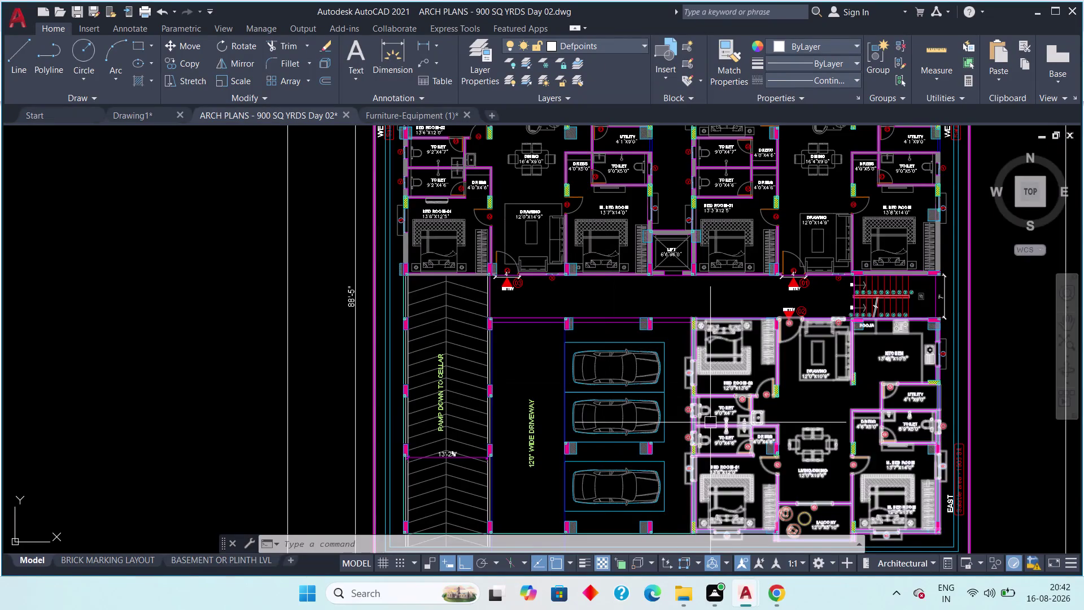
Bring the Furniture-Equipment (1) drawing to the front.
scroll(up, 3)
scroll(down, 3)
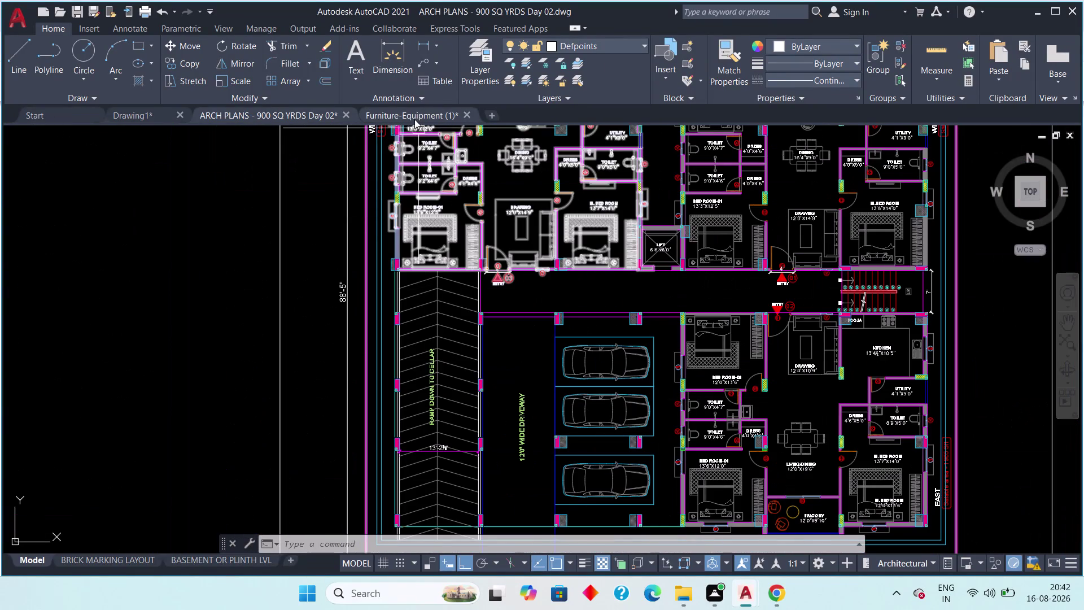
click(414, 119)
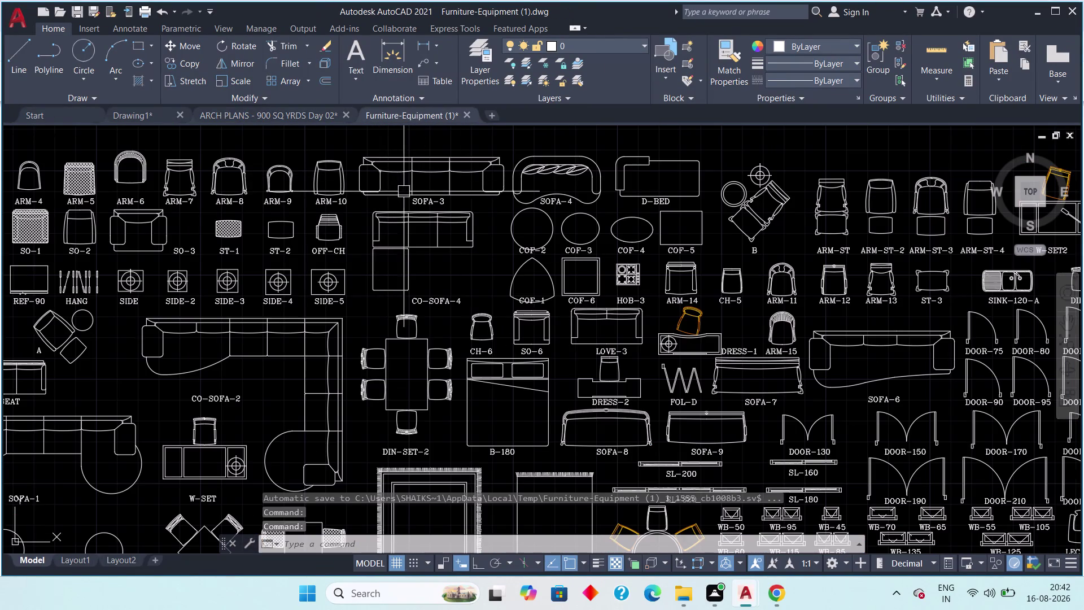
Return to the ARCH PLANS floor plan and move the view to the entry.
click(280, 115)
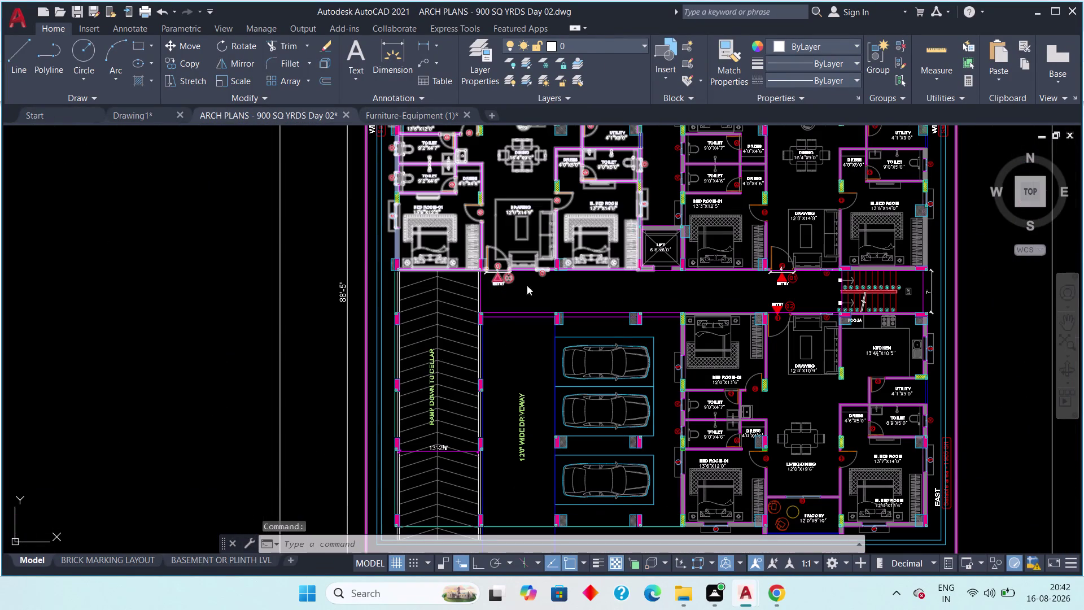
scroll(down, 3)
scroll(up, 3)
middle_drag(537, 264, 518, 292)
scroll(up, 3)
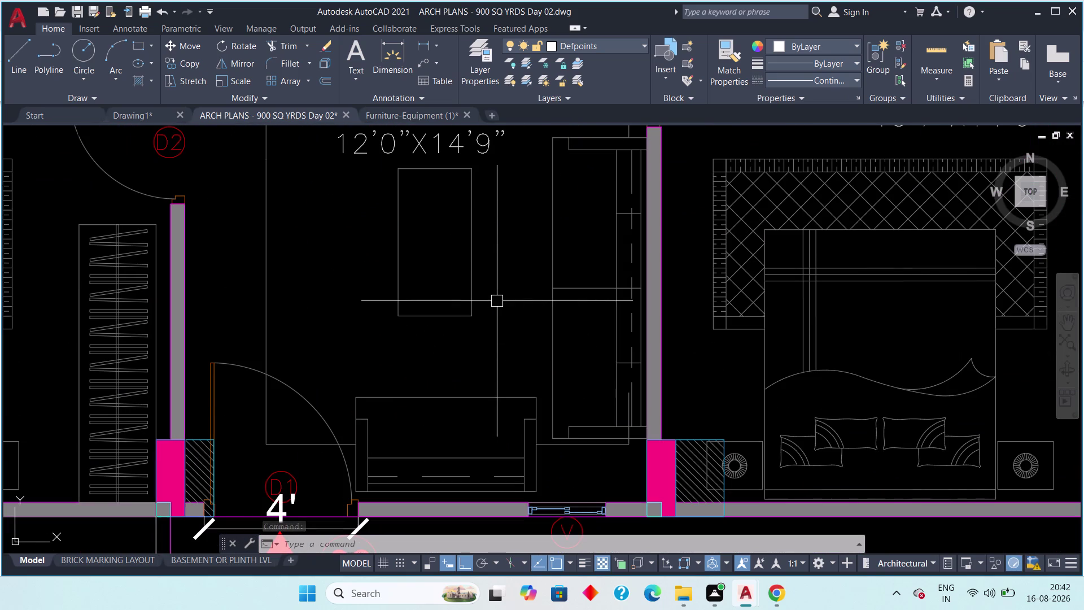
scroll(down, 3)
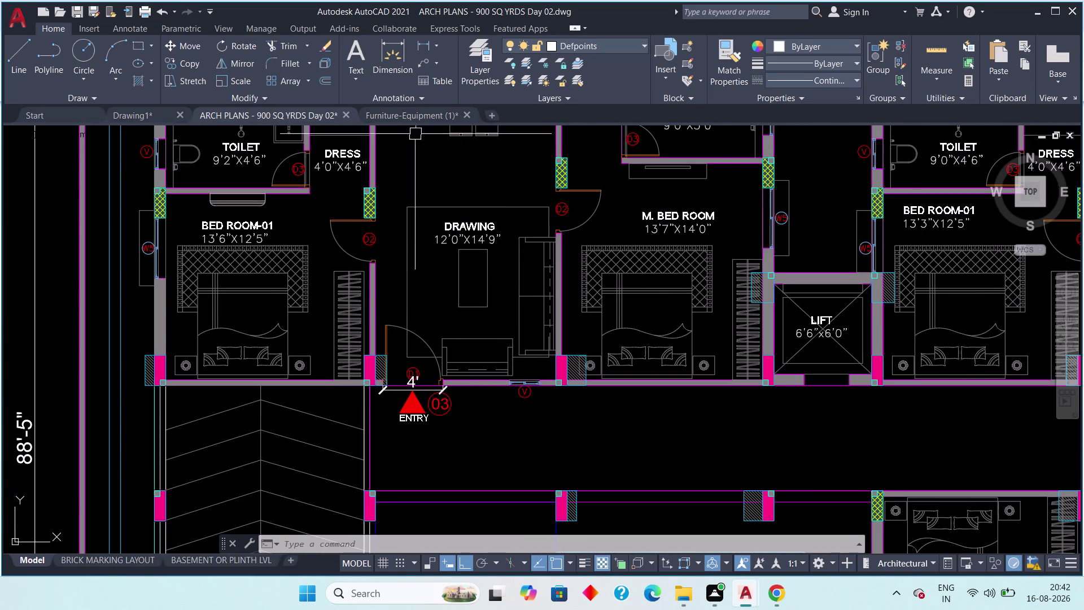
Switch back to the Furniture-Equipment drawing and pan across its blocks.
click(407, 117)
middle_drag(555, 302, 514, 210)
scroll(down, 3)
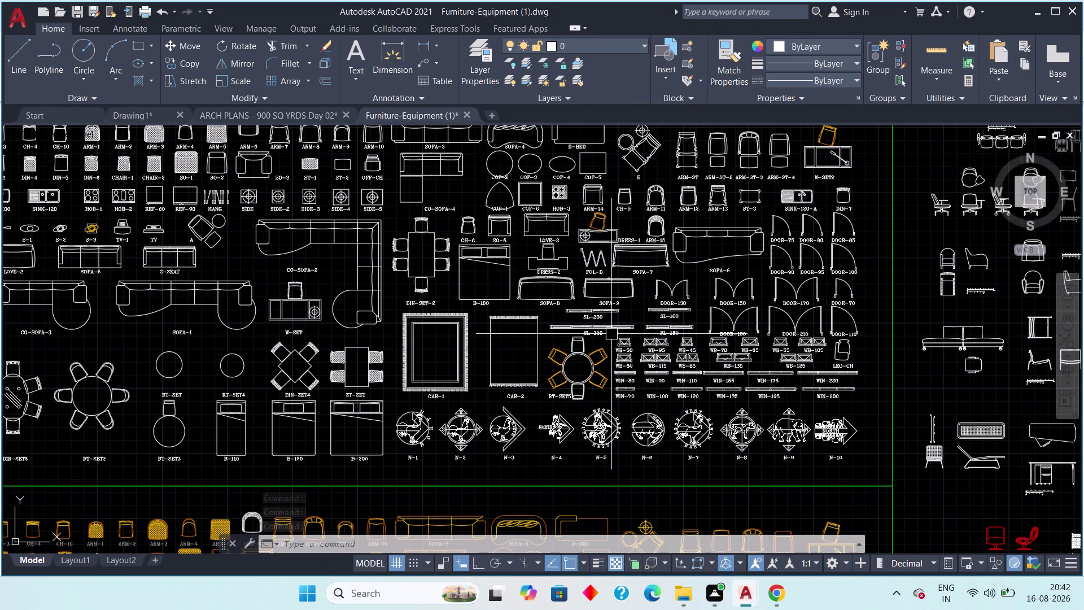
Zoom and pan to see the whole Furniture-Equipment block library.
scroll(up, 3)
scroll(down, 3)
middle_drag(700, 349, 599, 469)
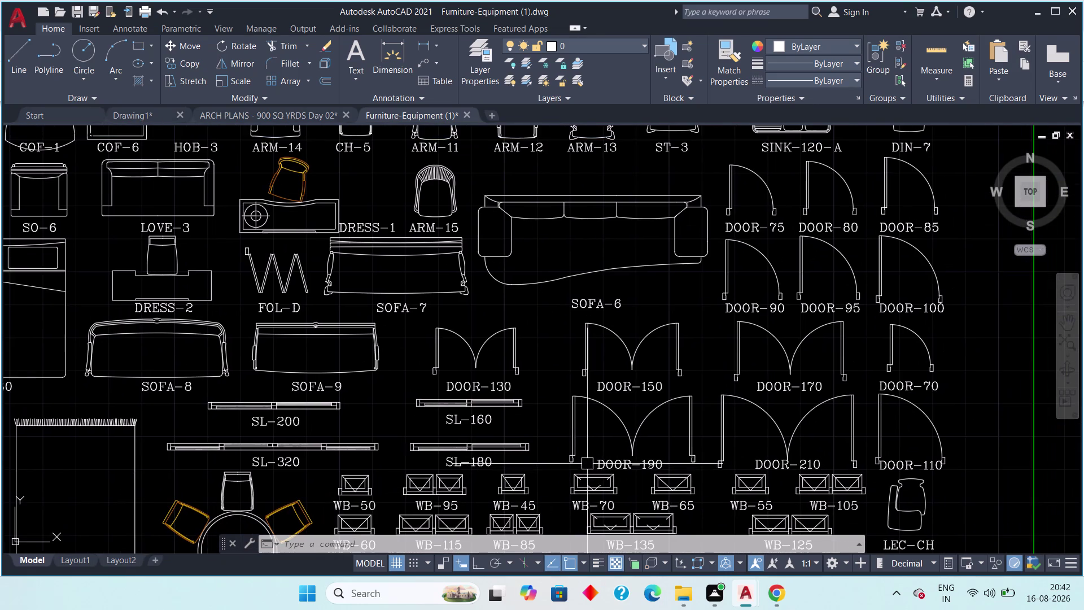
scroll(down, 3)
scroll(down, 3)
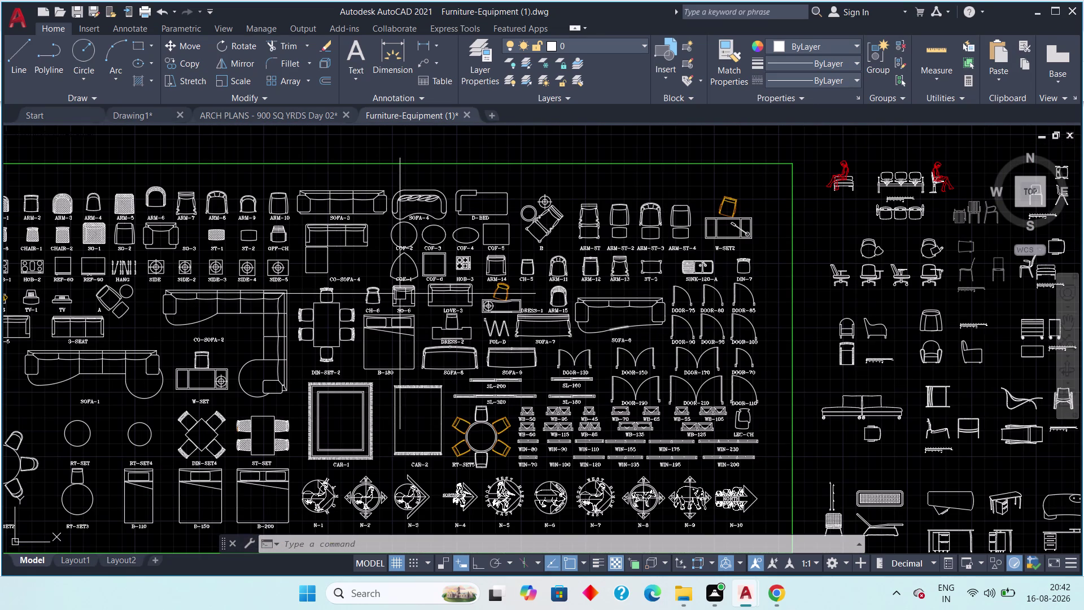
middle_drag(325, 289, 402, 239)
scroll(down, 3)
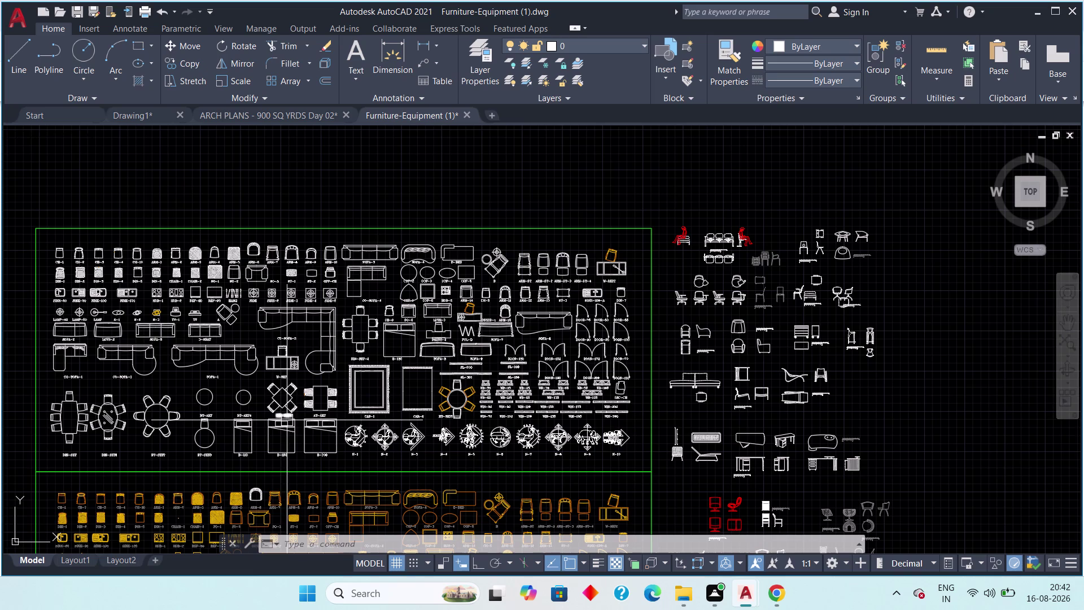
middle_drag(304, 390, 317, 375)
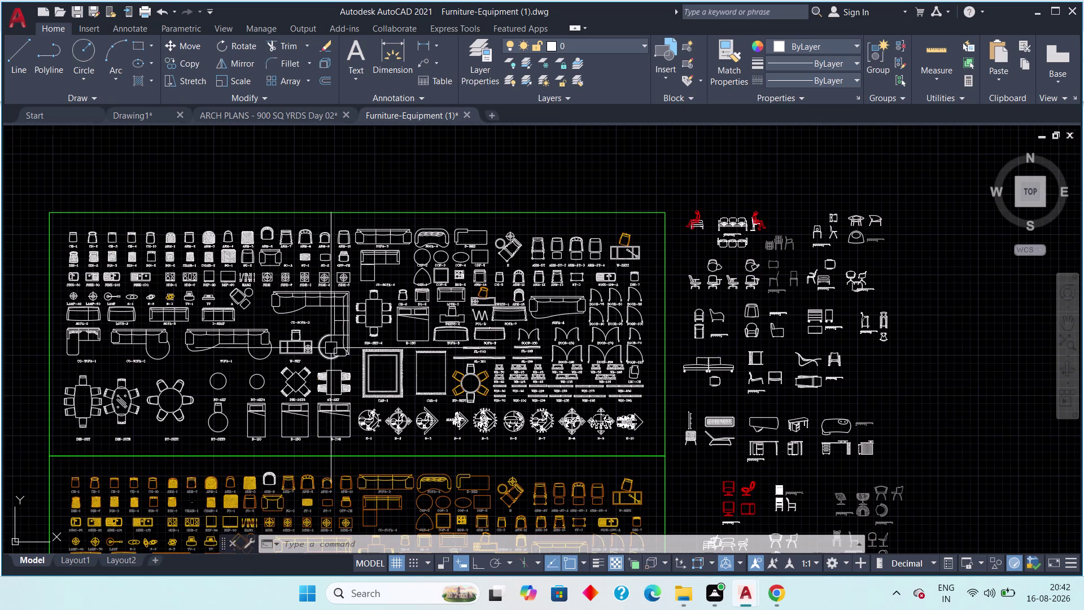
scroll(up, 3)
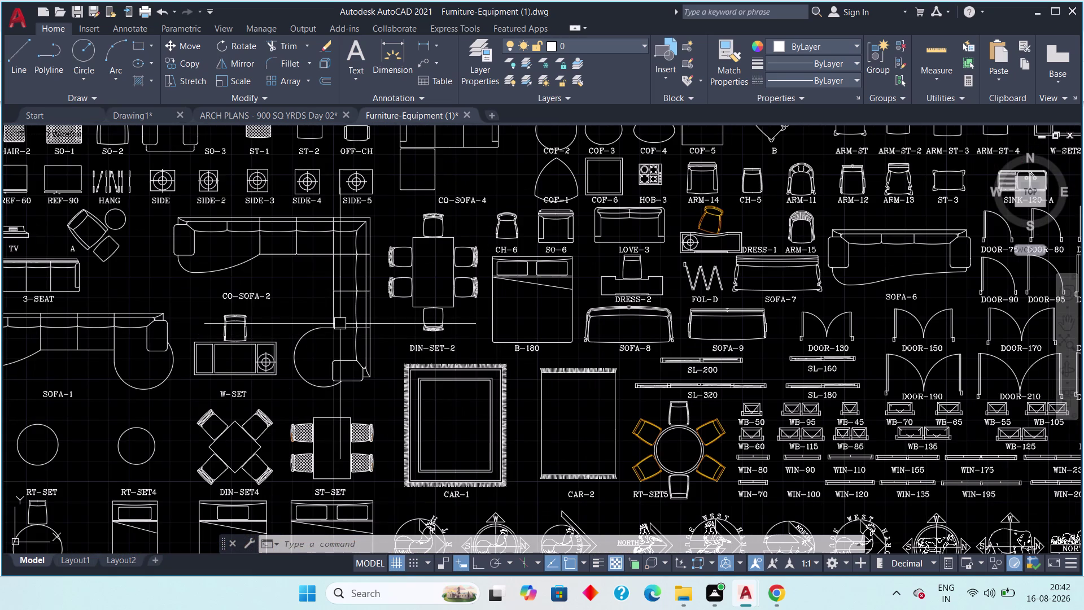
scroll(up, 3)
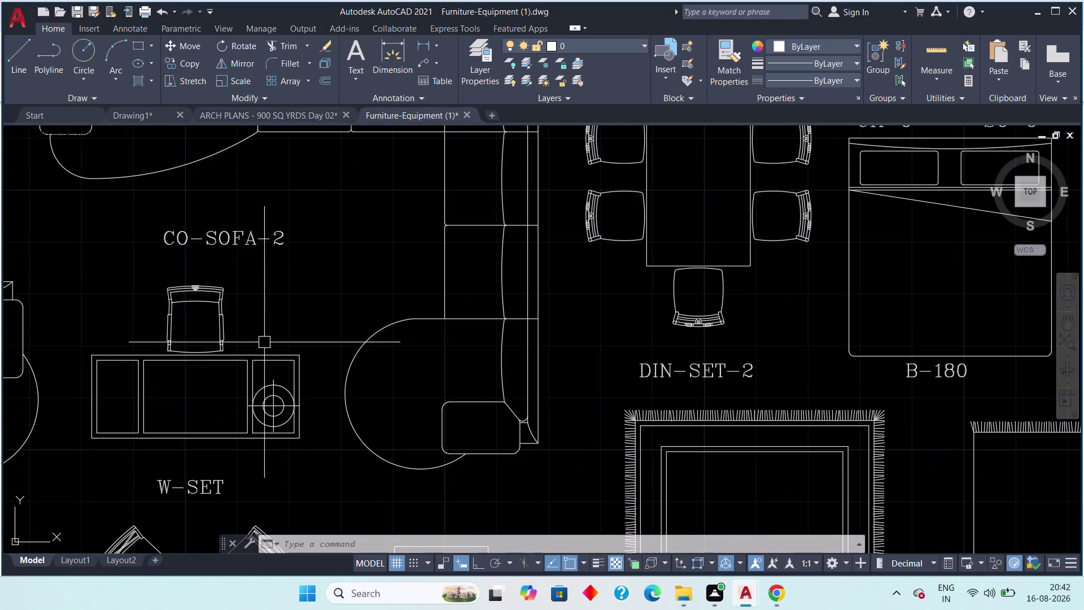
scroll(down, 3)
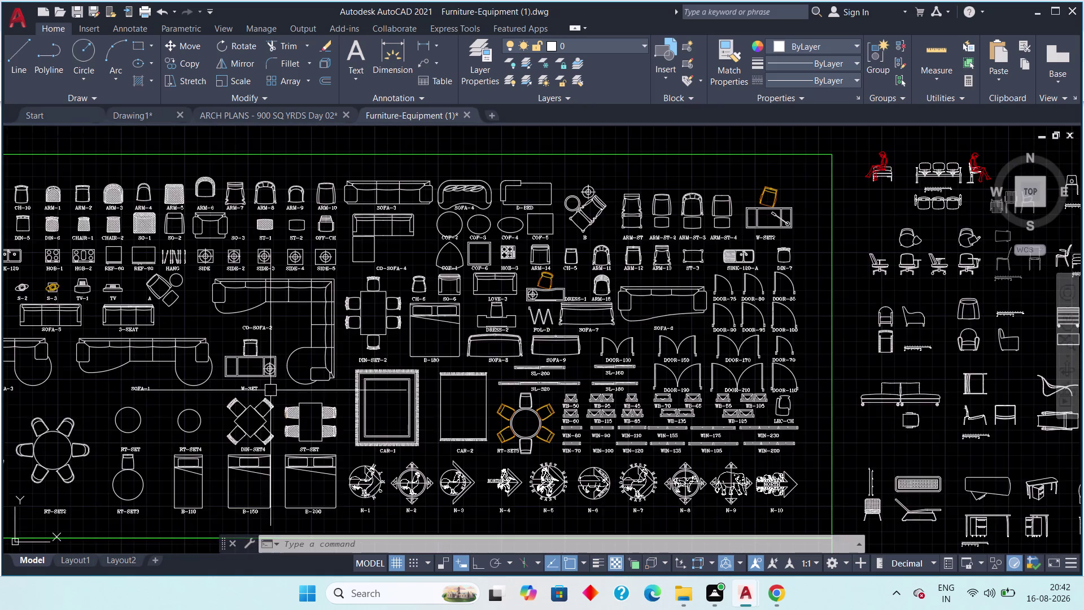
middle_drag(271, 390, 311, 237)
scroll(down, 3)
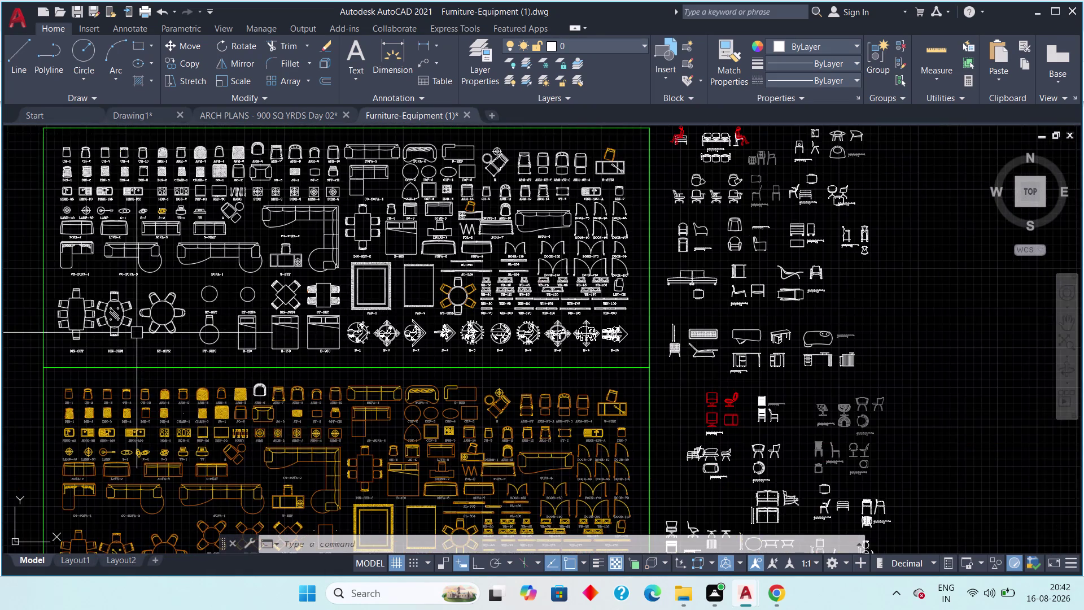
scroll(up, 3)
scroll(down, 3)
scroll(up, 3)
Pan along the row of north arrow symbols in the library.
middle_drag(497, 366, 409, 351)
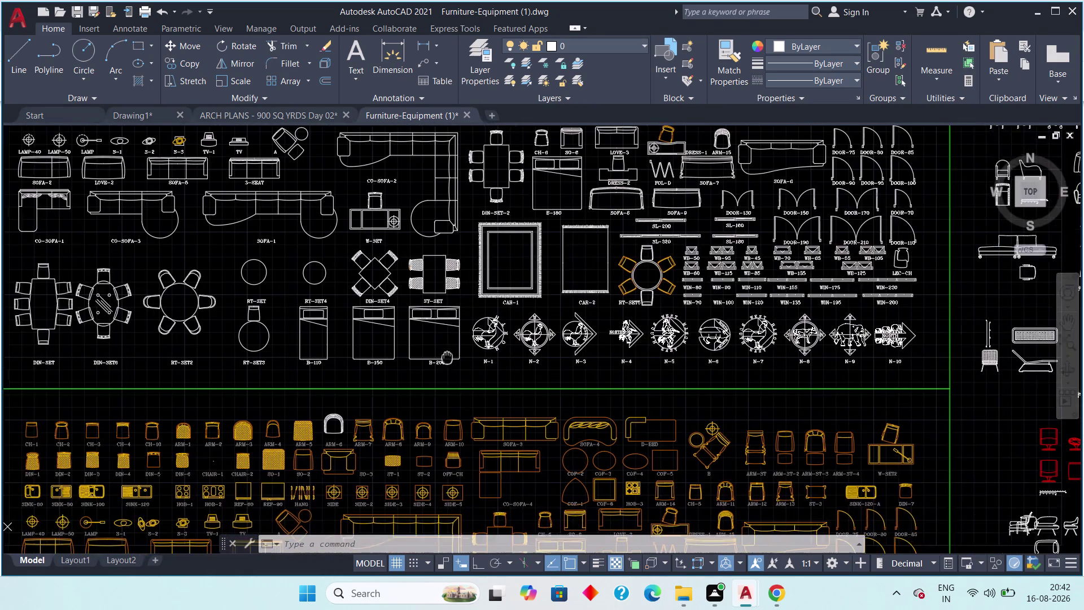
middle_drag(409, 351, 321, 349)
scroll(up, 3)
scroll(up, 3)
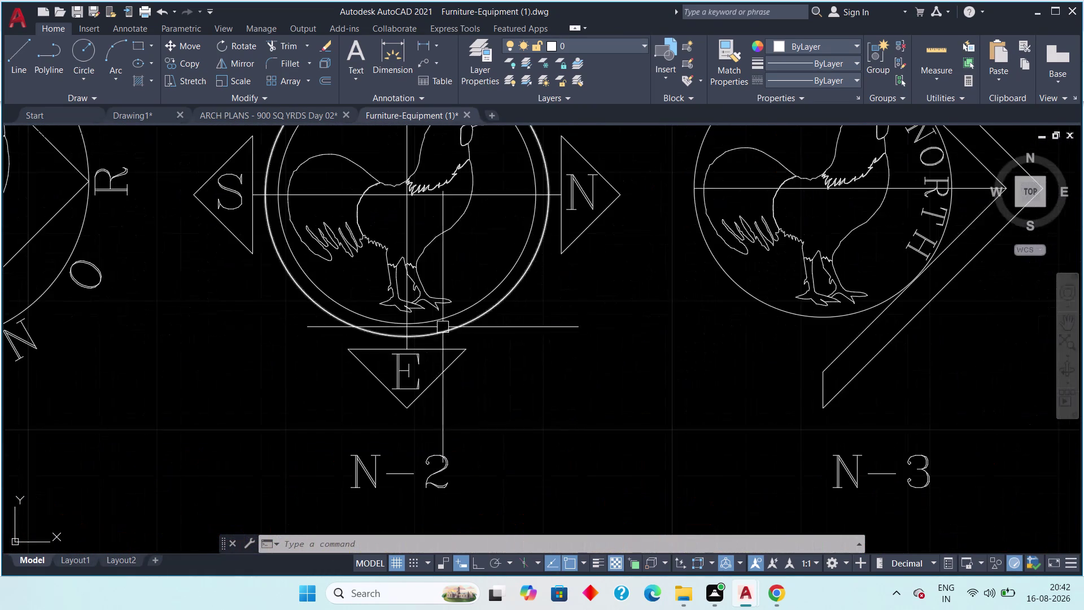
scroll(down, 3)
scroll(down, 3)
middle_drag(715, 325, 415, 332)
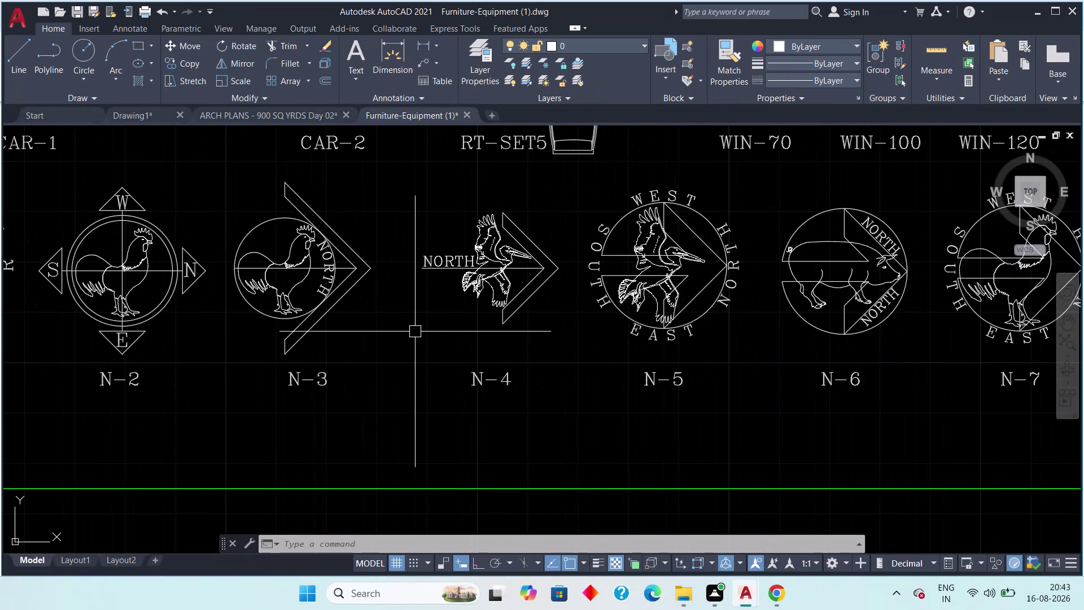
scroll(up, 3)
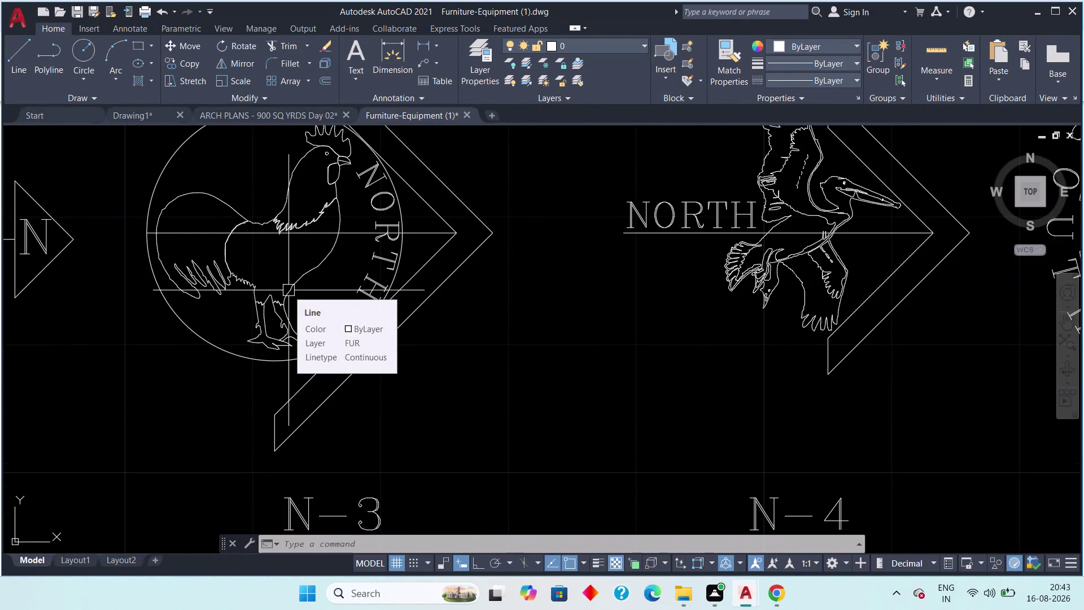
scroll(down, 3)
scroll(down, 3)
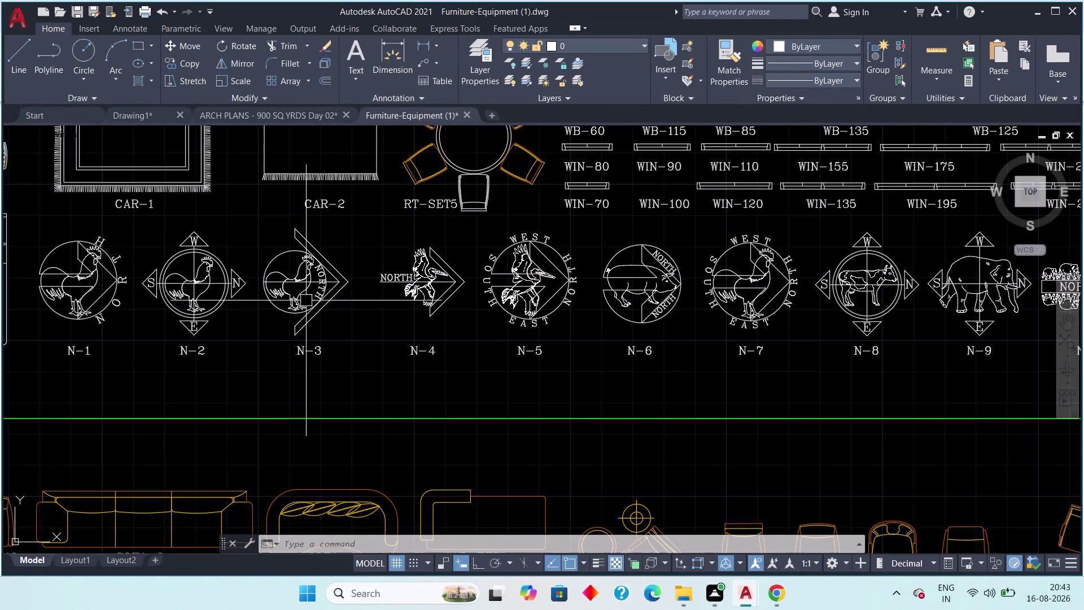
middle_drag(582, 336, 291, 307)
scroll(down, 3)
scroll(down, 3)
middle_drag(501, 303, 470, 403)
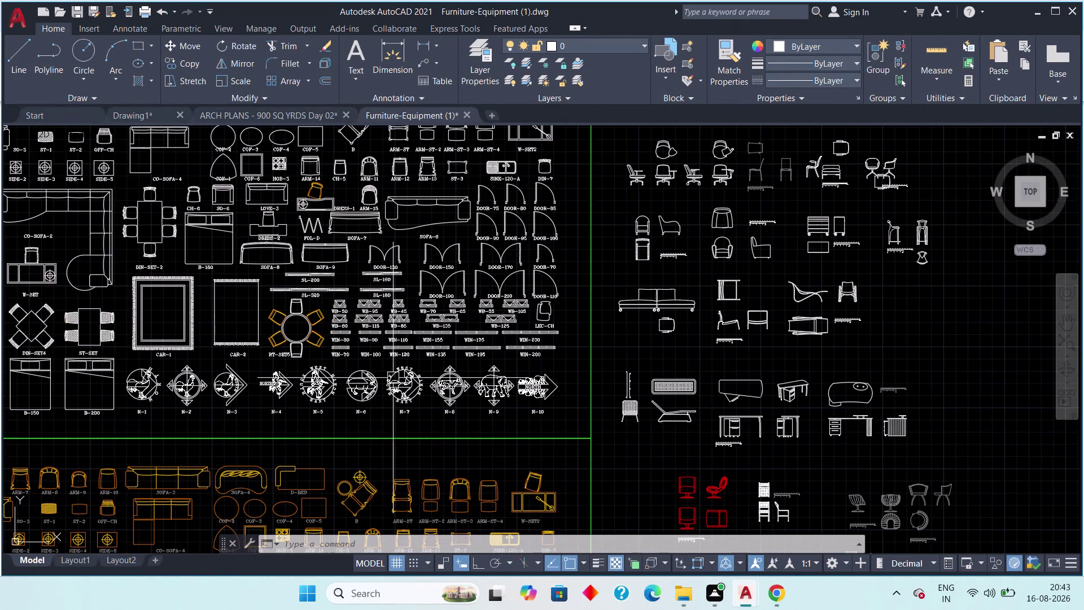
scroll(down, 3)
Bring the sofa and sink blocks into view.
middle_drag(260, 335, 336, 404)
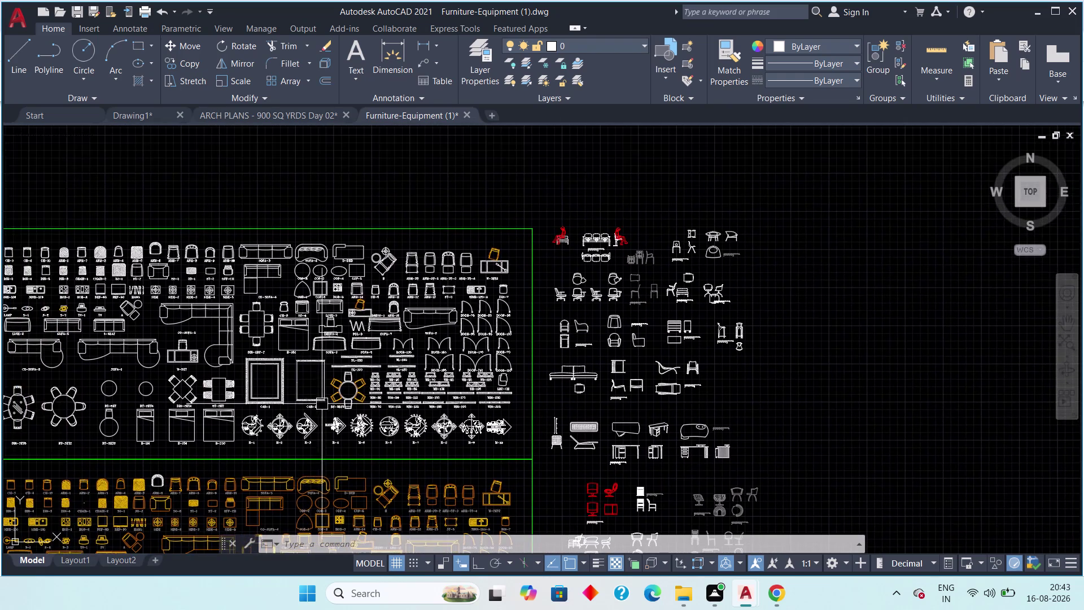
scroll(up, 3)
middle_drag(190, 350, 254, 438)
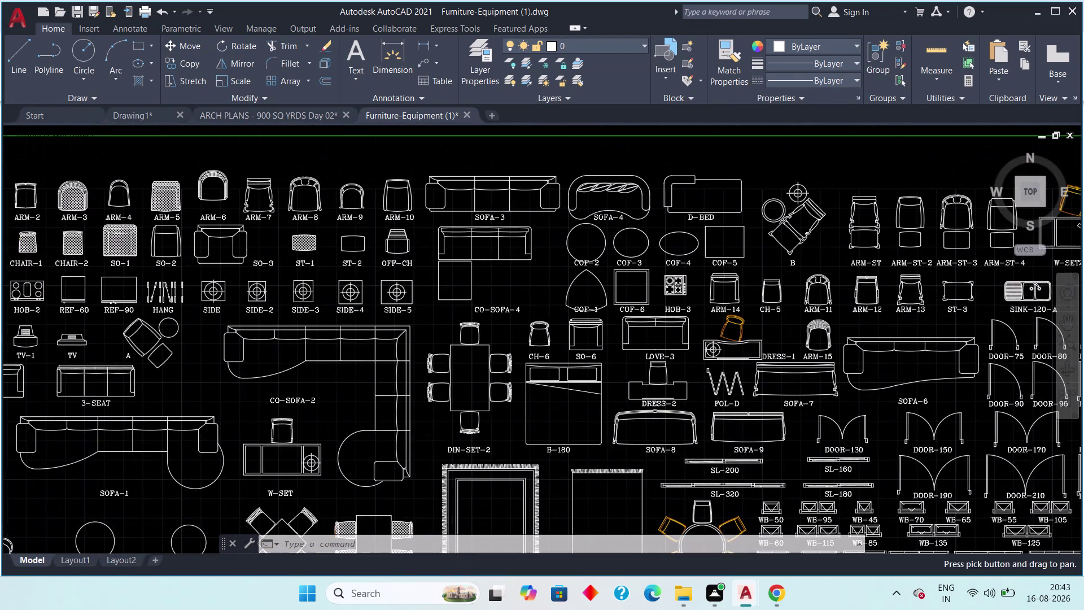
scroll(down, 3)
middle_drag(224, 390, 386, 392)
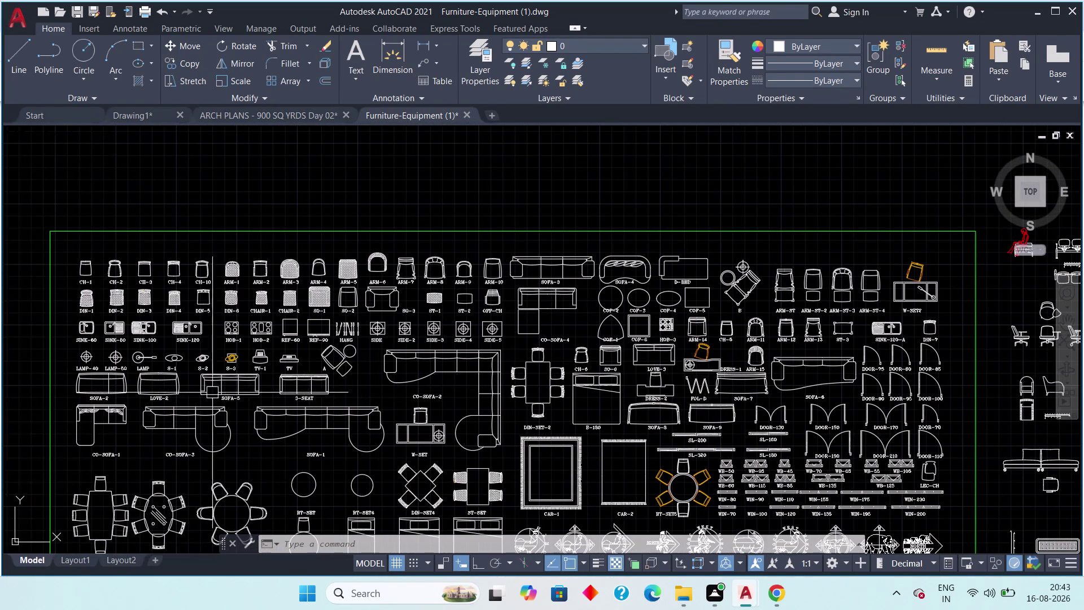
scroll(up, 3)
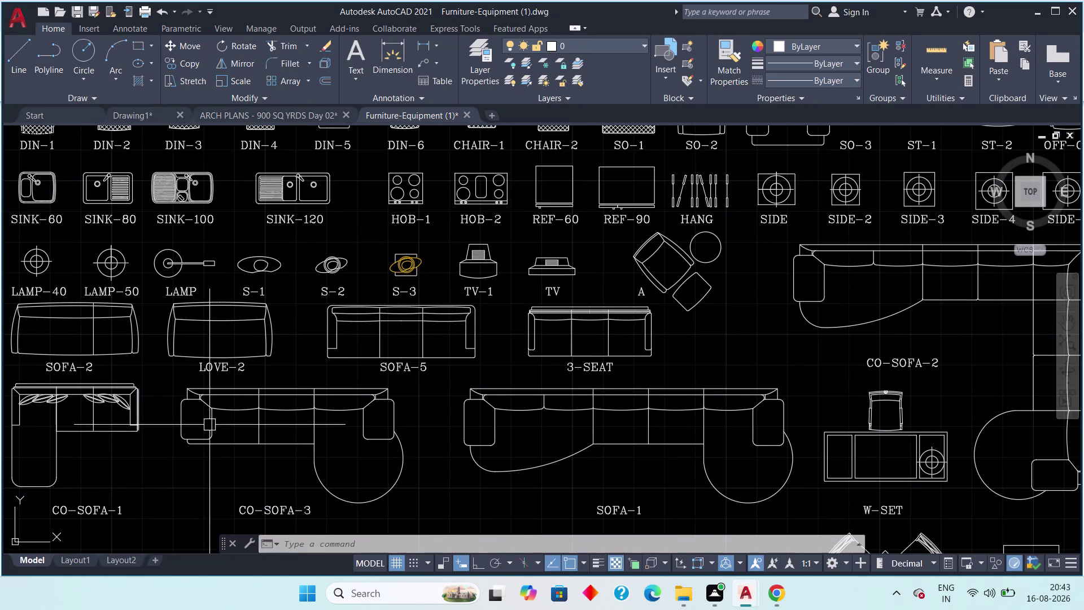
middle_drag(209, 425, 229, 384)
scroll(down, 3)
middle_drag(440, 406, 328, 427)
middle_drag(410, 430, 263, 412)
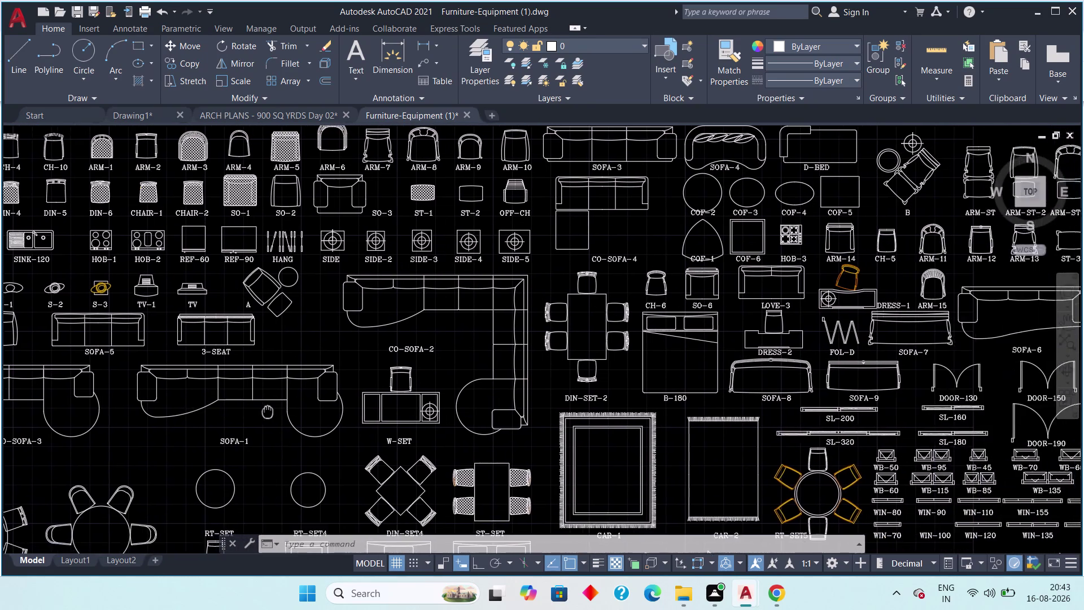
Pan and zoom to the DOOR, WB and WIN blocks.
middle_drag(263, 412, 207, 415)
middle_drag(597, 383, 402, 365)
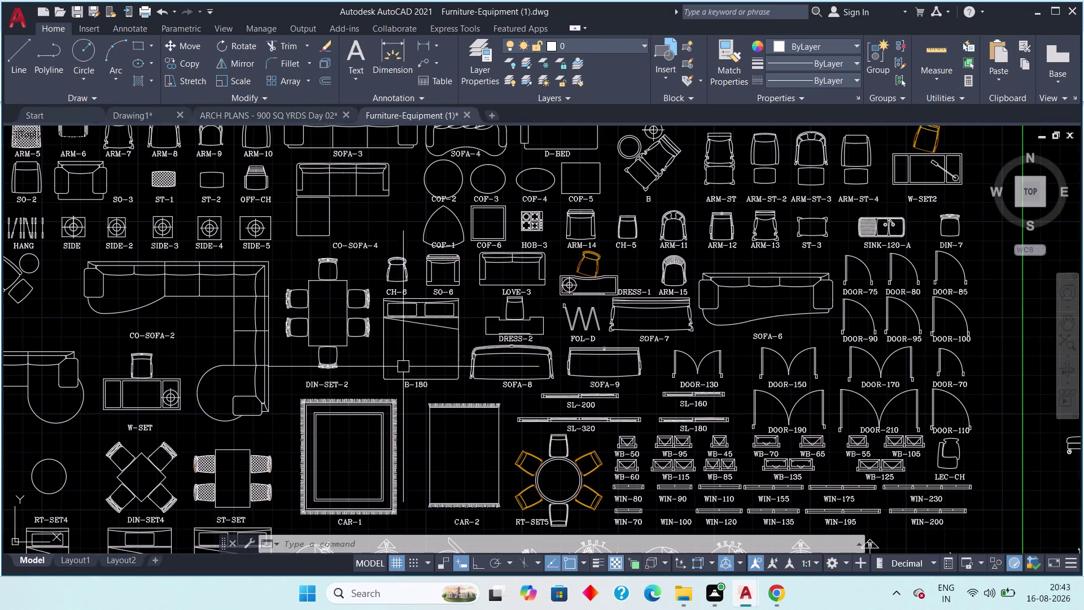
middle_drag(511, 357, 271, 353)
scroll(down, 3)
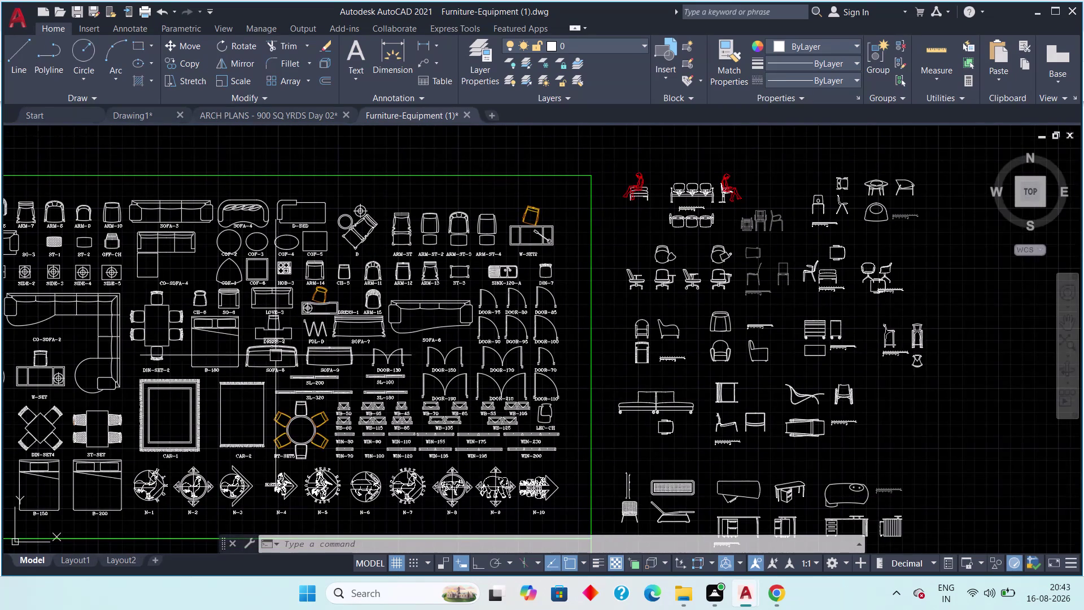
scroll(up, 3)
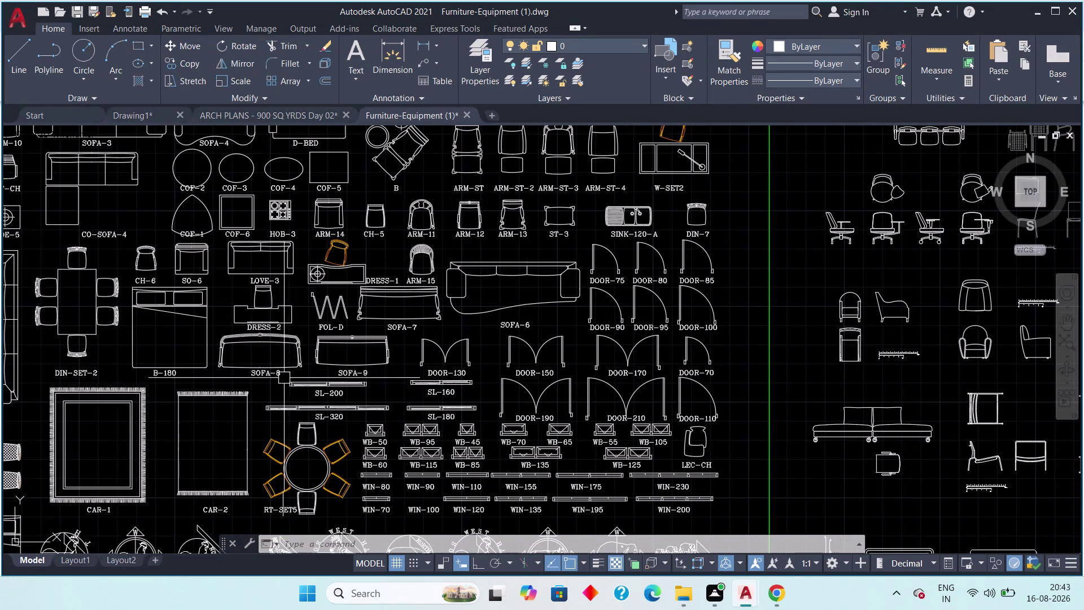
middle_drag(478, 361, 386, 398)
scroll(down, 3)
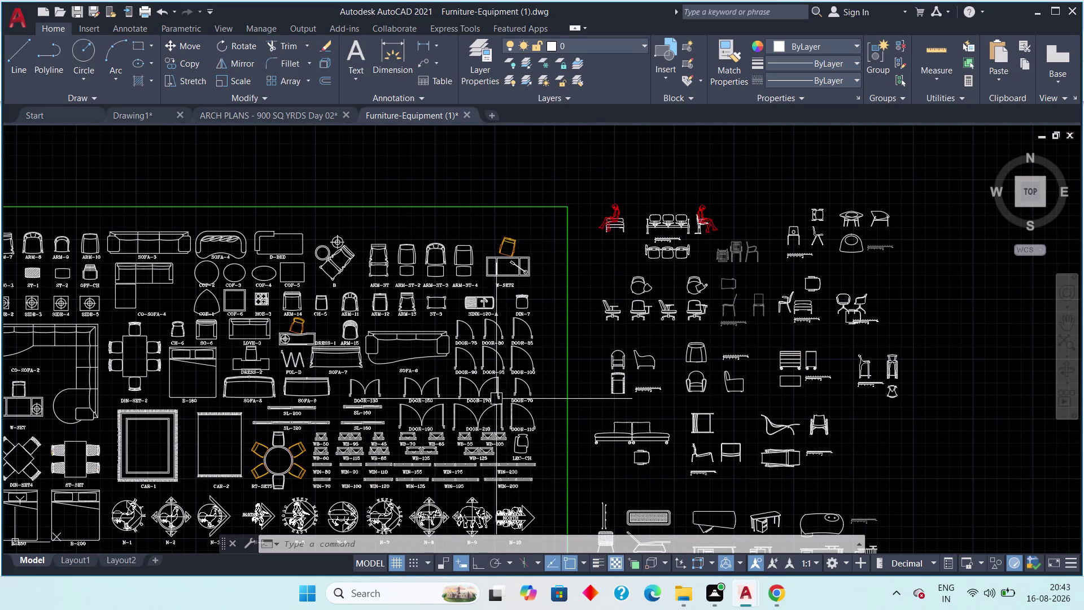
middle_drag(496, 398, 375, 344)
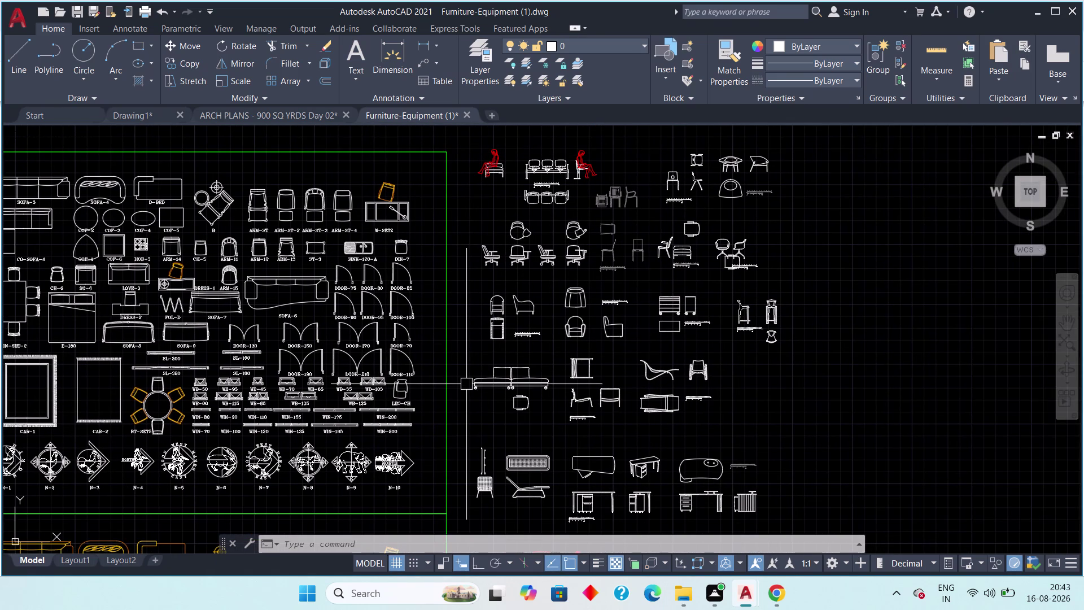
scroll(up, 3)
scroll(up, 3)
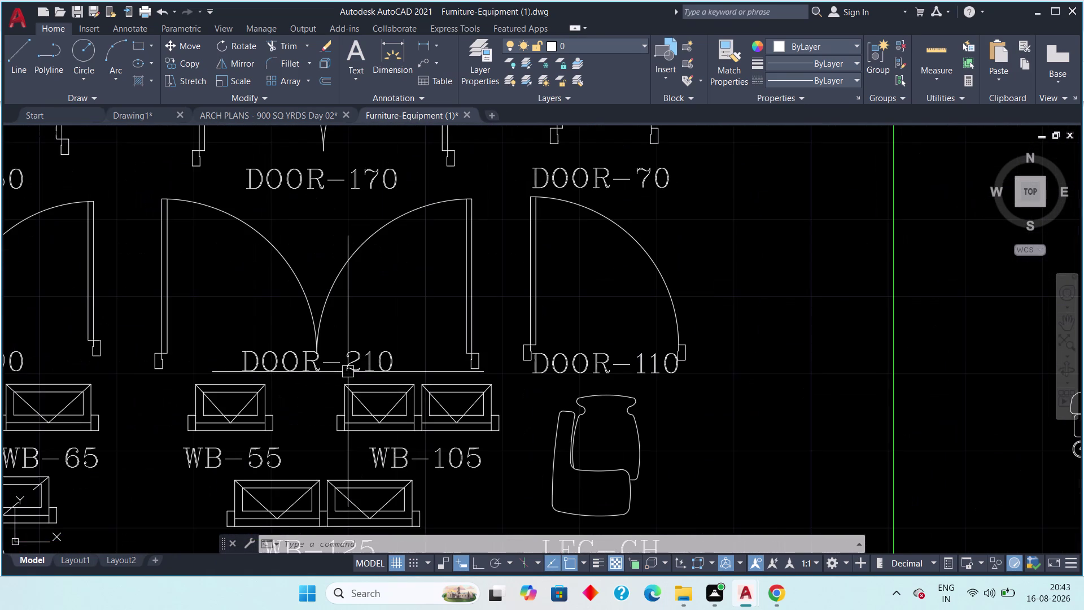
scroll(down, 3)
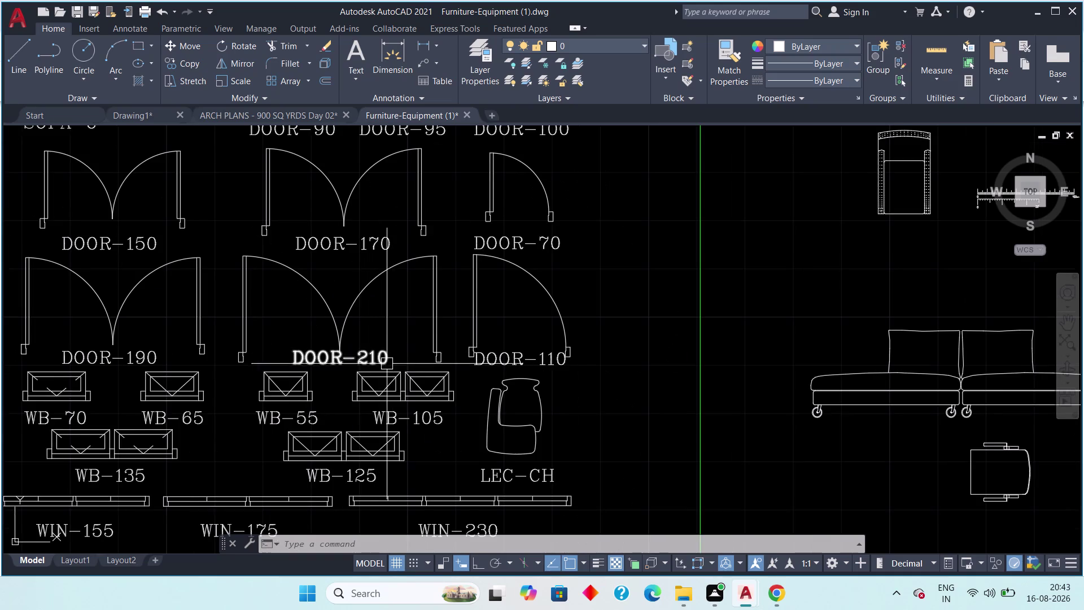
middle_drag(391, 354, 426, 335)
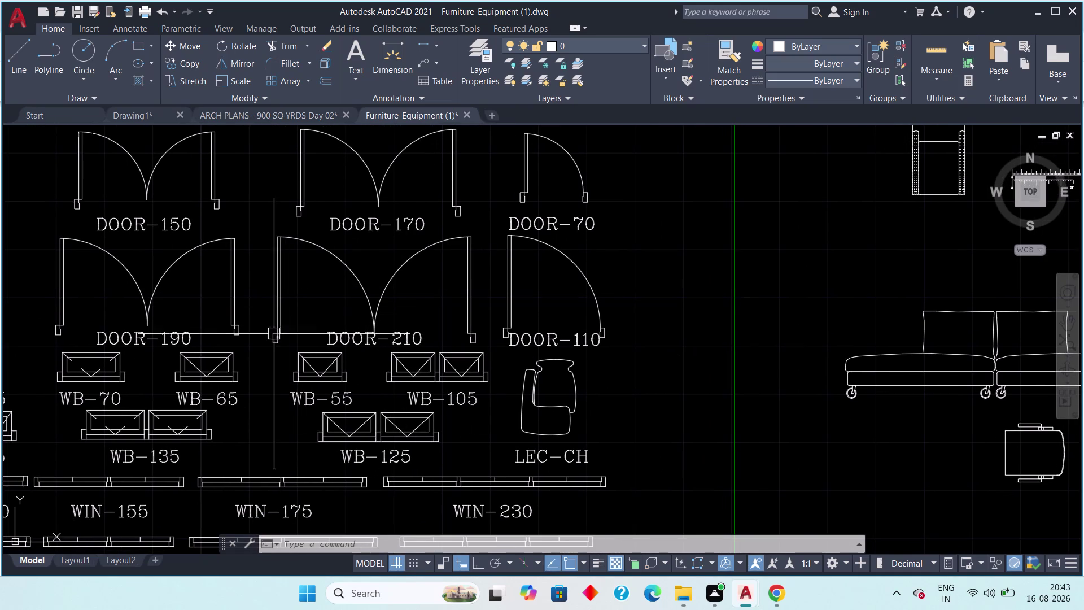
scroll(down, 3)
scroll(down, 3)
middle_drag(315, 381, 384, 268)
scroll(down, 3)
middle_drag(249, 375, 399, 151)
scroll(up, 3)
middle_drag(267, 343, 276, 344)
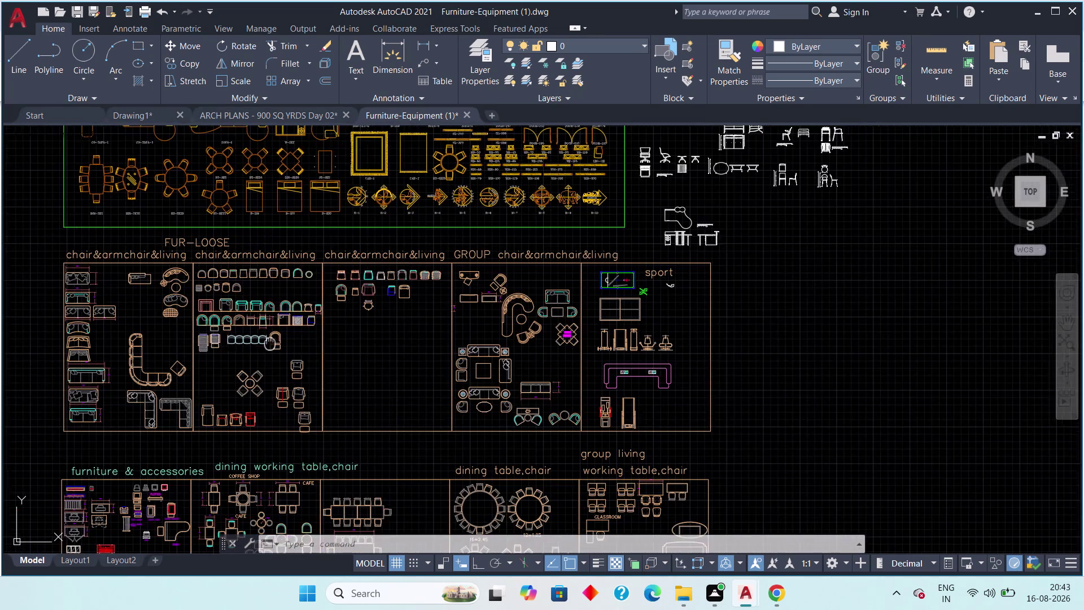
middle_drag(276, 344, 320, 305)
scroll(up, 3)
middle_drag(267, 379, 274, 374)
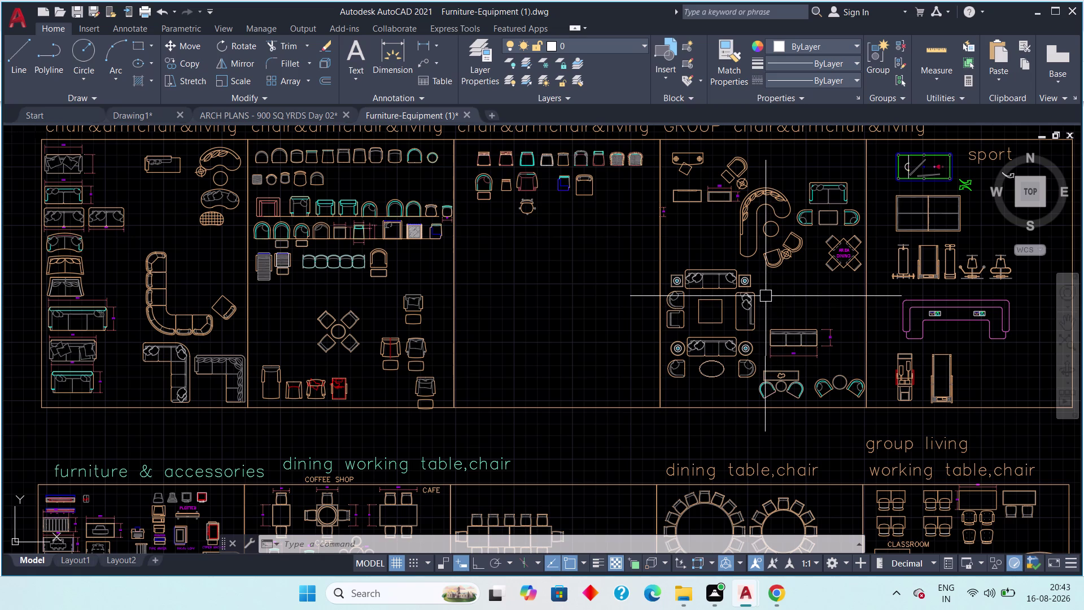
scroll(up, 3)
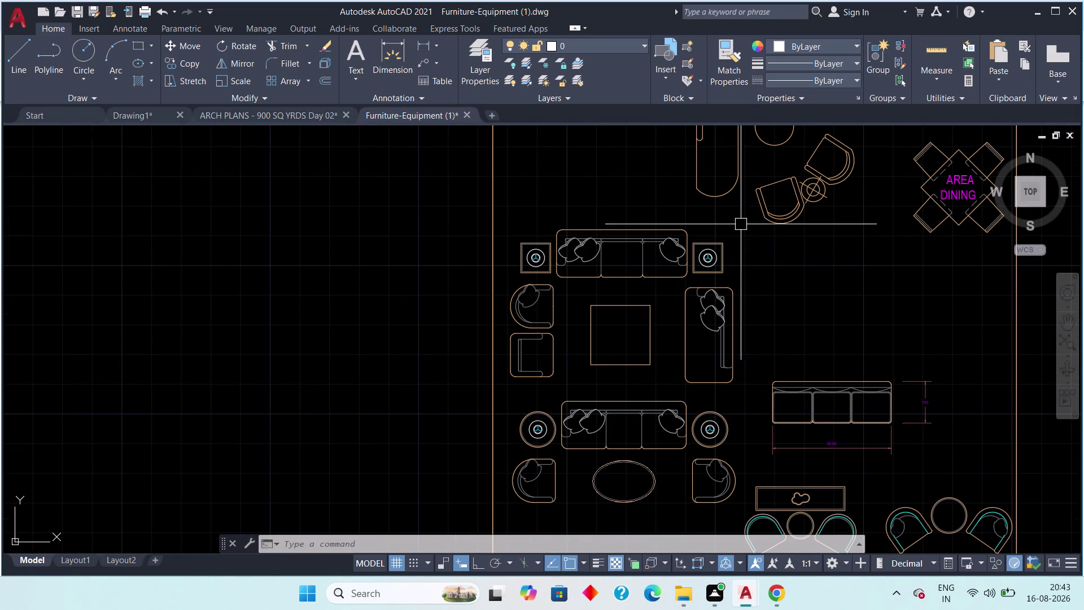
drag(736, 212, 737, 217)
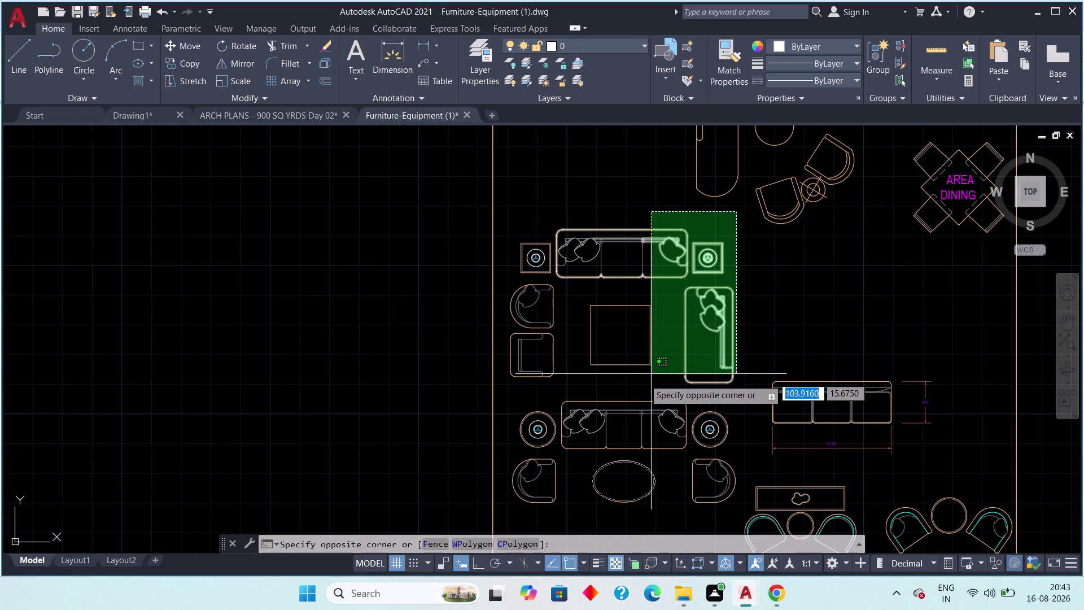
click(502, 398)
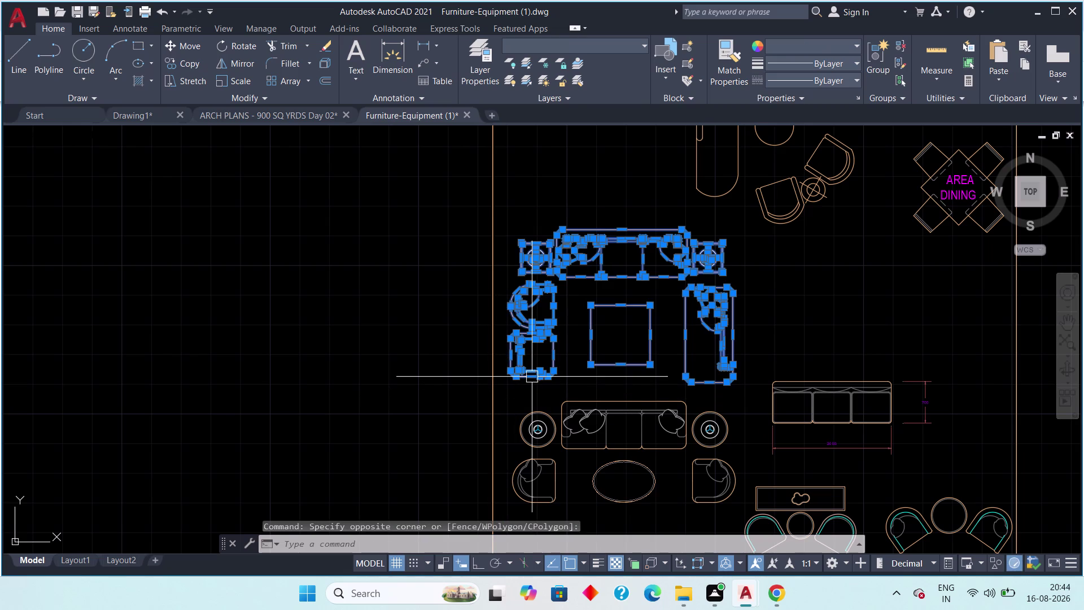
key(ctrl+c)
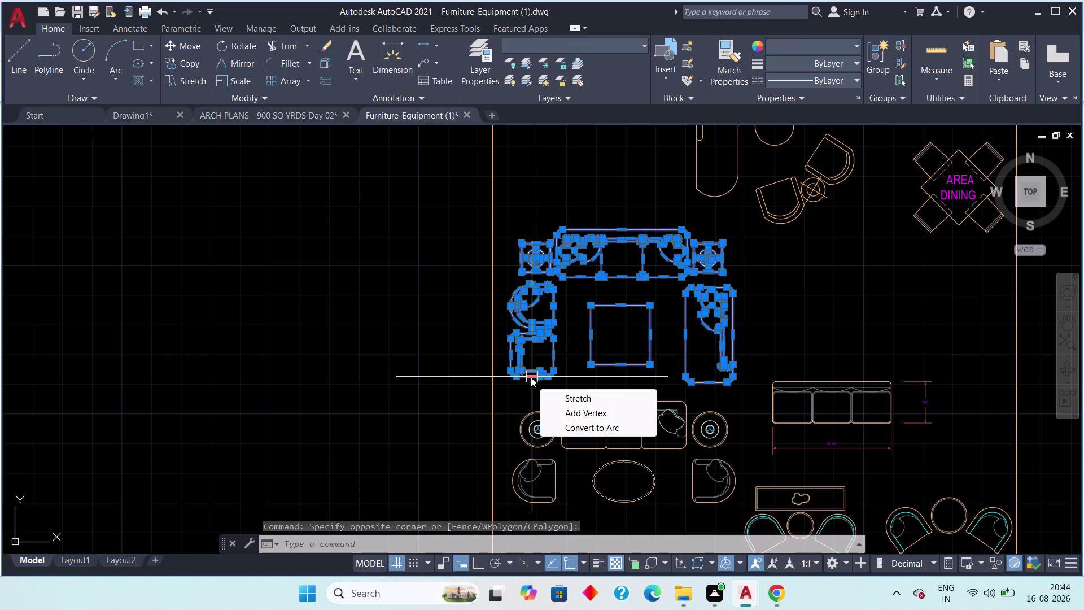
key(Escape)
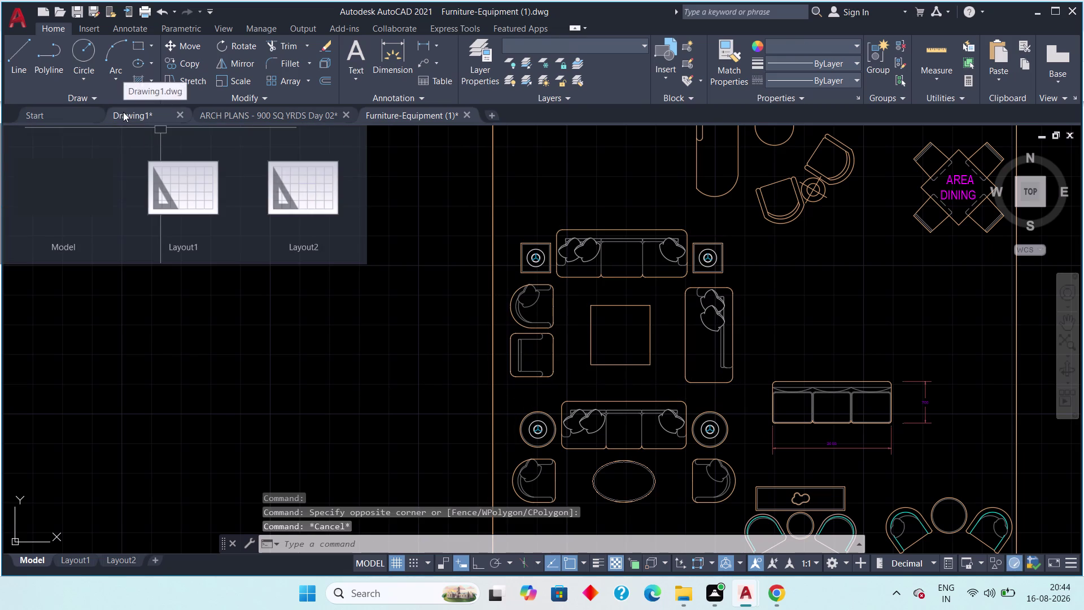
Switch to the Drawing1 floor plan and pan across it.
click(124, 112)
middle_drag(339, 311, 360, 291)
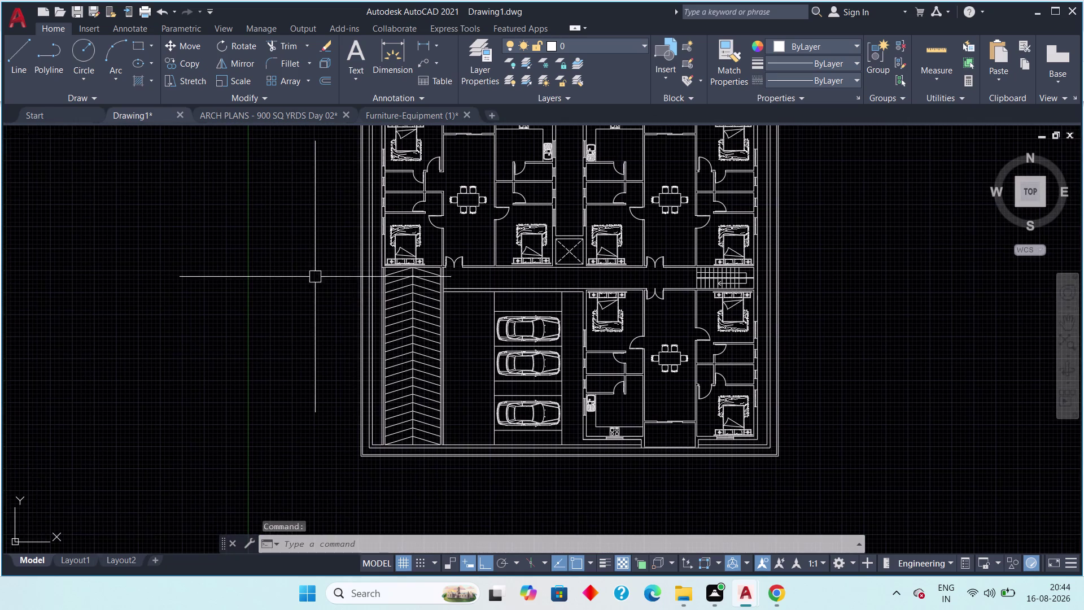
scroll(up, 3)
middle_drag(277, 291, 235, 292)
middle_drag(274, 283, 198, 321)
scroll(down, 3)
scroll(up, 3)
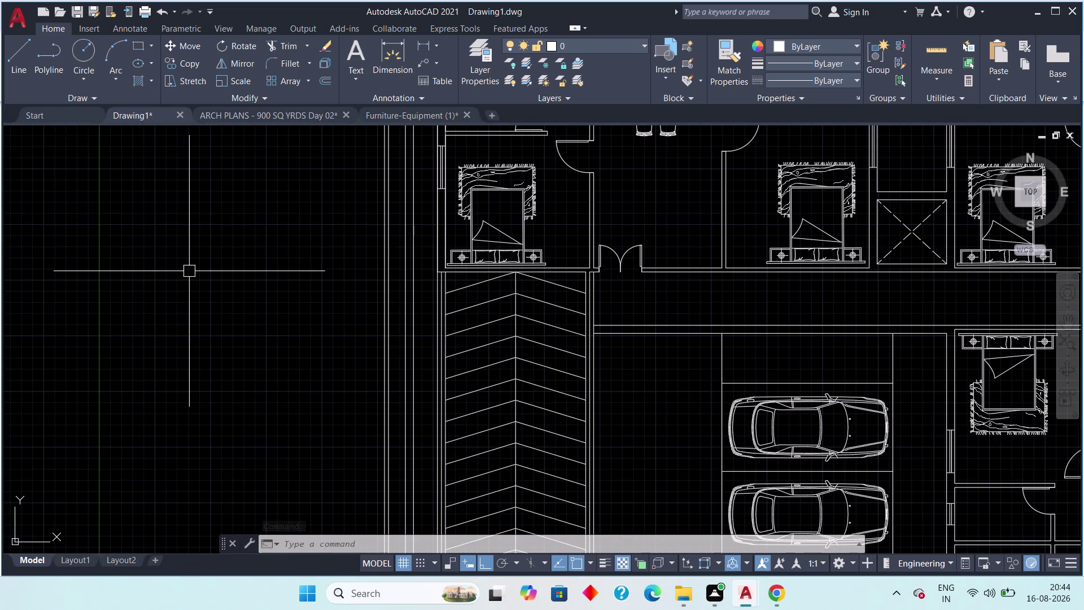
Paste the clipboard contents beside the plan and zoom to the pasted dining set.
key(ctrl+v)
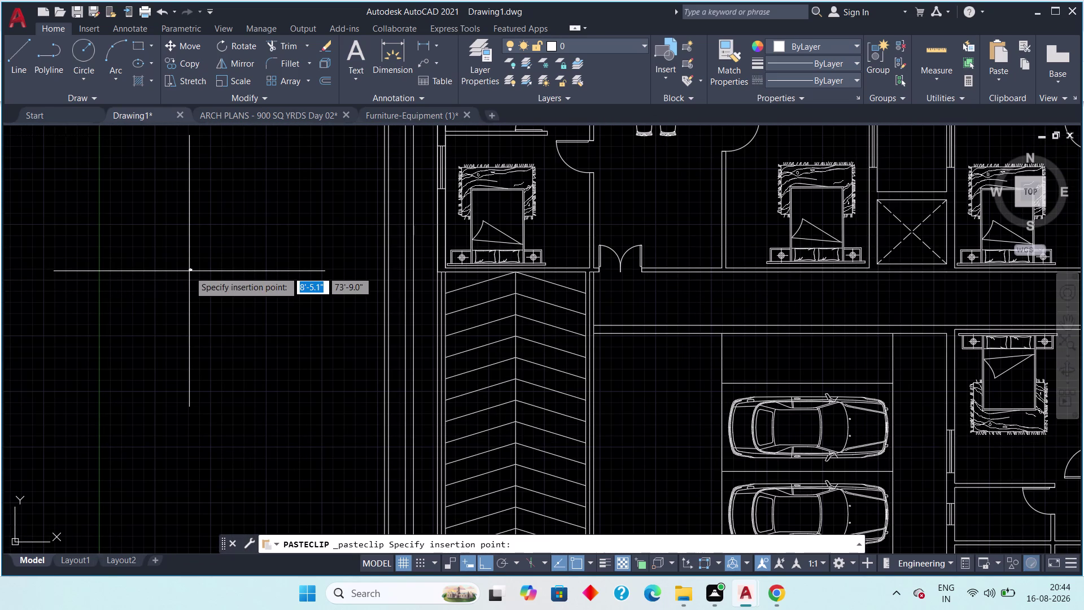
click(190, 271)
scroll(up, 3)
scroll(up, 3)
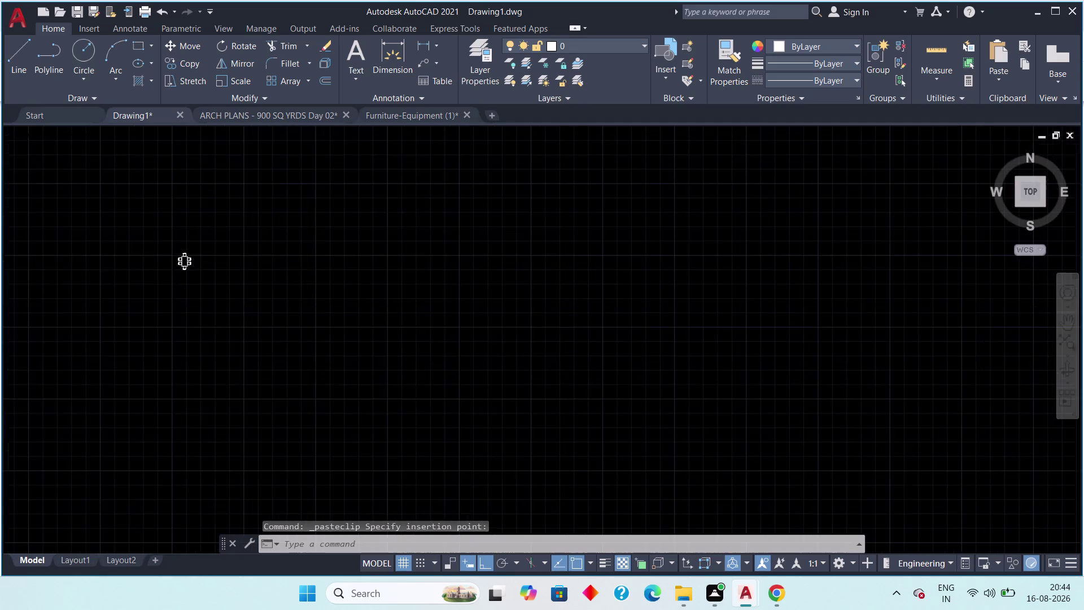
scroll(up, 3)
middle_drag(189, 272, 274, 289)
scroll(up, 3)
scroll(down, 3)
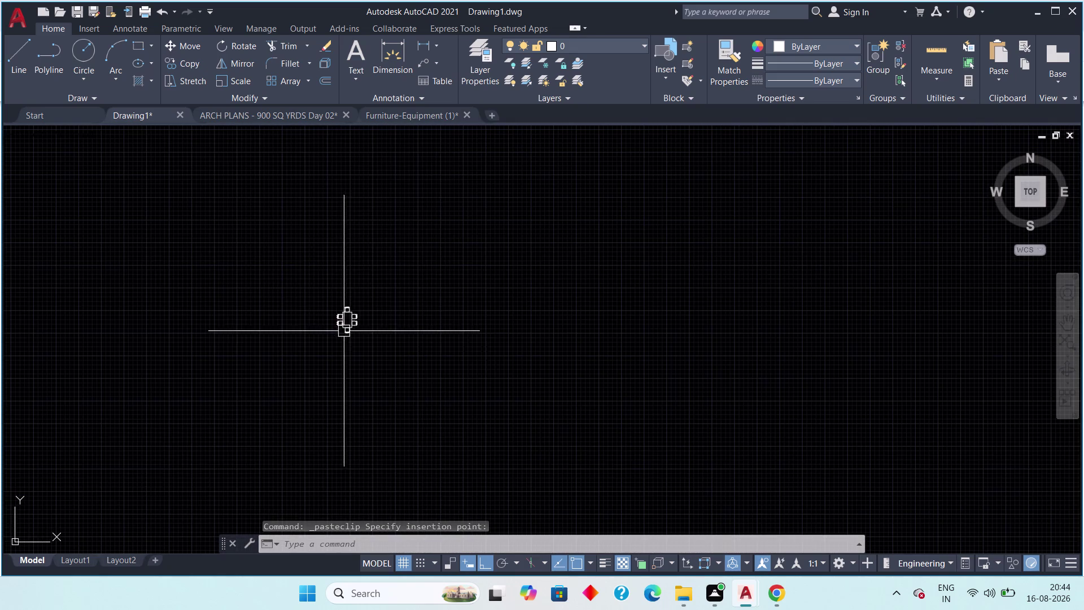
scroll(down, 3)
scroll(down, 3)
scroll(up, 3)
scroll(up, 3)
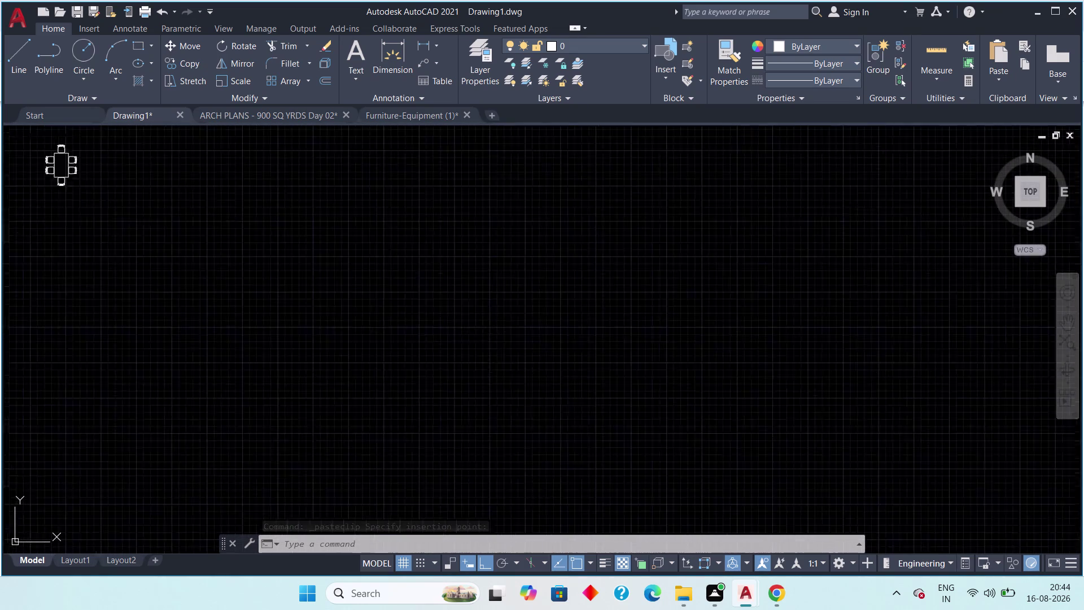
middle_drag(330, 318, 814, 430)
middle_drag(450, 215, 486, 339)
Select the pasted dining set and delete it.
drag(438, 250, 392, 312)
drag(350, 352, 350, 360)
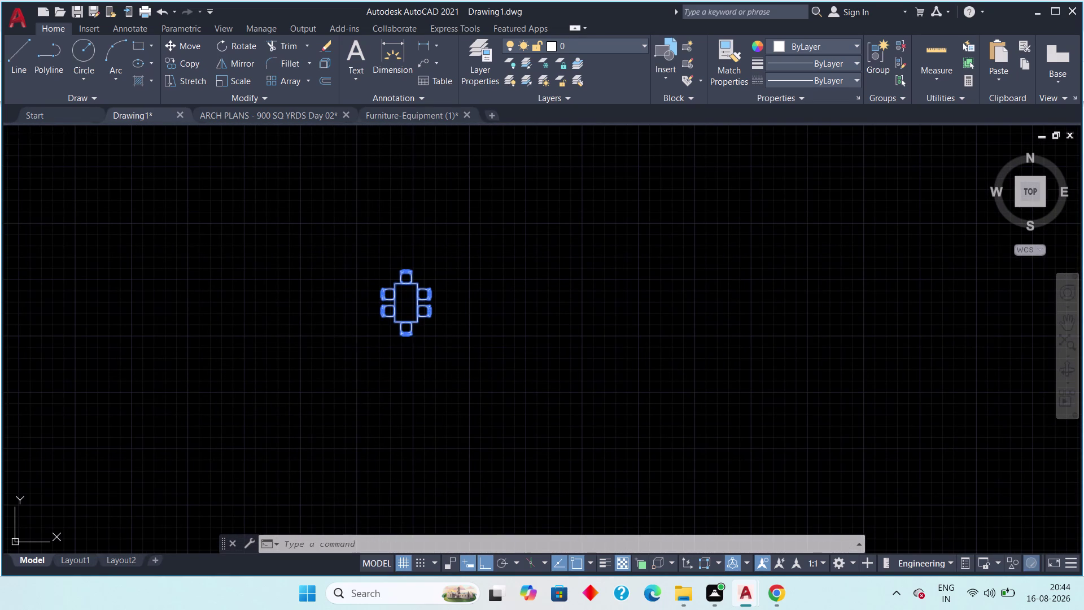
key(Delete)
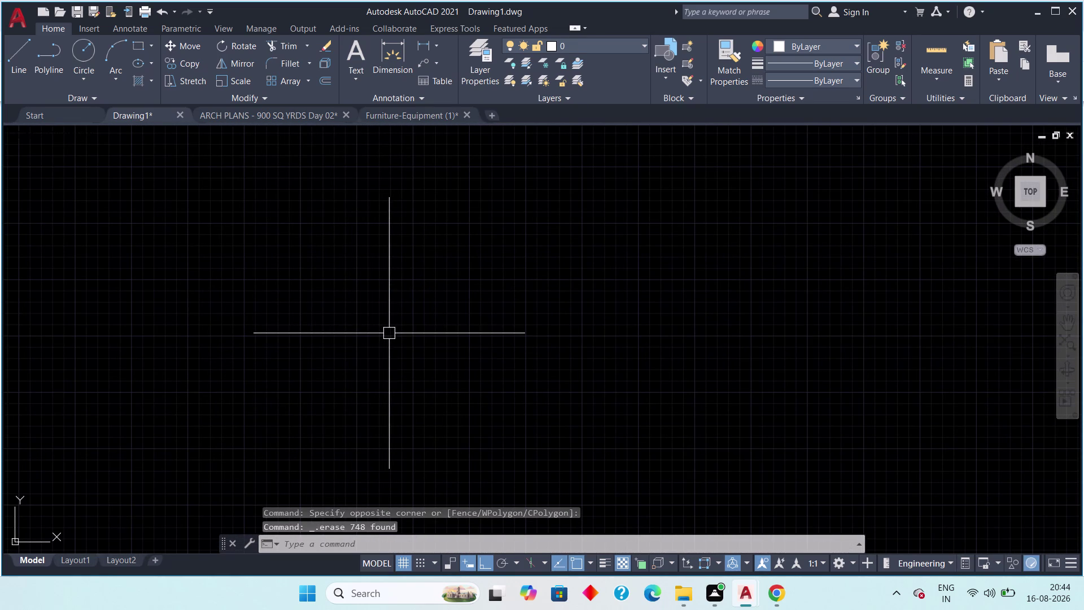
click(235, 118)
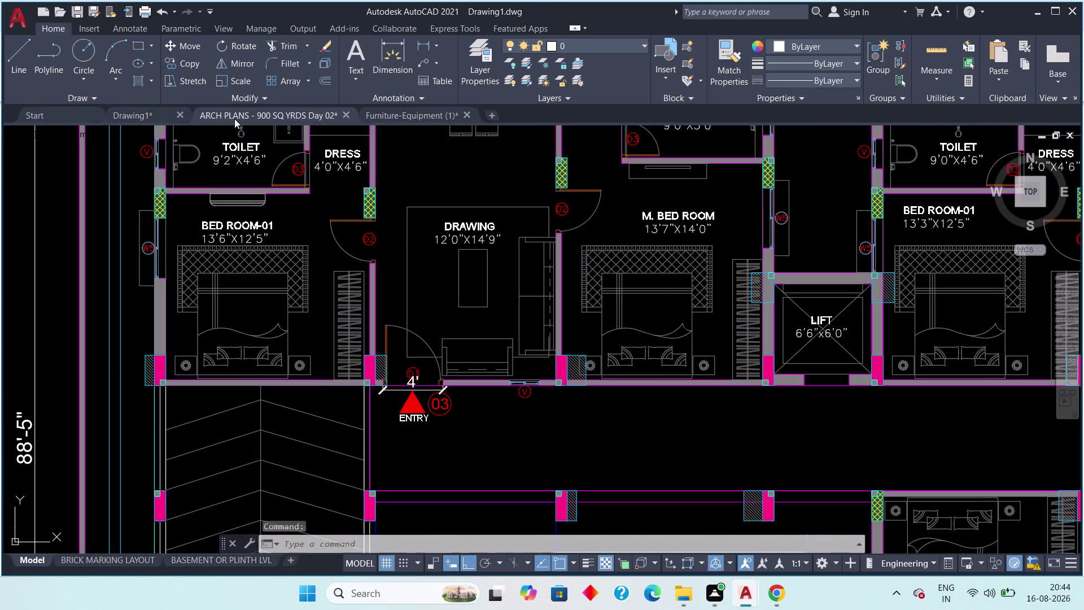
Copy the upper sofa-and-centre-table set from the Furniture-Equipment library into Drawing1's clipboard.
click(407, 112)
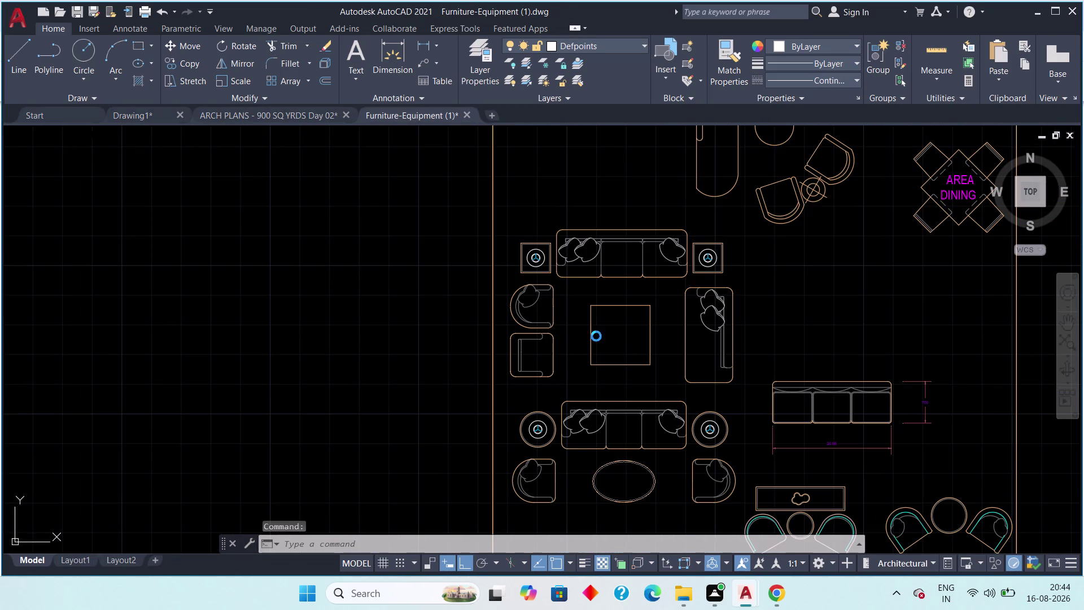
drag(742, 212, 741, 217)
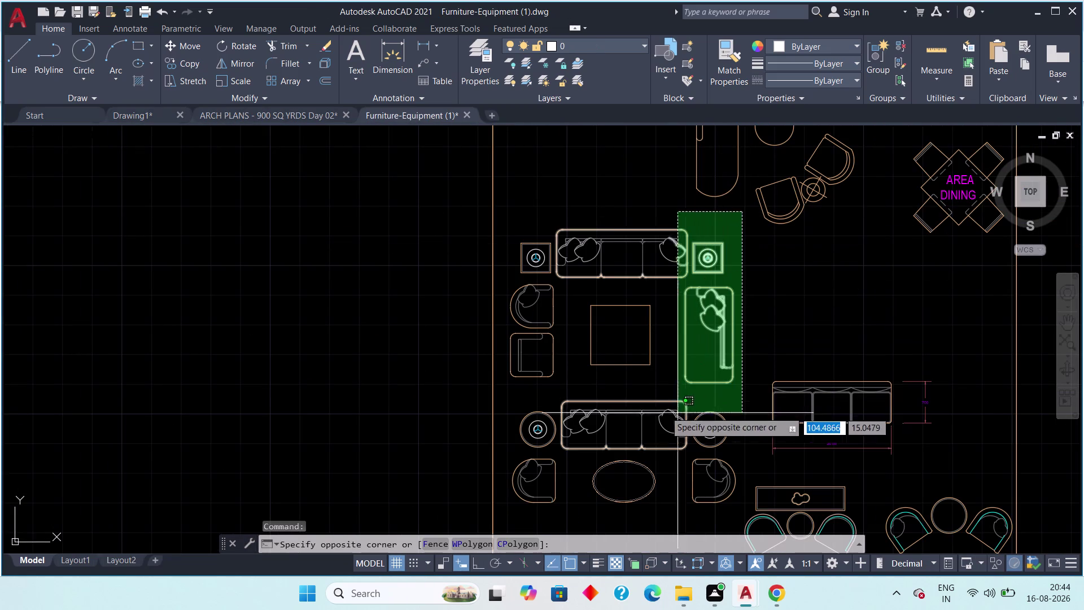
click(500, 397)
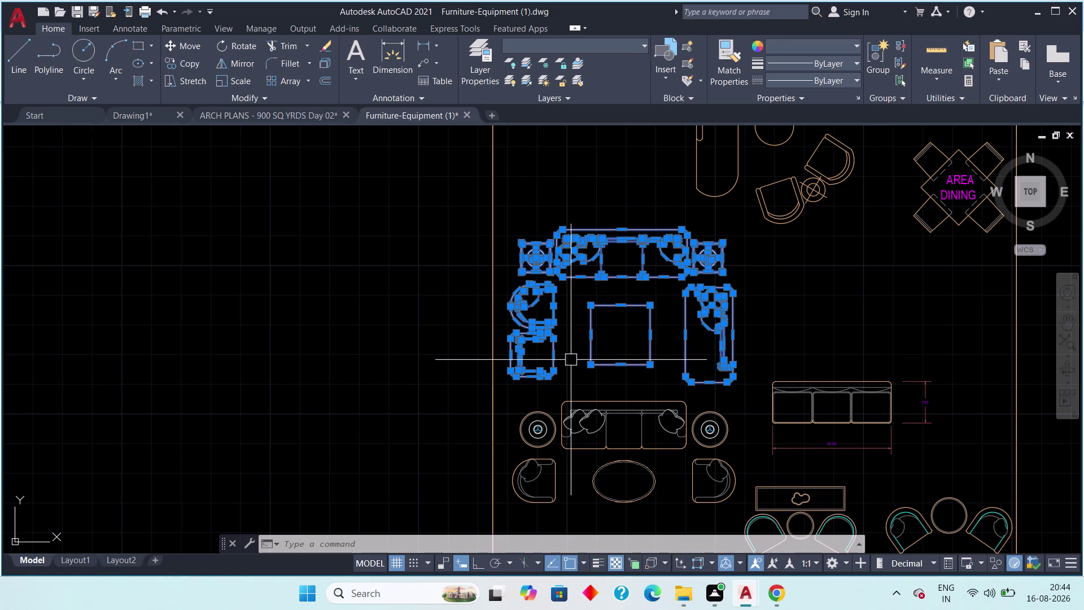
key(ctrl+c)
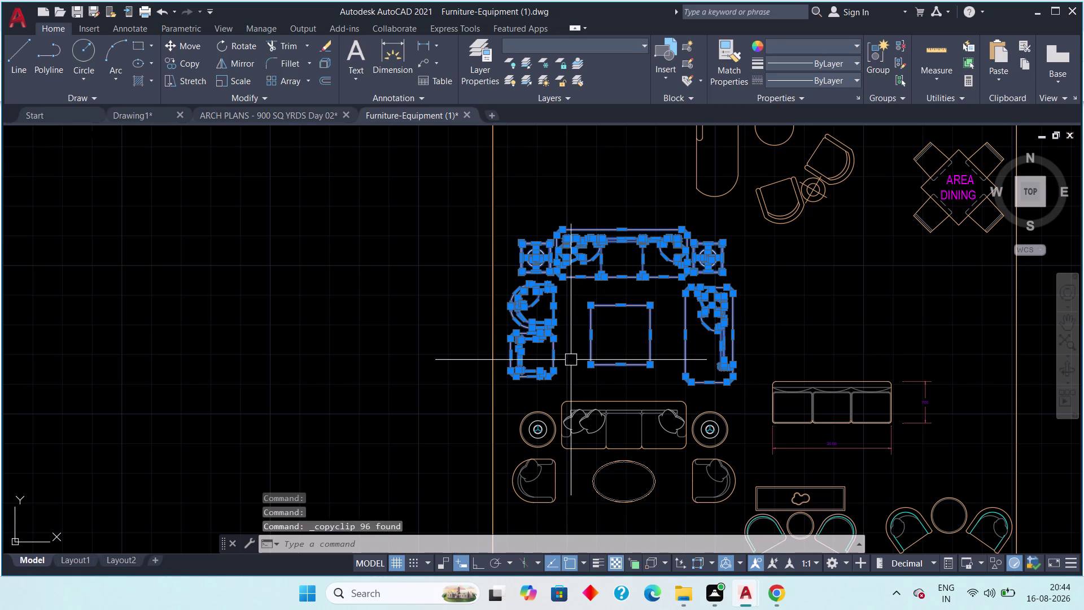
click(122, 117)
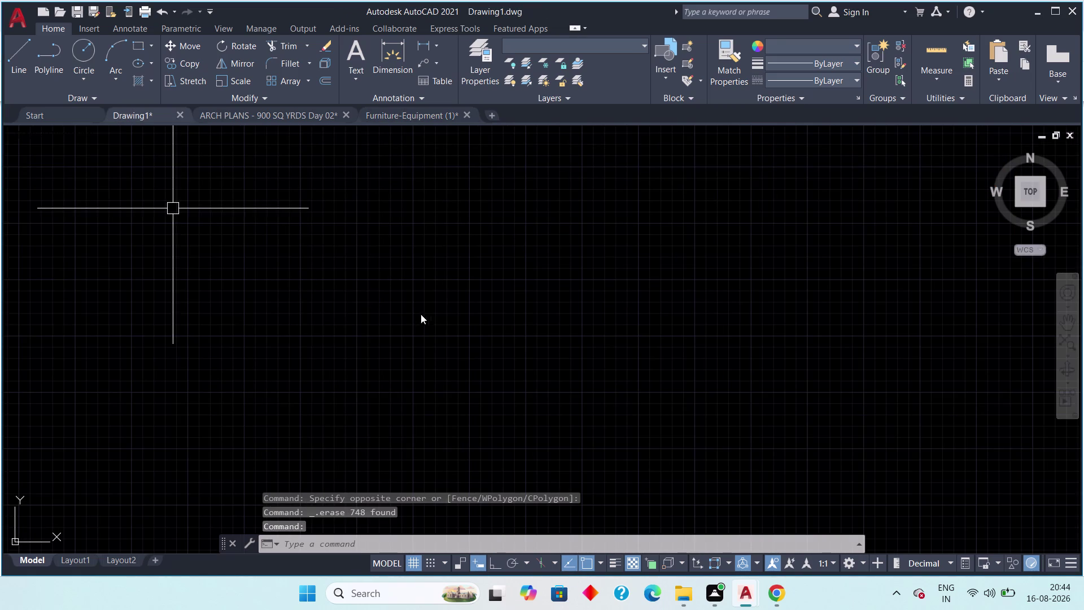
Paste the copied sofa set beside the floor plan and select it.
scroll(down, 3)
scroll(down, 3)
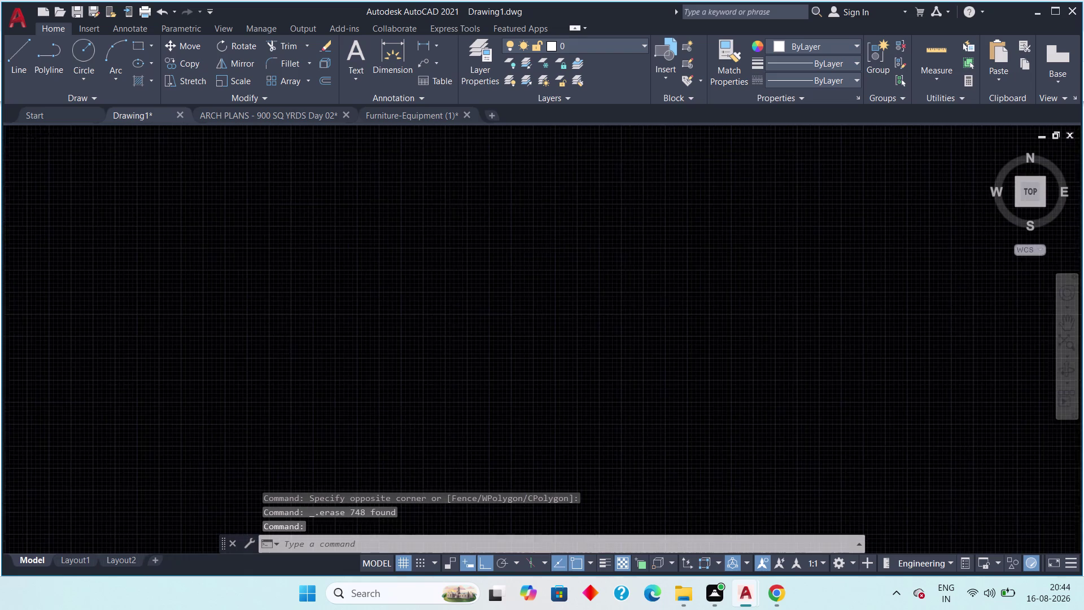
scroll(down, 3)
middle_drag(702, 343, 472, 316)
scroll(down, 3)
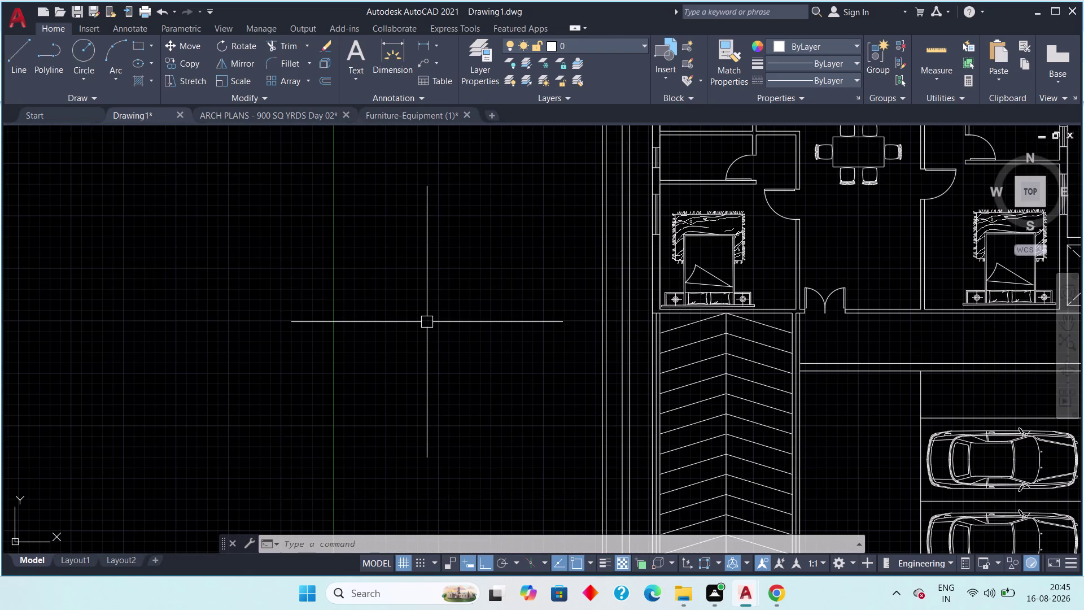
key(ctrl+v)
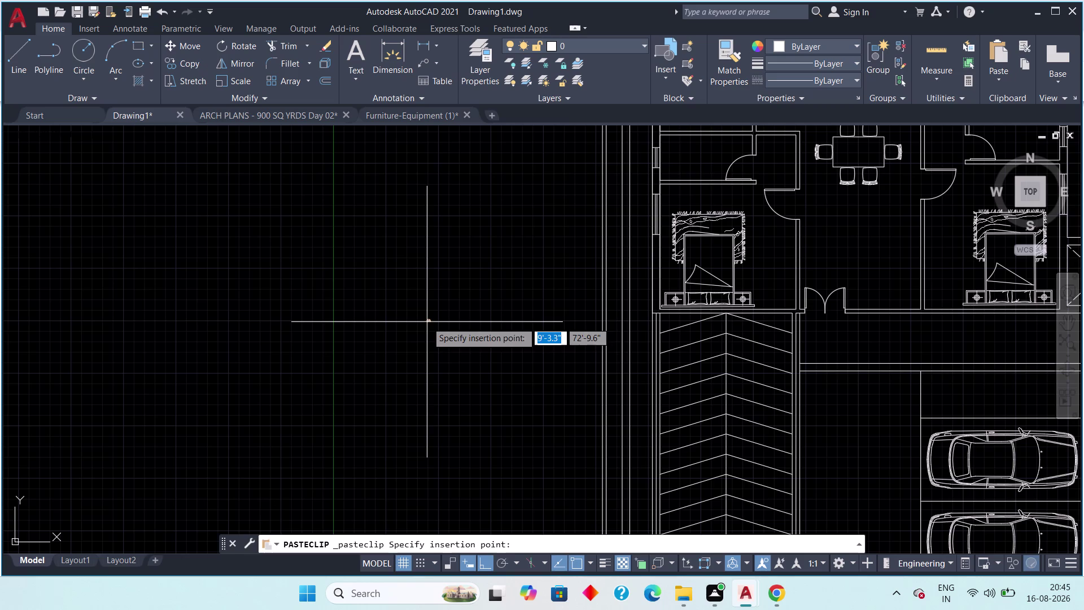
click(427, 322)
scroll(up, 3)
scroll(up, 3)
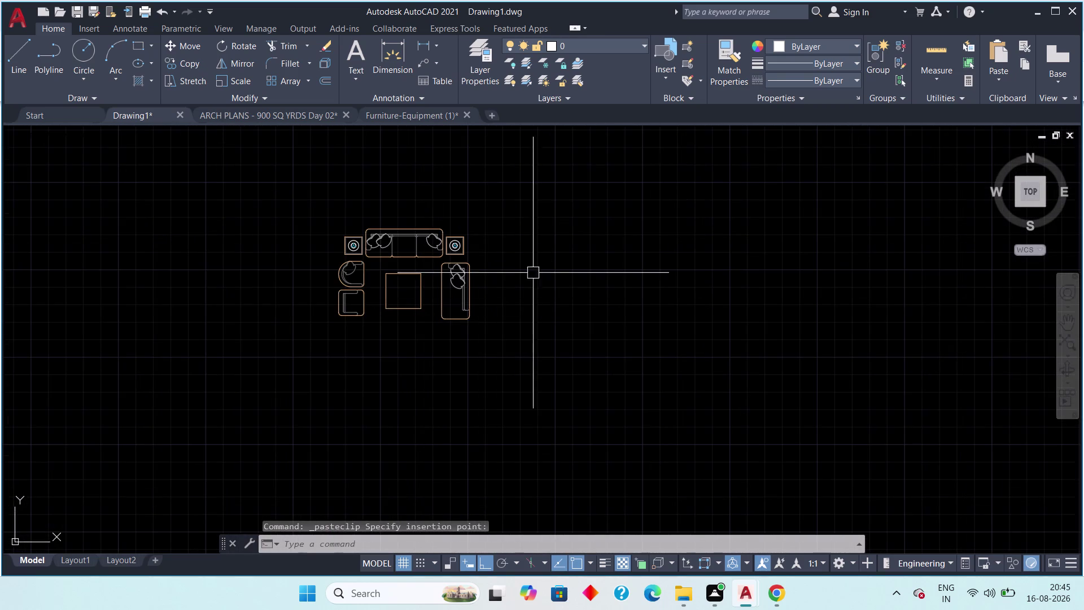
drag(532, 204, 503, 246)
drag(283, 364, 255, 379)
scroll(up, 3)
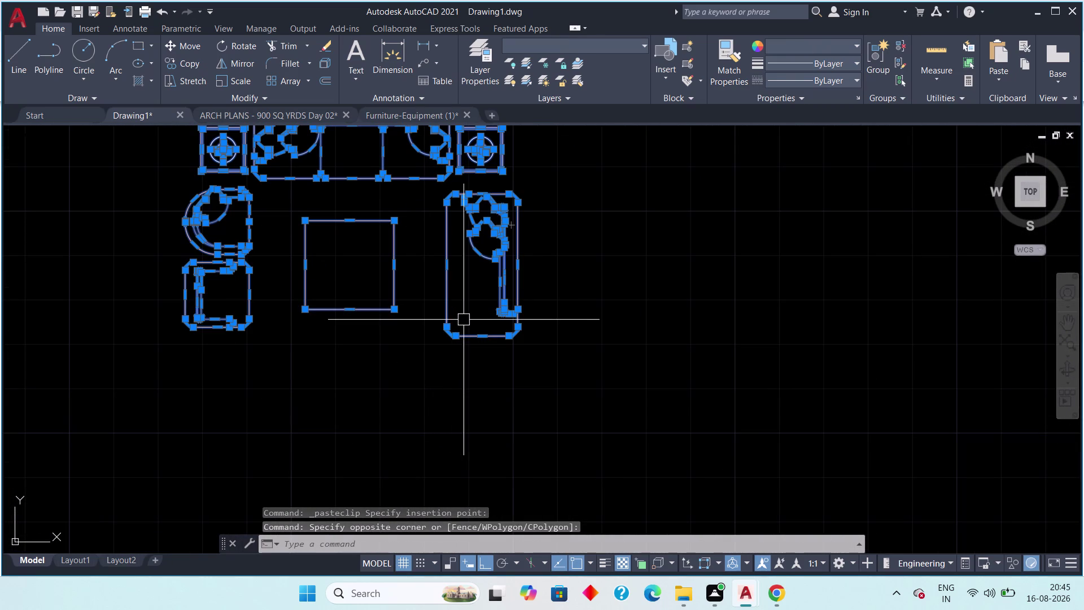
Start scaling the sofa set (SC) with the base point at its corner.
key(s)
key(c)
key(space)
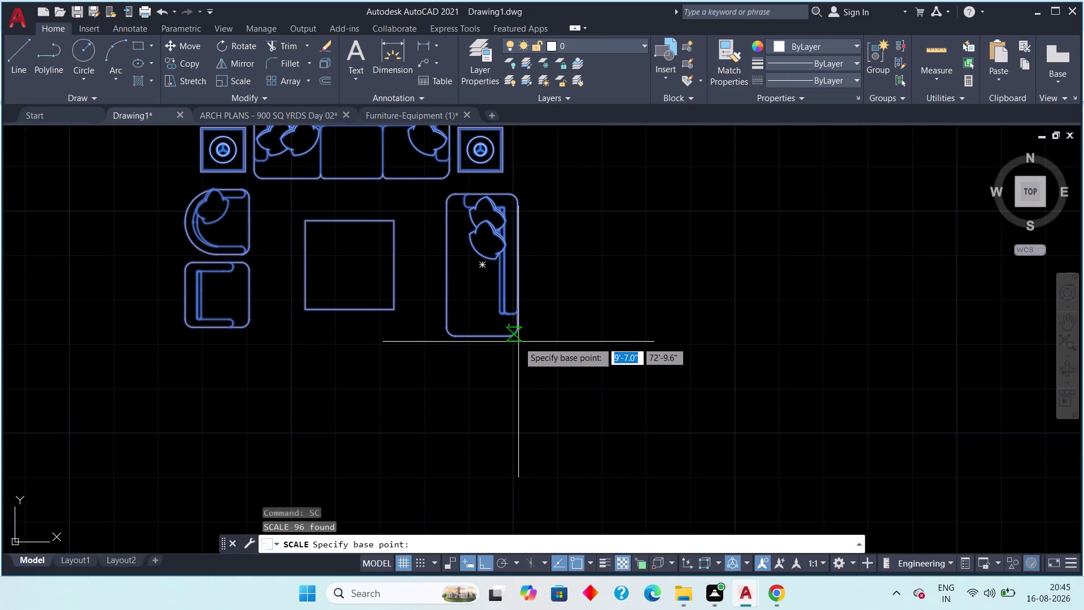
click(514, 339)
scroll(down, 3)
scroll(down, 3)
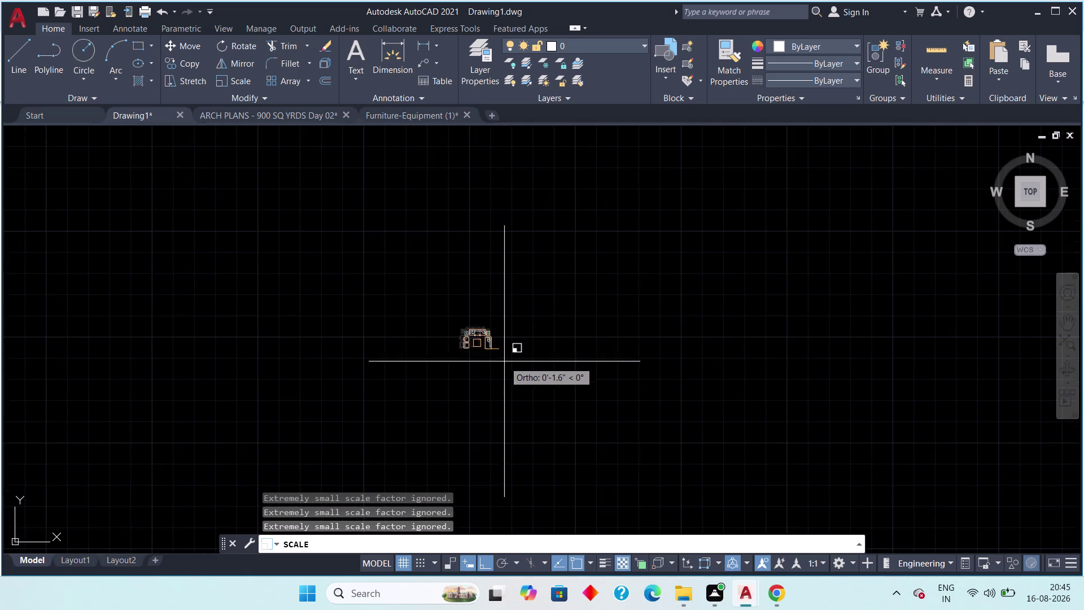
scroll(down, 3)
scroll(down, 3)
scroll(down, 3)
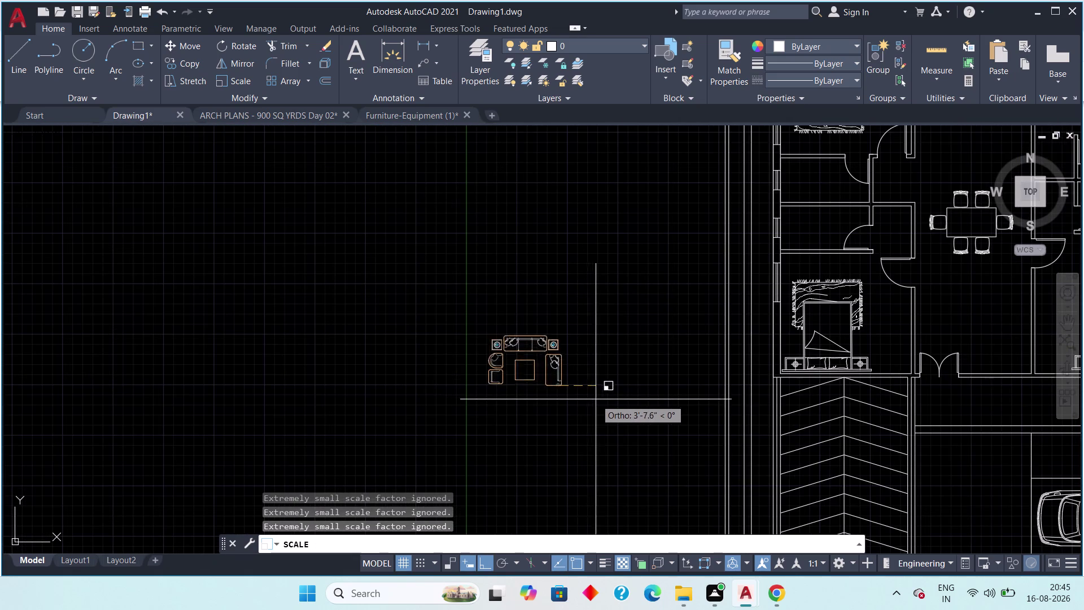
middle_drag(597, 399, 470, 368)
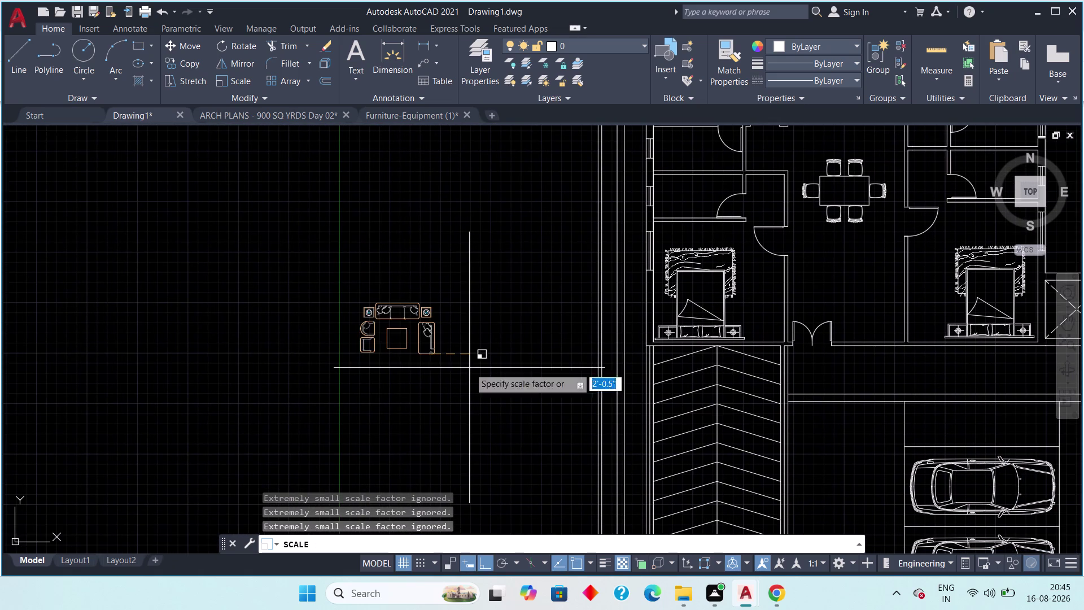
click(468, 364)
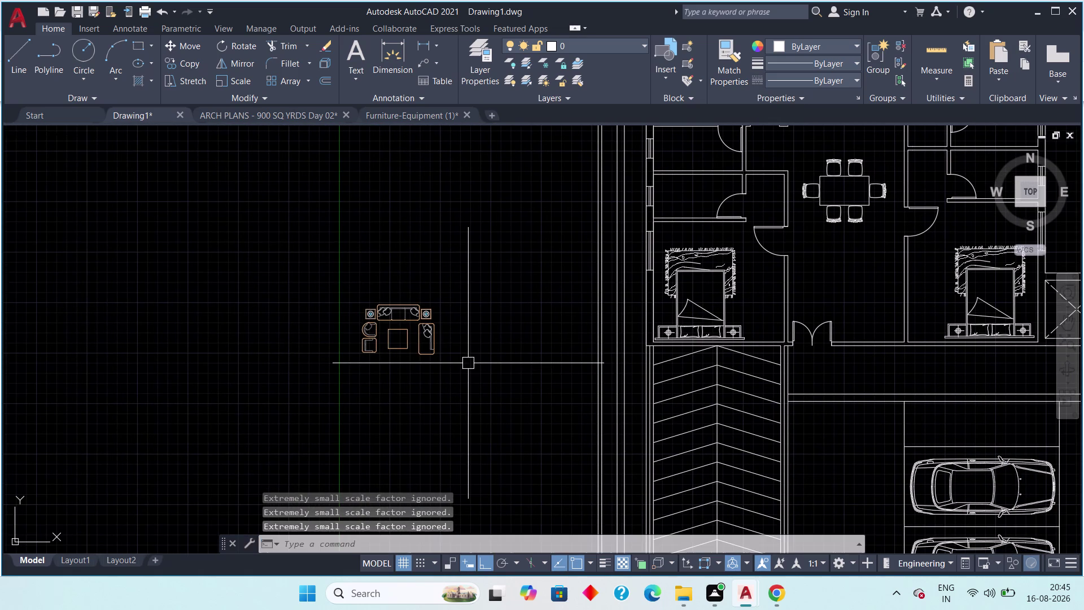
Cancel the scale and window-select every object of the sofa set.
key(Escape)
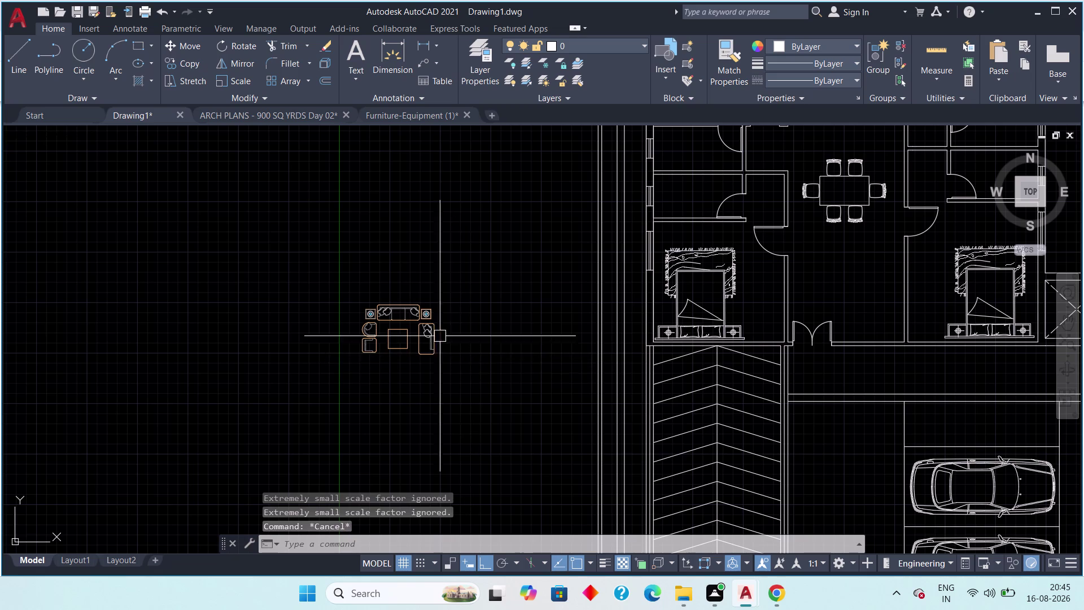
scroll(up, 3)
middle_drag(435, 324, 509, 315)
scroll(down, 3)
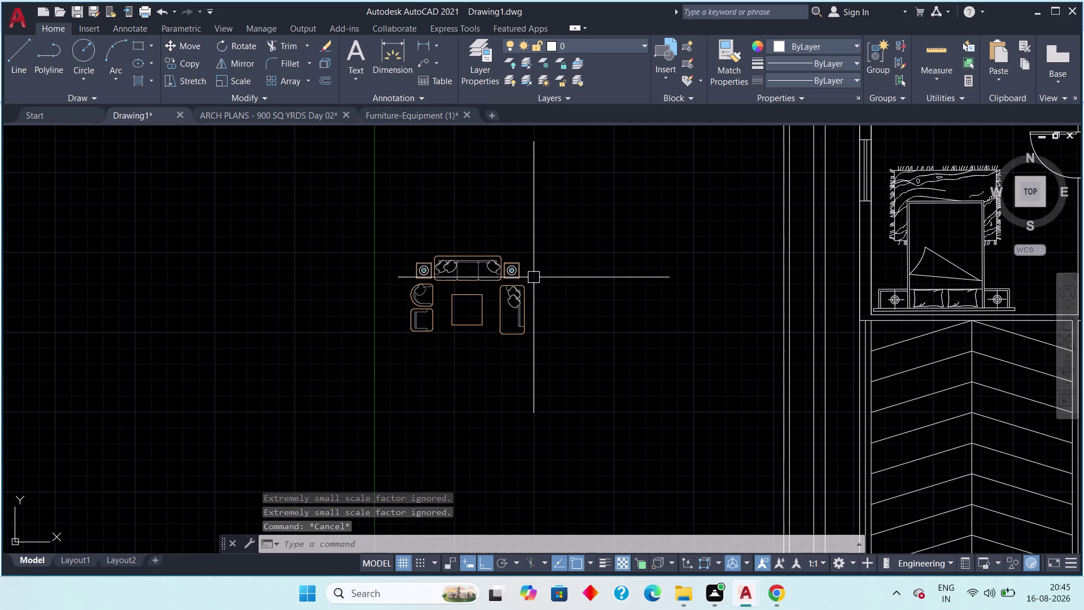
drag(553, 228, 540, 268)
click(388, 351)
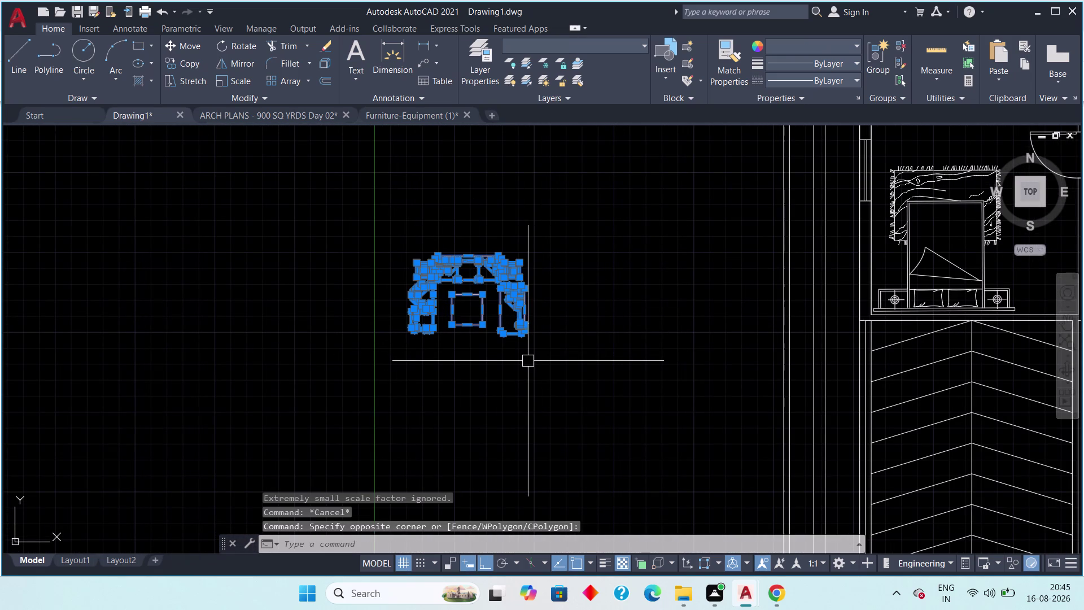
Begin moving the sofa set, then cancel with Esc, leaving it in place.
text(m)
key(space)
drag(469, 308, 499, 318)
middle_drag(583, 312, 255, 306)
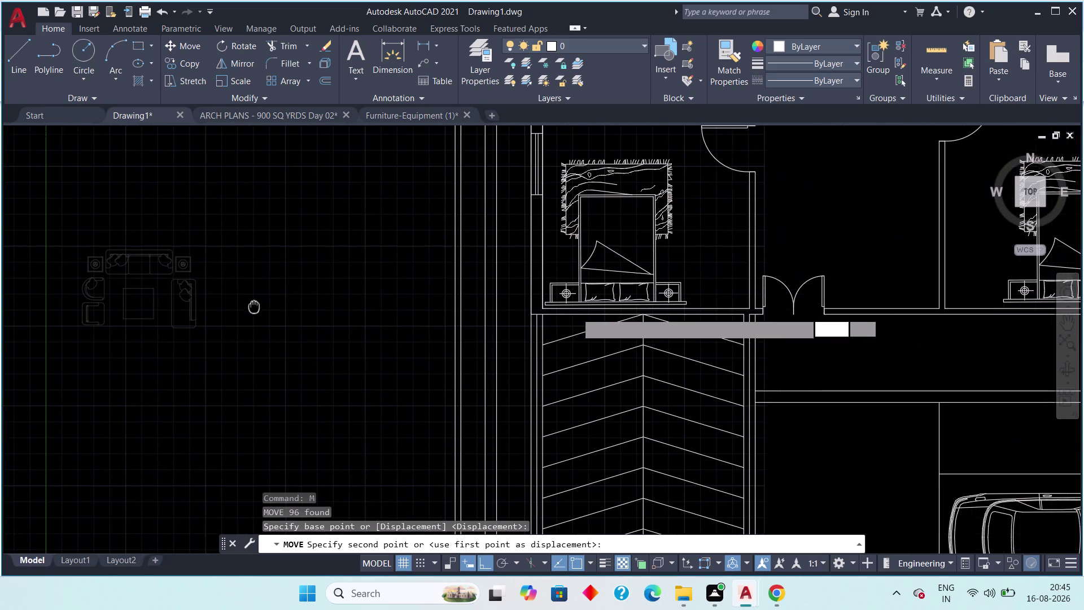
middle_drag(508, 318, 189, 326)
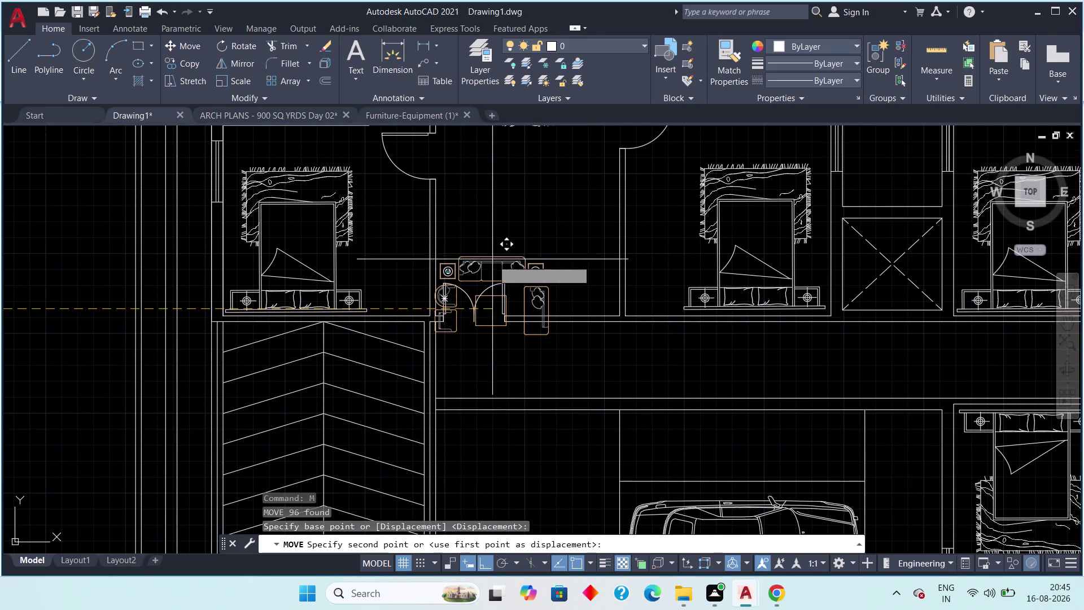
key(F8)
middle_drag(486, 258, 438, 266)
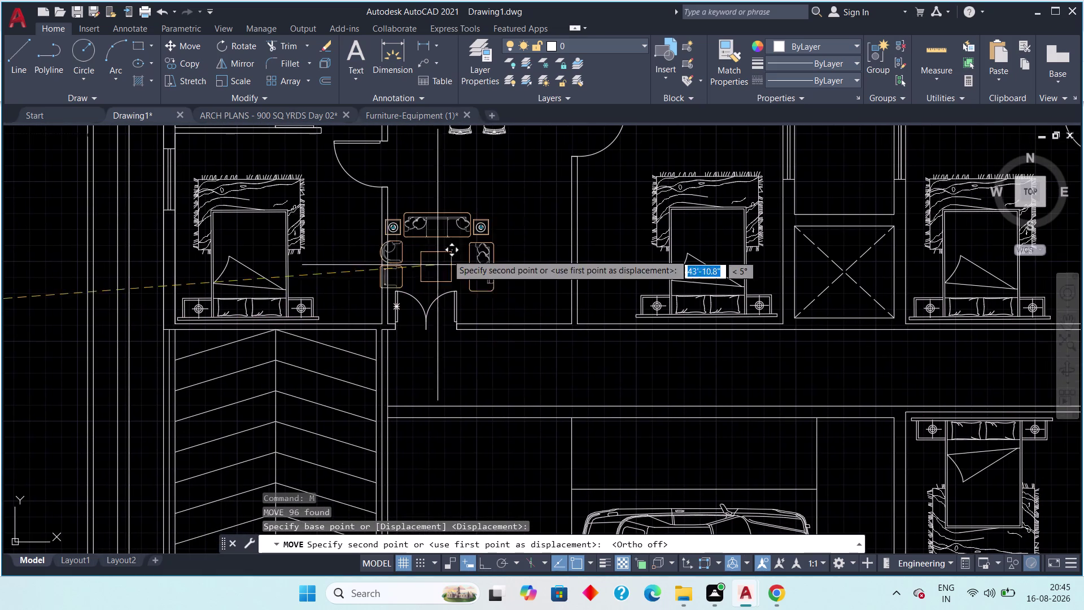
scroll(down, 3)
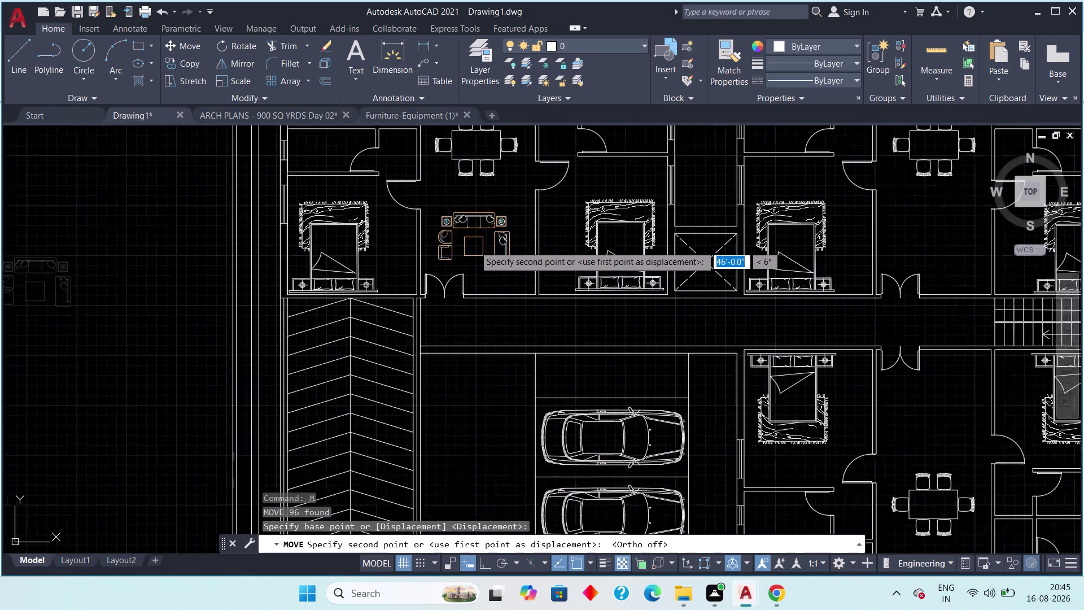
scroll(down, 3)
middle_drag(418, 275, 403, 264)
click(255, 273)
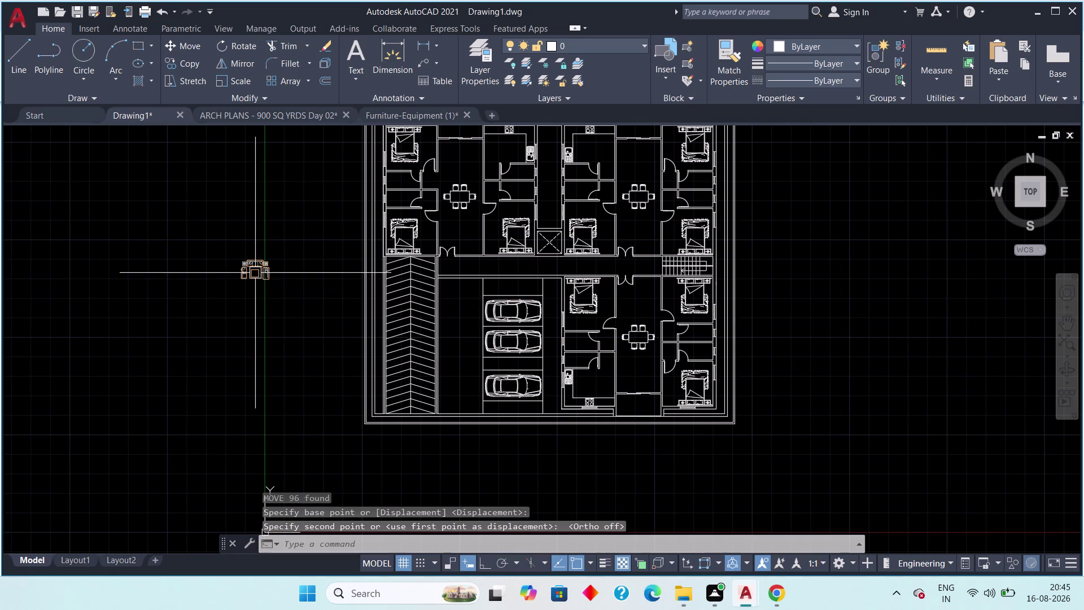
key(Escape)
Reselect the 96-object sofa set and start the Rotate (RO) command.
scroll(up, 3)
middle_drag(268, 270, 336, 257)
scroll(down, 3)
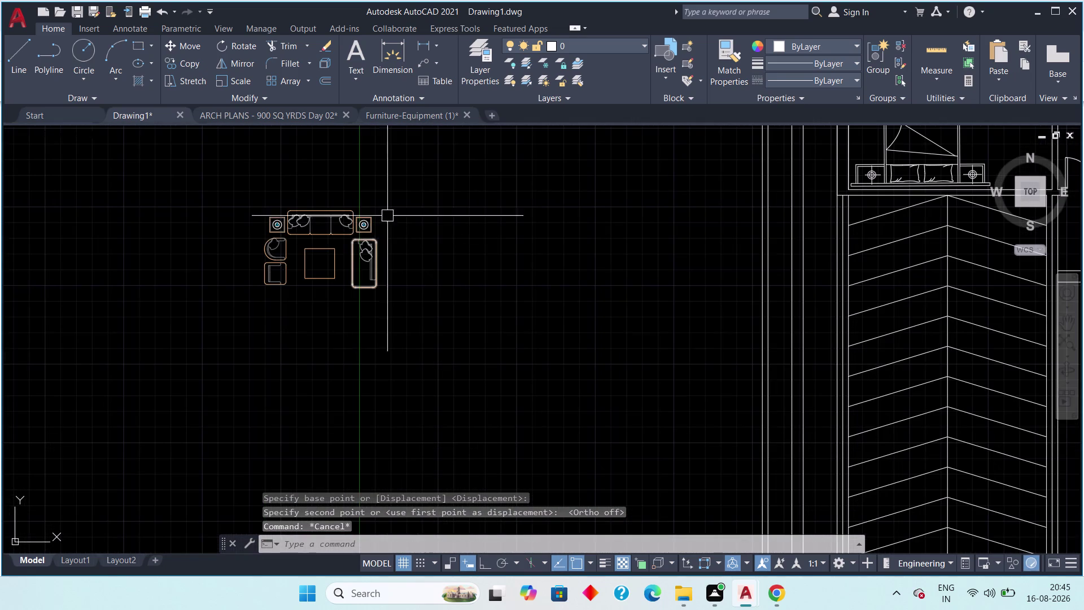
drag(399, 200, 362, 239)
click(188, 326)
scroll(up, 3)
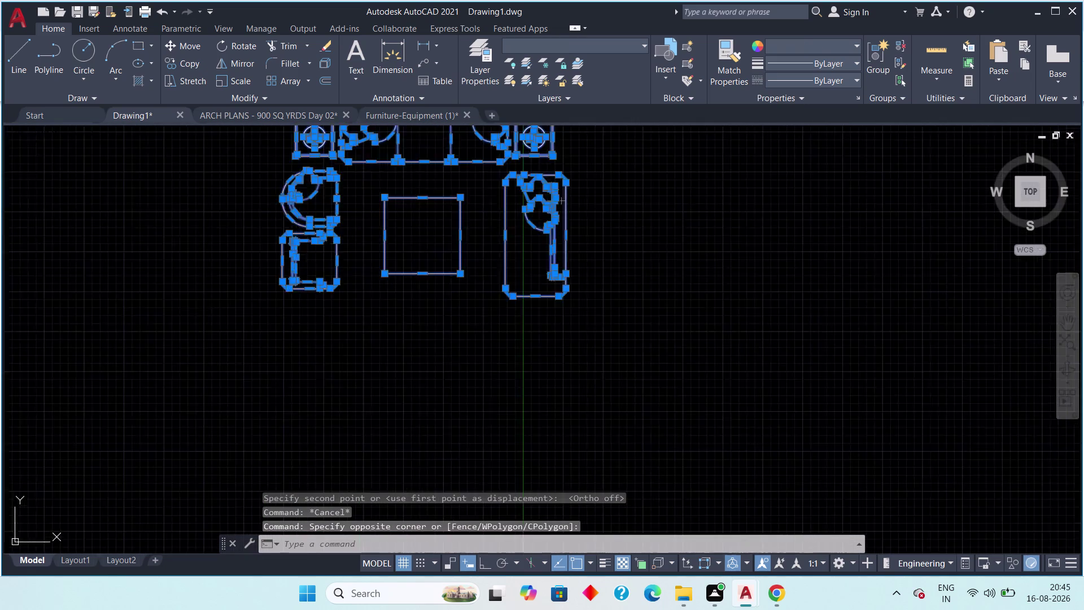
scroll(up, 3)
middle_drag(286, 283, 271, 349)
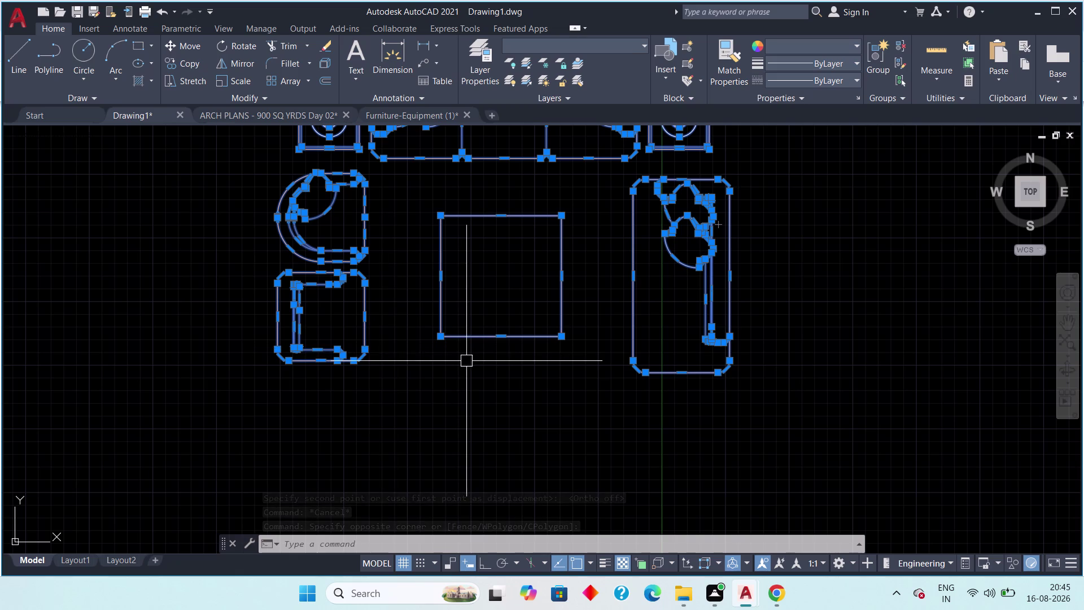
scroll(up, 3)
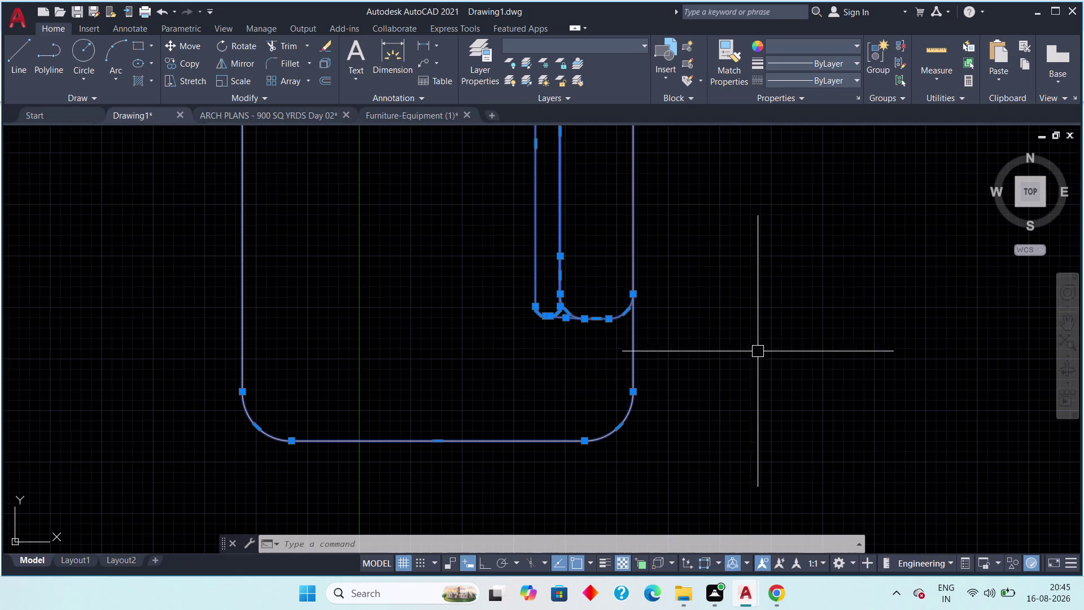
text(r)
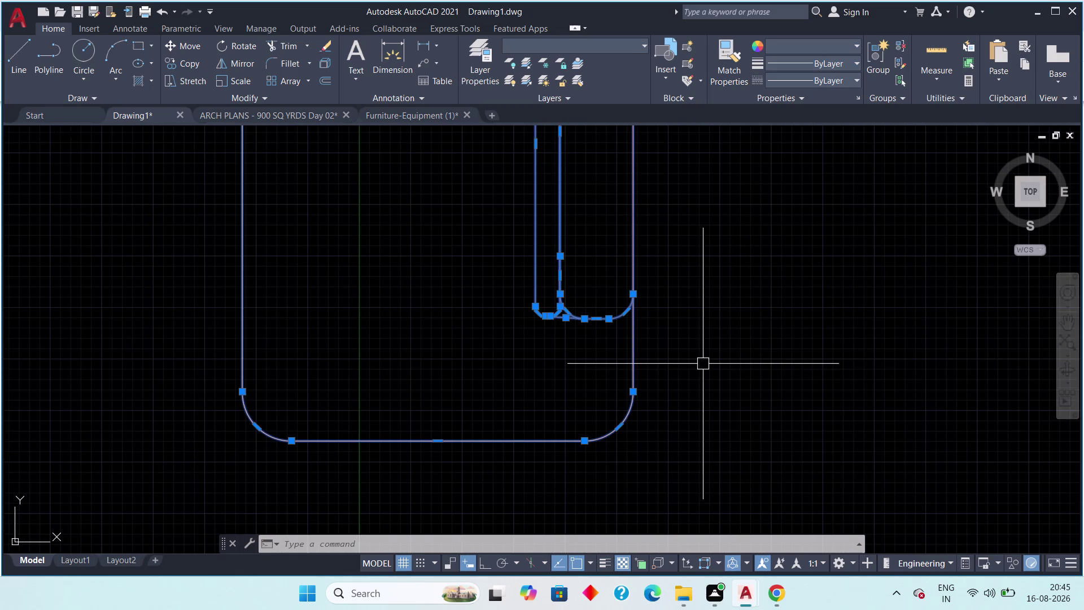
text(o)
key(space)
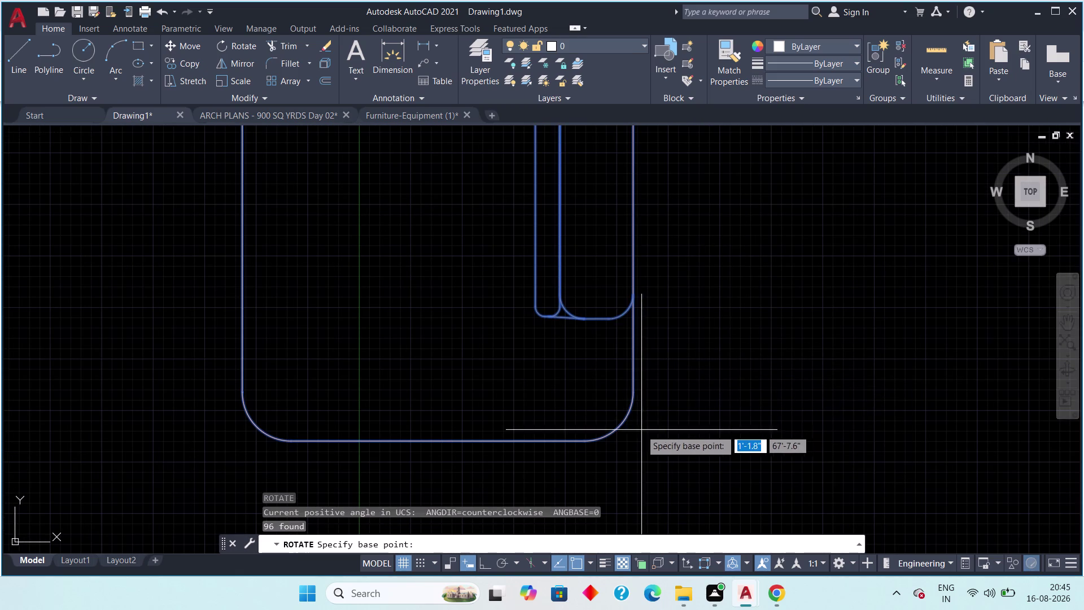
Rotate the sofa set 270 degrees with Ortho on, standing the long sofa vertically.
click(617, 428)
scroll(down, 3)
scroll(down, 3)
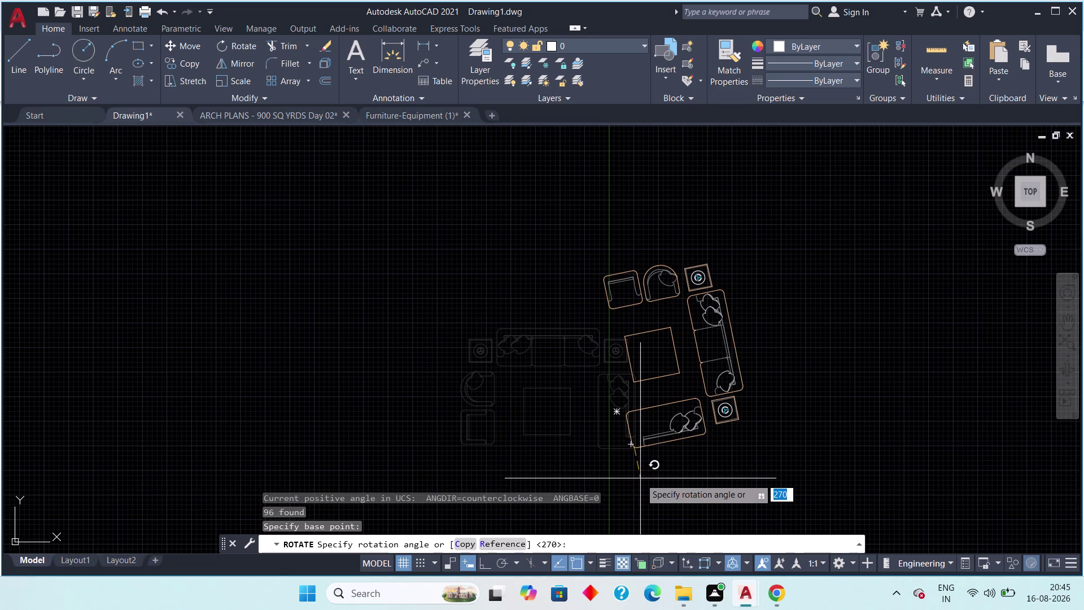
key(F8)
click(643, 498)
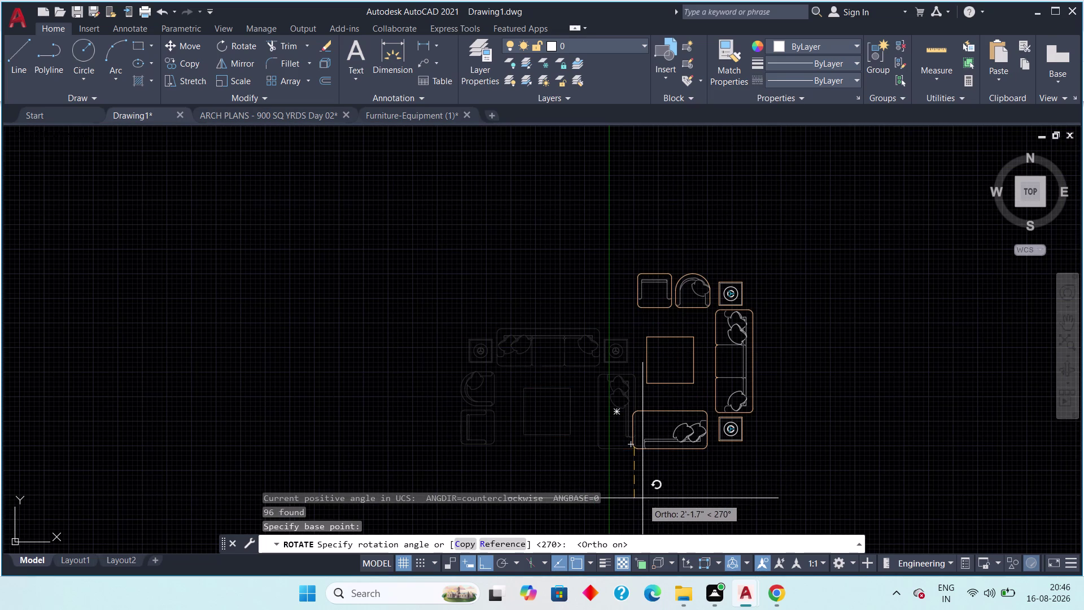
scroll(down, 3)
middle_drag(643, 499, 659, 449)
key(Escape)
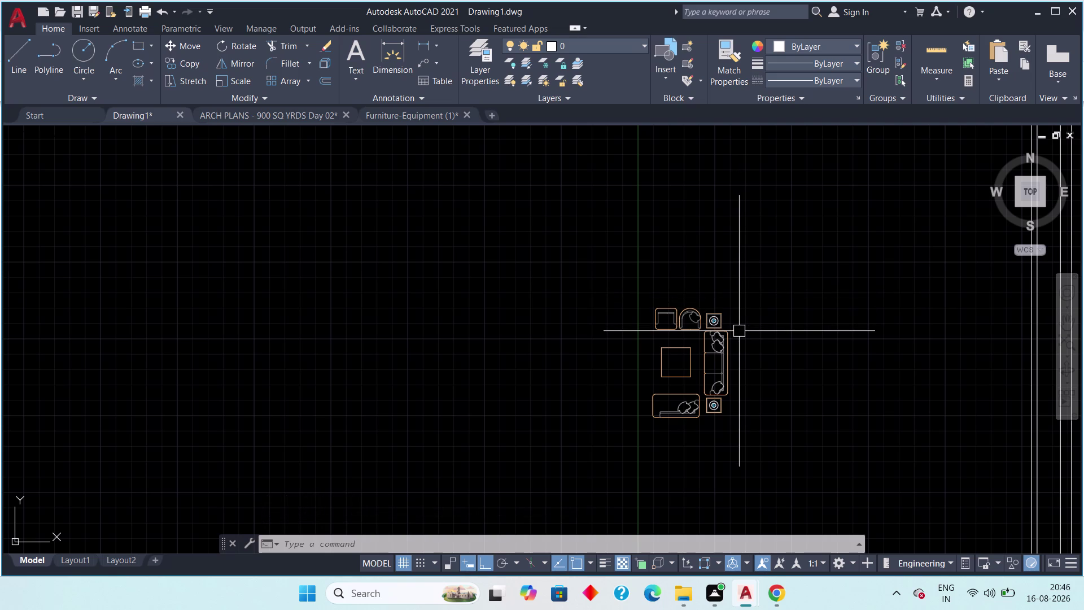
middle_drag(730, 329, 740, 292)
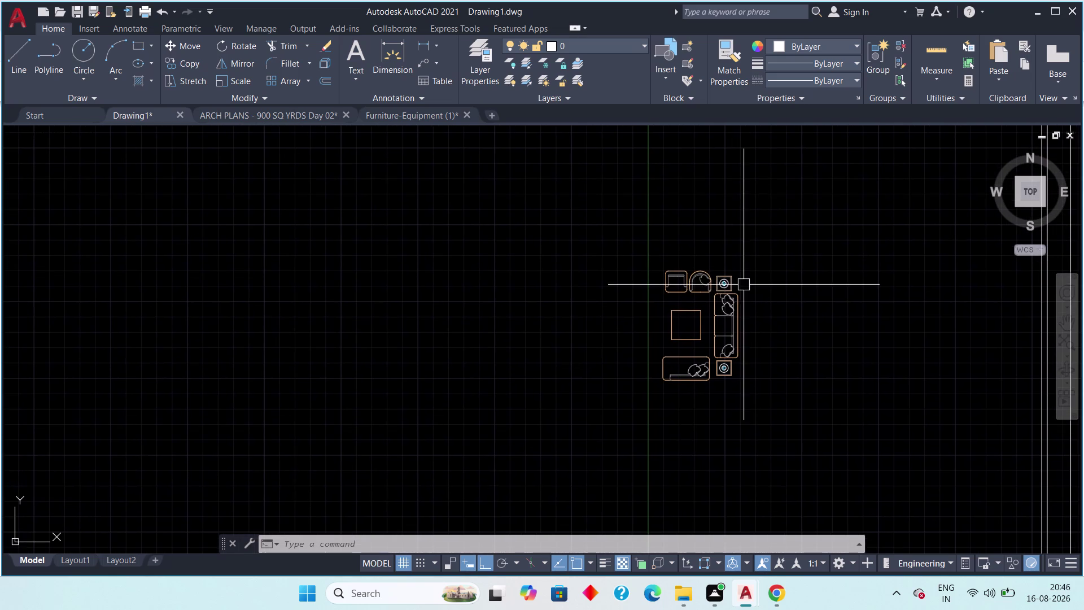
middle_drag(753, 270, 770, 232)
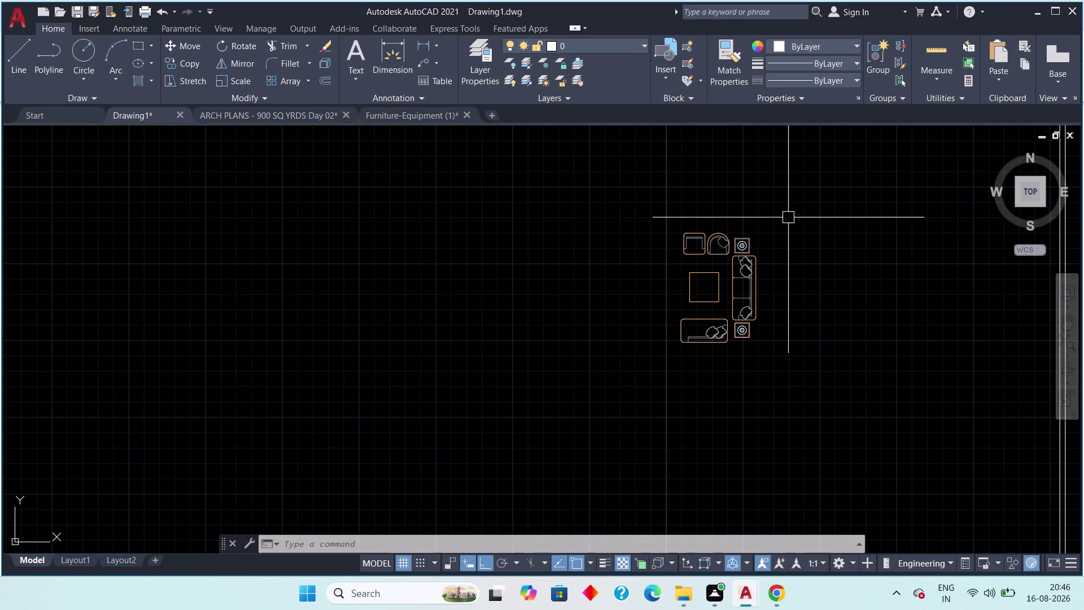
middle_drag(778, 220, 782, 213)
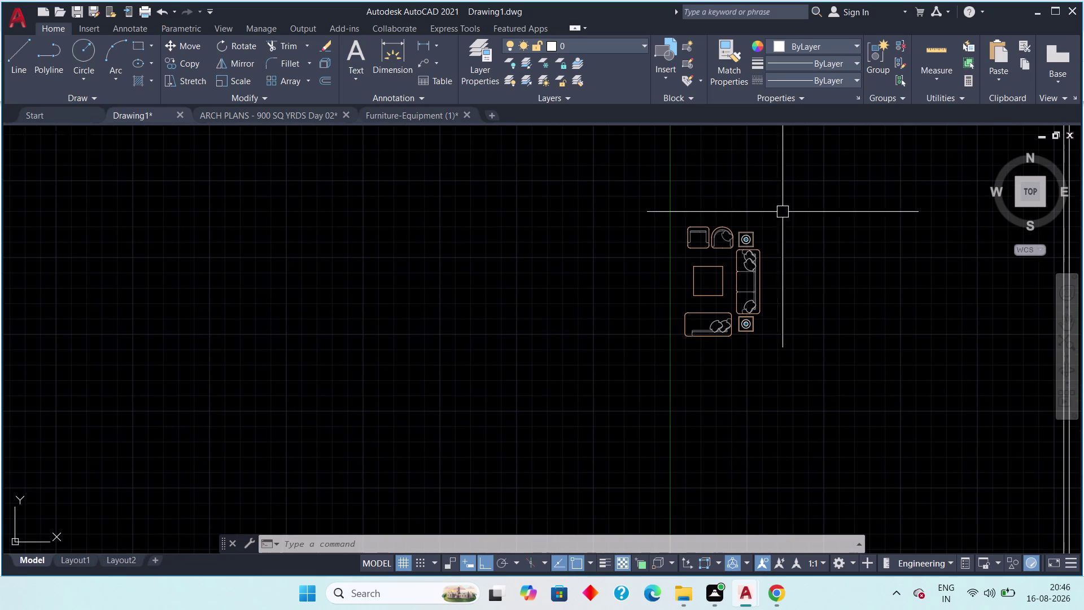
Select the rotated sofa set and start moving it from the side-table corner.
drag(781, 200, 764, 257)
drag(666, 357, 661, 362)
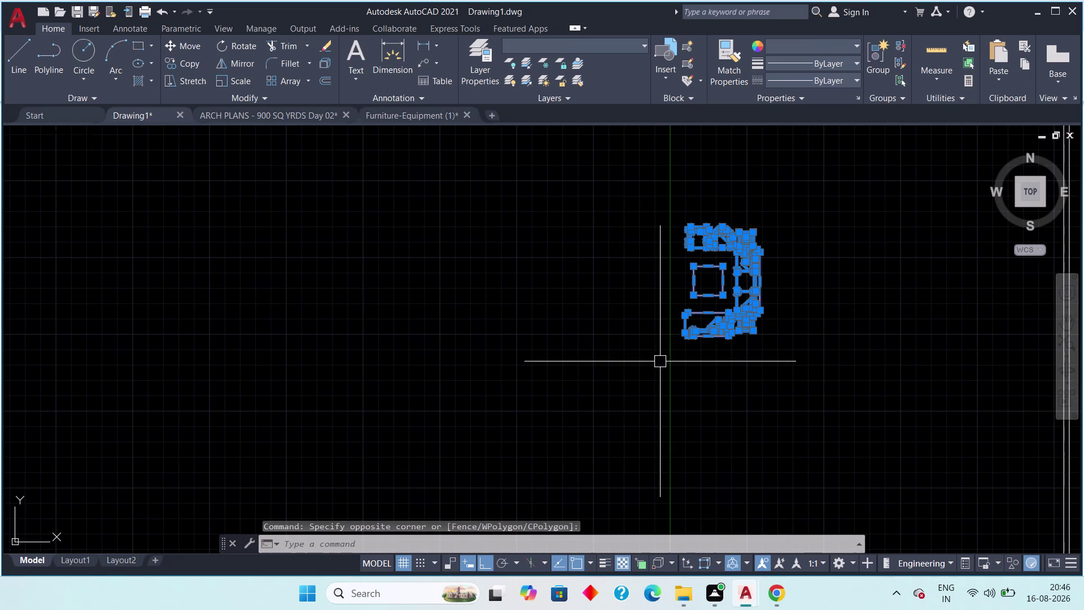
scroll(up, 3)
middle_drag(685, 284, 662, 272)
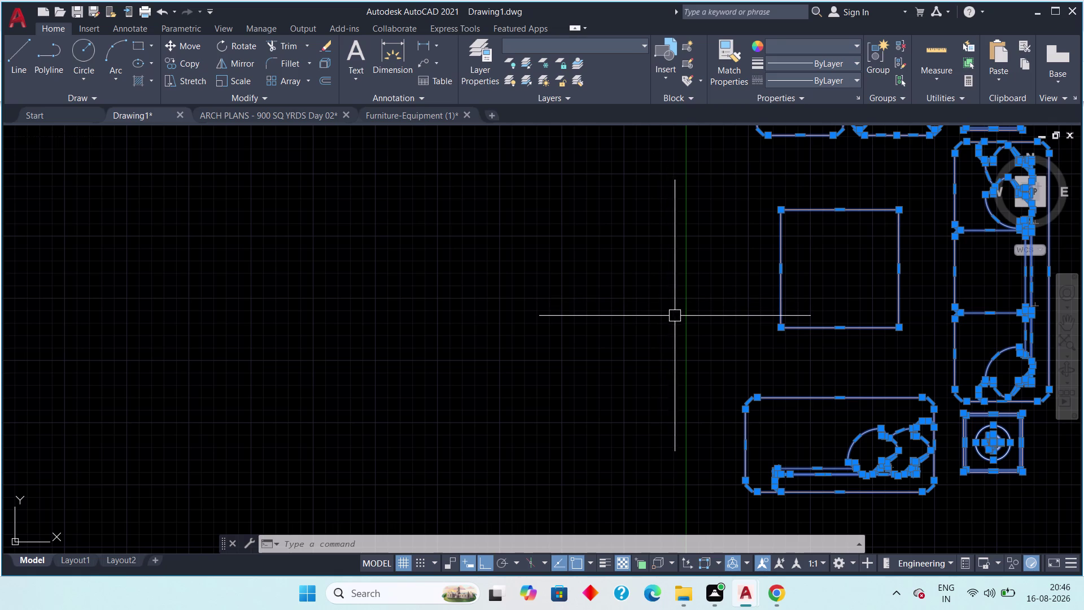
key(m)
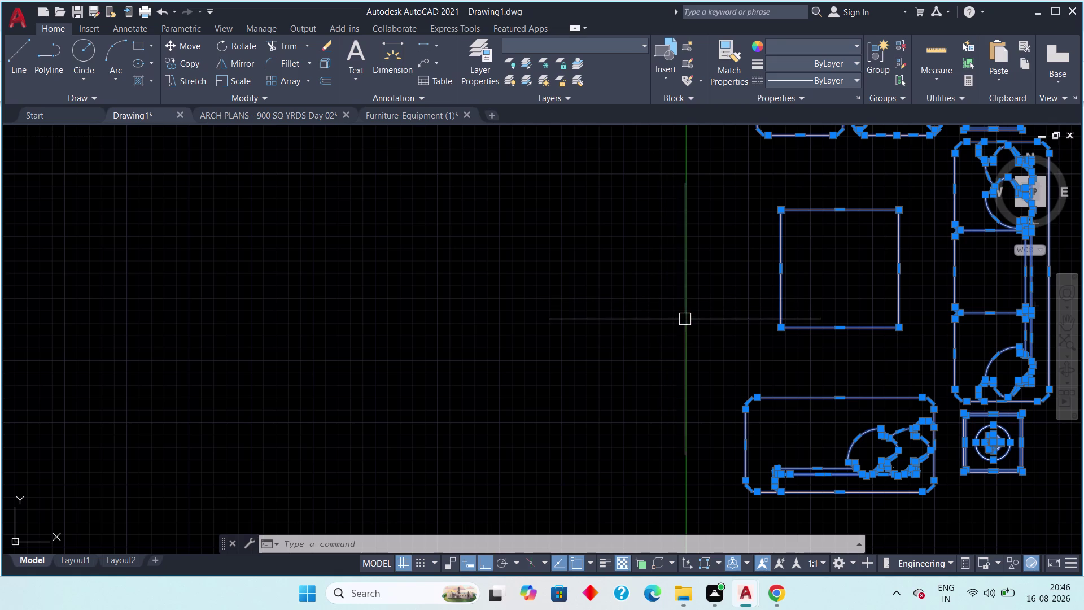
key(space)
middle_drag(756, 317, 530, 274)
middle_drag(708, 425, 597, 368)
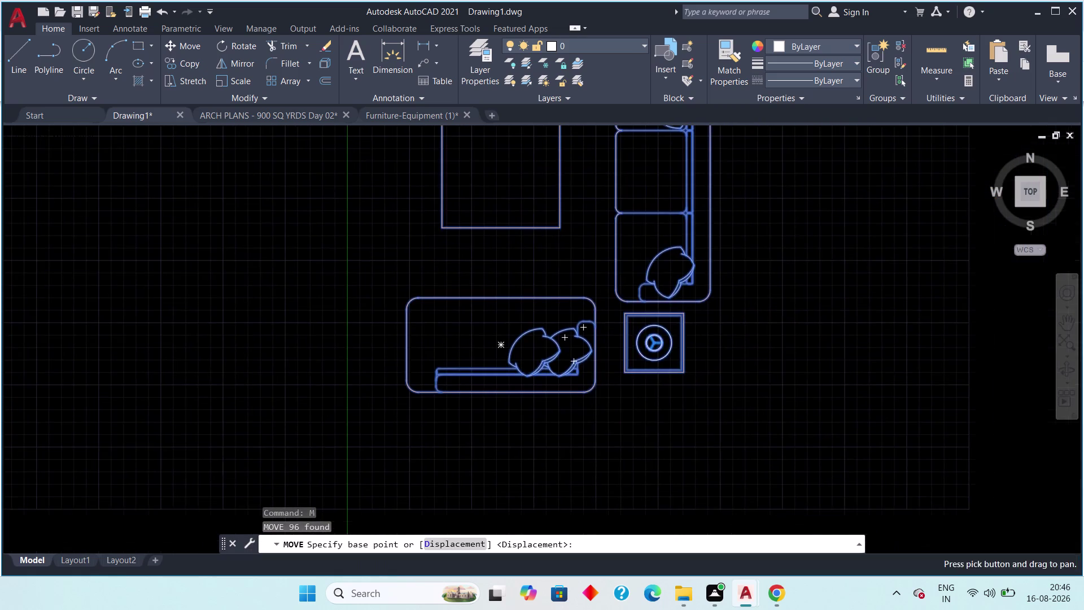
scroll(up, 3)
click(706, 419)
Place the sofa set in the living area near the entrance, between the bedrooms.
scroll(down, 3)
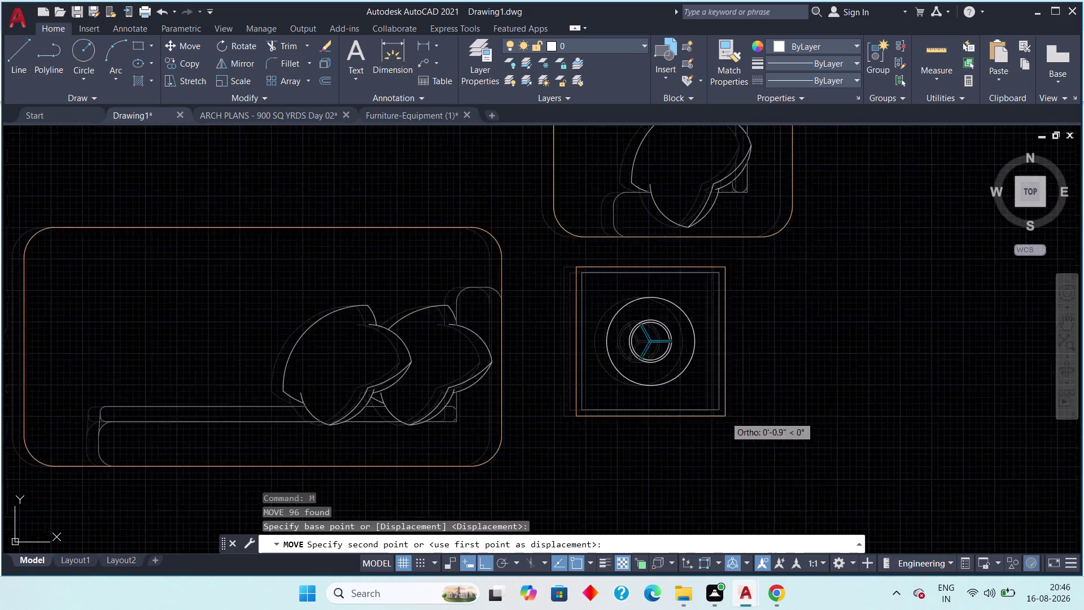
scroll(down, 3)
middle_drag(773, 408, 614, 368)
scroll(down, 3)
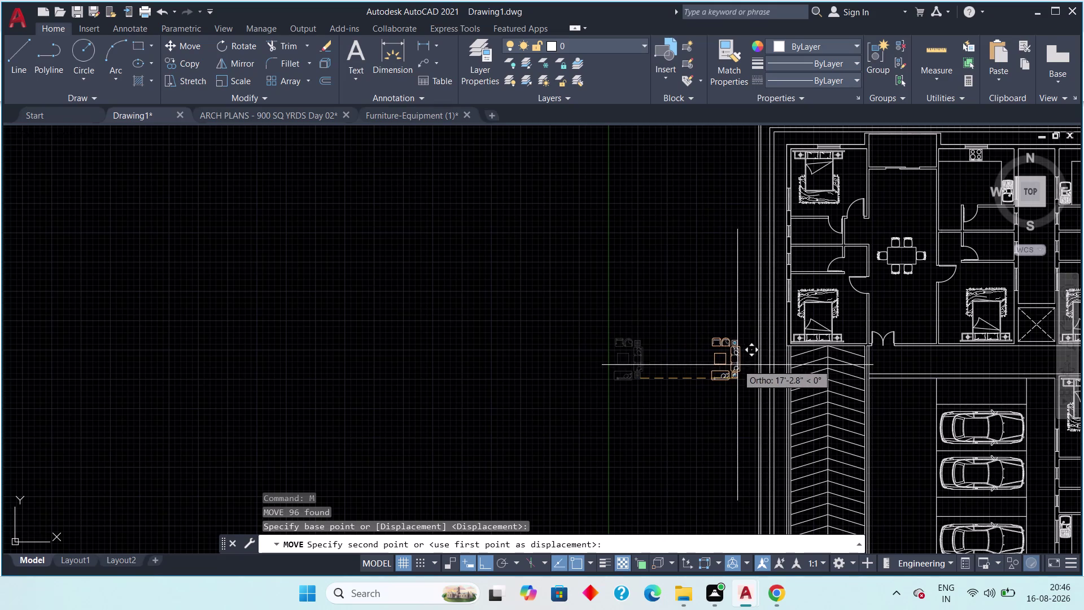
key(F8)
middle_drag(776, 344, 751, 339)
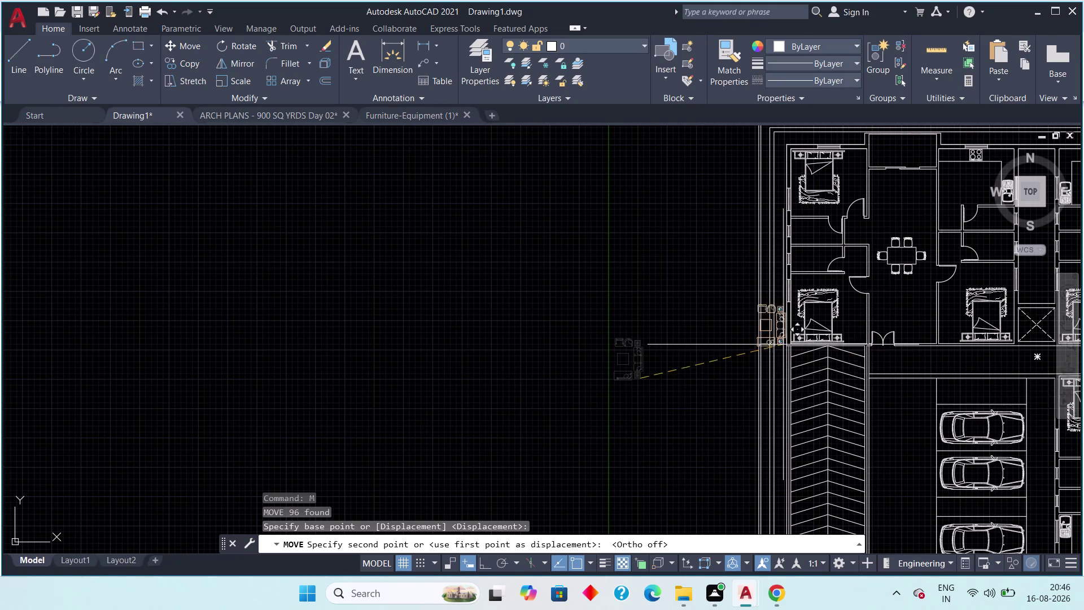
middle_drag(751, 339, 653, 325)
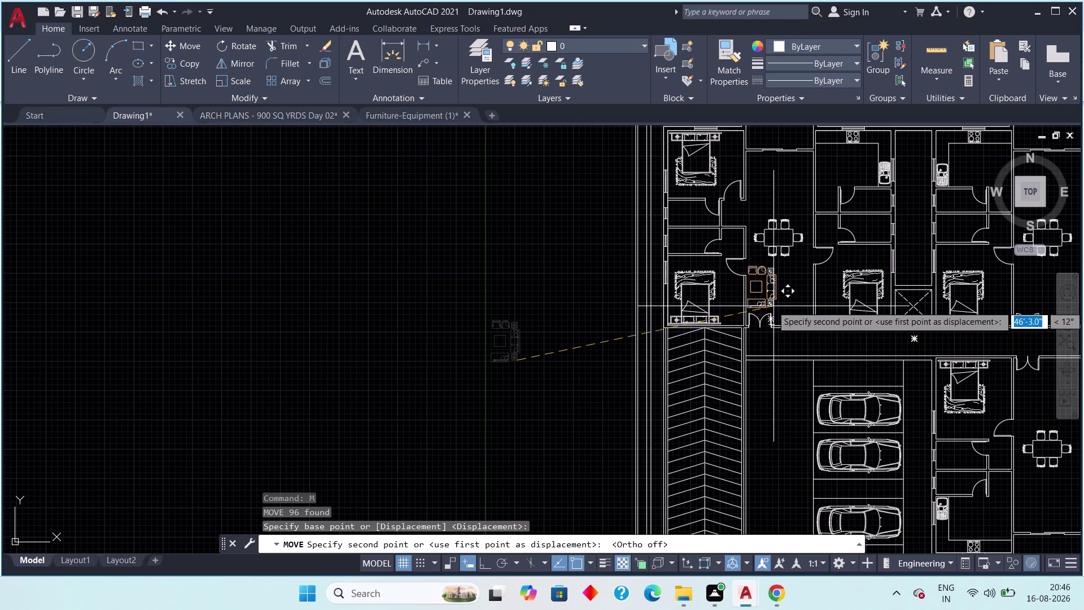
scroll(up, 3)
middle_drag(753, 307, 785, 338)
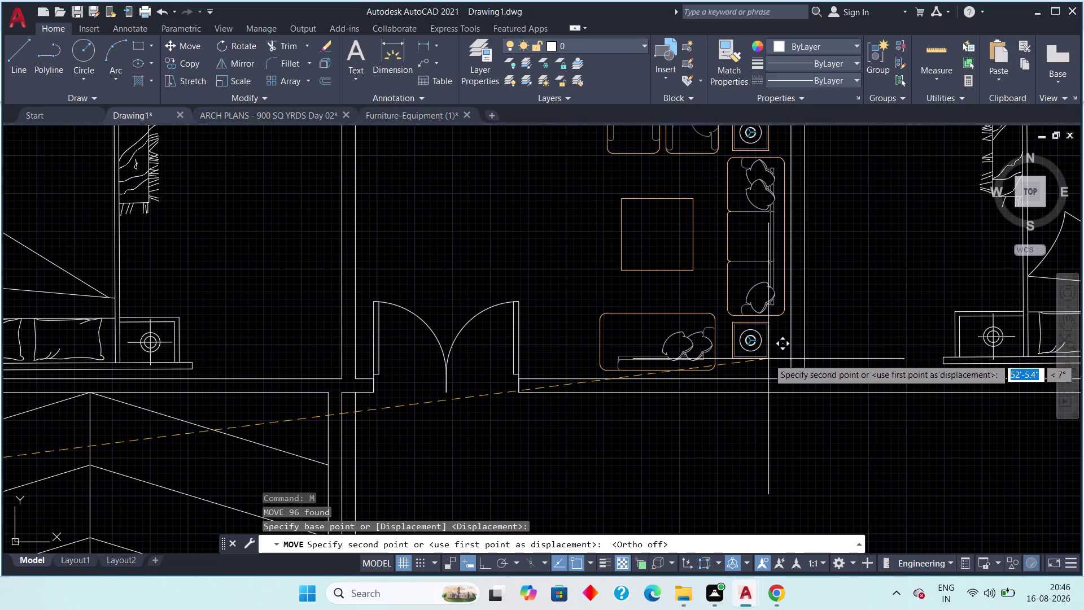
click(769, 358)
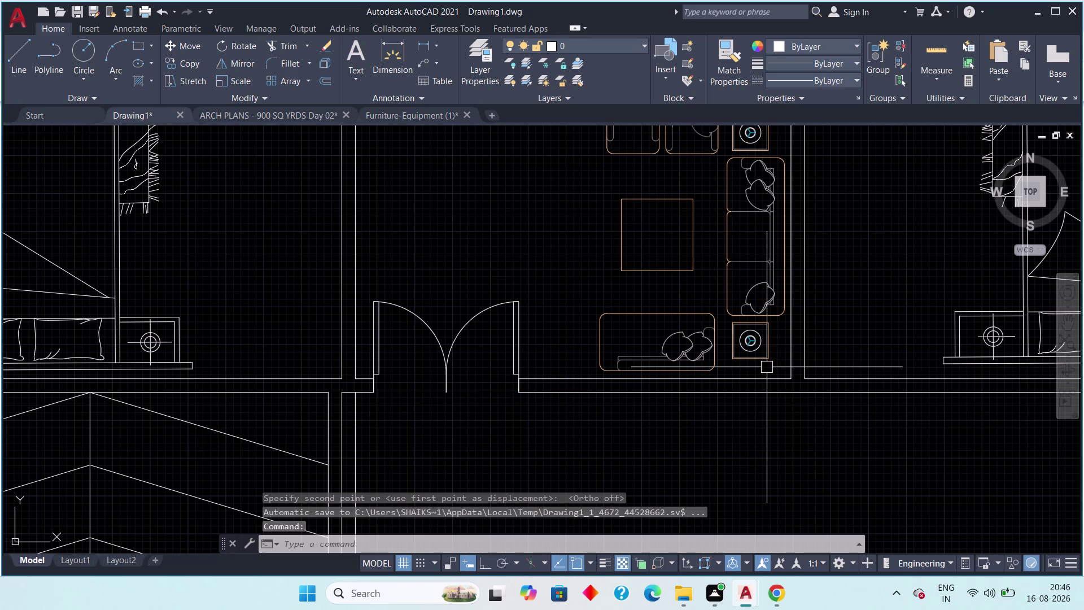
Start a selection window around the placed sofa set and centre it in view.
scroll(down, 3)
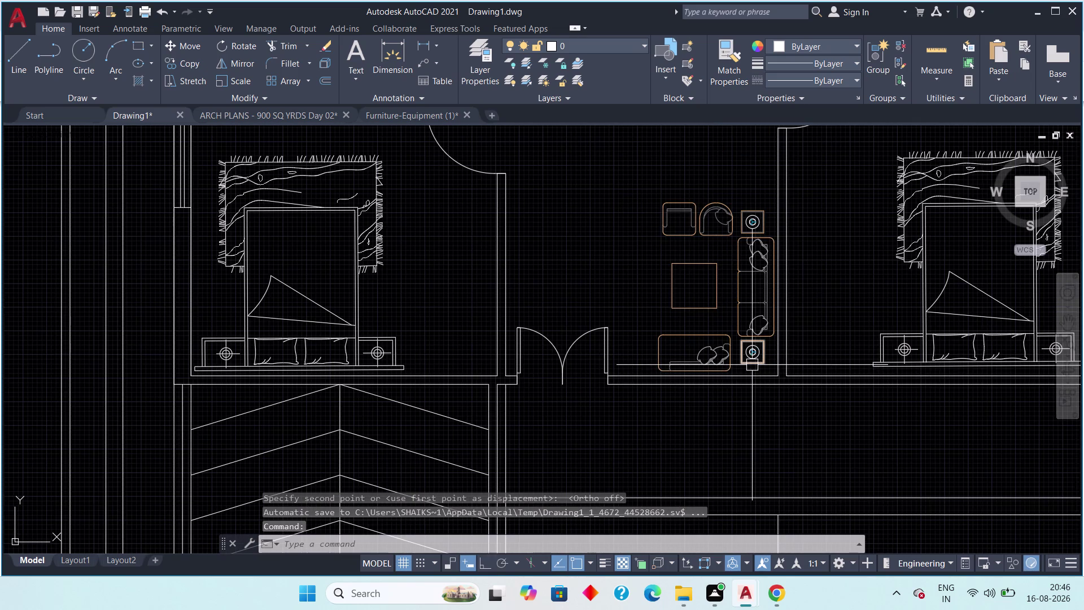
scroll(up, 3)
scroll(down, 3)
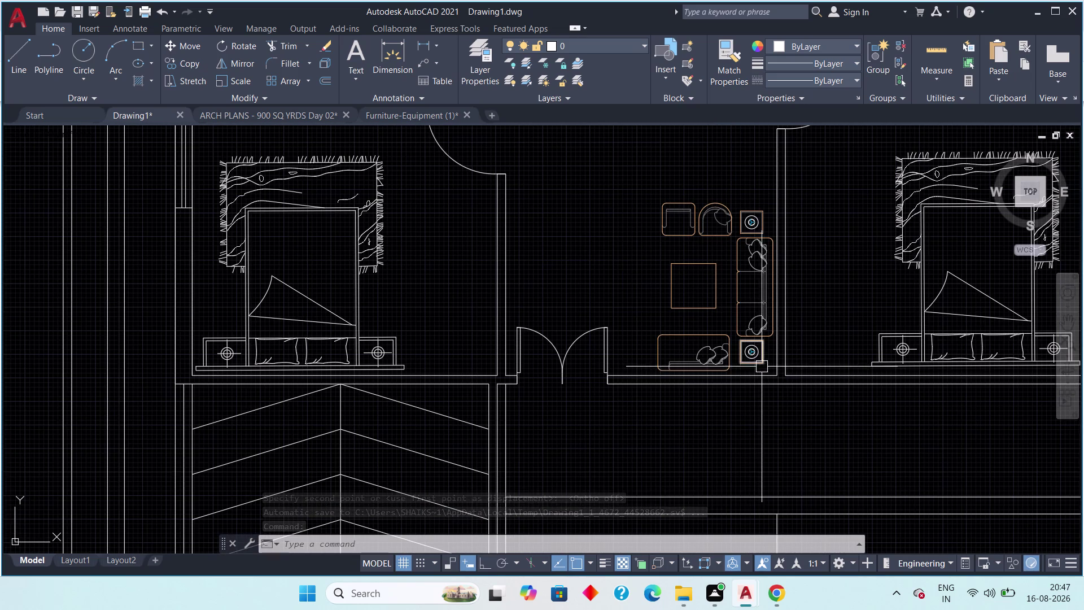
click(646, 193)
middle_drag(731, 328, 613, 254)
scroll(up, 3)
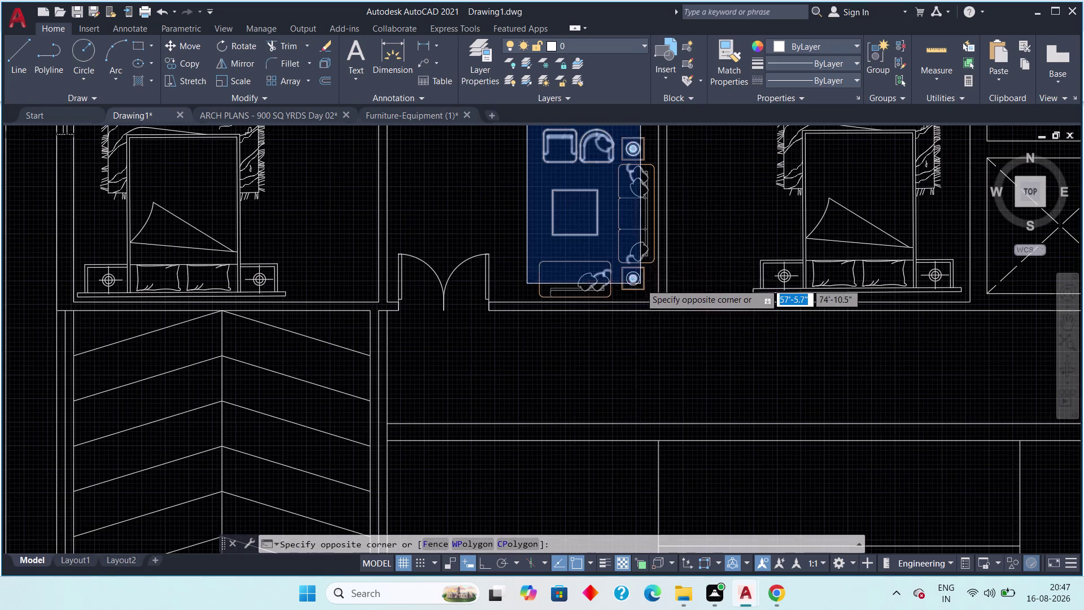
scroll(up, 3)
scroll(up, 3)
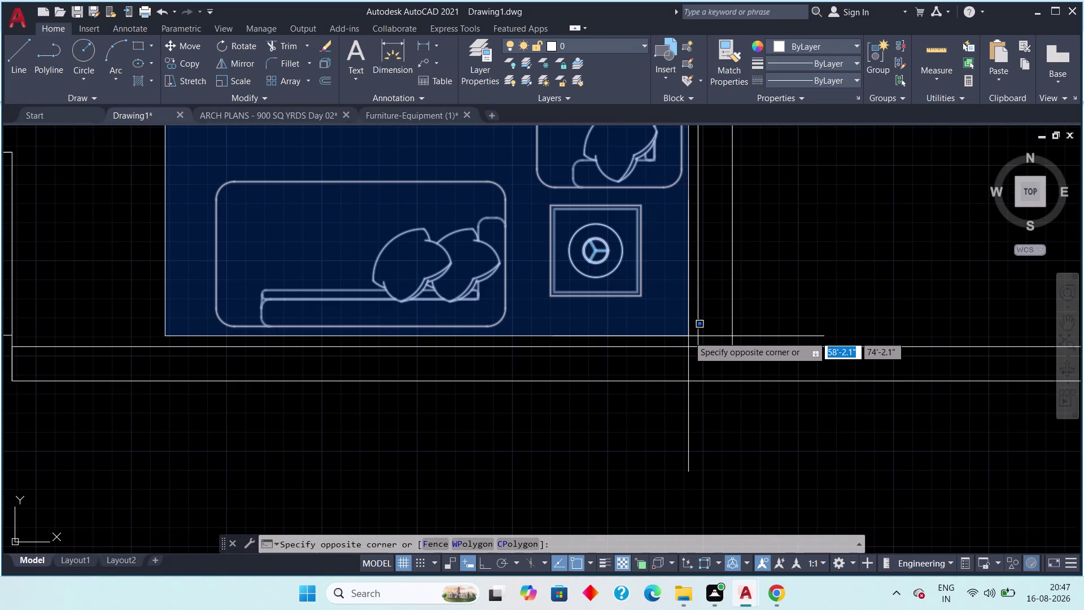
click(689, 336)
text(s)
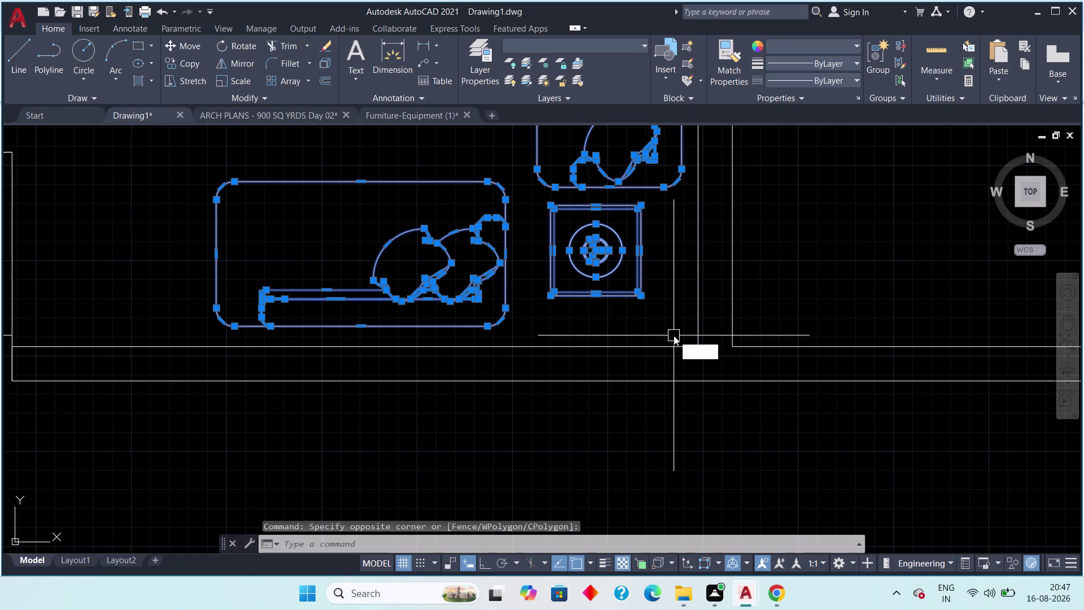
text(c)
key(space)
scroll(up, 3)
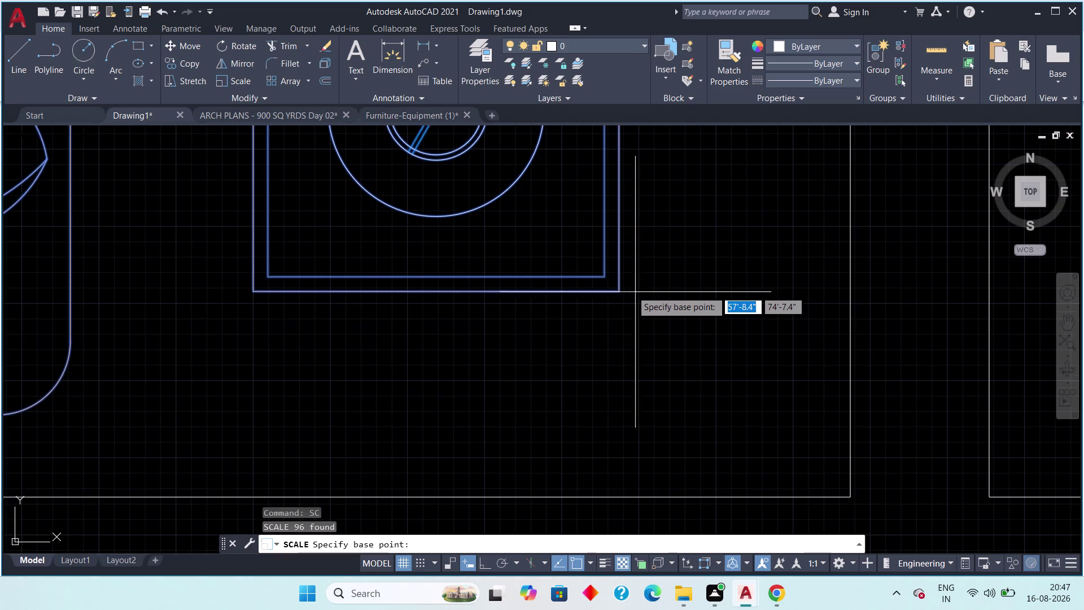
click(622, 292)
scroll(down, 3)
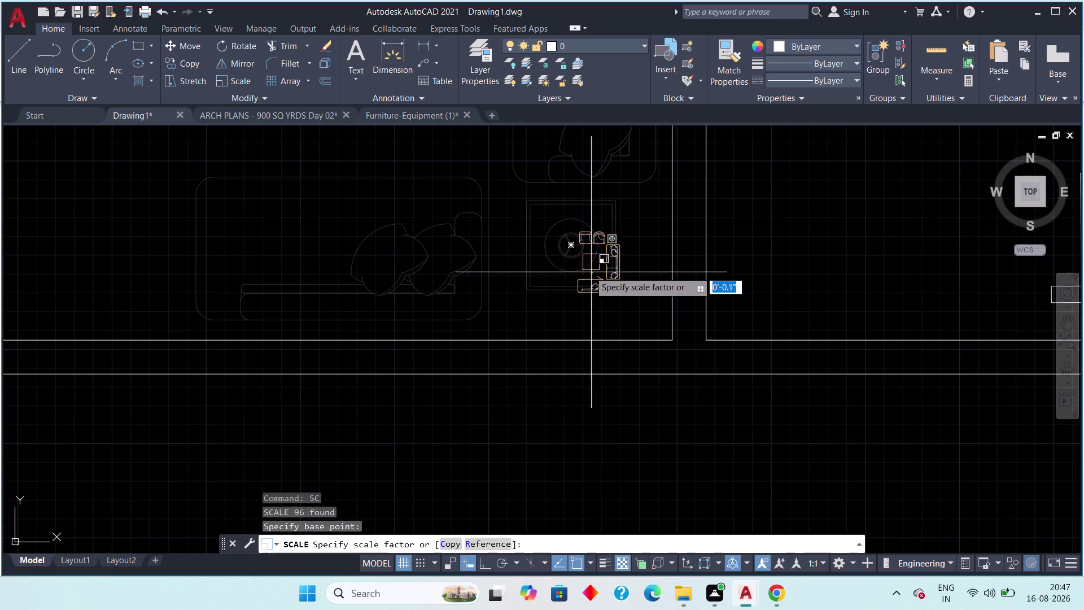
scroll(down, 3)
middle_drag(573, 268, 633, 375)
scroll(down, 3)
scroll(down, 3)
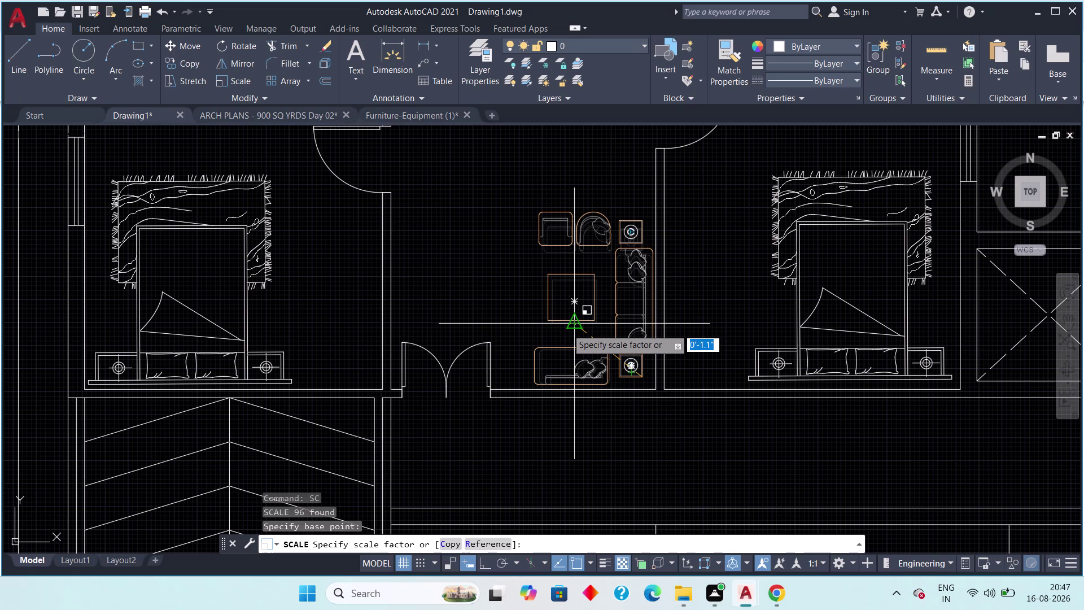
click(567, 328)
middle_drag(566, 323, 533, 300)
key(Escape)
middle_drag(457, 241, 412, 227)
scroll(up, 3)
middle_drag(419, 237, 408, 230)
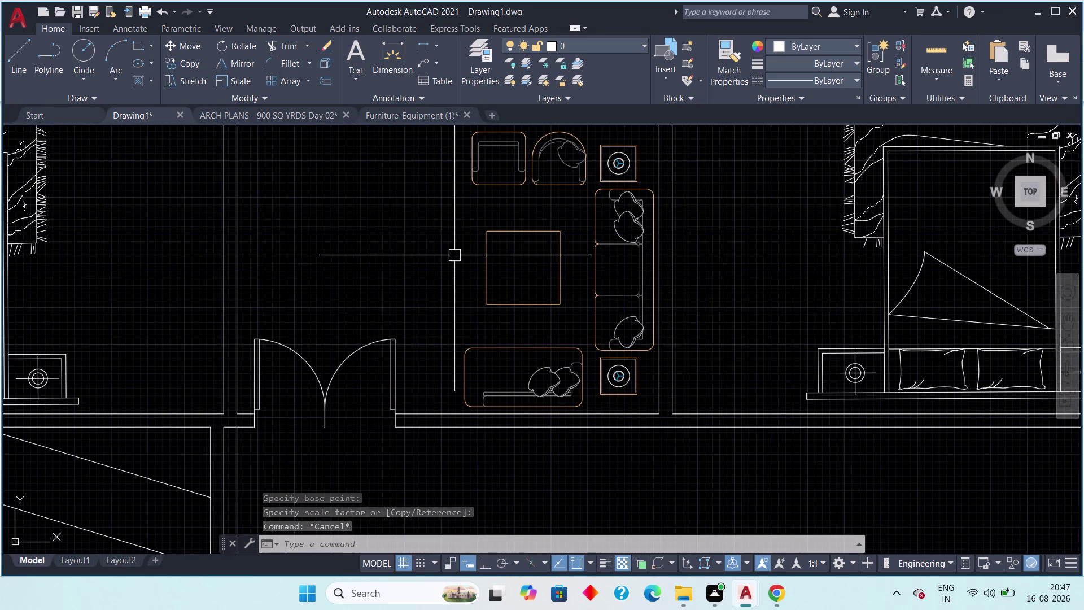
middle_drag(455, 255, 382, 241)
middle_drag(399, 257, 369, 263)
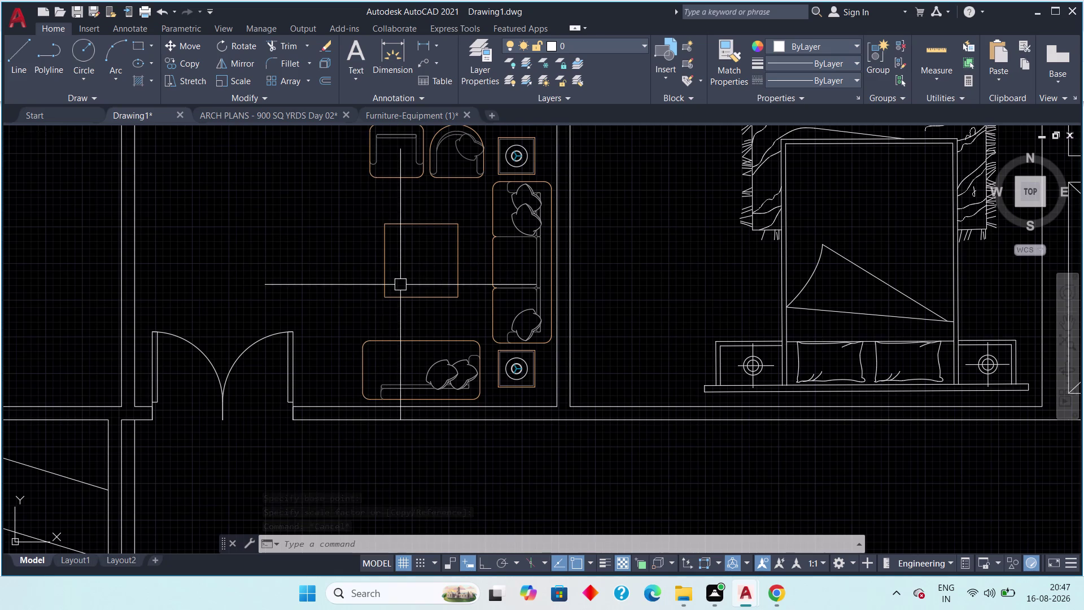
middle_drag(401, 285, 390, 278)
middle_drag(389, 288, 386, 307)
scroll(down, 3)
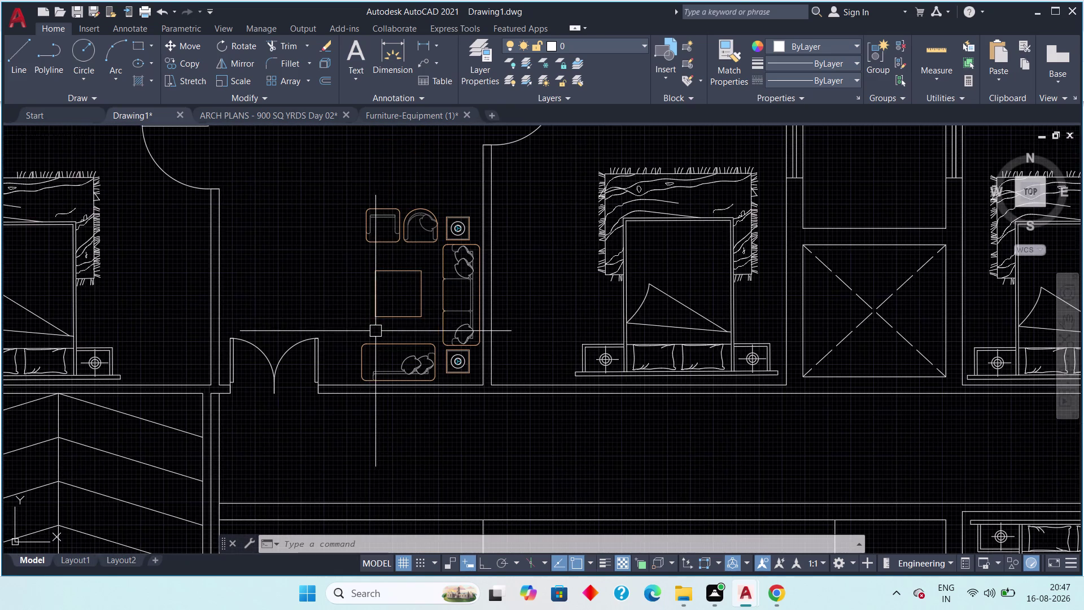
scroll(down, 3)
middle_drag(367, 333, 347, 317)
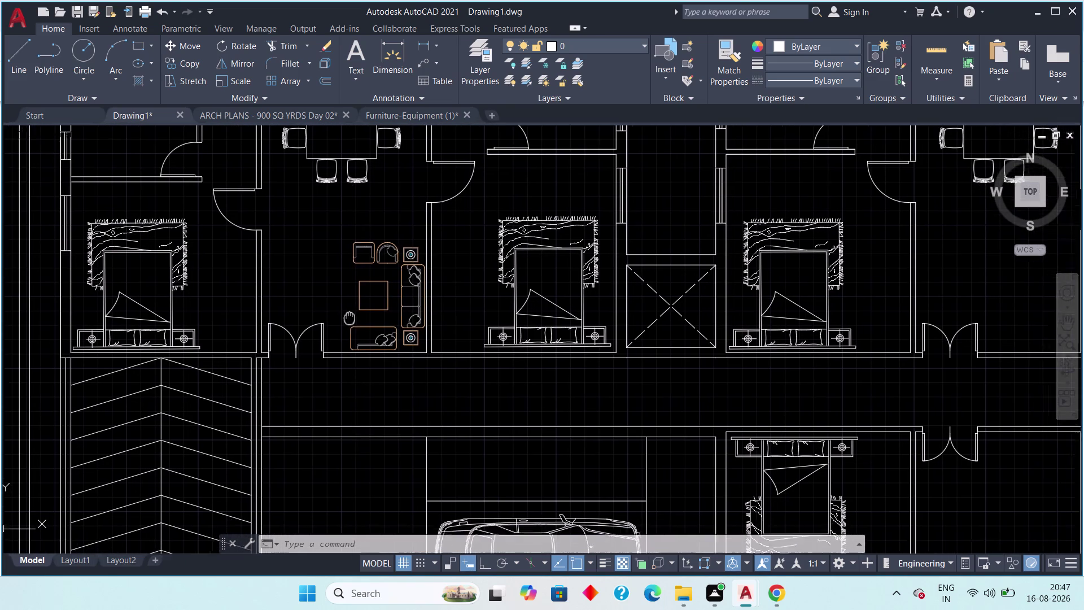
middle_drag(347, 317, 336, 311)
scroll(down, 3)
middle_drag(545, 409, 544, 409)
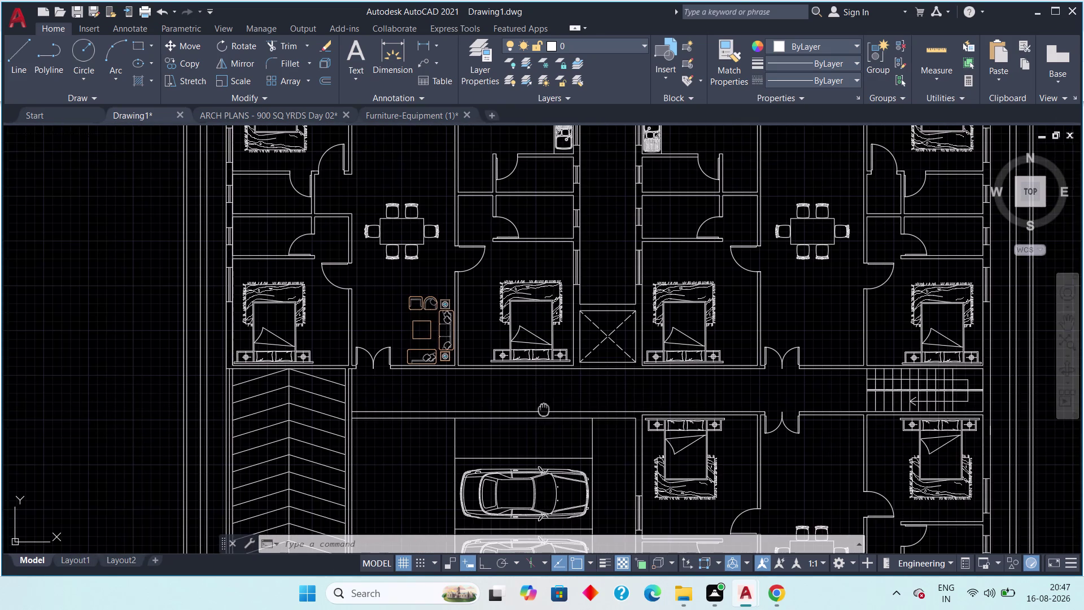
middle_drag(544, 409, 479, 397)
scroll(up, 3)
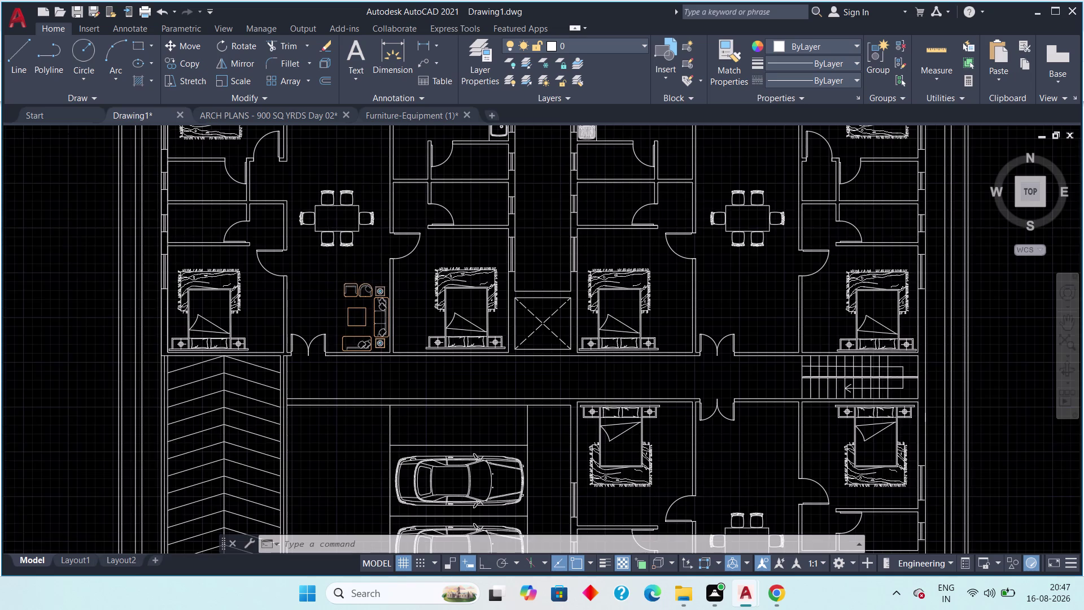
scroll(down, 3)
scroll(up, 3)
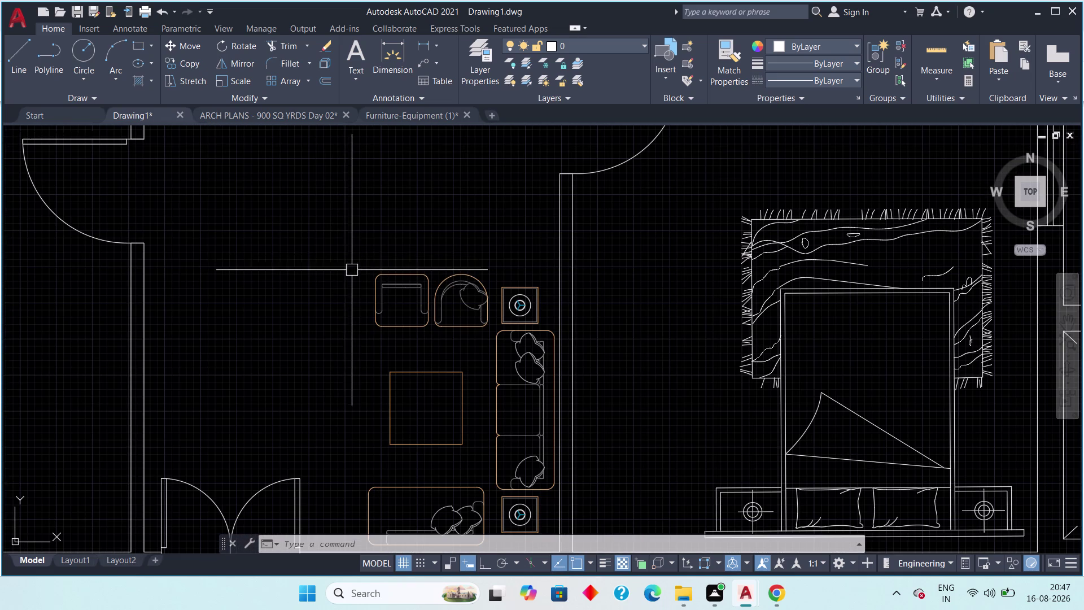
Window-select the whole 96-object sofa set in the lounge.
click(360, 261)
middle_drag(409, 400, 326, 215)
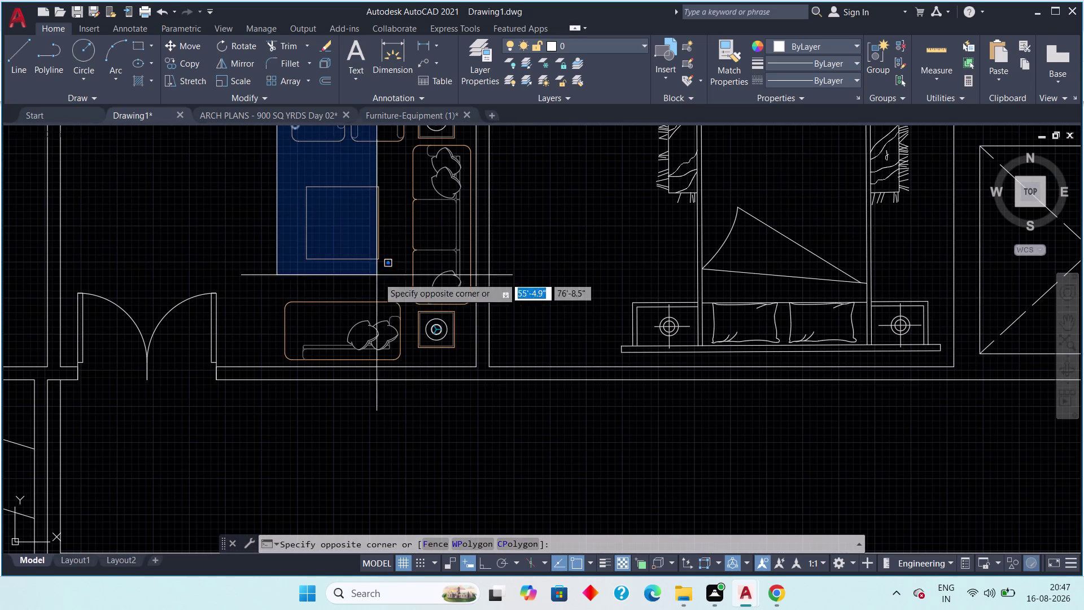
scroll(up, 3)
scroll(up, 3)
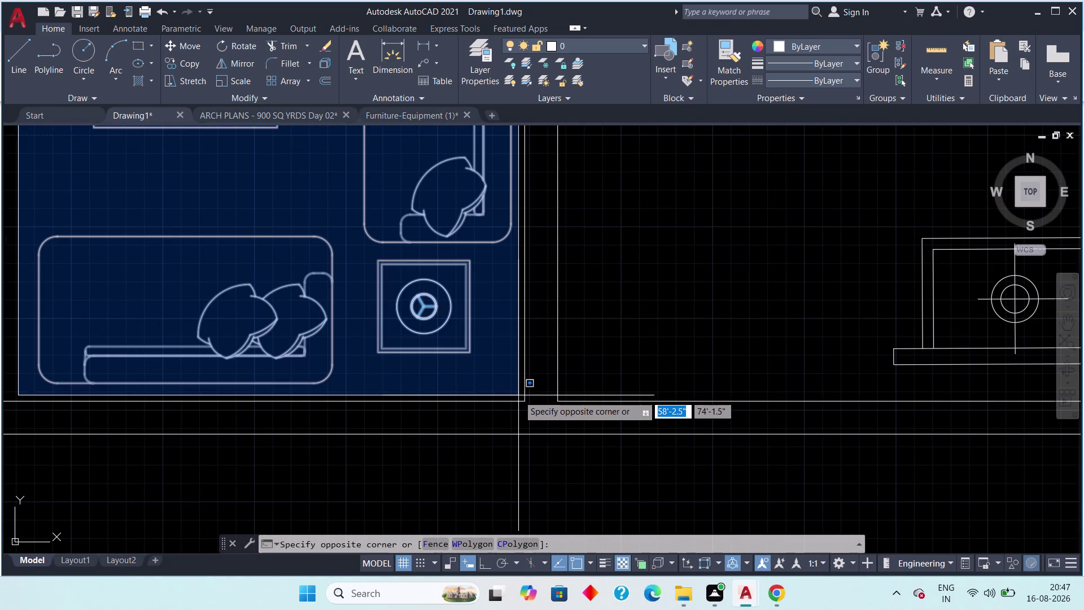
click(520, 396)
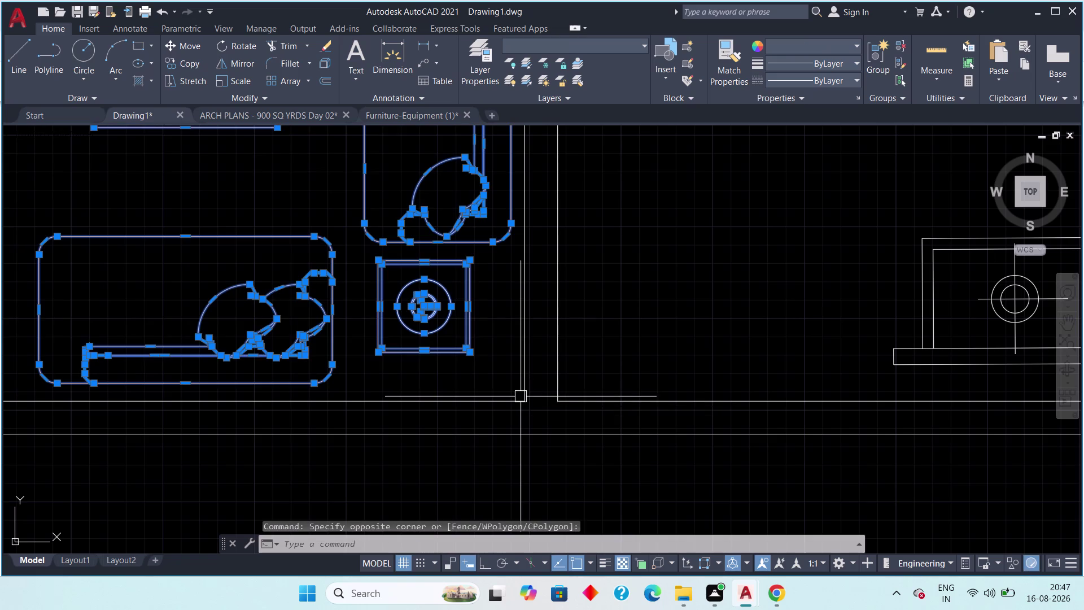
scroll(down, 3)
scroll(up, 3)
middle_drag(466, 353, 463, 331)
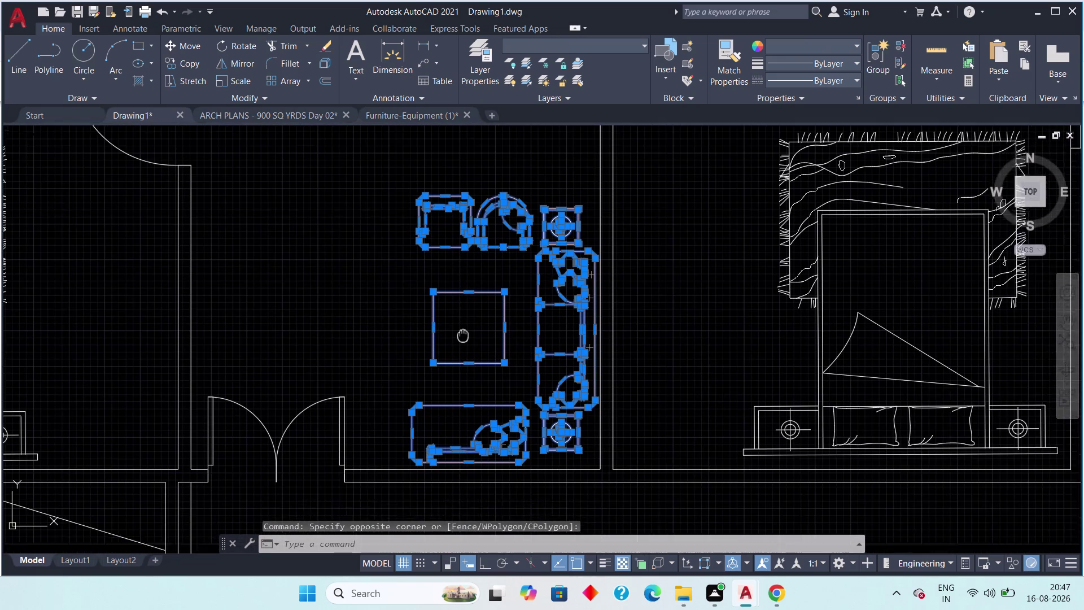
middle_drag(463, 331, 463, 287)
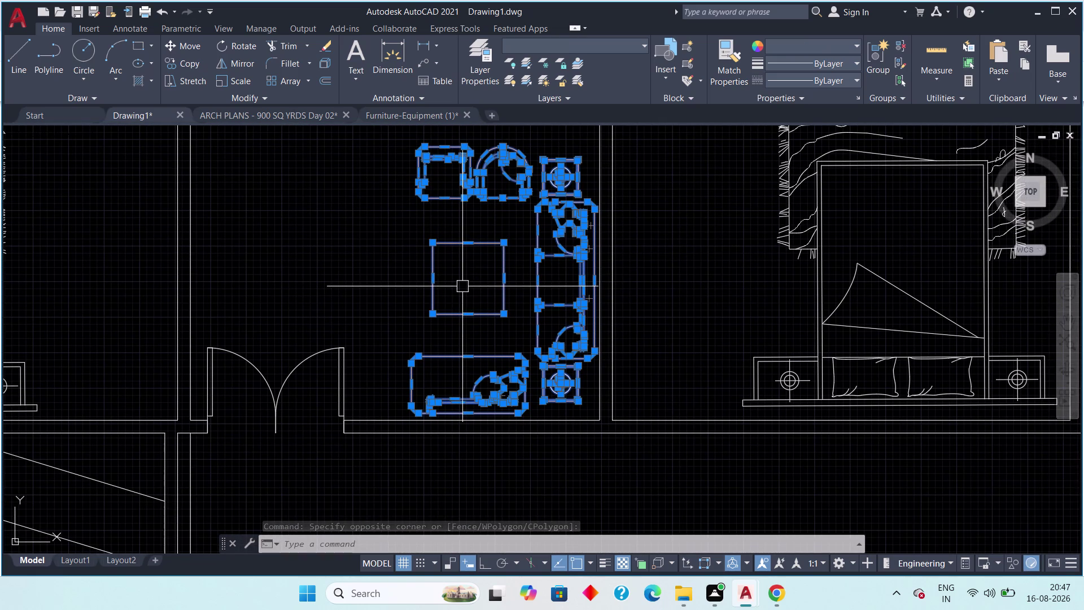
Copy the sofa set with CO, taking its corner as the base point.
key(c)
text(o)
key(space)
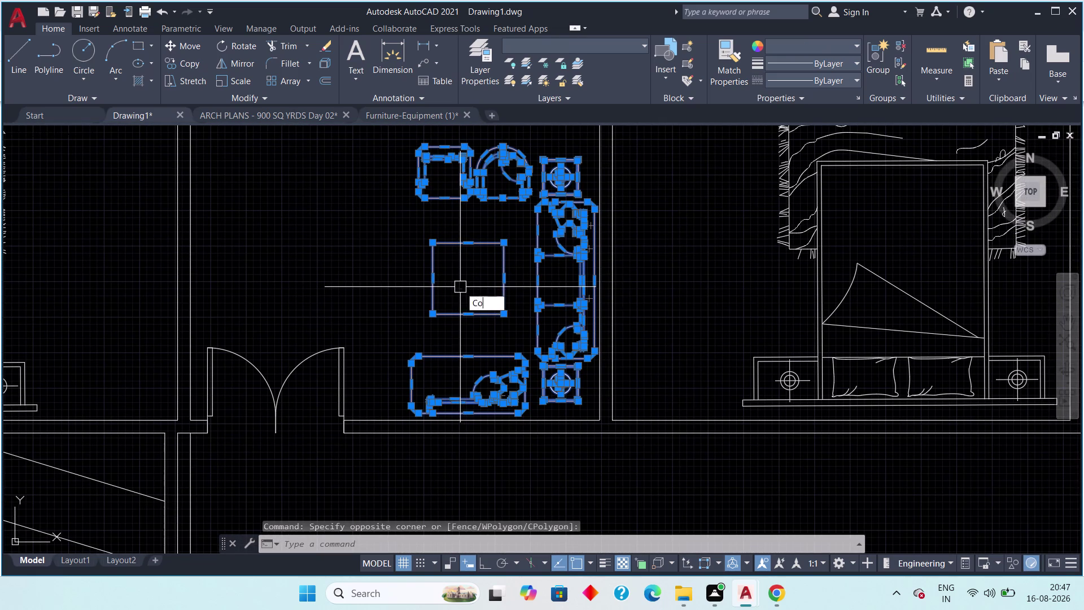
scroll(up, 3)
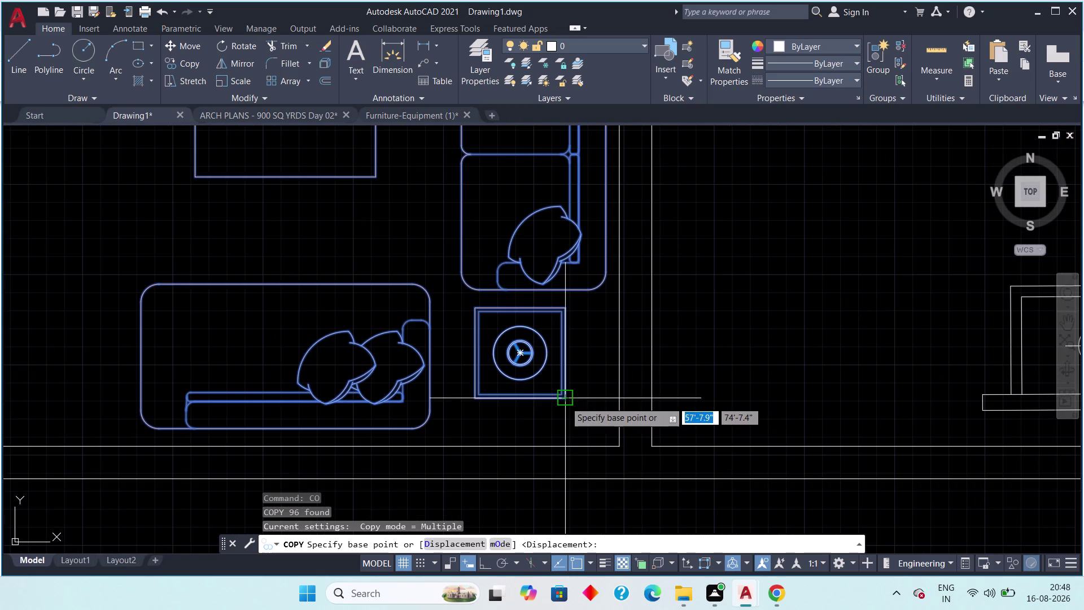
click(566, 402)
scroll(down, 3)
middle_drag(699, 404, 475, 343)
middle_drag(649, 364, 480, 345)
scroll(down, 3)
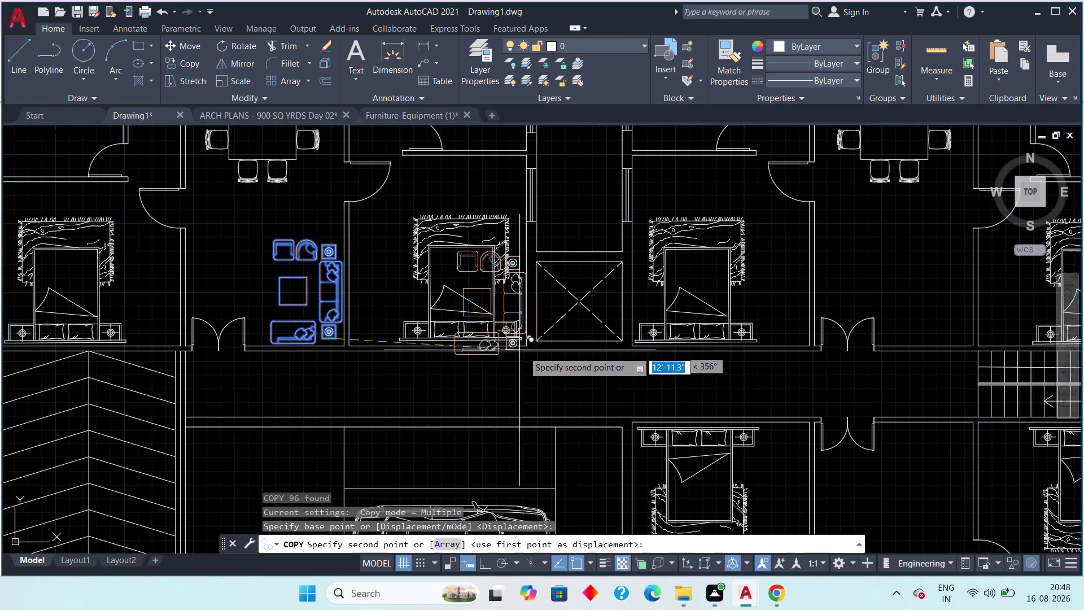
middle_drag(699, 375, 471, 338)
middle_drag(668, 323, 655, 321)
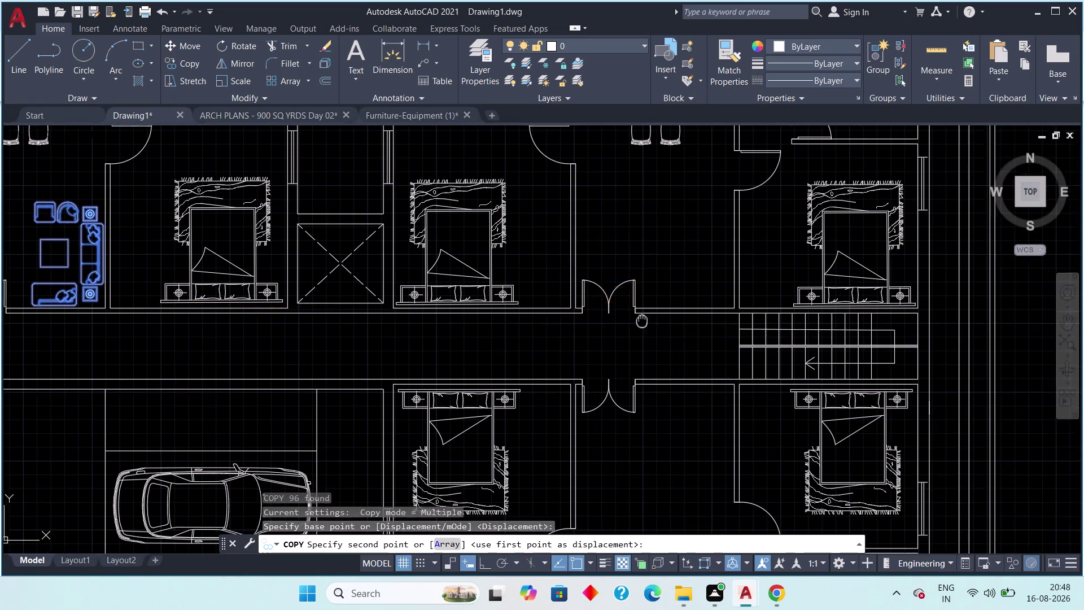
middle_drag(654, 321, 598, 320)
With Ortho on, drop the copy against the neighbouring lounge wall and end copying.
key(F8)
scroll(up, 3)
middle_drag(676, 305, 530, 331)
scroll(up, 3)
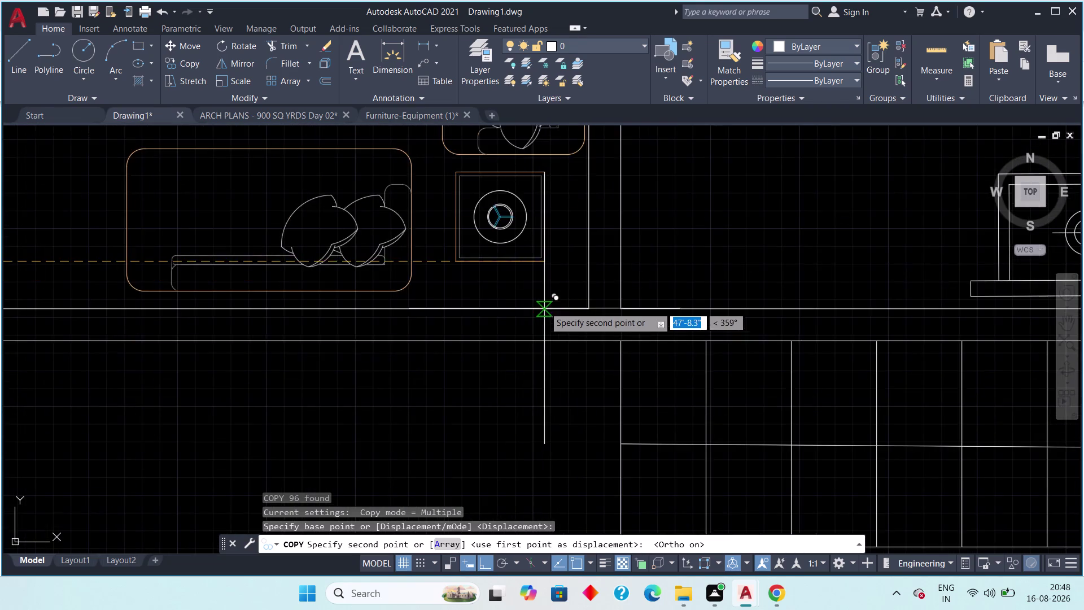
middle_drag(544, 307, 502, 371)
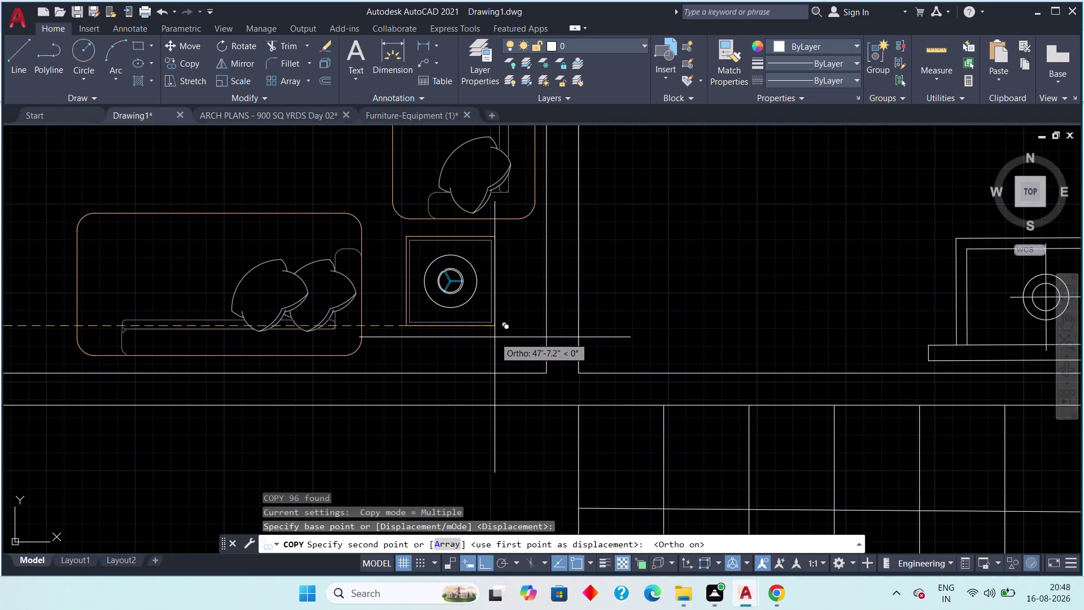
click(494, 340)
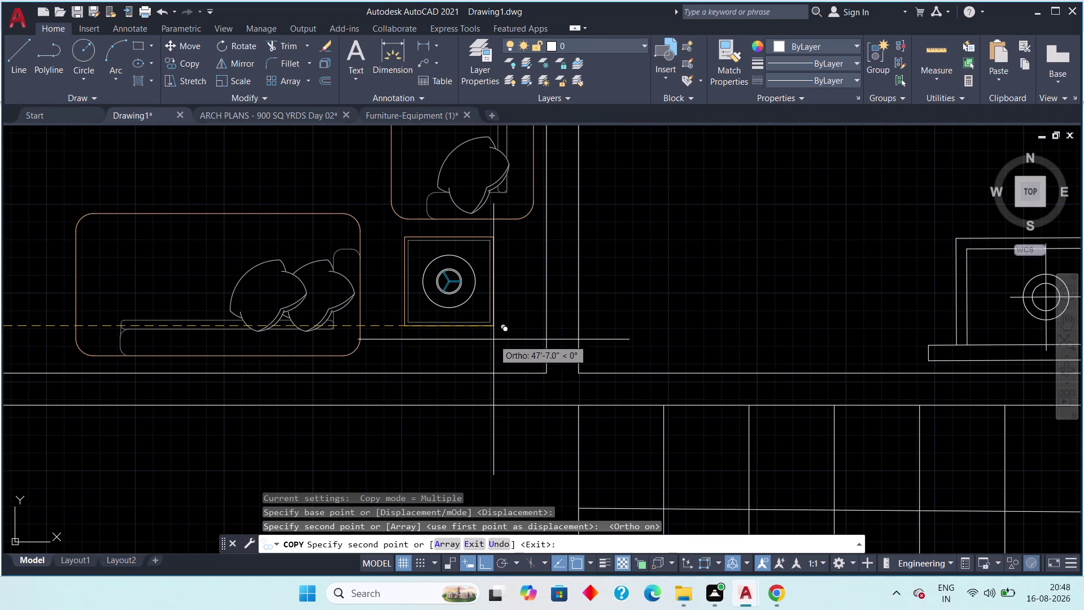
scroll(down, 3)
key(Escape)
key(Escape)
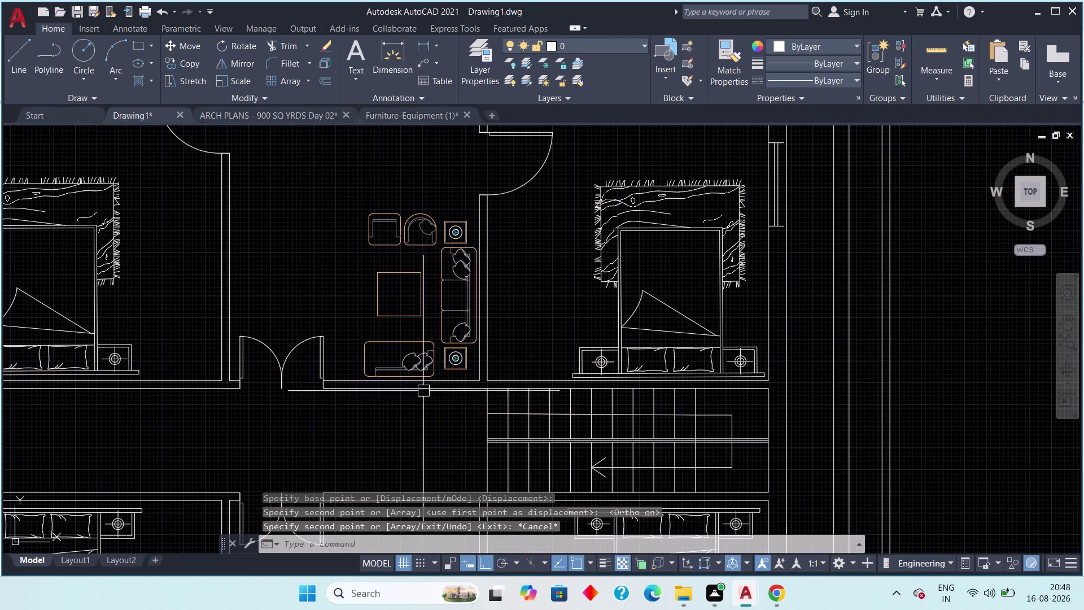
middle_drag(385, 398, 441, 367)
scroll(down, 3)
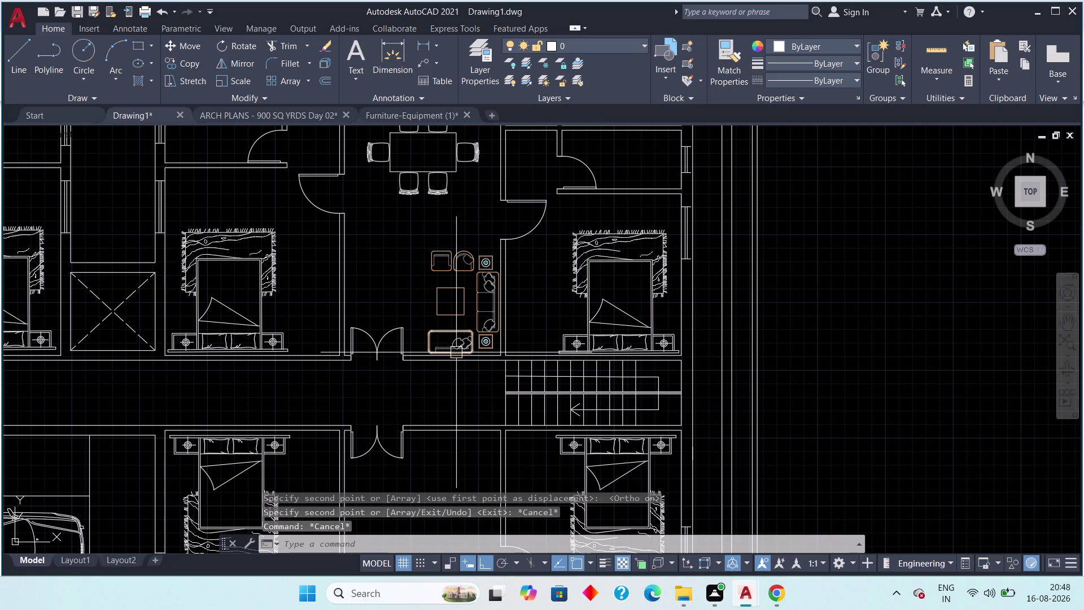
scroll(down, 3)
middle_drag(447, 376, 454, 309)
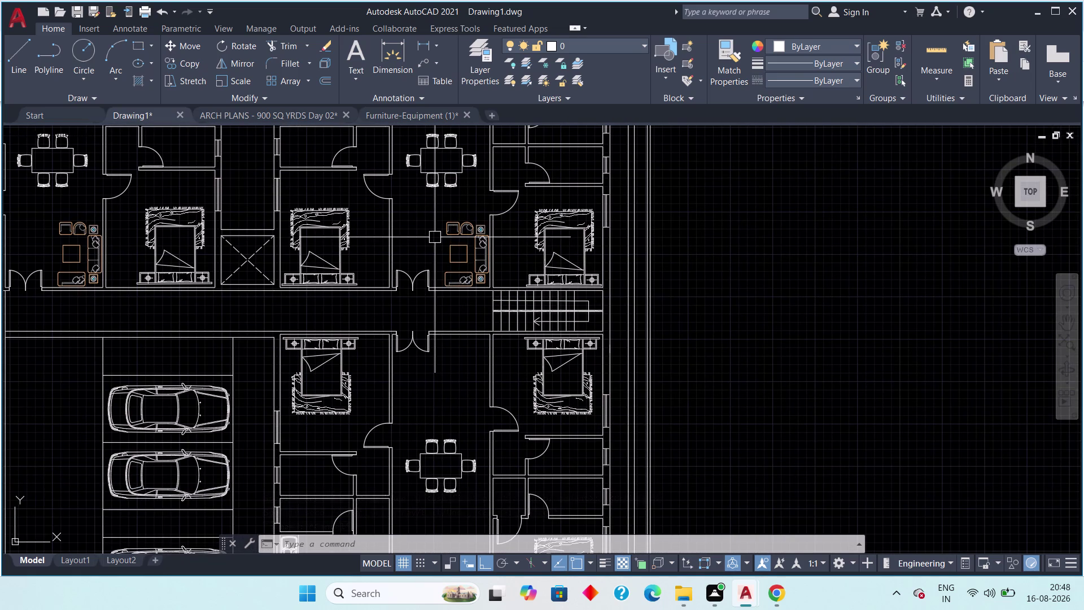
Select the sofa, armchair and table furniture group in the lounge.
scroll(up, 3)
middle_drag(441, 251, 435, 235)
drag(428, 211, 447, 240)
middle_drag(497, 348, 431, 270)
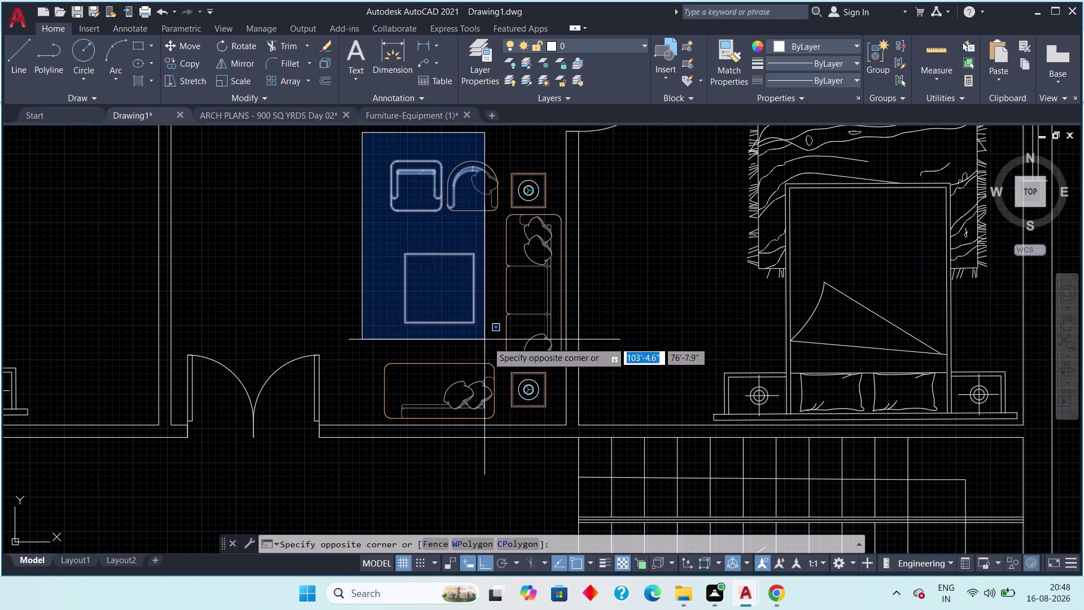
scroll(up, 3)
middle_drag(540, 405, 463, 360)
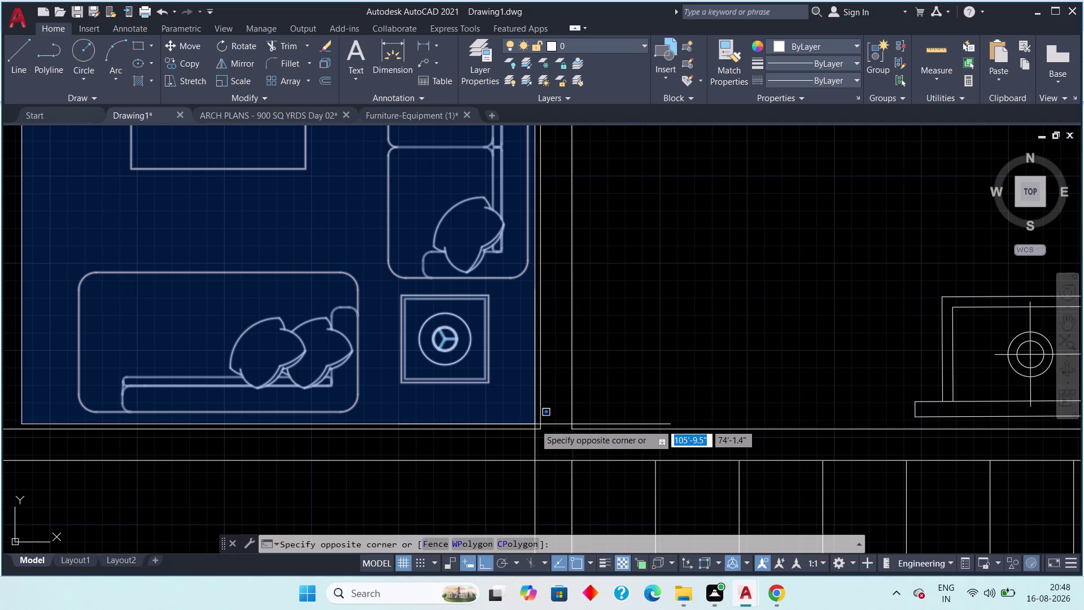
click(536, 424)
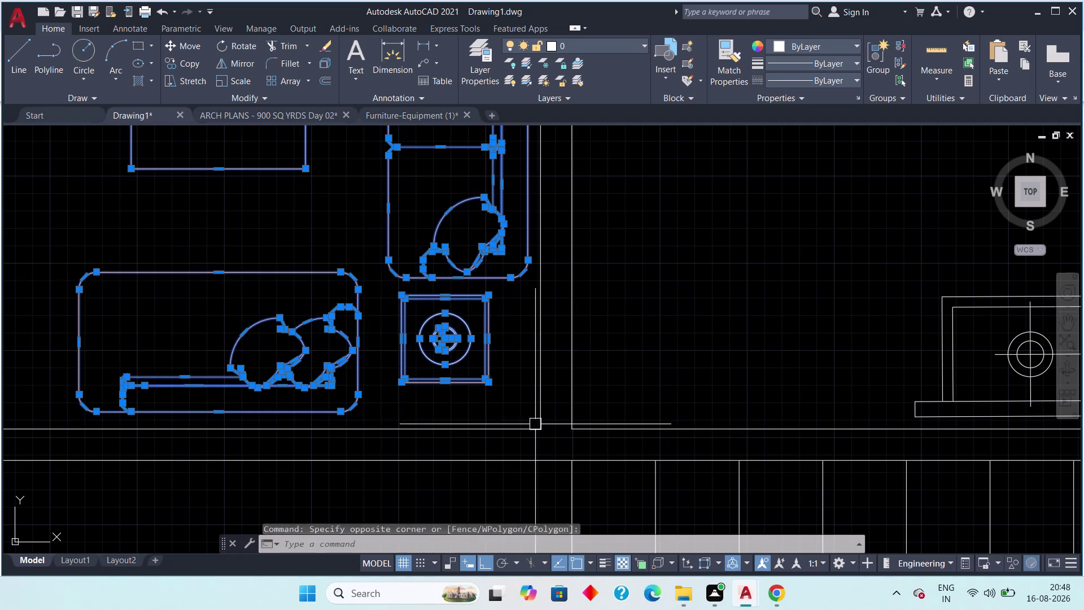
scroll(down, 3)
scroll(down, 3)
scroll(down, 3)
middle_drag(494, 406, 489, 310)
middle_click(490, 310)
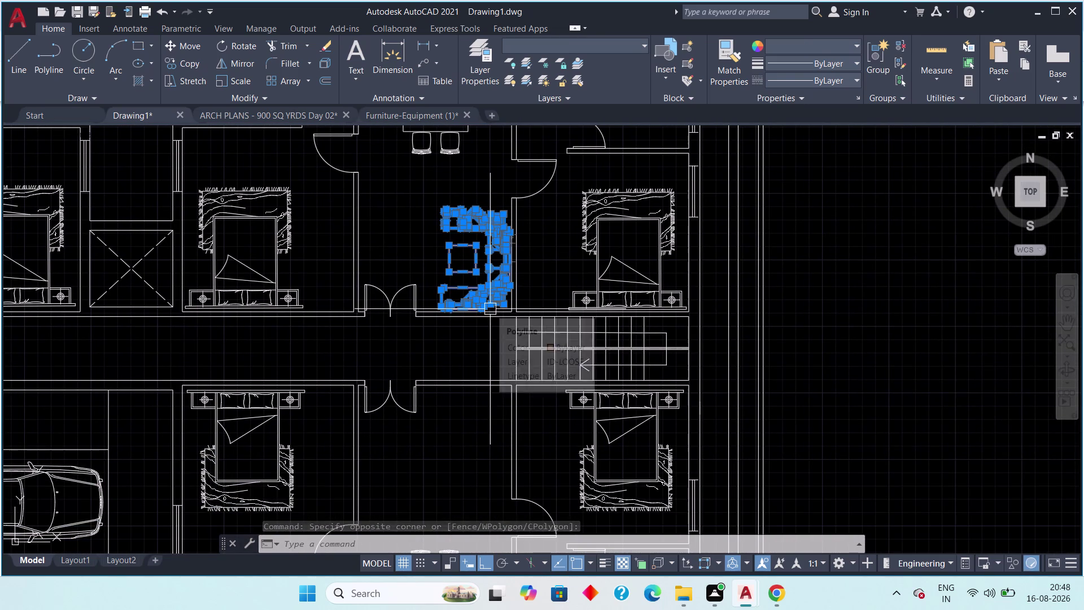
Copy the furniture group with CO, using its corner as the base point.
text(co)
key(space)
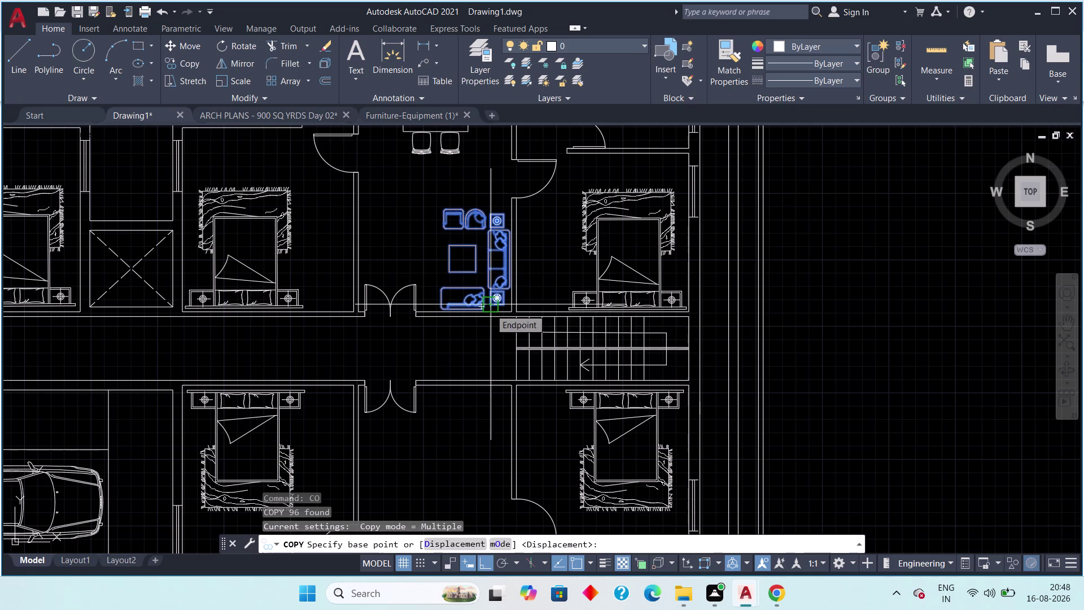
scroll(up, 3)
scroll(up, 3)
scroll(down, 3)
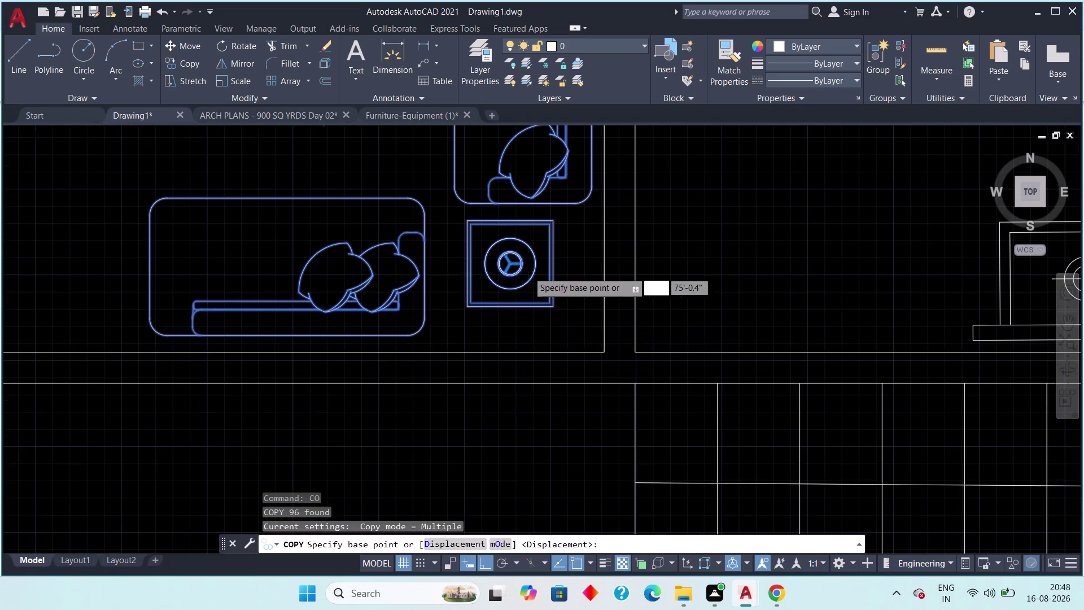
scroll(down, 3)
middle_drag(529, 241, 503, 446)
middle_drag(493, 295, 490, 358)
scroll(up, 3)
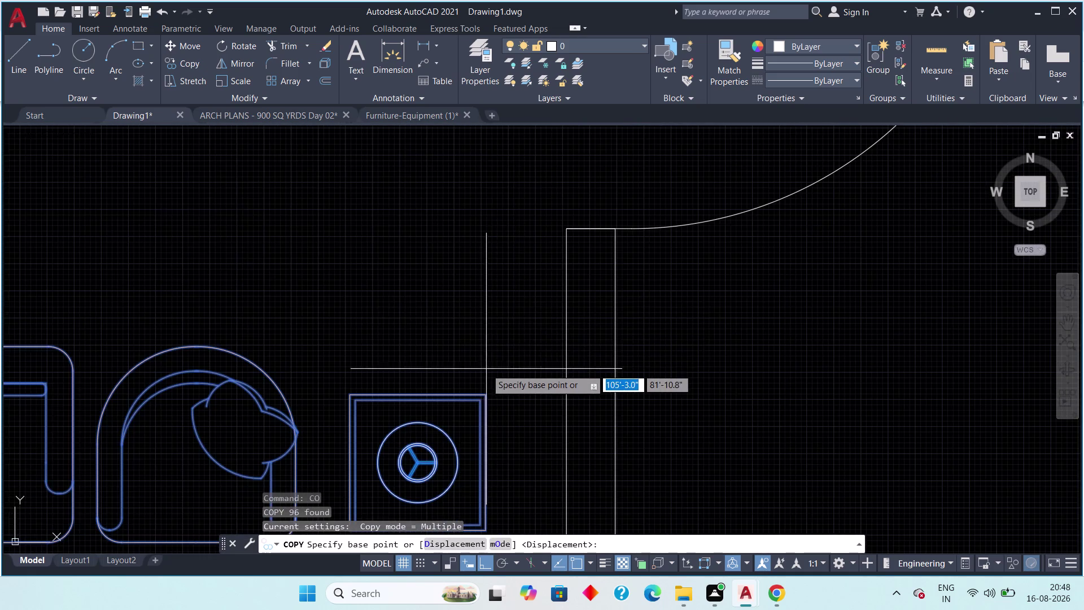
scroll(up, 3)
drag(484, 432, 483, 450)
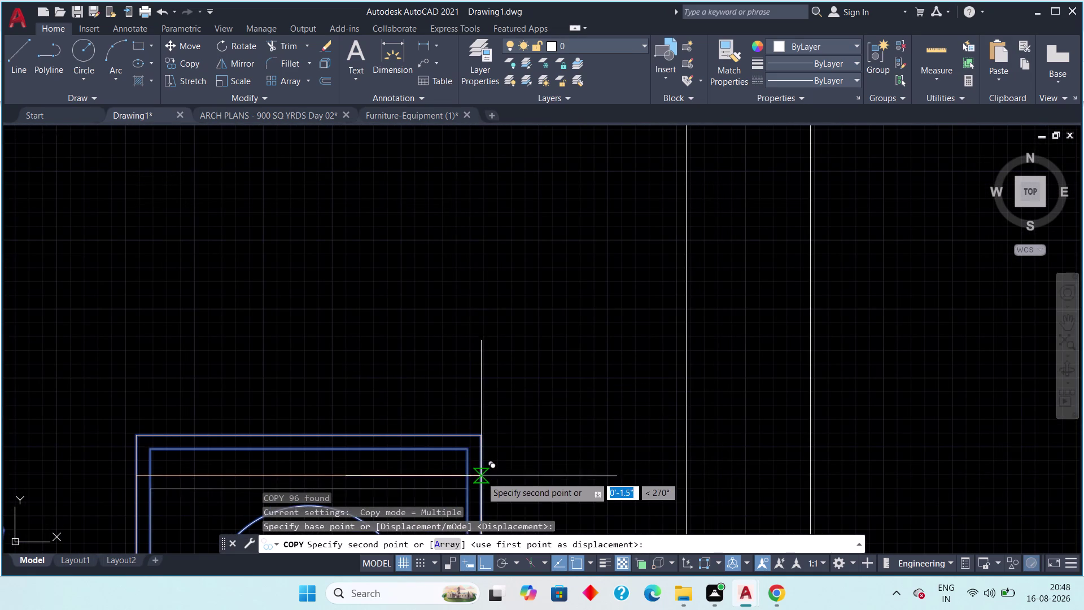
Place the furniture copy in the lower flat's hall and end copying.
scroll(down, 3)
middle_drag(476, 468, 462, 178)
scroll(down, 3)
middle_drag(452, 345, 449, 172)
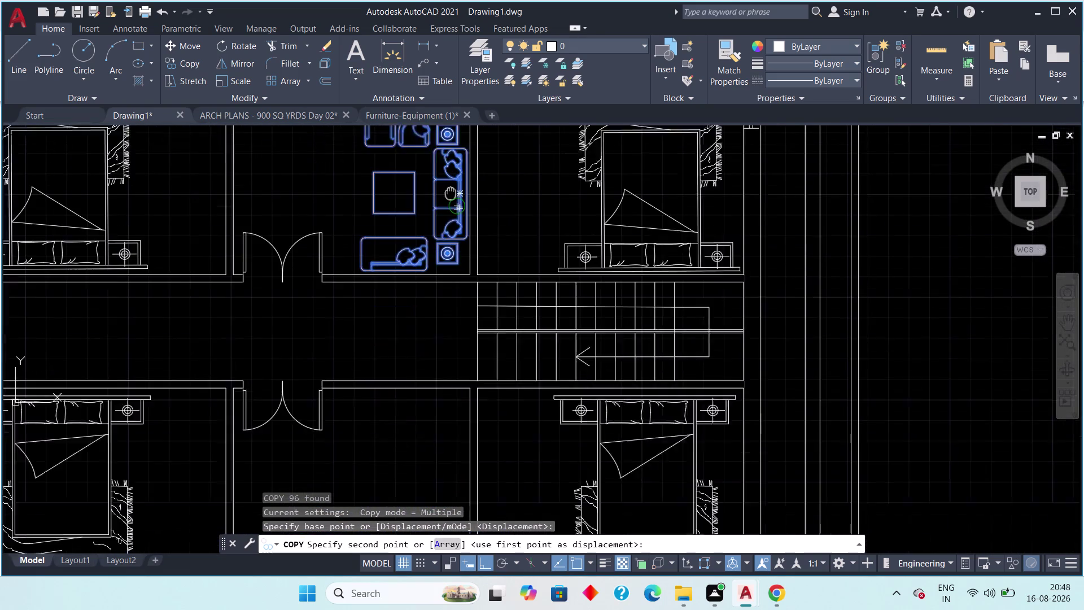
middle_drag(449, 171, 449, 171)
middle_drag(440, 394, 440, 377)
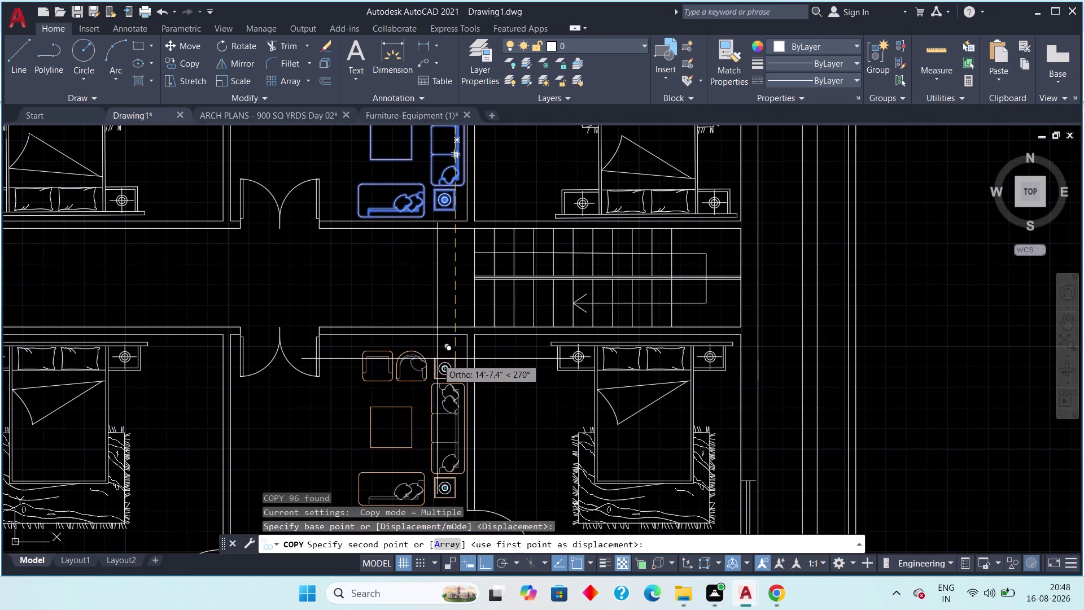
scroll(up, 3)
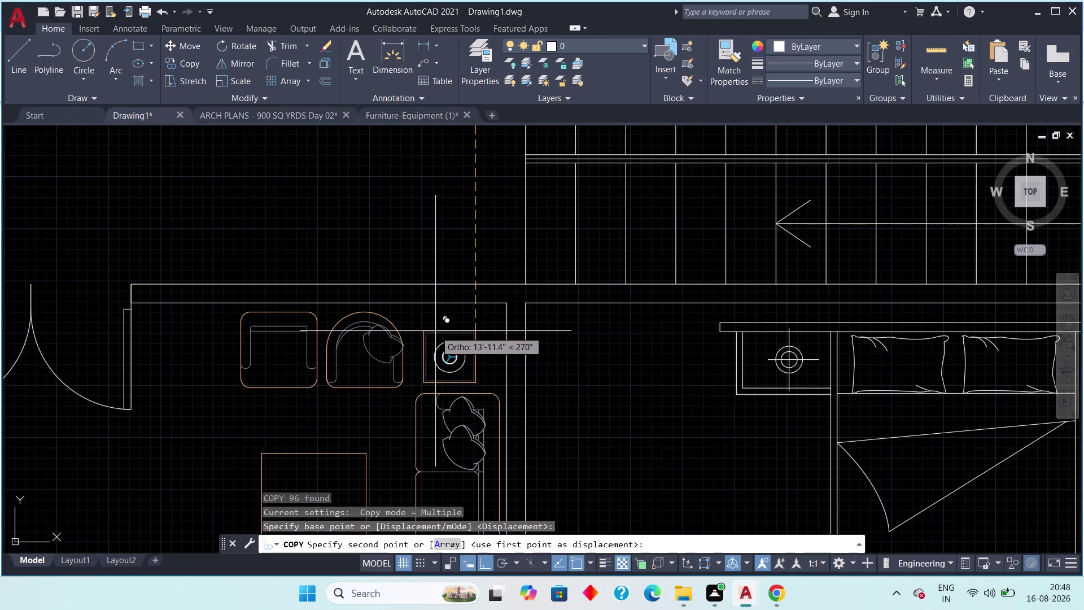
click(435, 331)
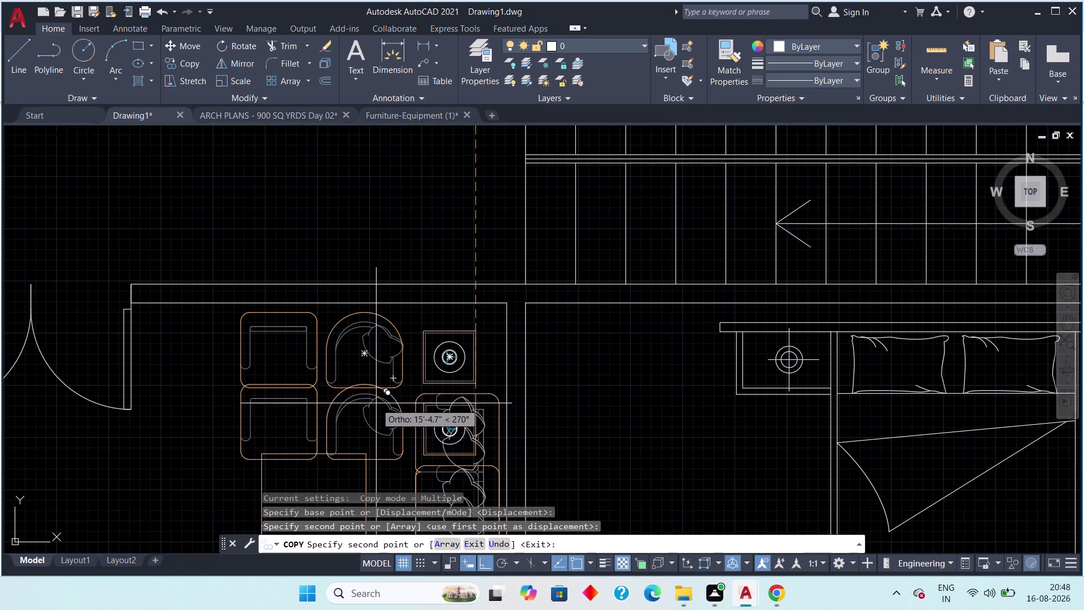
key(Escape)
scroll(down, 3)
middle_drag(378, 397, 403, 313)
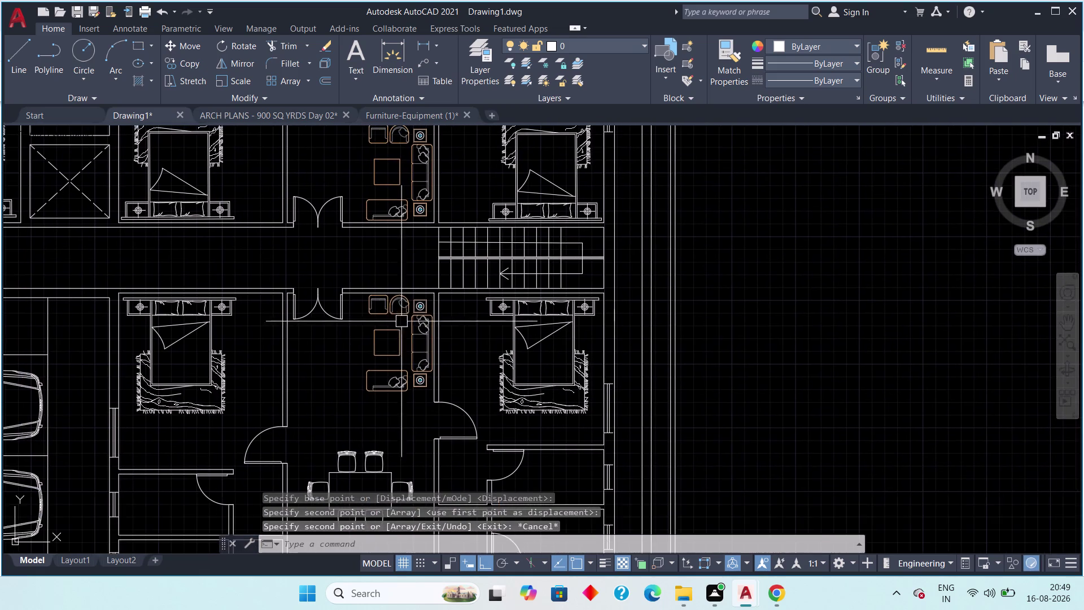
key(Escape)
scroll(up, 3)
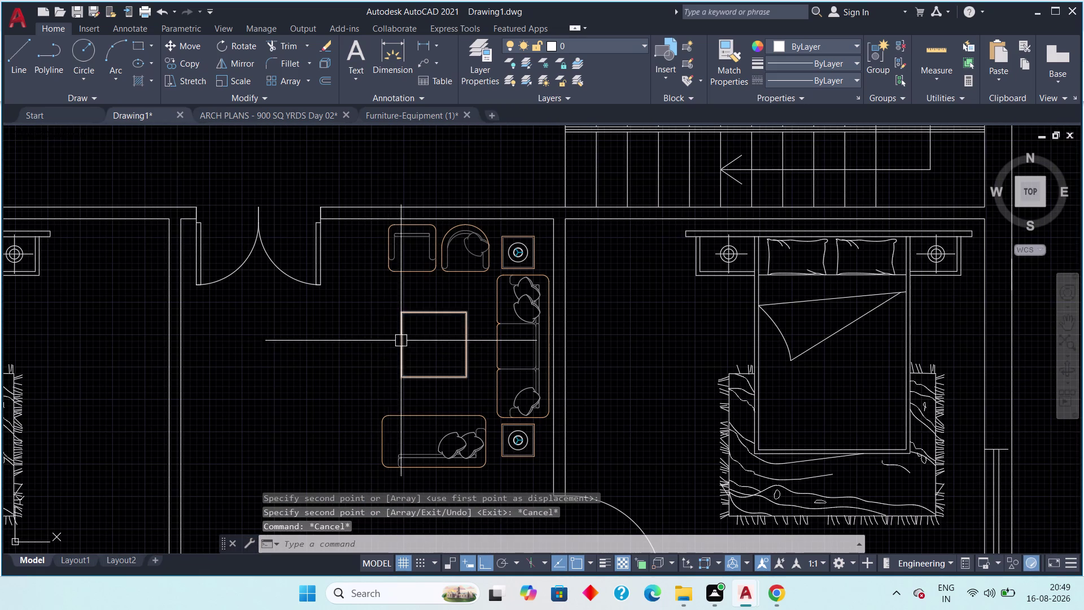
scroll(up, 3)
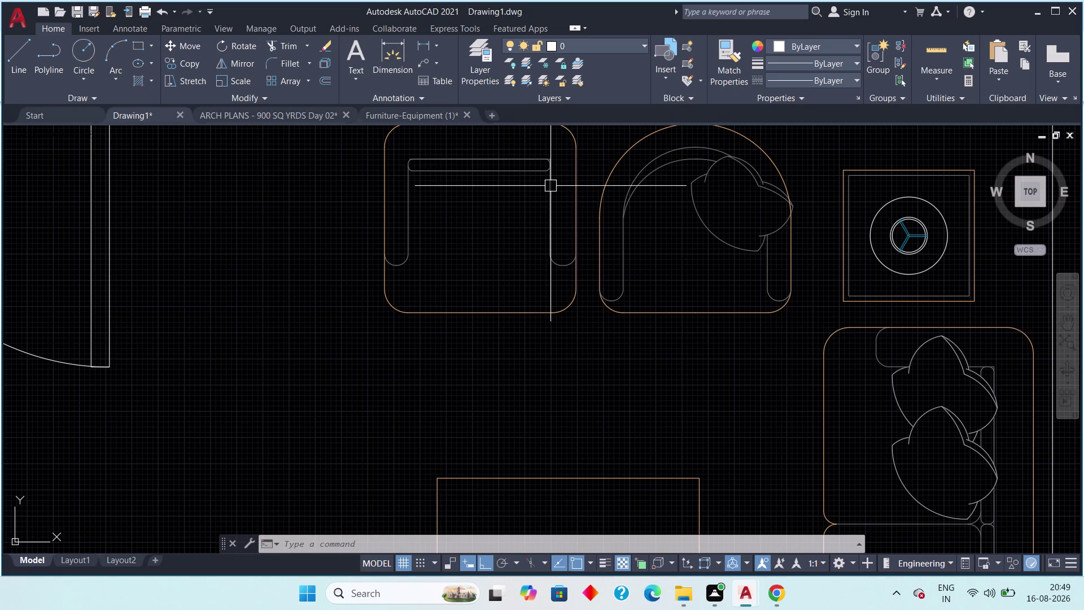
scroll(up, 3)
middle_drag(555, 205, 561, 320)
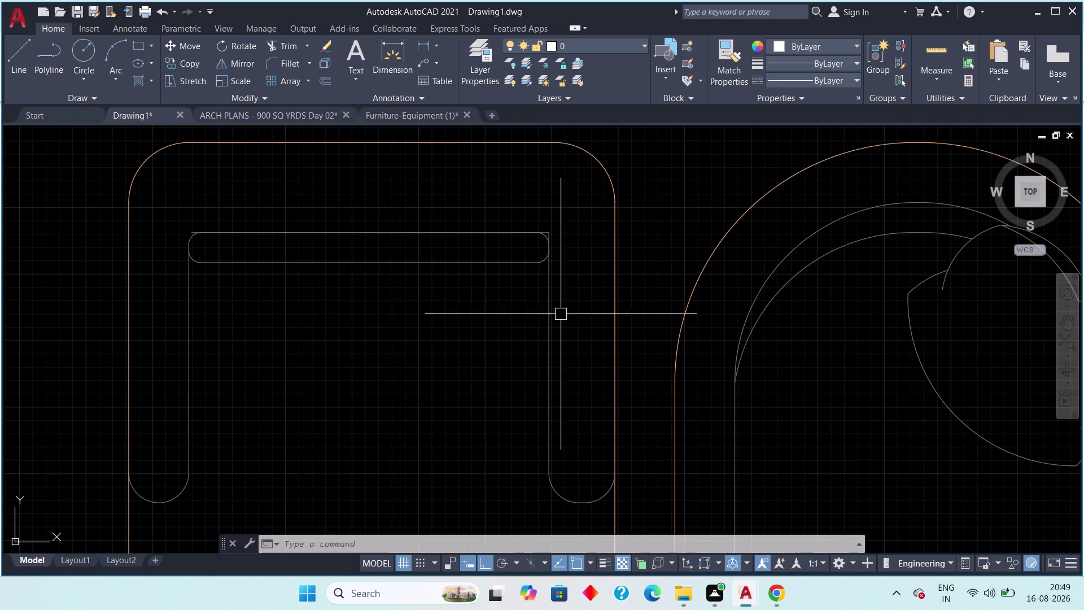
scroll(up, 3)
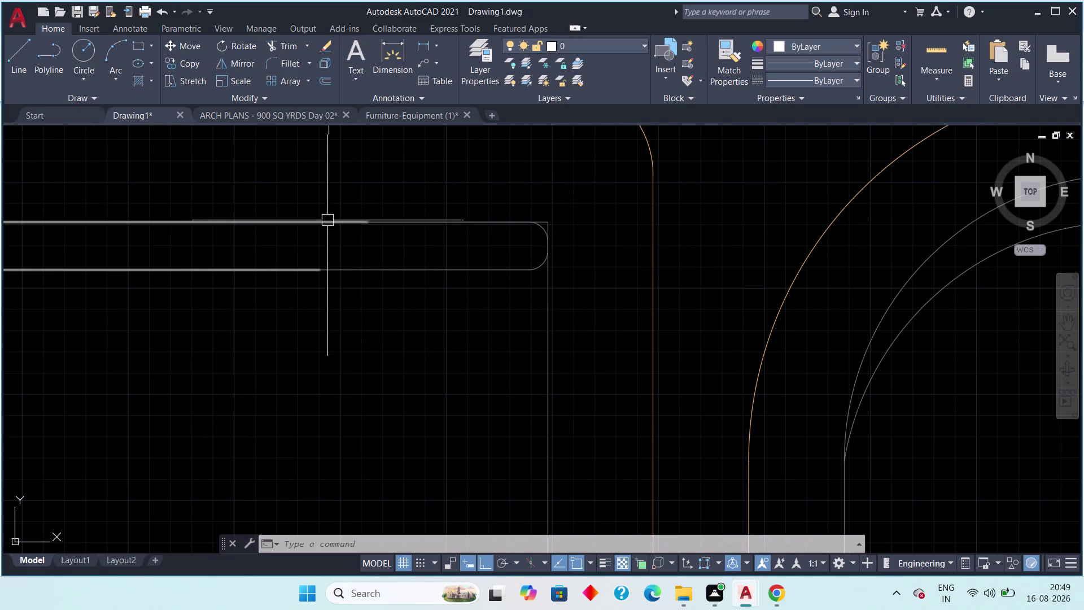
scroll(down, 3)
middle_drag(351, 262, 452, 309)
scroll(down, 3)
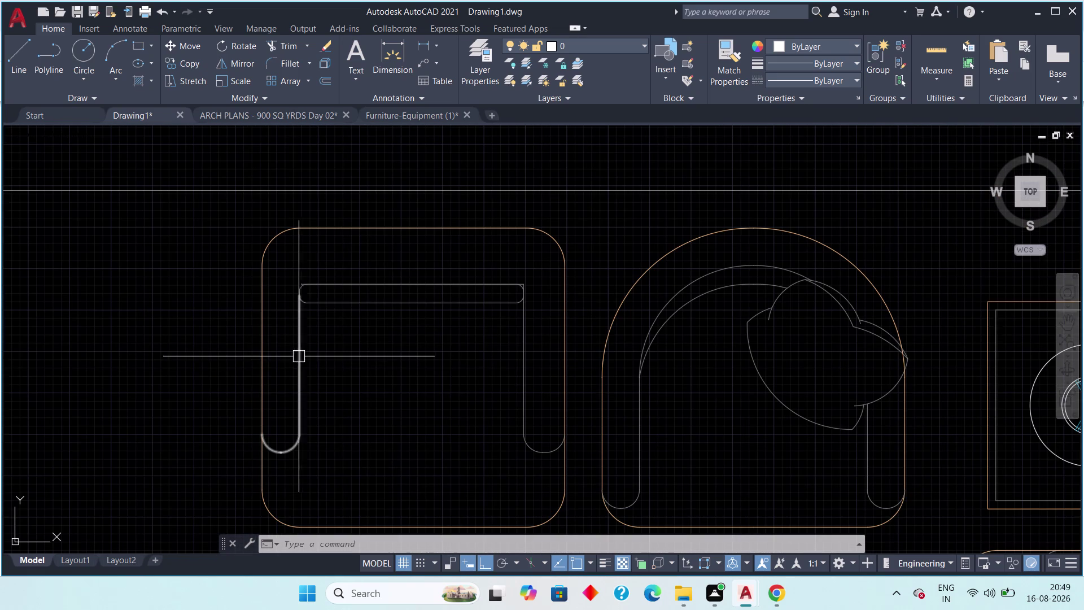
middle_drag(330, 424, 328, 396)
scroll(down, 3)
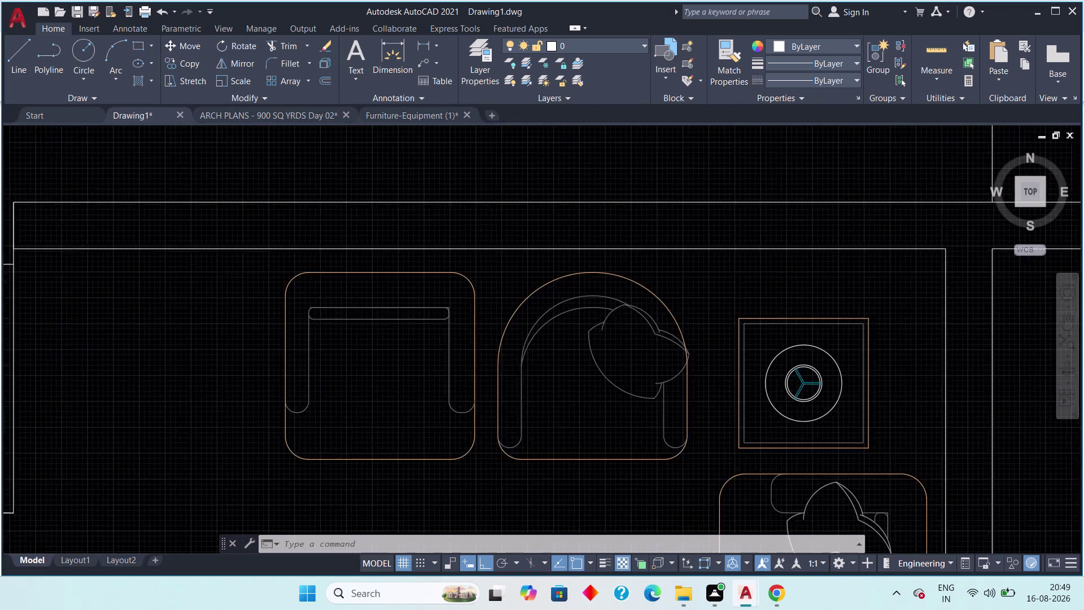
scroll(down, 3)
middle_drag(323, 406, 275, 247)
scroll(down, 3)
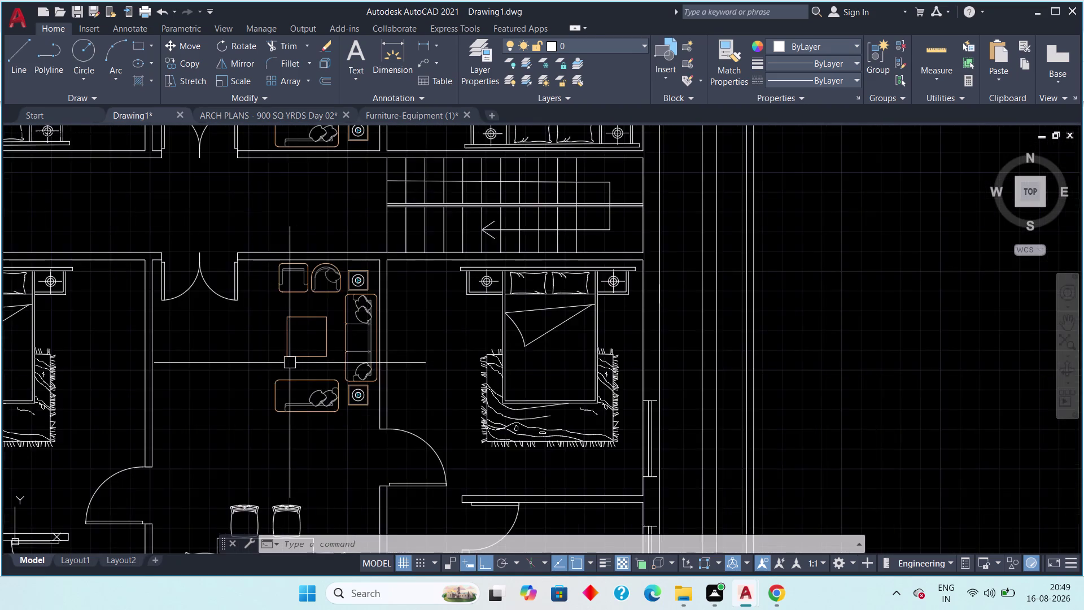
scroll(down, 3)
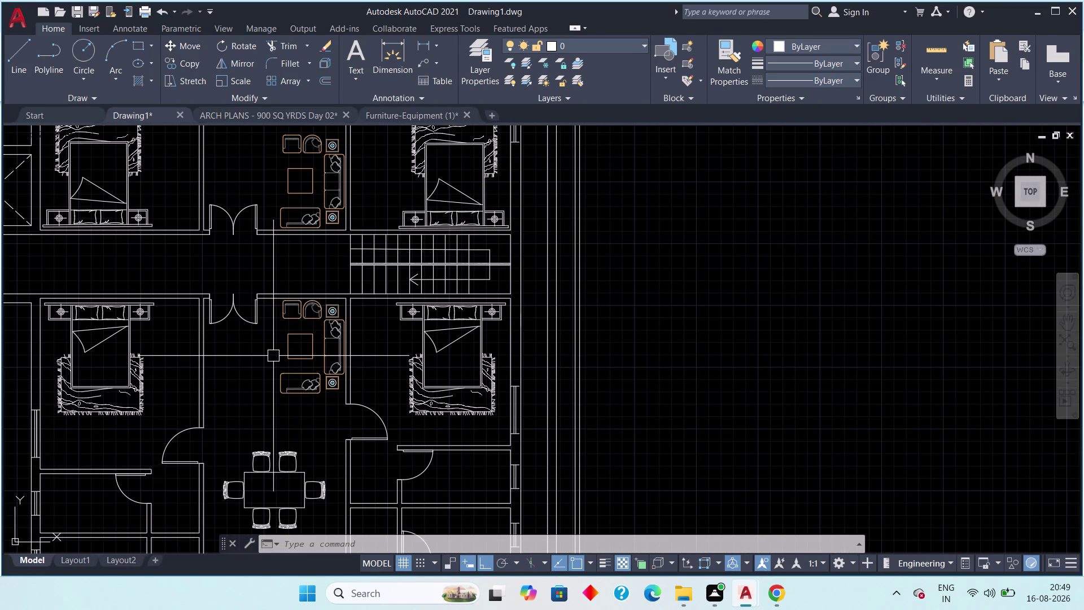
middle_drag(244, 399, 285, 355)
scroll(down, 3)
middle_drag(314, 388, 356, 325)
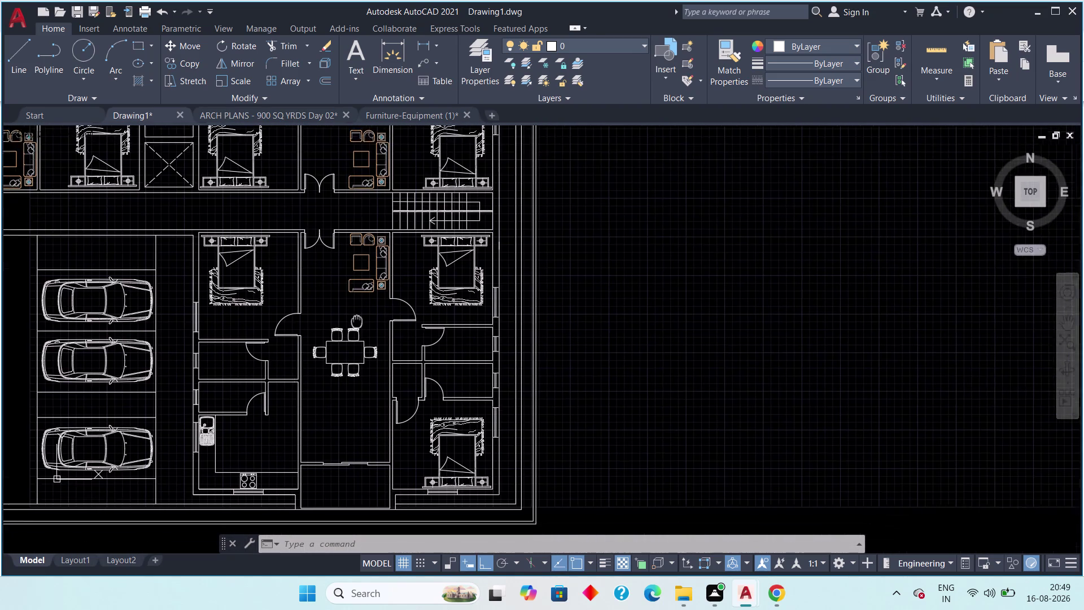
middle_drag(356, 325, 366, 287)
middle_drag(353, 399, 359, 391)
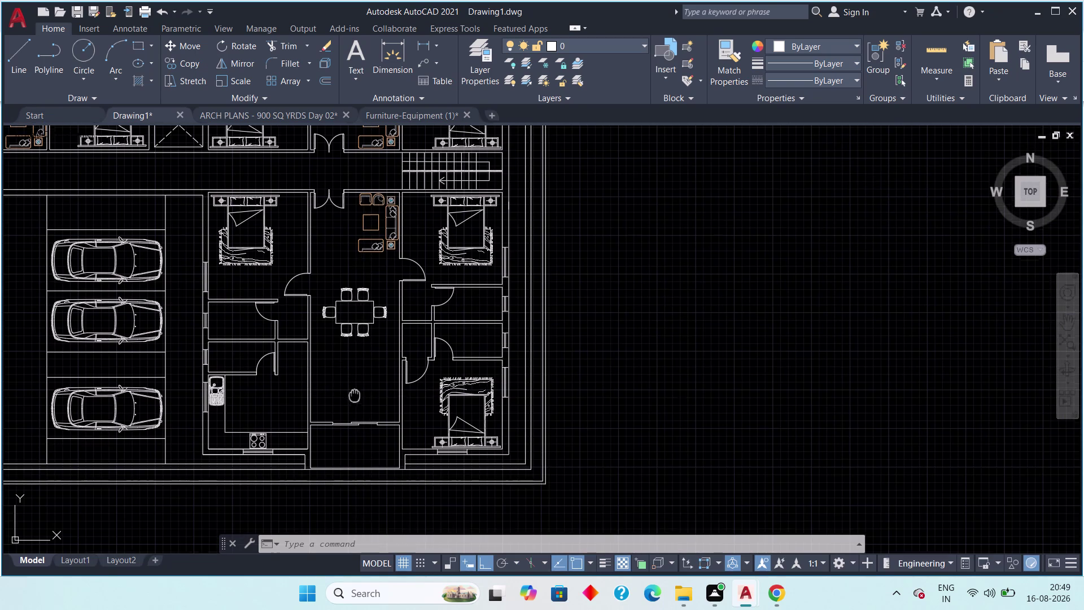
middle_drag(359, 391, 400, 385)
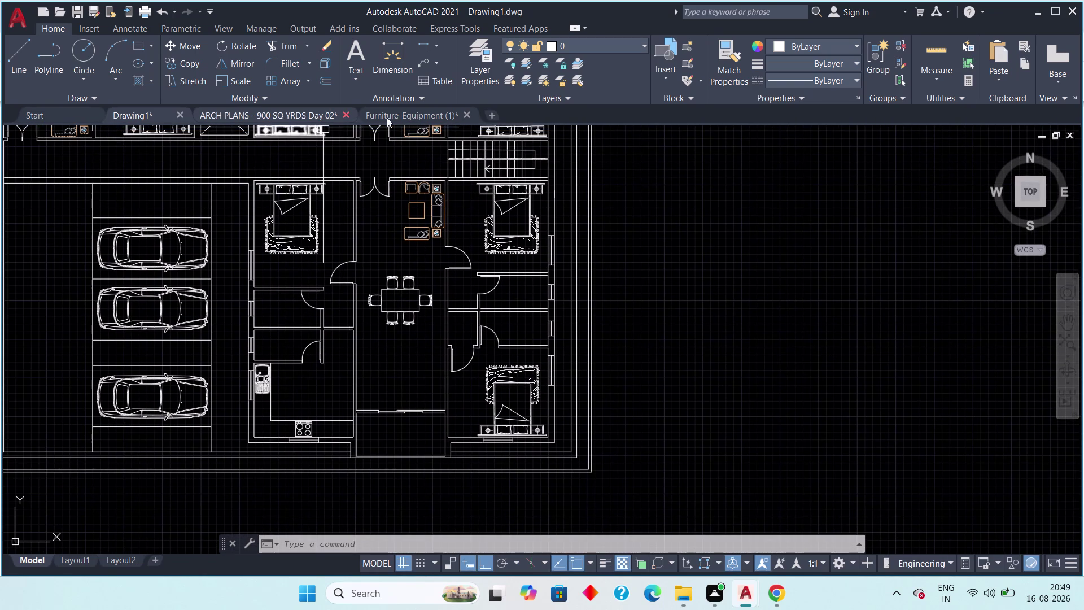
Browse the furniture library drawing to find the armchair and round table sets.
click(390, 115)
scroll(down, 3)
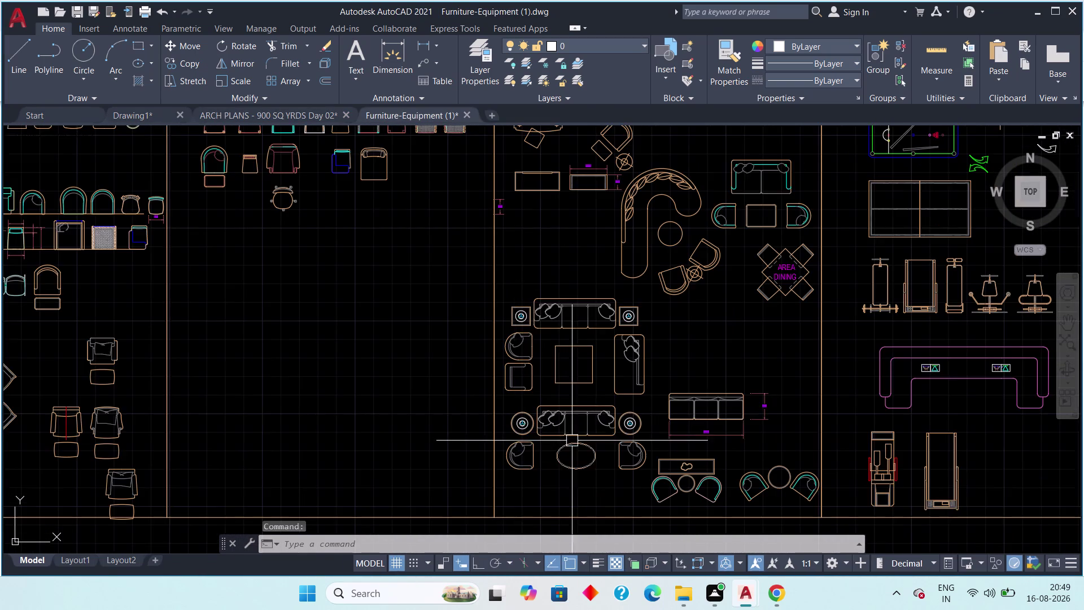
middle_drag(576, 439, 440, 319)
scroll(up, 3)
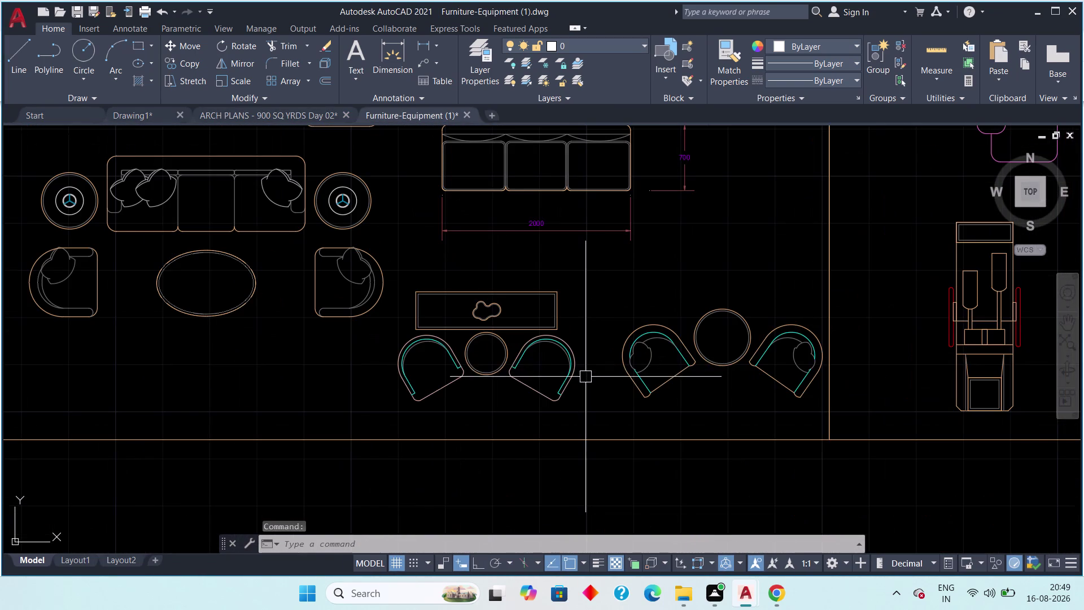
middle_drag(585, 376, 444, 360)
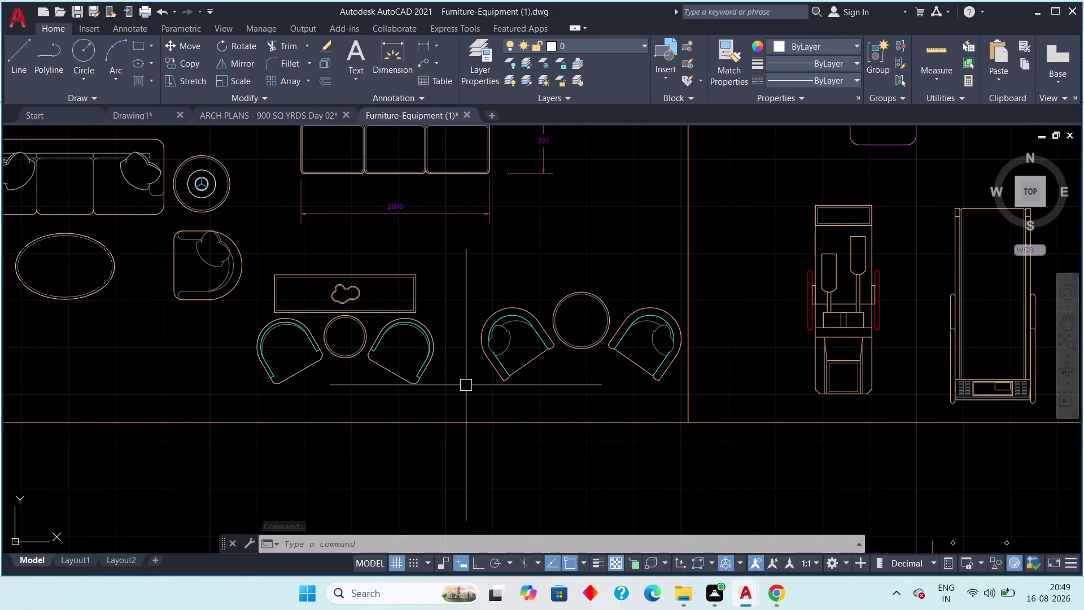
Look over the rooms and living area of the reference architectural plan.
click(266, 118)
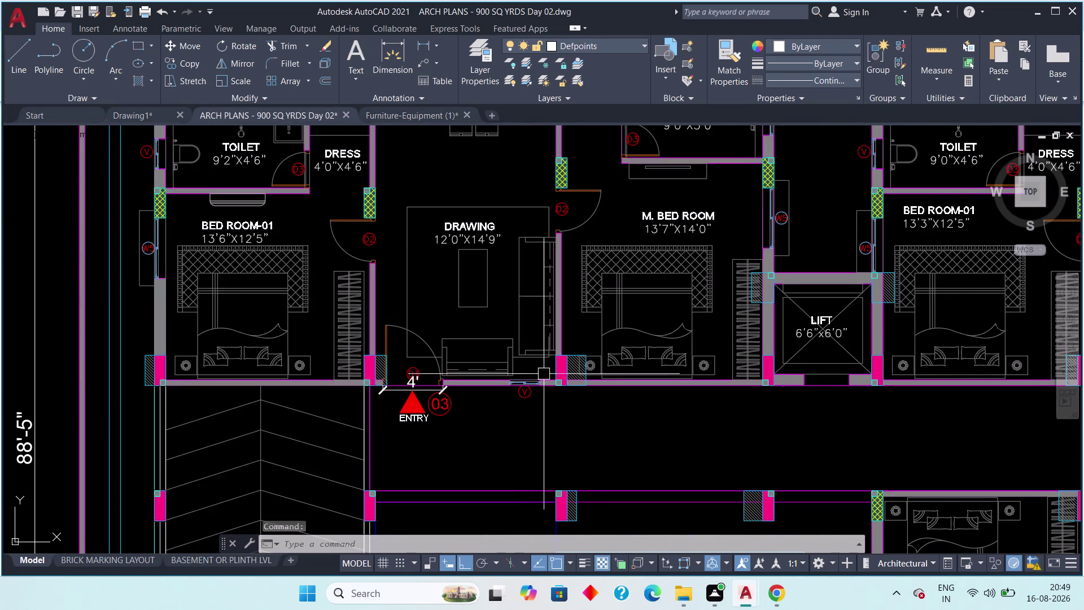
scroll(down, 3)
scroll(down, 3)
middle_drag(498, 298, 464, 417)
scroll(up, 3)
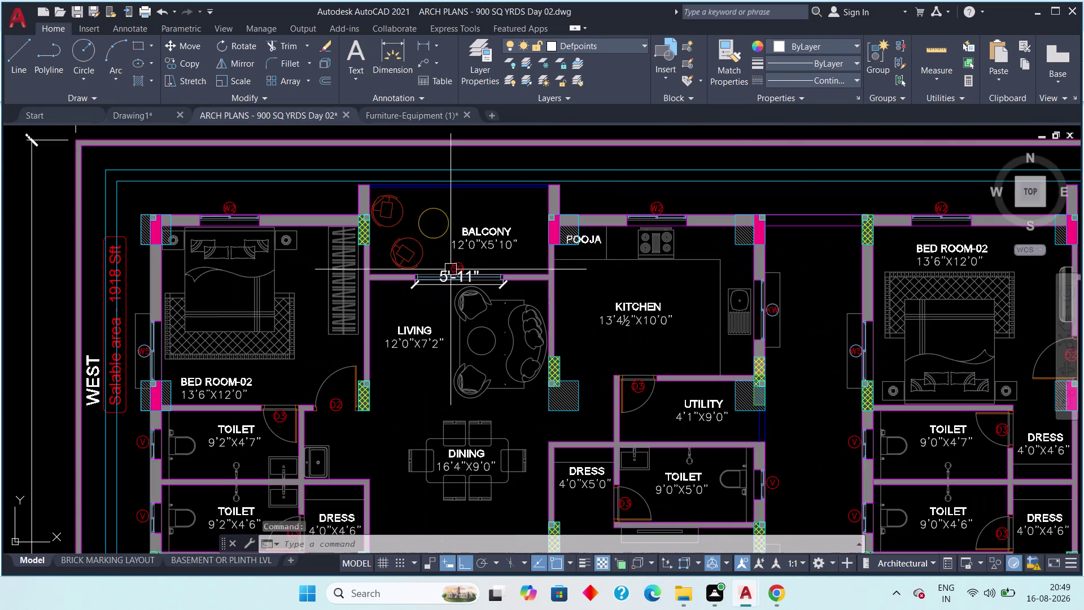
middle_drag(451, 269, 432, 292)
Copy the 22-object two-armchair and round-table set, then return to Drawing1.
click(412, 120)
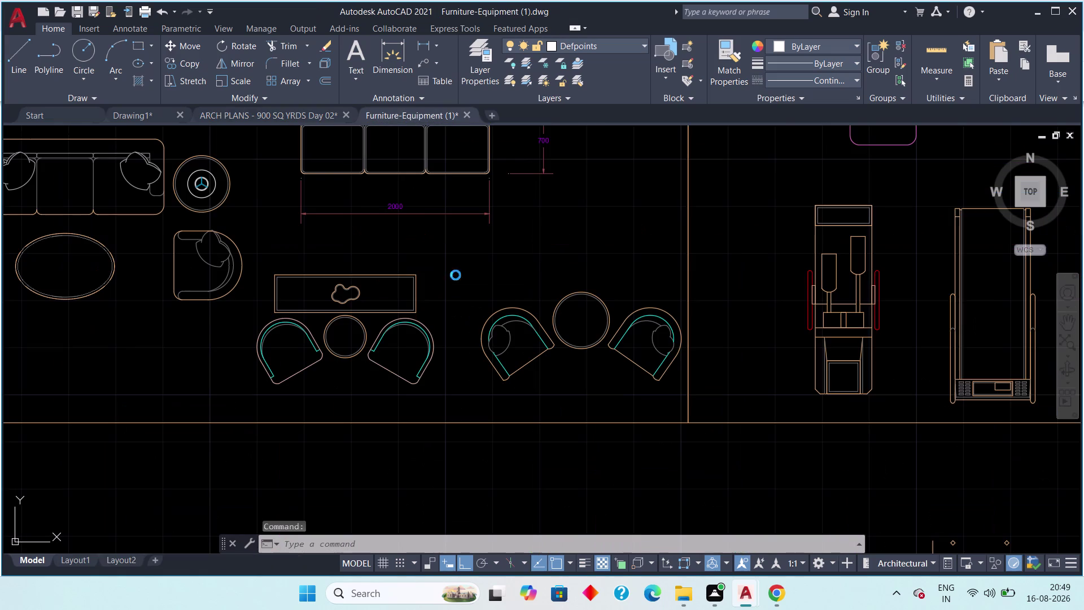
middle_drag(496, 371, 435, 291)
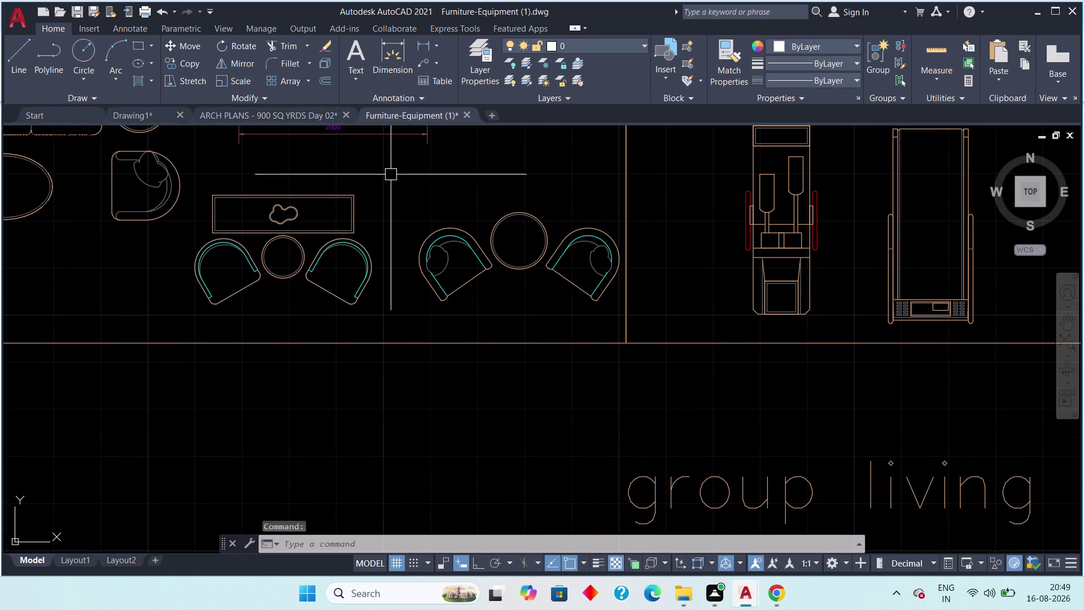
drag(390, 169, 423, 214)
scroll(up, 3)
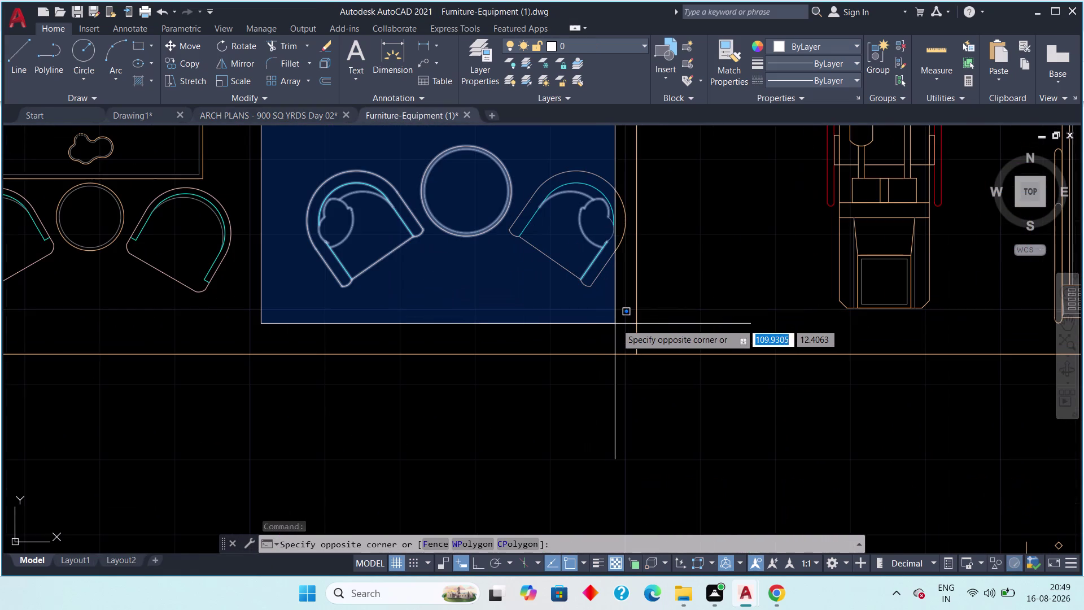
click(627, 324)
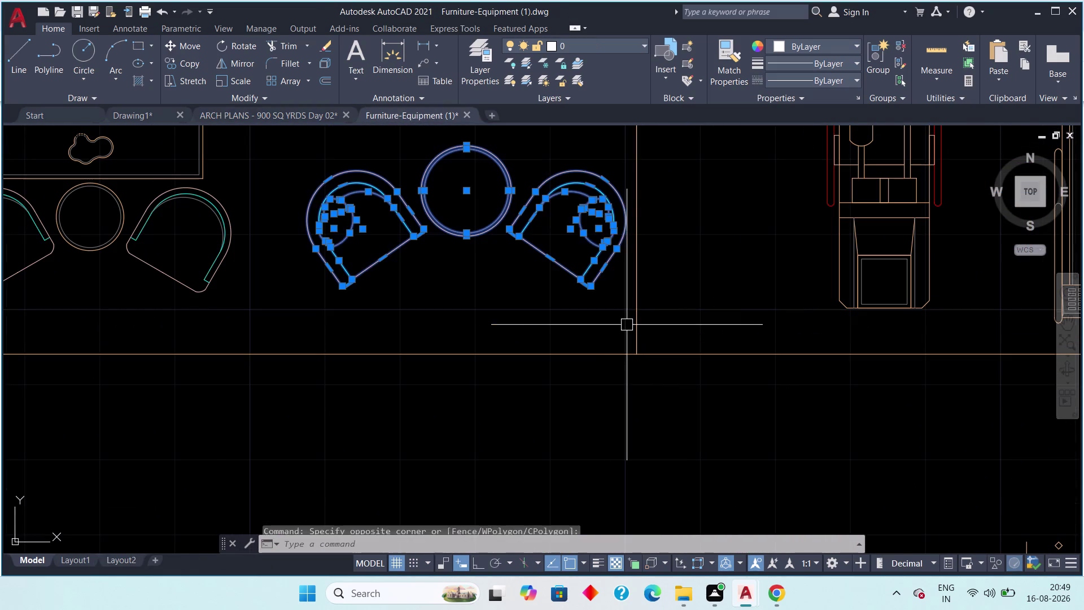
scroll(down, 3)
middle_drag(485, 306, 490, 336)
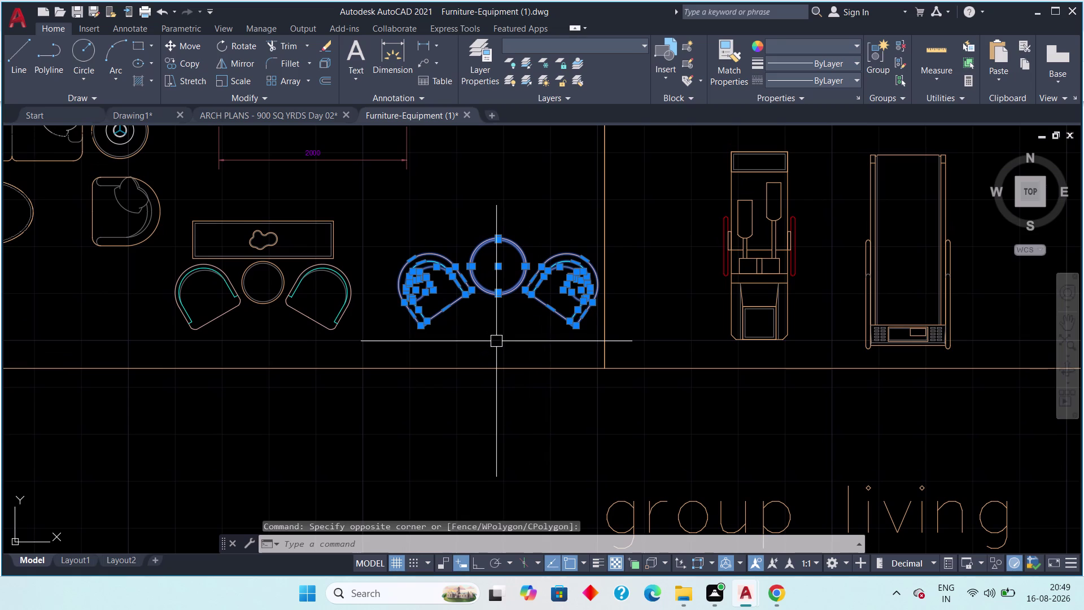
key(ctrl+c)
key(Escape)
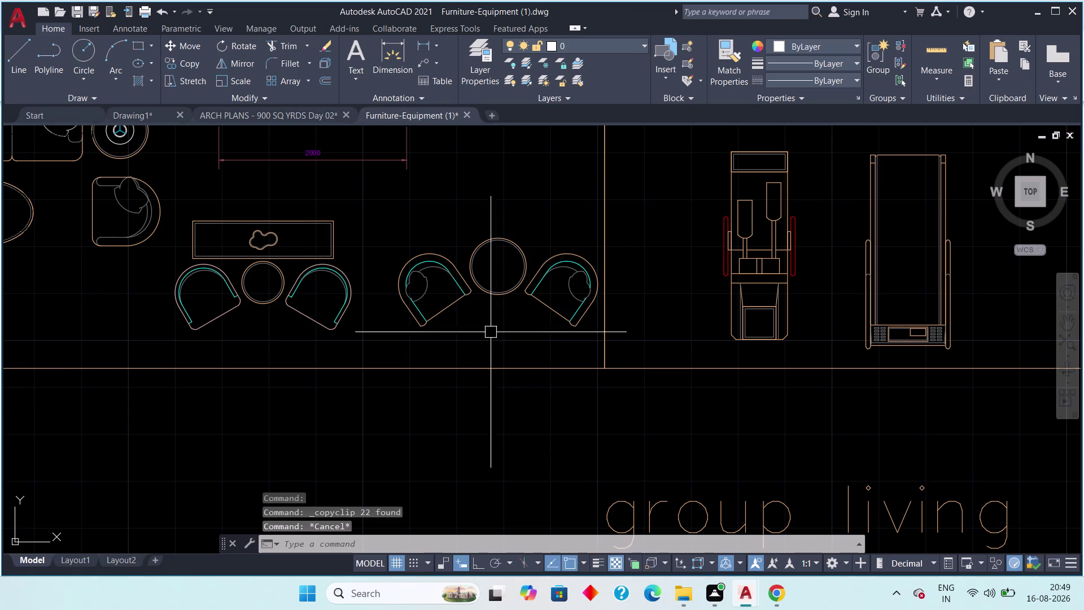
click(125, 113)
scroll(down, 3)
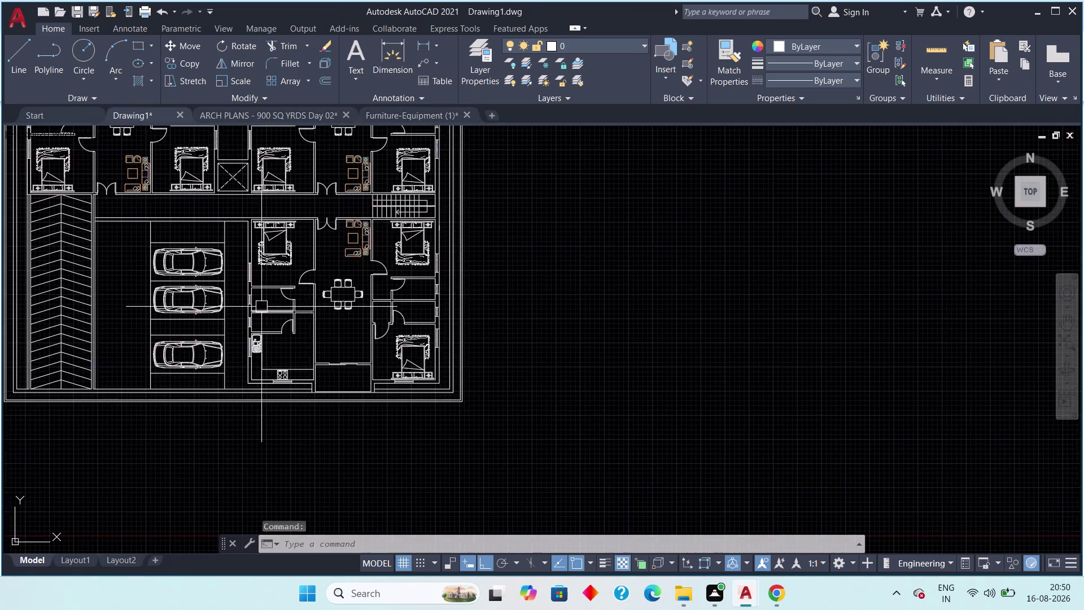
Paste the armchair-and-table set into the empty area below the floor plan.
middle_drag(272, 306, 312, 260)
middle_drag(307, 325, 305, 383)
scroll(up, 3)
scroll(down, 3)
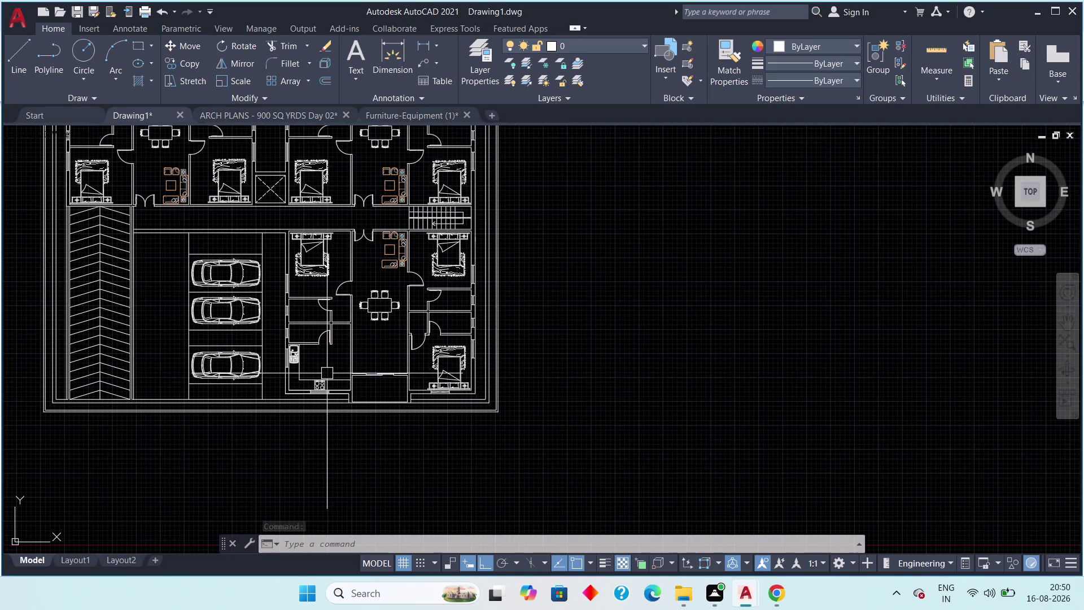
scroll(up, 3)
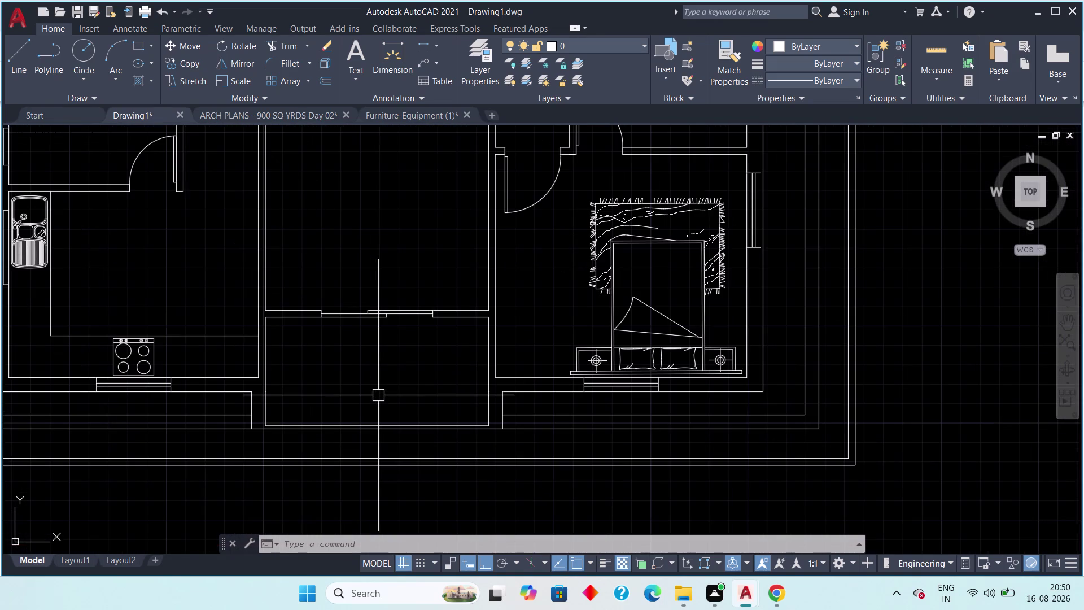
middle_drag(317, 385, 334, 236)
key(ctrl+v)
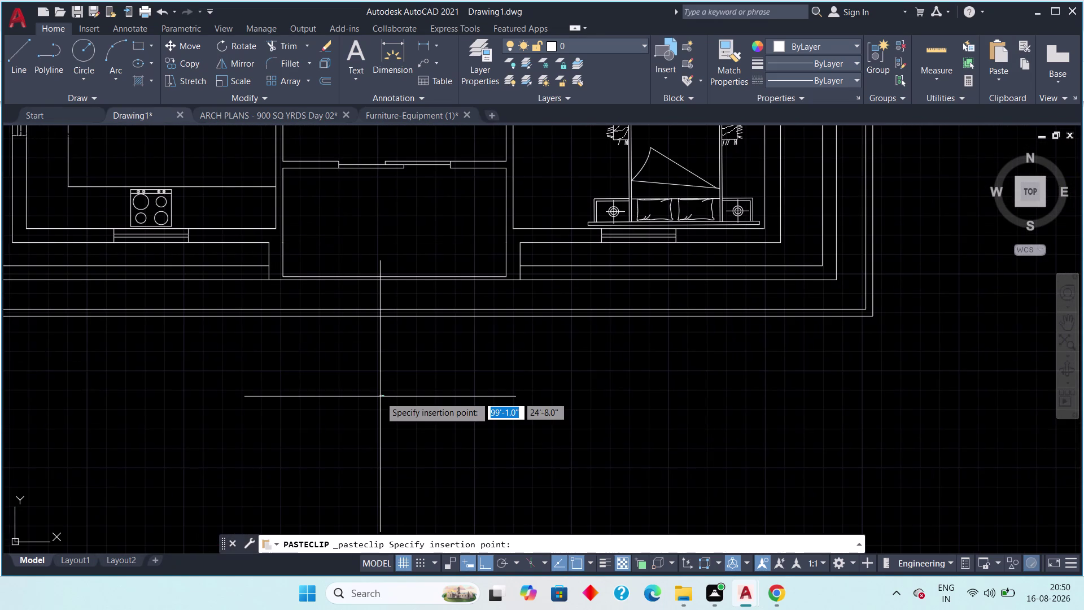
click(380, 397)
scroll(up, 3)
scroll(up, 3)
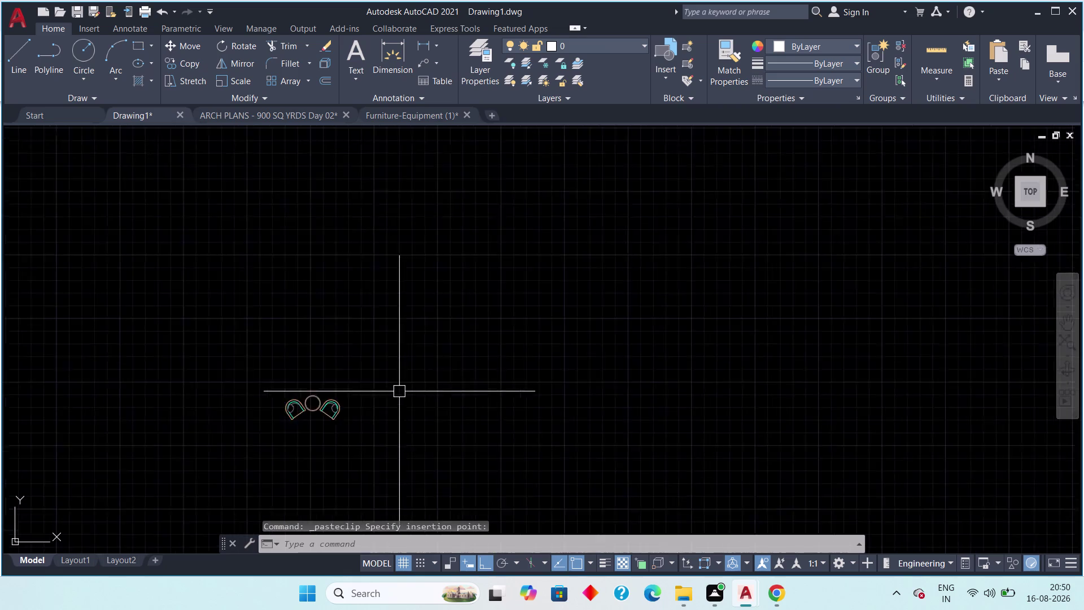
scroll(up, 3)
middle_drag(396, 396, 455, 334)
key(Escape)
Try scaling the pasted set with SC from a chair base point, then cancel.
drag(385, 311, 357, 351)
click(237, 390)
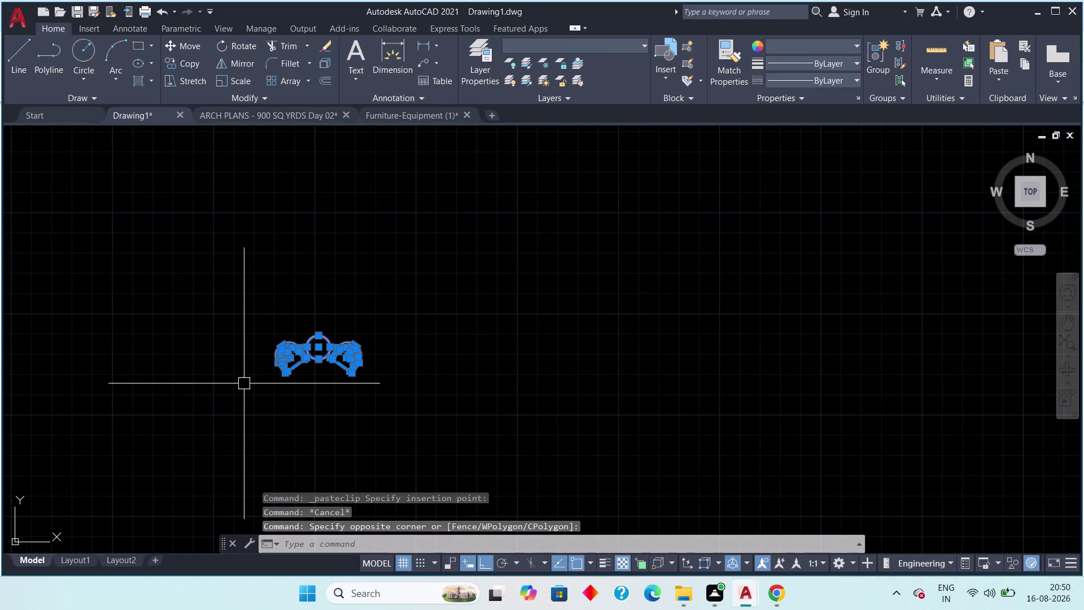
text(sc)
key(space)
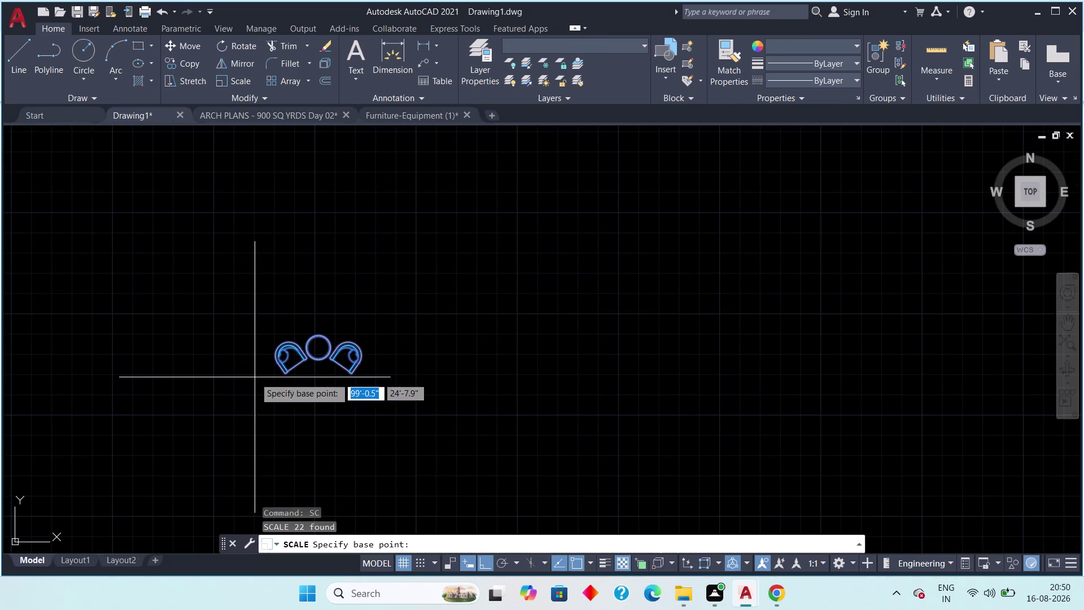
scroll(up, 3)
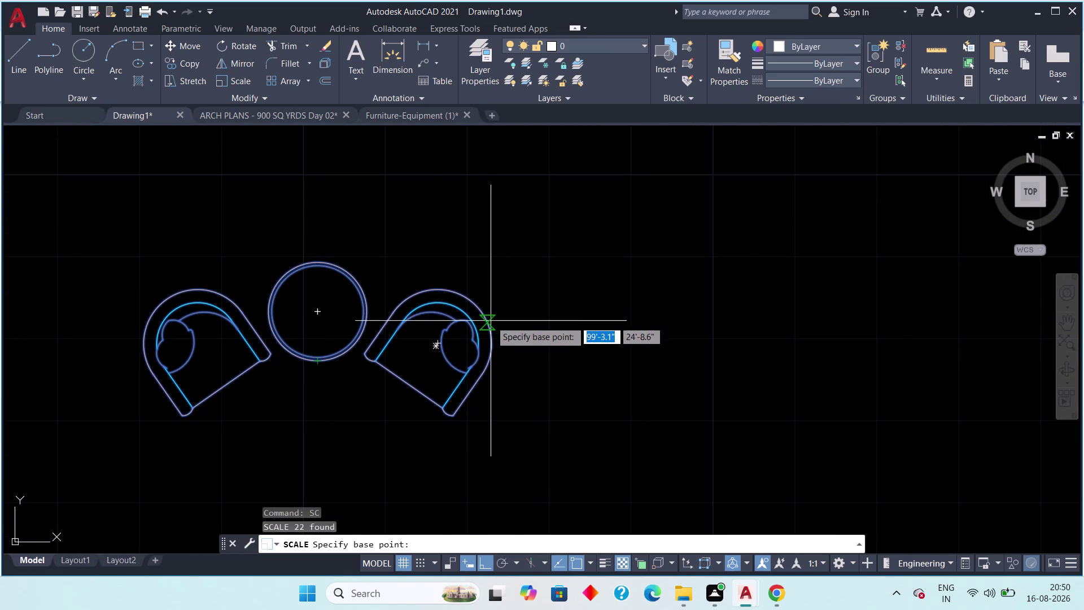
click(491, 320)
scroll(down, 3)
scroll(down, 3)
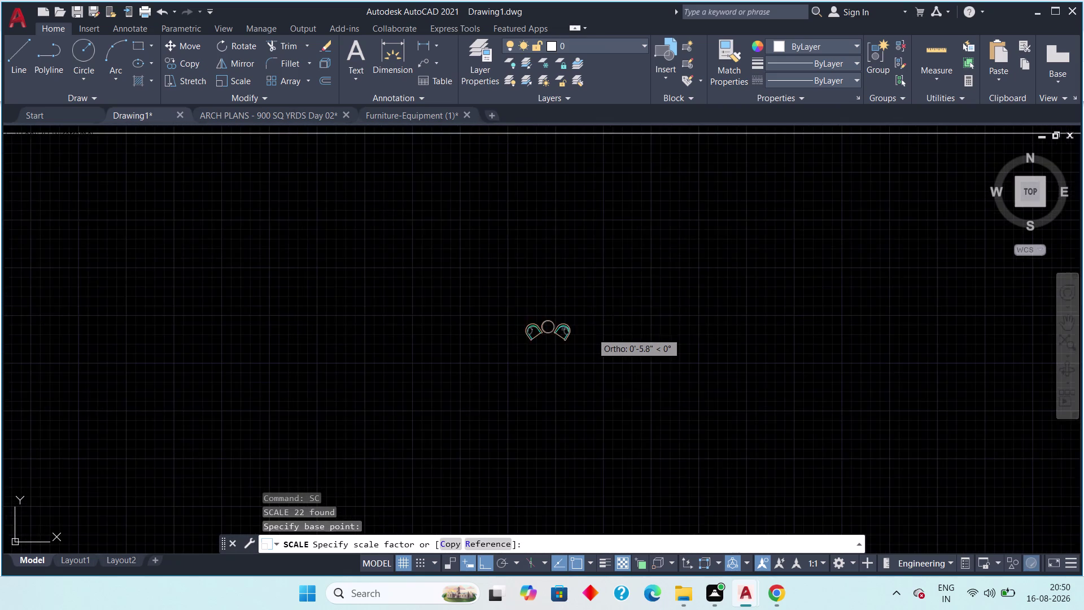
scroll(down, 3)
scroll(down, 3)
middle_drag(597, 344, 562, 398)
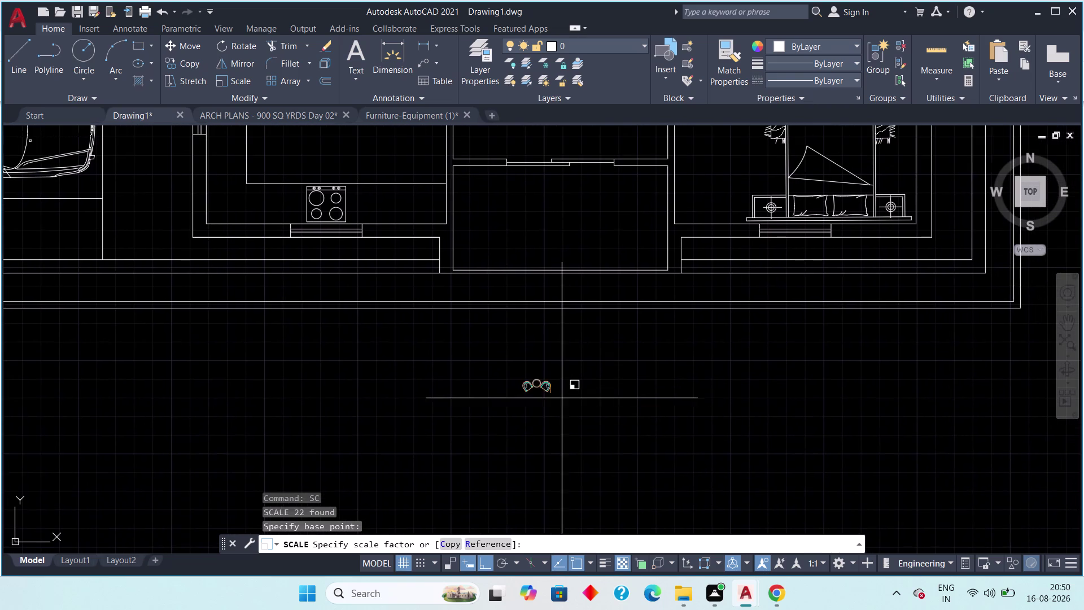
click(625, 413)
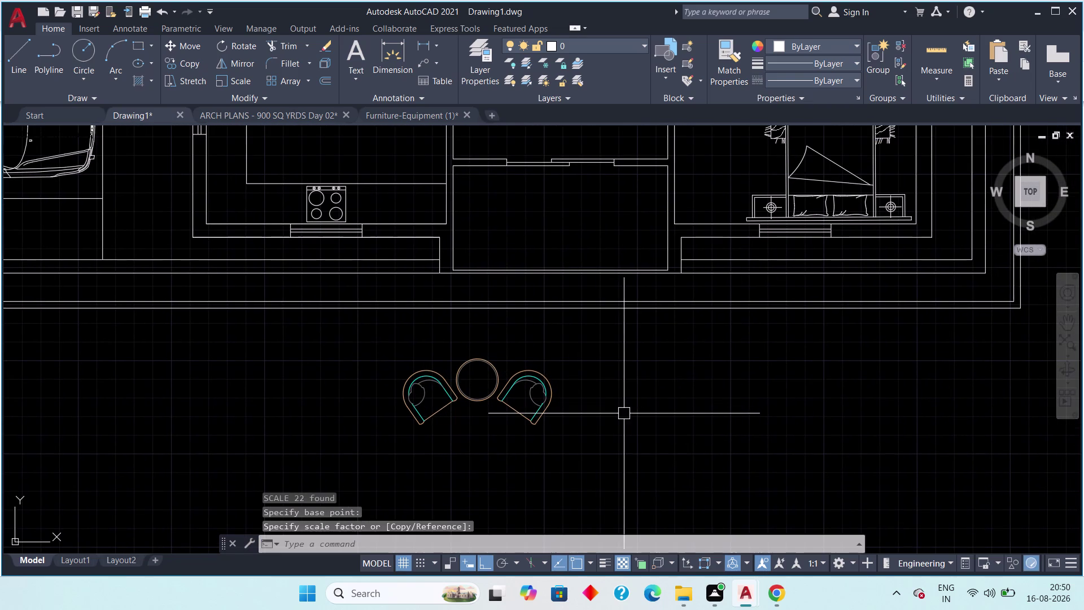
key(Escape)
middle_drag(511, 390, 567, 413)
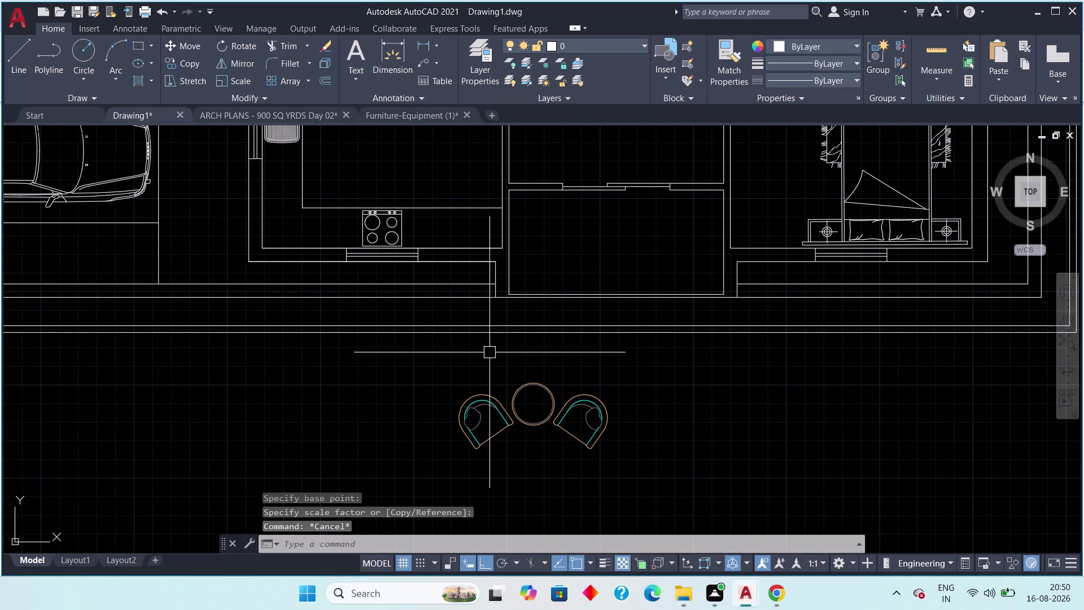
Check the ARCH PLANS reference drawing, then return to Drawing1.
click(232, 113)
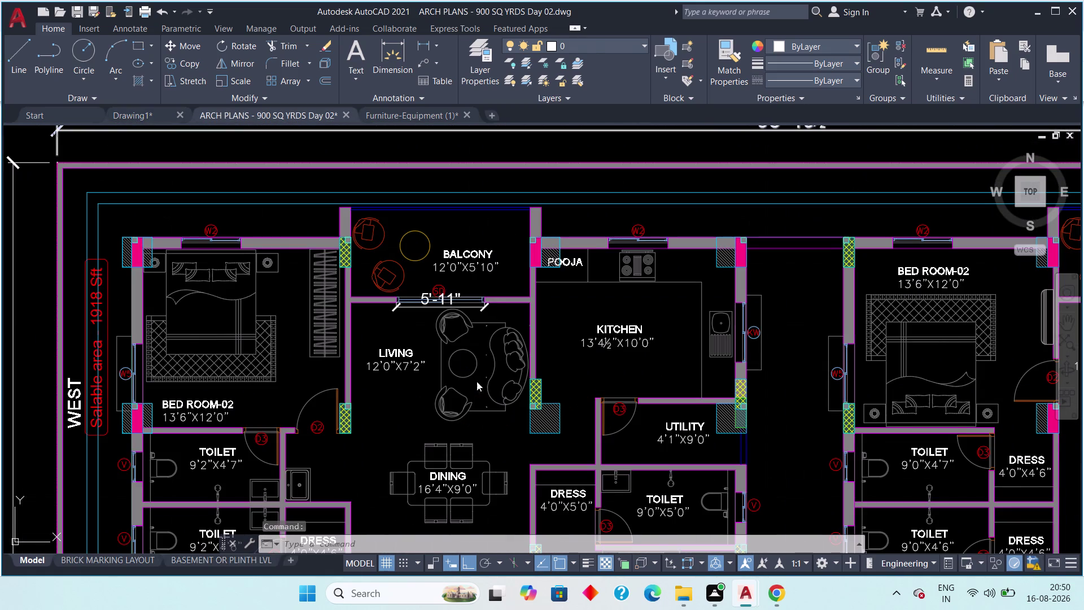
middle_drag(483, 400, 464, 347)
scroll(down, 3)
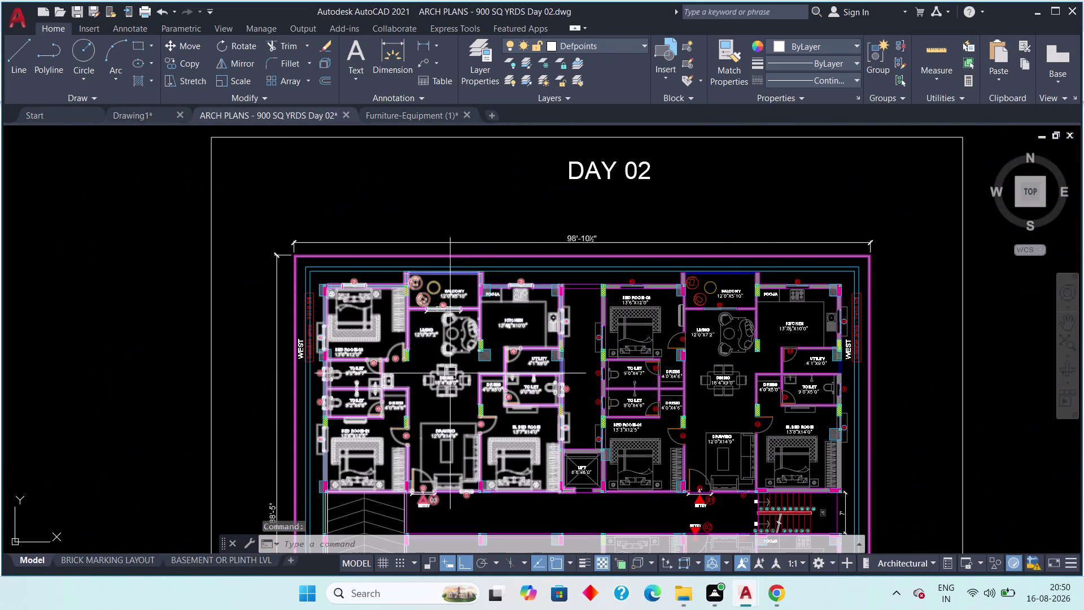
scroll(up, 3)
click(137, 114)
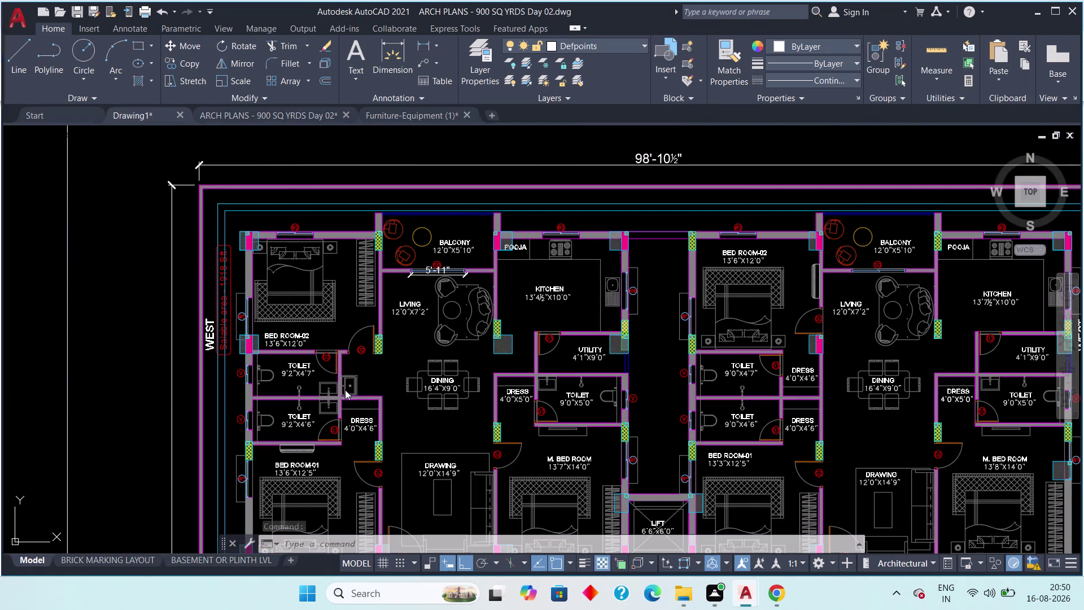
middle_drag(349, 392, 316, 313)
middle_drag(413, 359, 347, 382)
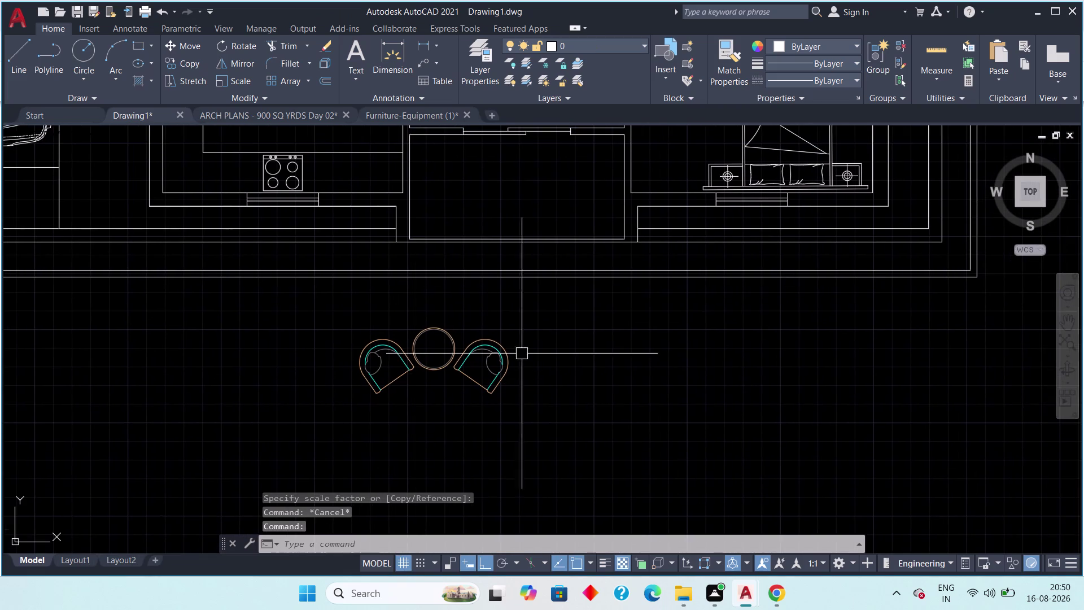
Move the enlarged armchair-and-table set to a new spot below the plan.
drag(527, 302, 508, 336)
click(301, 402)
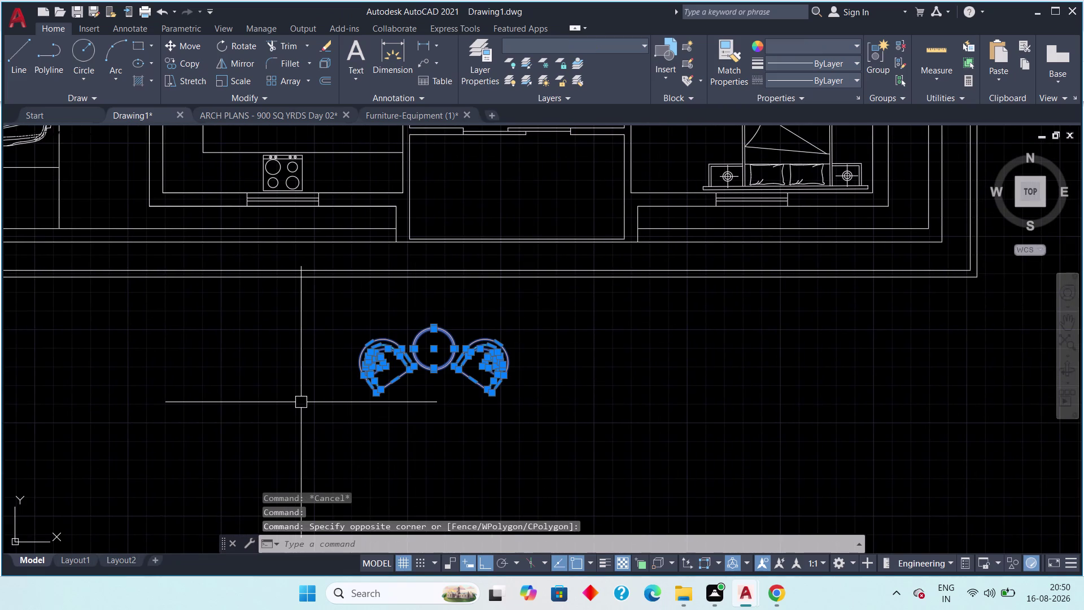
key(m)
key(space)
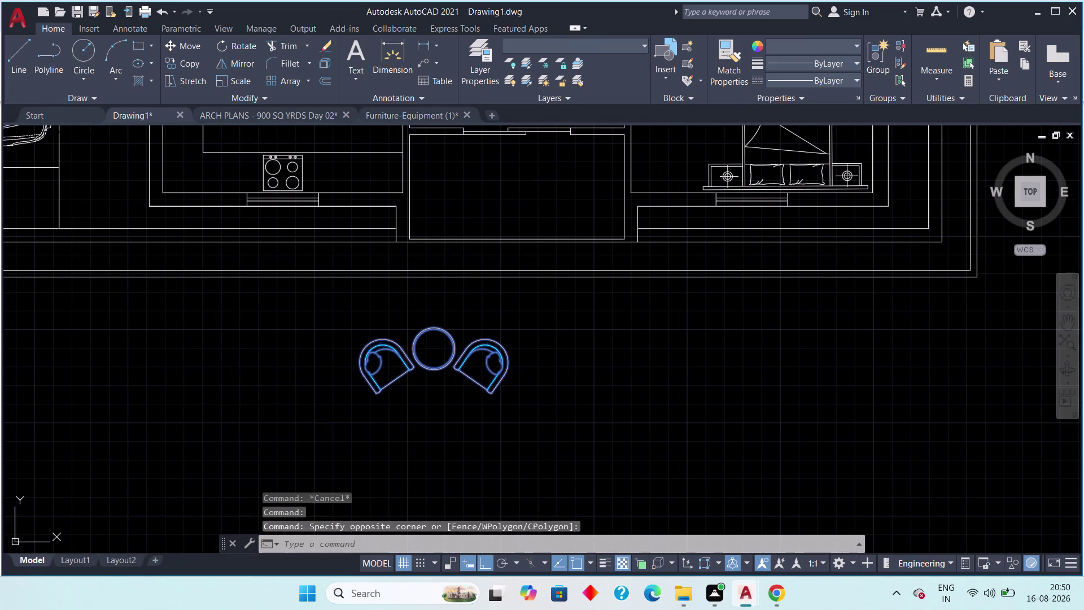
click(406, 351)
middle_drag(411, 457, 441, 351)
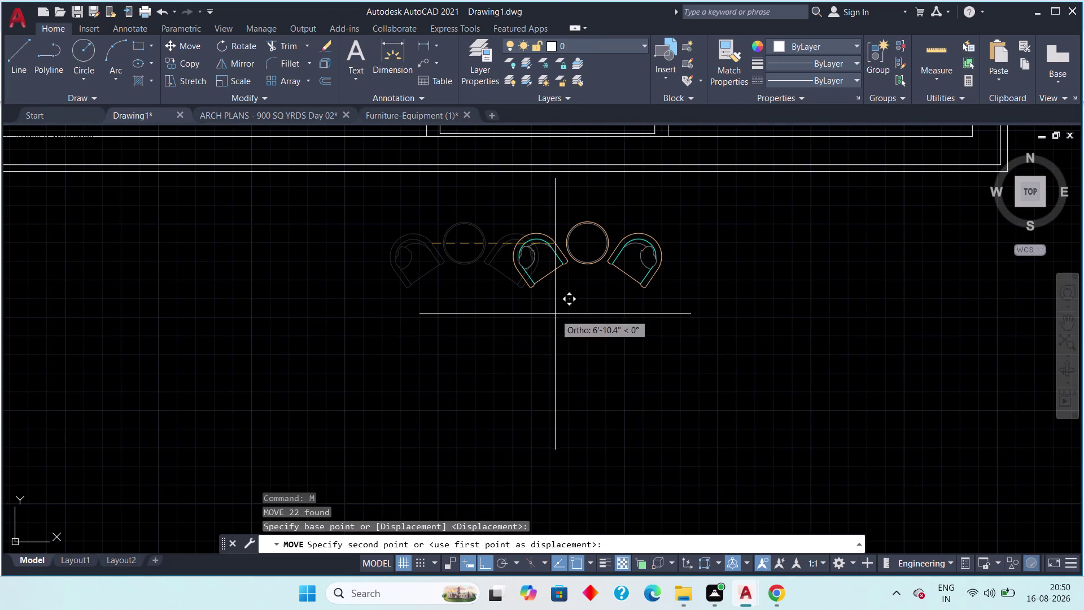
click(548, 322)
middle_drag(549, 322, 490, 426)
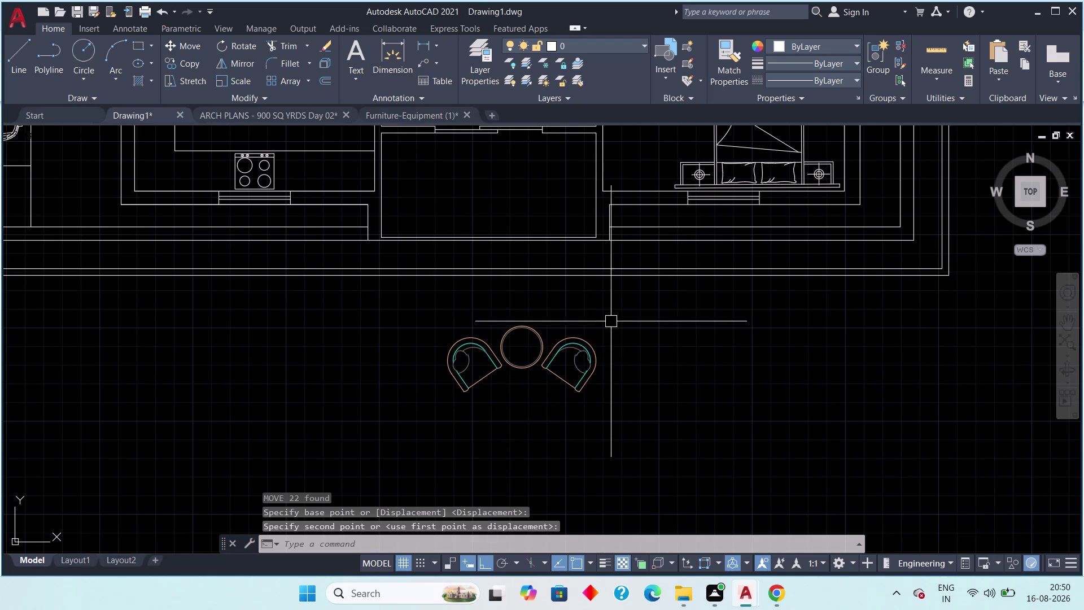
Mirror the set across a horizontal line, keeping the originals, to get four armchairs.
drag(614, 312, 443, 384)
click(323, 433)
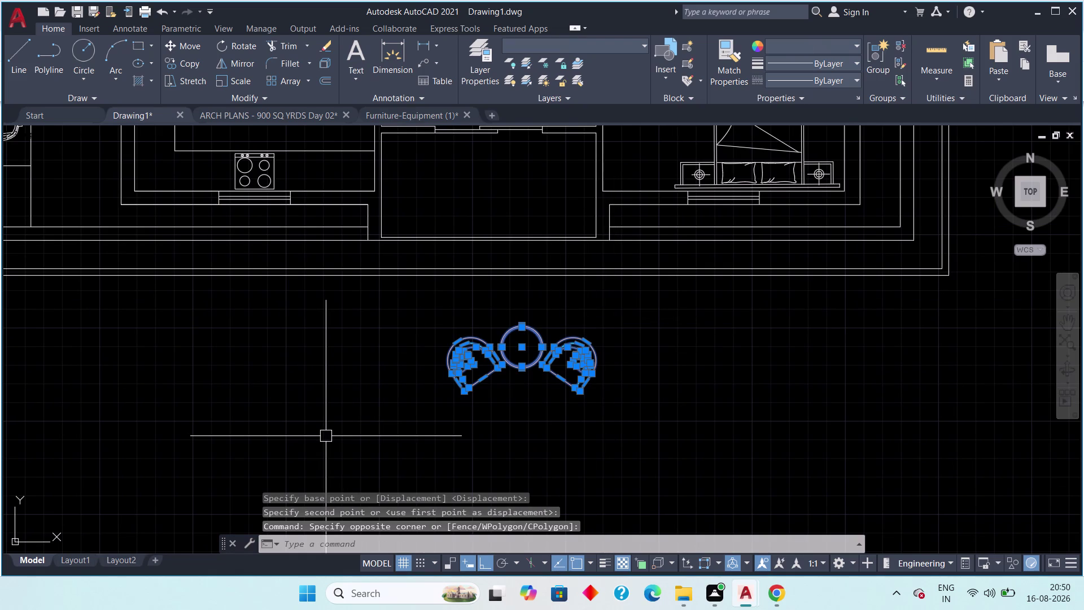
key(m)
key(i)
key(space)
scroll(up, 3)
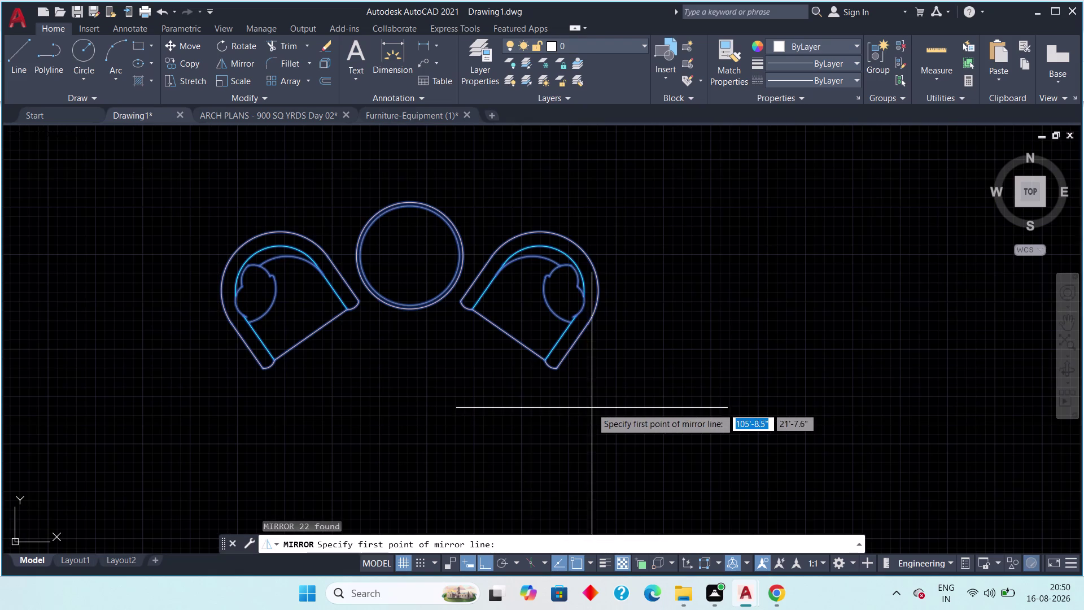
click(556, 370)
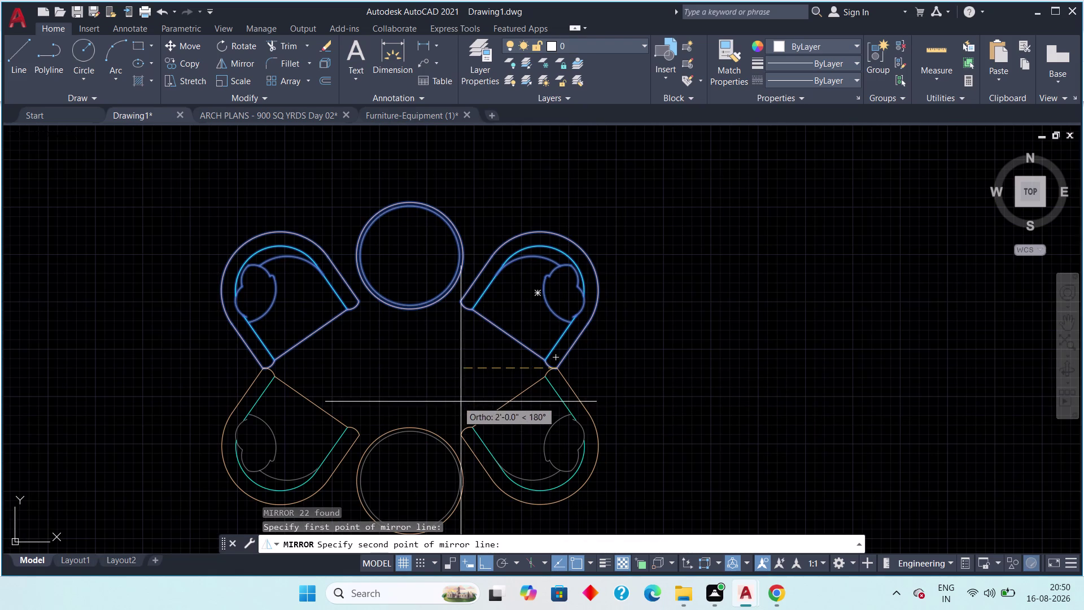
click(425, 400)
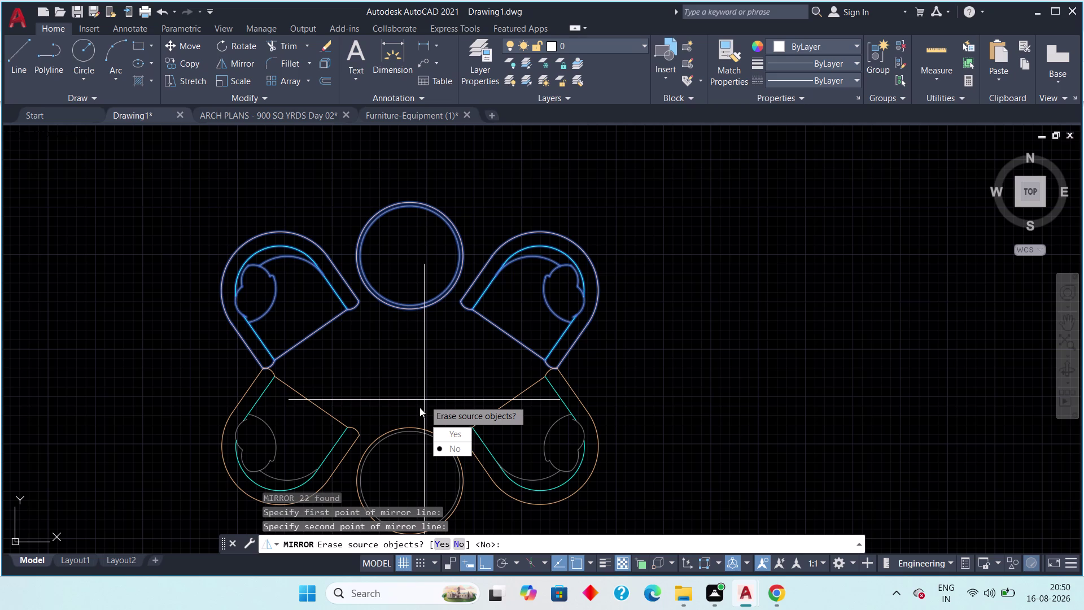
key(space)
scroll(down, 3)
Move the mirrored lower set, with Ortho off, into an alcove beside a bedroom.
middle_drag(410, 403, 424, 394)
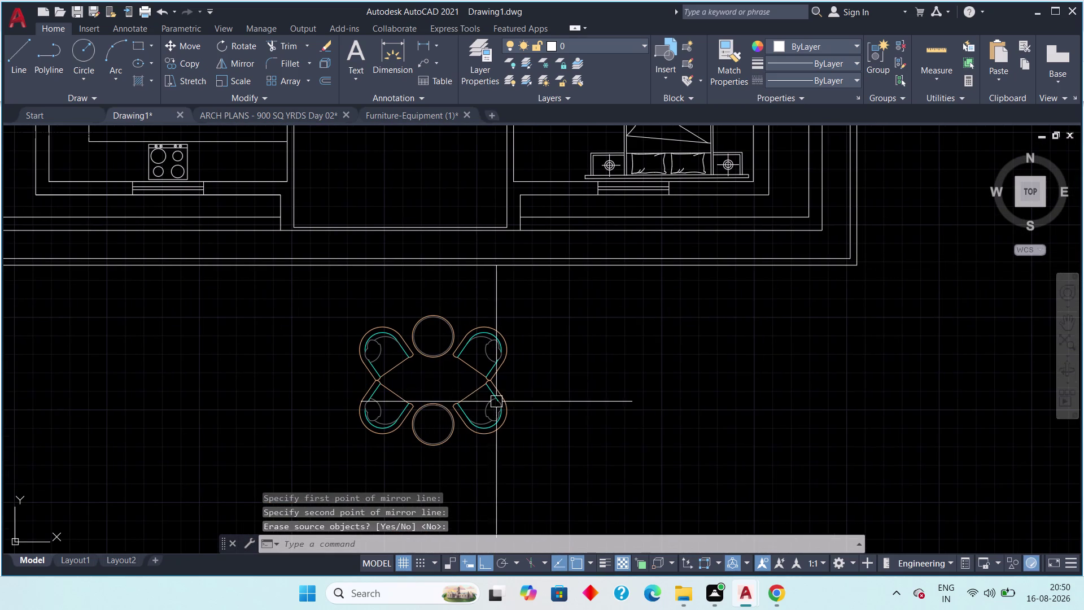
drag(547, 390, 520, 403)
click(325, 441)
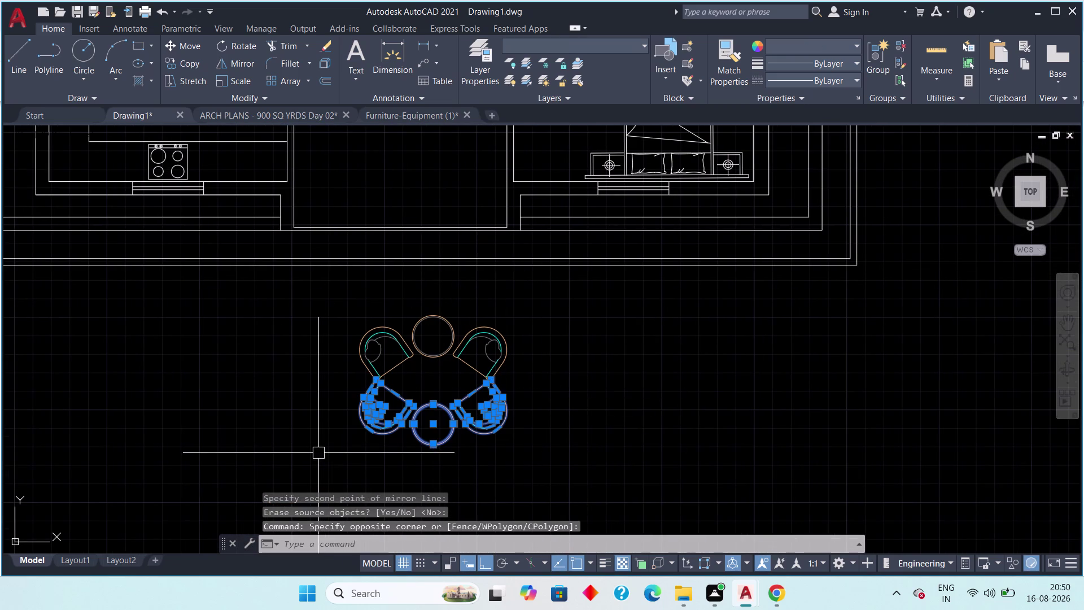
scroll(up, 3)
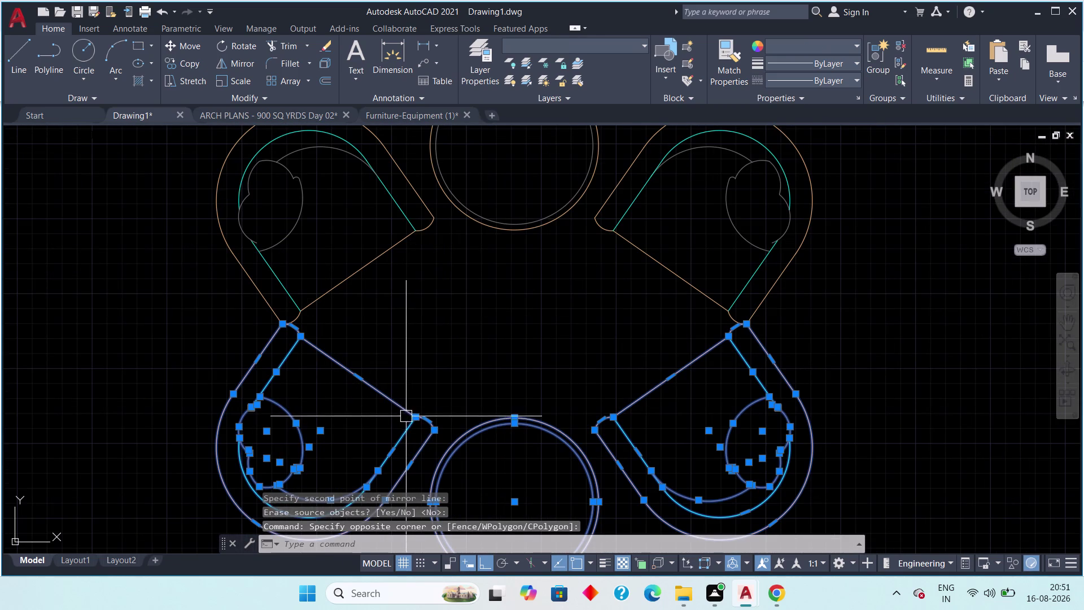
text(m)
key(space)
click(510, 419)
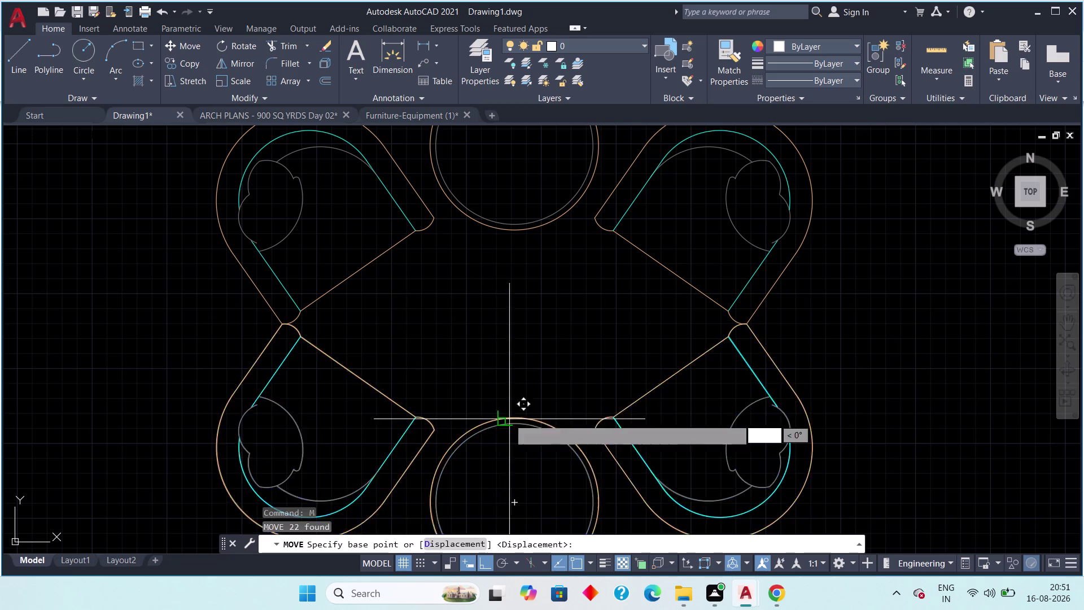
scroll(down, 3)
middle_drag(428, 343, 412, 429)
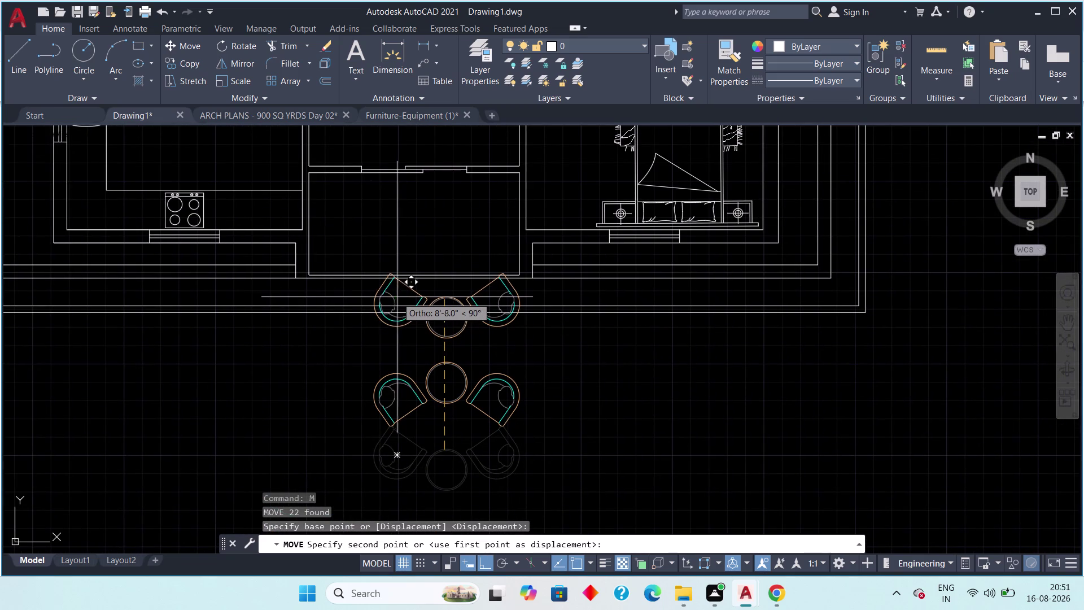
key(F8)
scroll(up, 3)
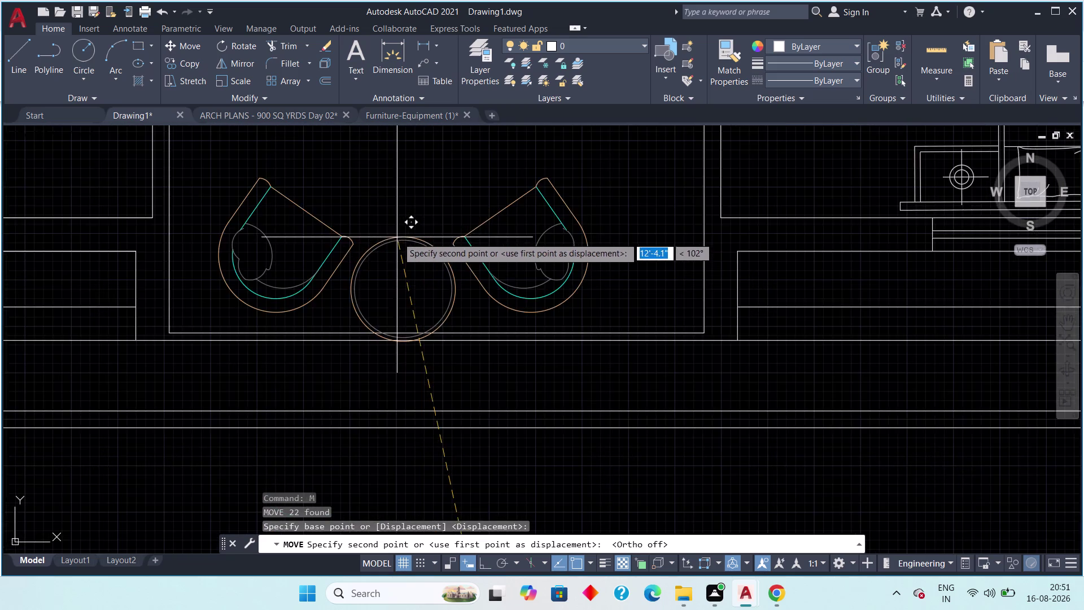
middle_drag(409, 254, 406, 334)
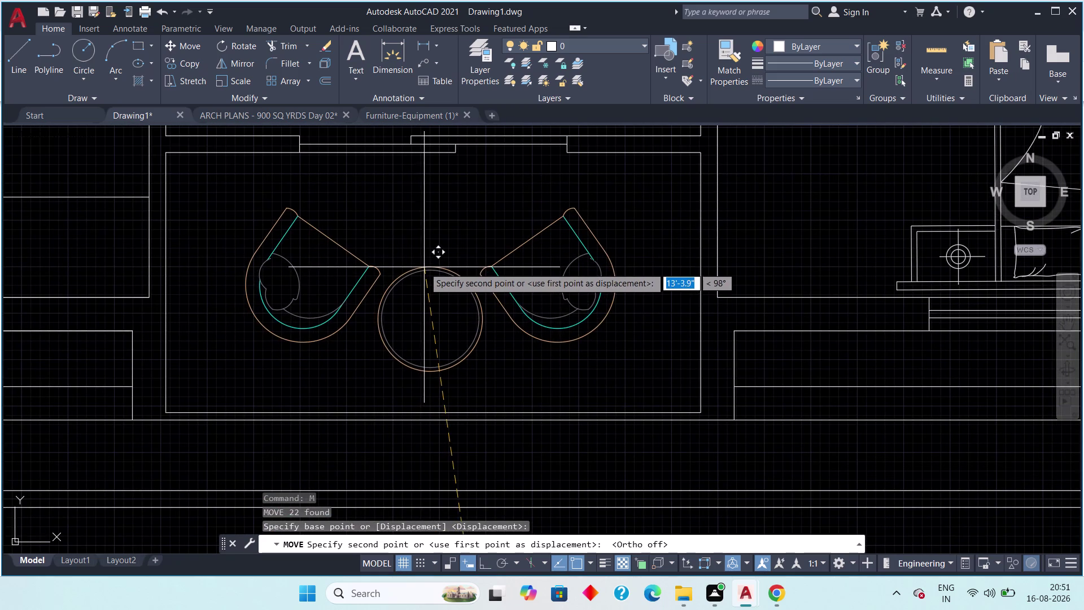
click(430, 262)
Find the remaining armchair set below the plan and select it.
scroll(down, 3)
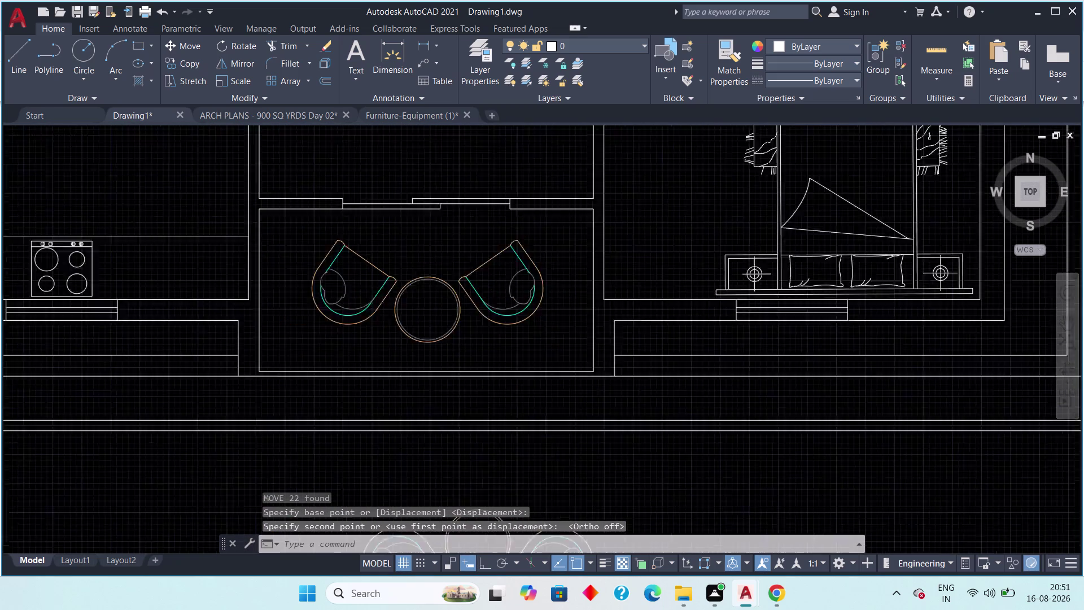
scroll(down, 3)
middle_drag(394, 406, 361, 461)
scroll(down, 3)
scroll(down, 3)
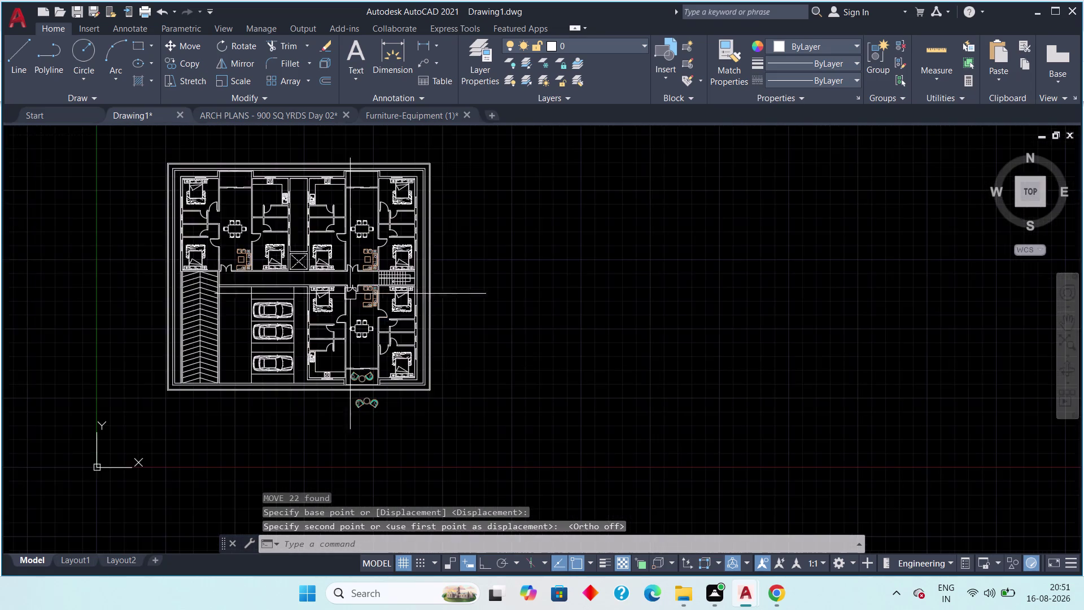
middle_drag(353, 350, 354, 427)
scroll(up, 3)
middle_drag(351, 346, 337, 167)
scroll(down, 3)
middle_drag(349, 392, 346, 373)
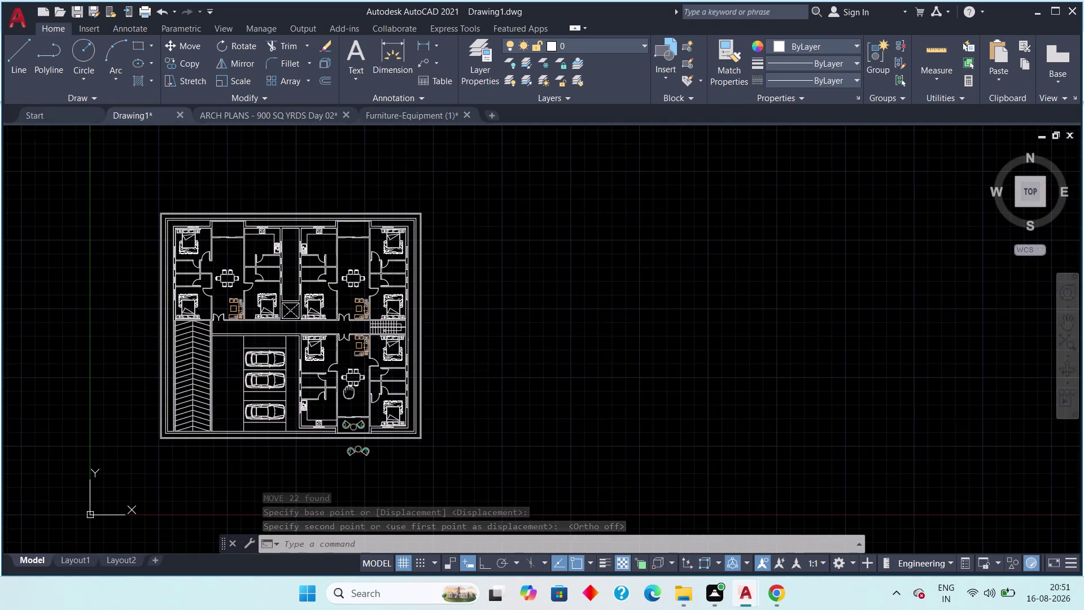
middle_drag(345, 373, 333, 264)
scroll(up, 3)
middle_drag(360, 351, 376, 484)
scroll(up, 3)
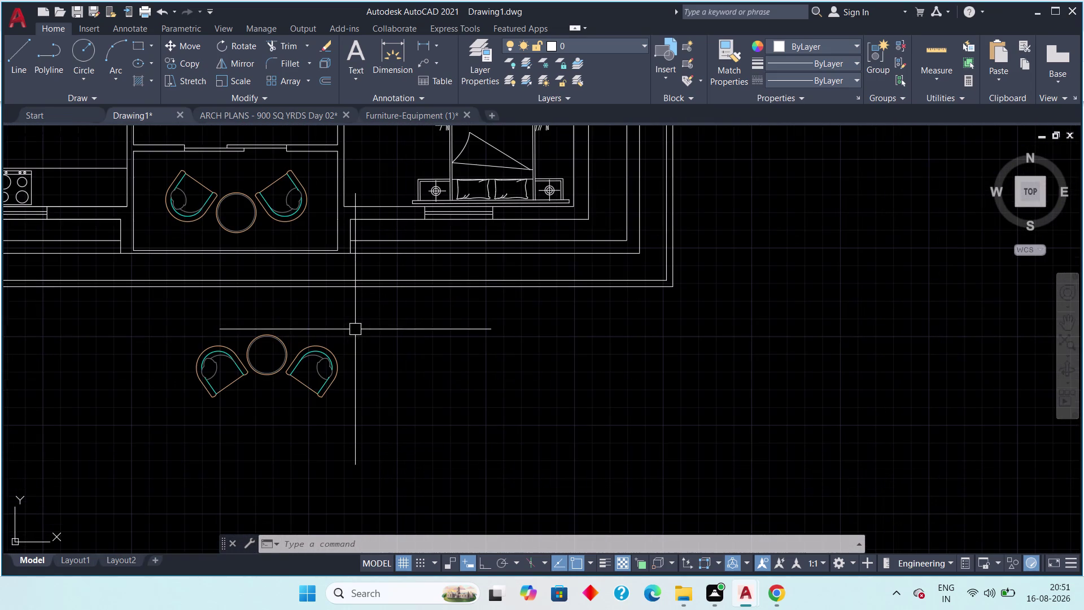
drag(354, 310, 346, 321)
click(157, 414)
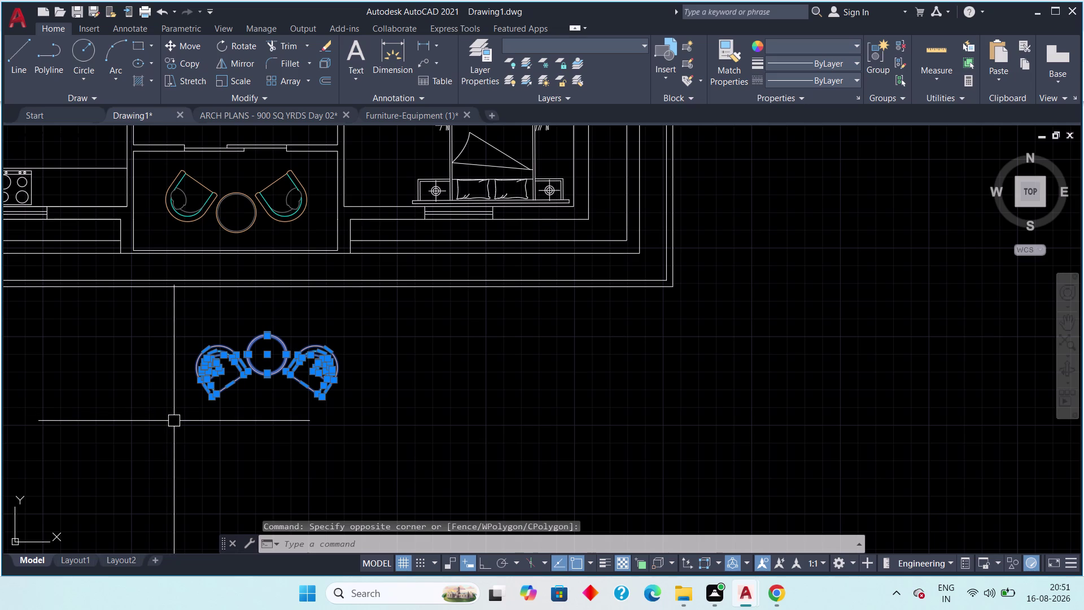
Move that set, based at the round table, into an upper flat's balcony.
key(m)
key(space)
click(261, 332)
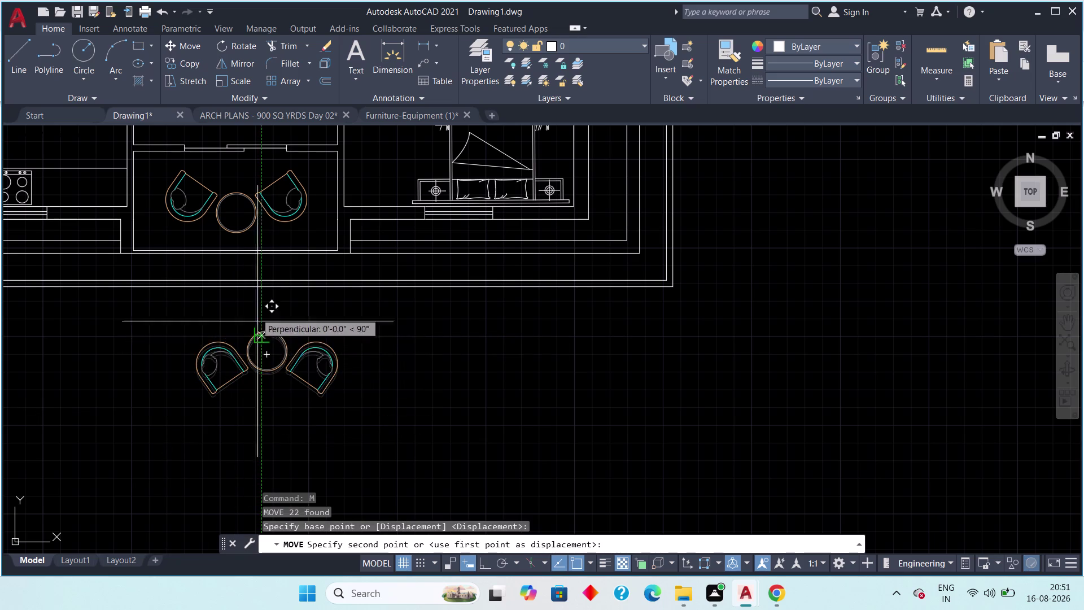
scroll(down, 3)
middle_drag(237, 212, 256, 475)
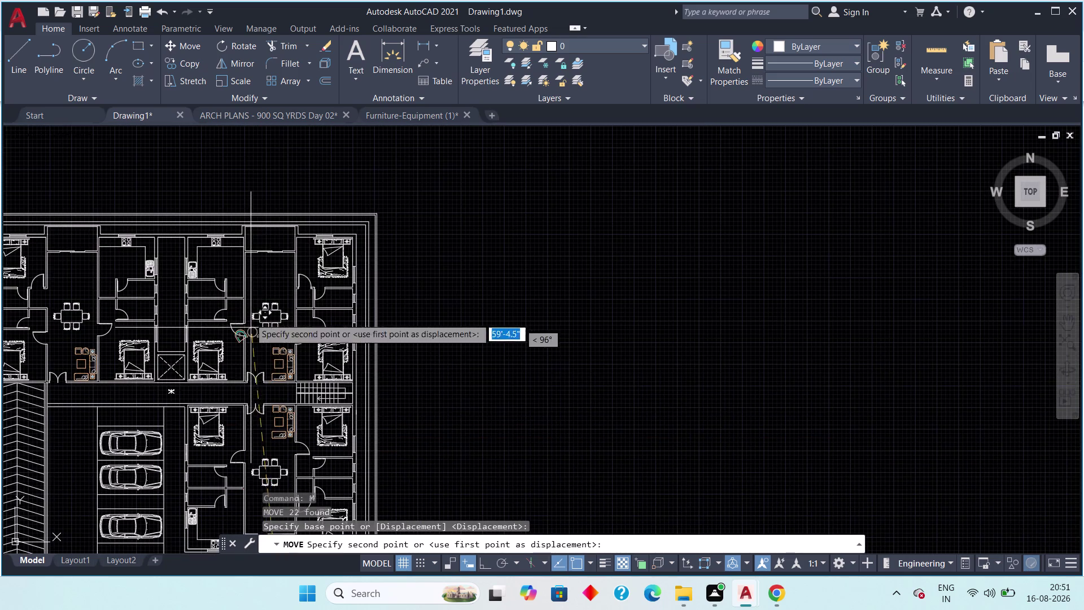
scroll(up, 3)
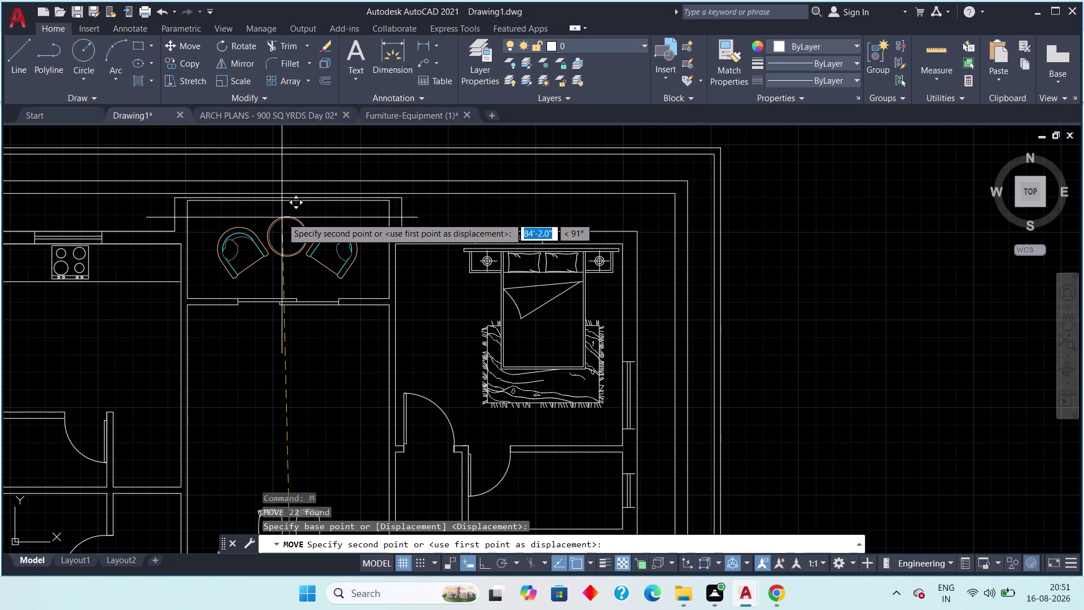
click(281, 218)
Zoom in on the set in the balcony and select it.
scroll(down, 3)
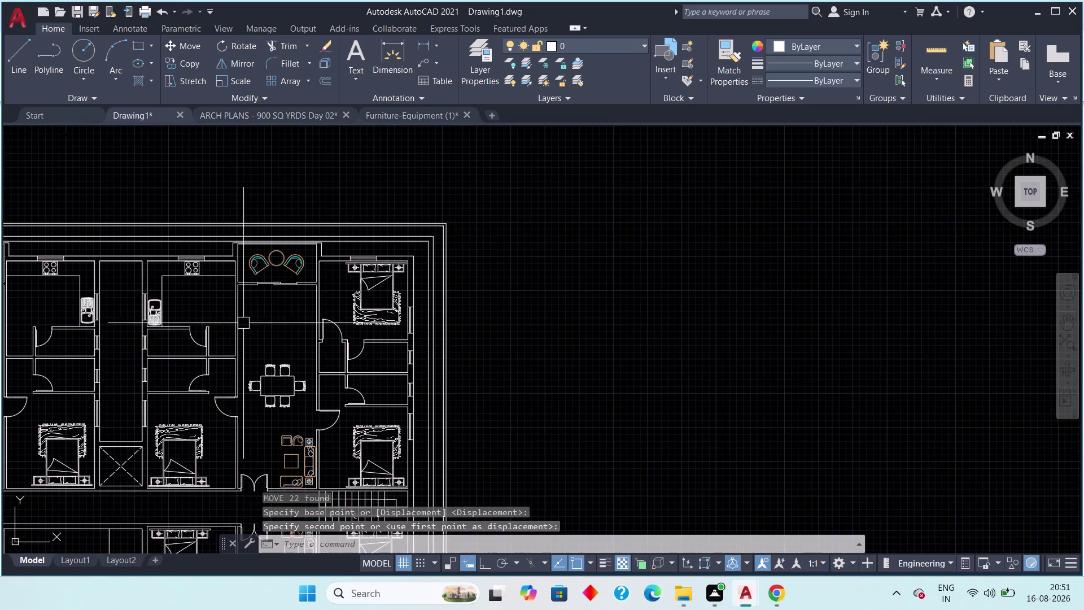
middle_drag(243, 323, 421, 320)
middle_drag(426, 322, 395, 330)
scroll(up, 3)
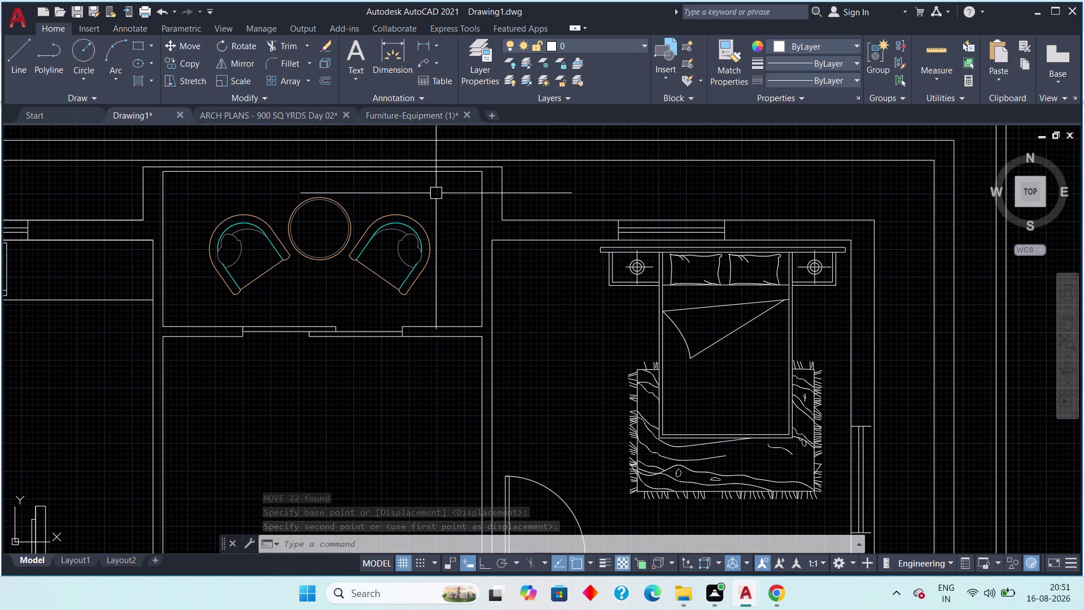
drag(434, 189, 424, 202)
click(221, 298)
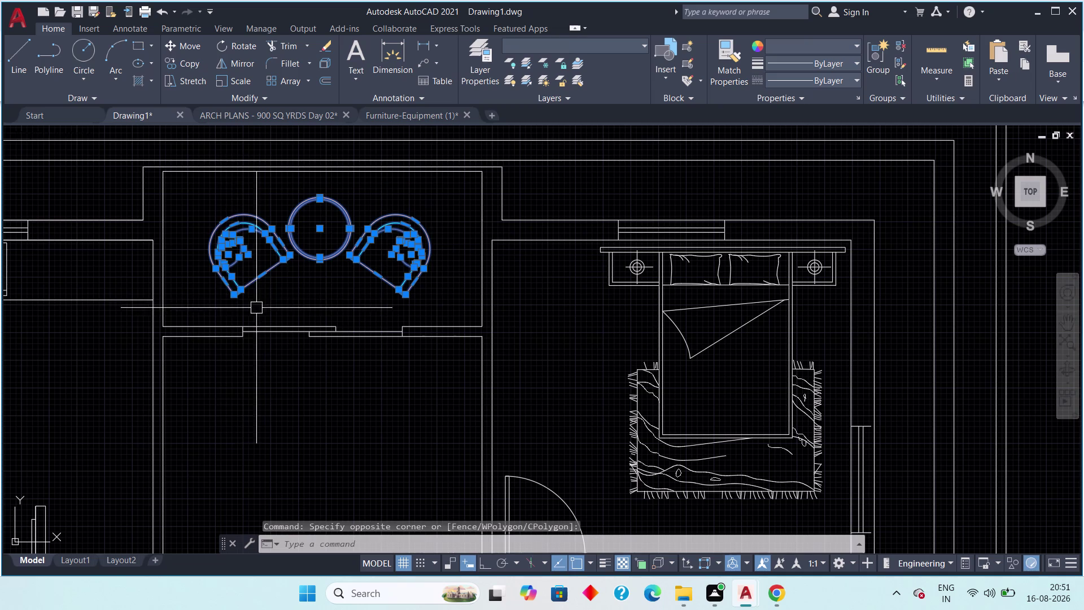
Copy the armchair set with CO, Ortho on, into the other upper flat's balcony.
scroll(up, 3)
middle_drag(203, 301, 229, 330)
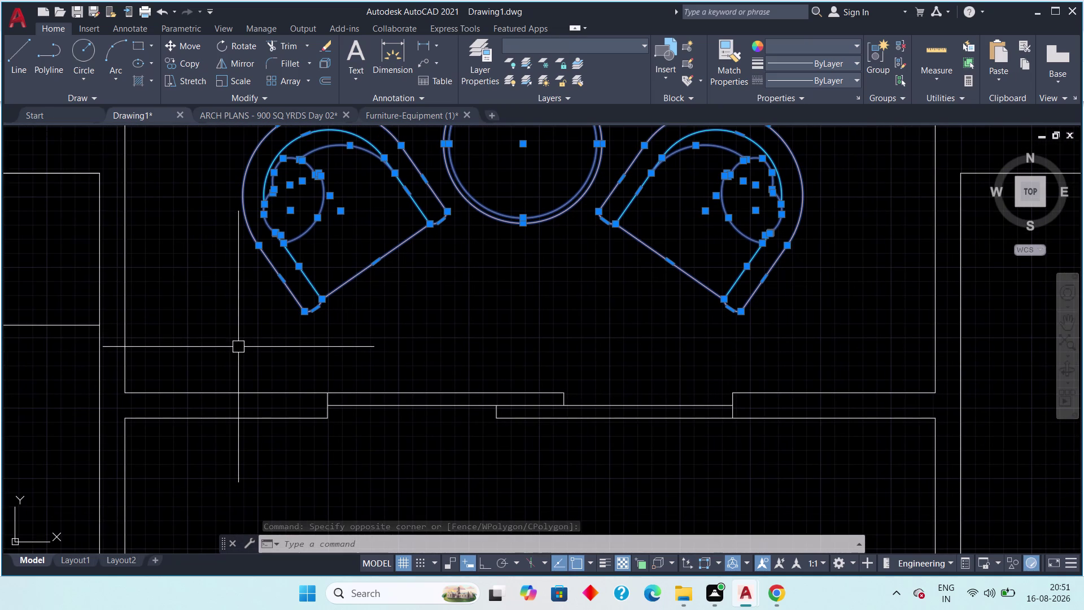
text(co)
key(space)
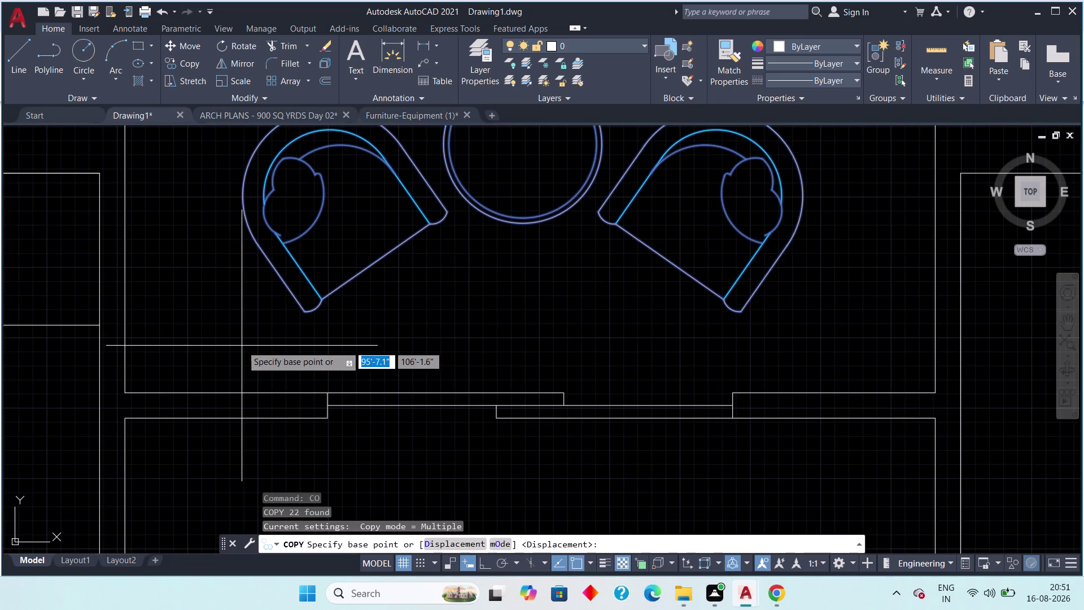
drag(236, 183, 198, 202)
scroll(down, 3)
middle_drag(134, 223, 377, 273)
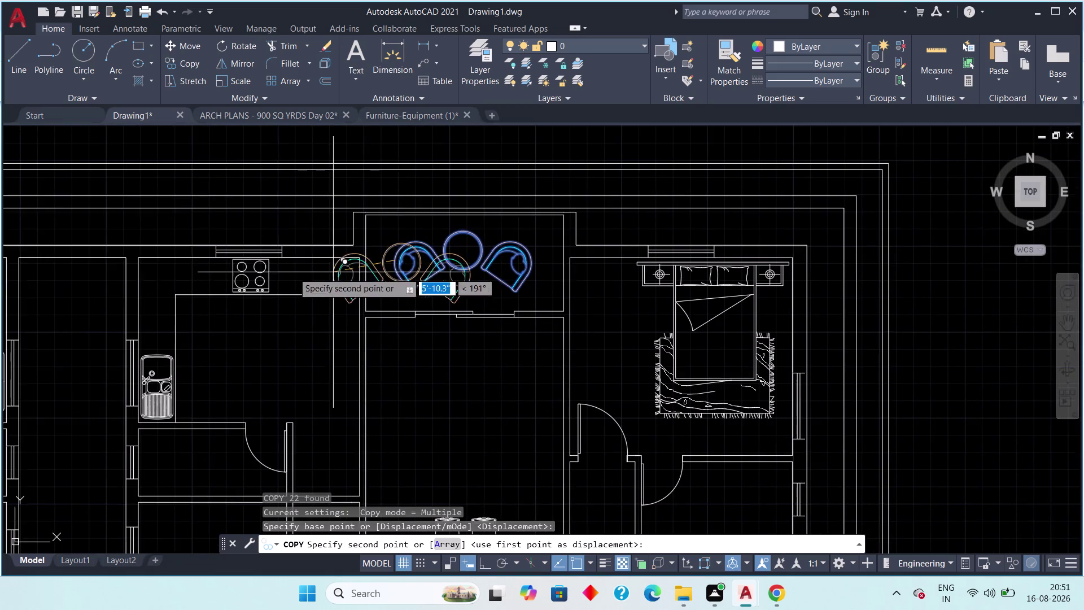
middle_drag(195, 267, 433, 283)
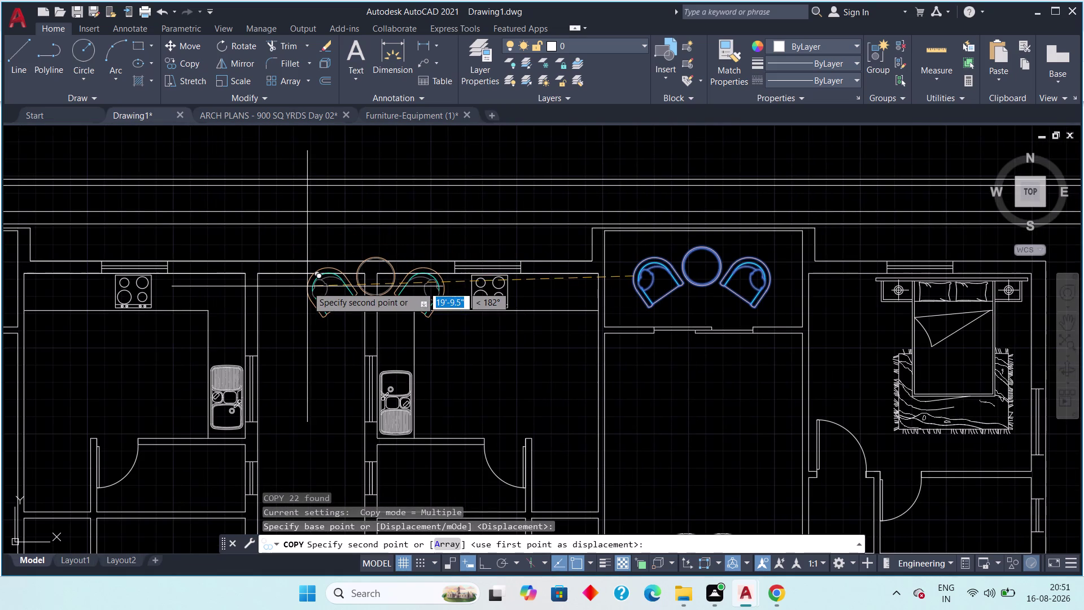
key(F8)
middle_drag(155, 295, 431, 307)
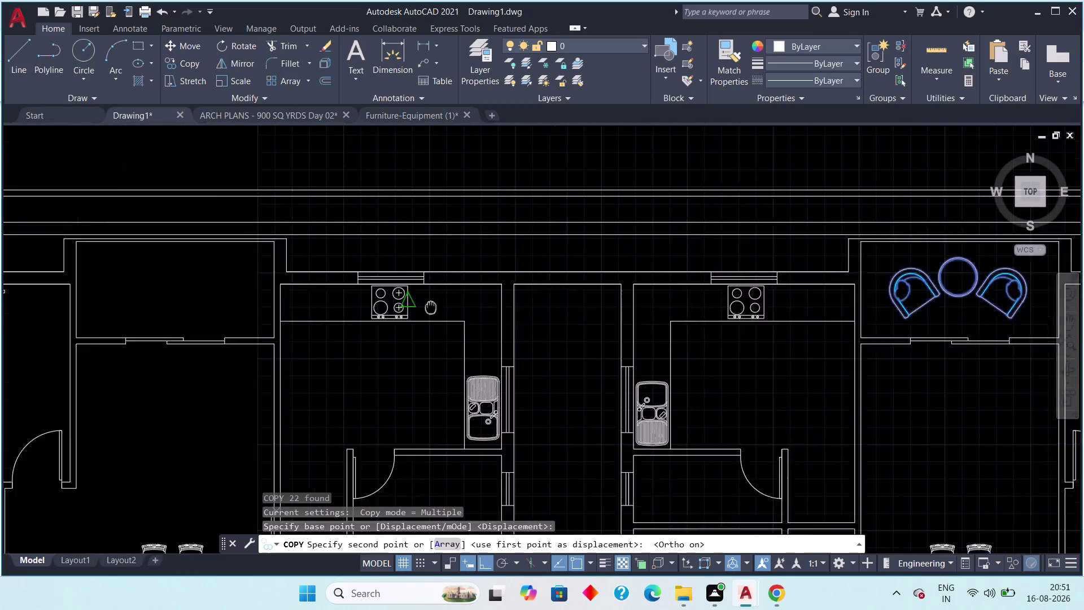
middle_drag(431, 307, 473, 308)
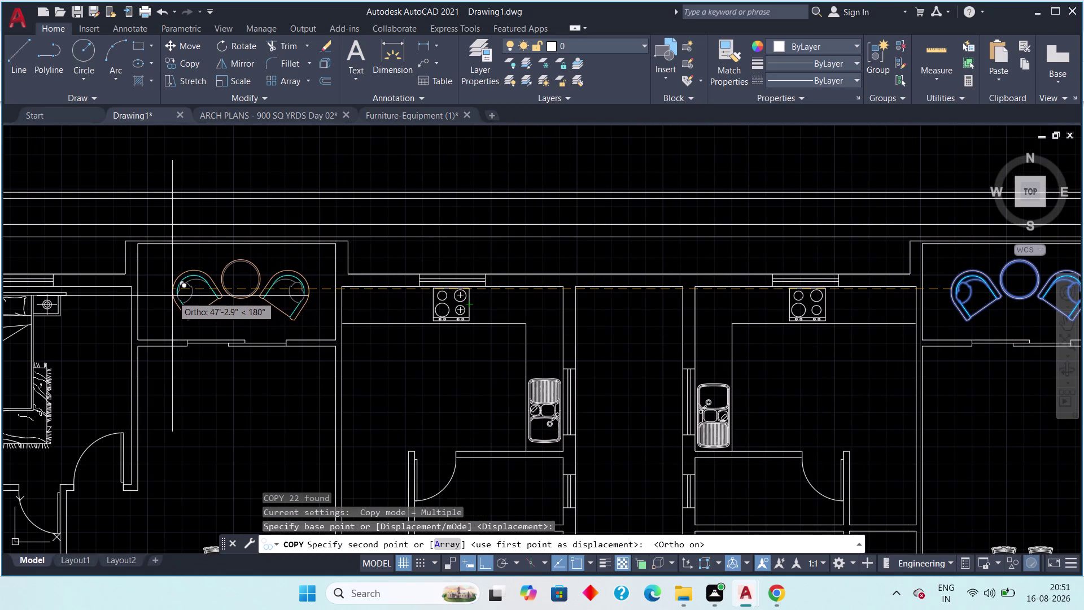
click(170, 296)
scroll(down, 3)
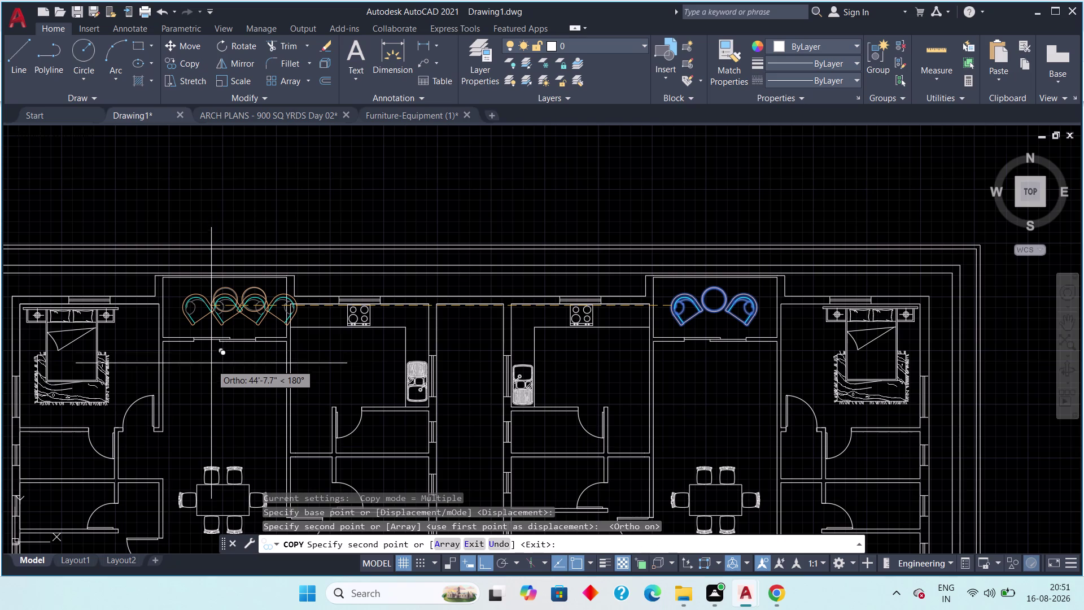
key(Escape)
Zoom out to check both balconies, then bring up the ARCH PLANS reference plan.
middle_drag(216, 387, 221, 318)
scroll(down, 3)
middle_drag(243, 375, 255, 336)
middle_drag(324, 386, 307, 358)
middle_drag(310, 381, 308, 374)
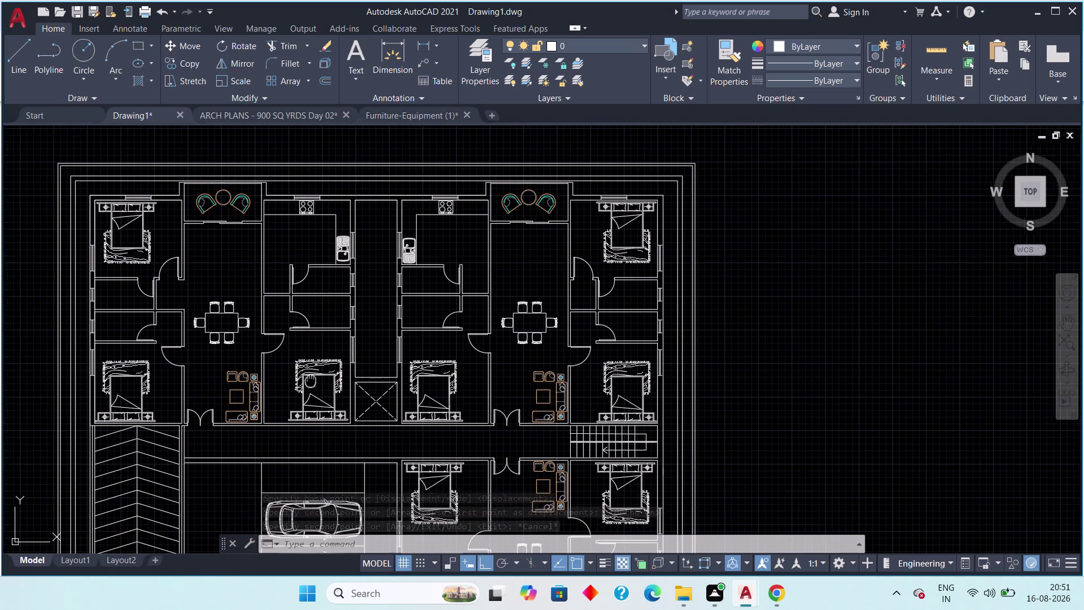
middle_drag(309, 374, 307, 373)
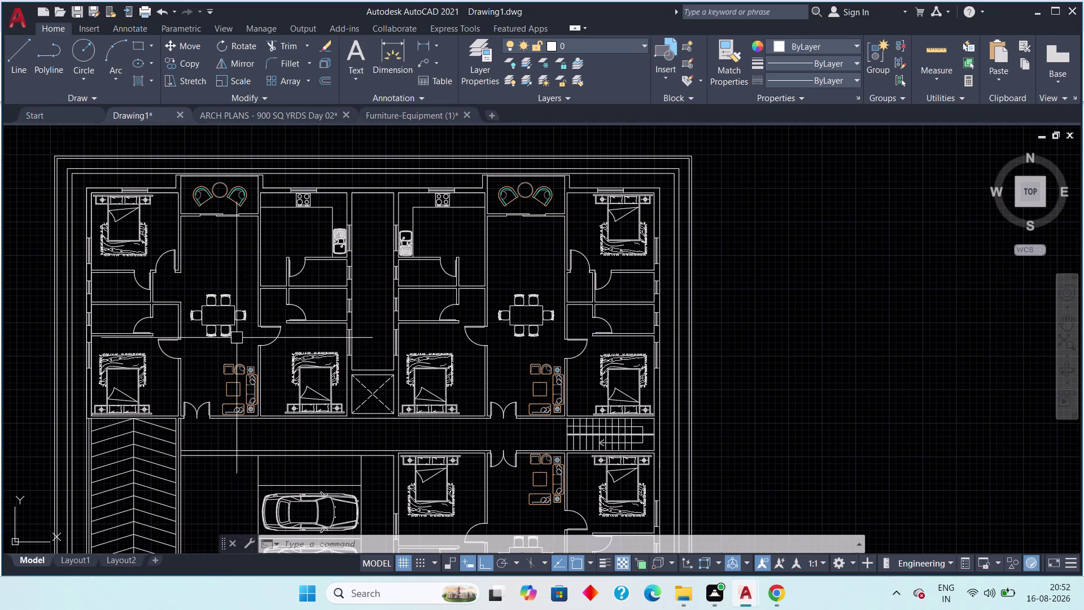
click(233, 114)
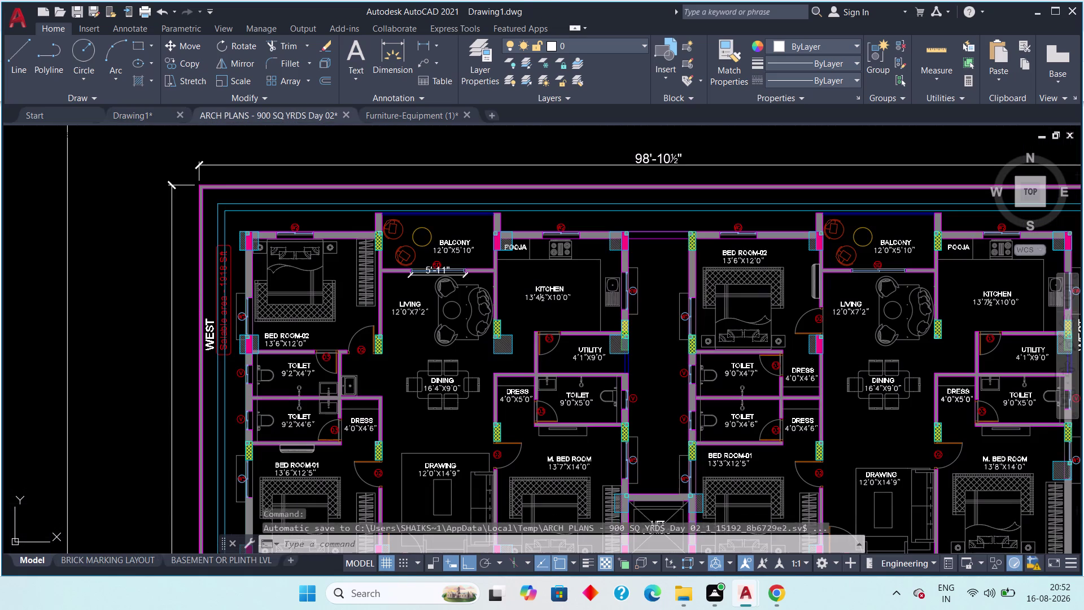
Pan and zoom across the reference plan's rooms.
middle_drag(385, 373, 268, 338)
scroll(up, 3)
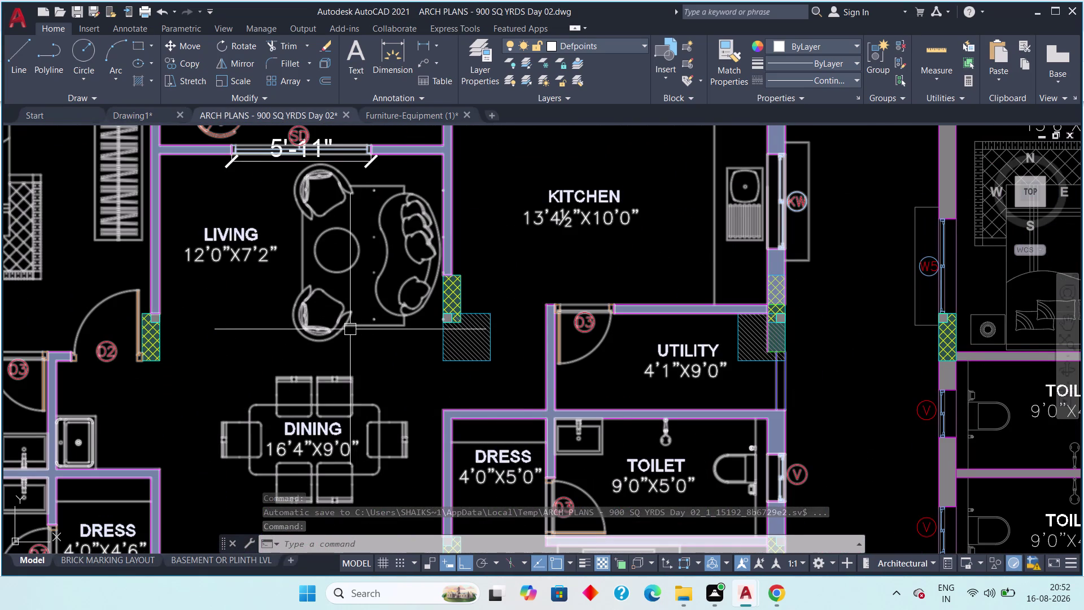
scroll(down, 3)
middle_drag(353, 347, 322, 350)
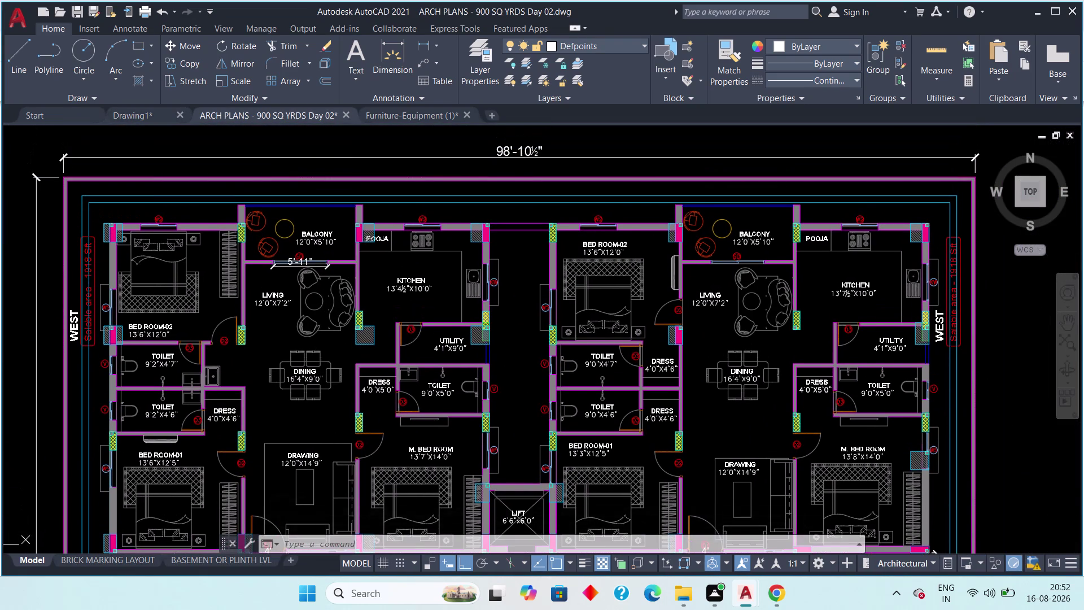
scroll(up, 3)
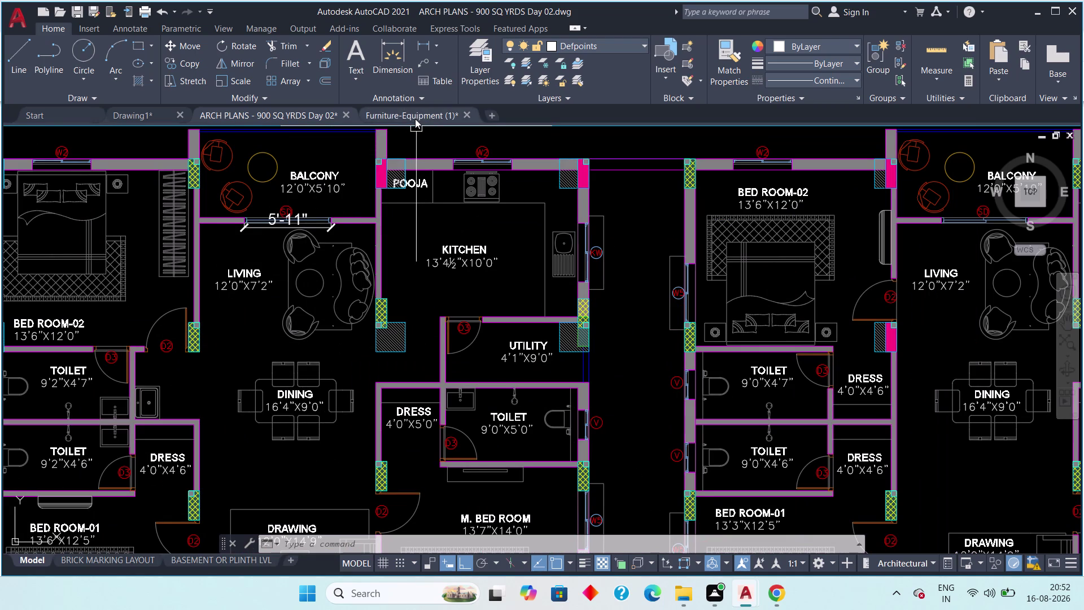
Browse the furniture-equipment library drawing, including the group living furniture.
click(405, 114)
scroll(down, 3)
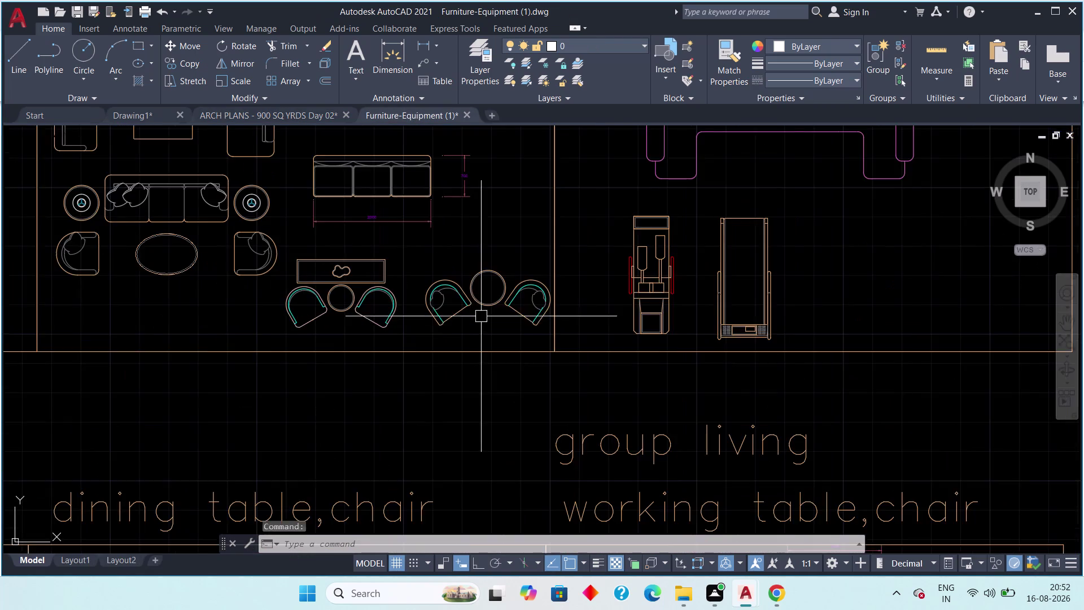
middle_drag(478, 316, 378, 380)
scroll(down, 3)
middle_drag(294, 357, 487, 420)
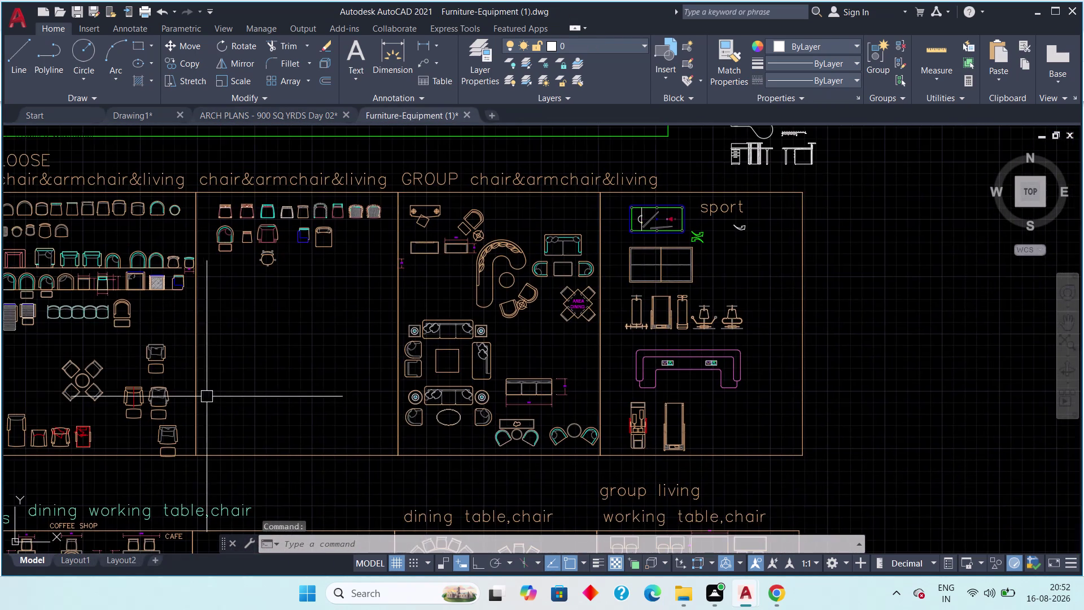
middle_drag(237, 403, 495, 407)
middle_drag(562, 389, 383, 393)
scroll(down, 3)
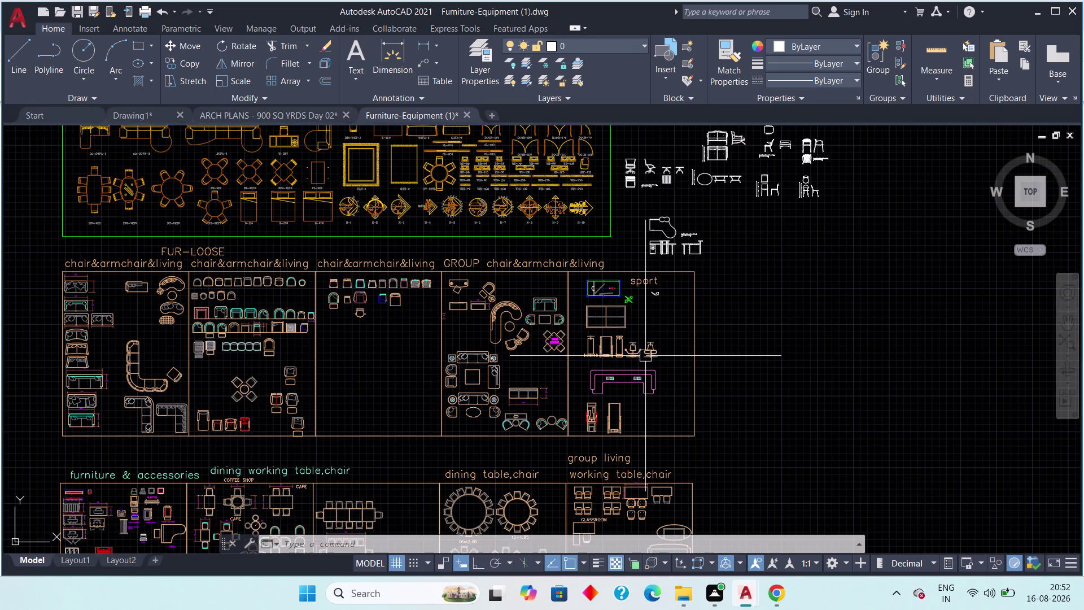
middle_drag(623, 354, 458, 244)
scroll(up, 3)
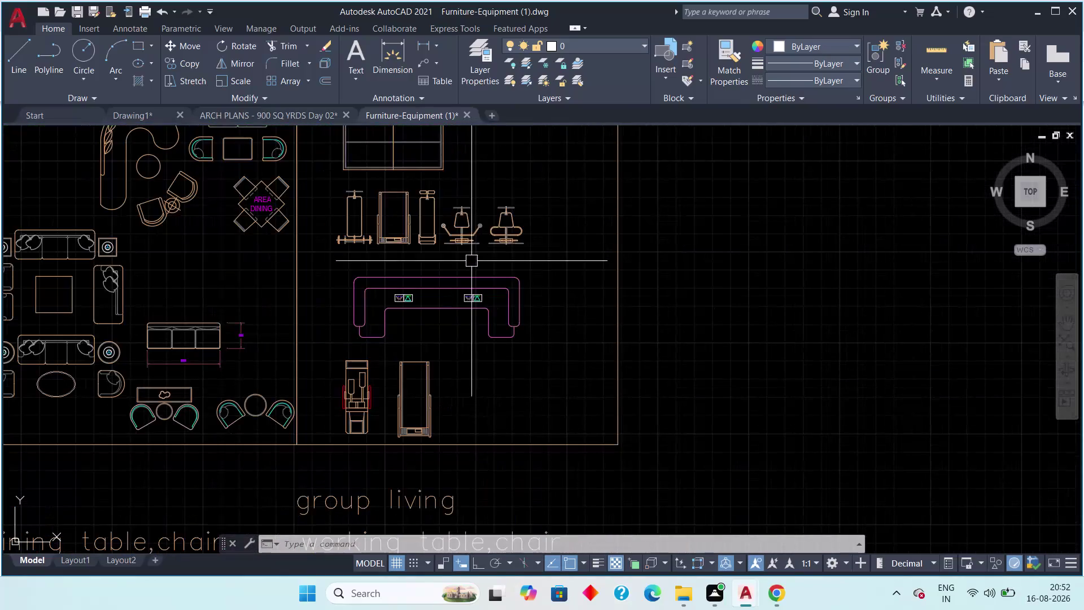
scroll(up, 3)
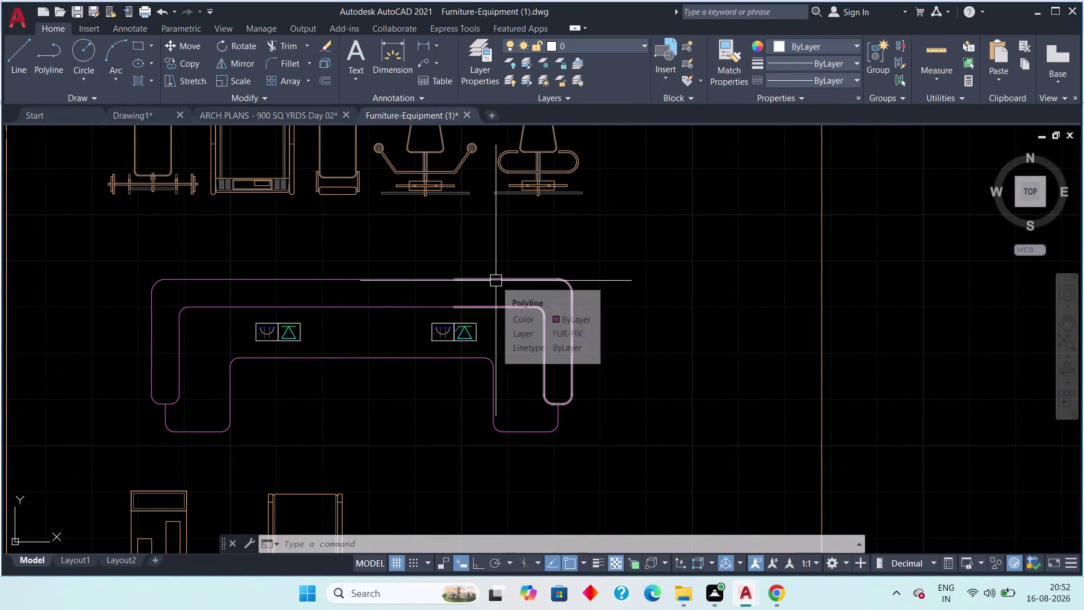
Glance back at Drawing1's upper flats, then open toilets.dwg from Chrome's downloads.
click(138, 111)
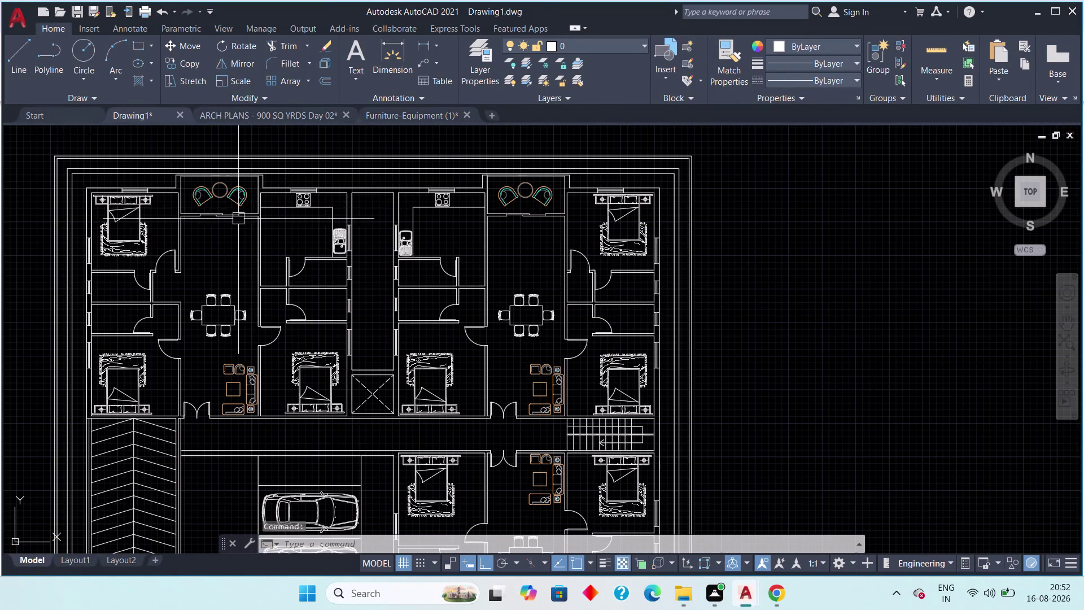
scroll(up, 3)
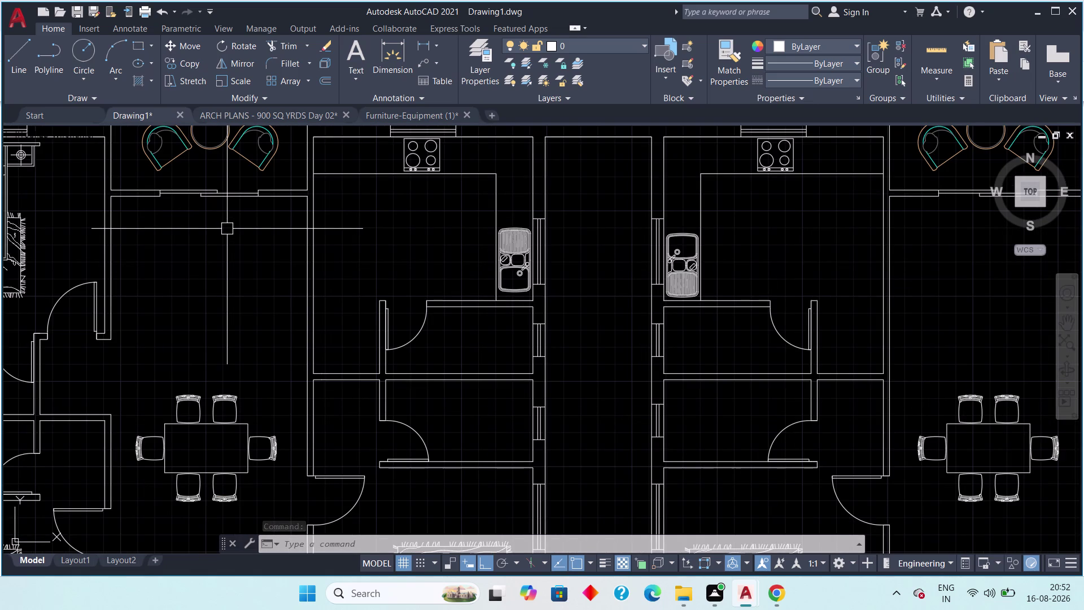
scroll(down, 3)
middle_drag(235, 292, 247, 254)
scroll(down, 3)
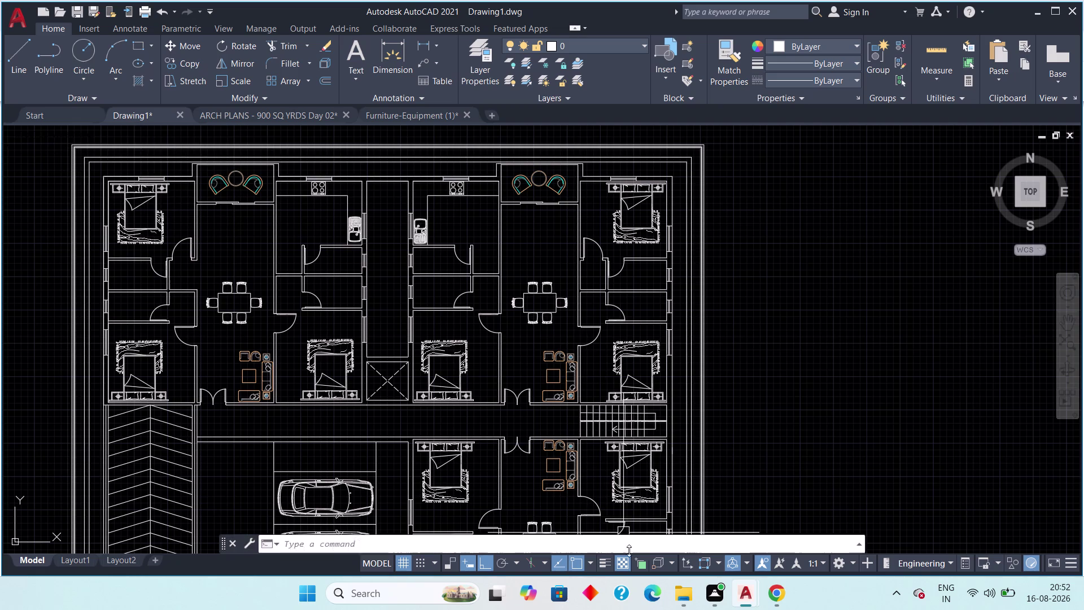
click(779, 595)
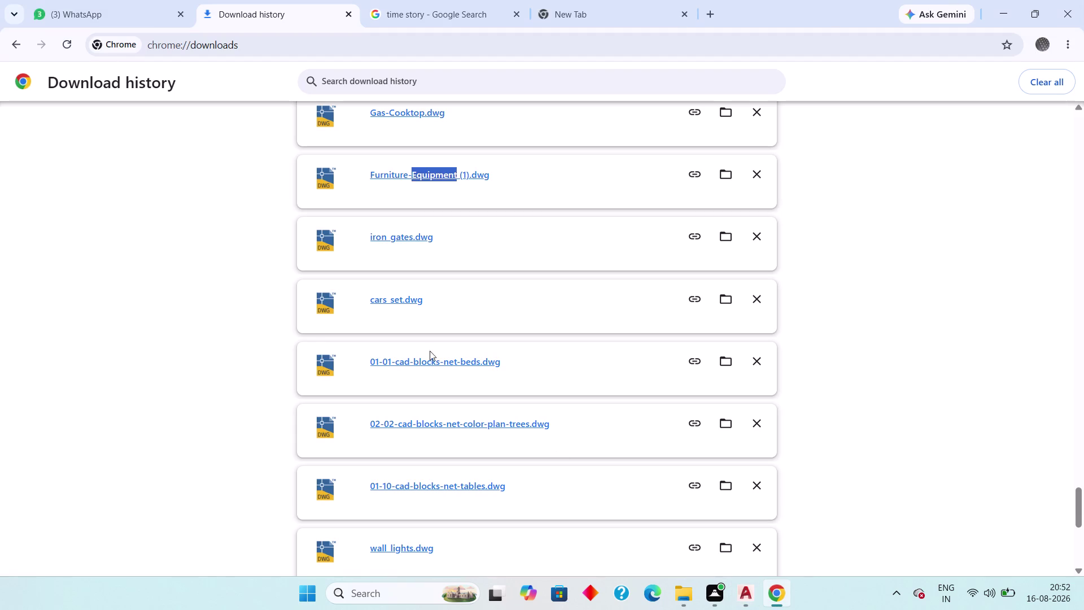
scroll(down, 3)
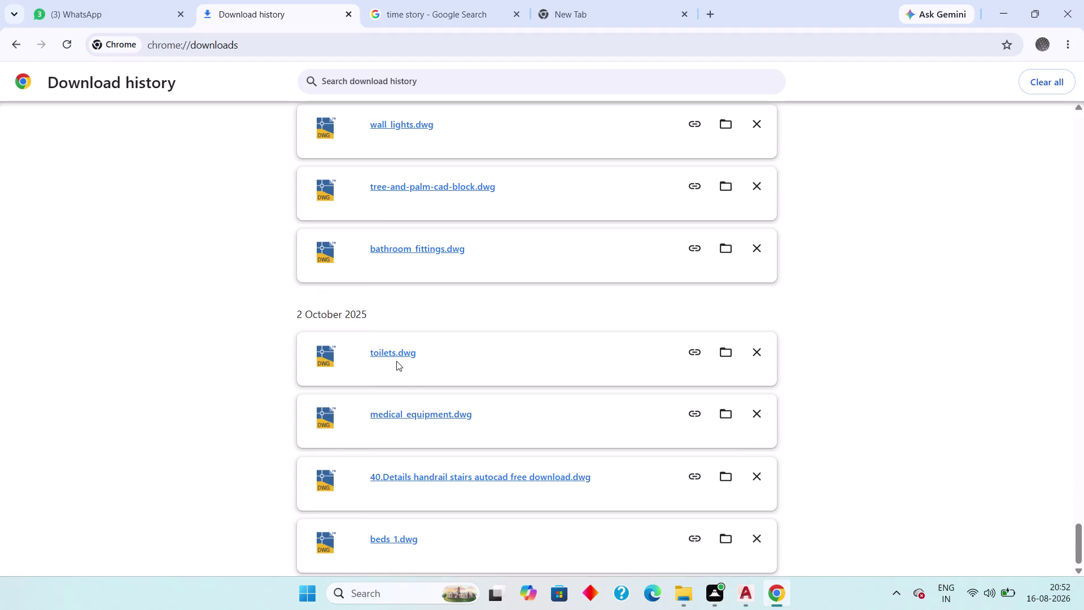
double_click(392, 354)
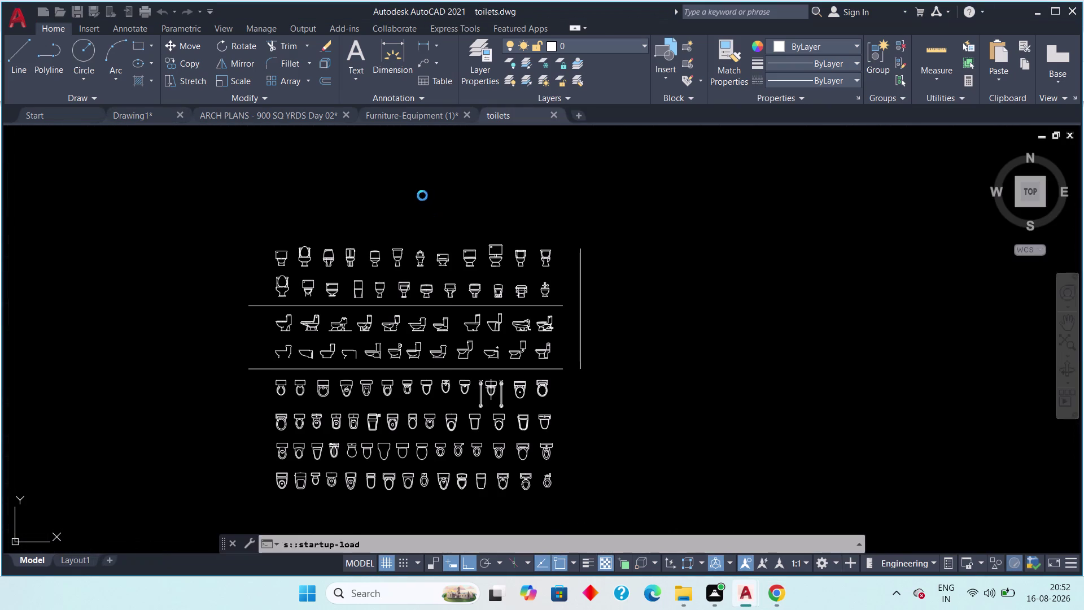
Close the Furniture-Equipment drawing and view the toilets drawing's block rows.
click(468, 112)
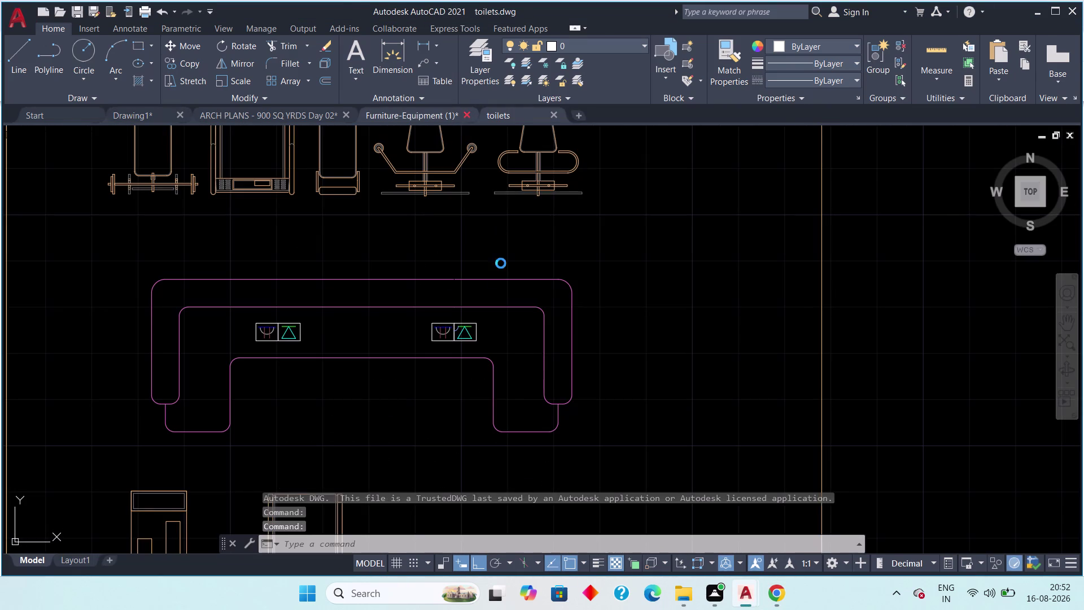
click(556, 326)
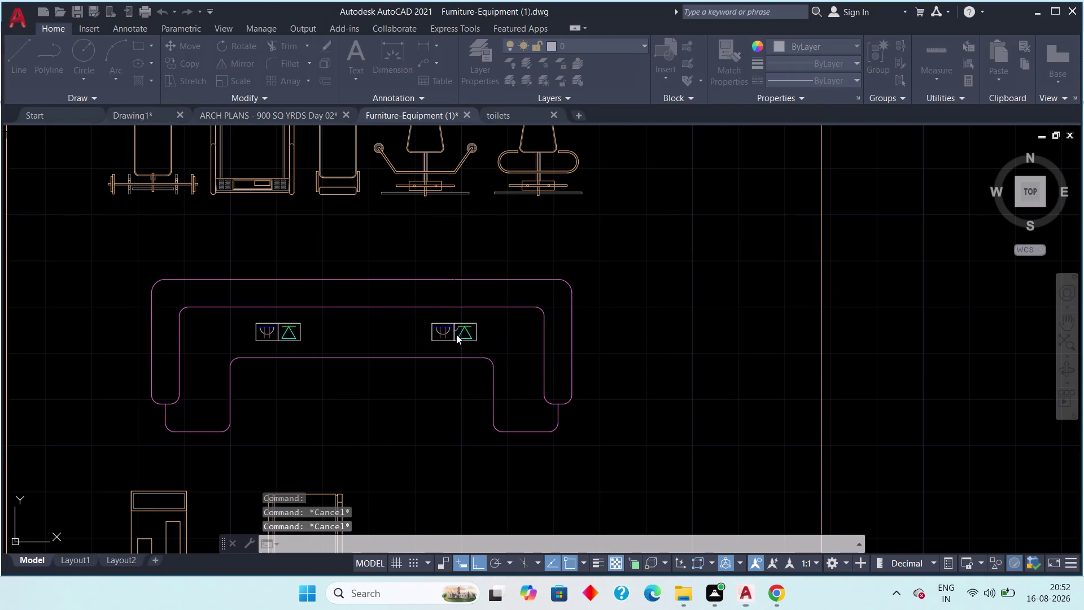
scroll(up, 3)
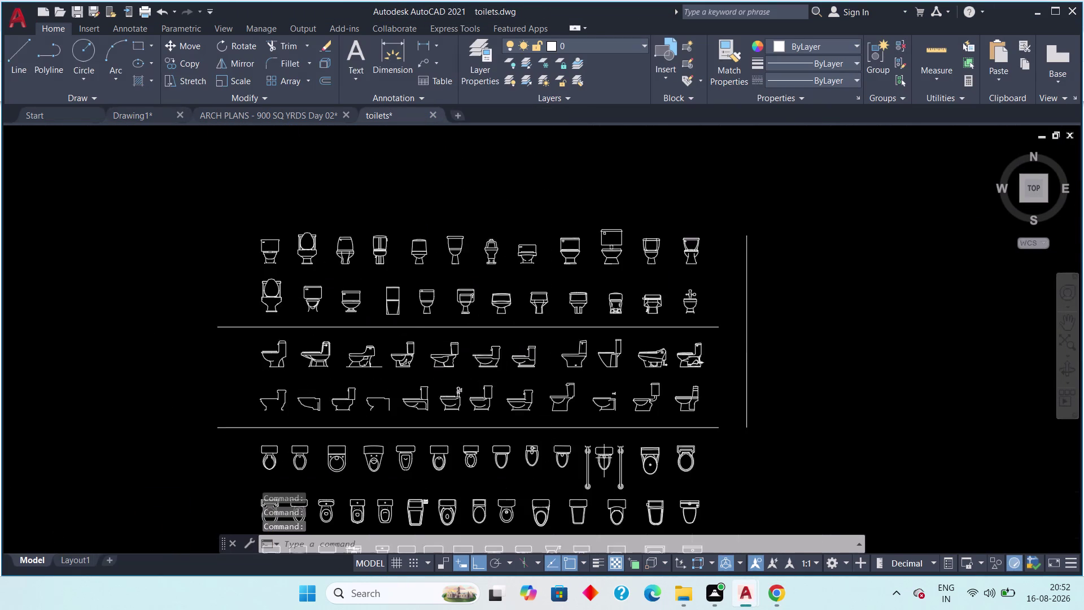
scroll(up, 3)
middle_drag(288, 338, 365, 305)
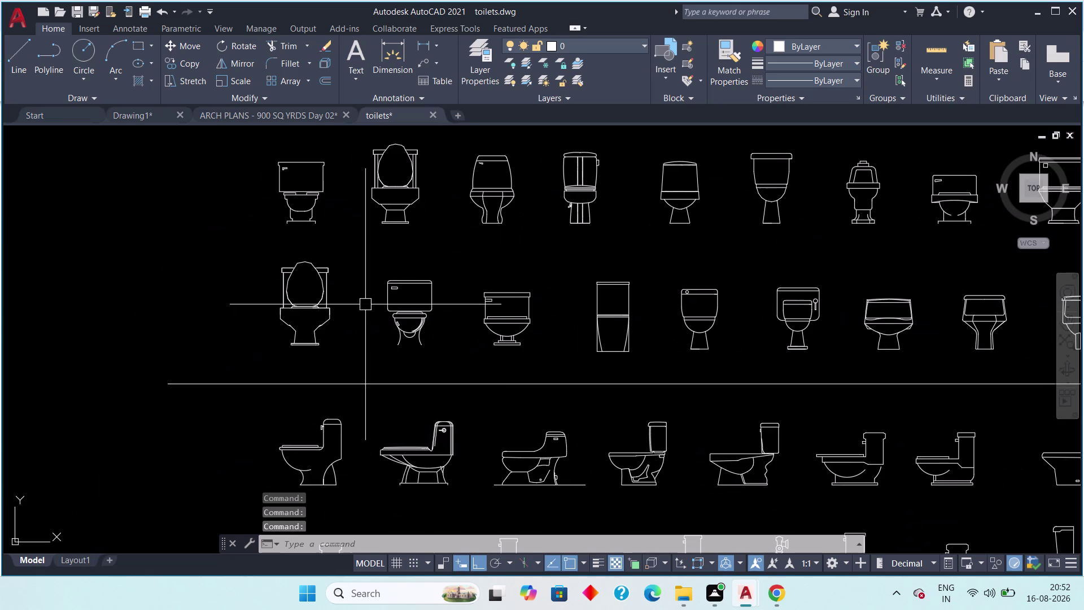
middle_drag(441, 344, 392, 273)
scroll(down, 3)
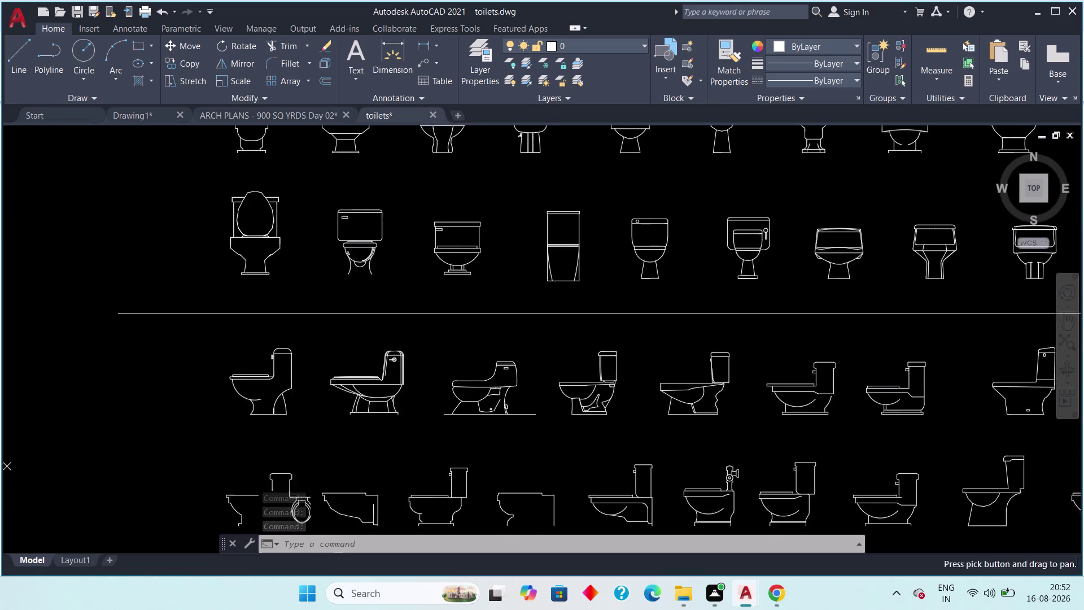
scroll(down, 3)
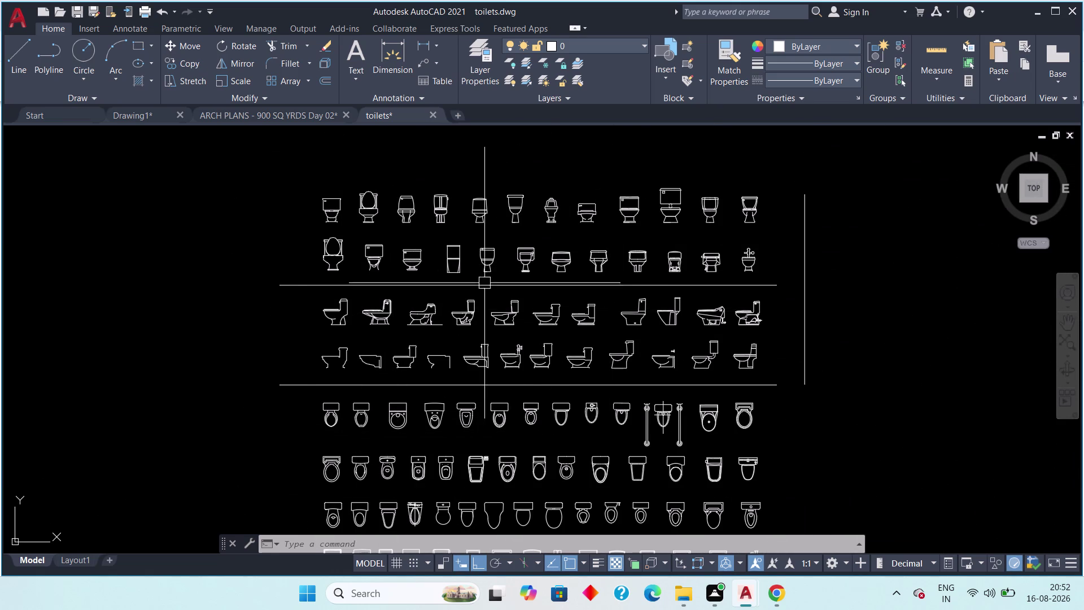
Copy the round-seat top-view toilet to the clipboard and return to Drawing1.
middle_drag(605, 427, 574, 360)
scroll(up, 3)
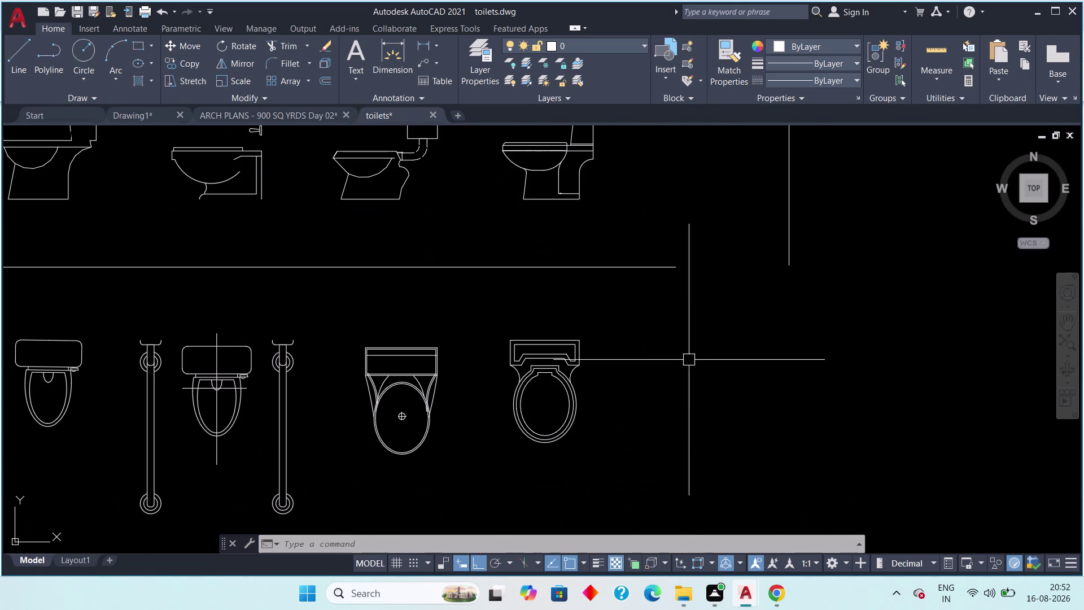
middle_drag(657, 365, 686, 285)
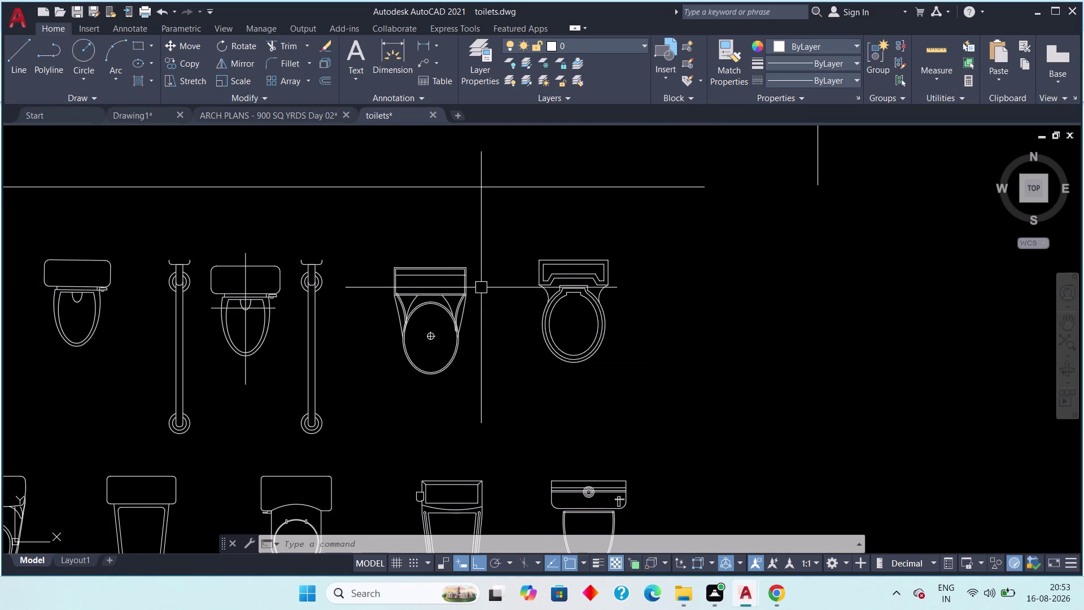
scroll(up, 3)
scroll(down, 3)
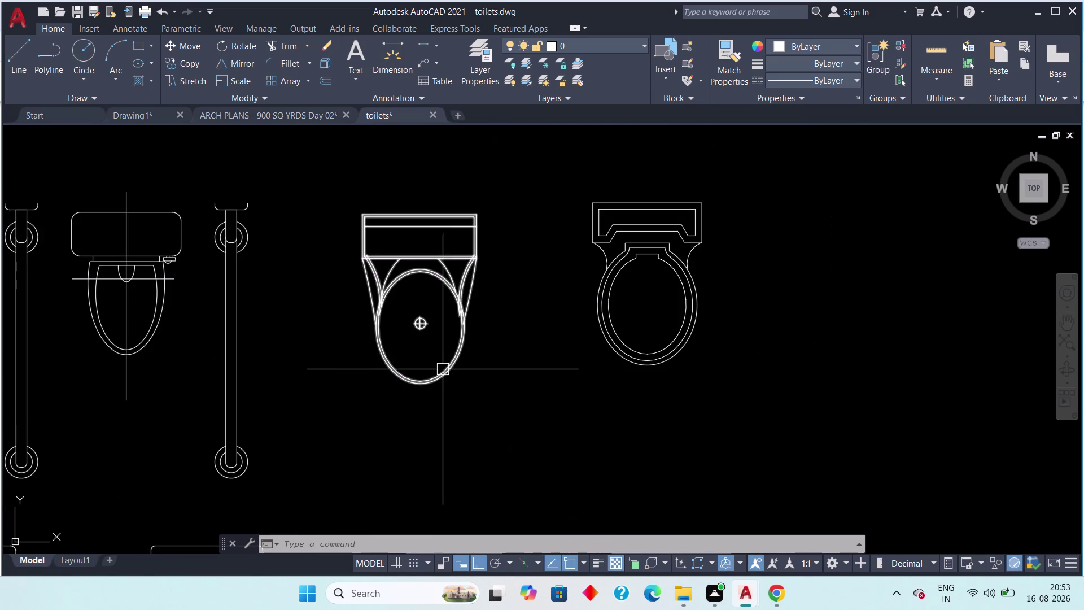
scroll(down, 3)
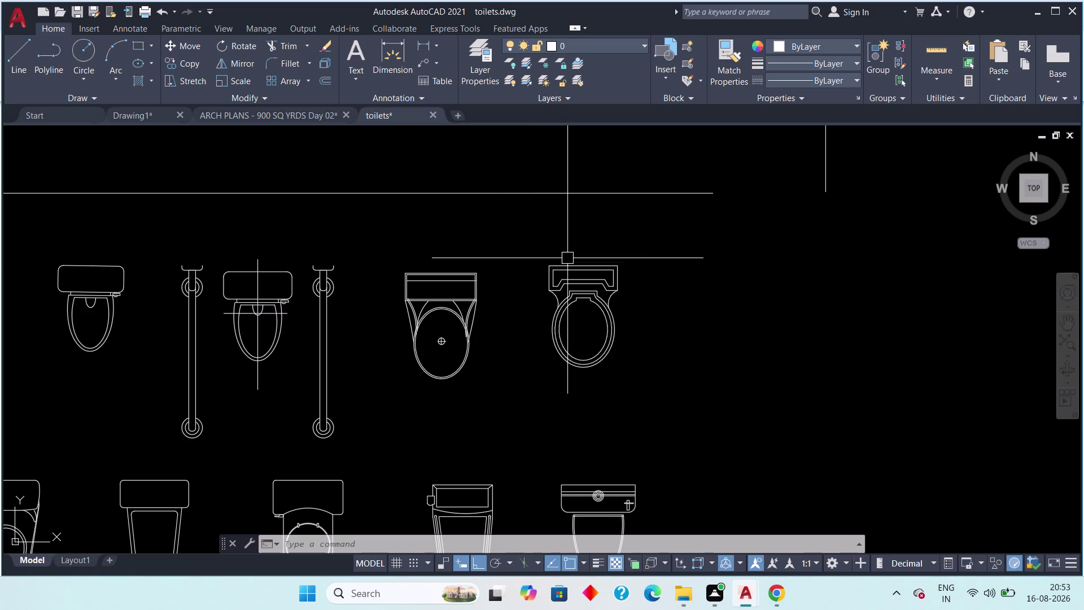
drag(648, 235, 637, 242)
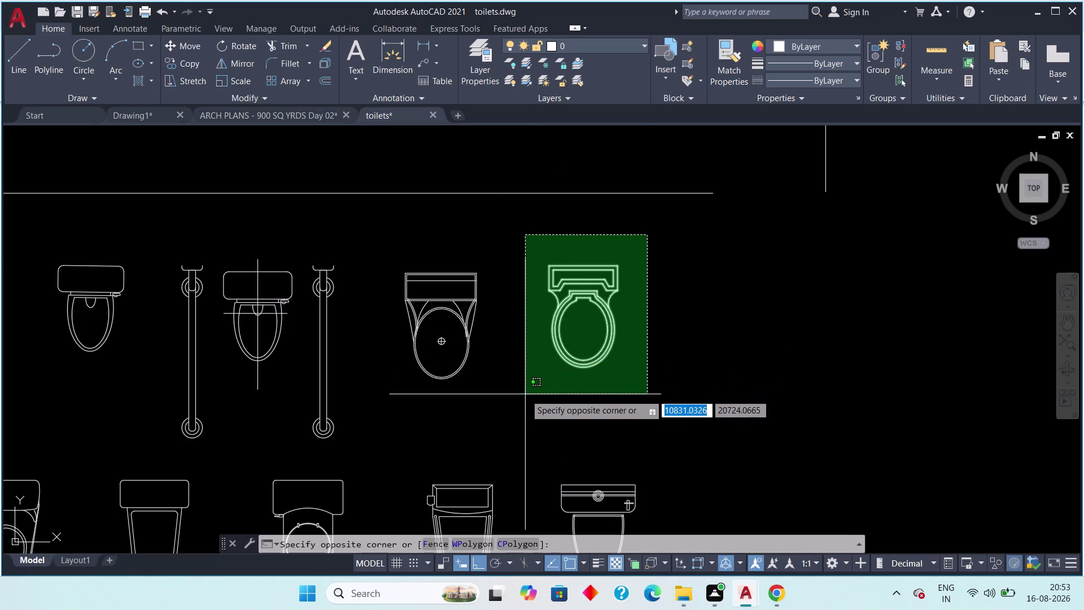
click(526, 397)
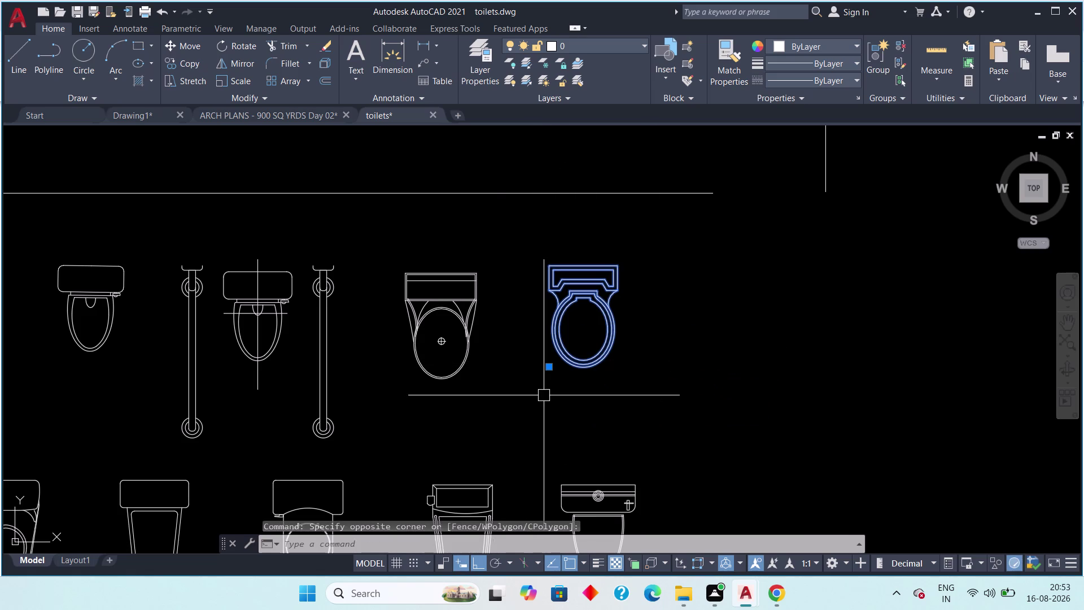
key(ctrl+c)
key(Escape)
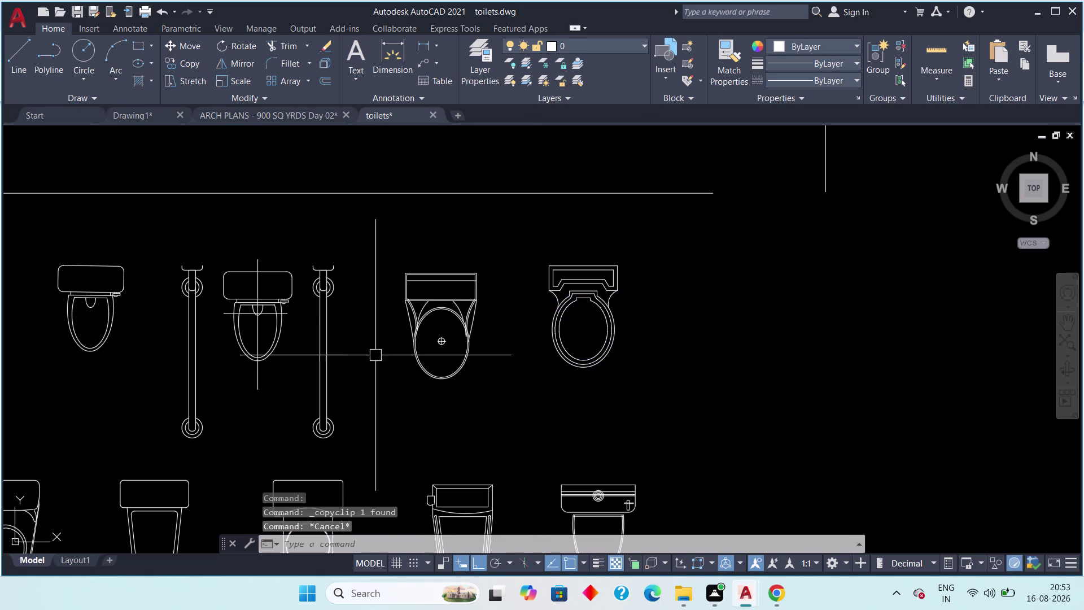
click(132, 113)
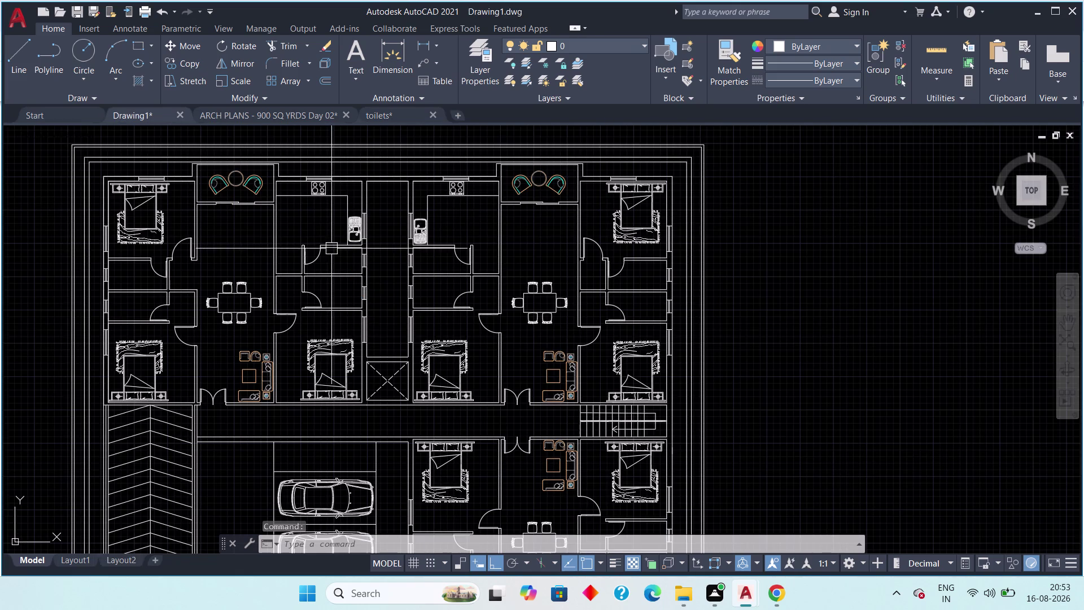
Check the toilets in the ARCH PLANS reference flat.
middle_drag(369, 320, 456, 268)
scroll(up, 3)
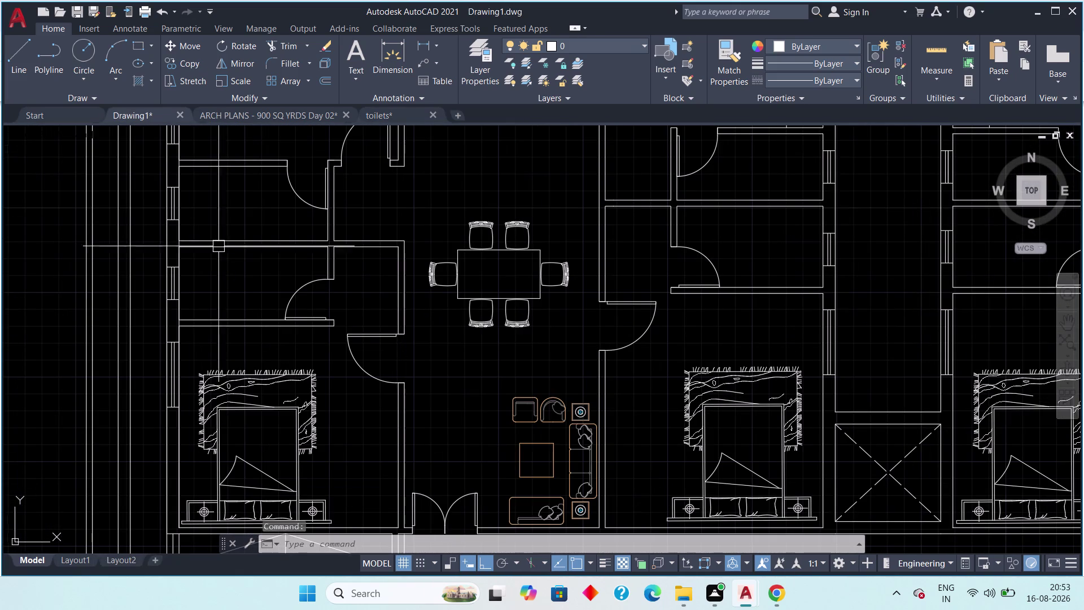
click(239, 117)
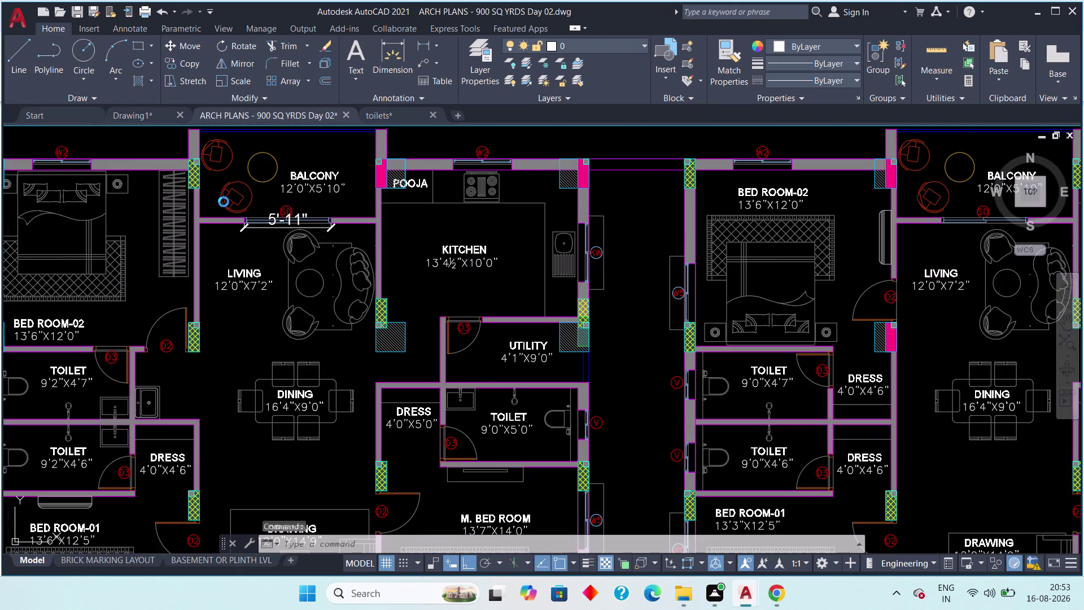
middle_drag(231, 283, 370, 257)
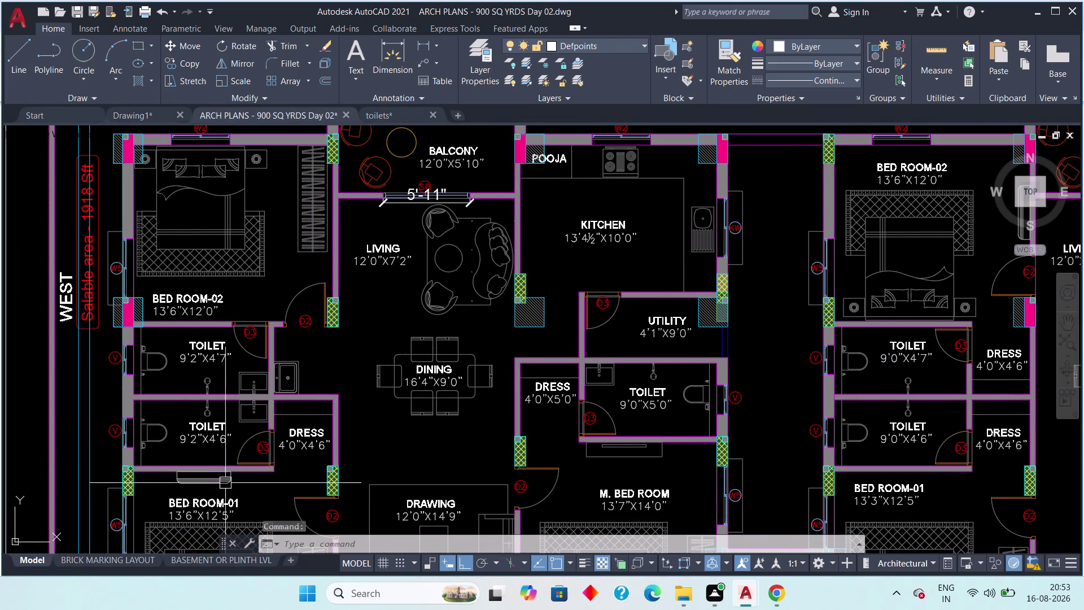
Back in Drawing1, frame the dining area and start pasting the toilet.
click(144, 112)
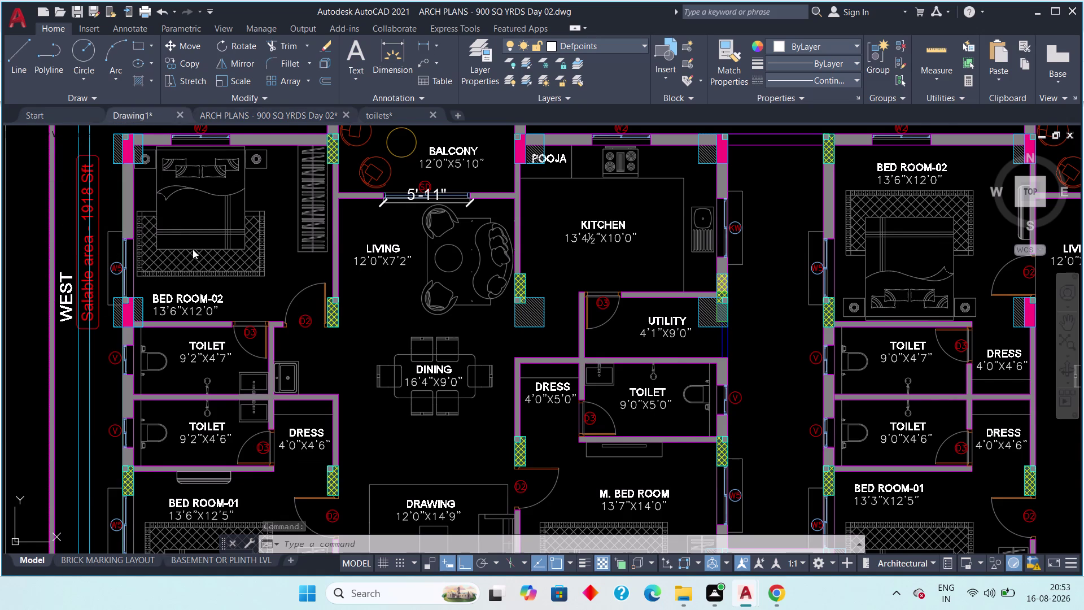
middle_drag(456, 310, 414, 343)
middle_drag(450, 180, 403, 330)
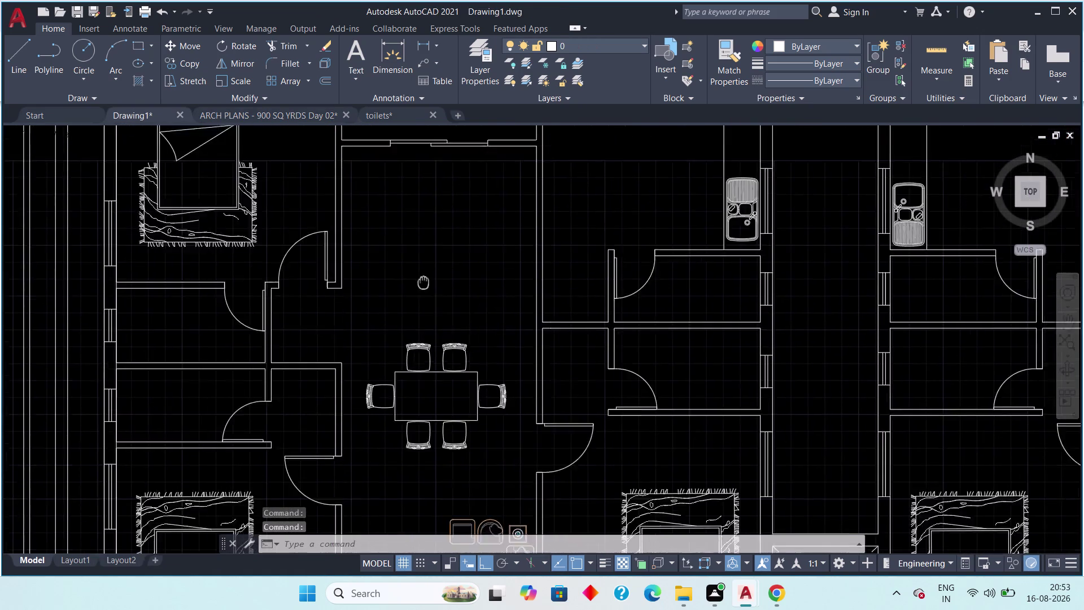
middle_drag(403, 330, 399, 334)
scroll(up, 3)
scroll(down, 3)
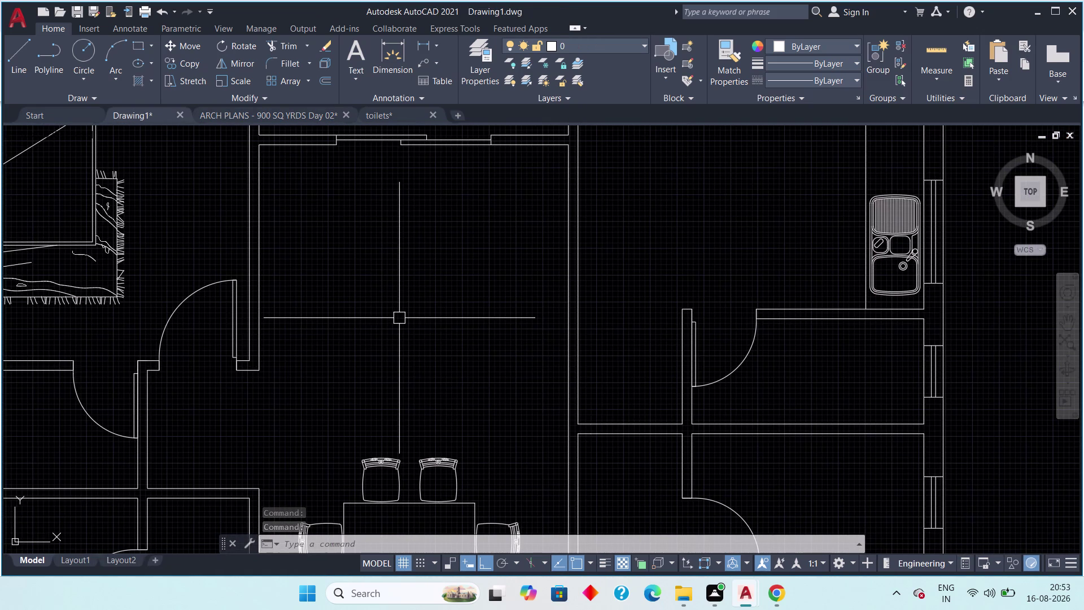
key(ctrl+v)
Place the pasted toilet beside the floor plan and select it.
scroll(down, 3)
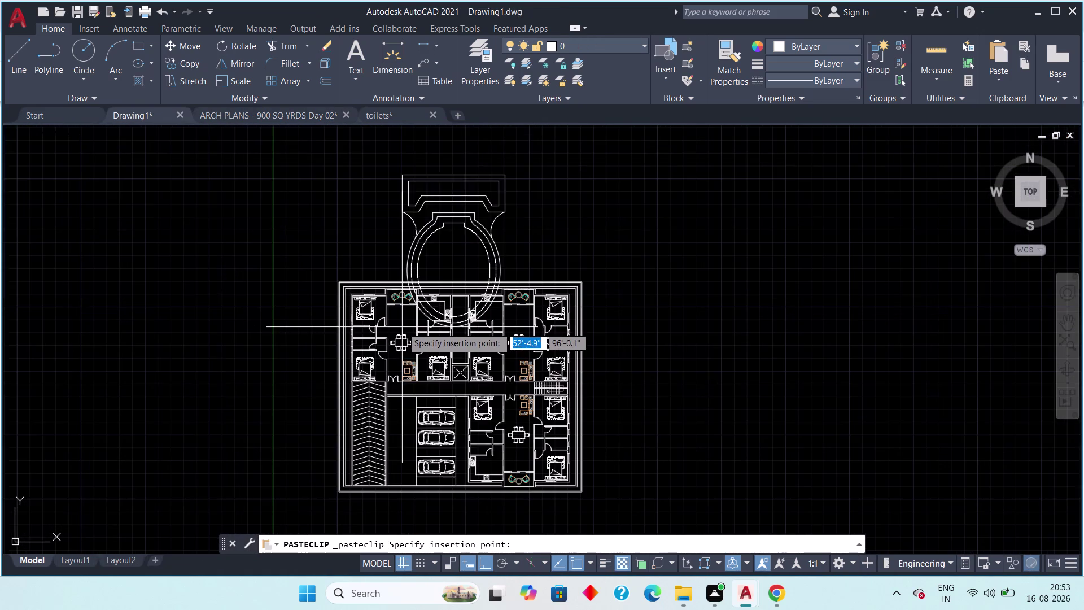
middle_drag(523, 352, 395, 331)
click(653, 395)
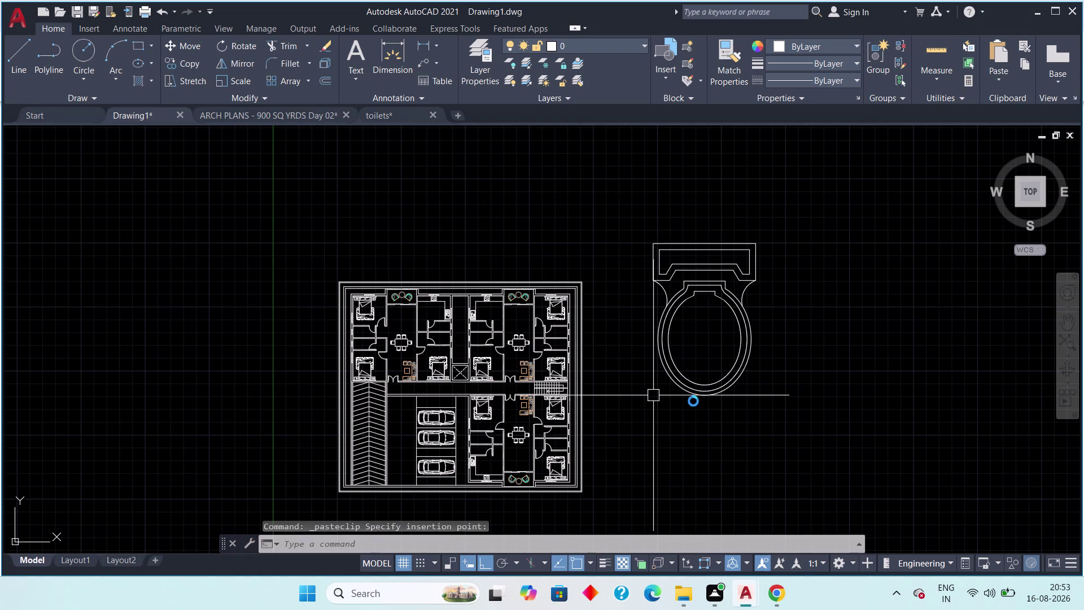
key(Escape)
drag(801, 200, 799, 214)
click(623, 423)
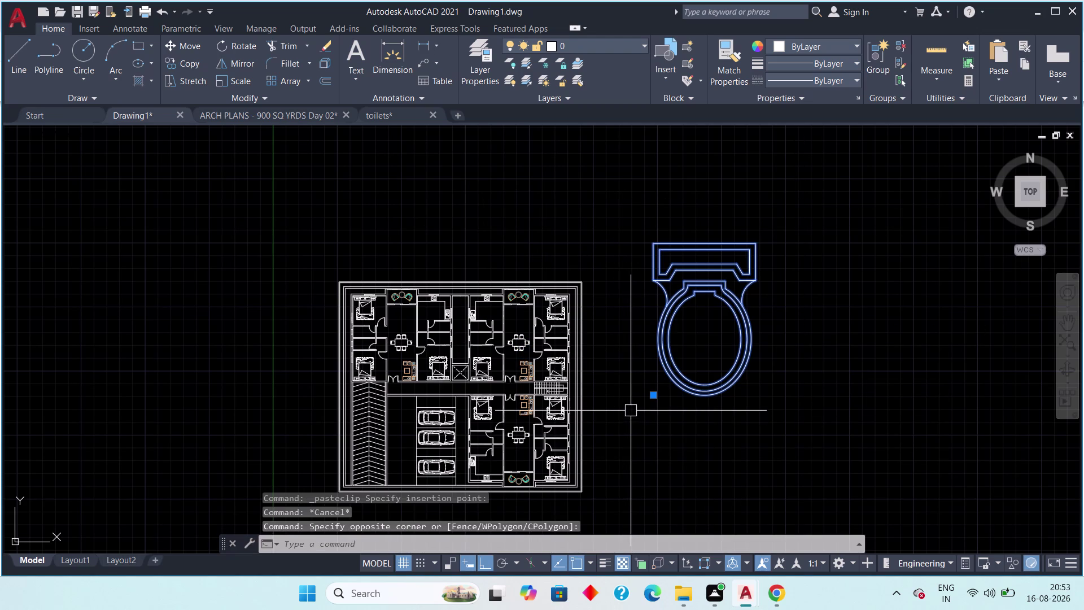
Shrink the toilet a first time with SCALE (SC).
text(sc)
key(space)
scroll(up, 3)
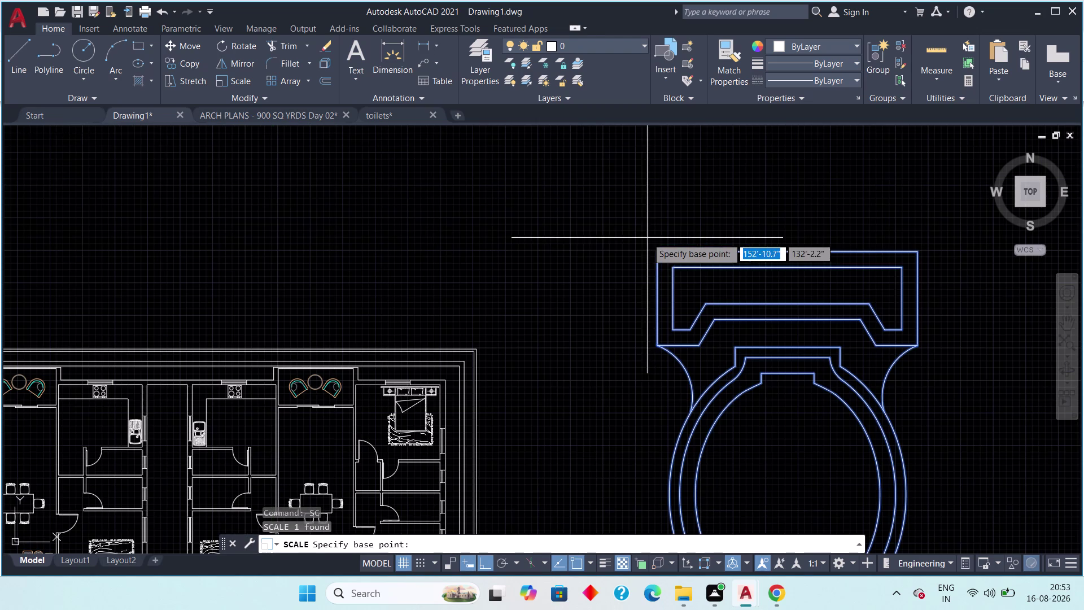
click(650, 250)
scroll(down, 3)
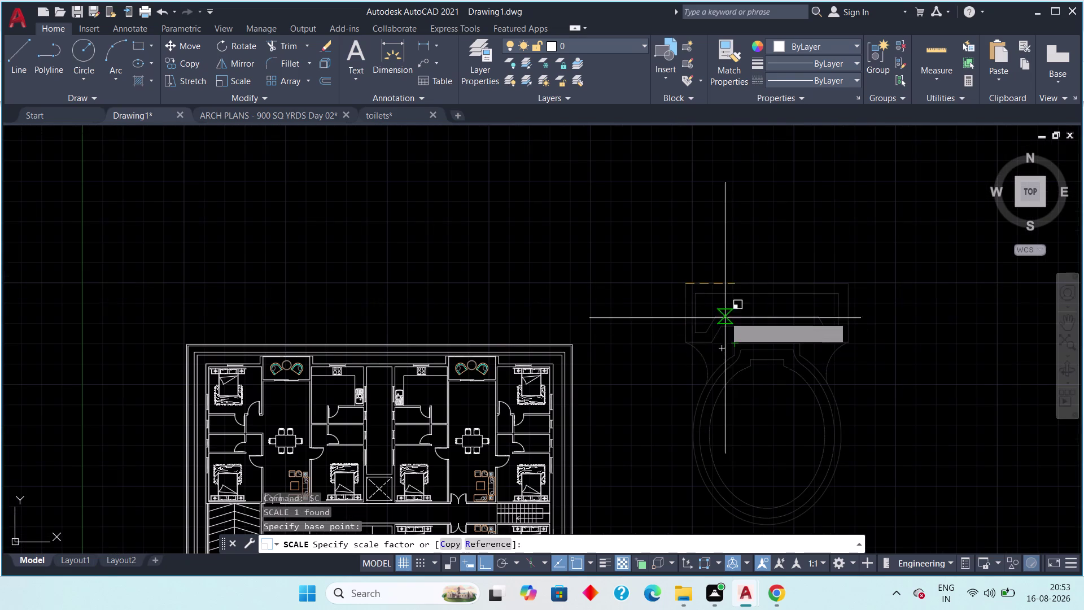
click(705, 276)
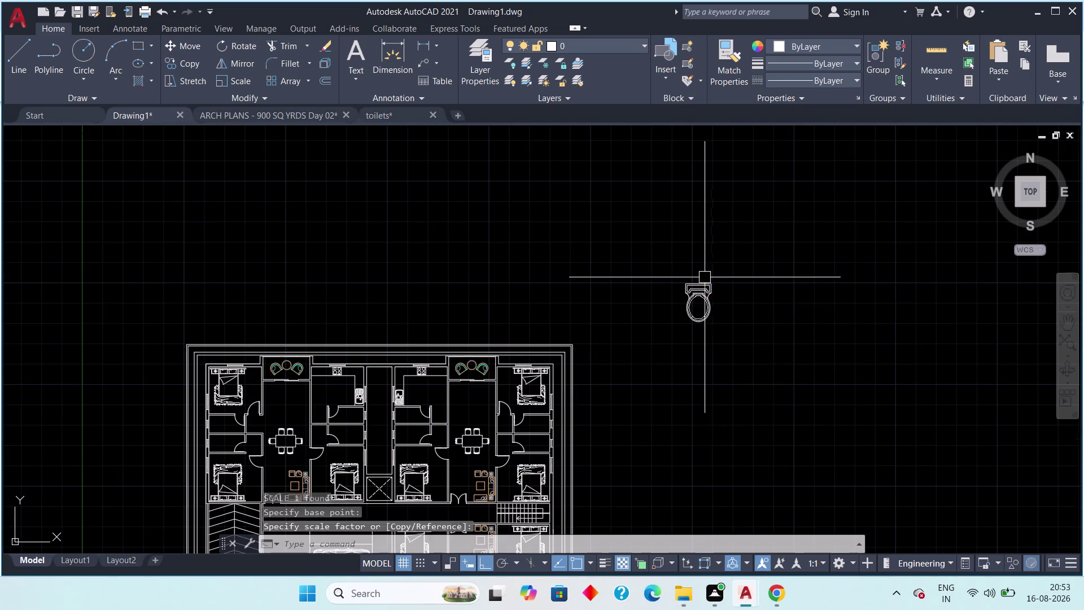
middle_drag(716, 339, 734, 290)
scroll(up, 3)
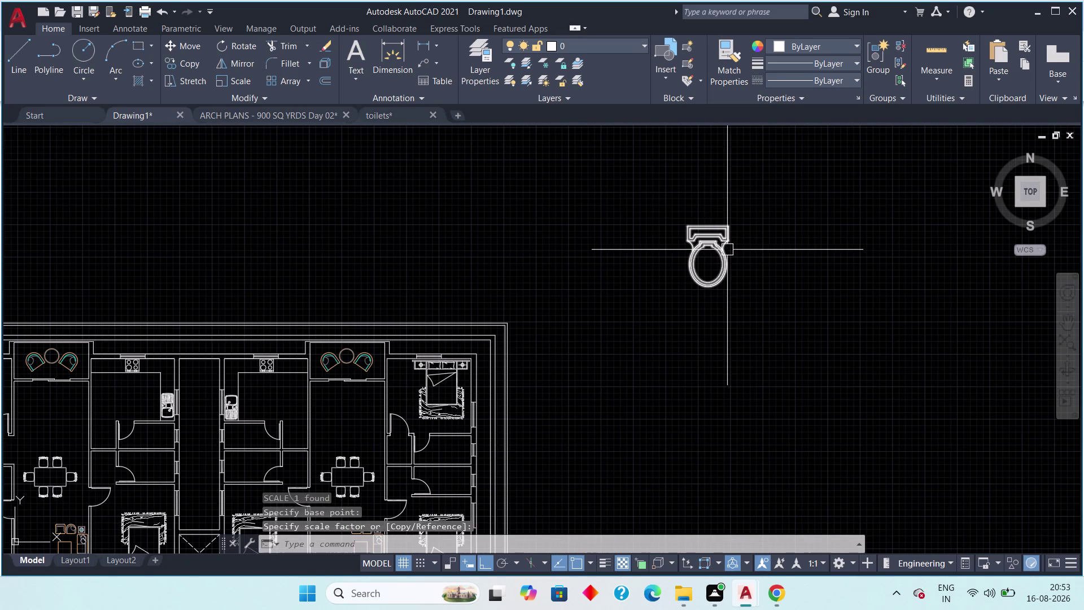
Reselect the shrunken toilet and rescale it from its top corner.
drag(753, 196, 718, 238)
click(668, 301)
key(s)
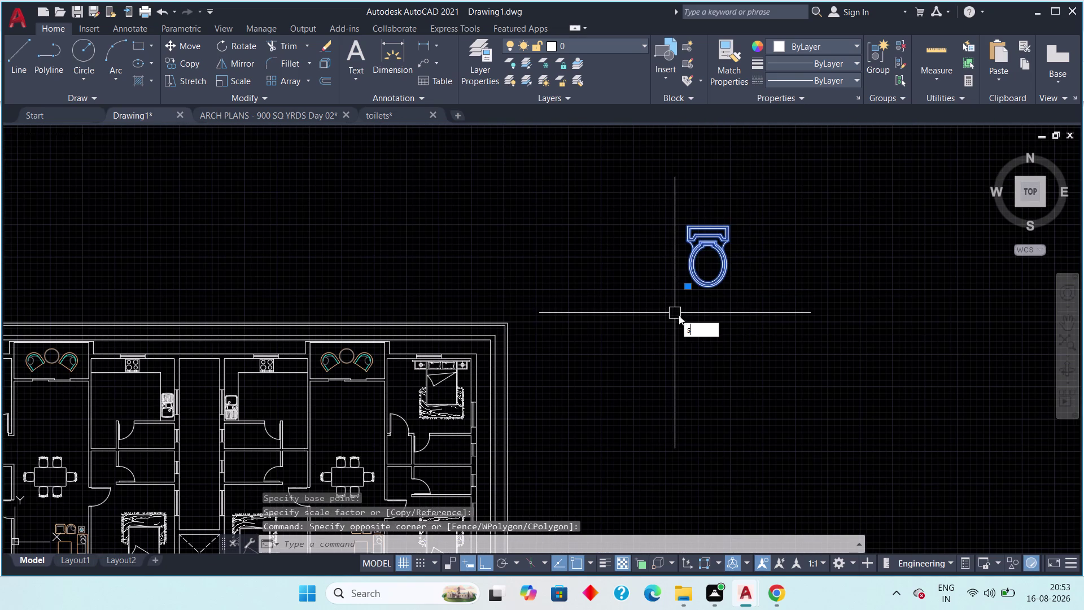
key(c)
key(space)
scroll(up, 3)
middle_drag(687, 228, 670, 261)
scroll(up, 3)
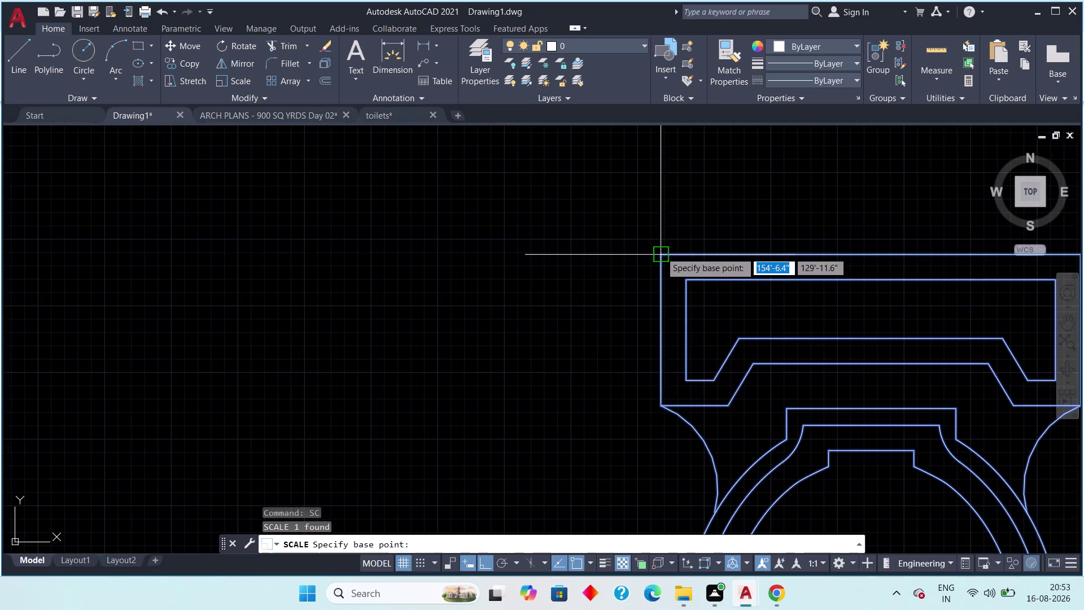
click(663, 252)
scroll(down, 3)
middle_drag(723, 309, 668, 236)
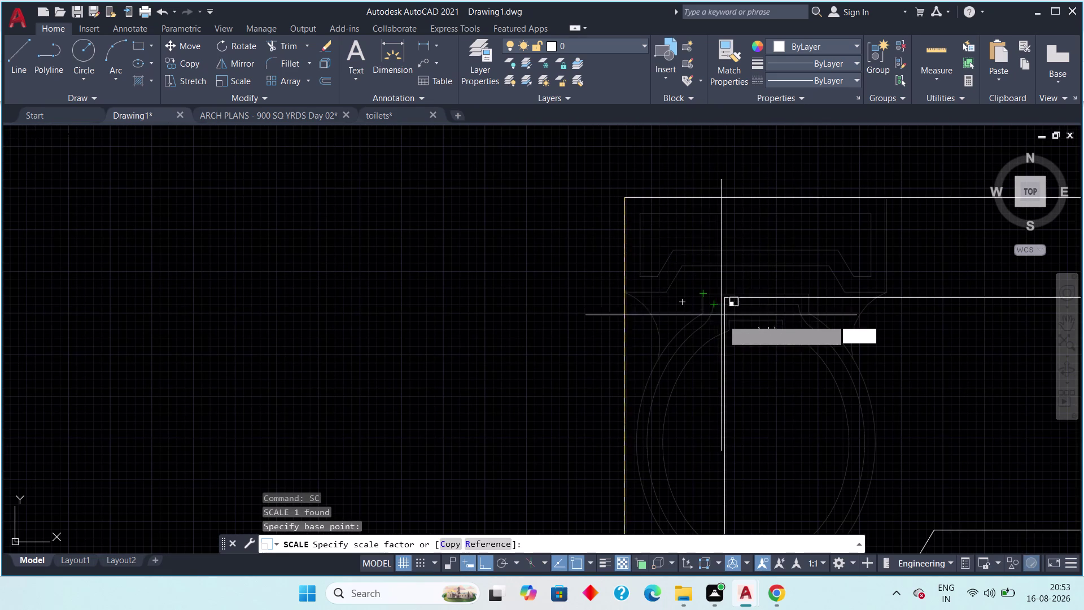
click(724, 320)
Run SCALE again to reduce the toilet symbol further.
scroll(down, 3)
middle_drag(723, 321, 706, 295)
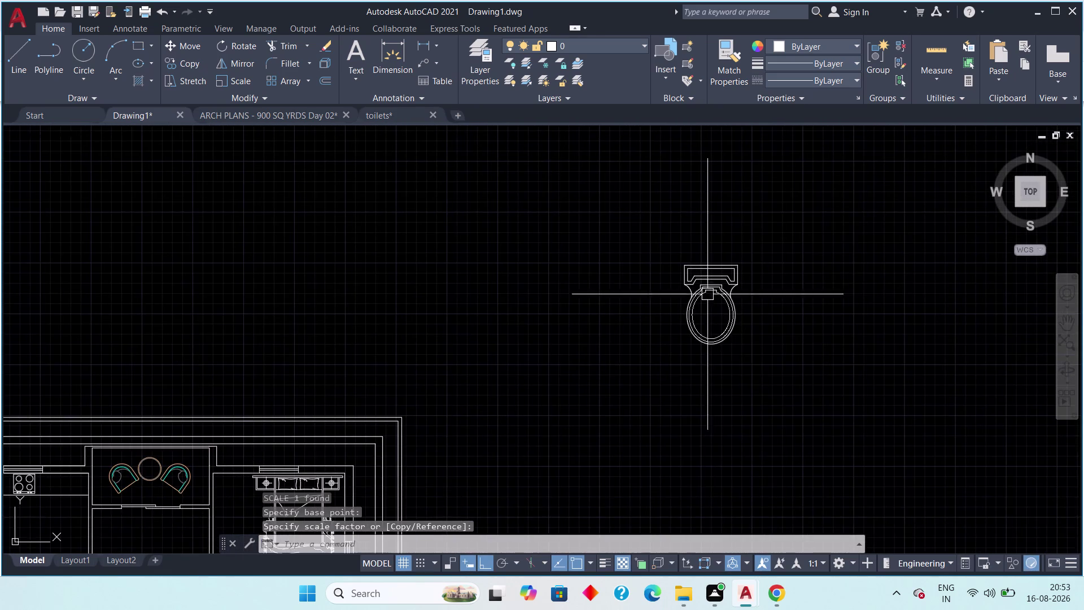
middle_drag(647, 331, 761, 258)
scroll(down, 3)
drag(848, 193, 772, 268)
drag(744, 305, 744, 313)
key(s)
key(c)
key(space)
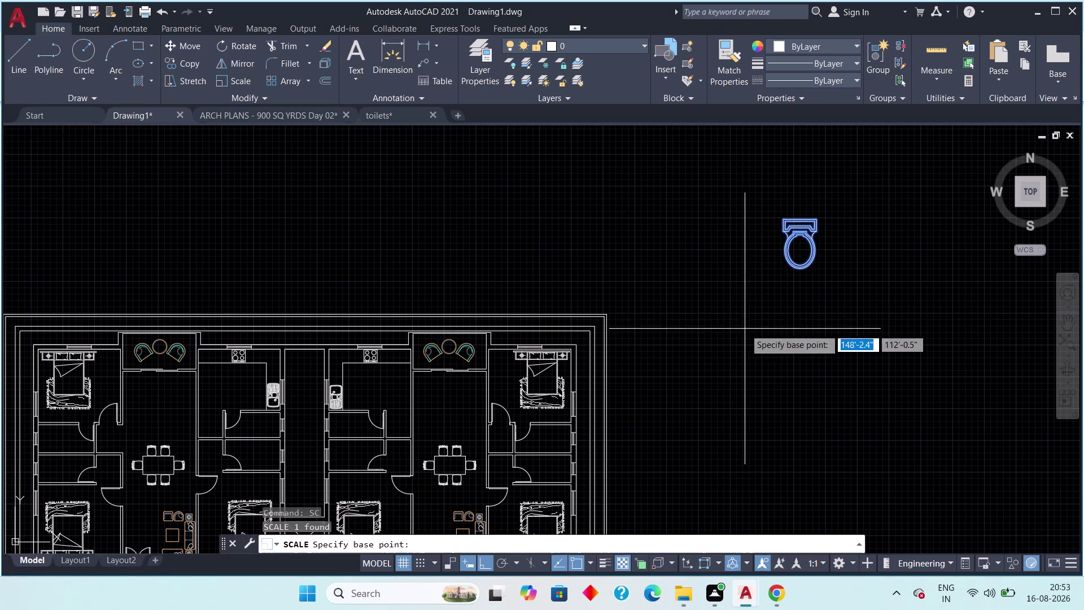
scroll(up, 3)
middle_drag(803, 280, 520, 185)
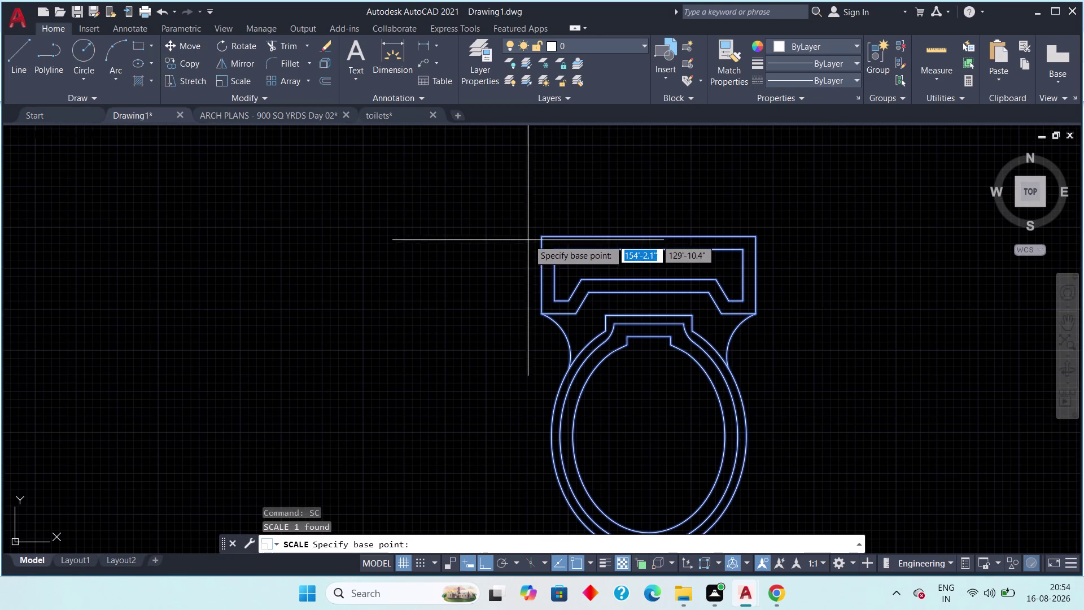
click(541, 238)
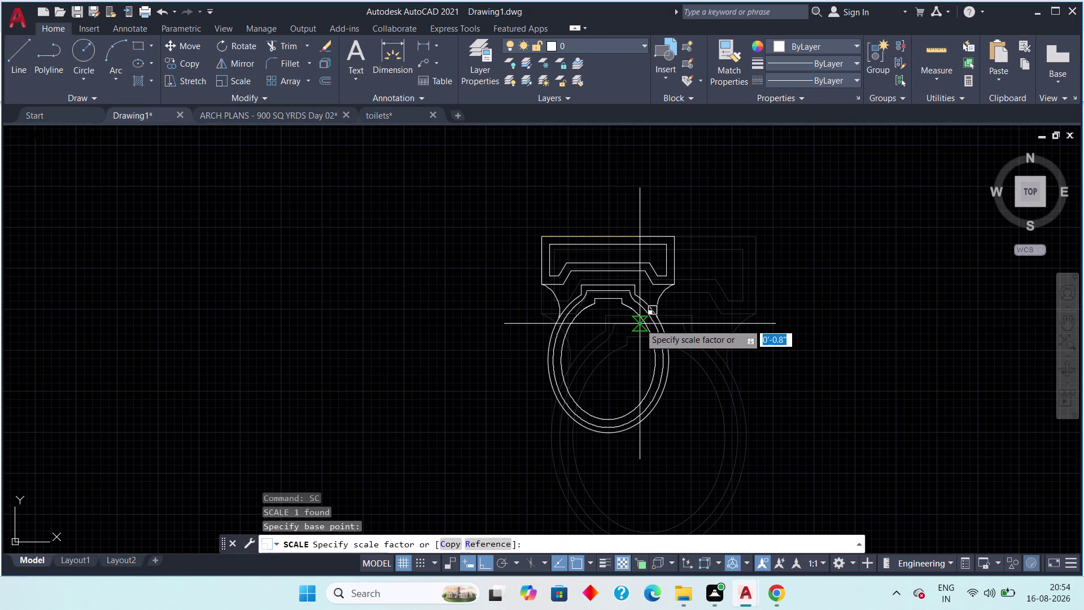
click(641, 325)
scroll(down, 3)
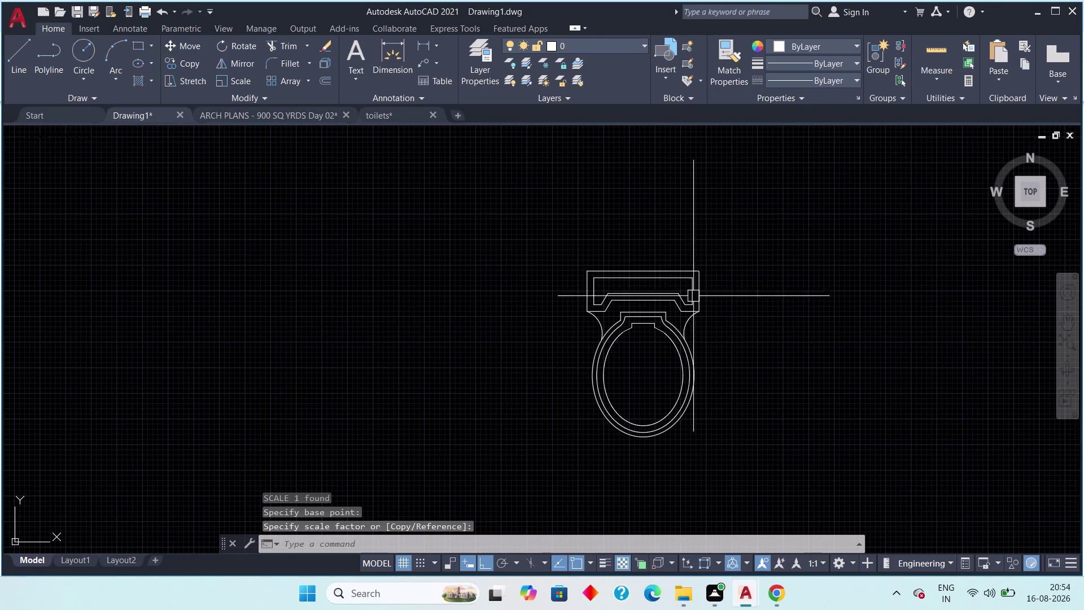
Select the toilet and start moving it, toggling Ortho with F8.
drag(723, 228, 712, 257)
click(545, 426)
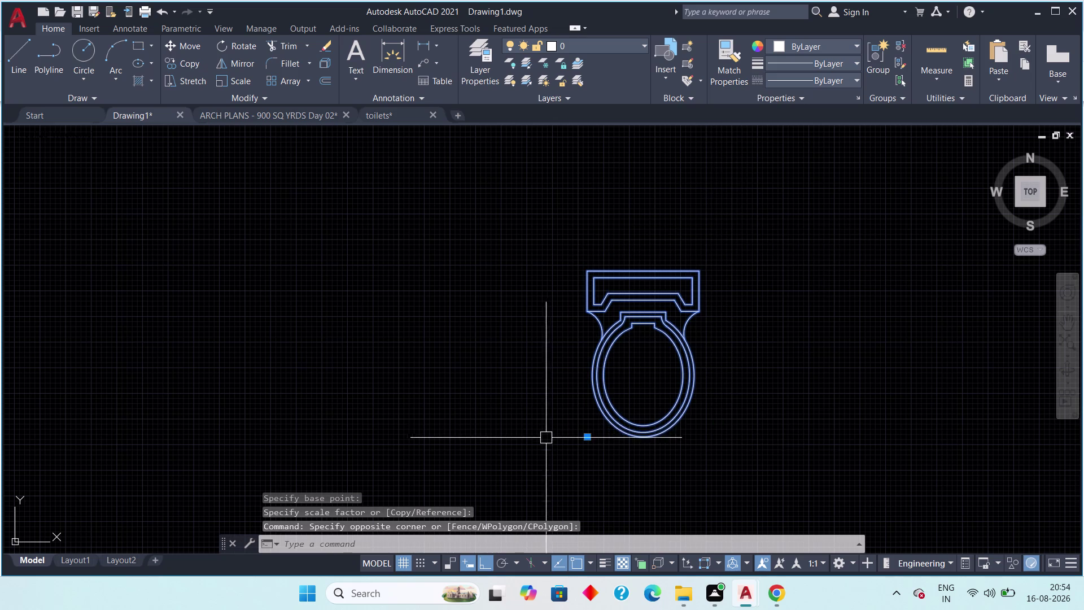
middle_drag(543, 435, 596, 403)
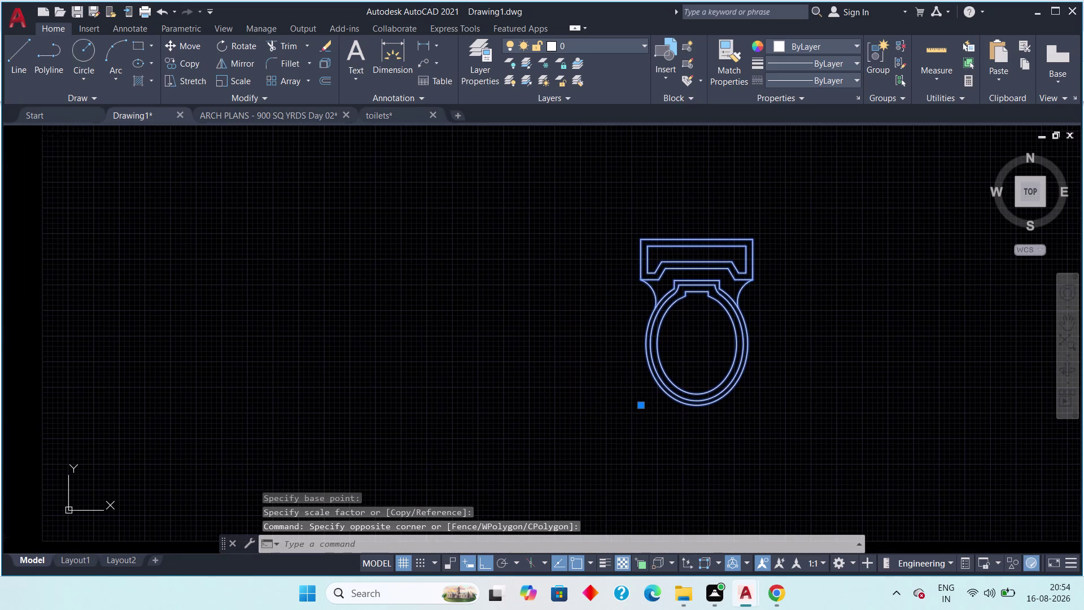
key(m)
key(space)
drag(665, 255, 658, 261)
scroll(down, 3)
middle_drag(174, 433, 608, 316)
scroll(down, 3)
key(F8)
middle_drag(329, 422, 441, 278)
scroll(up, 3)
scroll(up, 3)
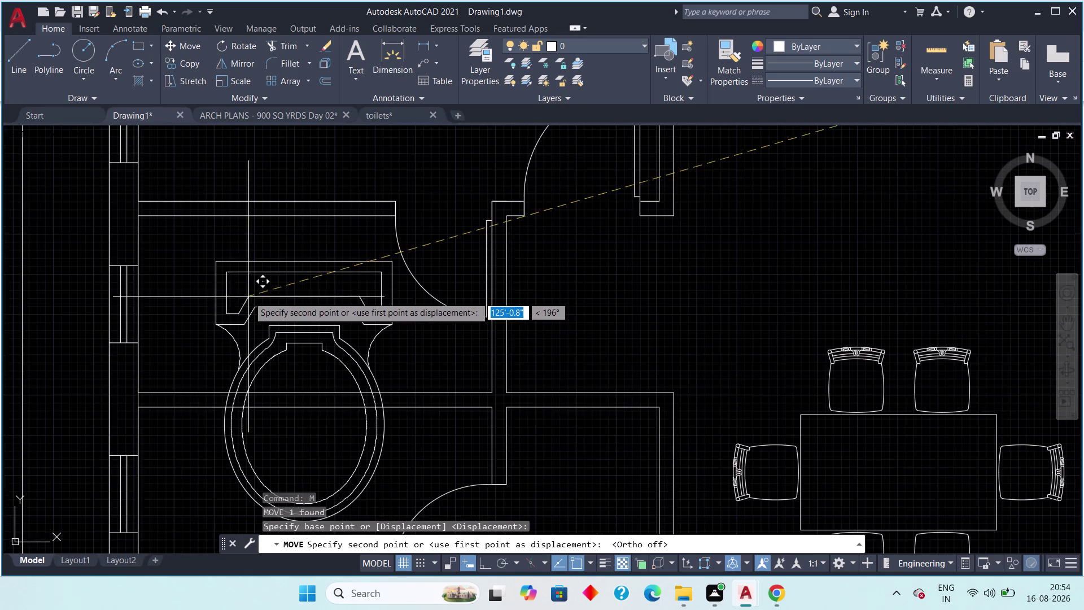
Drop the toilet symbol to the left of the floor plan.
middle_drag(252, 298, 420, 278)
scroll(down, 3)
scroll(down, 3)
middle_drag(327, 302, 451, 300)
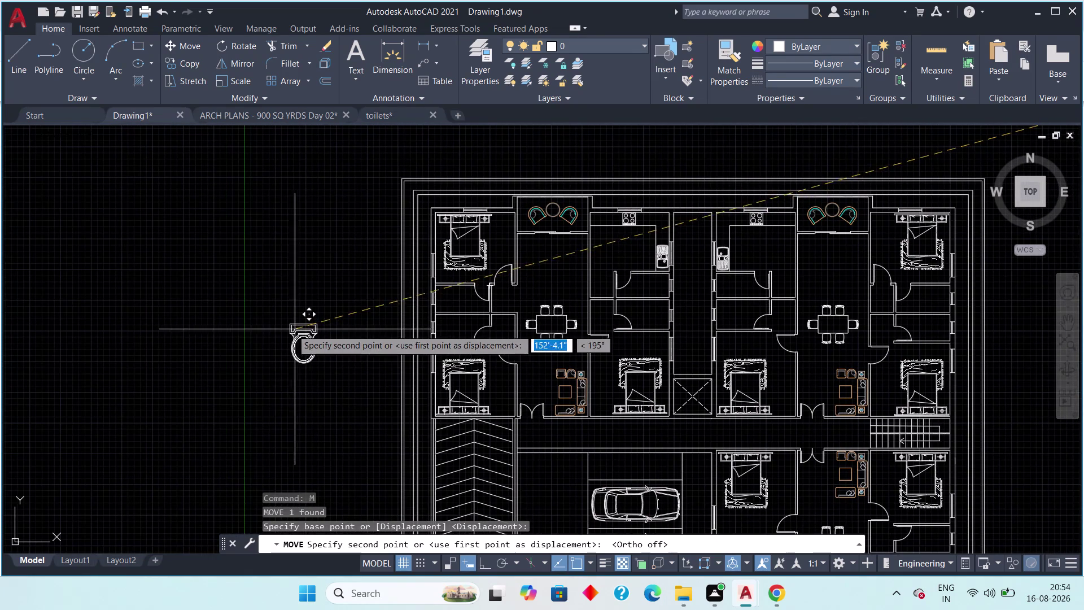
click(273, 330)
scroll(up, 3)
scroll(down, 3)
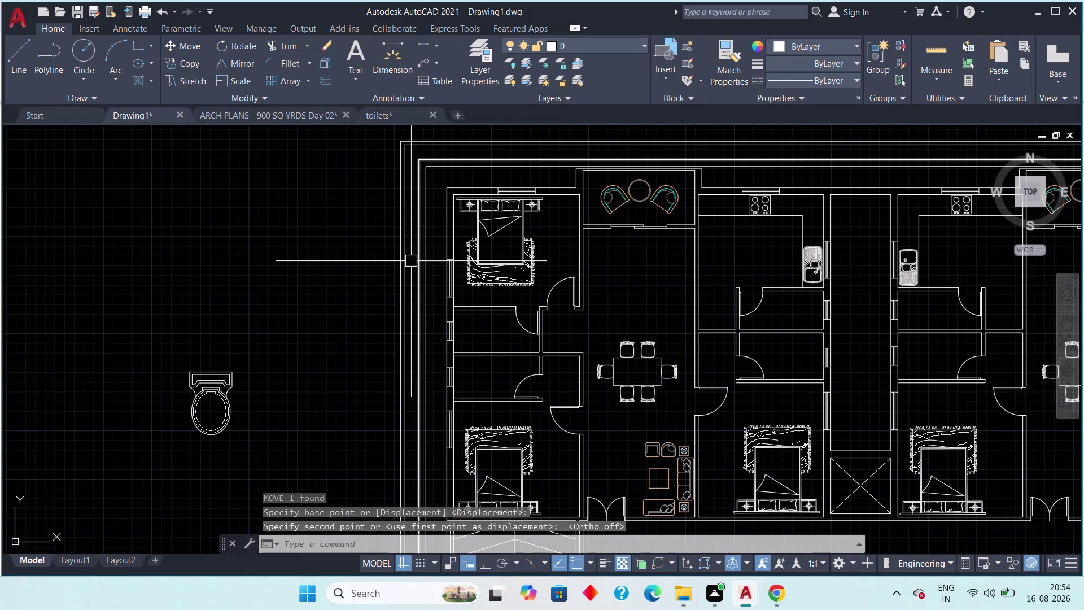
middle_drag(285, 332, 316, 302)
Select the moved toilet, start SCALE, and zoom to its top corner.
drag(279, 317, 271, 328)
click(164, 426)
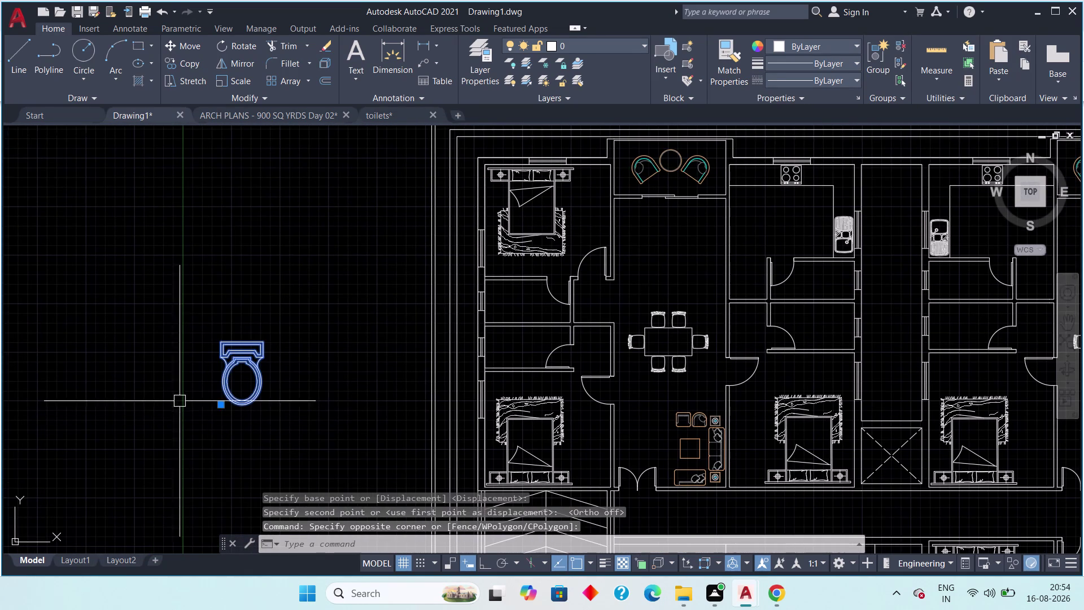
key(s)
key(c)
key(space)
scroll(up, 3)
middle_drag(269, 341, 370, 287)
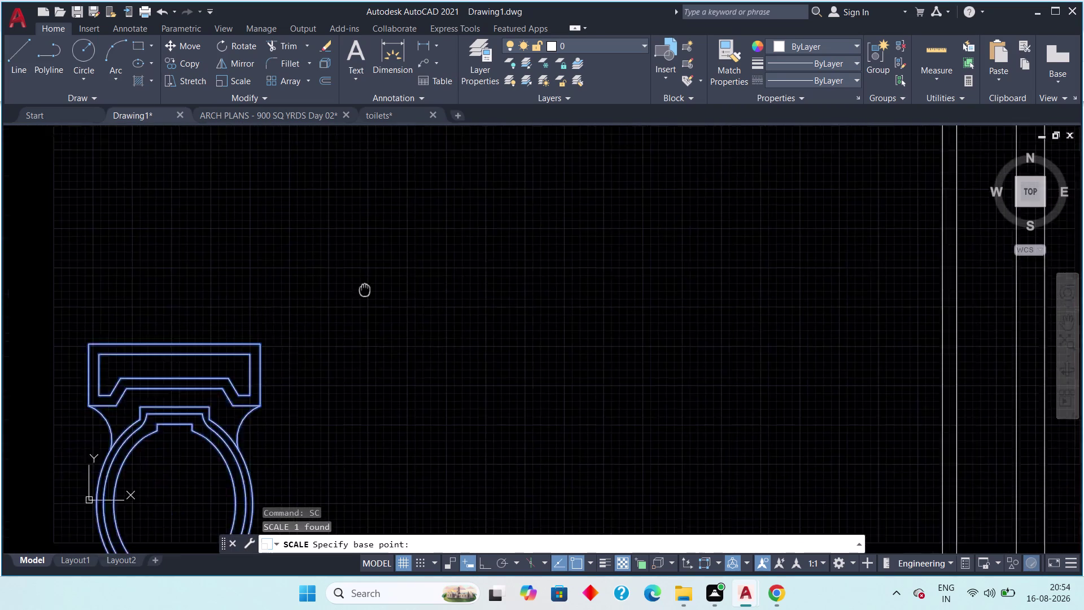
middle_drag(370, 287, 379, 282)
scroll(up, 3)
middle_drag(245, 358, 383, 292)
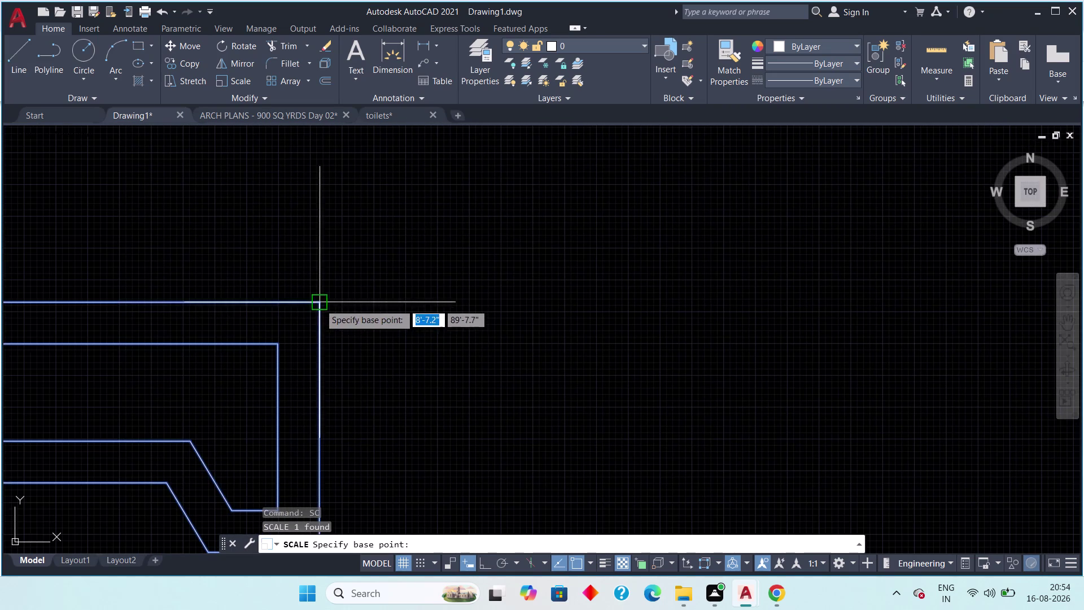
Shrink the toilet from its top corner and reselect the resized symbol.
click(319, 303)
scroll(down, 3)
scroll(down, 3)
scroll(down, 3)
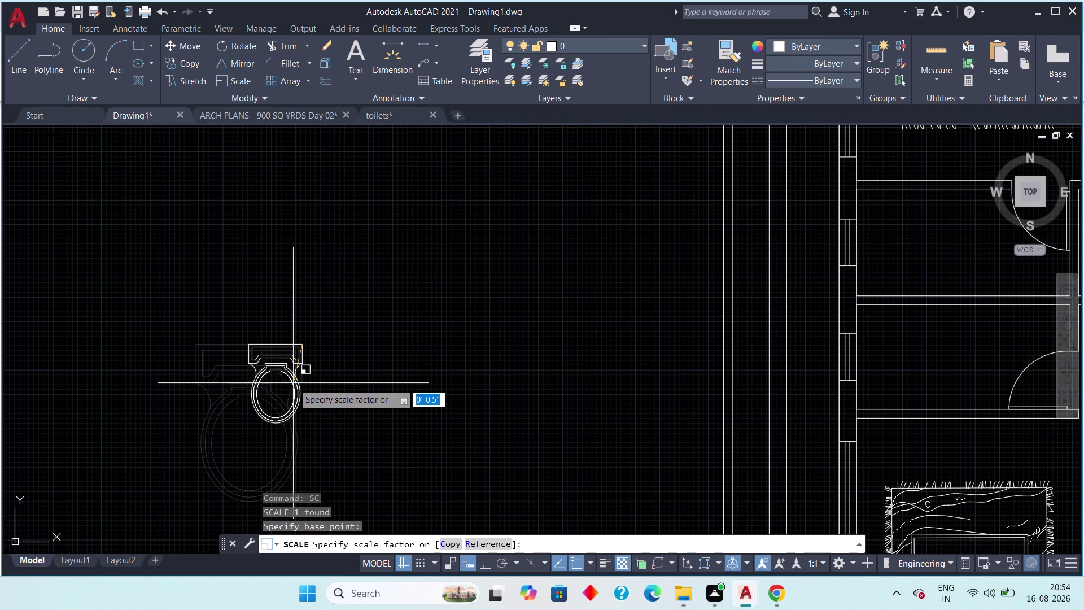
click(293, 392)
scroll(down, 3)
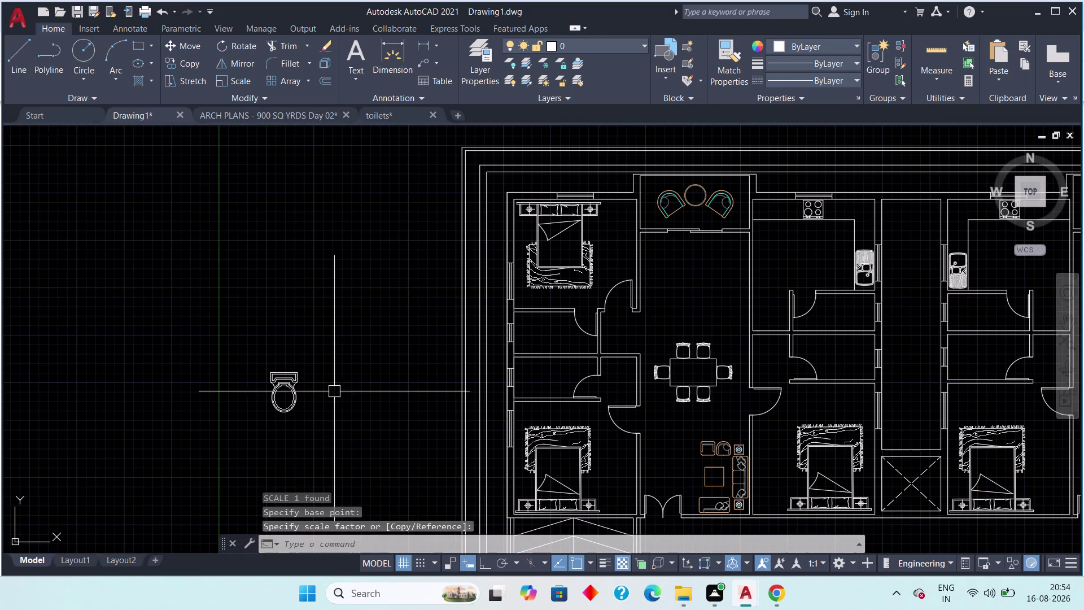
drag(313, 346, 297, 371)
drag(251, 424, 248, 431)
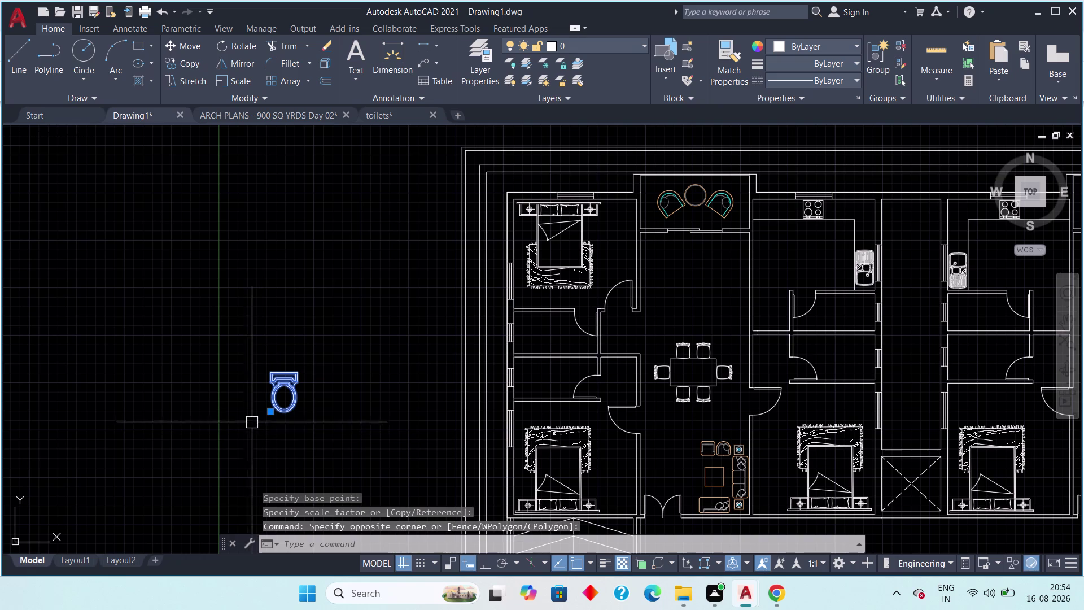
Start copying the toilet symbol, then cancel the copy.
key(c)
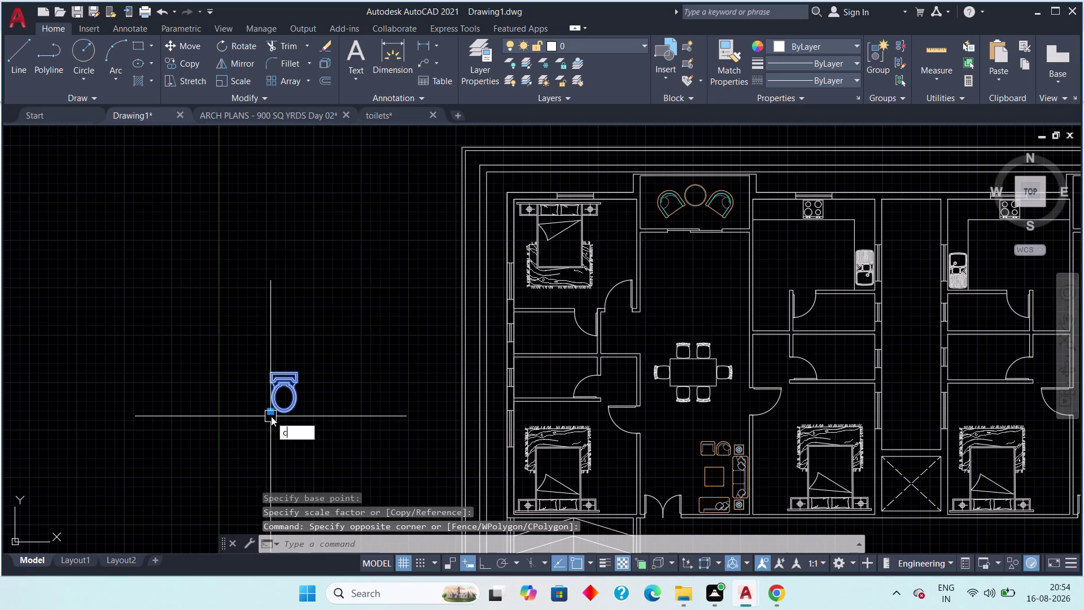
key(o)
key(space)
drag(285, 404, 298, 403)
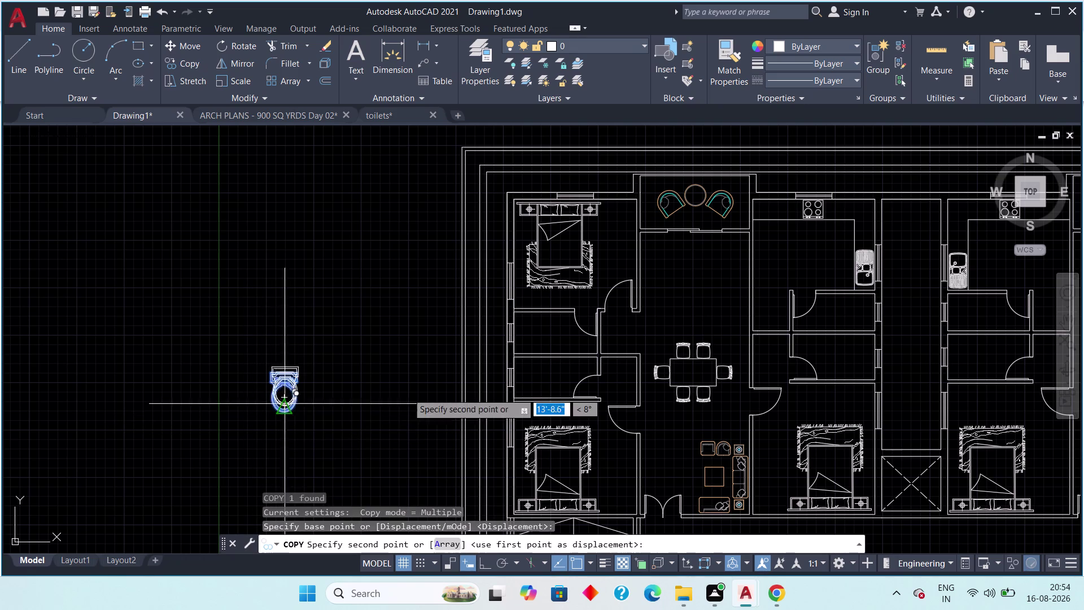
click(408, 393)
key(Escape)
Reselect the toilet symbol with a selection window.
scroll(up, 3)
drag(458, 260, 458, 261)
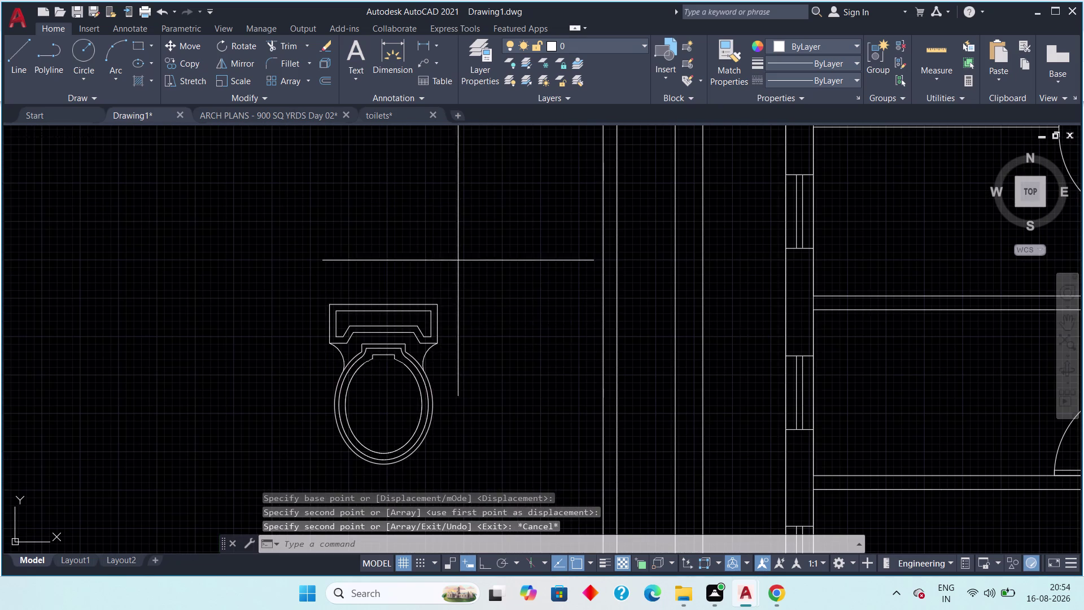
drag(458, 261, 455, 282)
middle_drag(420, 370, 449, 306)
click(340, 412)
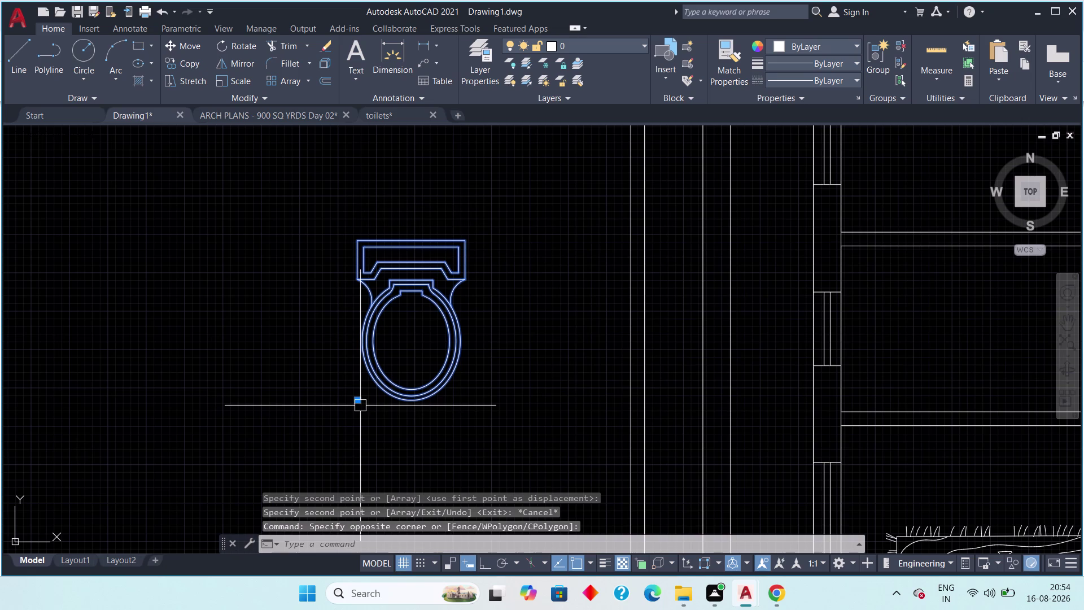
Rotate the toilet block sideways about its corner, with Ortho on.
key(r)
key(o)
key(space)
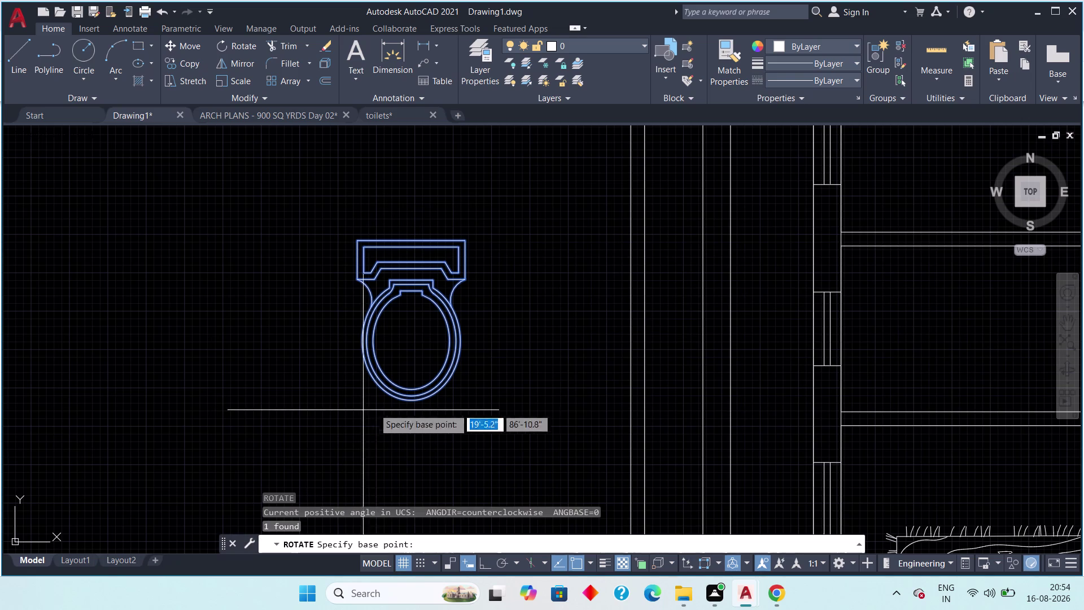
scroll(up, 3)
click(481, 247)
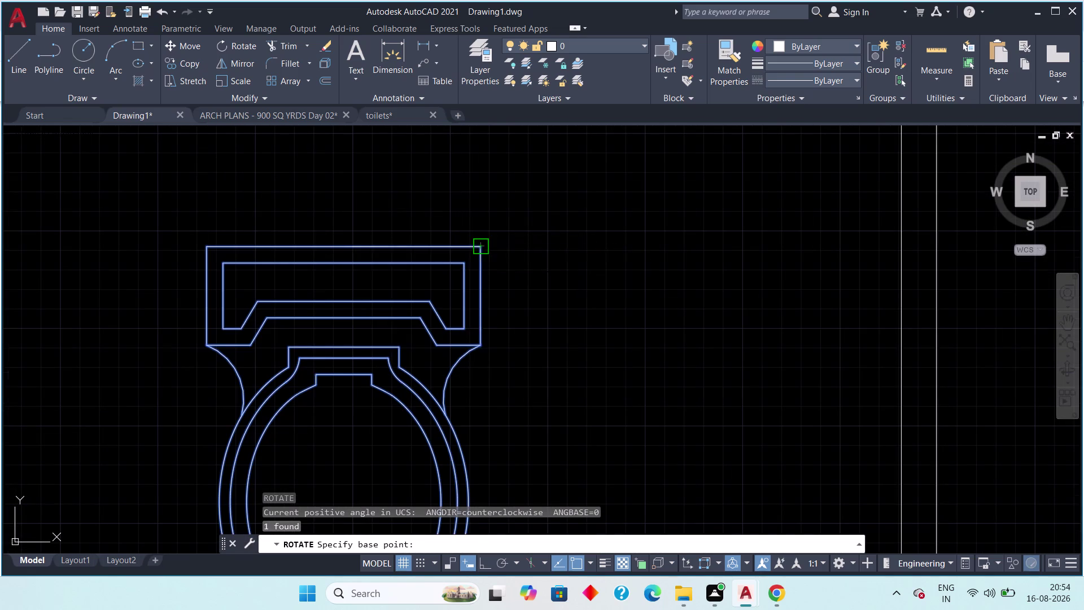
key(F8)
click(491, 212)
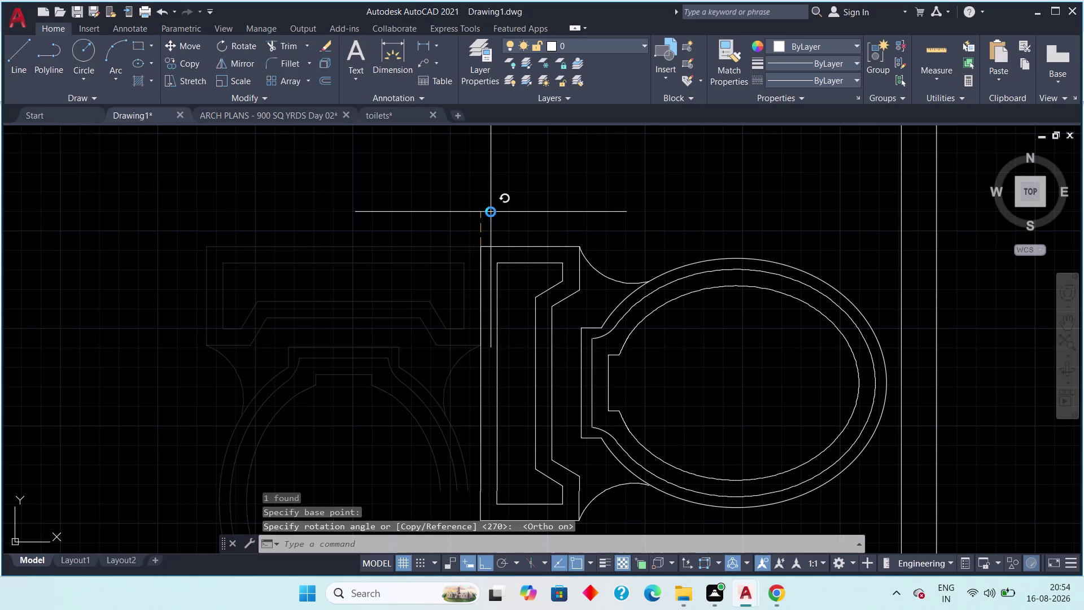
scroll(down, 3)
middle_drag(492, 296, 376, 254)
key(Escape)
middle_drag(526, 274, 448, 248)
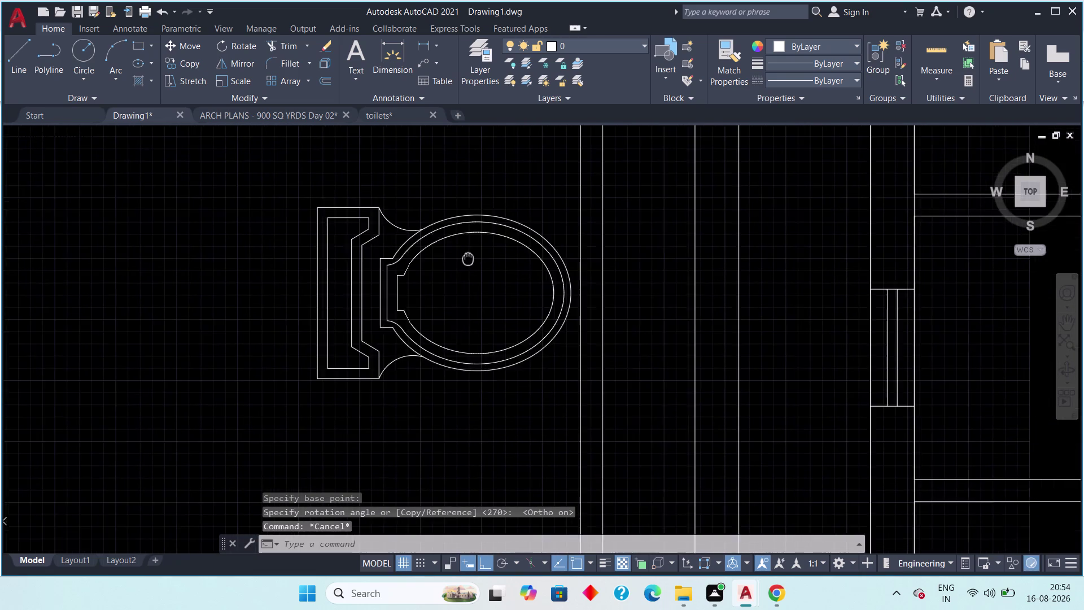
middle_drag(448, 249, 437, 244)
scroll(down, 3)
scroll(down, 3)
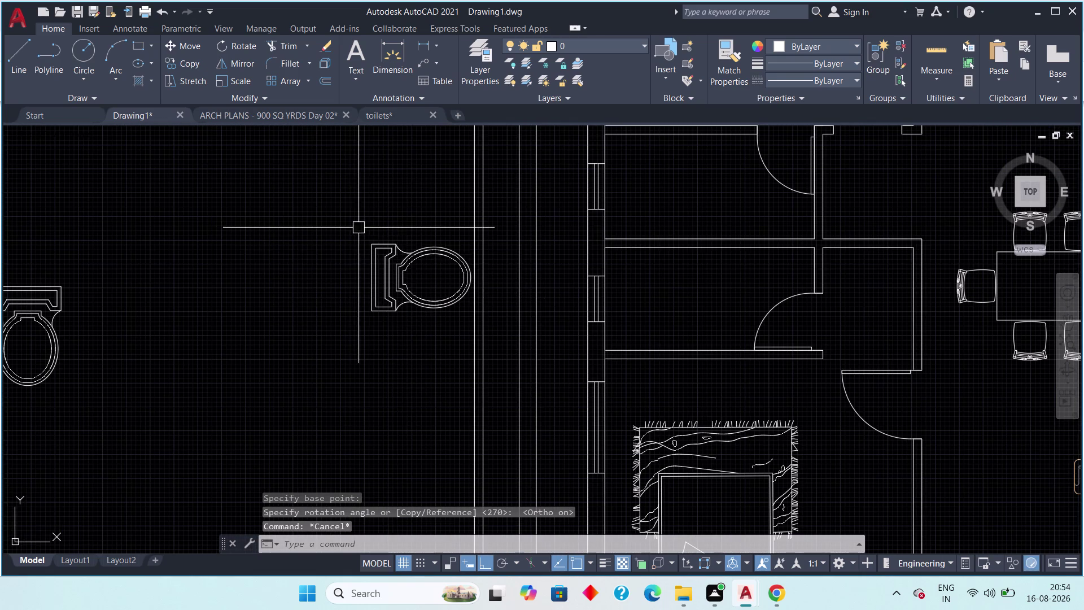
scroll(up, 3)
Select the rotated toilet symbol.
drag(357, 221, 378, 244)
middle_drag(567, 380, 453, 329)
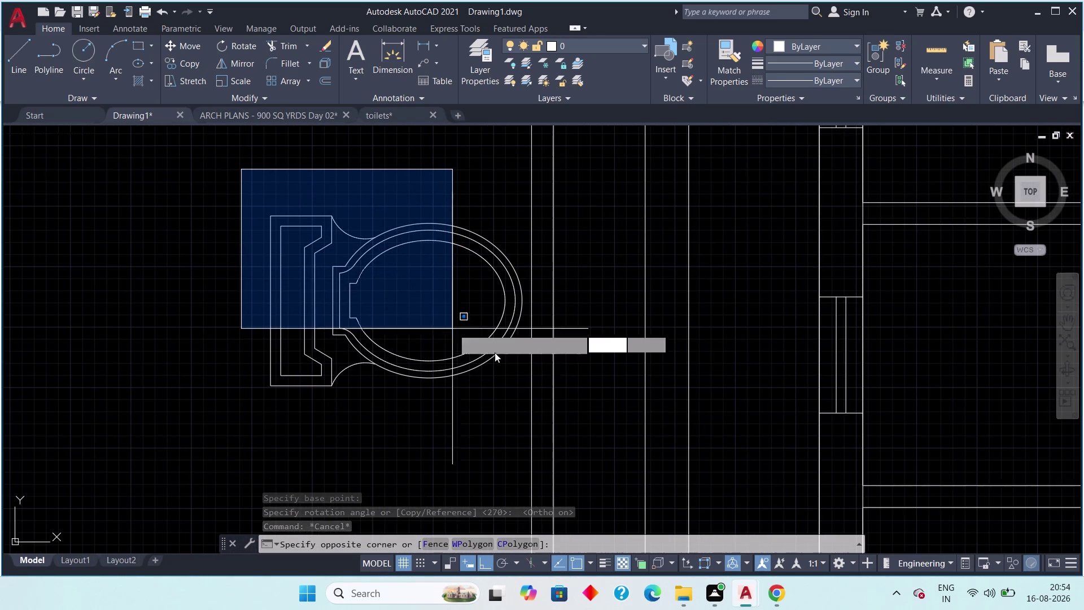
click(526, 421)
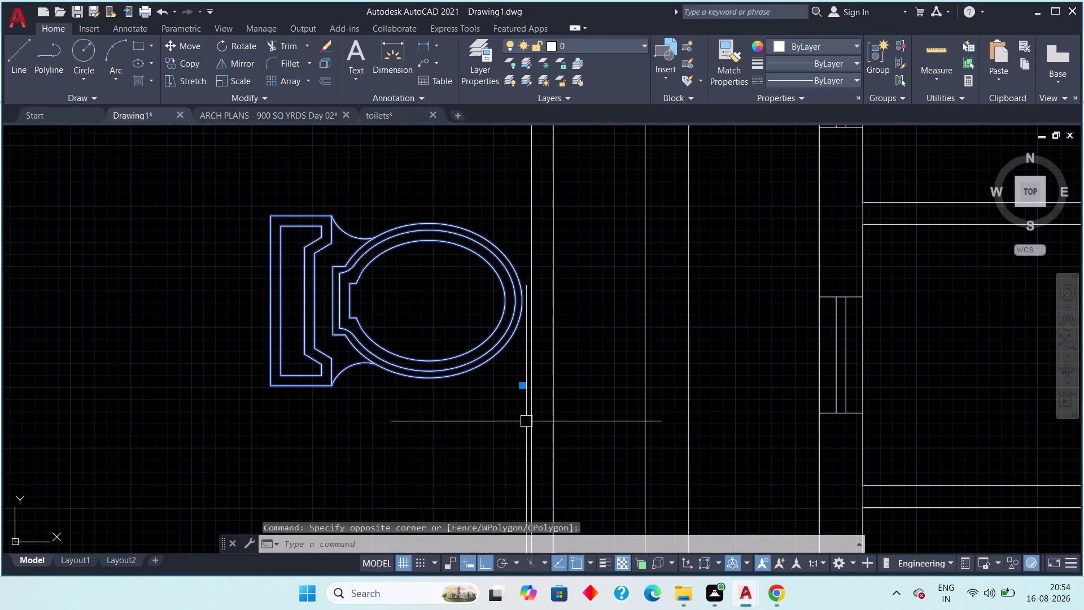
scroll(down, 3)
scroll(up, 3)
middle_drag(475, 414, 476, 452)
scroll(down, 3)
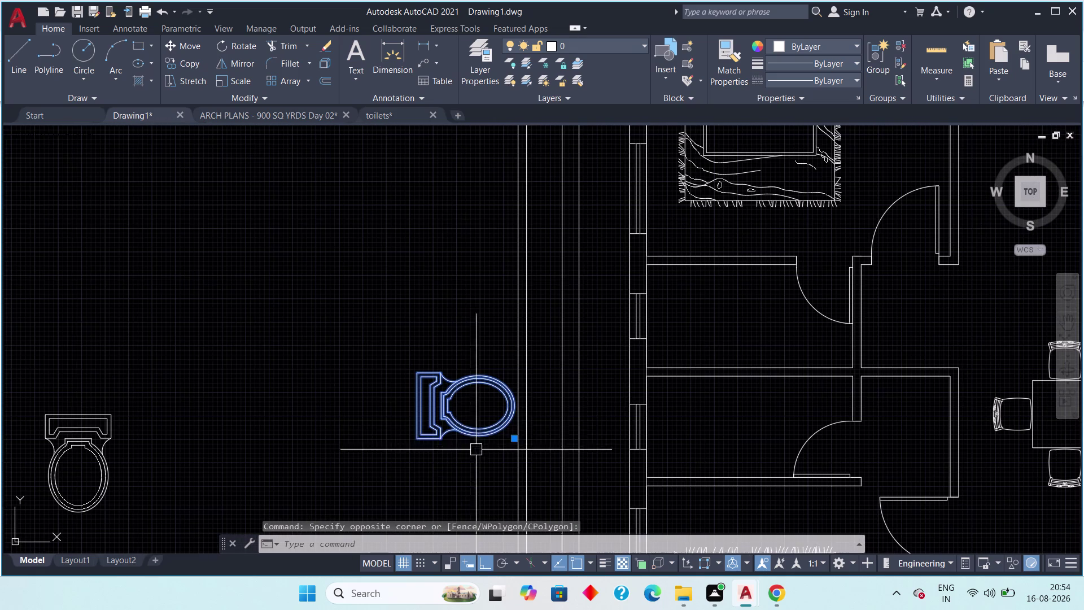
scroll(up, 3)
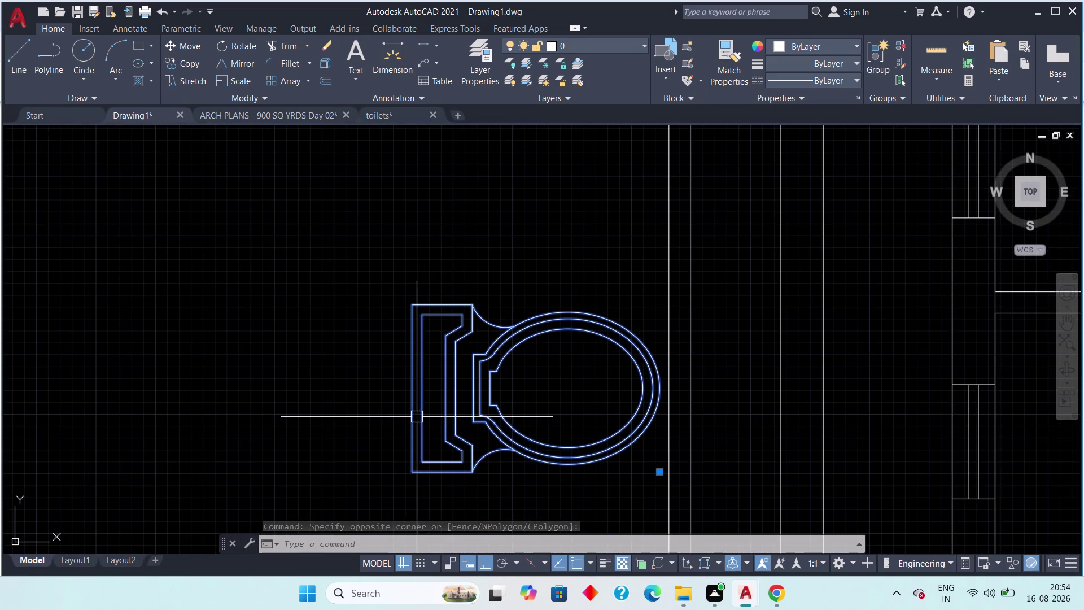
middle_drag(417, 417, 430, 441)
scroll(down, 3)
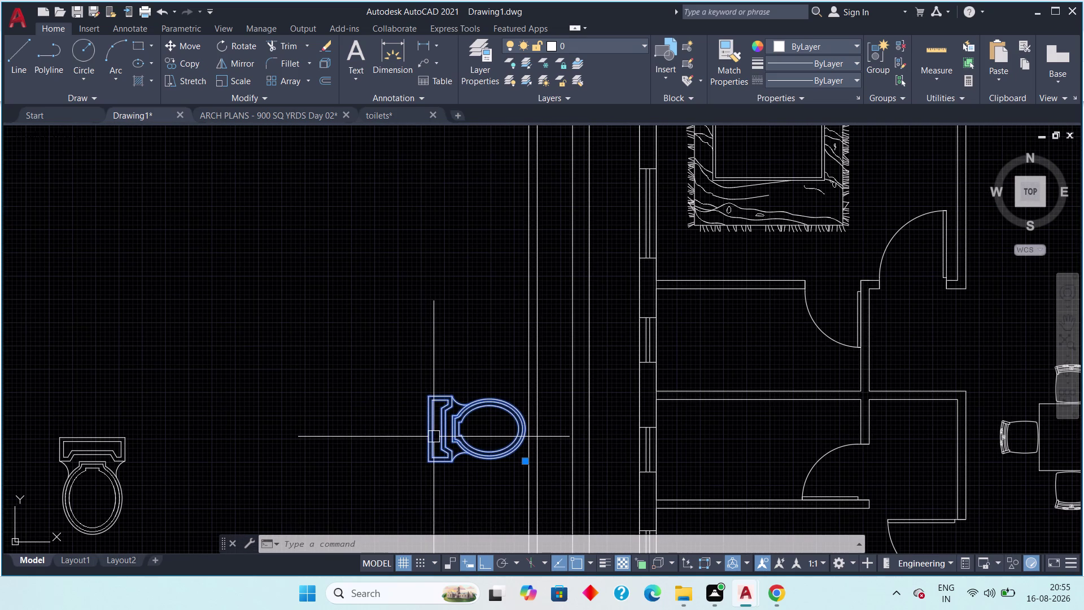
scroll(up, 3)
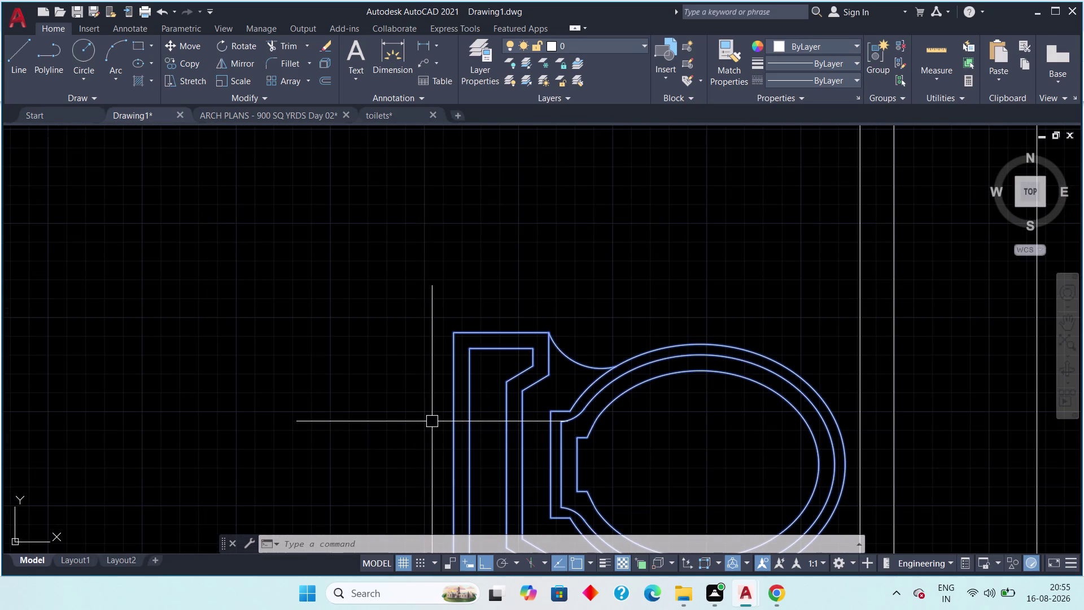
Drop the started Move and launch Copy (CO) on the rotated toilet instead.
key(m)
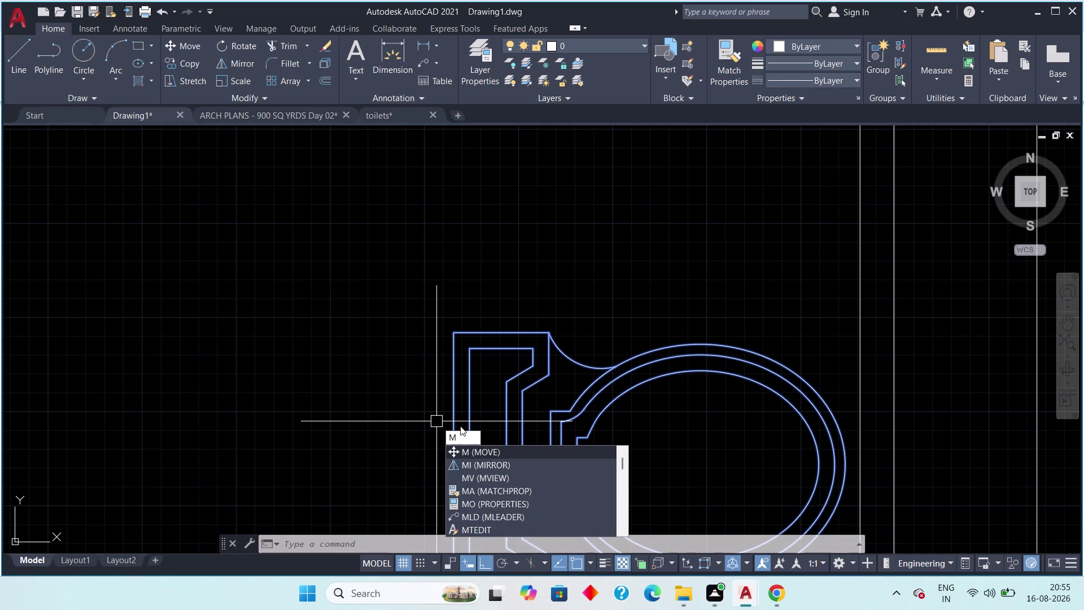
key(BackSpace)
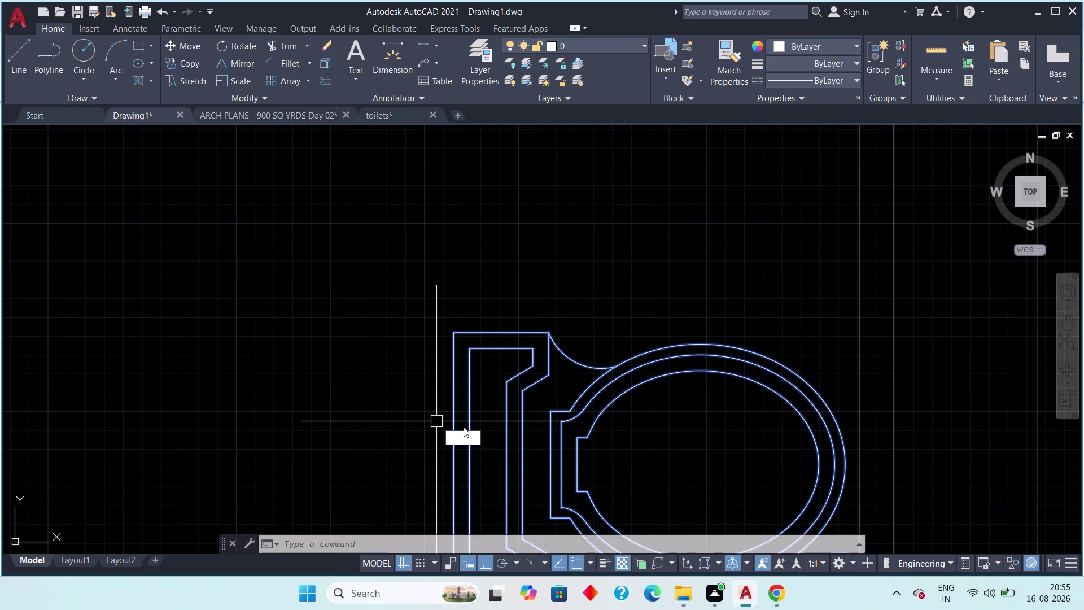
text(co)
key(space)
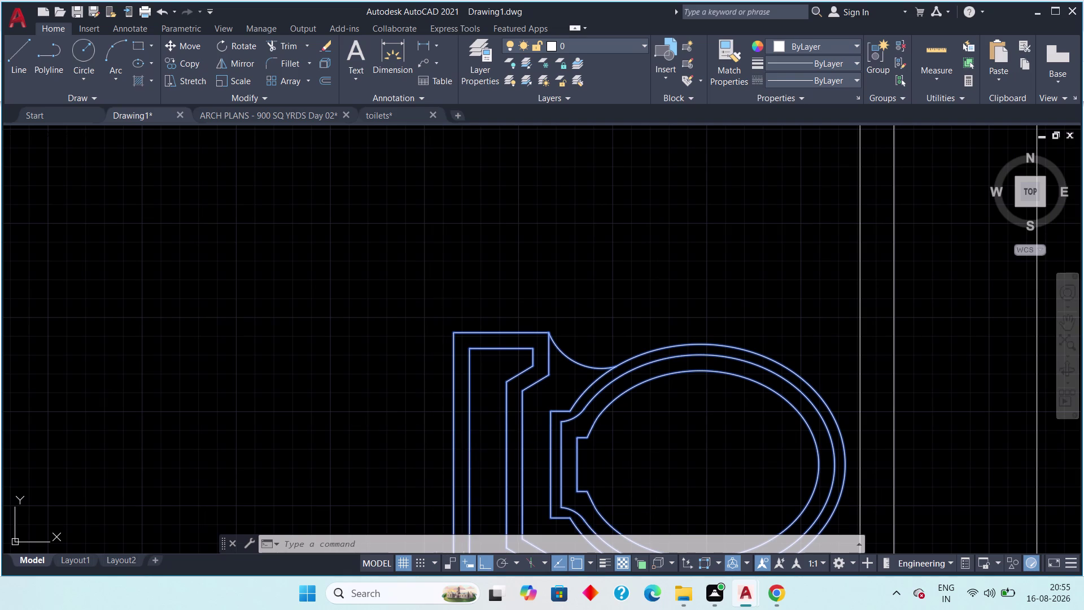
middle_drag(458, 429, 479, 296)
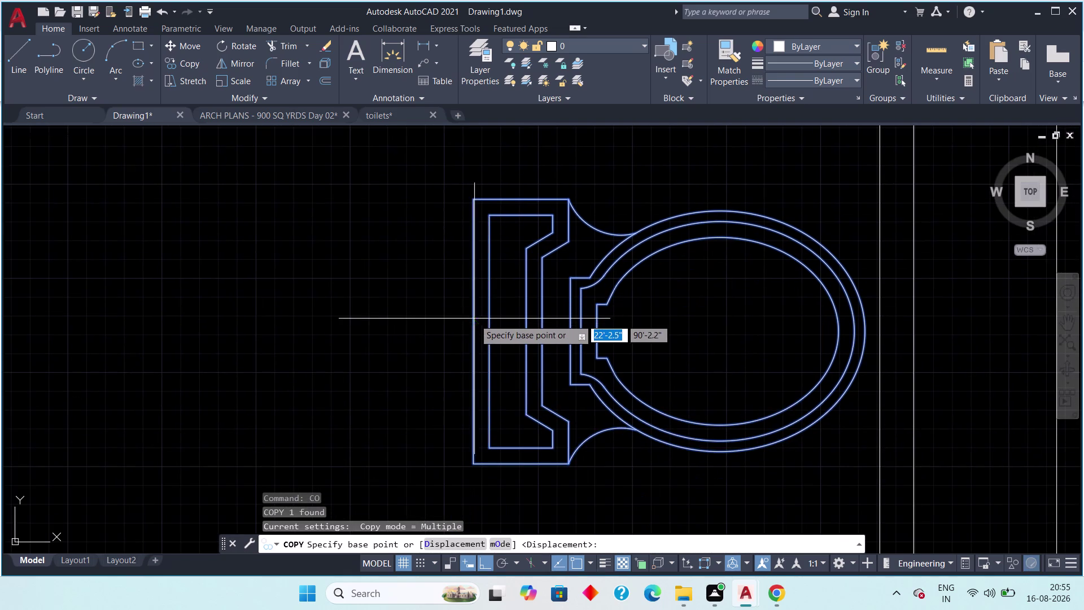
With Ortho off, copy the toilet into the left flat's two toilet rooms.
click(474, 331)
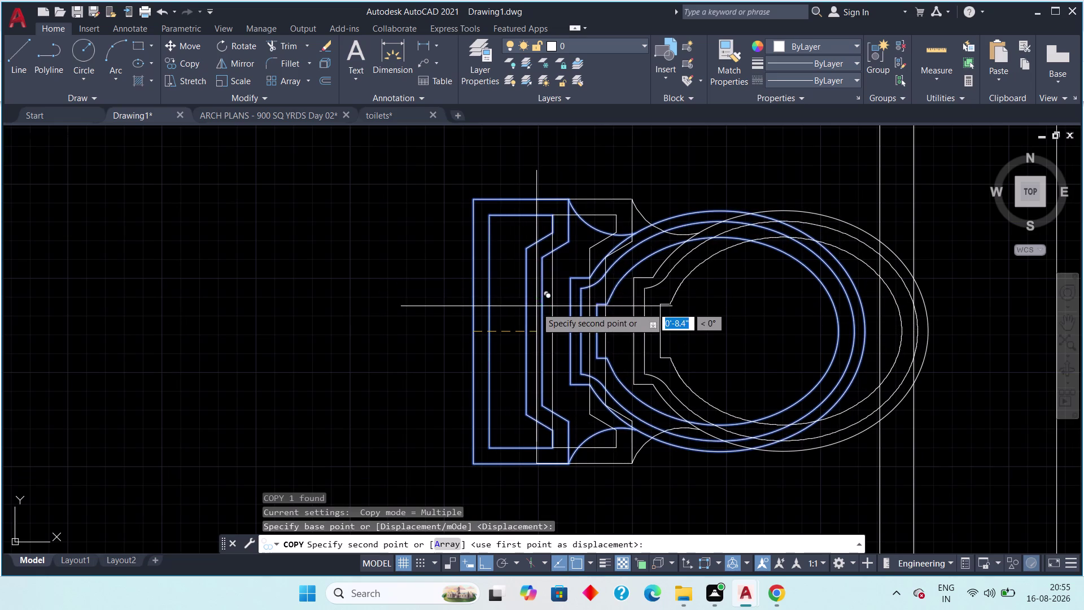
key(F8)
scroll(down, 3)
middle_drag(601, 296, 438, 370)
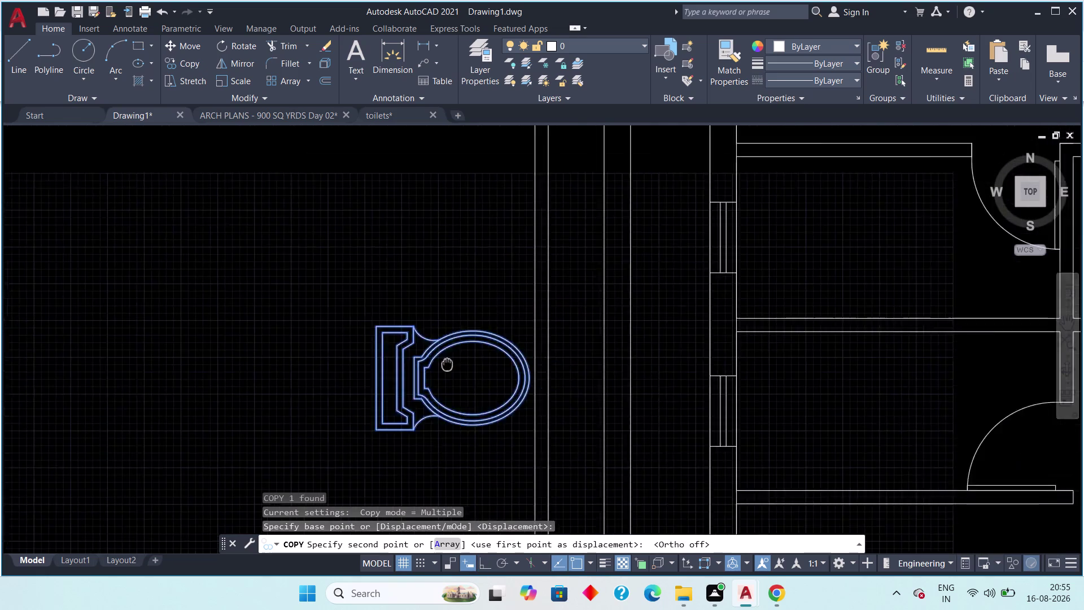
middle_drag(439, 370, 421, 380)
middle_drag(667, 293, 544, 321)
scroll(up, 3)
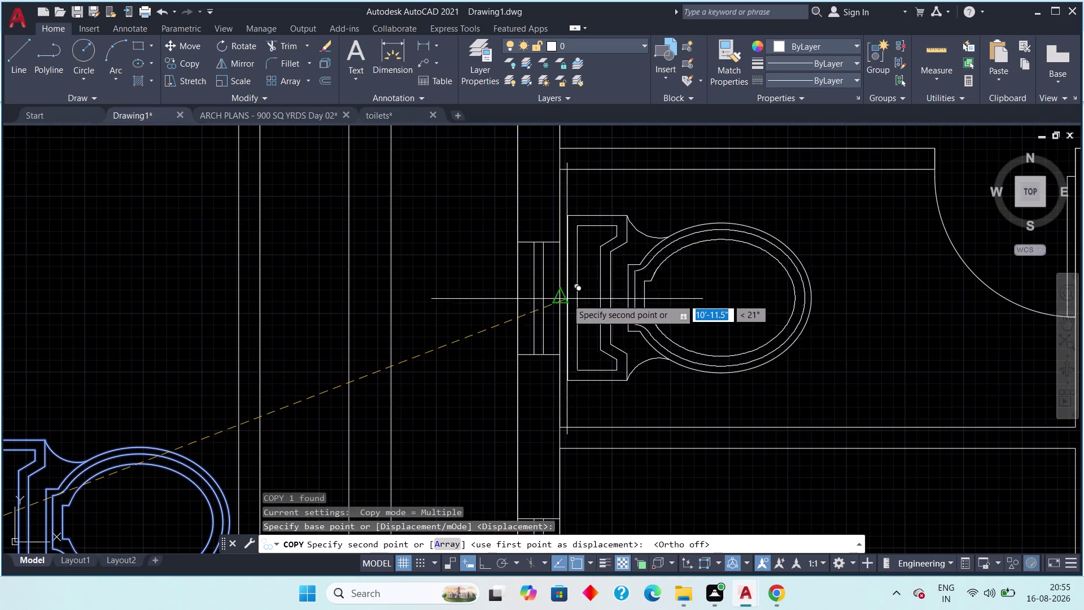
click(559, 301)
middle_drag(594, 389, 571, 189)
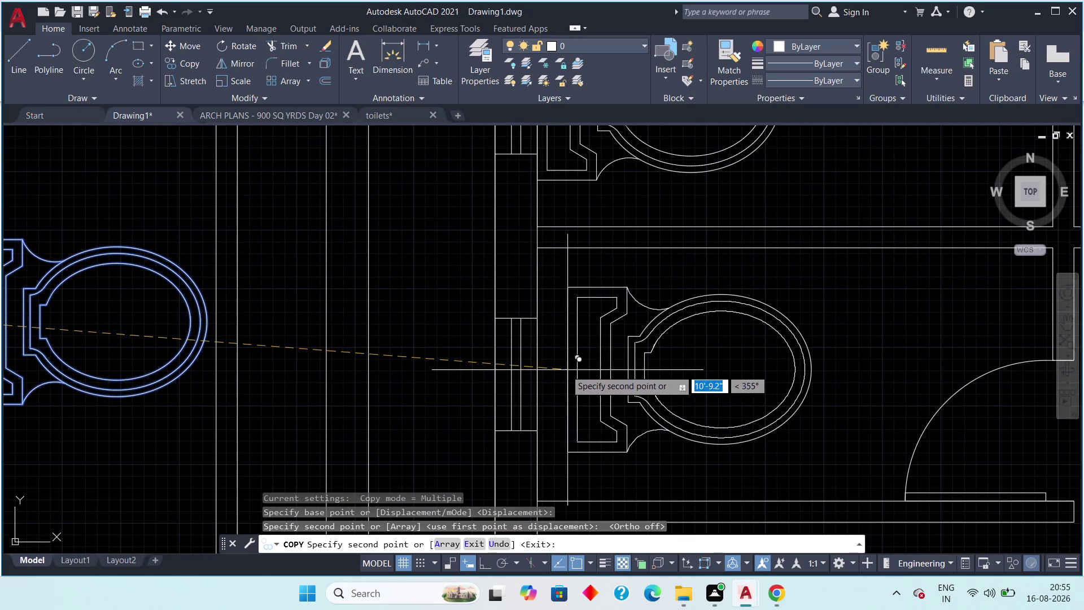
click(540, 376)
Leave a spare toilet copy beside the plan, end Copy, and reselect the original.
scroll(down, 3)
middle_drag(633, 369, 401, 354)
scroll(down, 3)
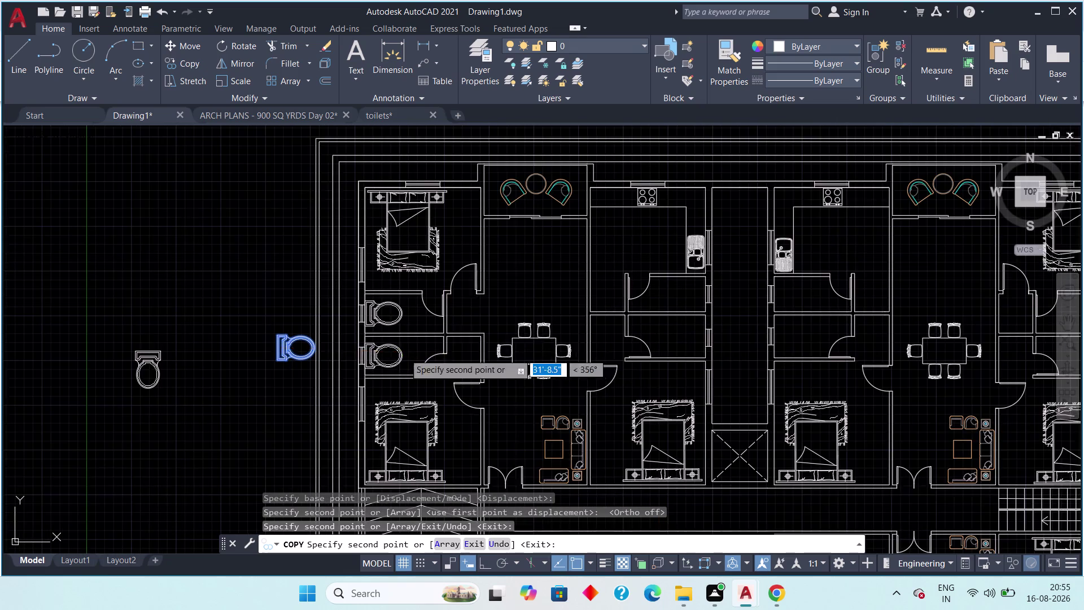
middle_drag(569, 353, 386, 347)
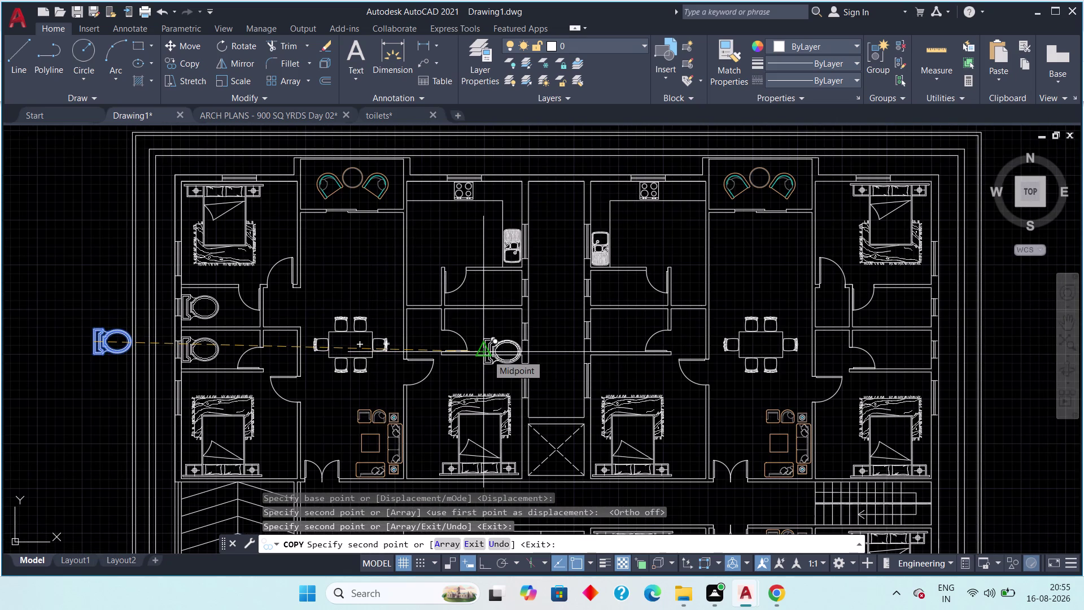
middle_drag(487, 355, 252, 321)
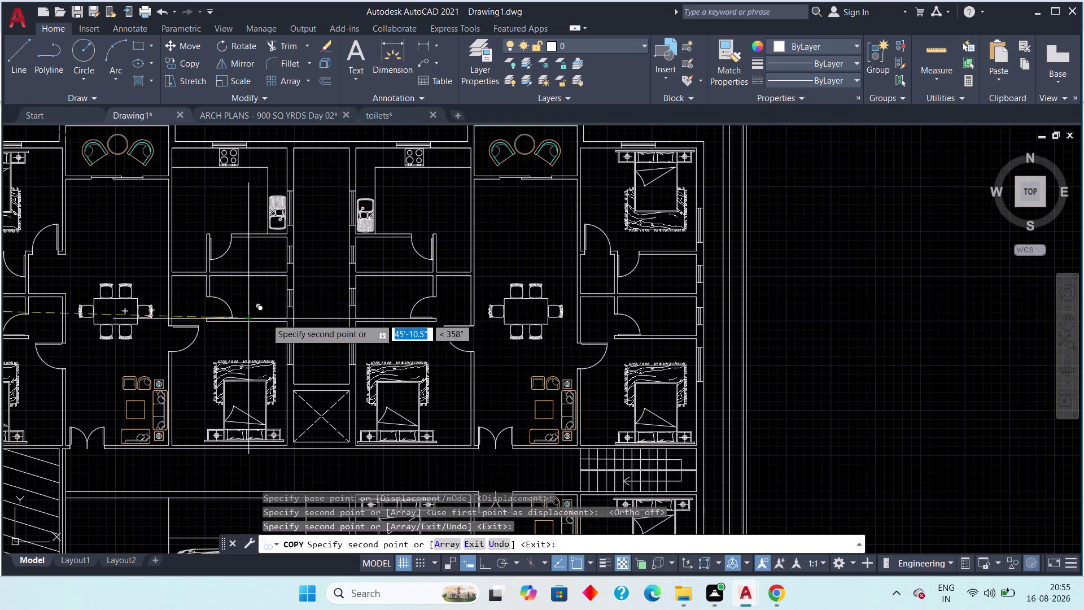
middle_drag(538, 330, 302, 313)
click(609, 301)
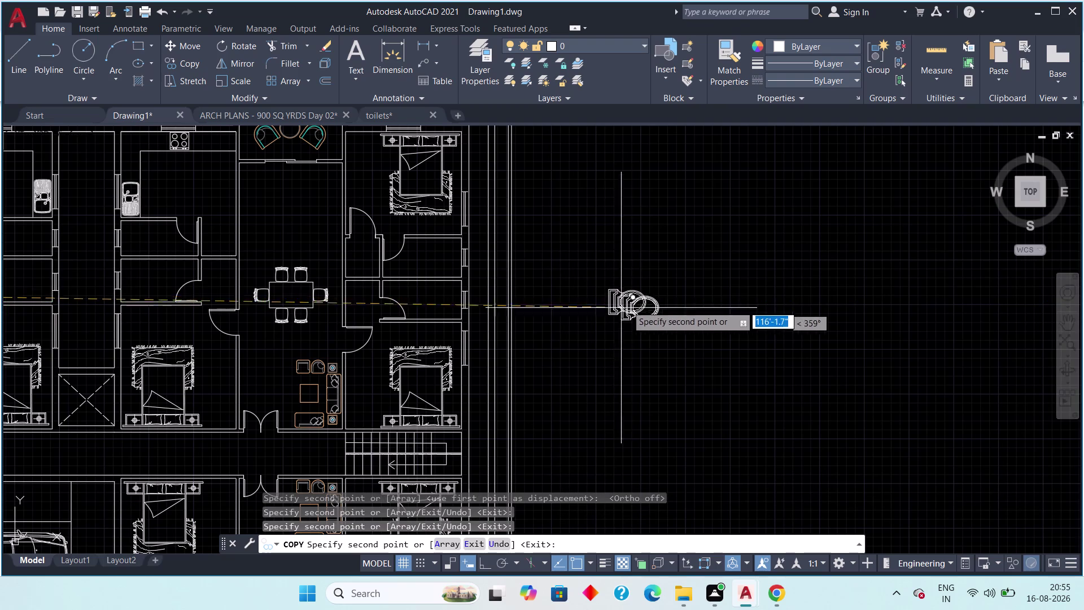
key(Escape)
key(Escape)
drag(665, 256, 651, 271)
click(564, 354)
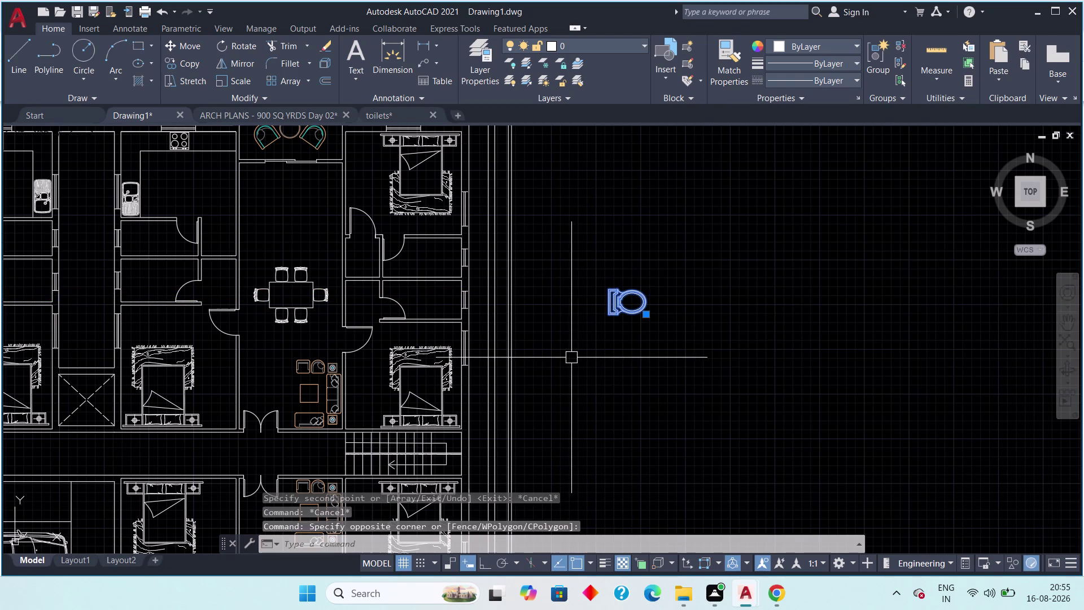
Mirror the toilet across a vertical axis, keeping the original.
key(m)
text(i)
key(space)
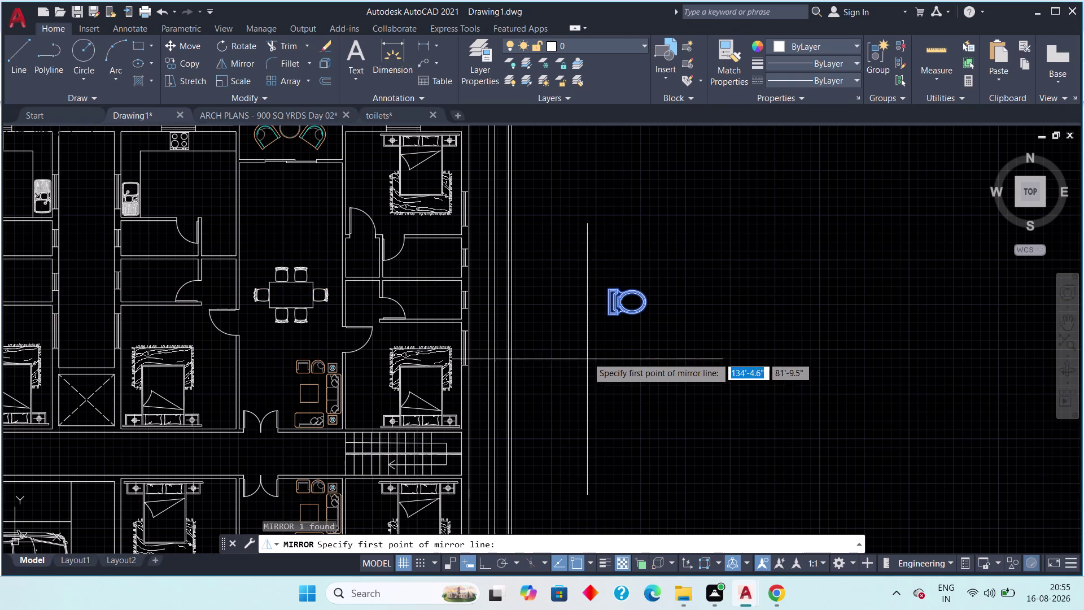
scroll(up, 3)
middle_drag(600, 314, 552, 376)
scroll(up, 3)
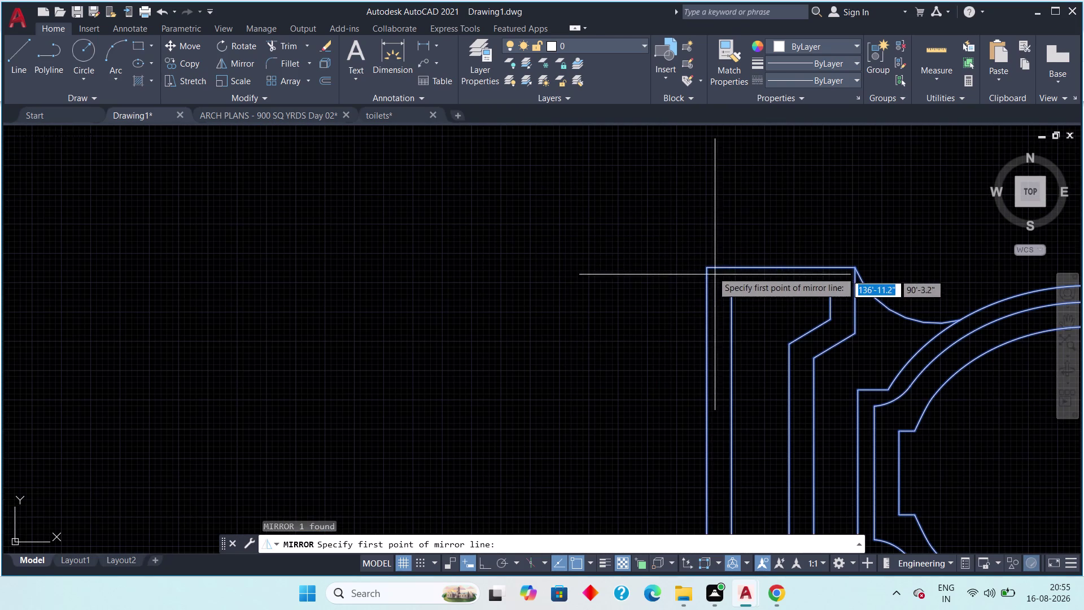
click(708, 268)
middle_drag(669, 370, 629, 205)
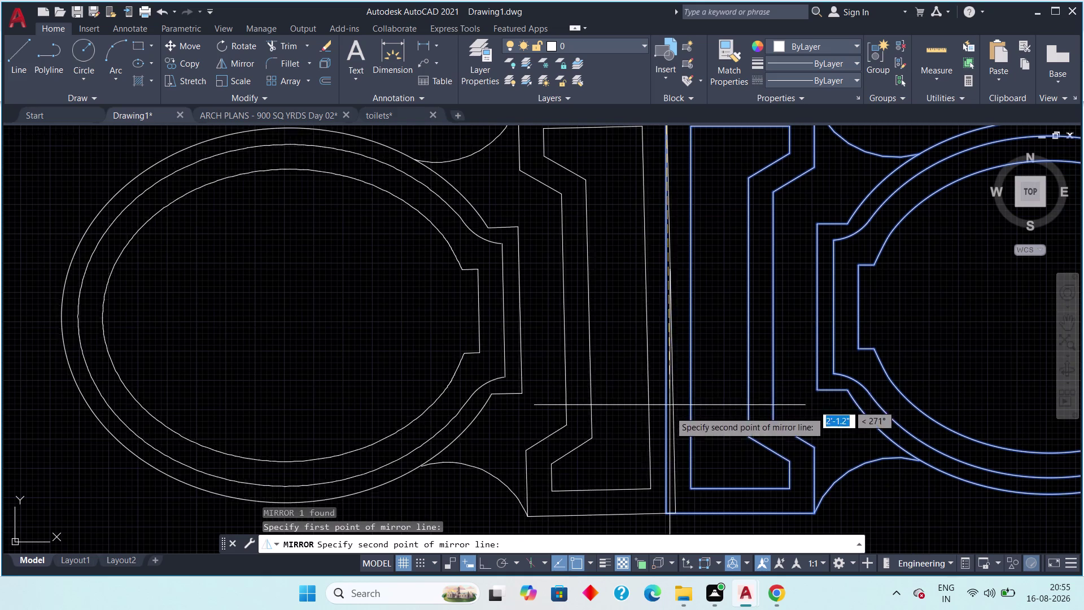
click(663, 510)
scroll(down, 3)
middle_drag(660, 503, 596, 306)
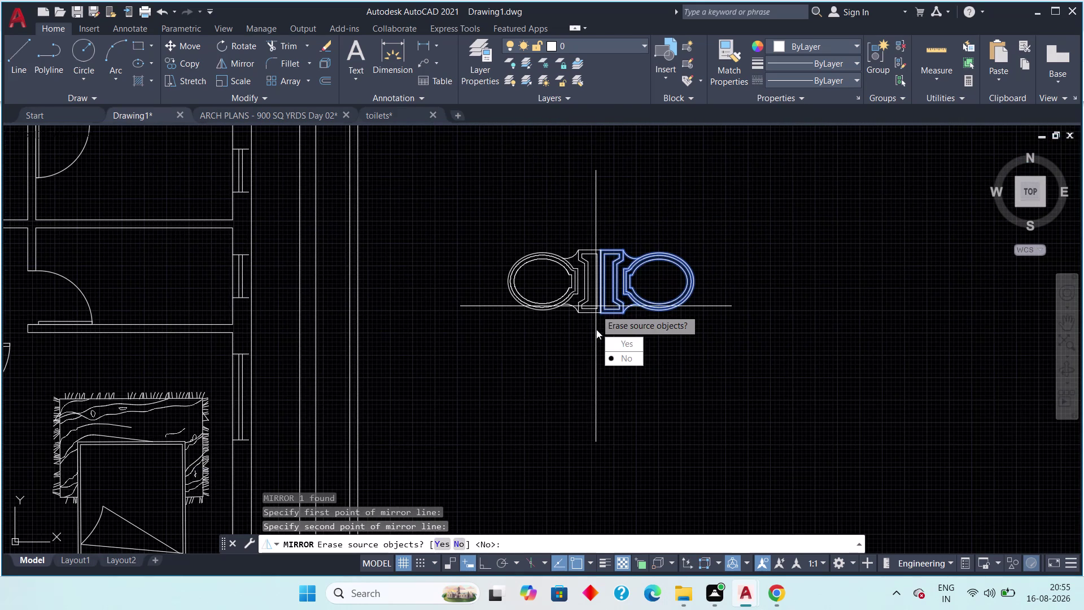
key(space)
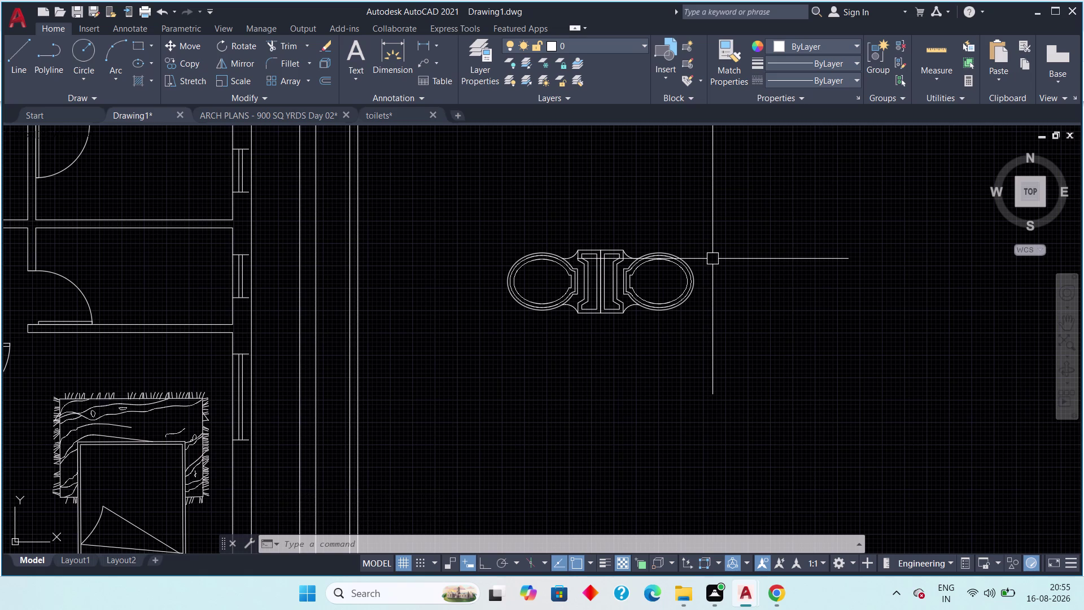
Move the original toilet aside from its mirrored twin.
drag(702, 212, 702, 216)
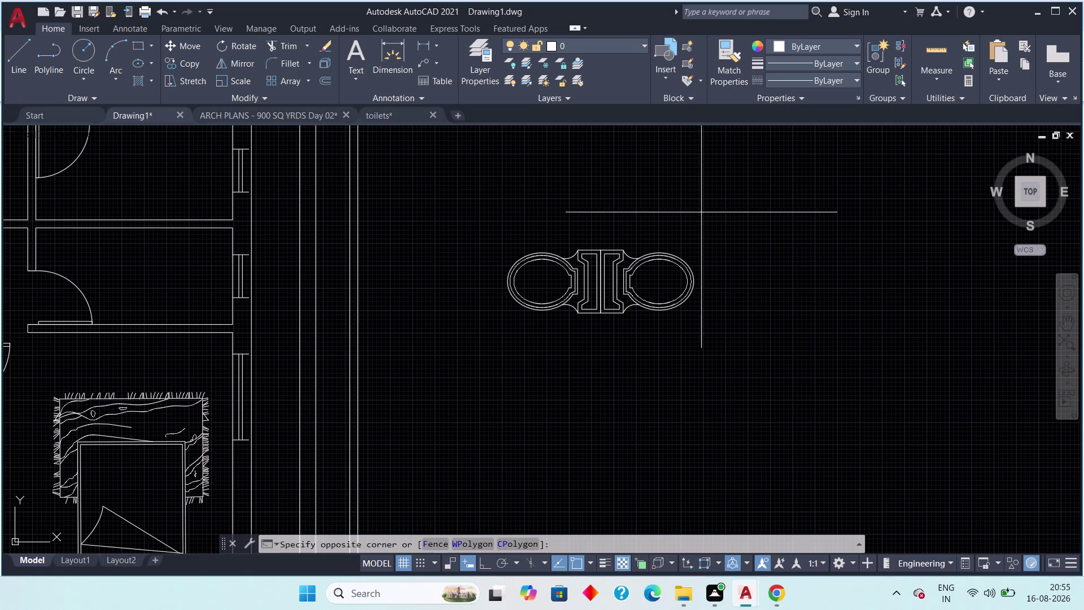
drag(702, 216, 692, 231)
click(640, 328)
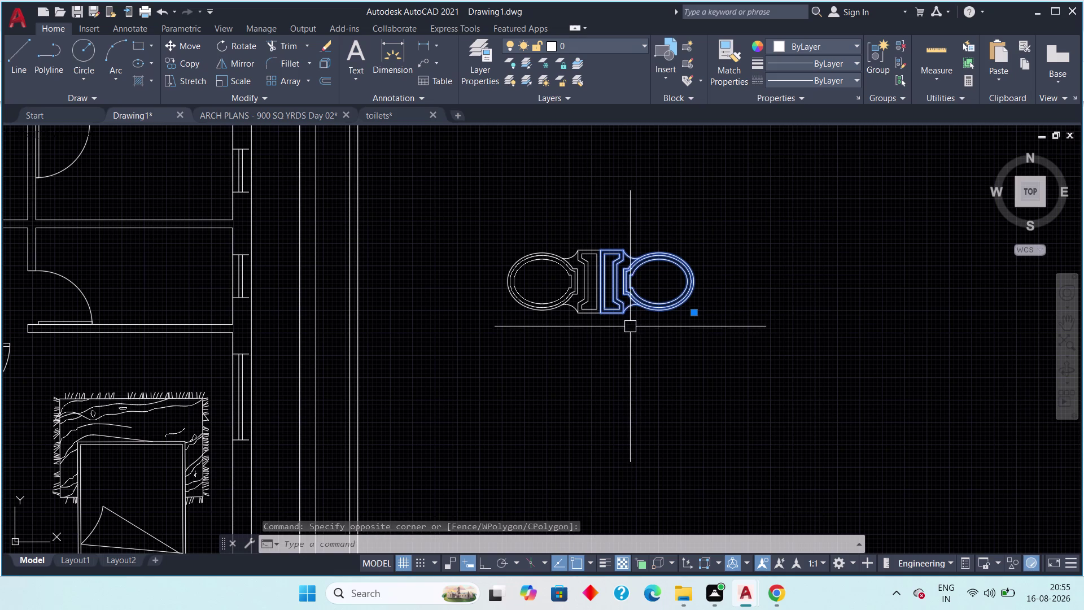
key(m)
key(space)
drag(656, 296, 664, 291)
click(702, 282)
key(Escape)
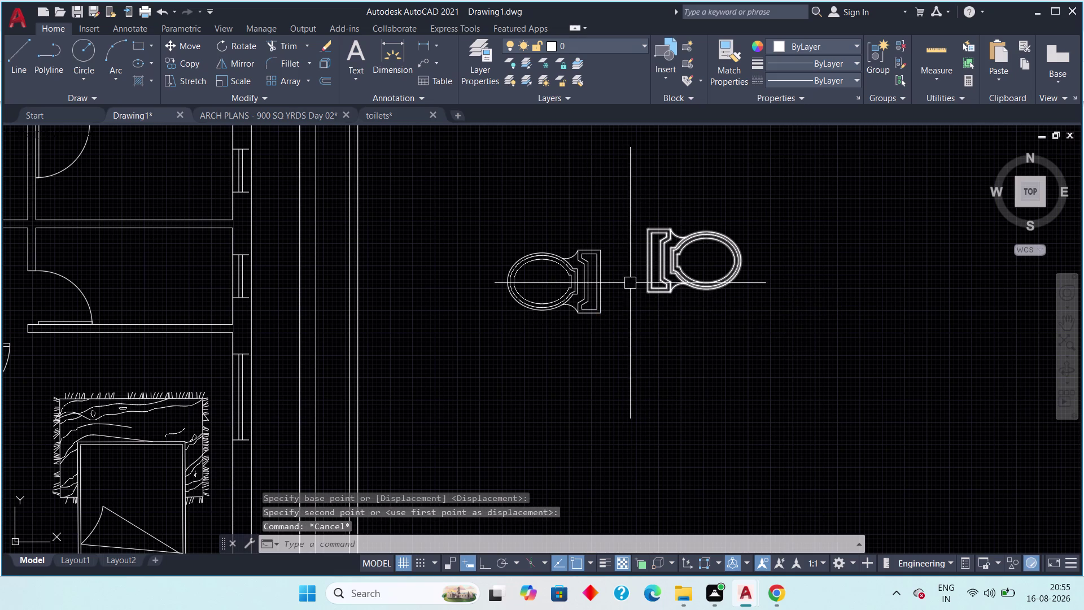
drag(631, 223, 622, 233)
click(485, 330)
scroll(down, 3)
middle_drag(468, 339, 525, 352)
scroll(up, 3)
middle_drag(518, 332, 541, 367)
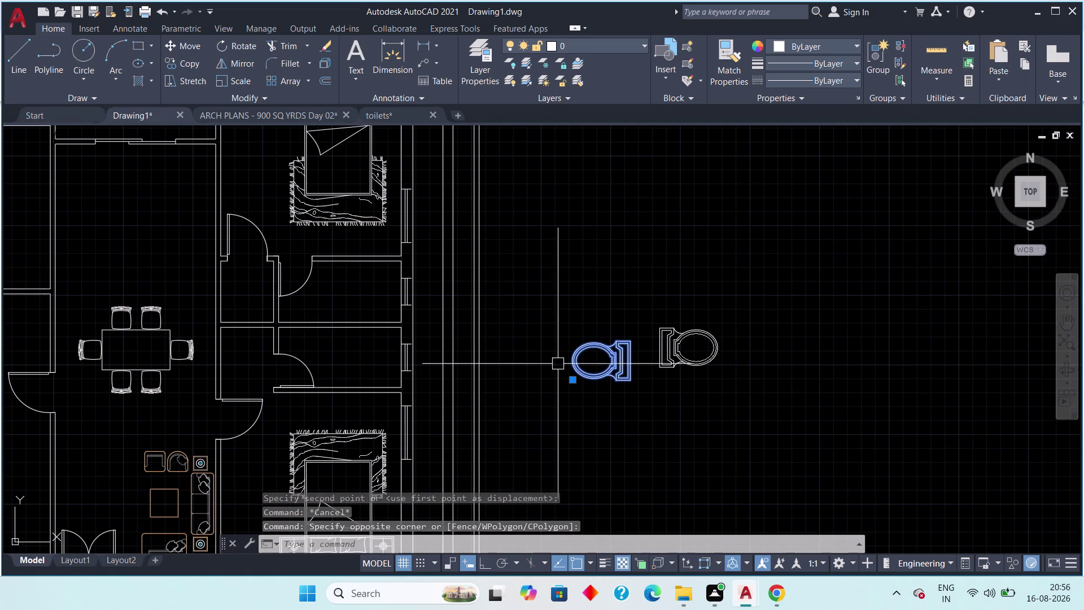
text(cv)
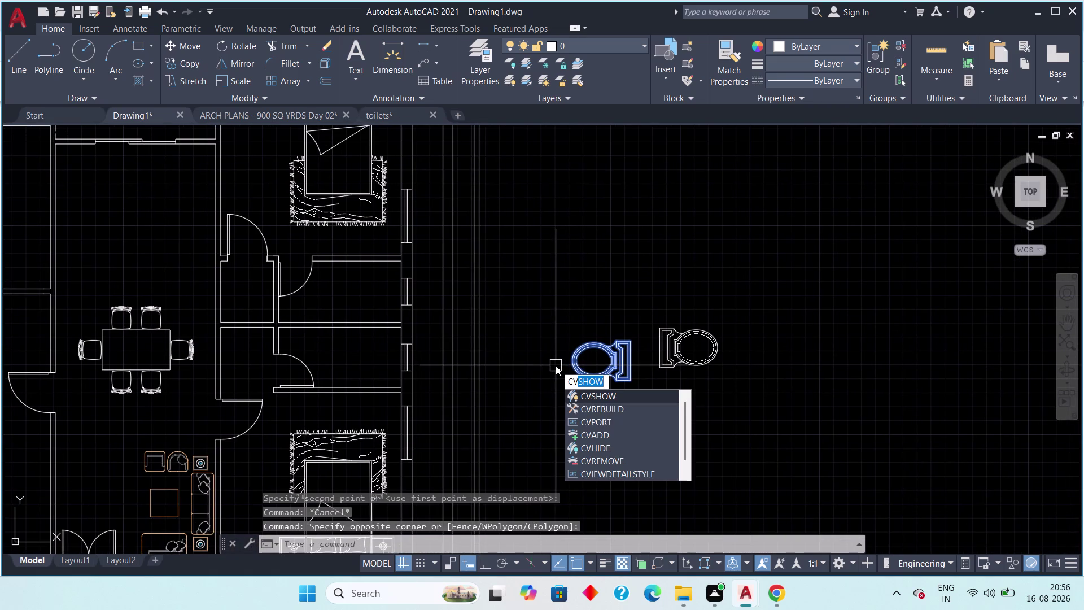
Clear the mistyped CV and start copying the mirrored toilet from its base point.
key(BackSpace)
key(BackSpace)
key(BackSpace)
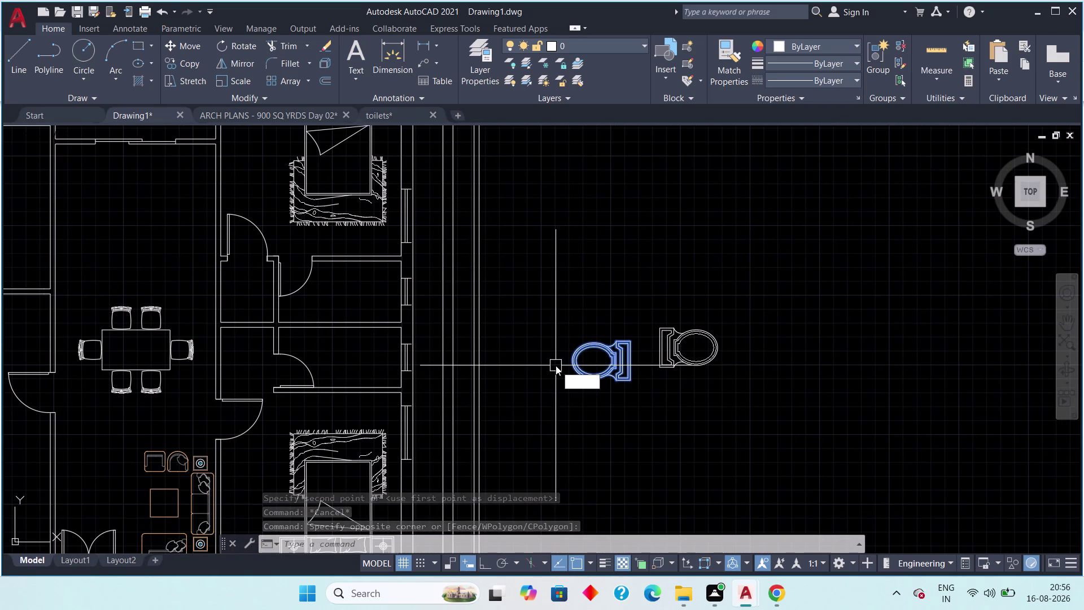
text(co)
key(space)
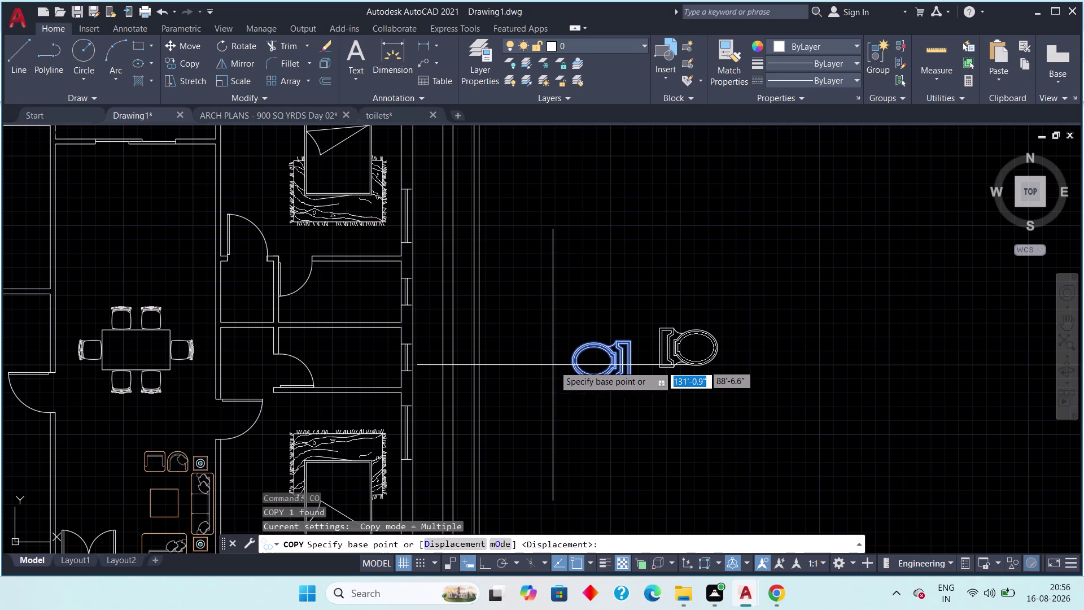
scroll(up, 3)
middle_drag(603, 346, 576, 393)
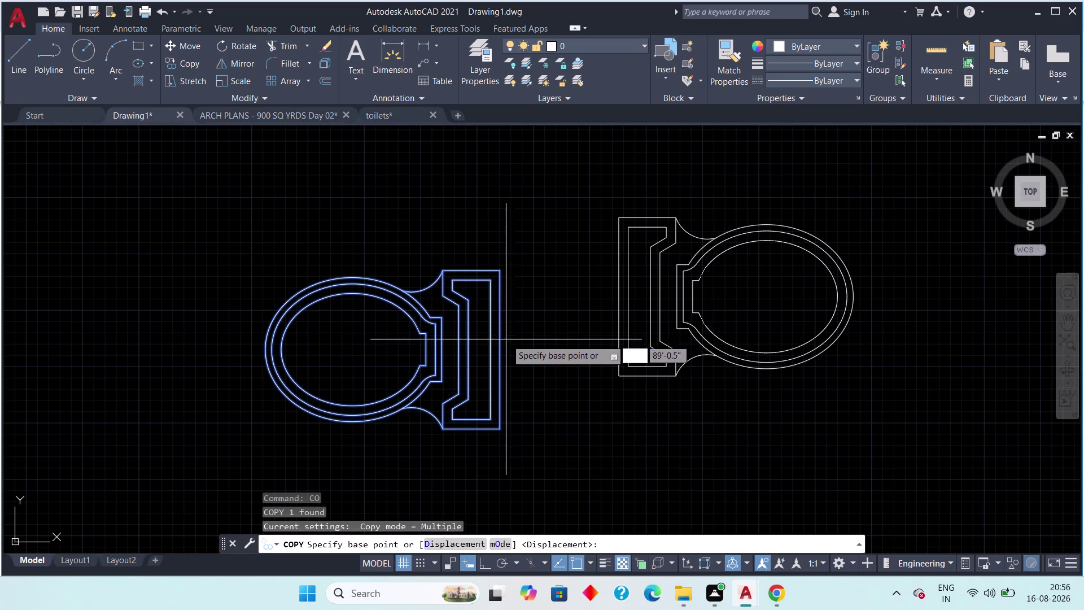
click(504, 351)
Drop mirrored toilet copies into the right flat's two adjacent toilet rooms.
scroll(down, 3)
middle_drag(418, 322, 504, 398)
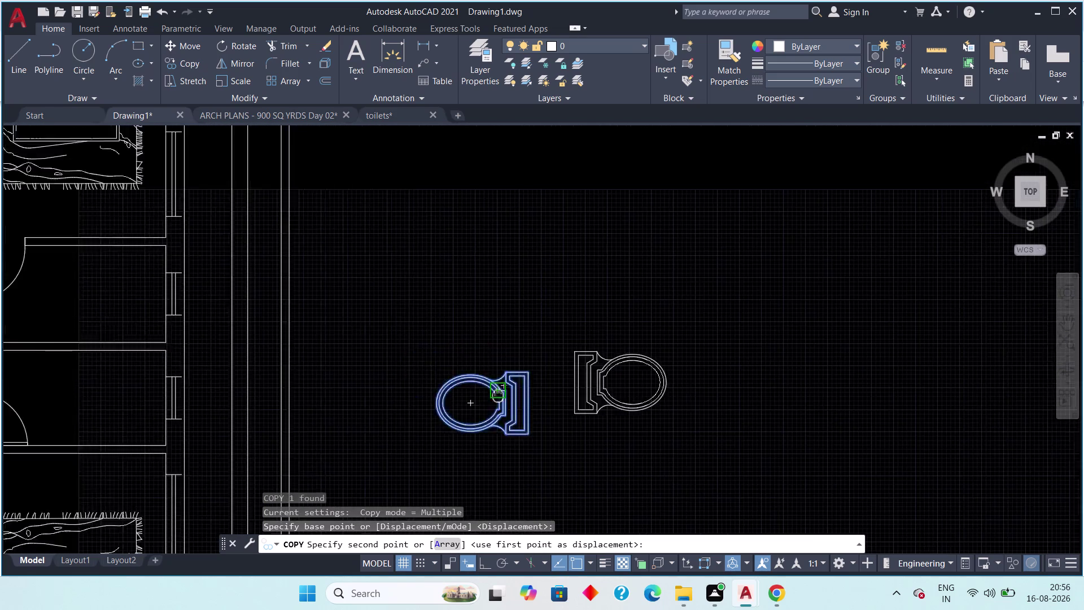
middle_drag(504, 398, 533, 413)
middle_drag(389, 379, 602, 405)
scroll(up, 3)
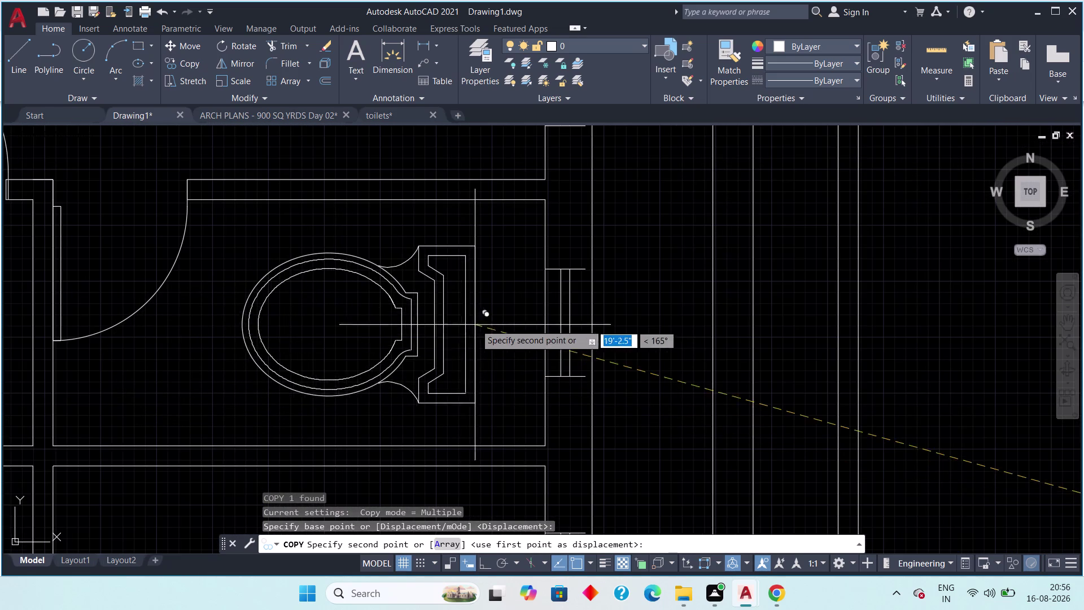
click(542, 325)
middle_drag(544, 385, 525, 243)
middle_drag(509, 387, 516, 262)
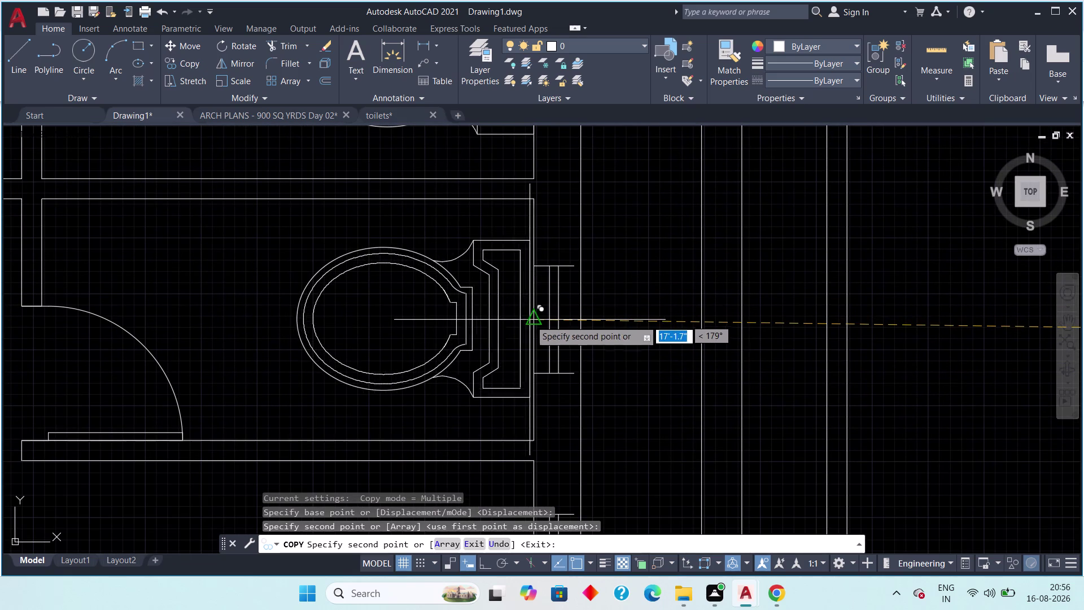
click(532, 320)
Pan back to the loose toilets, end Copy, and begin selecting one.
scroll(down, 3)
middle_drag(425, 370, 585, 322)
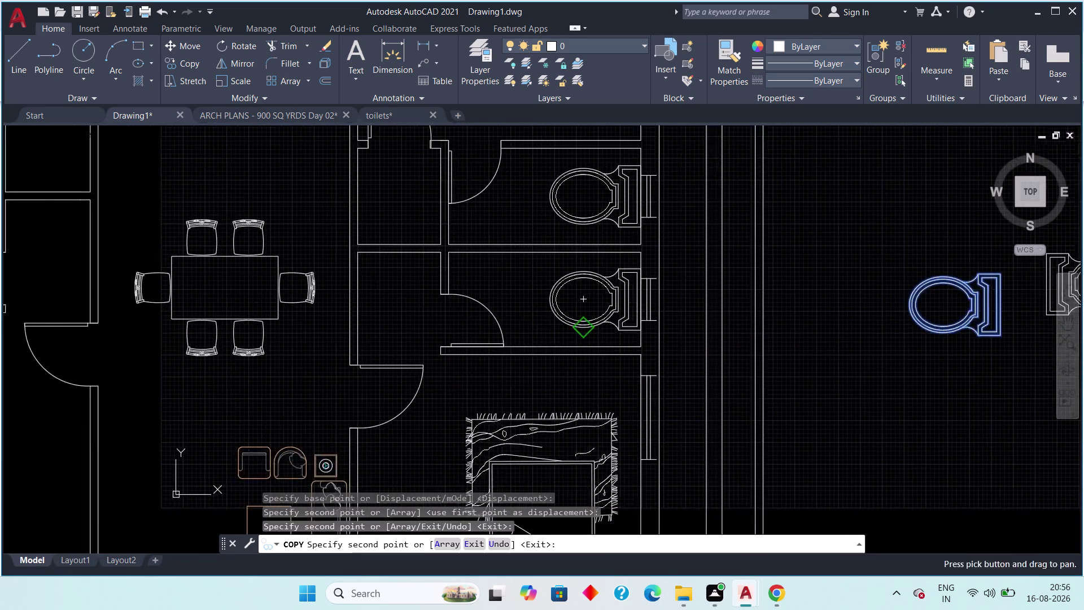
scroll(down, 3)
middle_drag(570, 343, 783, 364)
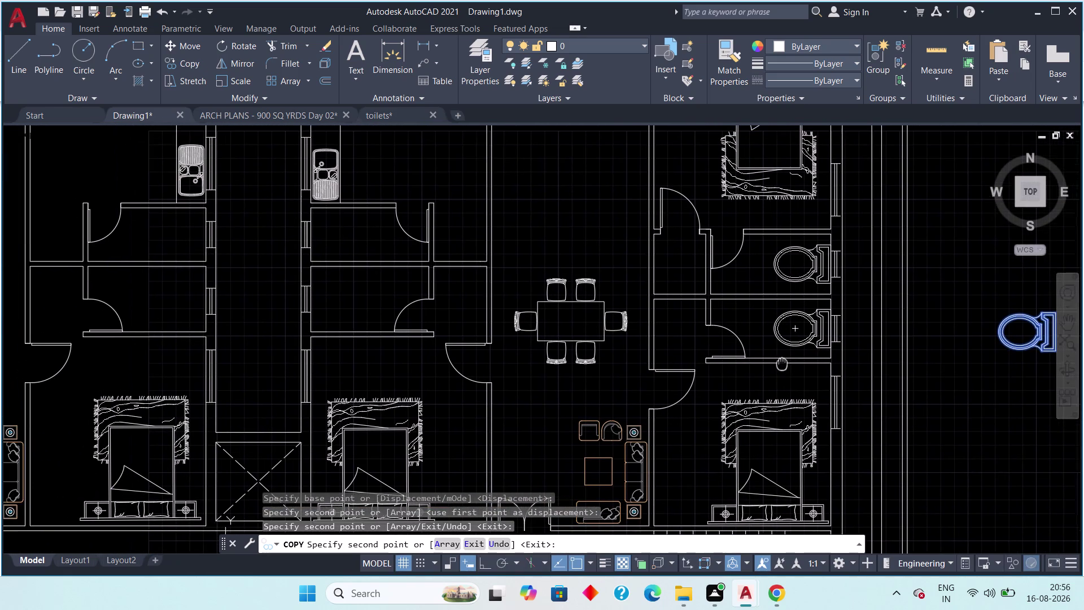
middle_drag(783, 364, 782, 364)
scroll(down, 3)
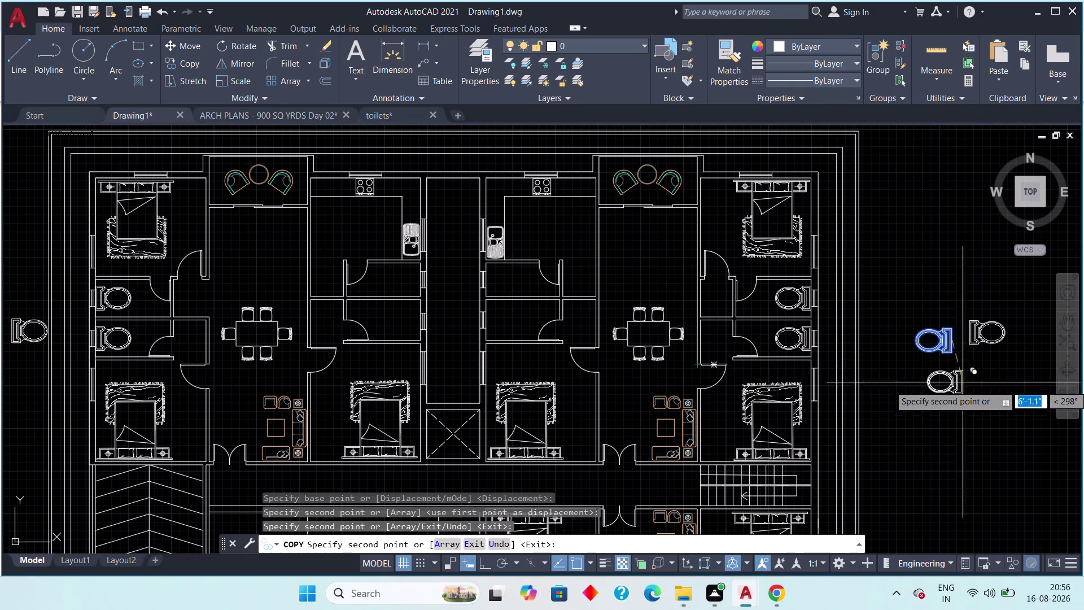
middle_drag(926, 393, 792, 354)
key(Escape)
drag(885, 266, 869, 279)
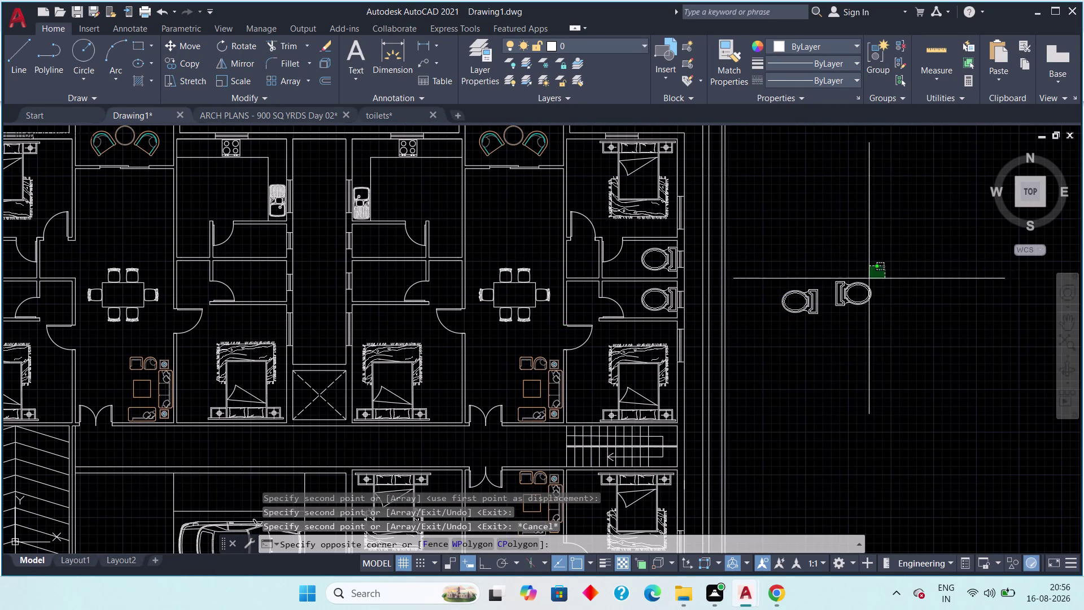
Select the spare toilet and start copying it from its base point.
drag(869, 279, 859, 286)
click(826, 322)
key(c)
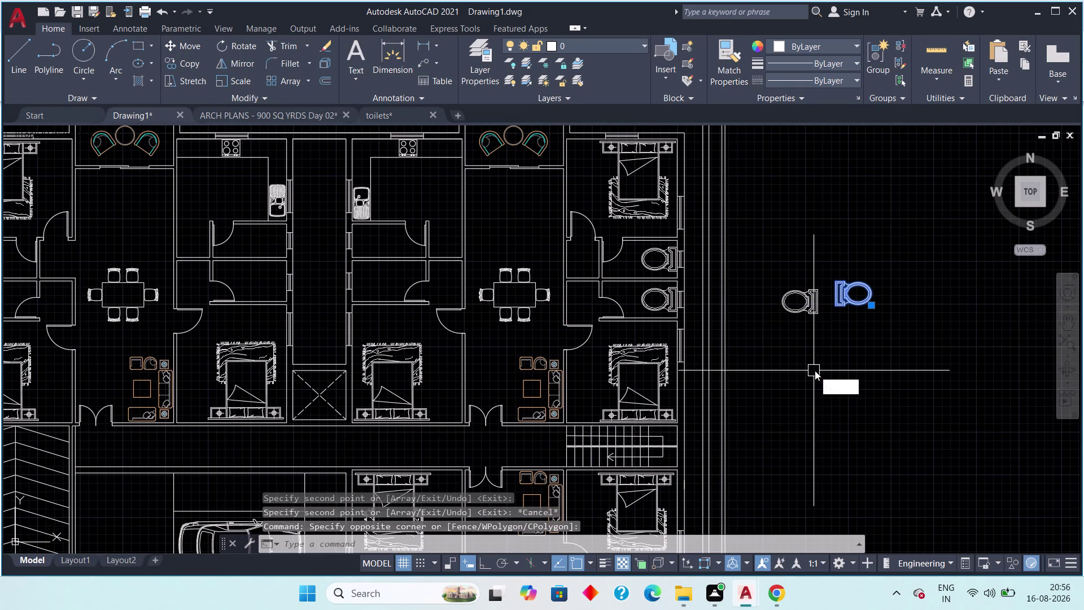
key(o)
key(space)
scroll(up, 3)
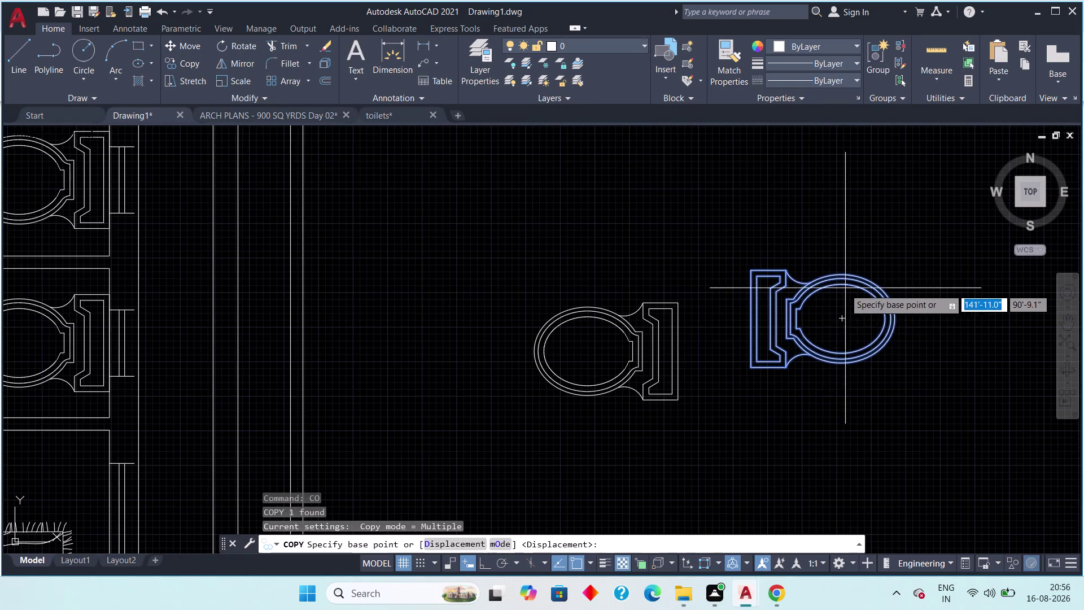
click(748, 317)
Place the toilet copy in a central flat's bathroom and end Copy.
scroll(down, 3)
middle_drag(602, 401, 863, 314)
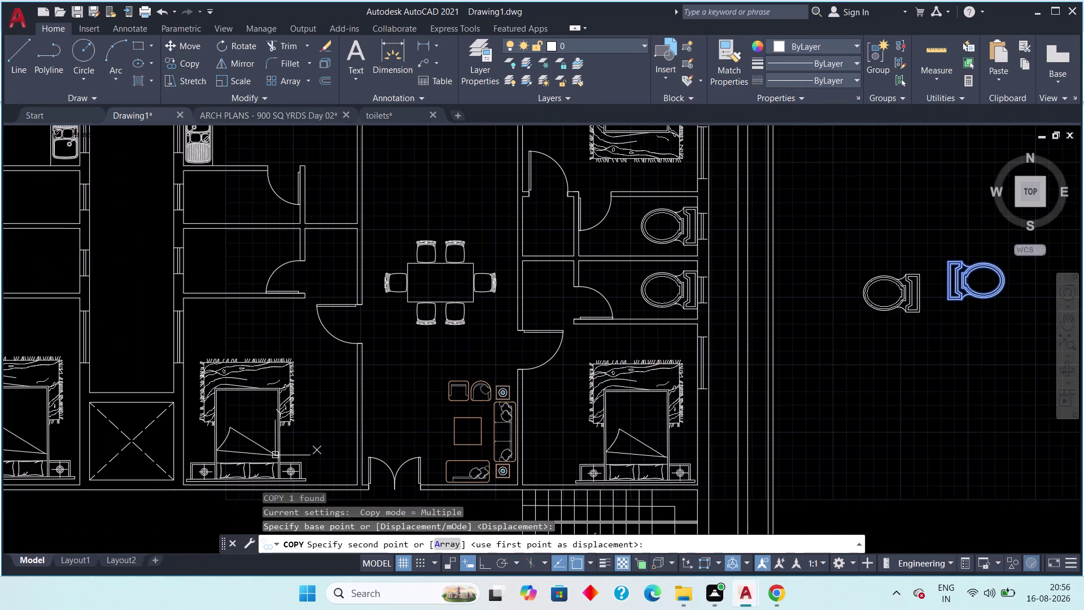
middle_drag(426, 342, 775, 343)
scroll(up, 3)
middle_drag(556, 277, 634, 334)
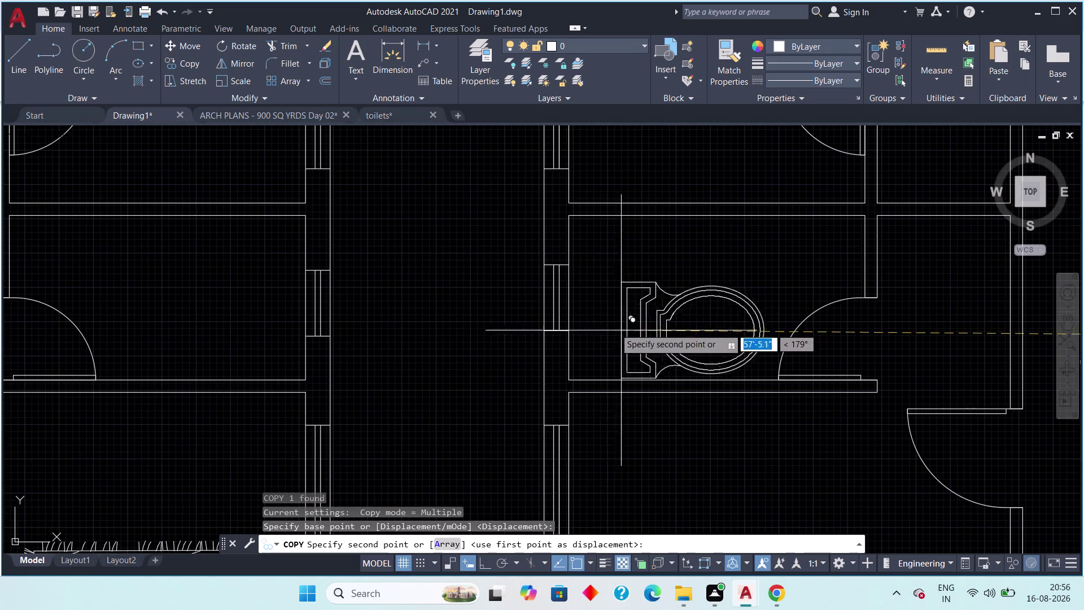
click(569, 295)
scroll(down, 3)
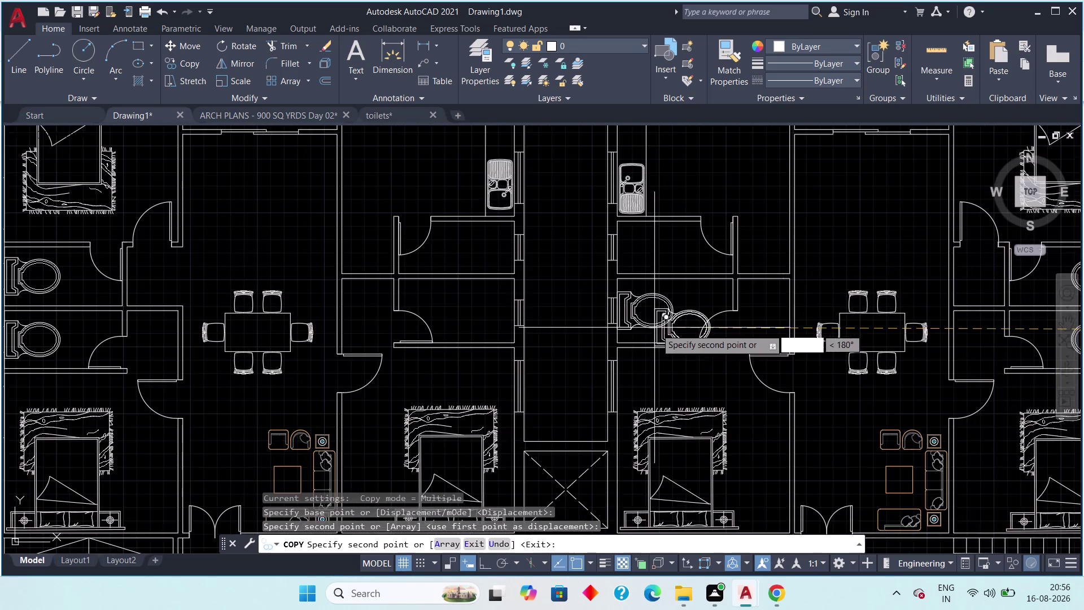
middle_drag(661, 332, 702, 350)
scroll(down, 3)
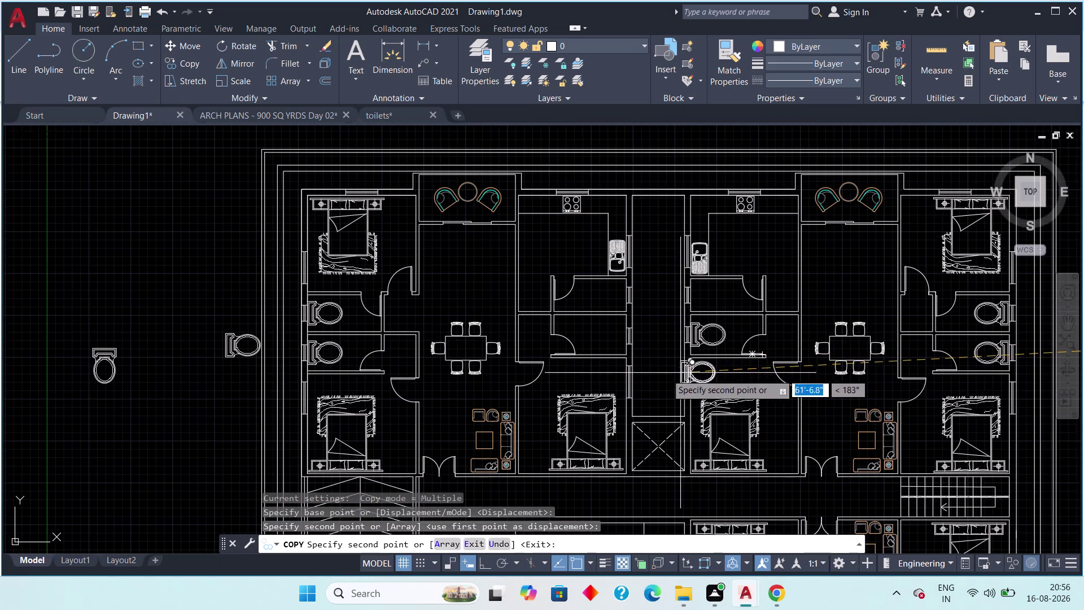
key(Escape)
Pan back and select the spare toilet fixture again.
middle_drag(775, 381, 560, 336)
scroll(down, 3)
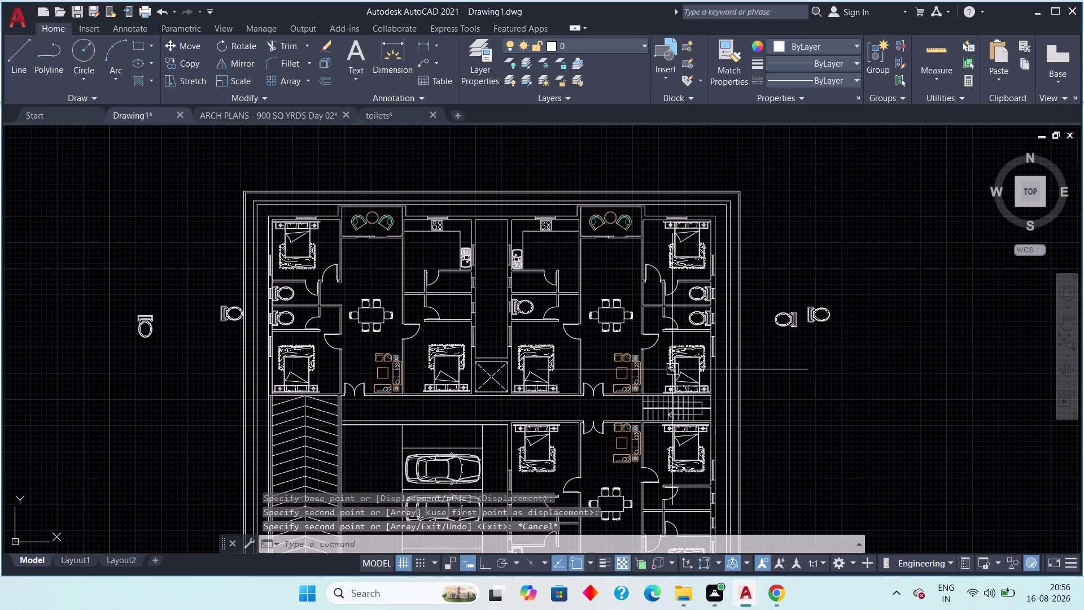
scroll(up, 3)
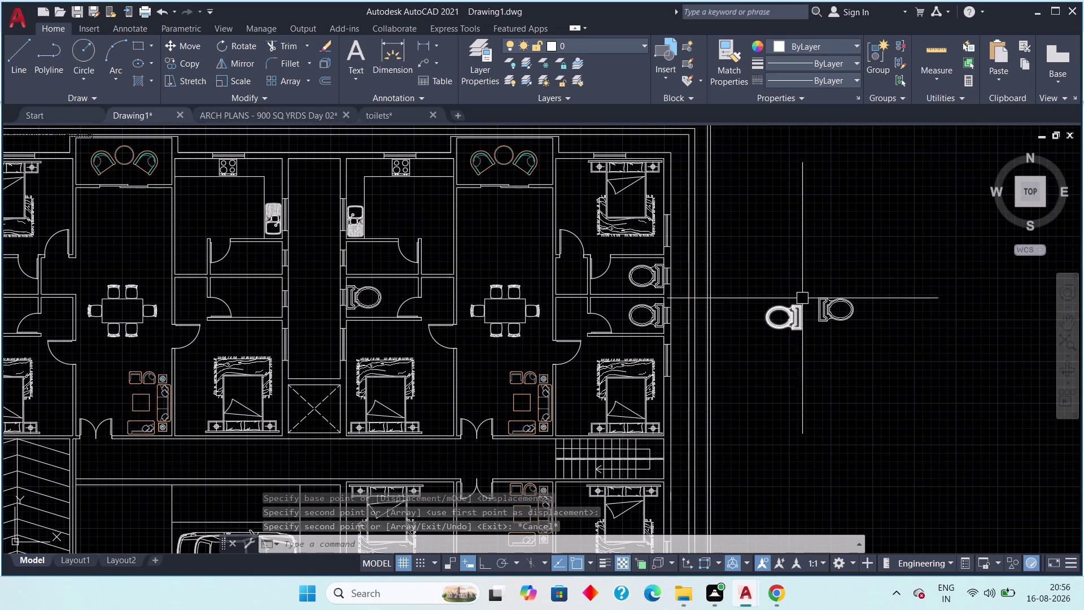
scroll(up, 3)
drag(808, 303, 805, 309)
Copy the selected toilet into the other central flat's empty bathroom.
click(694, 401)
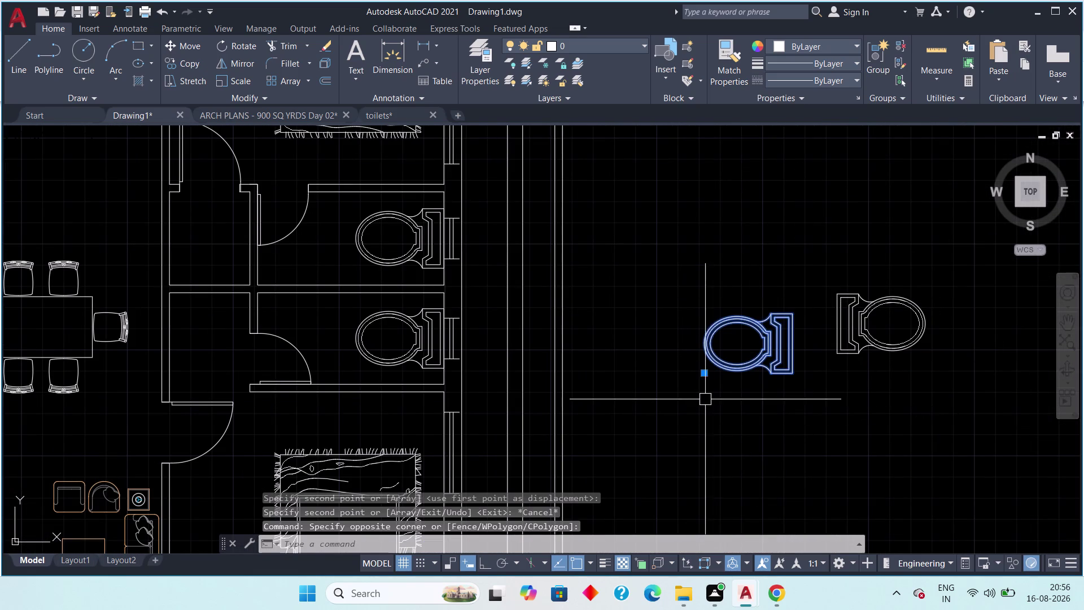
key(c)
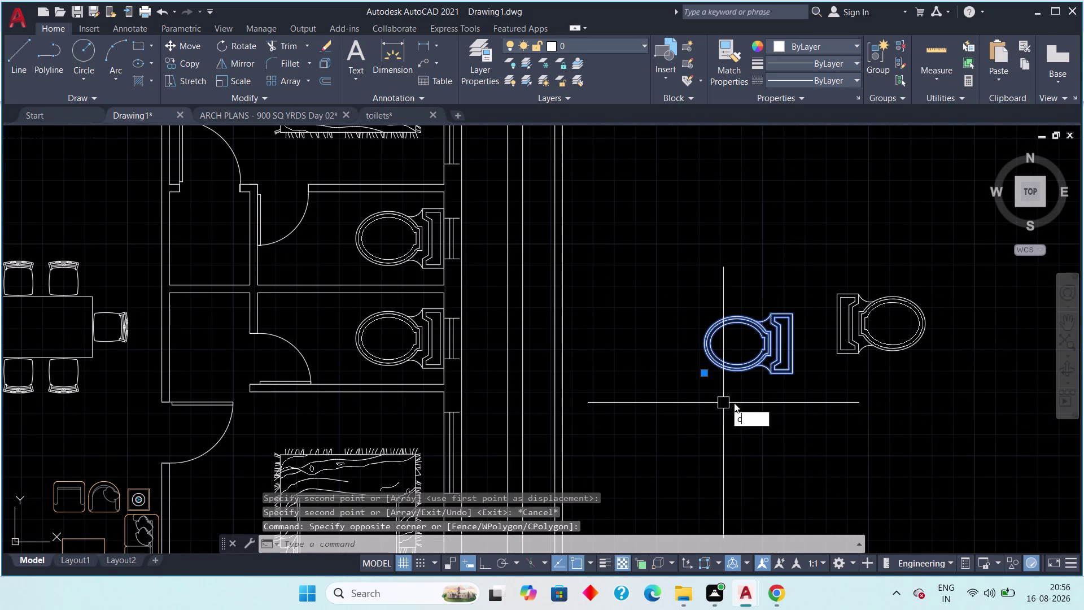
key(o)
key(space)
scroll(up, 3)
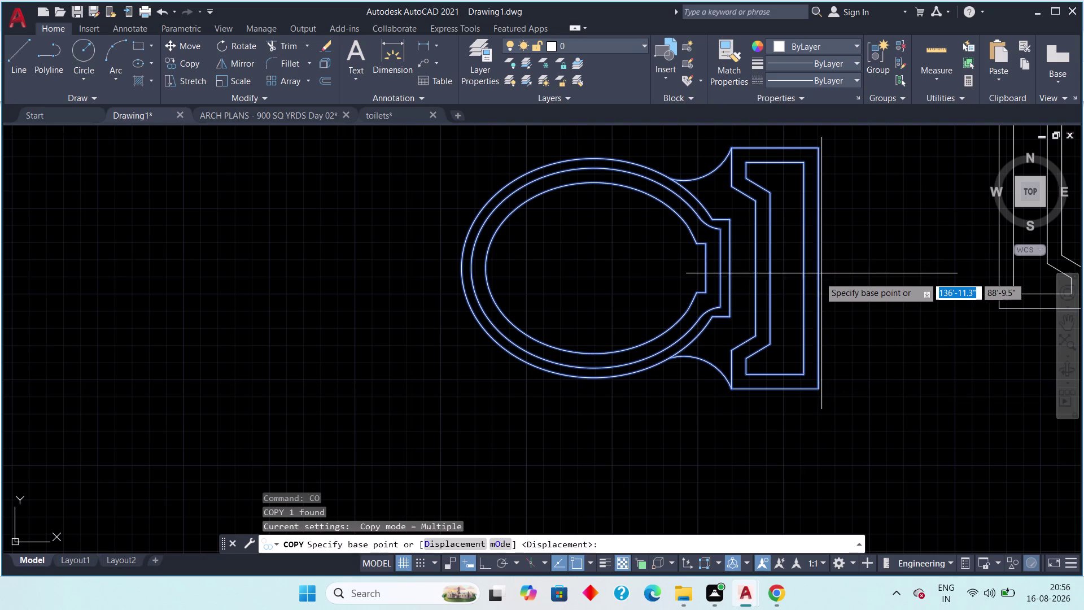
click(819, 269)
scroll(down, 3)
middle_drag(635, 345, 700, 339)
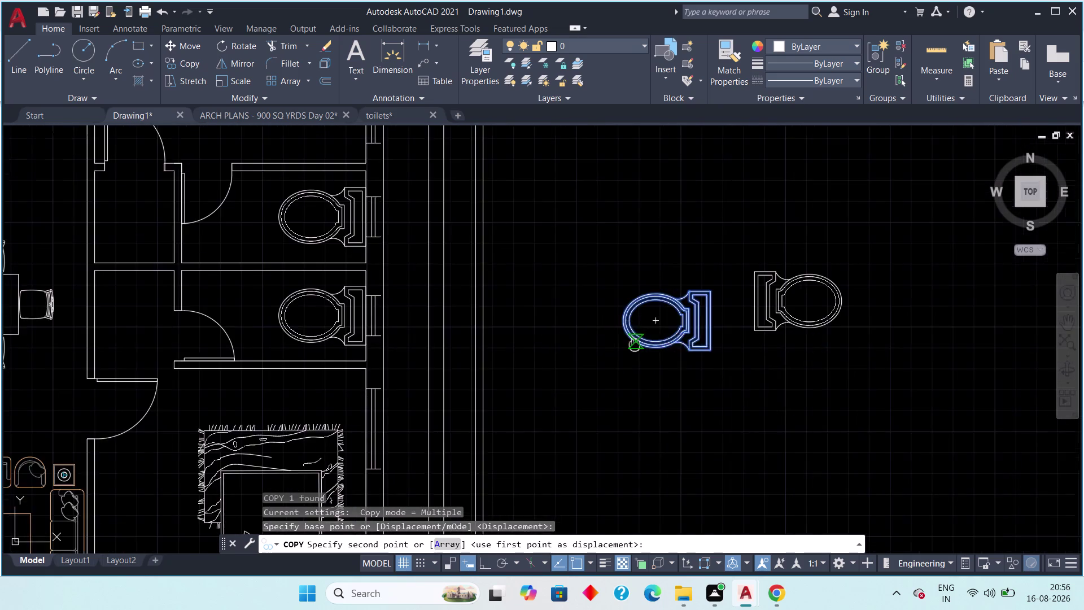
middle_drag(699, 339, 979, 321)
scroll(down, 3)
middle_drag(553, 381, 799, 409)
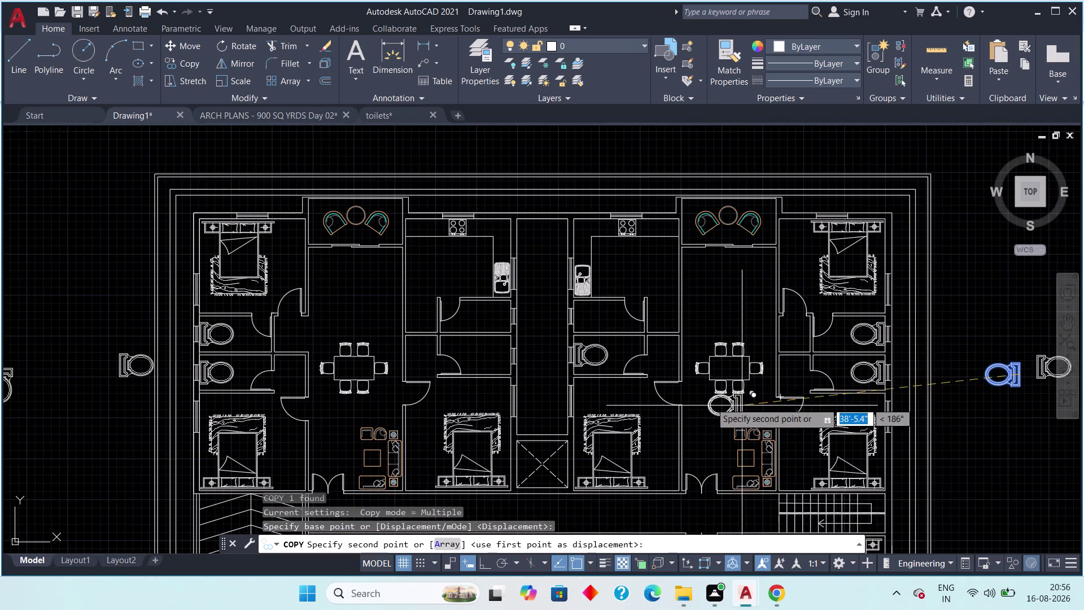
scroll(up, 3)
middle_drag(533, 335, 513, 364)
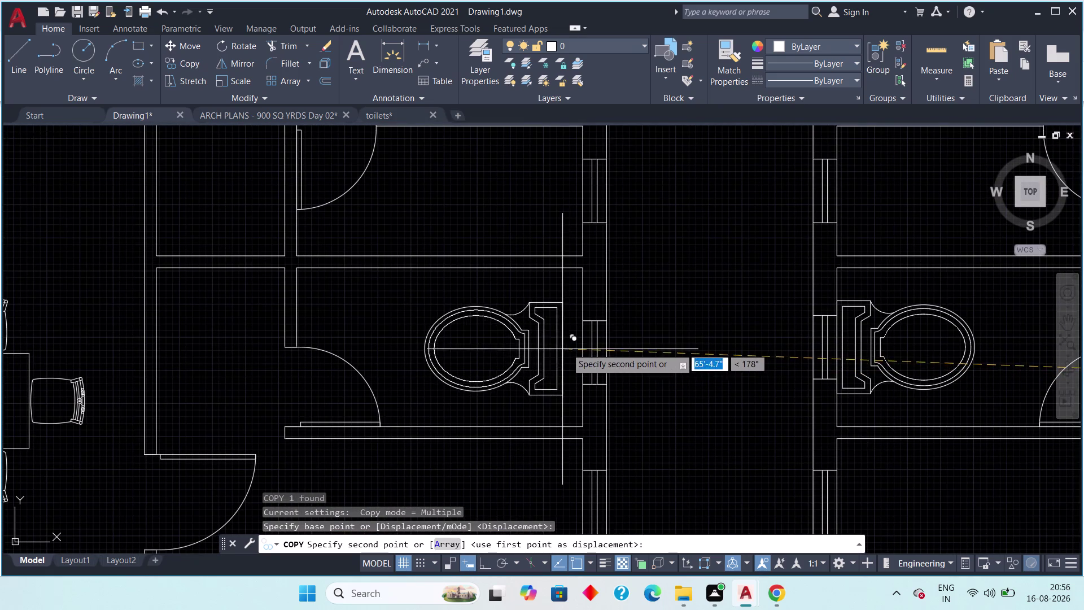
click(578, 351)
scroll(down, 3)
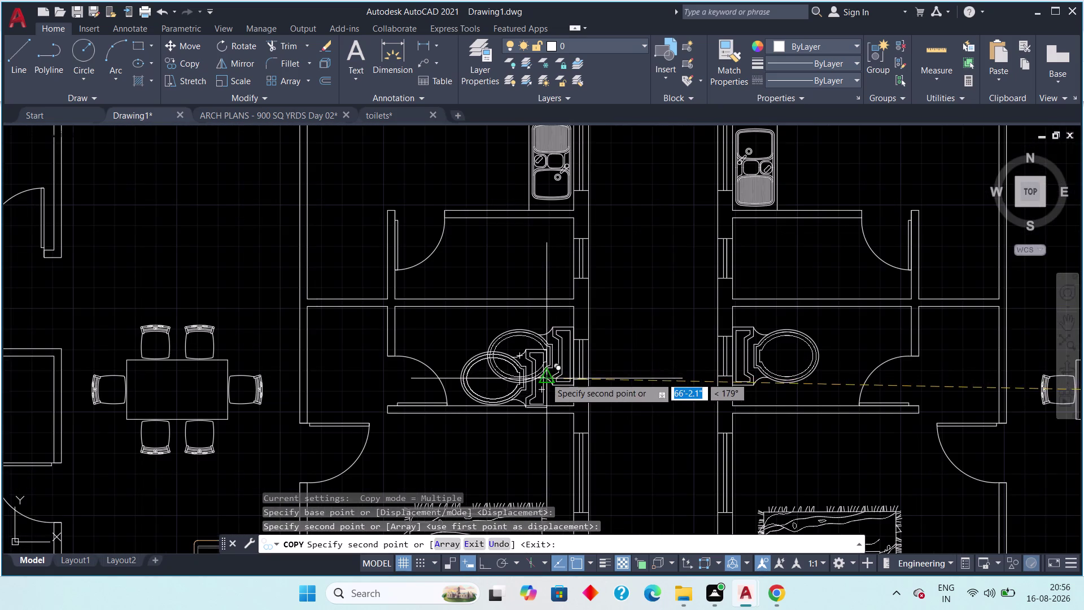
middle_drag(545, 375, 529, 360)
key(Escape)
middle_drag(638, 427, 612, 355)
scroll(down, 3)
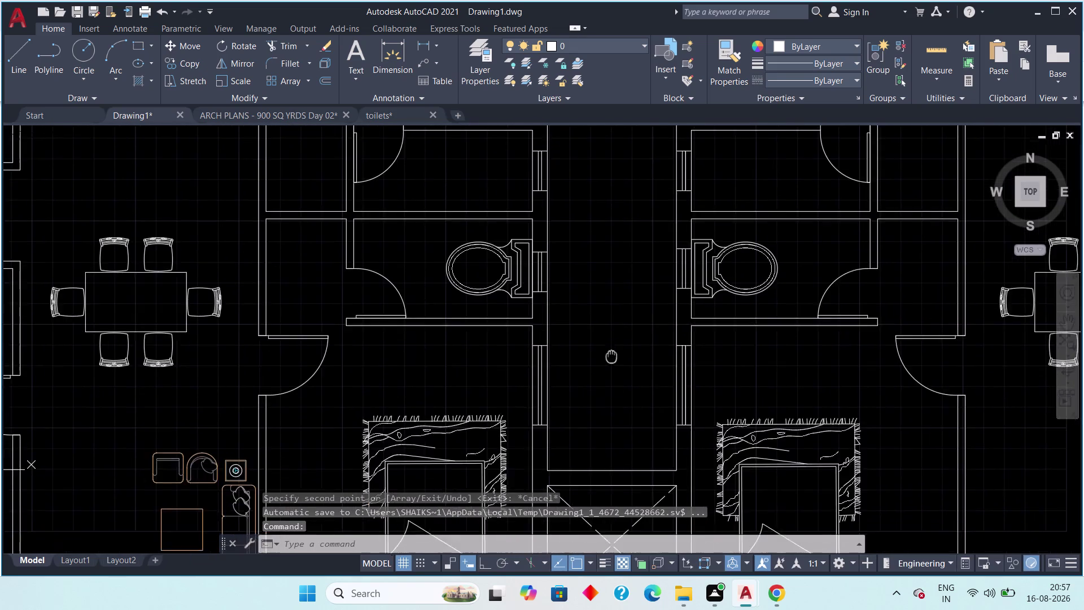
scroll(down, 3)
middle_drag(715, 424, 642, 311)
scroll(down, 3)
middle_drag(692, 409, 643, 333)
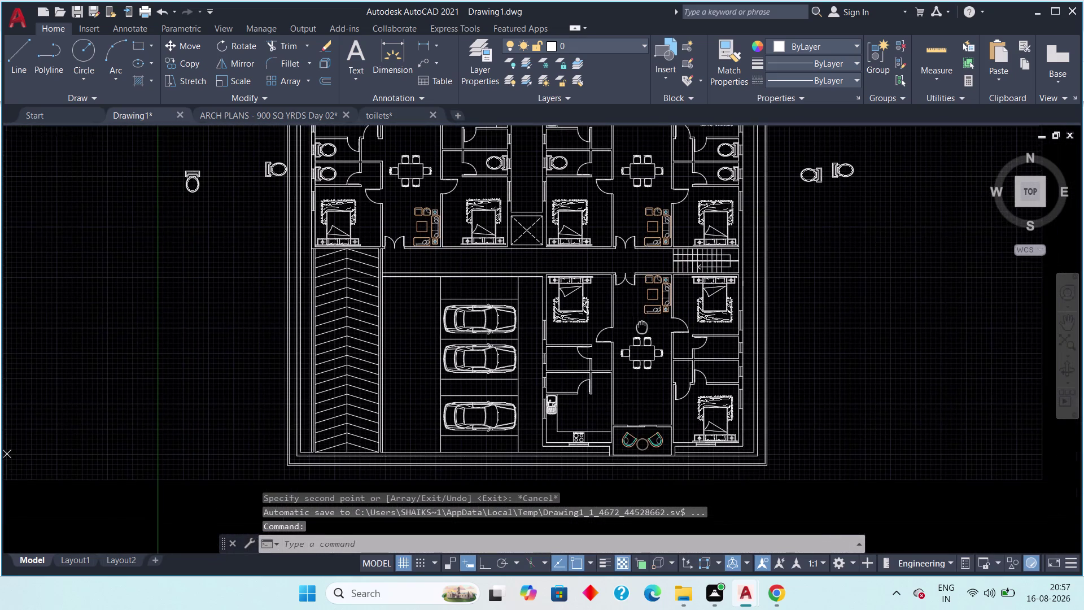
middle_drag(643, 333, 643, 372)
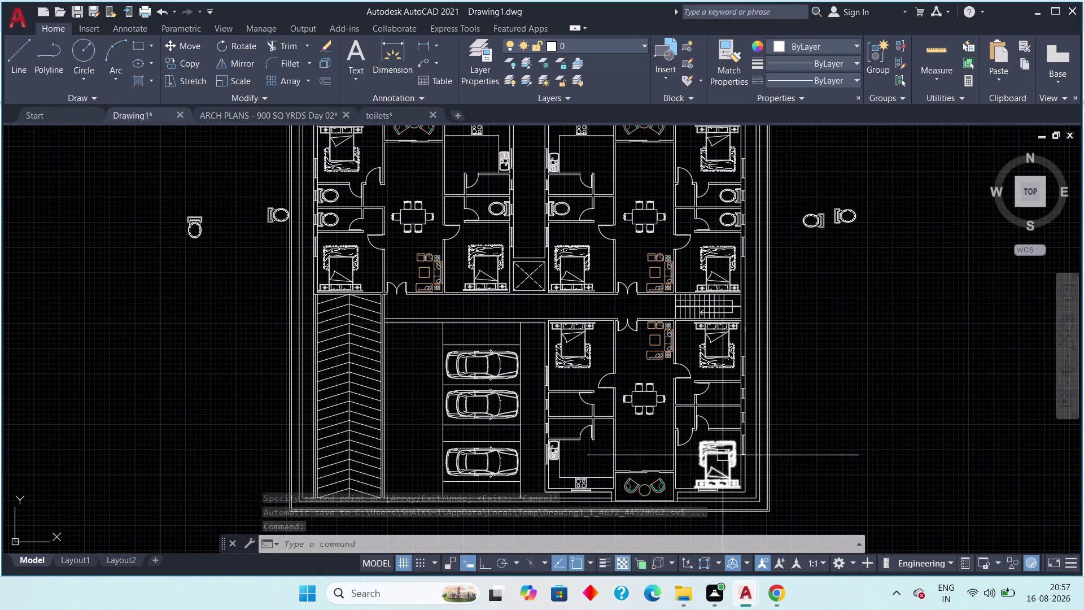
Copy a spare toilet into the lower flat's two adjacent bathrooms.
middle_drag(726, 443, 685, 466)
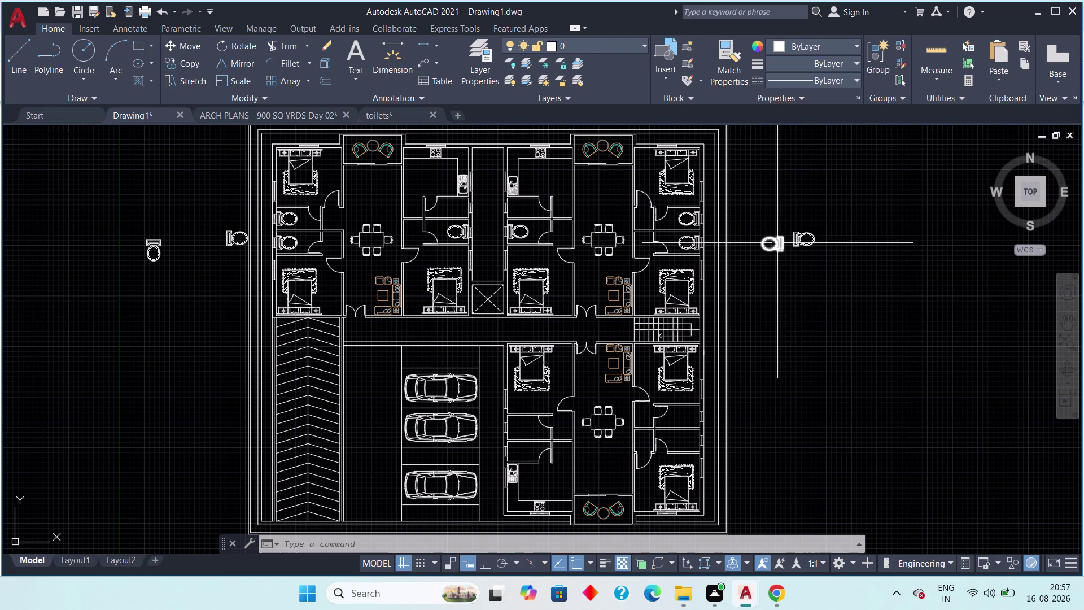
scroll(up, 3)
drag(795, 215, 769, 248)
click(696, 327)
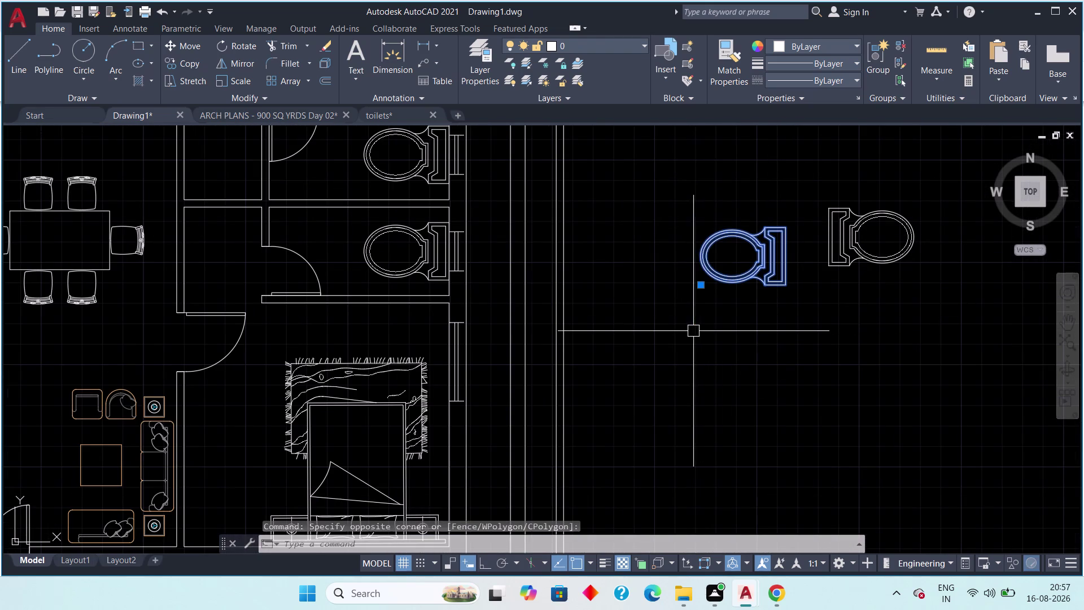
text(co)
key(space)
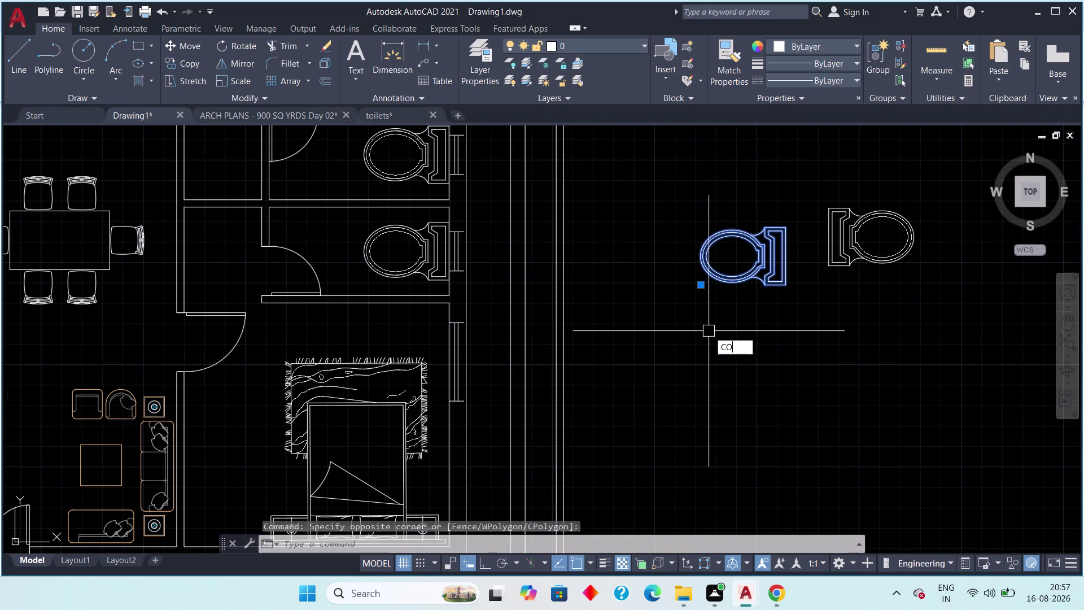
scroll(up, 3)
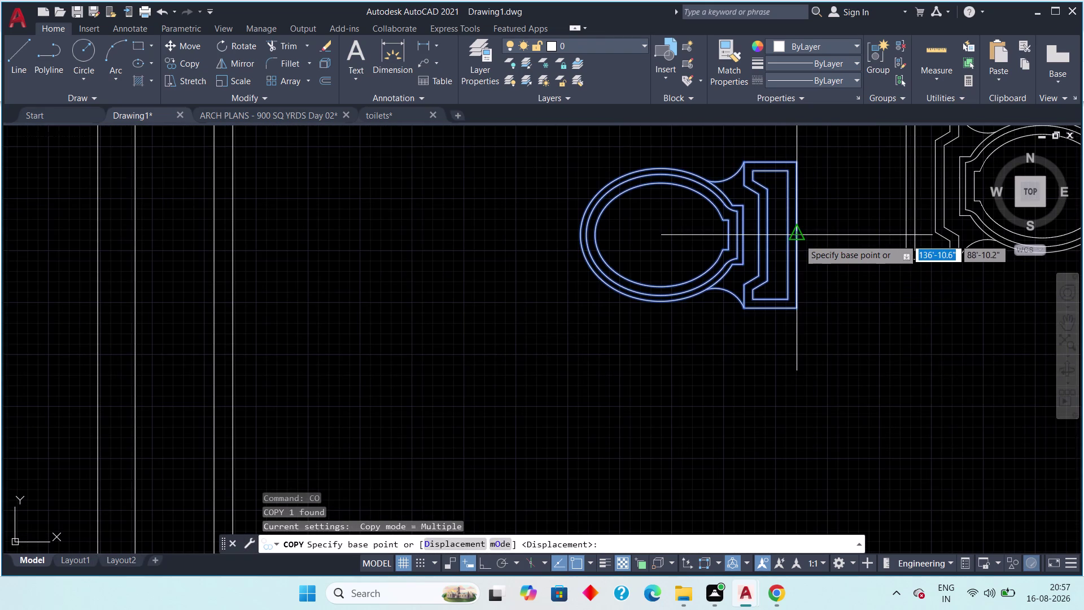
click(799, 239)
scroll(down, 3)
middle_drag(678, 397, 756, 246)
scroll(down, 3)
middle_drag(655, 361, 751, 317)
scroll(down, 3)
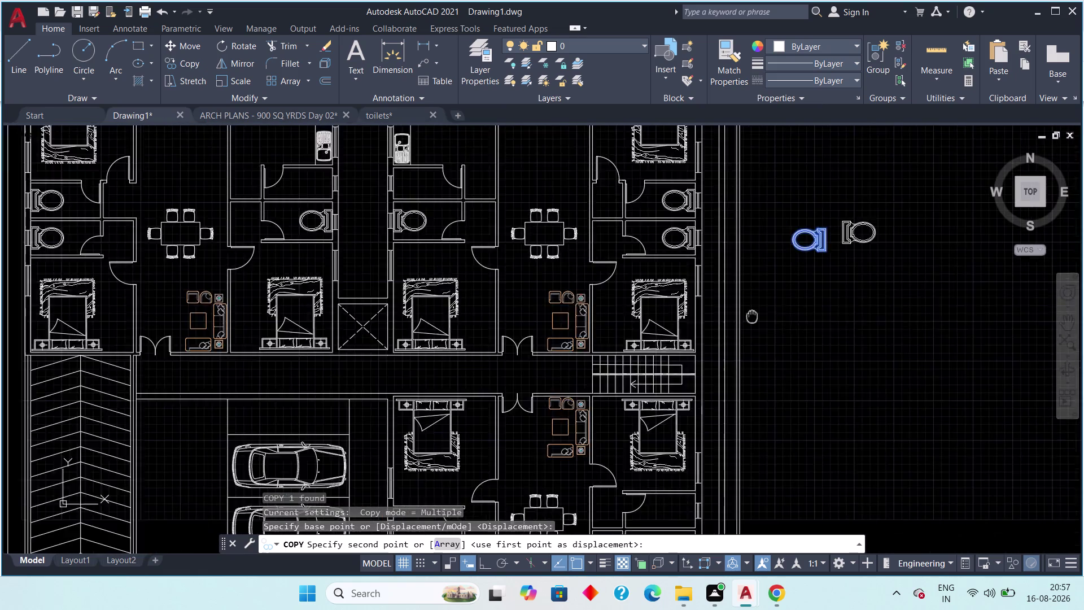
scroll(down, 3)
middle_drag(698, 382, 700, 300)
scroll(up, 3)
scroll(up, 3)
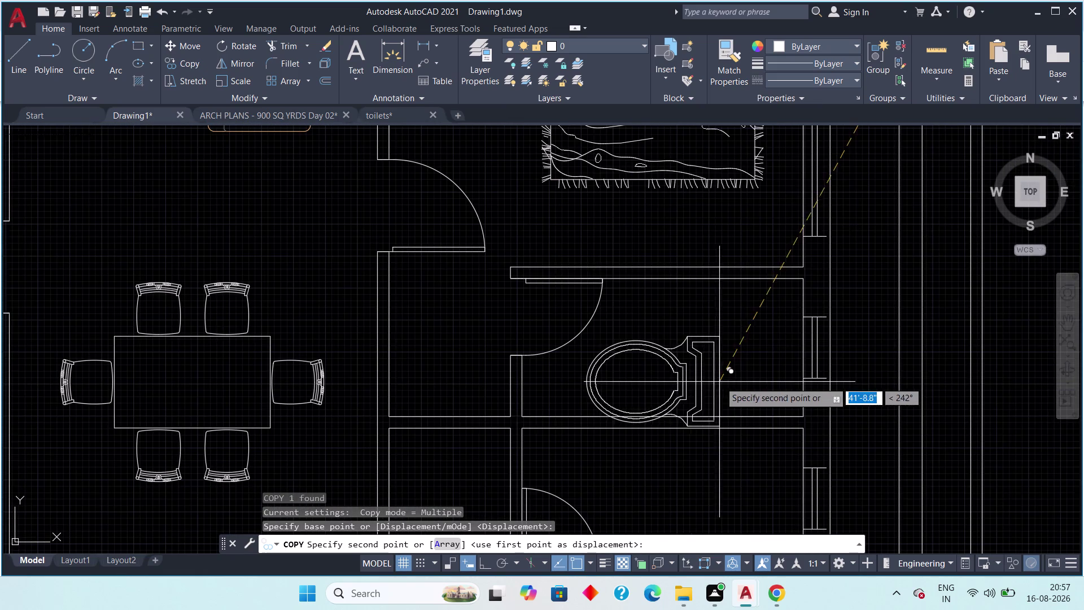
click(801, 349)
middle_drag(784, 416, 747, 274)
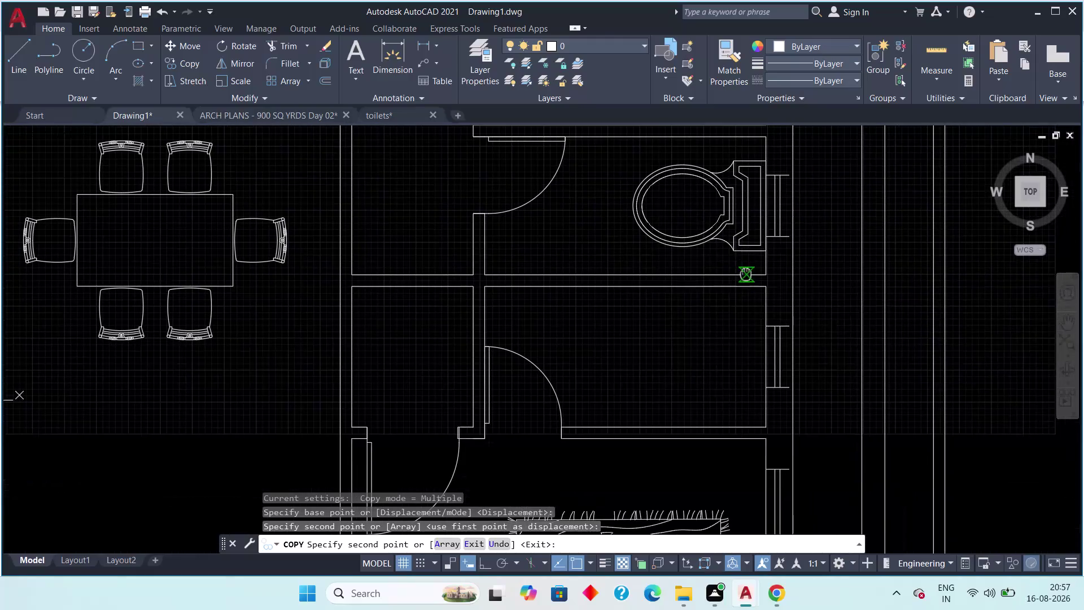
scroll(up, 3)
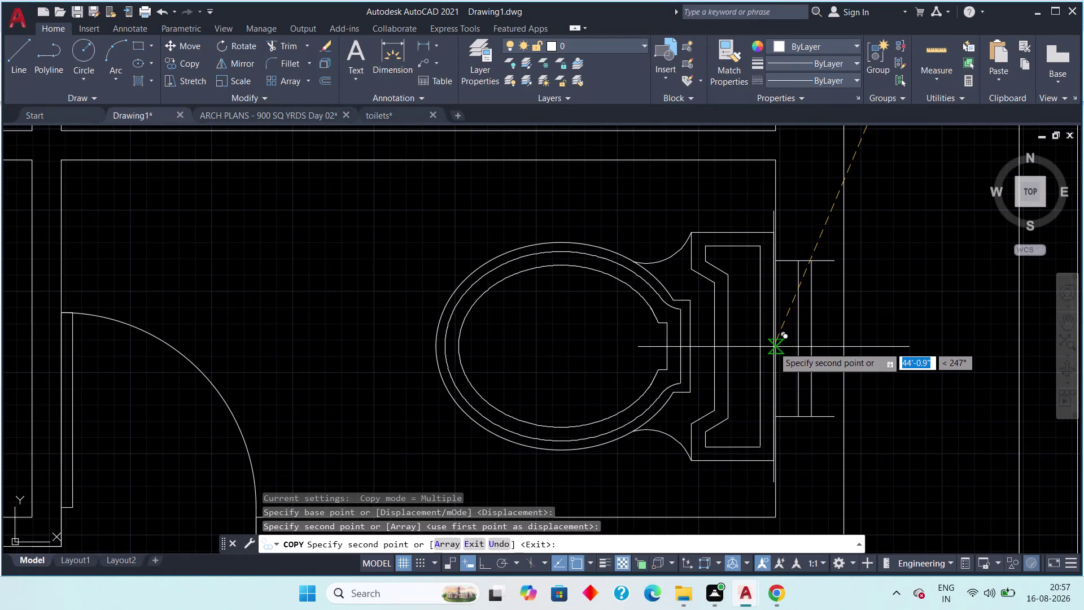
click(772, 333)
scroll(down, 3)
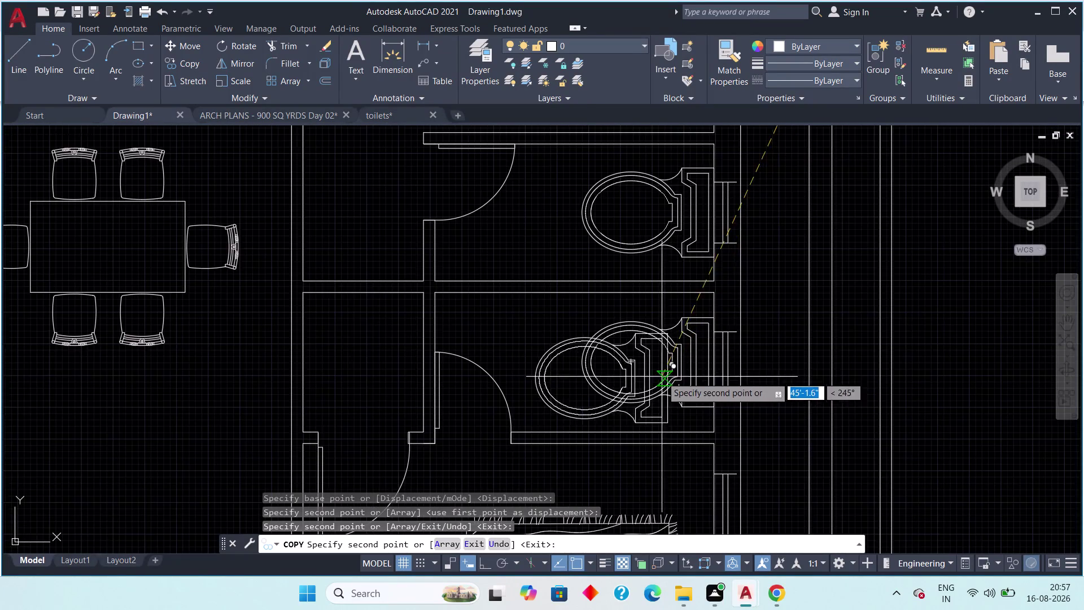
middle_drag(662, 377, 752, 366)
scroll(down, 3)
scroll(down, 3)
scroll(down, 3)
key(Escape)
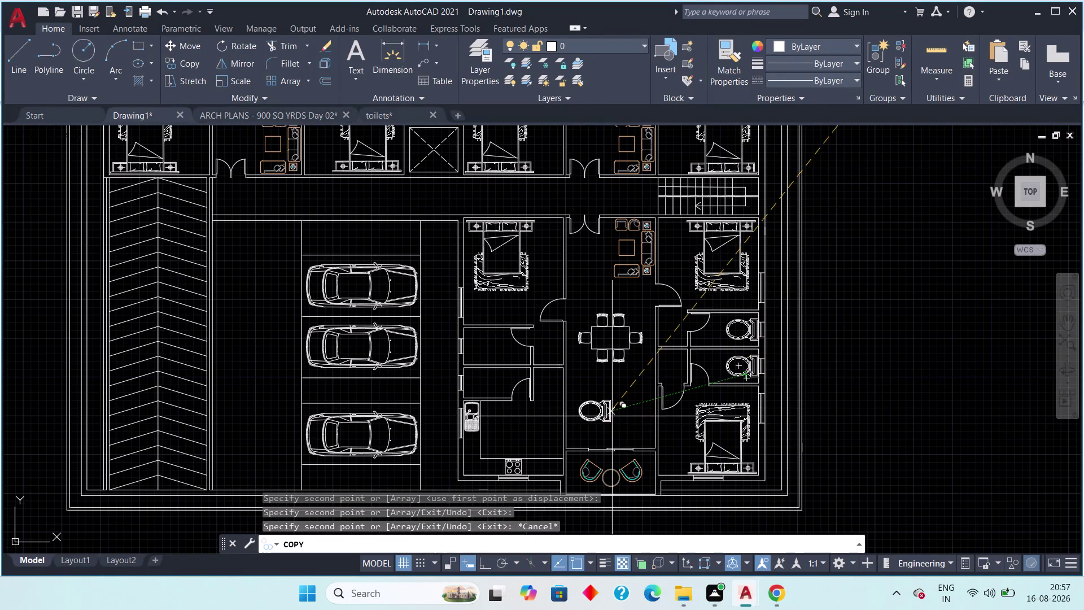
scroll(down, 3)
middle_drag(610, 410, 649, 464)
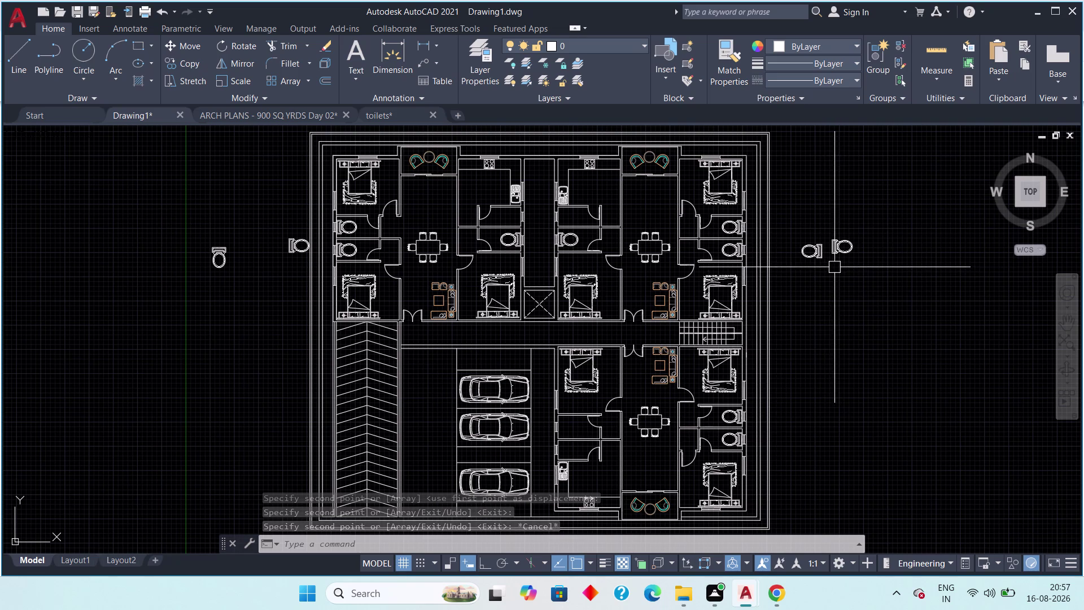
scroll(up, 3)
middle_drag(894, 275, 669, 293)
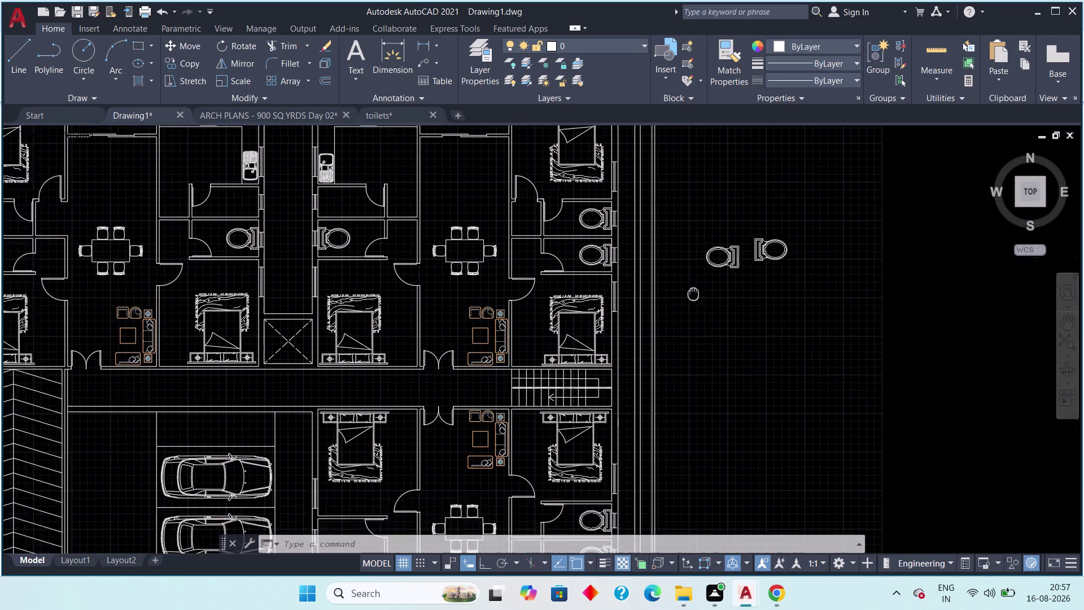
middle_drag(669, 293, 654, 295)
scroll(up, 3)
Copy the other spare toilet into the lower flat's toilet room beside the parking bays.
drag(717, 195, 705, 245)
click(617, 344)
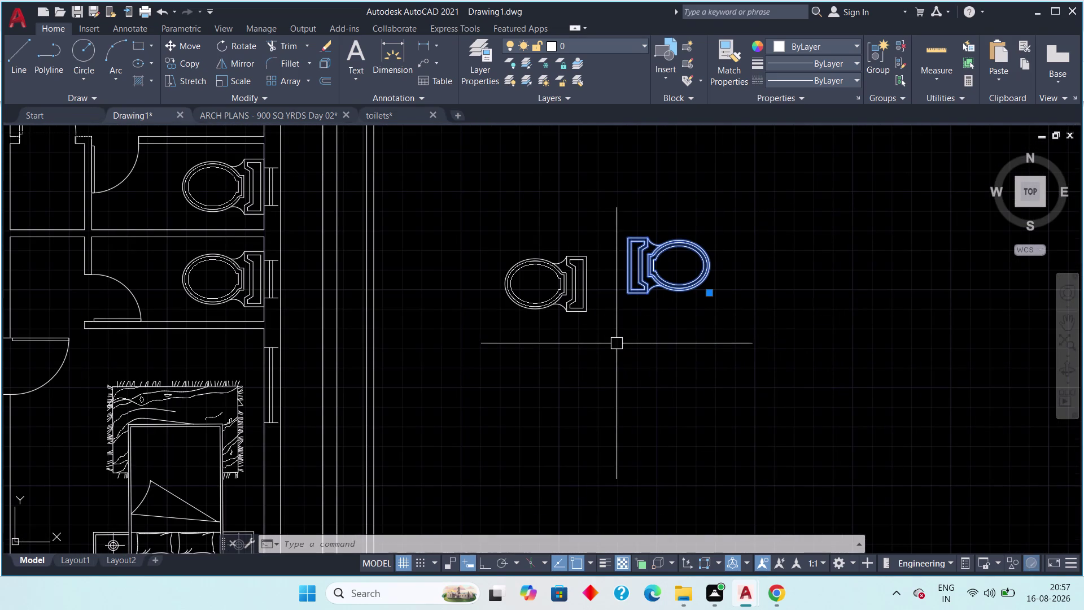
key(c)
key(o)
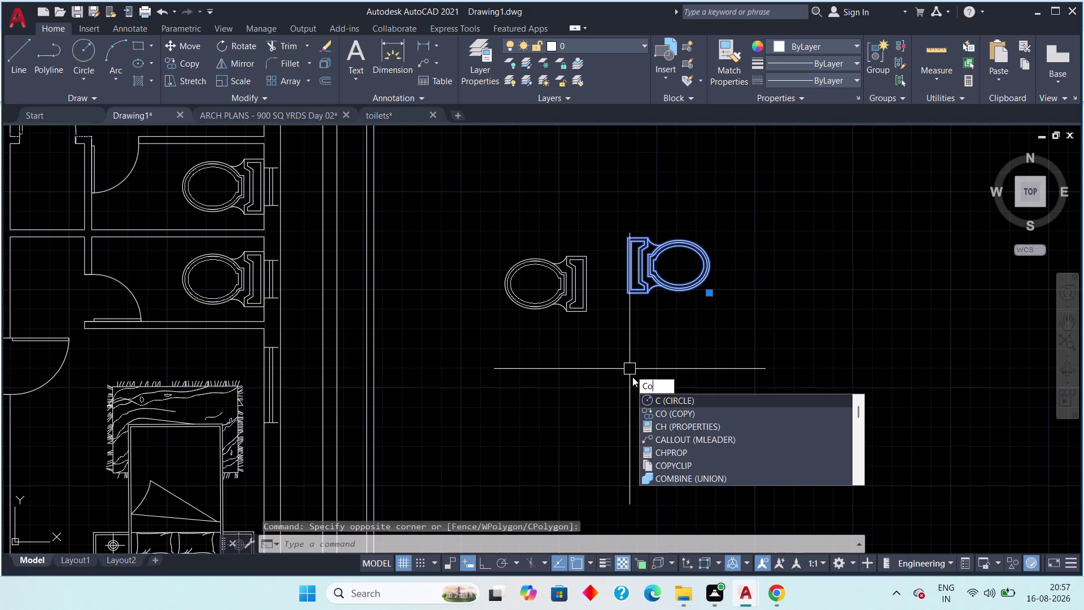
key(space)
scroll(up, 3)
drag(619, 244, 615, 258)
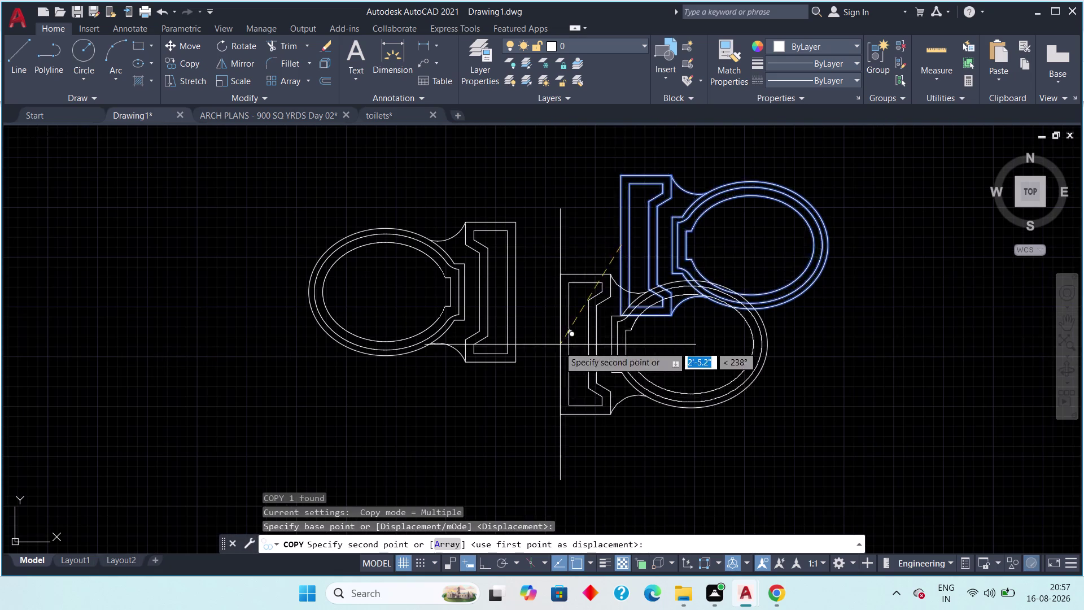
scroll(down, 3)
middle_drag(474, 407, 638, 286)
middle_drag(476, 374, 698, 286)
scroll(down, 3)
middle_drag(563, 342, 595, 332)
scroll(down, 3)
middle_drag(595, 333, 626, 387)
middle_drag(629, 401, 630, 345)
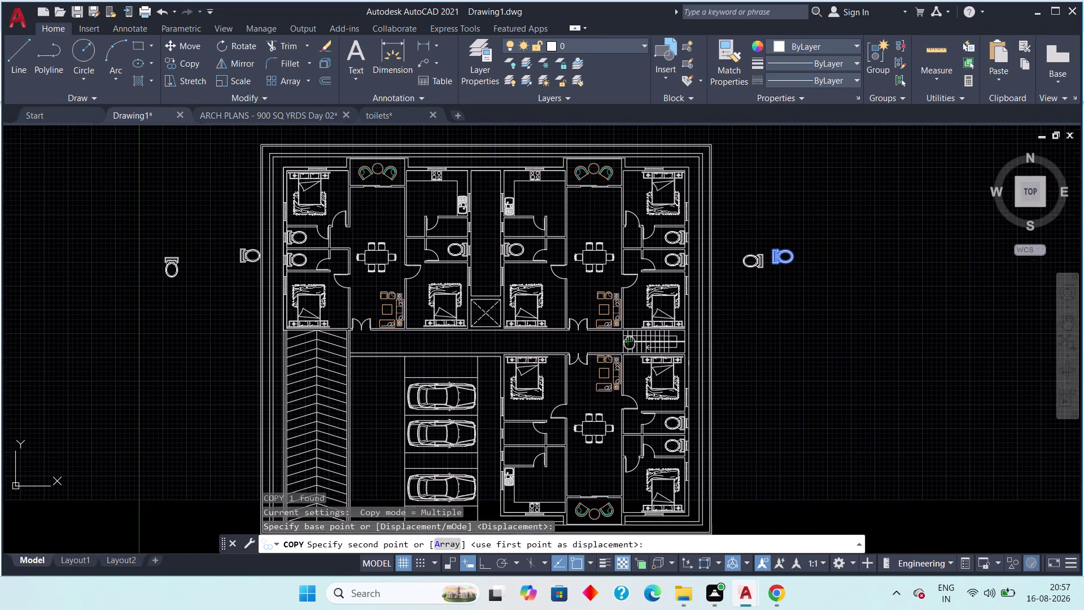
middle_drag(629, 344, 632, 335)
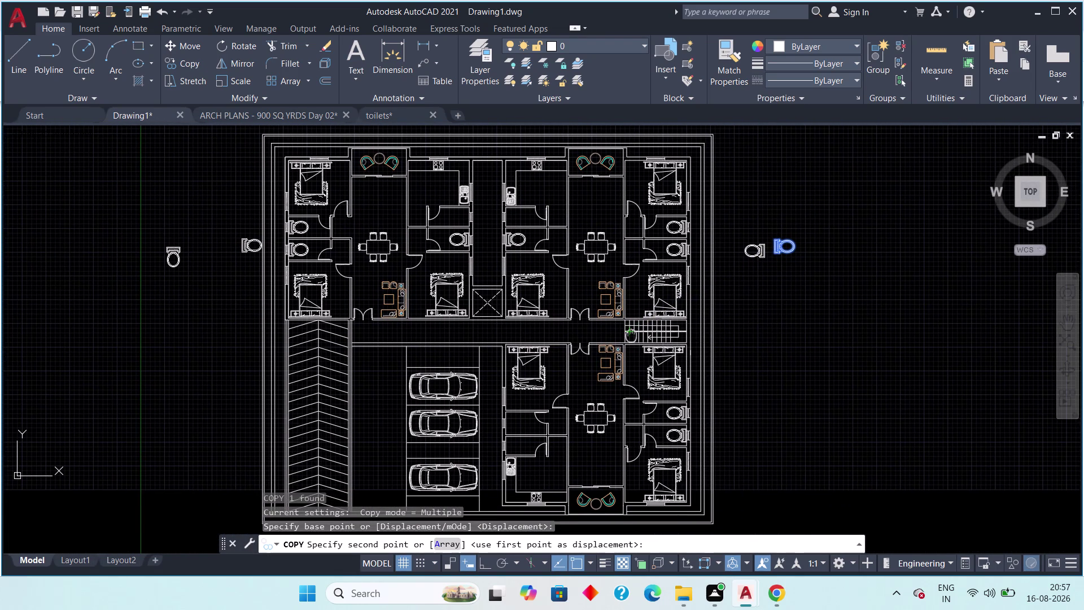
middle_drag(632, 335, 634, 315)
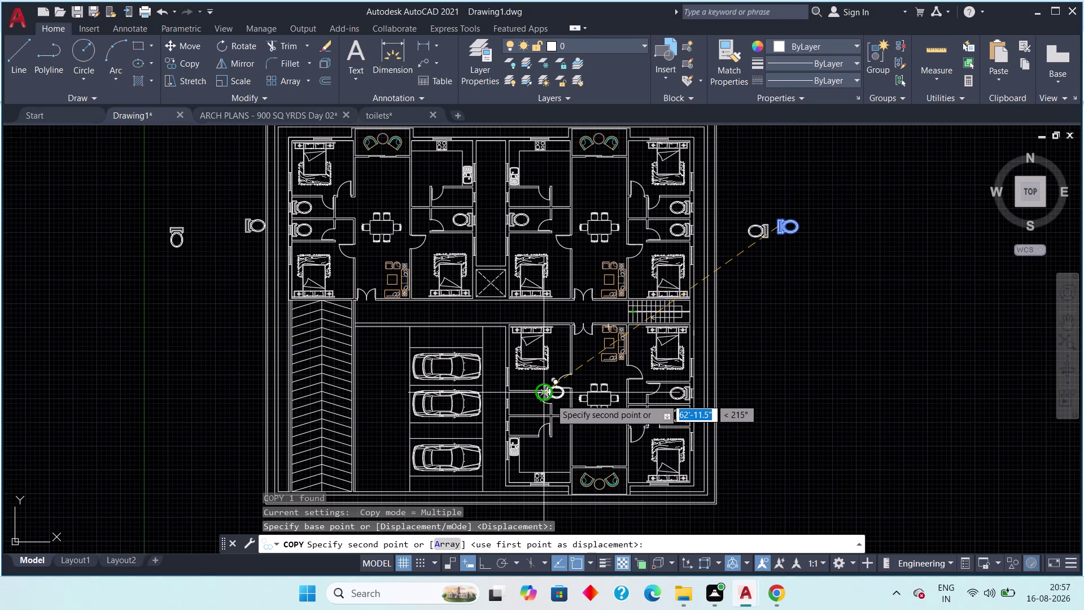
scroll(up, 3)
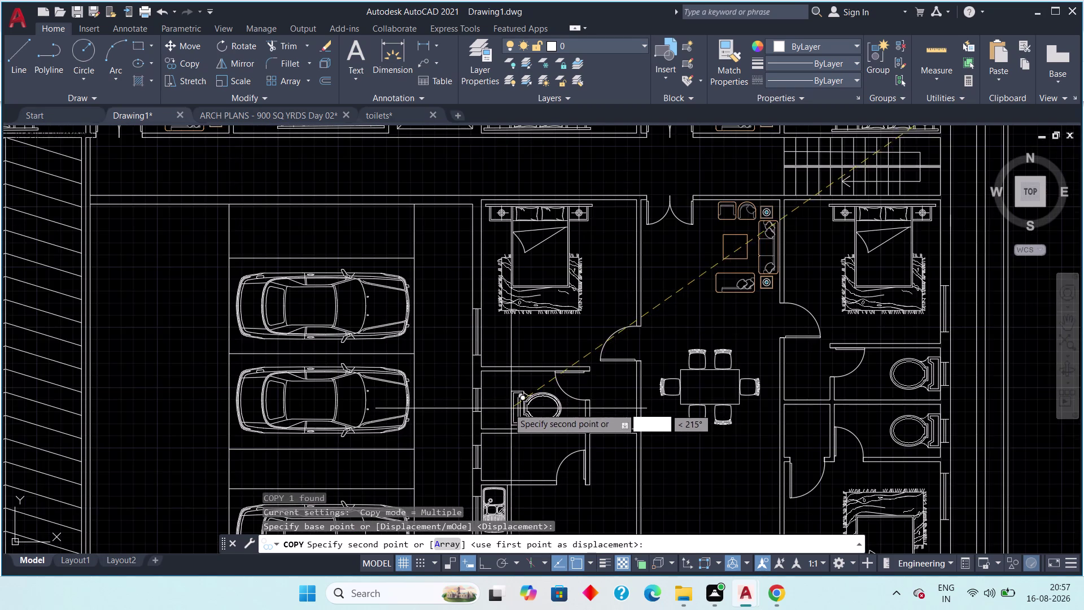
scroll(up, 3)
click(462, 400)
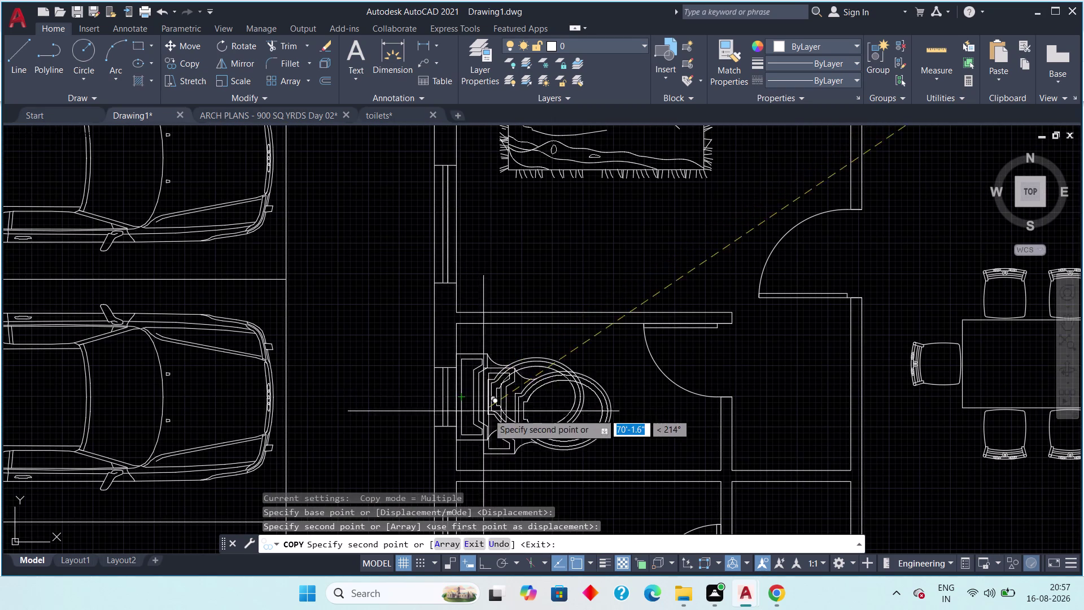
scroll(down, 3)
middle_drag(522, 420, 541, 463)
scroll(down, 3)
key(Escape)
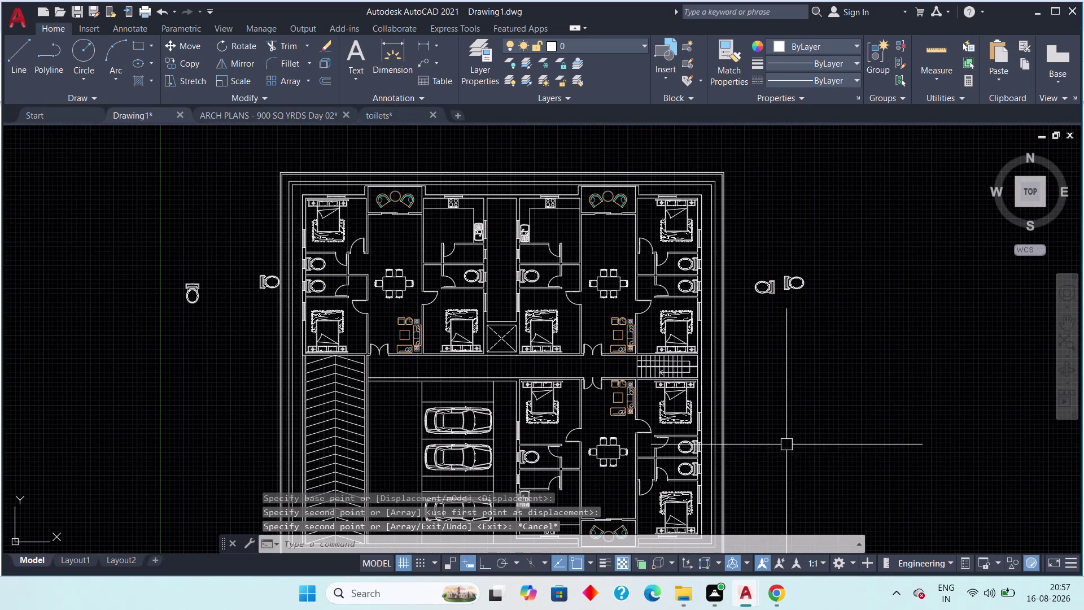
middle_drag(814, 438, 761, 384)
scroll(down, 3)
middle_drag(765, 380, 796, 370)
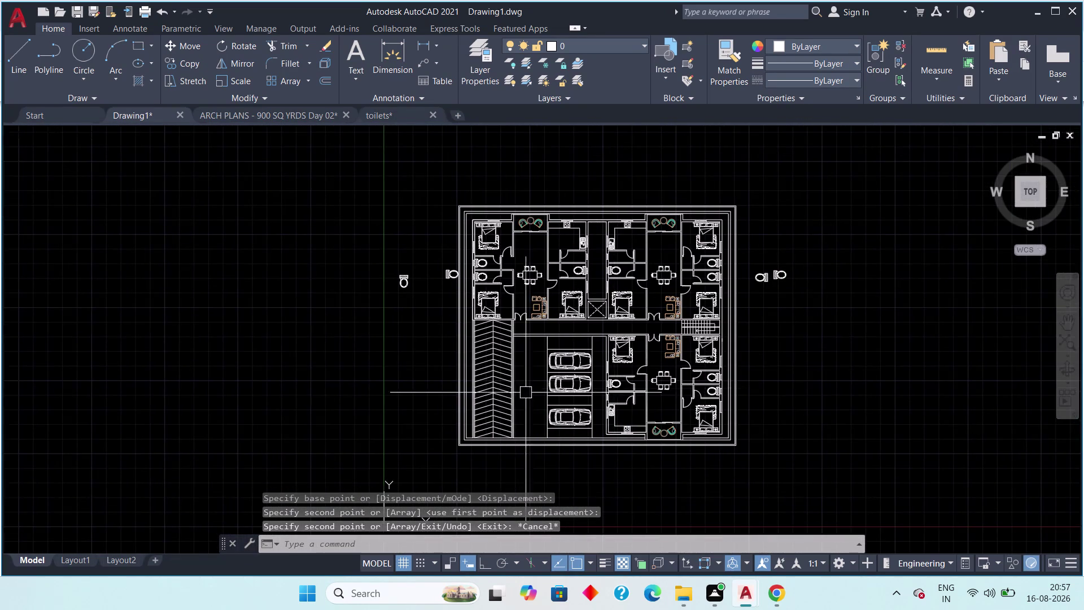
scroll(up, 3)
middle_drag(586, 380, 570, 421)
scroll(down, 3)
middle_drag(585, 420, 569, 419)
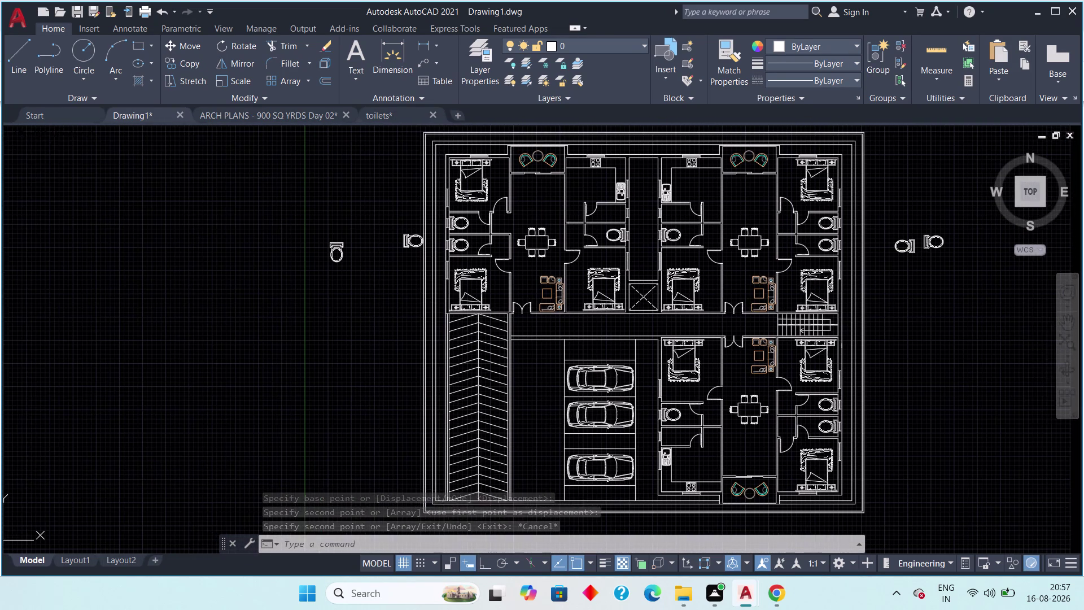
middle_drag(568, 419, 539, 418)
middle_drag(749, 396, 613, 437)
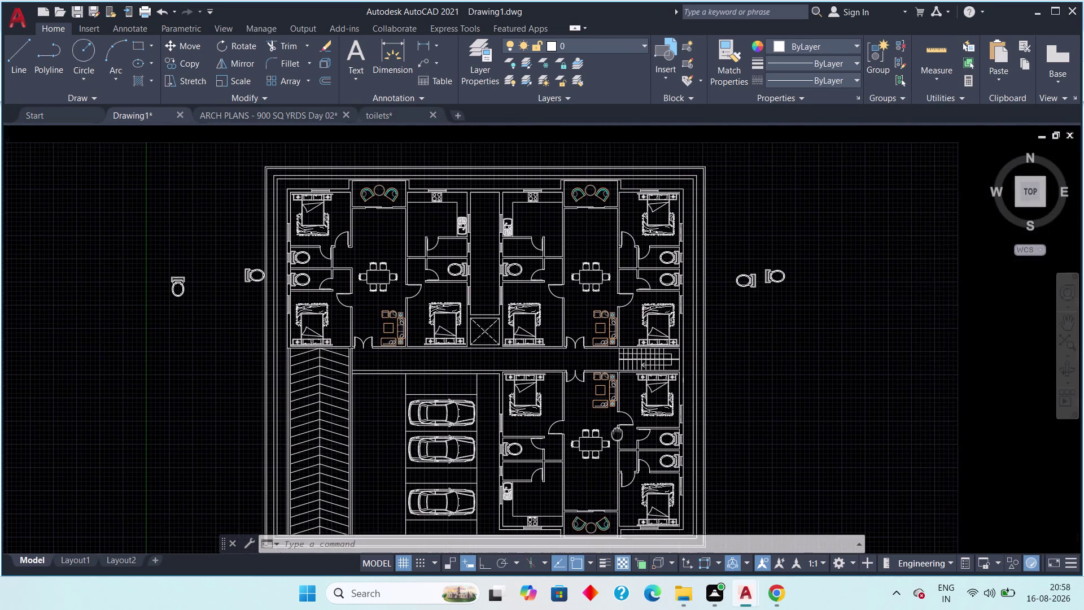
middle_drag(613, 437, 611, 438)
scroll(up, 3)
Erase the two spare toilets lying to the right of the floor plan.
drag(817, 263, 742, 333)
click(634, 394)
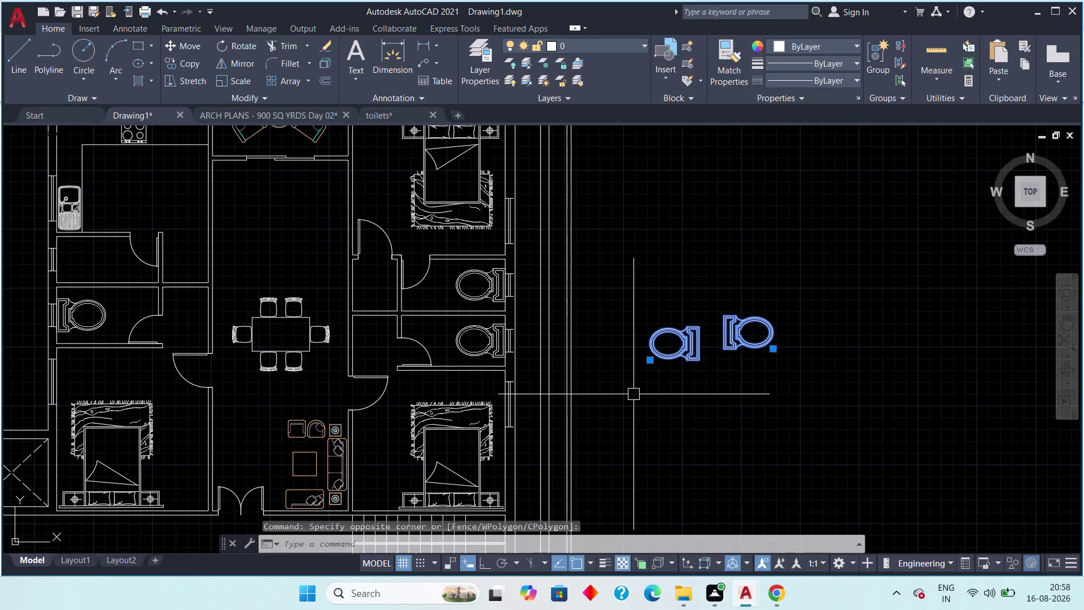
key(Delete)
scroll(down, 3)
middle_drag(583, 409, 732, 395)
scroll(down, 3)
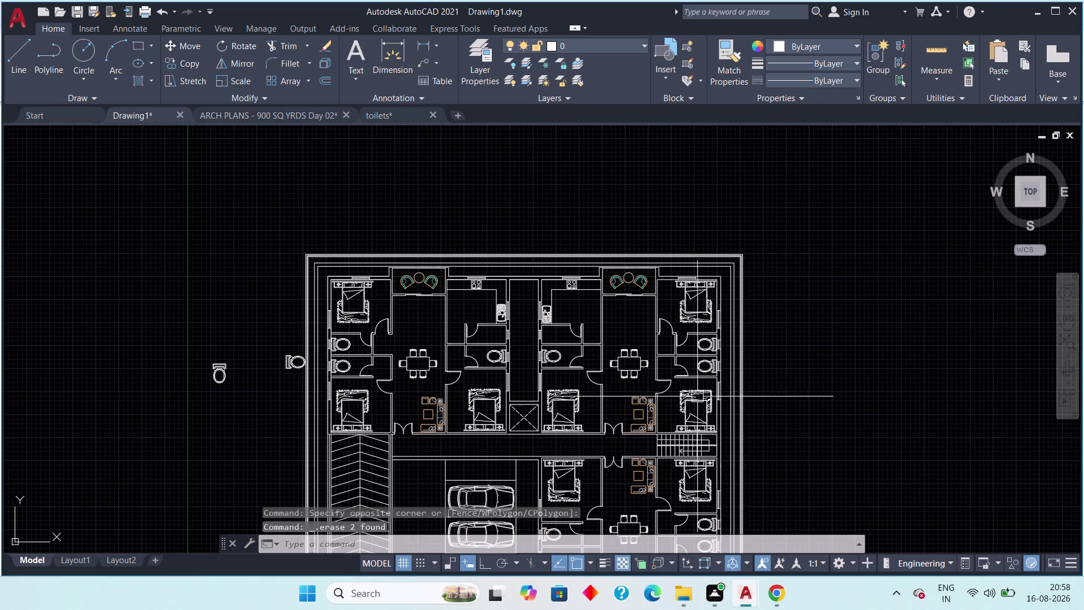
scroll(down, 3)
Erase the spare toilets lying to the left of the floor plan.
middle_drag(359, 403, 462, 364)
scroll(up, 3)
click(432, 357)
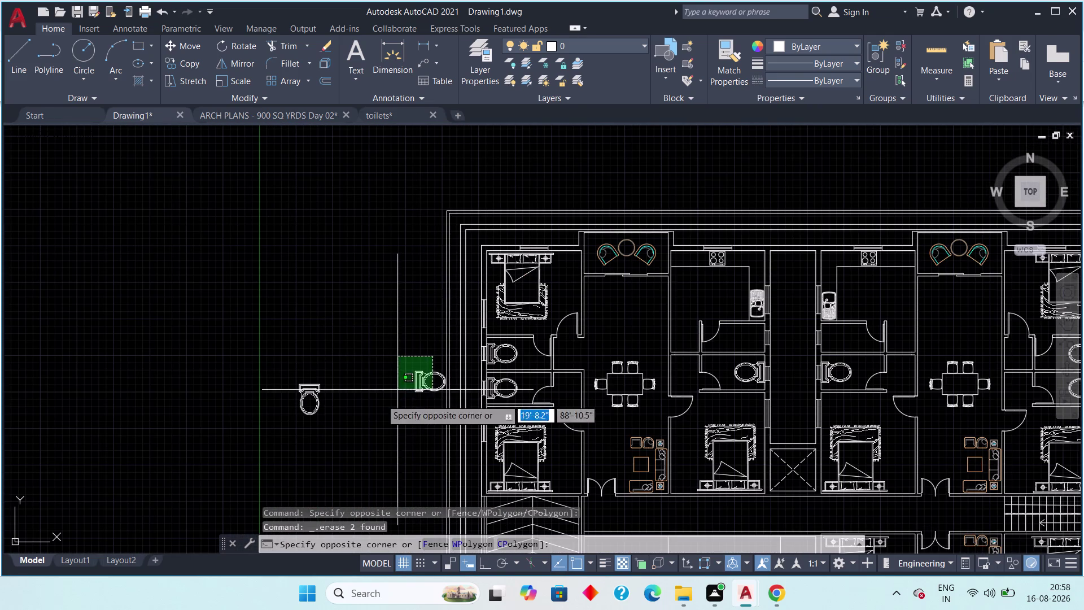
click(262, 422)
key(Delete)
scroll(down, 3)
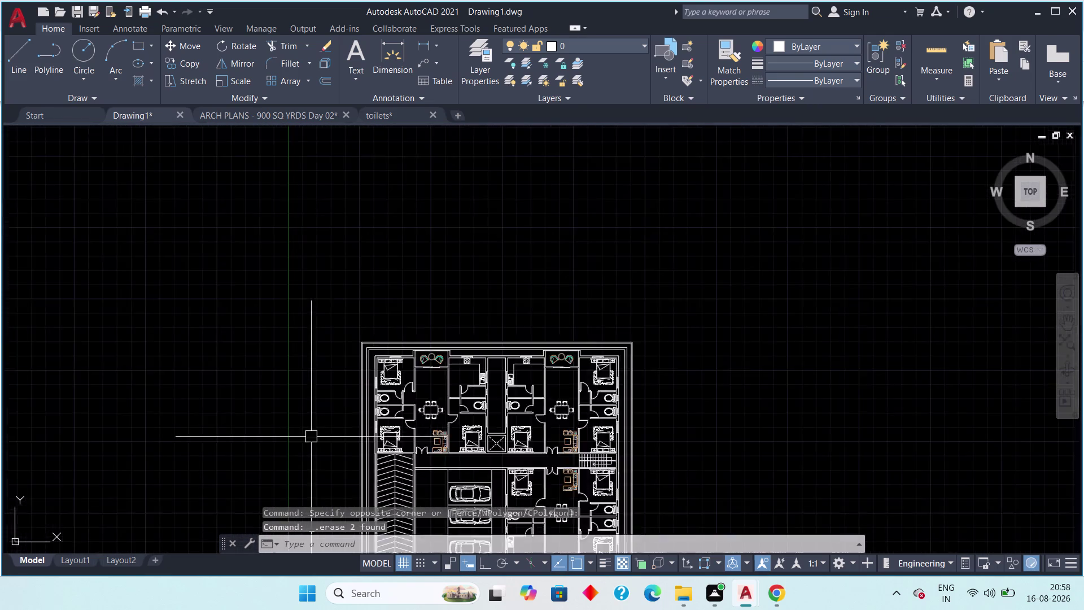
middle_drag(315, 411, 321, 276)
middle_drag(482, 481, 486, 325)
scroll(down, 3)
middle_drag(484, 344, 468, 414)
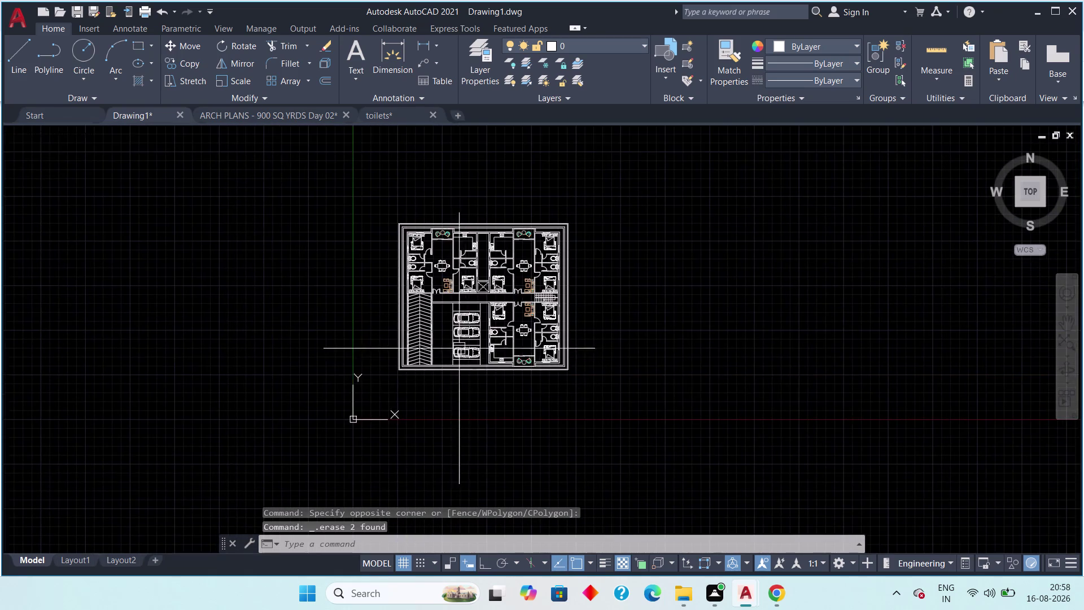
scroll(up, 3)
scroll(up, 3)
middle_drag(417, 323, 412, 360)
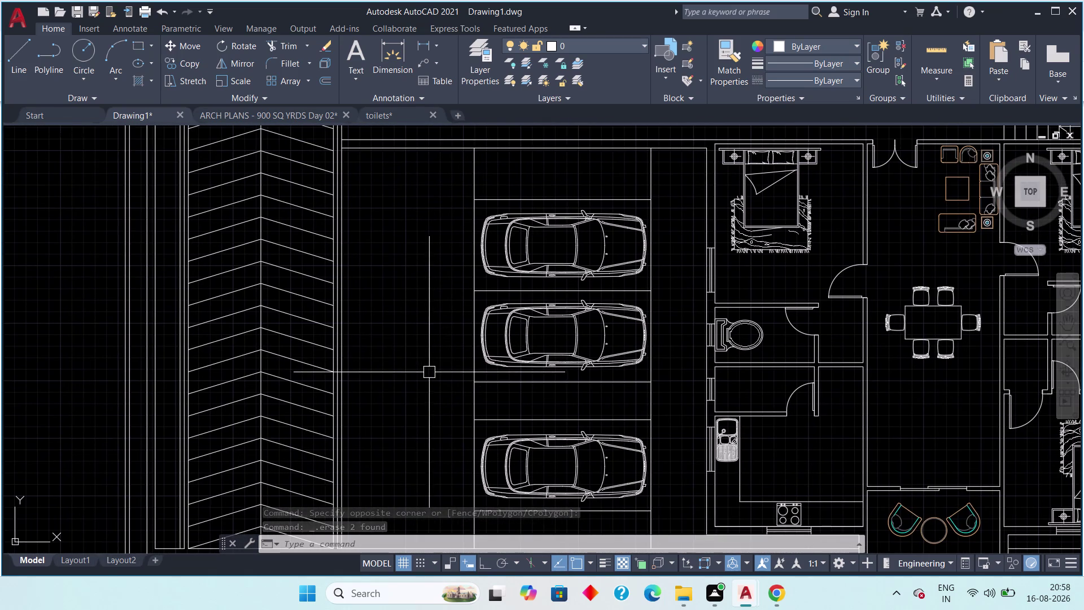
scroll(down, 3)
Pan and zoom across Drawing1's flats, upper bedrooms and central corridor.
middle_drag(643, 401, 604, 498)
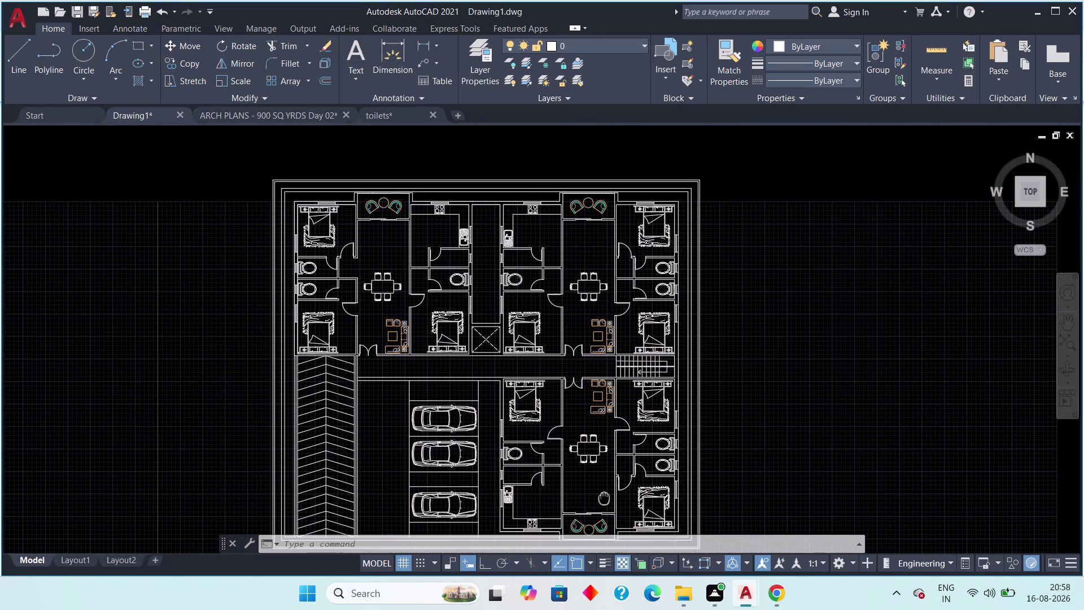
middle_drag(604, 498, 611, 470)
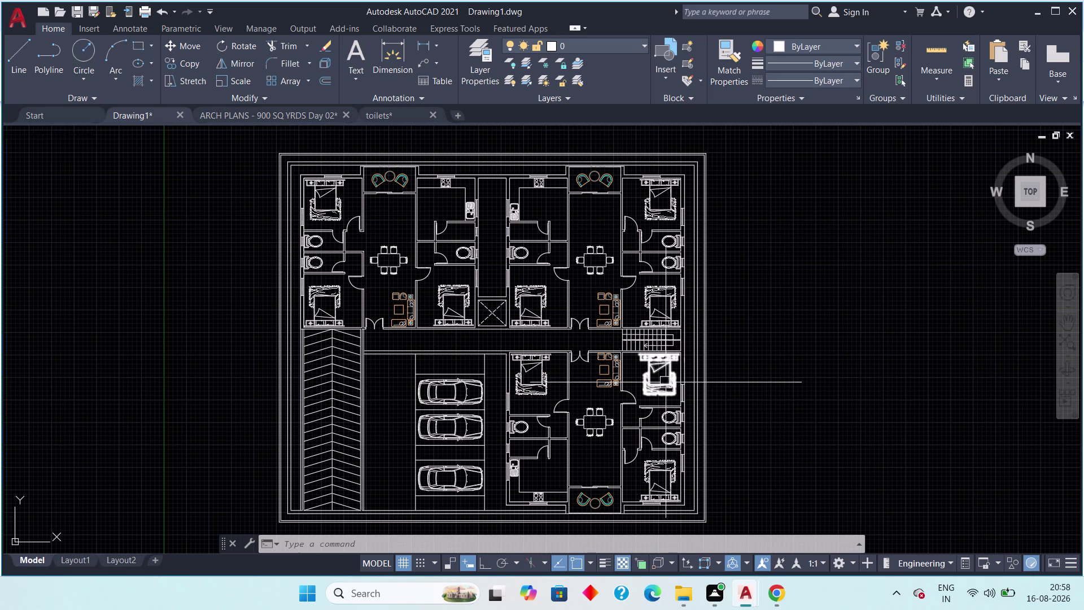
scroll(down, 3)
middle_drag(705, 378, 787, 356)
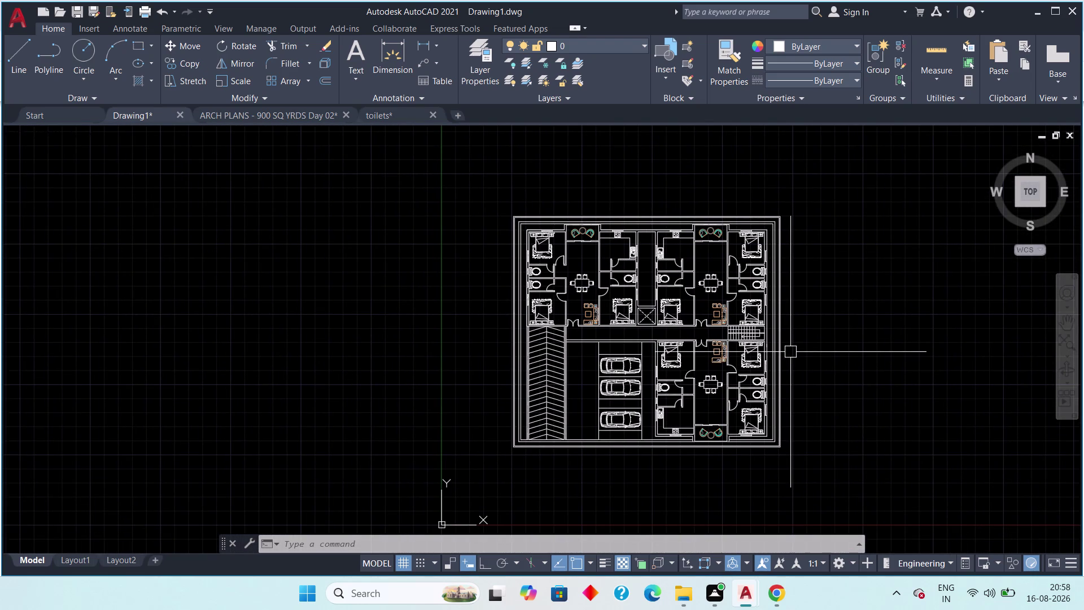
scroll(up, 3)
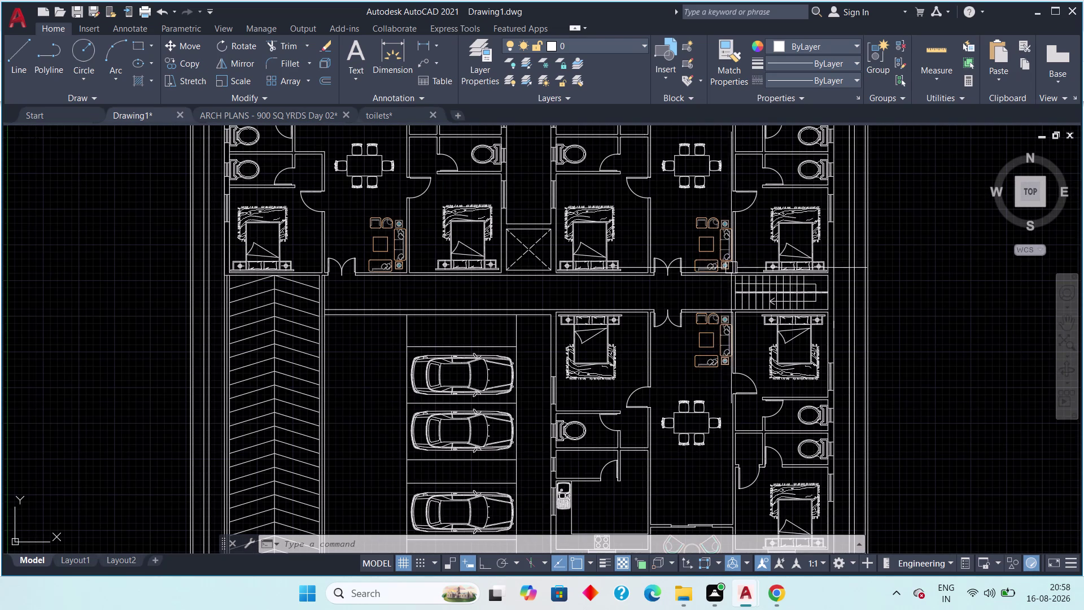
scroll(down, 3)
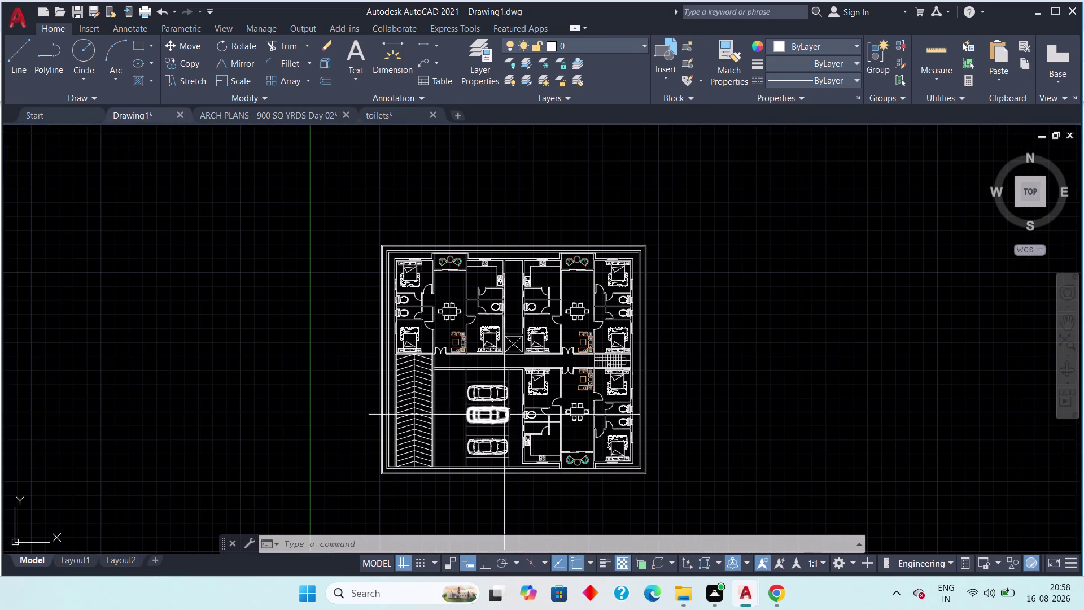
middle_drag(506, 413, 520, 397)
scroll(up, 3)
middle_drag(500, 392, 578, 296)
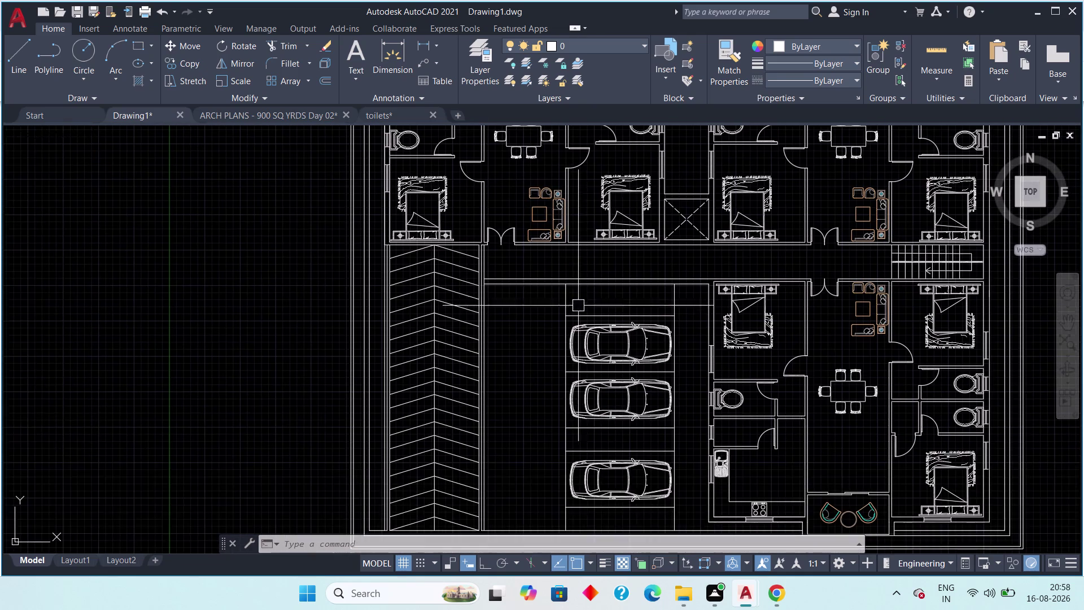
scroll(down, 3)
middle_drag(604, 387, 568, 429)
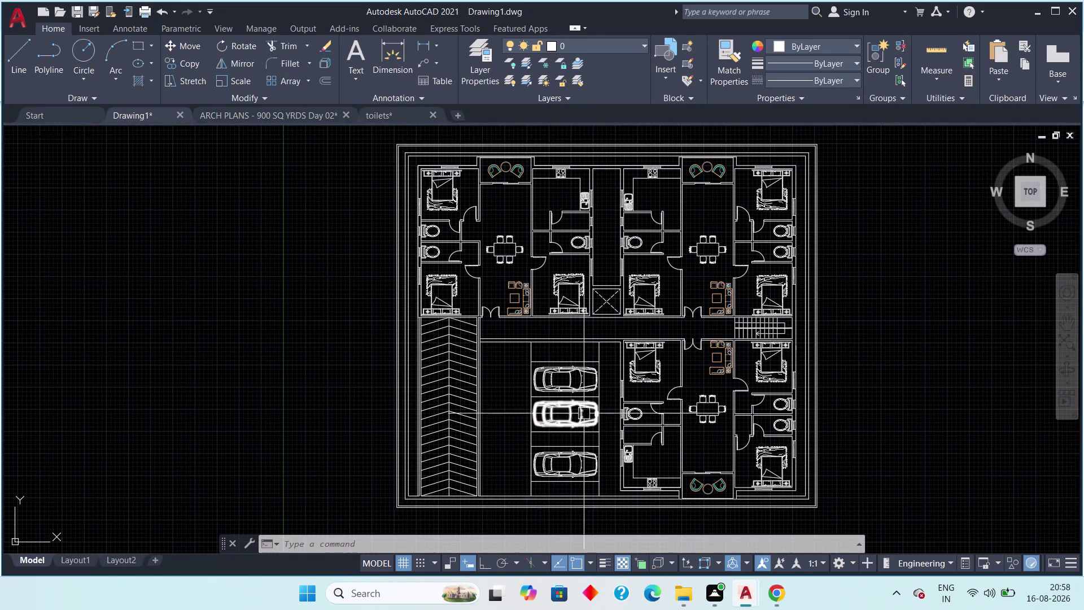
middle_drag(583, 411, 544, 413)
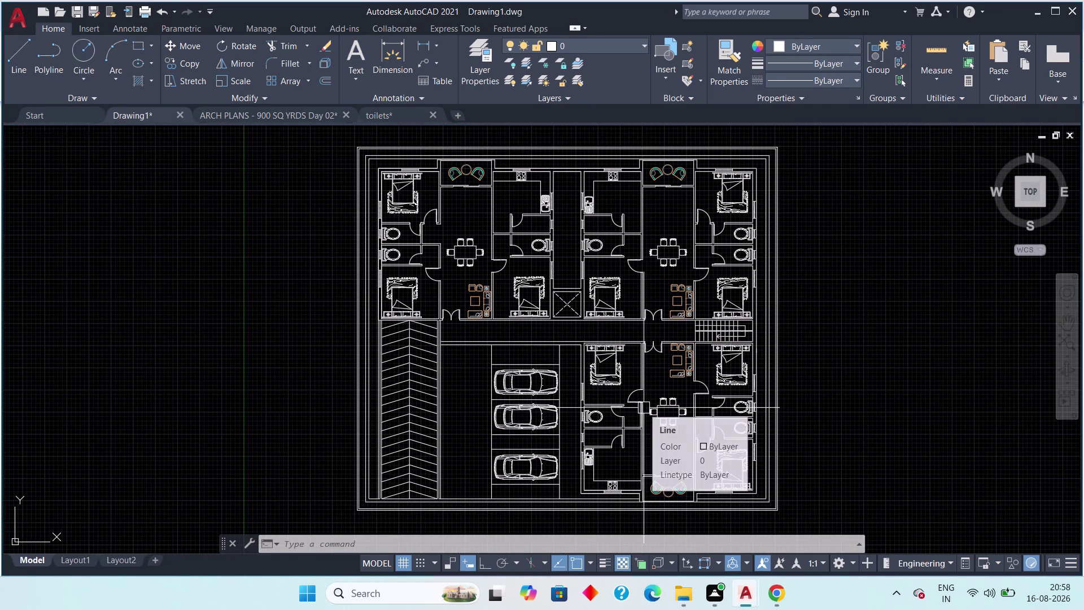
scroll(up, 3)
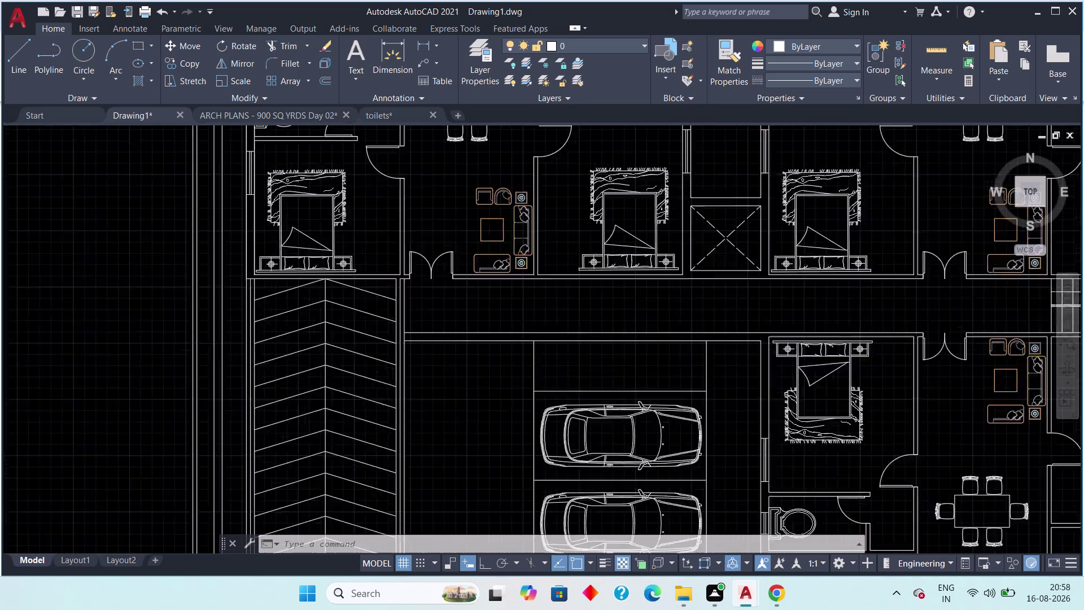
middle_drag(437, 364, 448, 407)
scroll(up, 3)
scroll(down, 3)
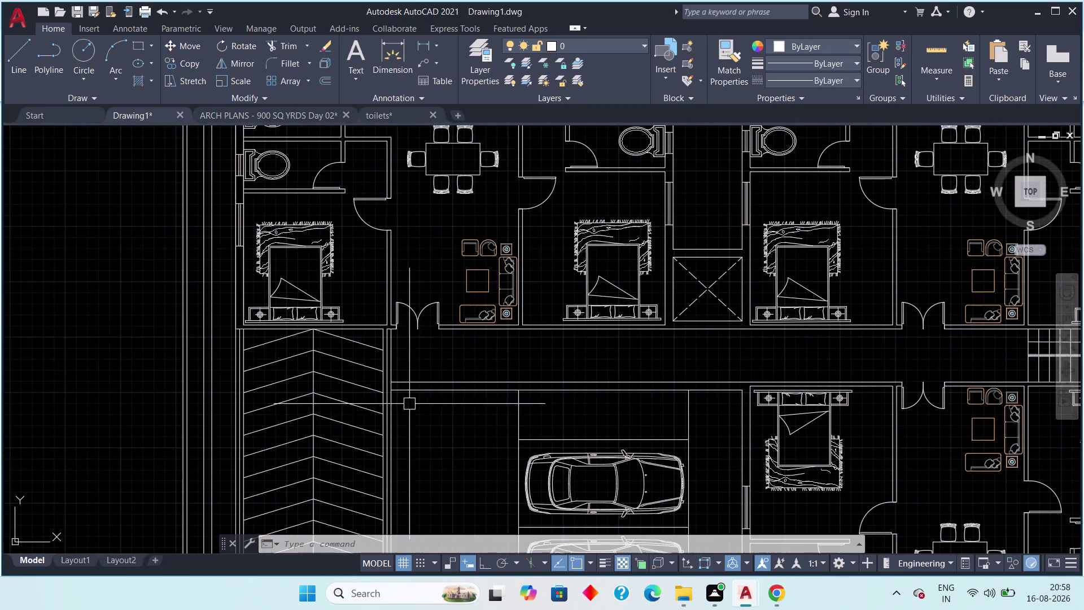
scroll(up, 3)
middle_drag(413, 410, 427, 434)
scroll(up, 3)
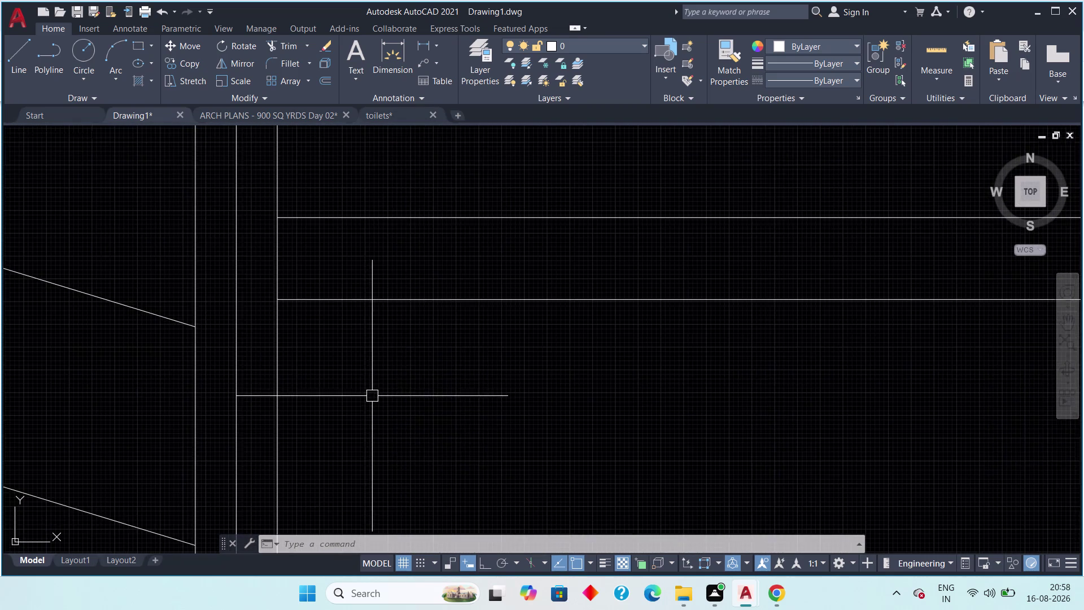
scroll(down, 3)
middle_drag(478, 424, 289, 410)
middle_drag(654, 416, 521, 410)
middle_drag(585, 376, 487, 378)
middle_drag(762, 422, 688, 386)
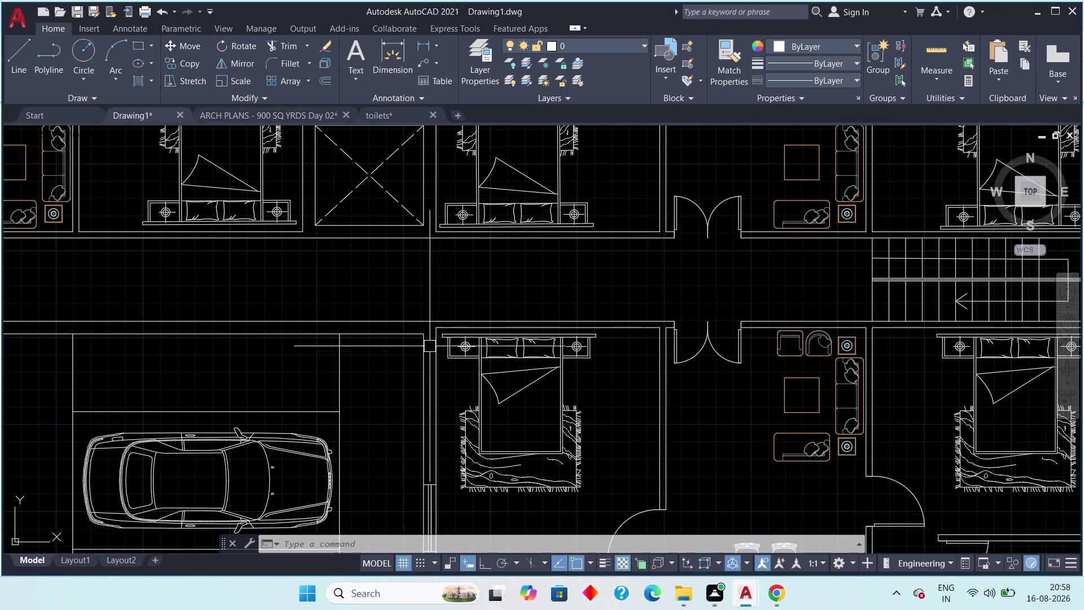
Inspect the lower flat and parking area, then switch to the ARCH PLANS - 900 SQ YRDS Day 02 drawing.
scroll(up, 3)
scroll(down, 3)
middle_drag(427, 350, 441, 397)
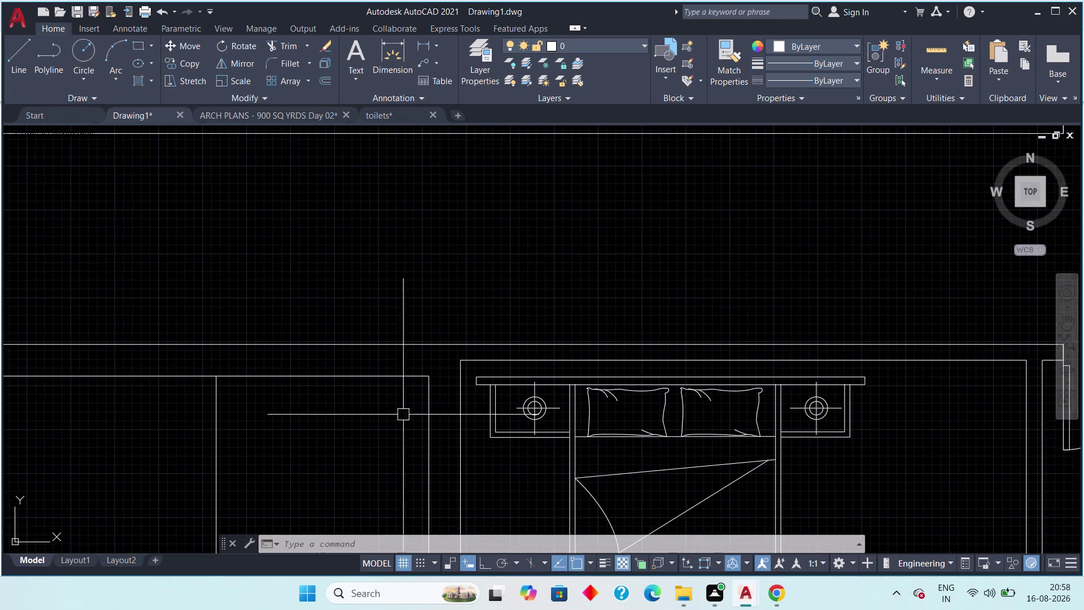
scroll(down, 3)
middle_drag(311, 457, 436, 335)
scroll(down, 3)
middle_drag(414, 435, 427, 359)
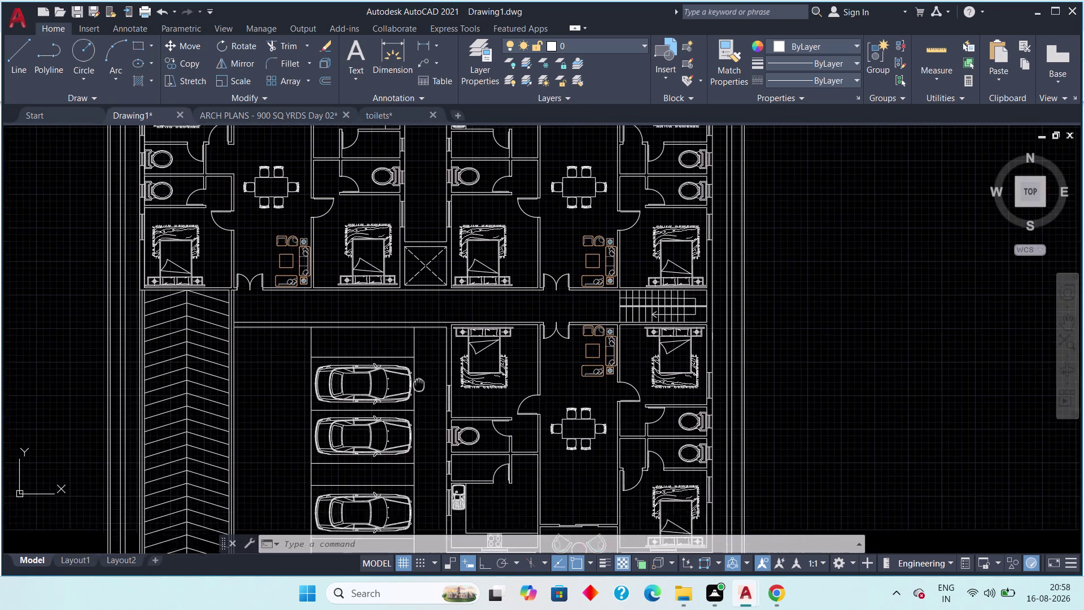
middle_drag(427, 359, 445, 301)
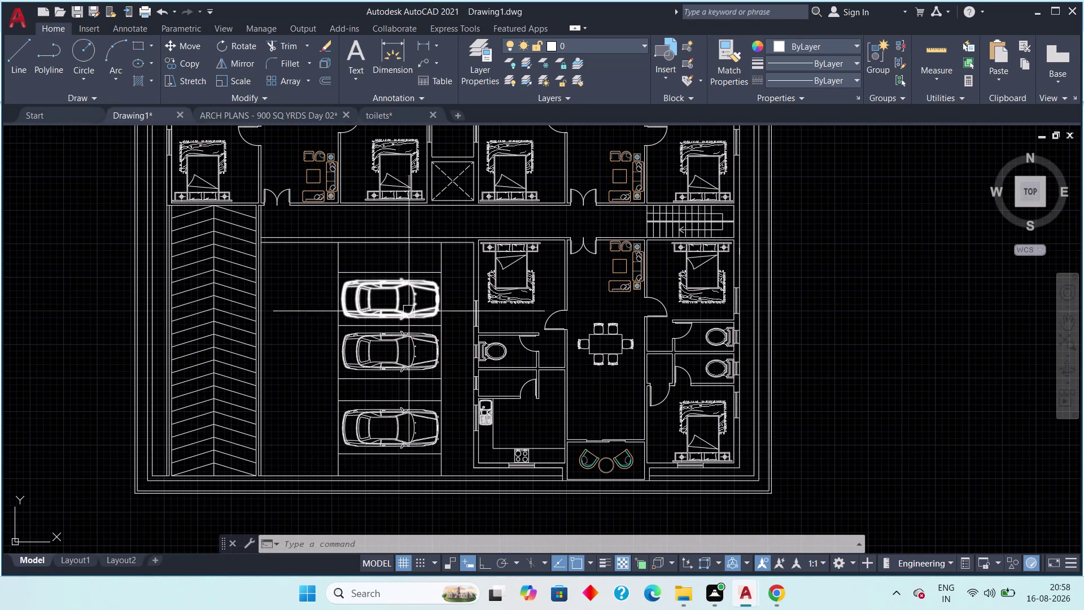
scroll(down, 3)
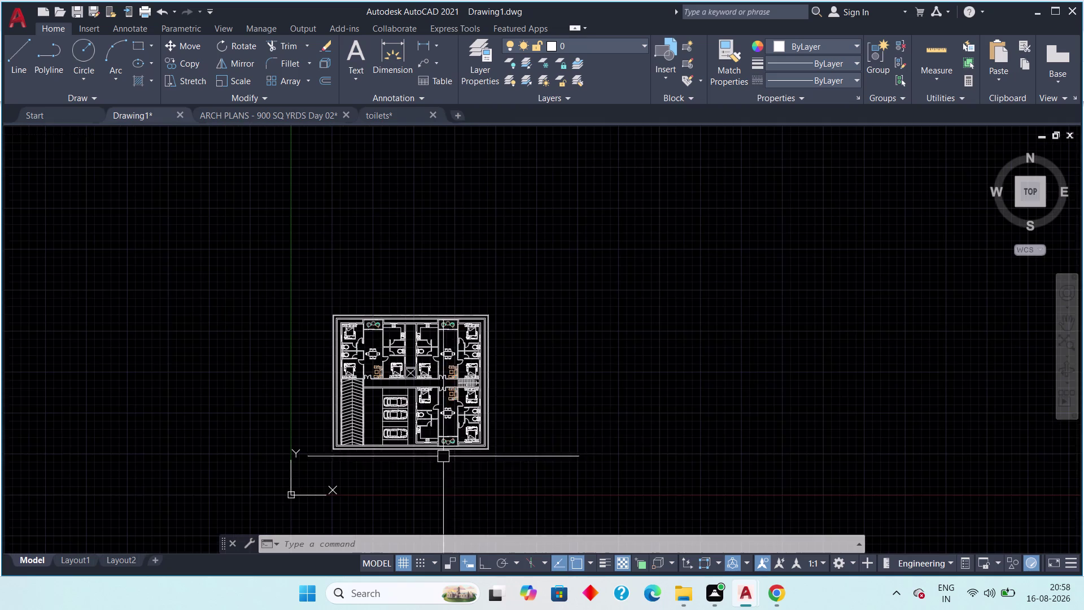
middle_drag(522, 416, 569, 428)
middle_drag(578, 429, 700, 416)
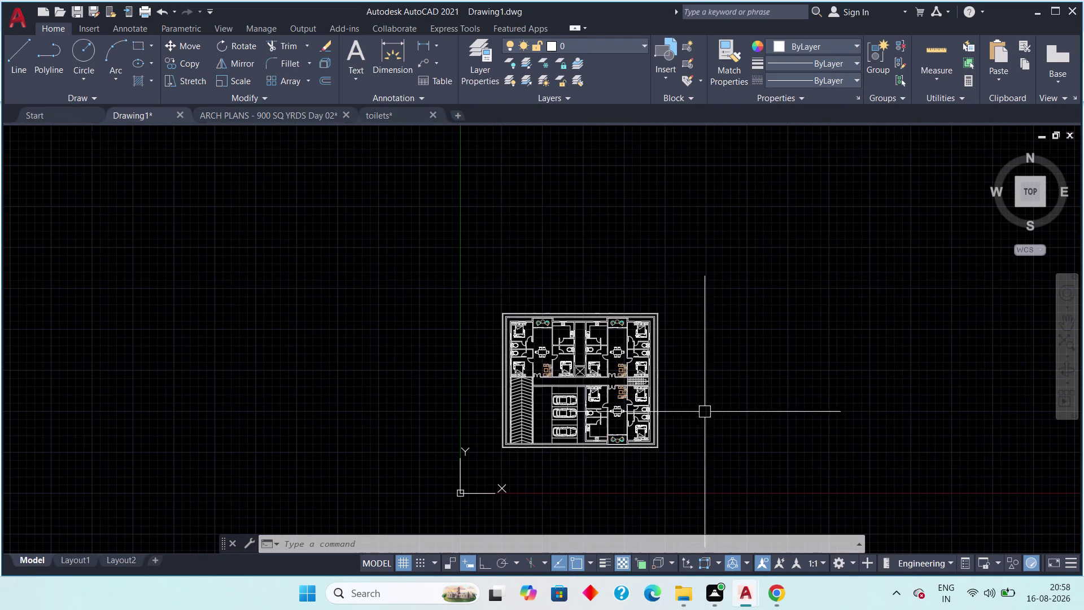
scroll(up, 3)
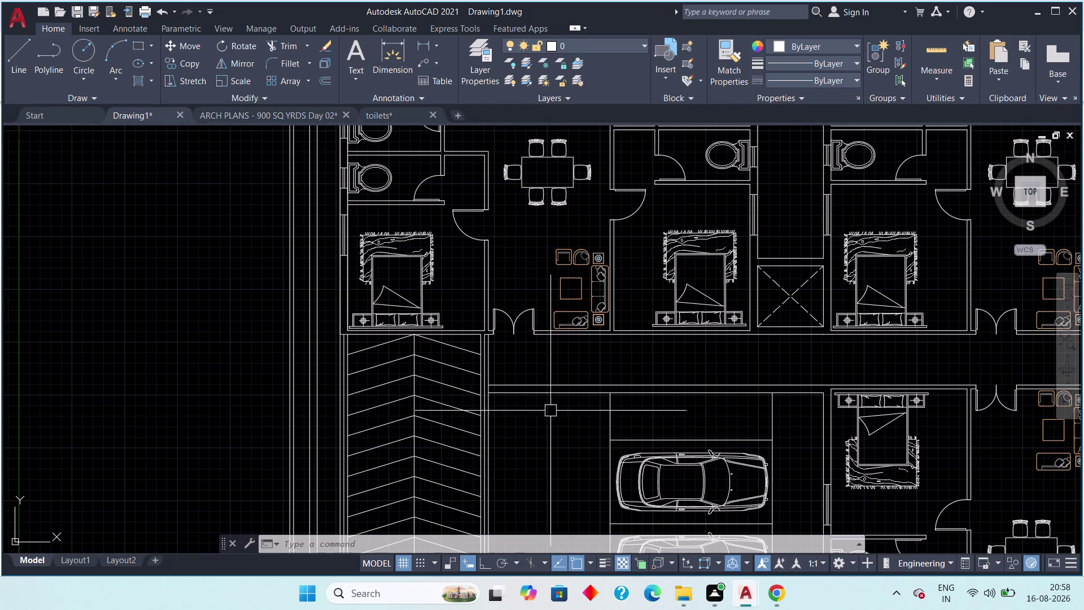
middle_drag(670, 358, 454, 360)
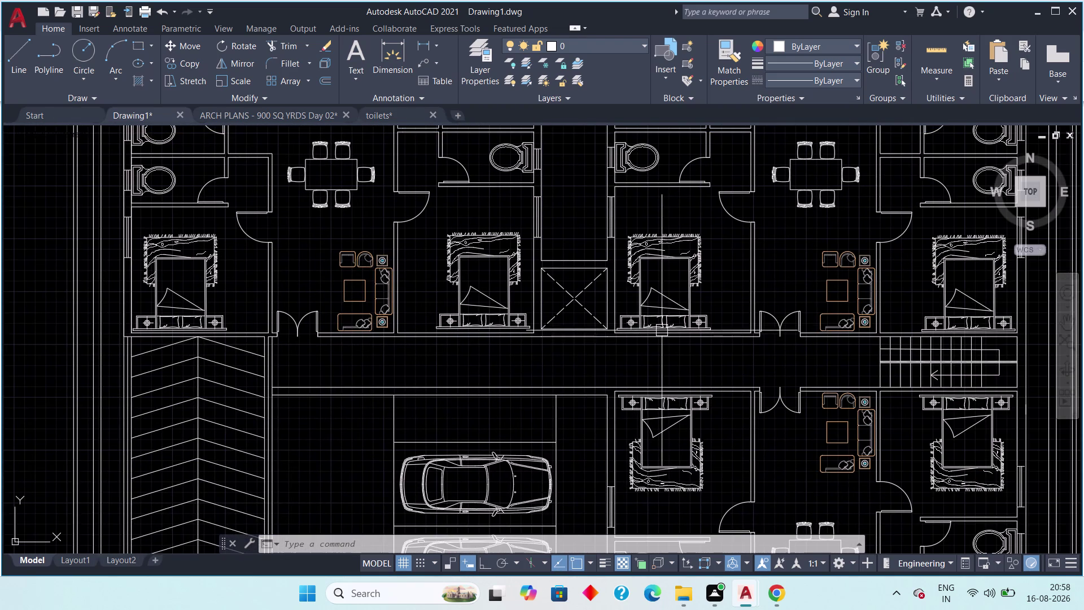
scroll(down, 3)
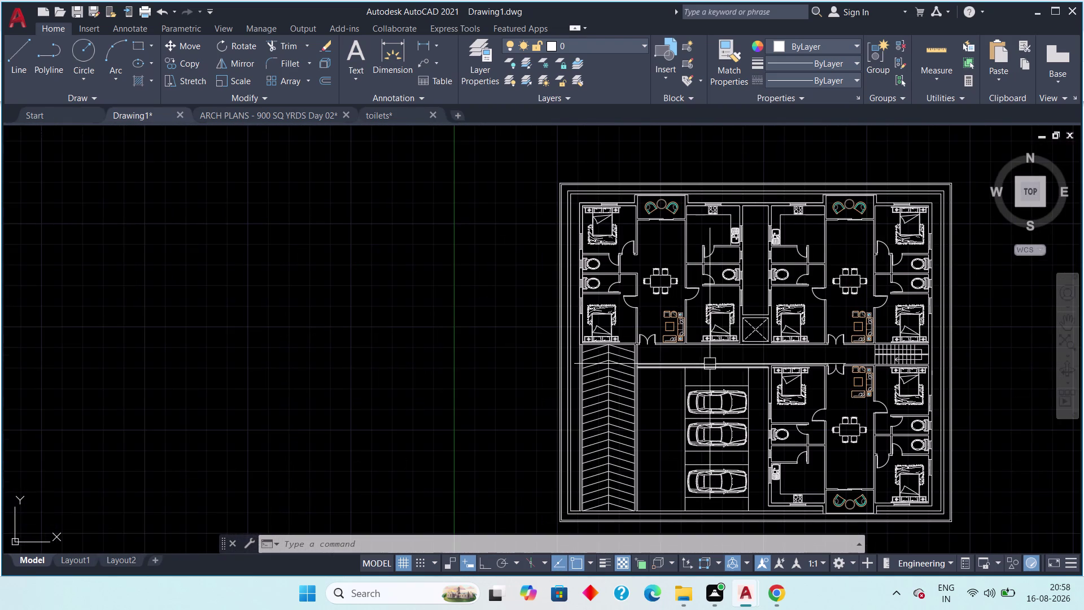
middle_drag(708, 363, 649, 360)
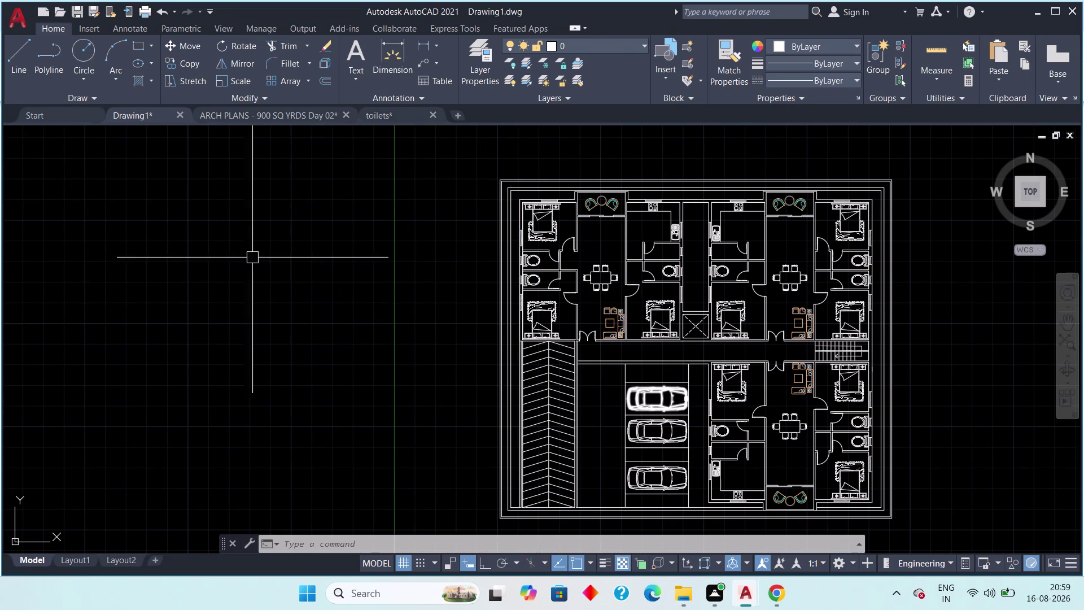
click(281, 114)
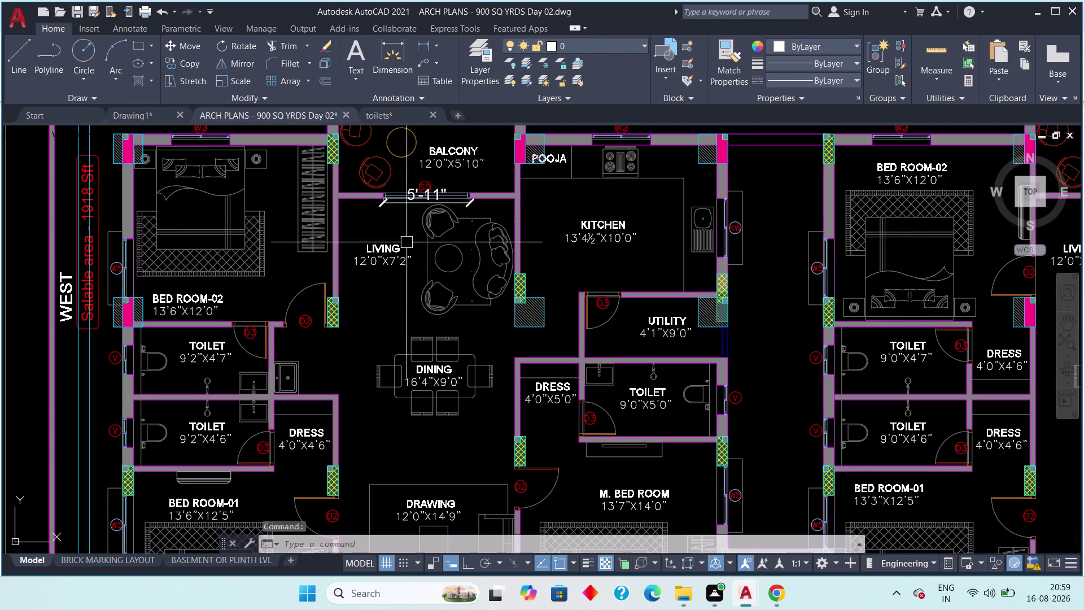
Zoom to BED ROOM-01 in ARCH PLANS to read its size, then go back to Drawing1.
middle_drag(413, 313, 418, 349)
middle_drag(317, 392, 344, 380)
scroll(down, 3)
middle_drag(338, 385, 337, 258)
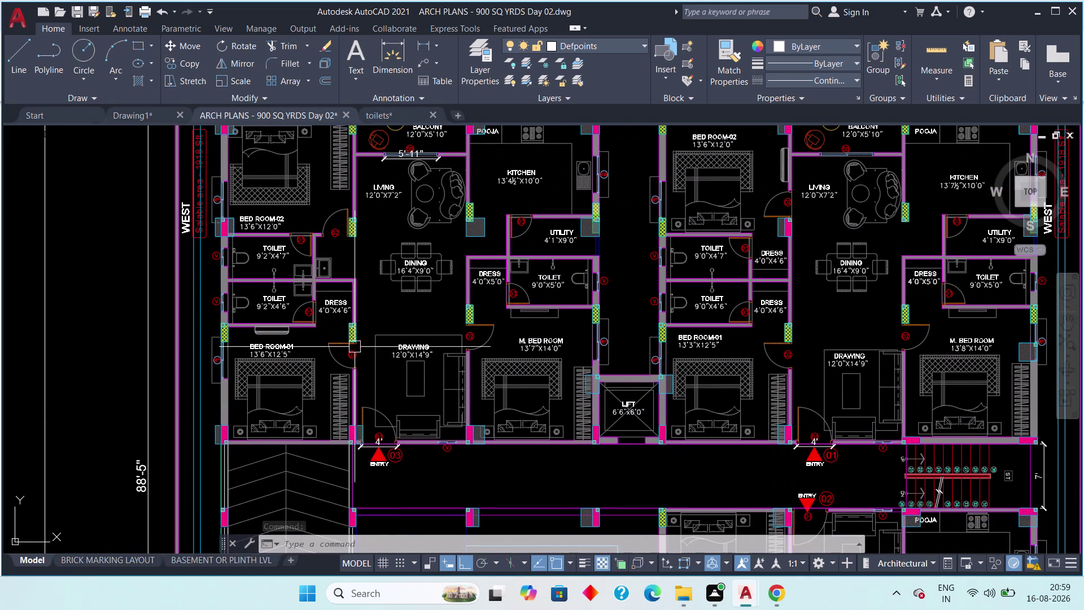
scroll(up, 3)
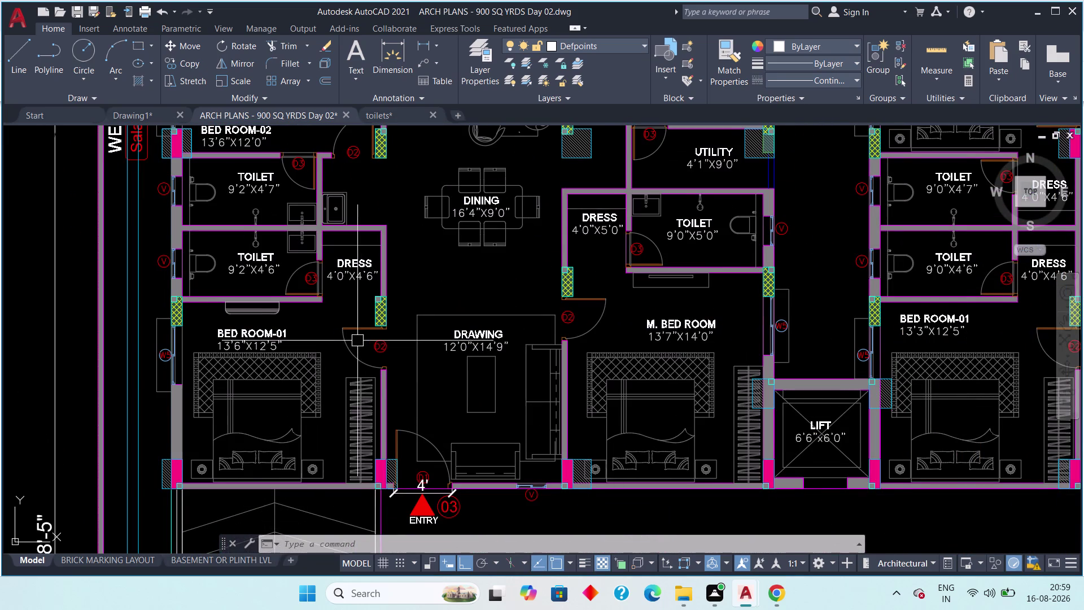
middle_drag(354, 340, 333, 369)
middle_drag(337, 375, 321, 421)
scroll(down, 3)
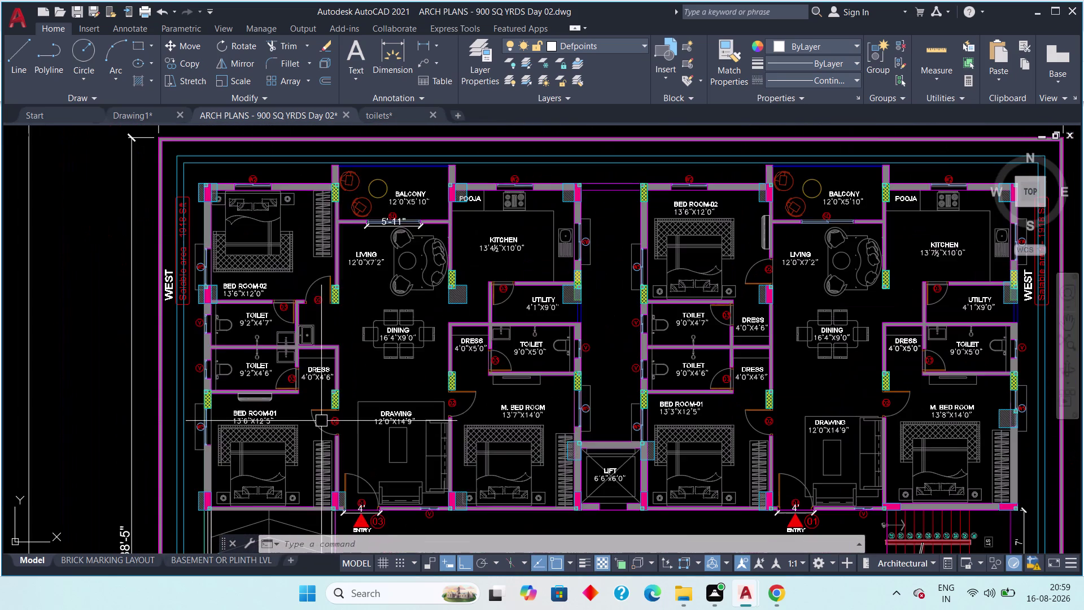
scroll(up, 3)
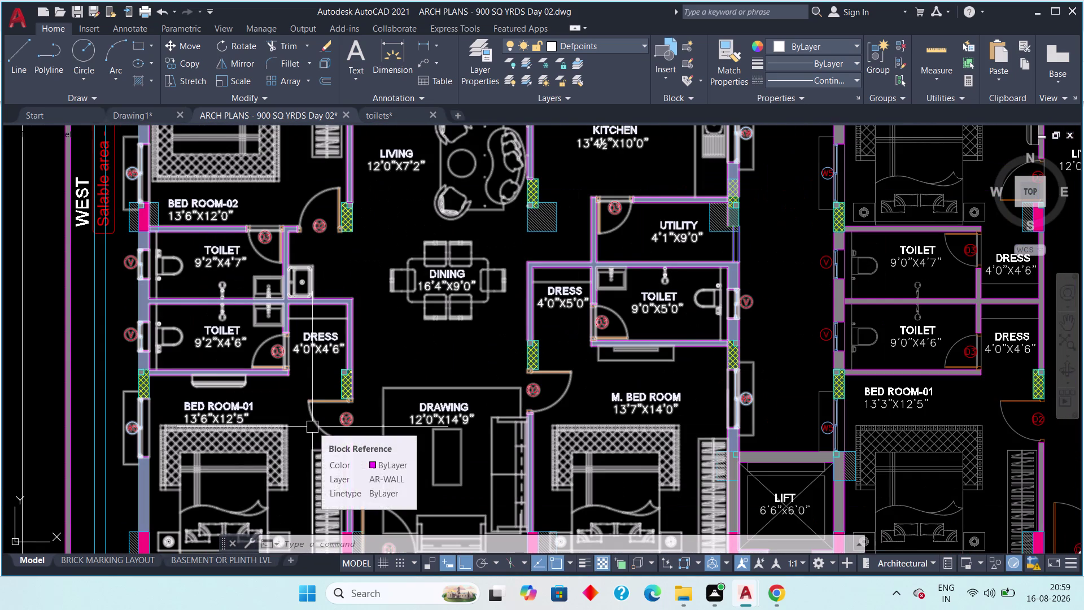
click(140, 112)
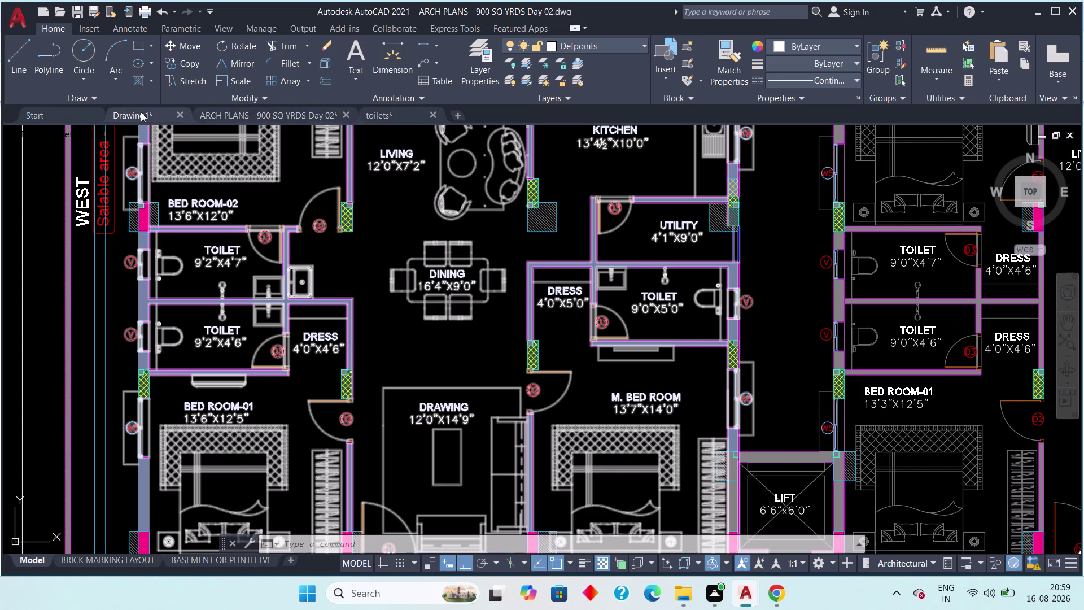
middle_drag(368, 401, 333, 335)
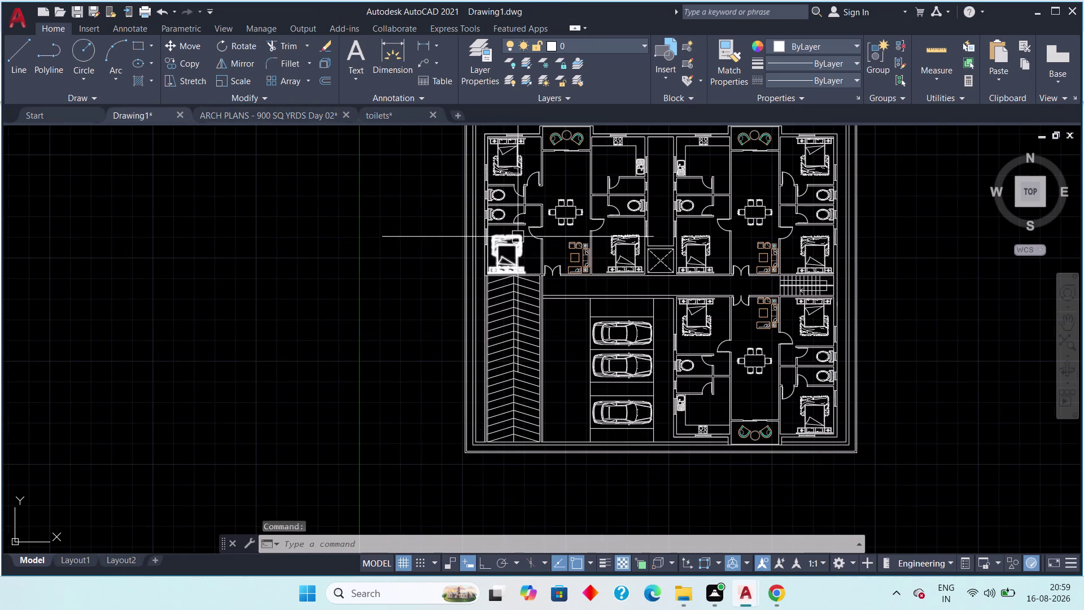
Draw a Multiline Text box with two corners above the upper-left bedroom's bed.
scroll(up, 3)
scroll(up, 3)
middle_drag(515, 264, 508, 333)
scroll(down, 3)
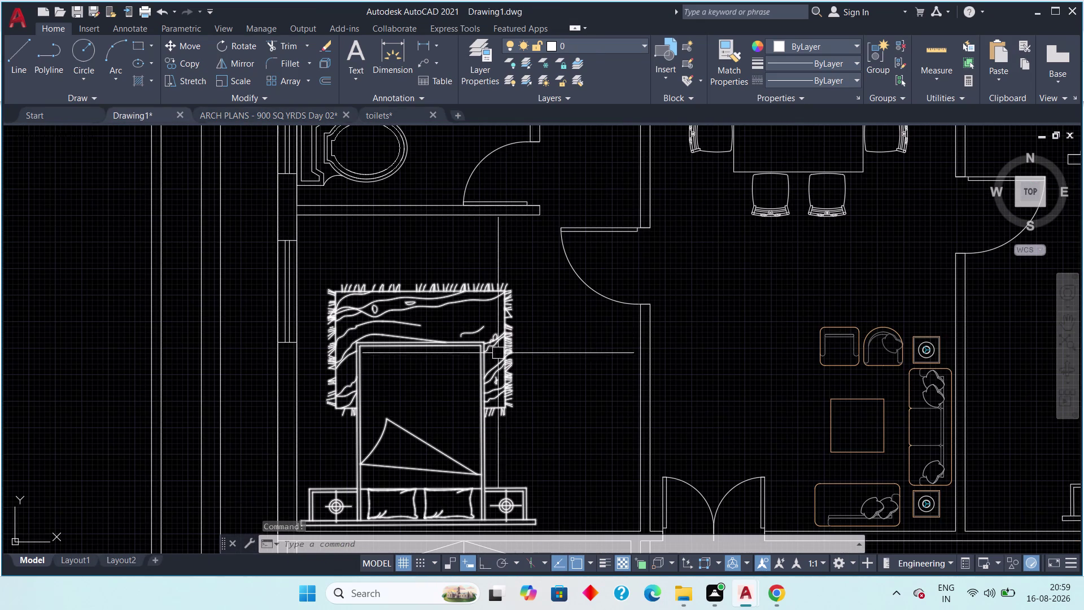
click(361, 71)
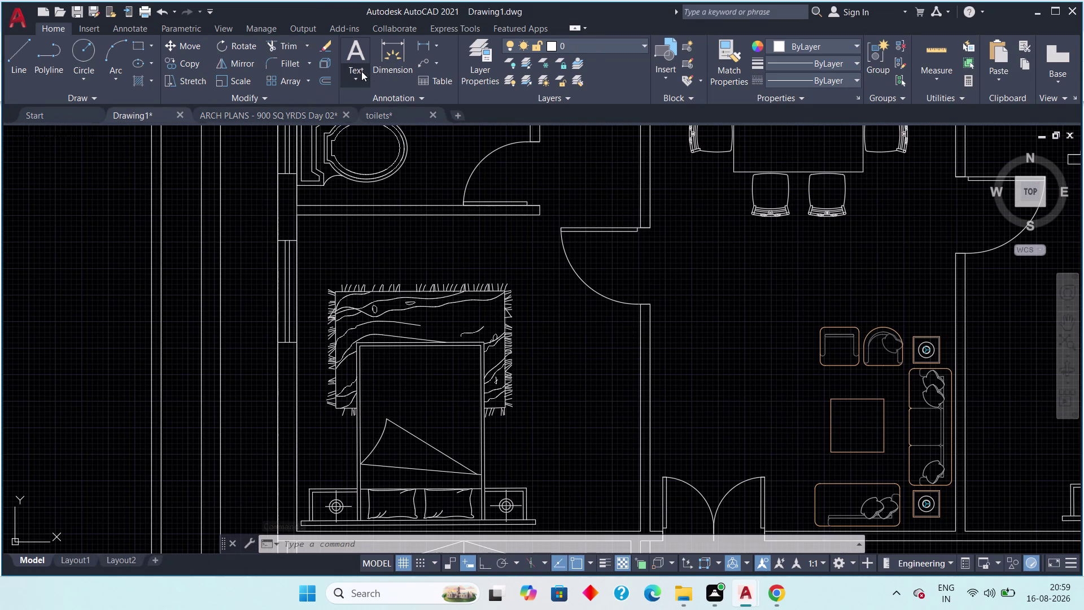
click(378, 103)
middle_drag(462, 337, 444, 310)
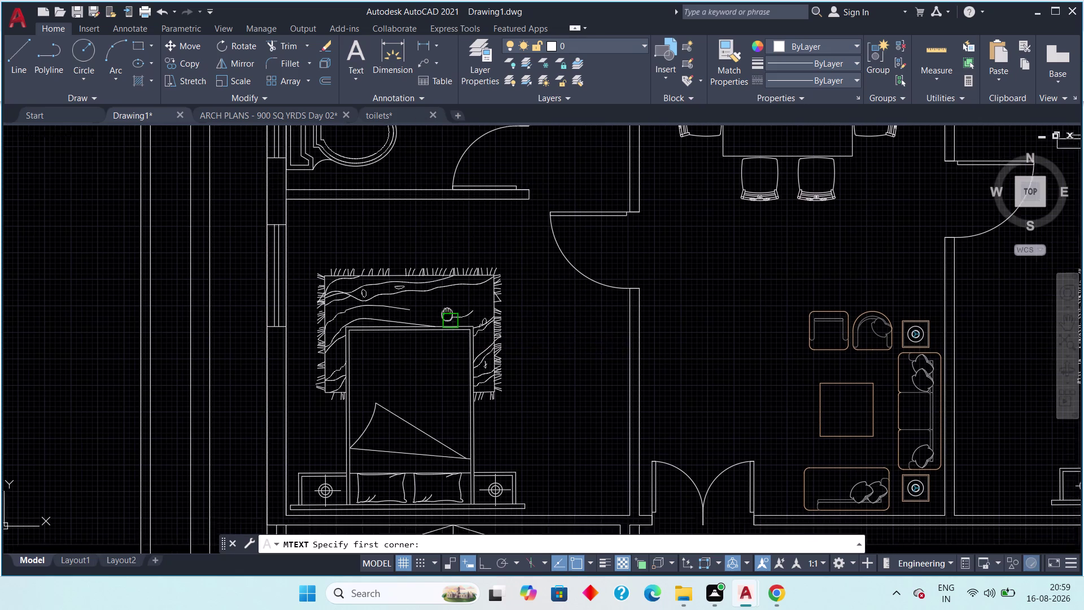
middle_drag(444, 310, 432, 301)
click(318, 213)
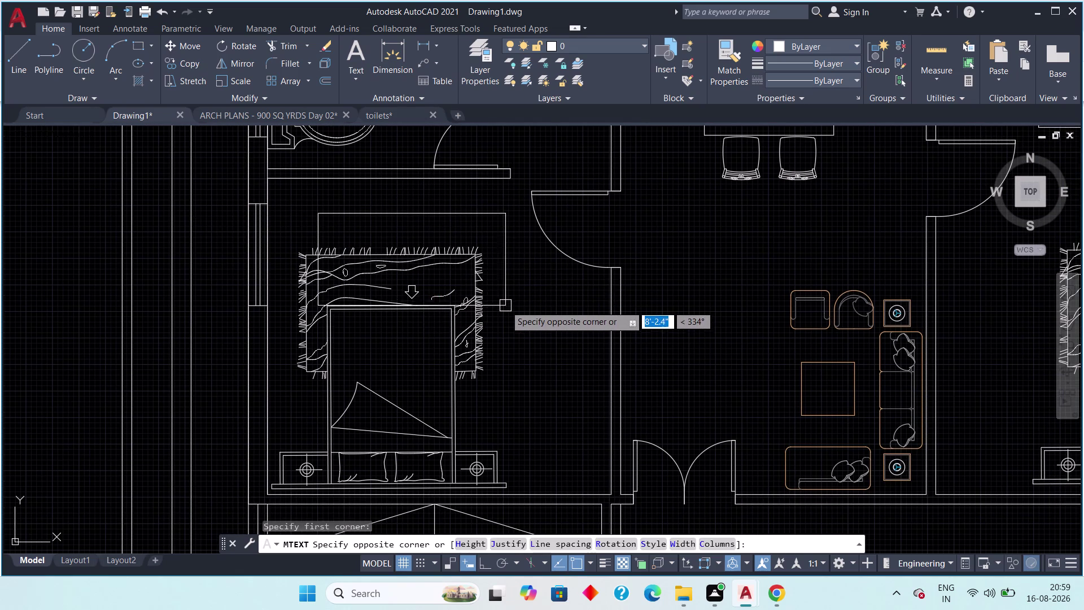
click(515, 295)
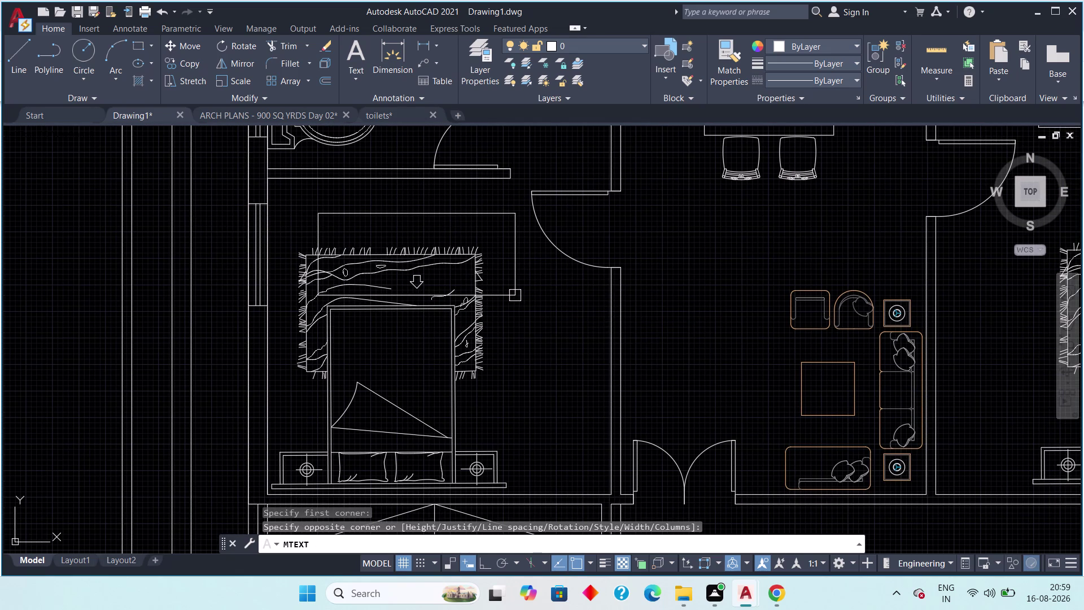
click(343, 212)
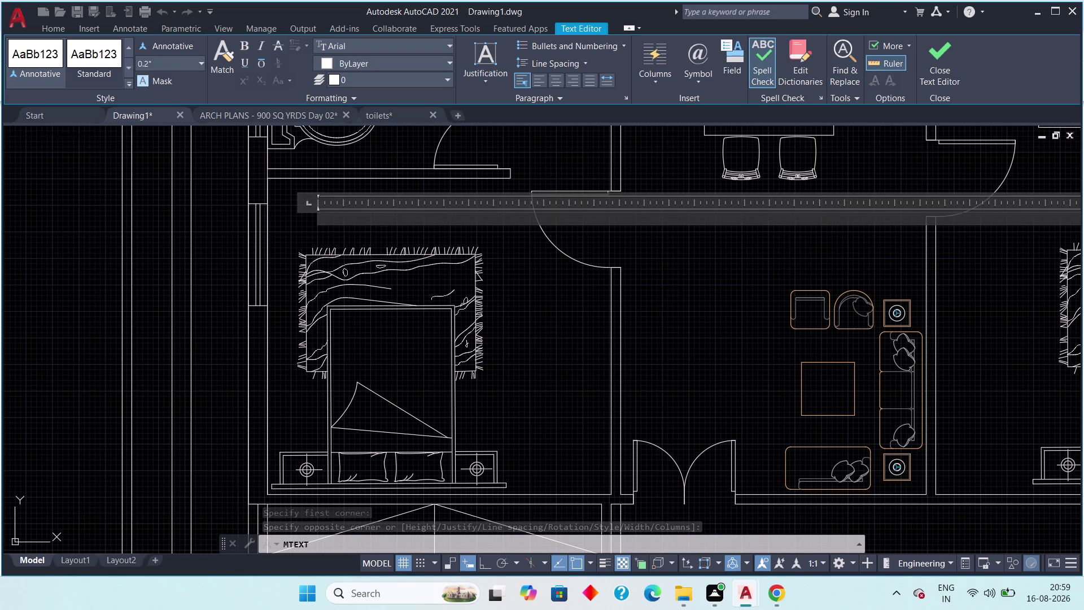
Type 'Bedroom - 1' as the label's first line.
click(322, 217)
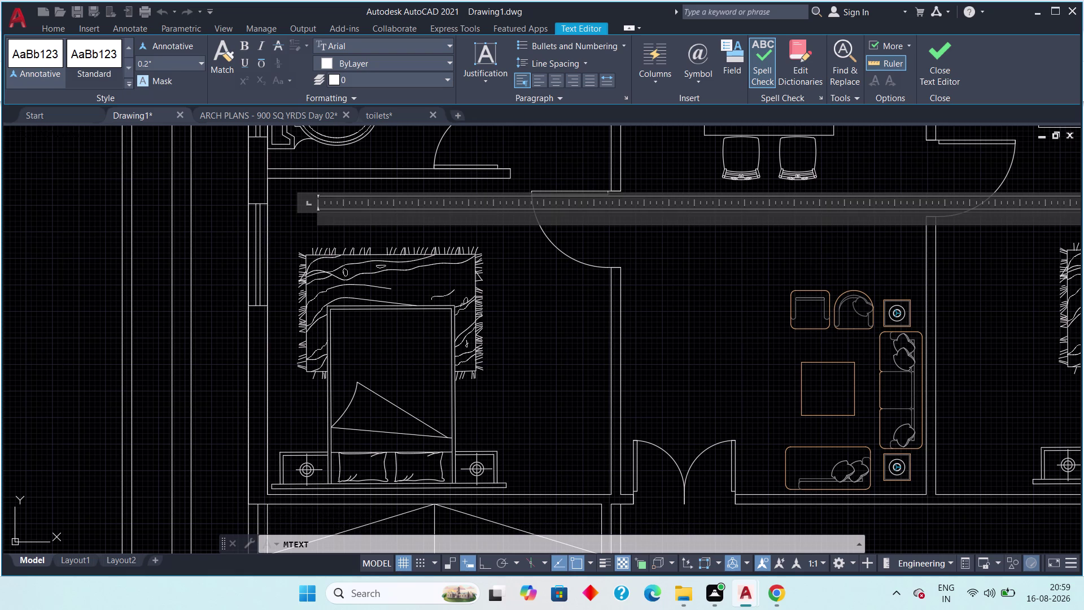
text(Bed)
text(r)
text(oo)
text(m)
key(space)
text(- 1)
key(Return)
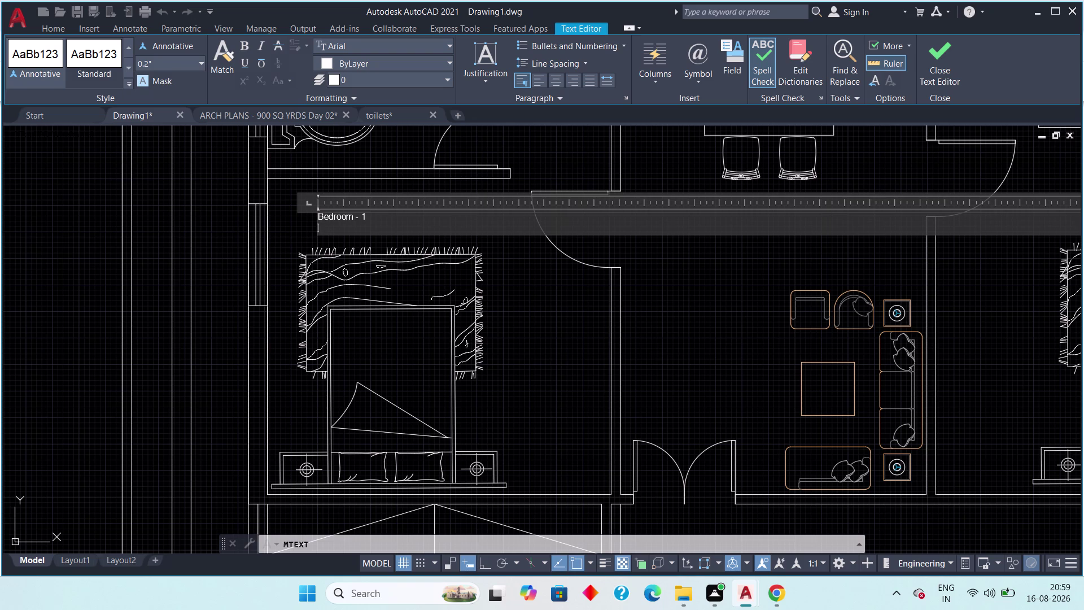
Add the size 13'-6" X 12'-5" on the second line, correcting typos.
text(13)
text(')
text(-)
text(6)
text("{)
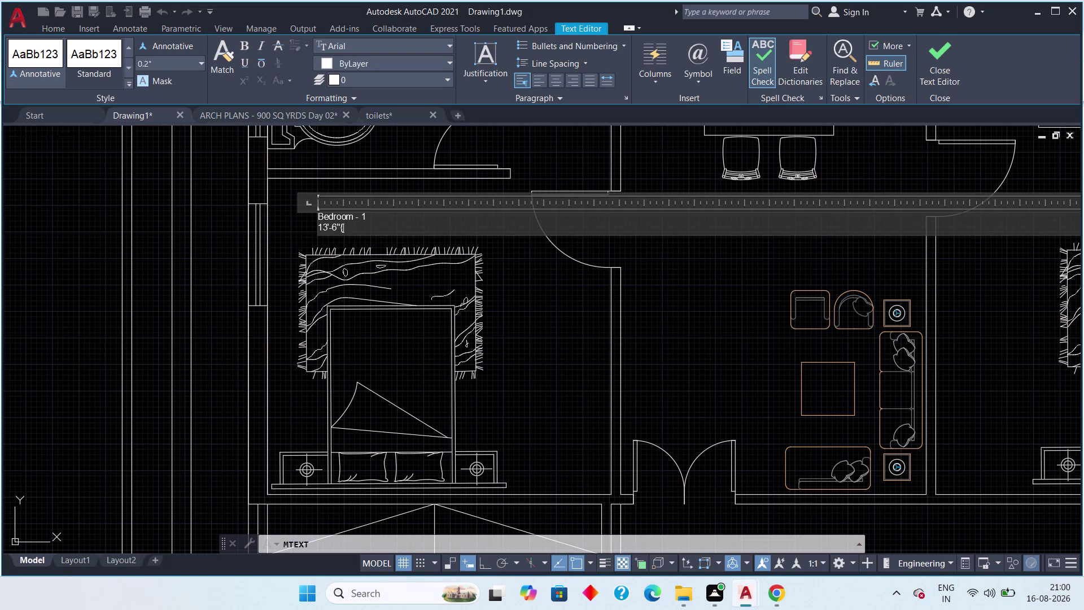
key(BackSpace)
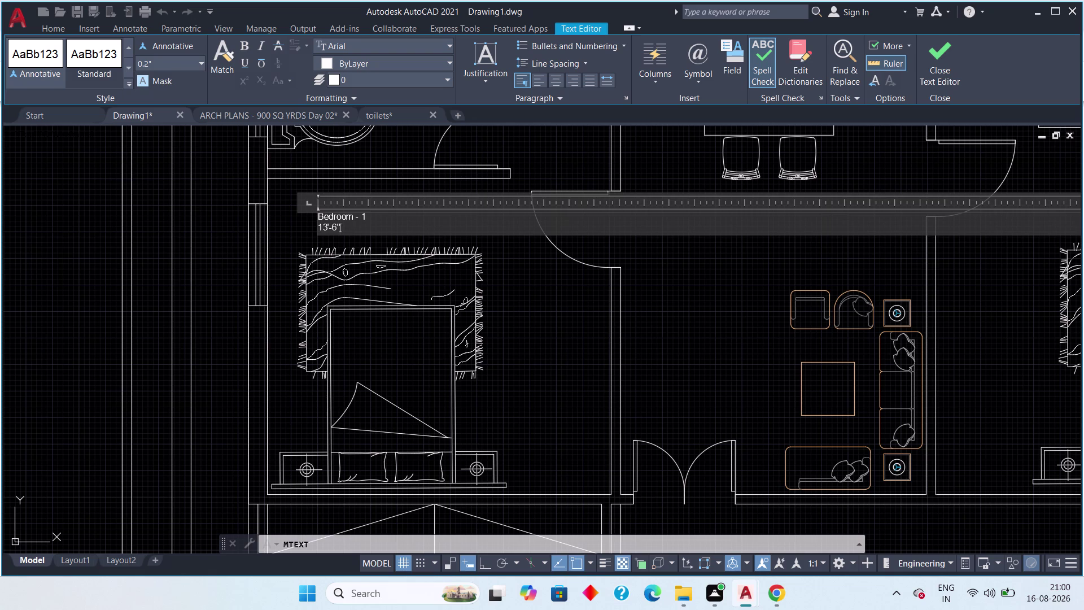
key(space)
text(Xv)
key(BackSpace)
key(space)
text(12)
key(apostrophe)
text(-5)
key(shift+quotedbl)
scroll(up, 3)
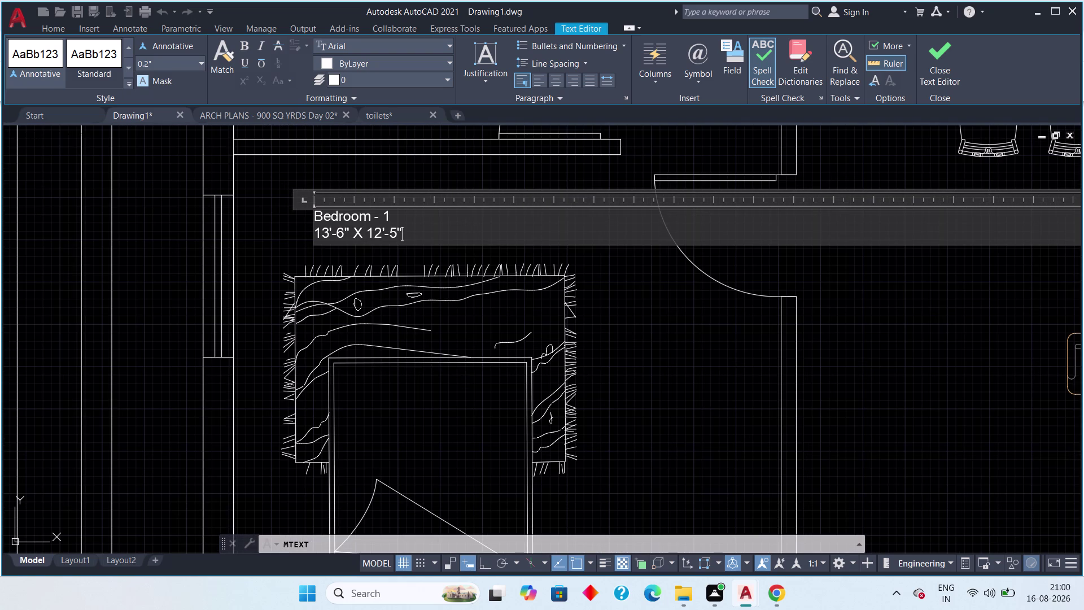
drag(417, 231, 313, 213)
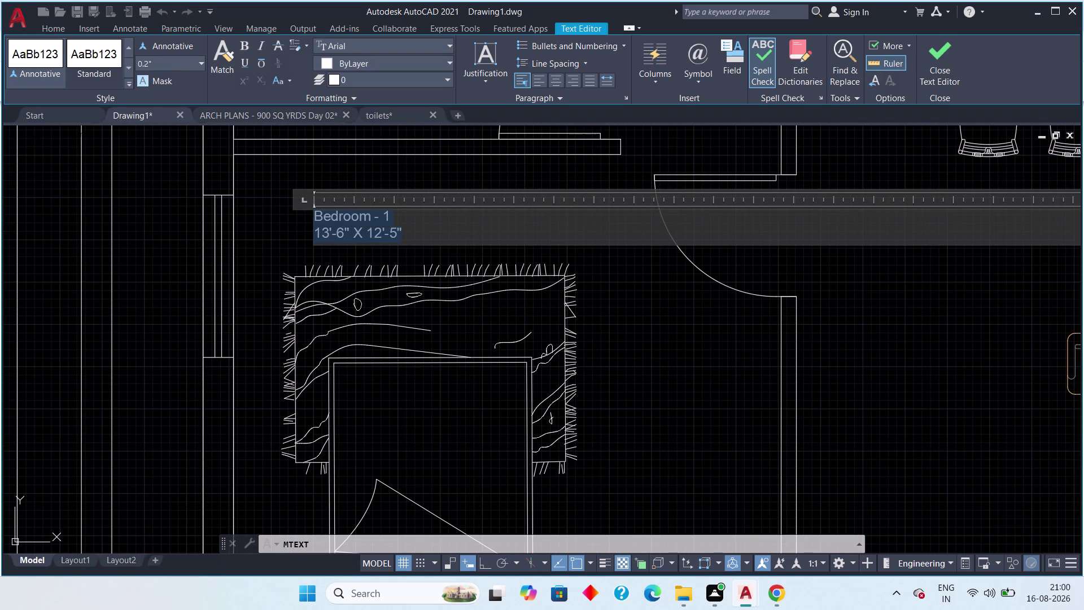
Set the Bedroom - 1 label's text height to 6" and close the text editor.
drag(313, 213, 312, 212)
click(179, 59)
key(6)
key(shift+quotedbl)
key(Return)
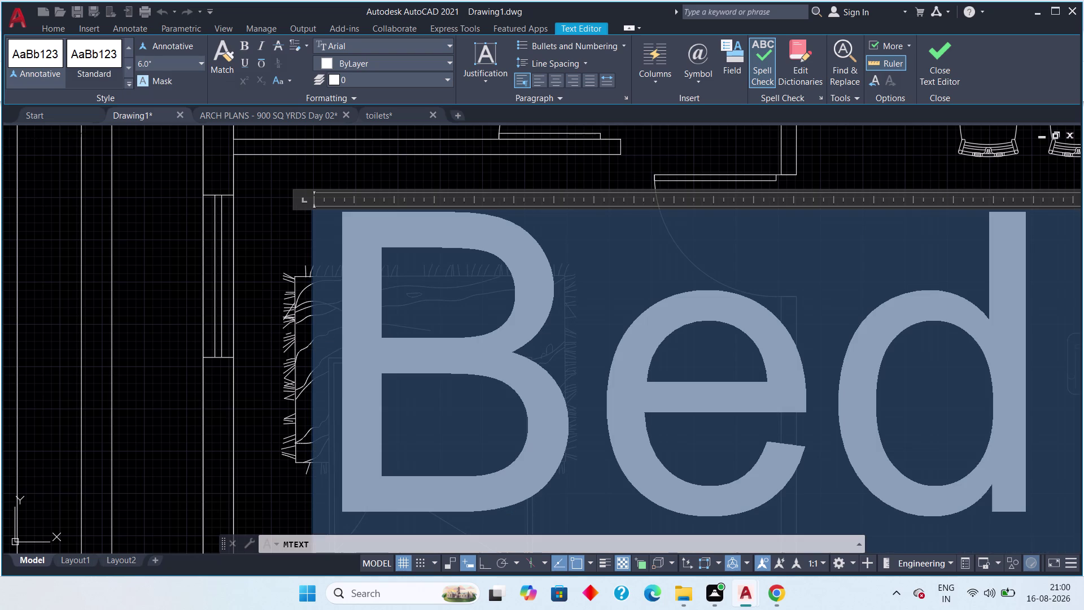
scroll(down, 3)
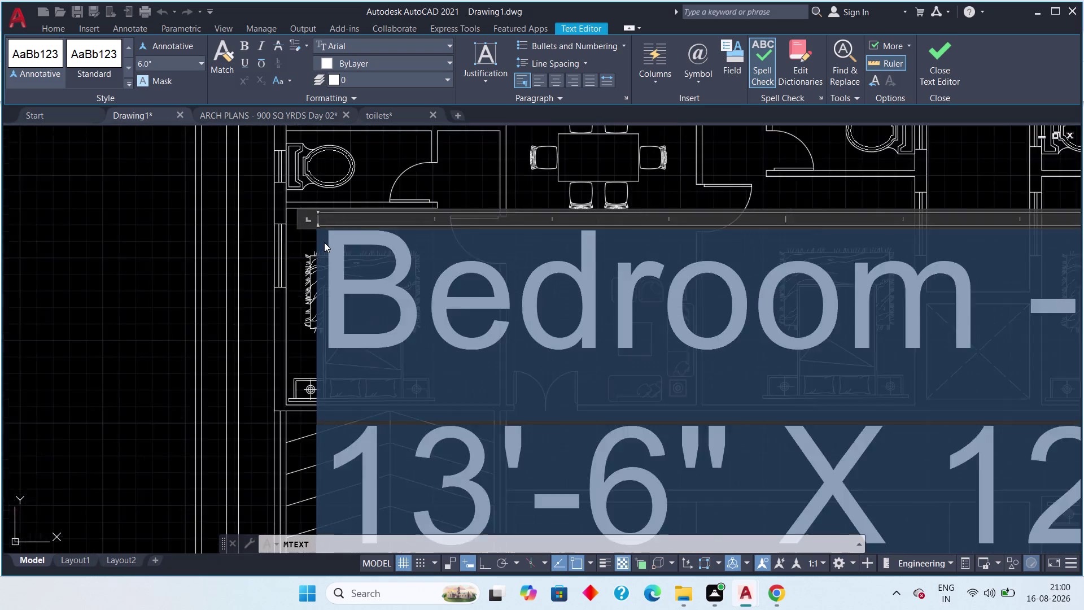
scroll(down, 3)
scroll(down, 3)
click(937, 75)
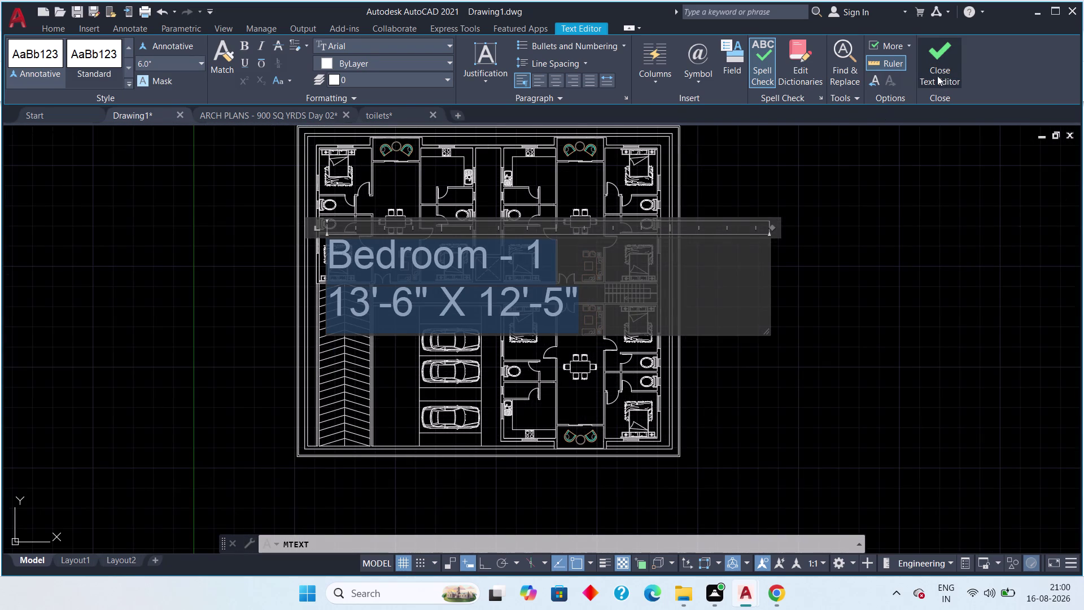
scroll(up, 3)
scroll(up, 3)
middle_drag(343, 223, 379, 251)
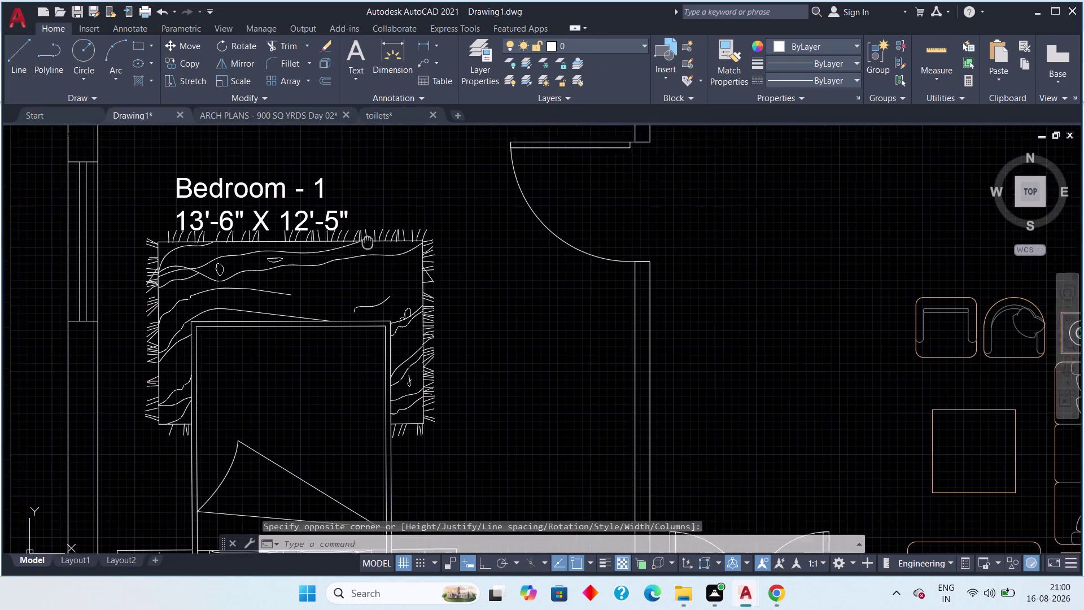
Move the Bedroom - 1 label so it sits centred above the bed.
middle_drag(379, 251, 414, 280)
drag(399, 209, 367, 225)
click(315, 250)
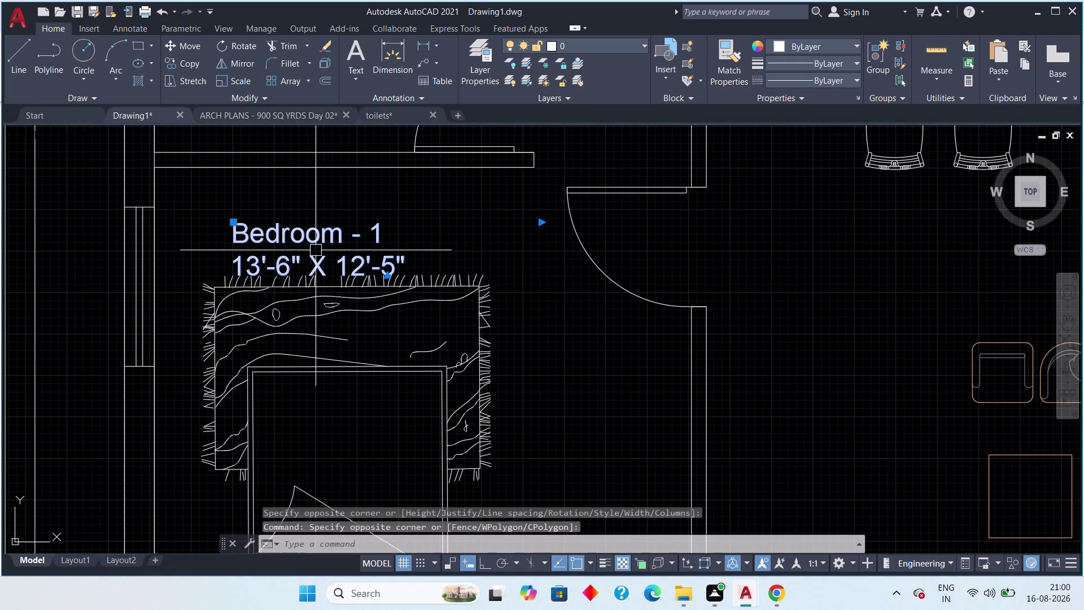
text(m)
key(space)
drag(296, 242, 313, 233)
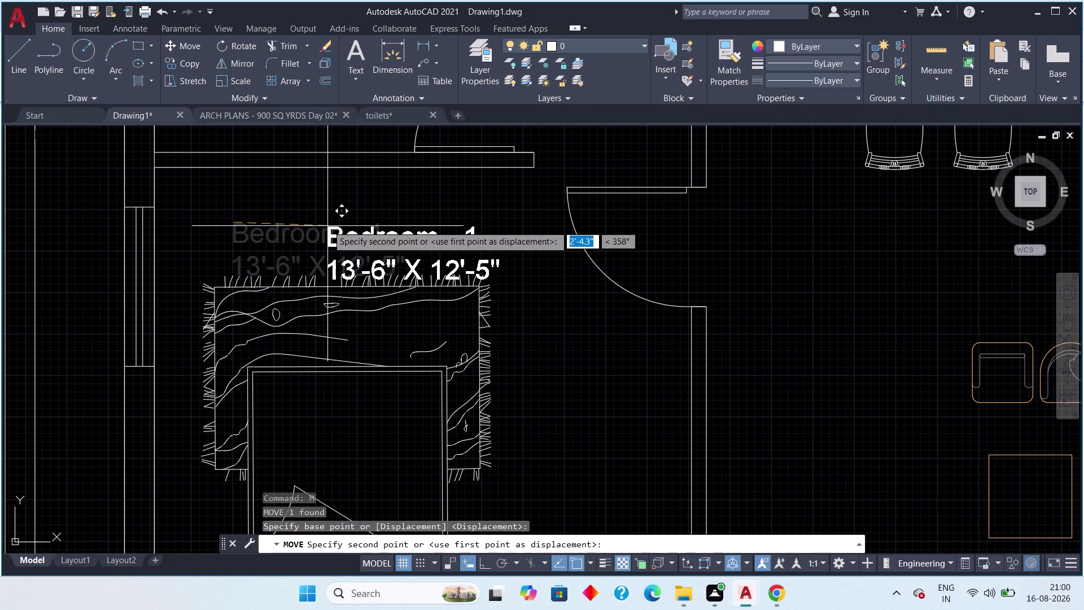
click(310, 204)
scroll(down, 3)
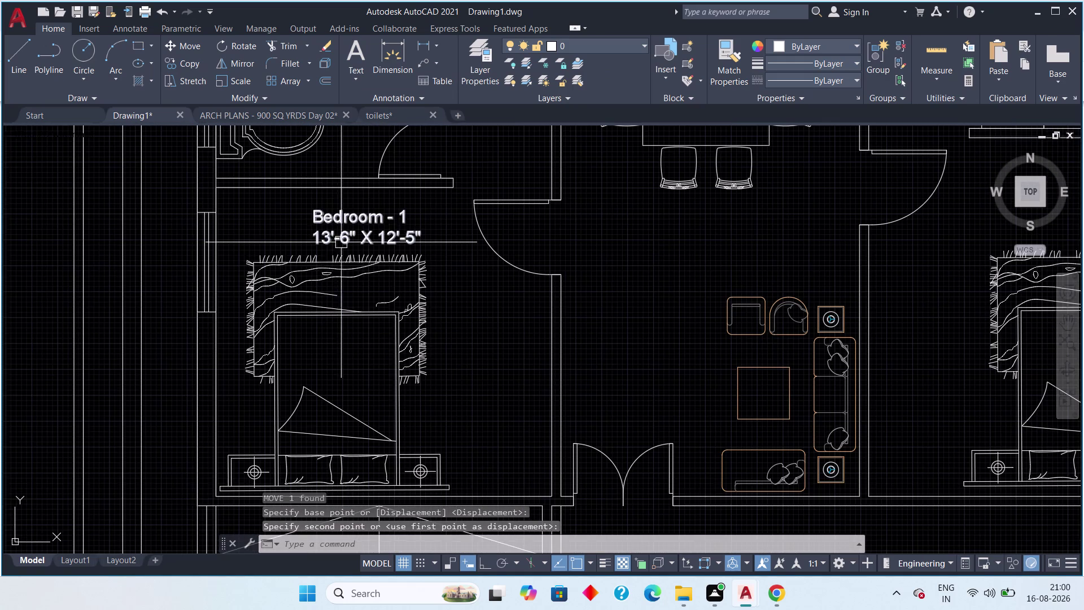
middle_drag(390, 264, 358, 288)
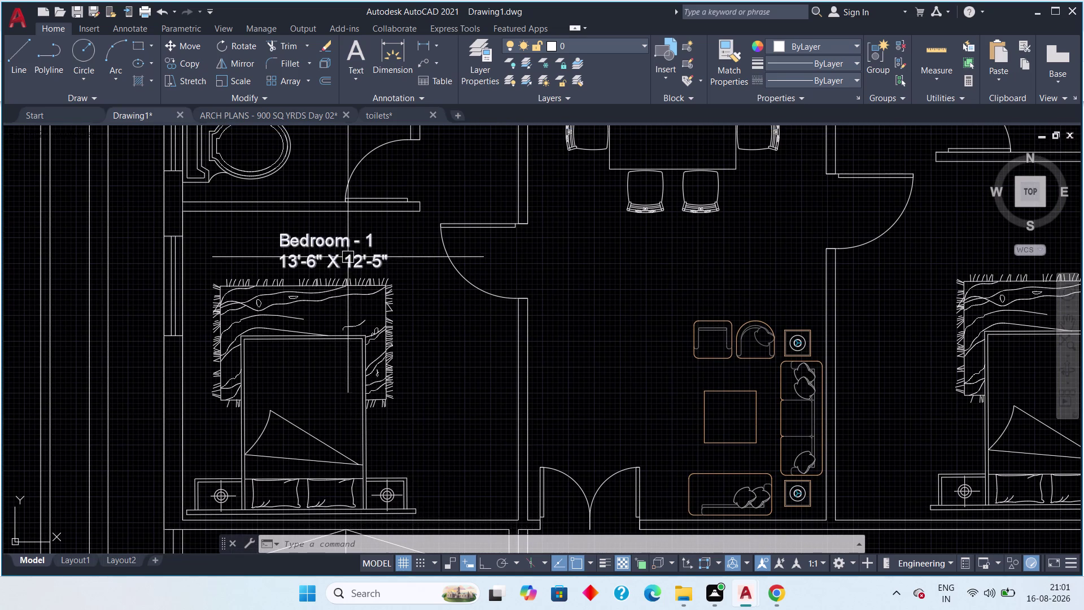
Select the Bedroom - 1 label and start the Copy command with CO.
click(347, 255)
key(c)
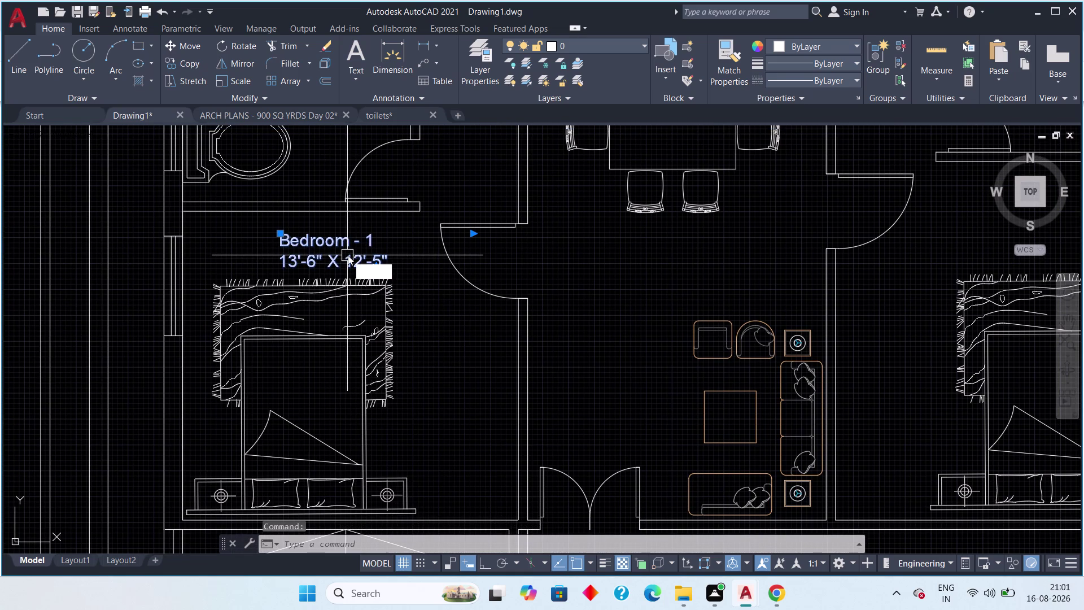
key(o)
key(space)
Pick the base point, then place Bedroom - 1 label copies in the room above and both toilets.
click(322, 254)
middle_drag(342, 215, 348, 360)
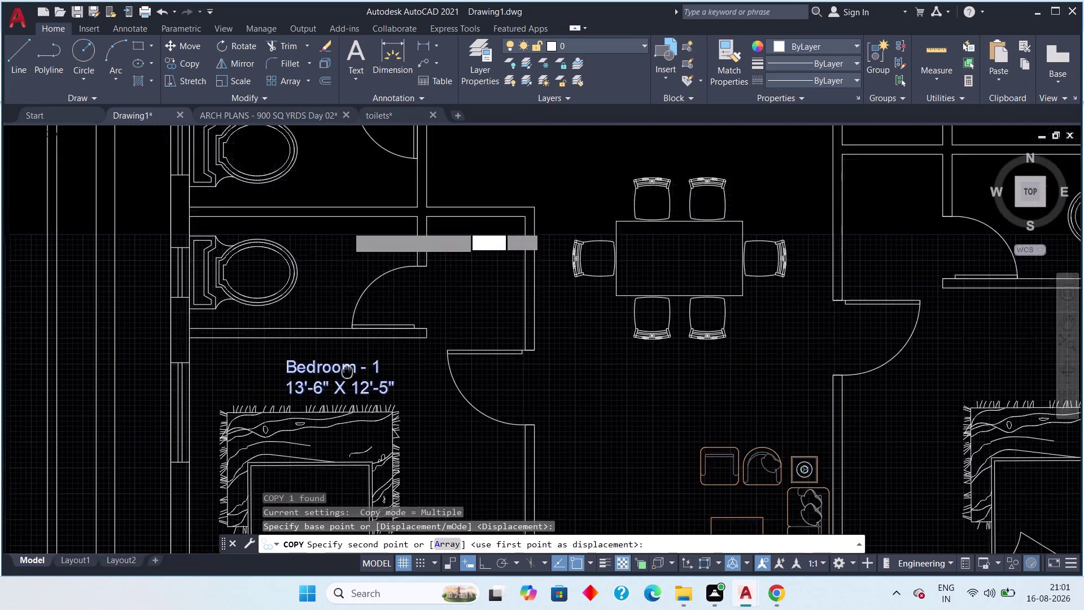
middle_drag(348, 360, 339, 405)
scroll(down, 3)
middle_drag(308, 305, 308, 352)
scroll(up, 3)
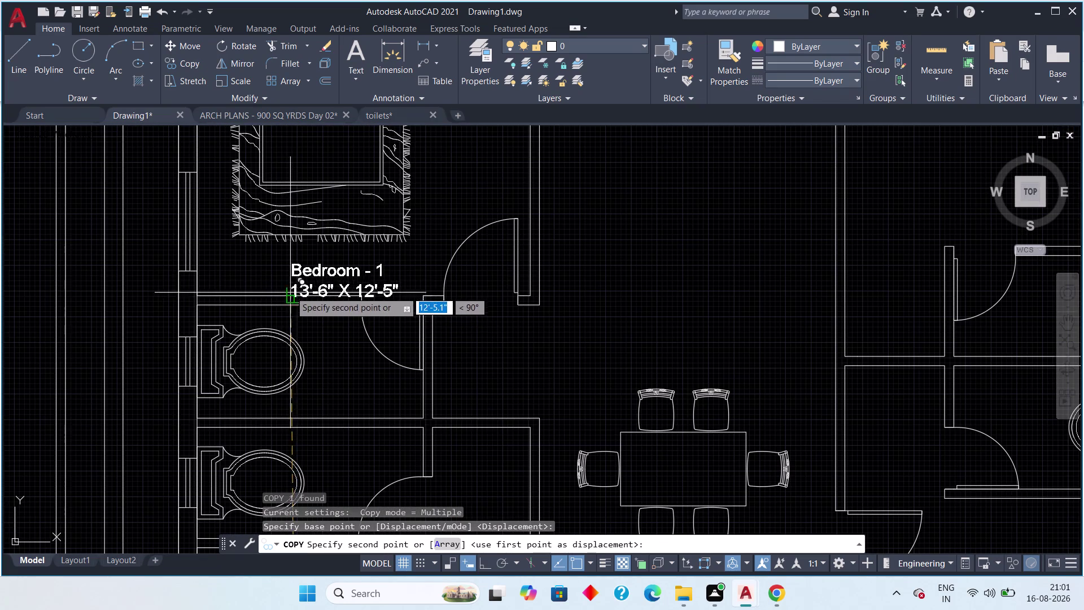
click(262, 280)
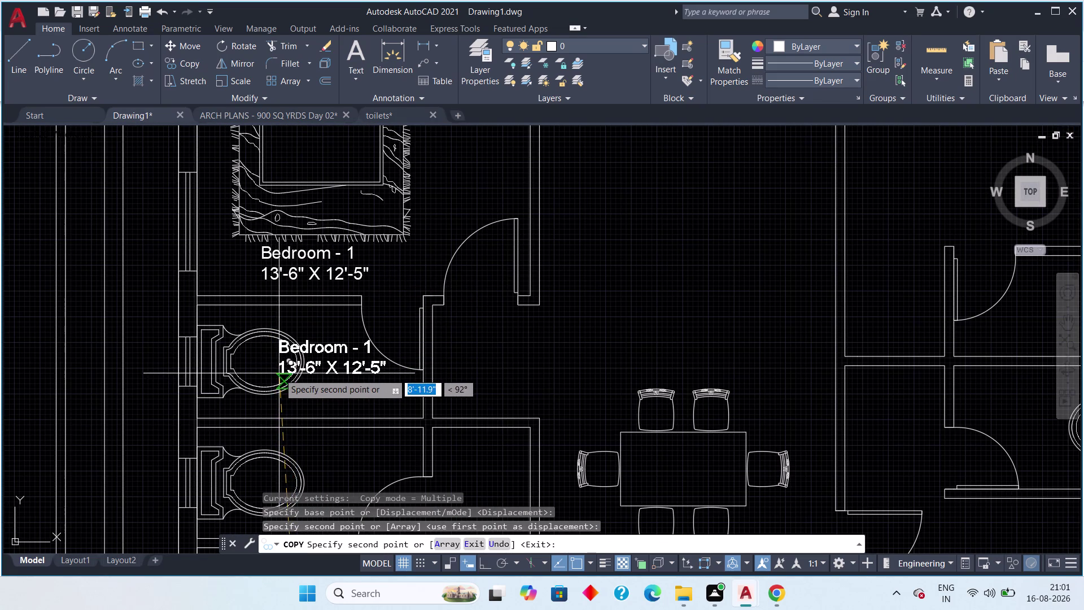
click(274, 377)
middle_drag(280, 395, 304, 307)
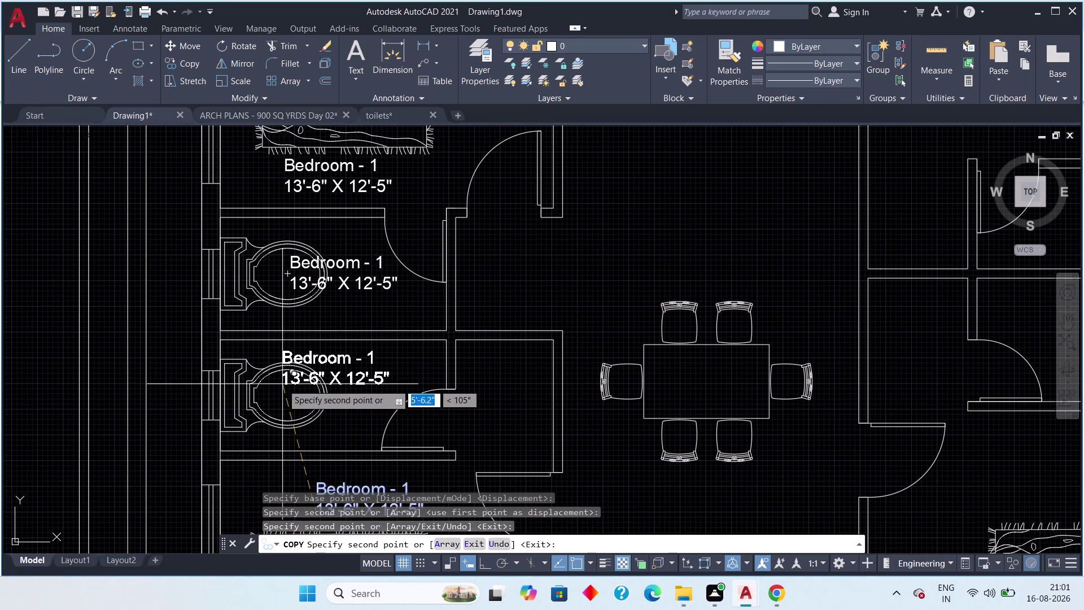
click(280, 400)
Place label copies at the dining tables and dining areas of the flats.
scroll(down, 3)
middle_drag(308, 424, 312, 292)
scroll(down, 3)
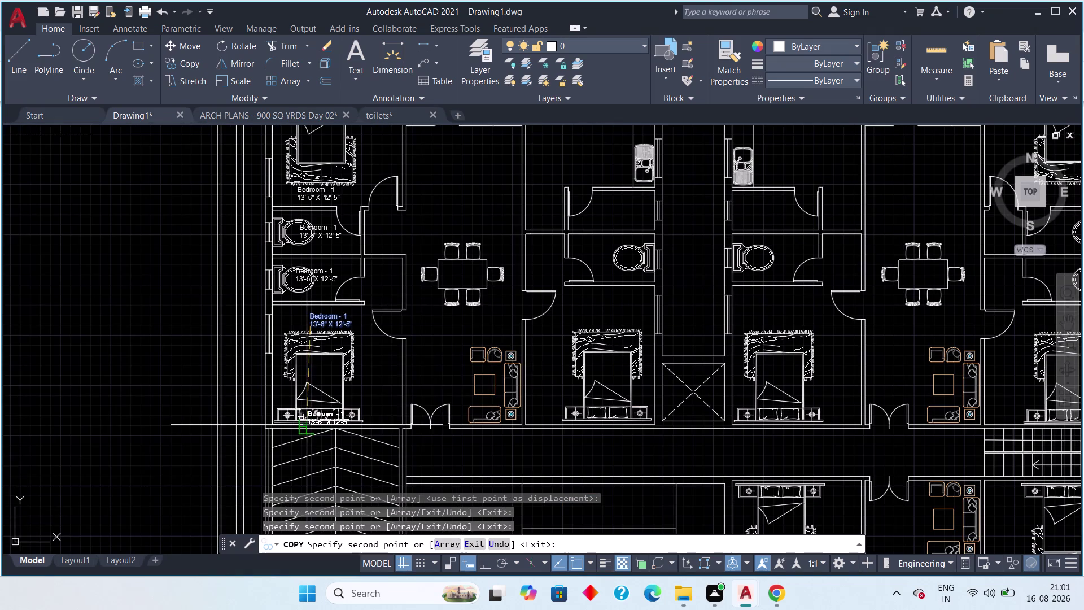
middle_drag(405, 300, 388, 335)
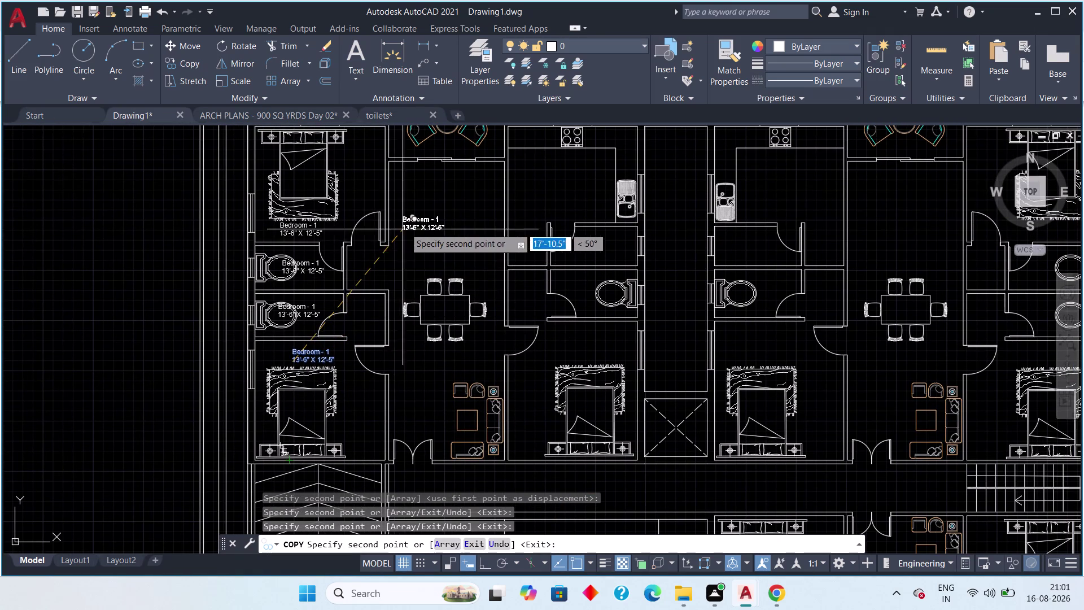
scroll(down, 3)
middle_drag(414, 221, 418, 236)
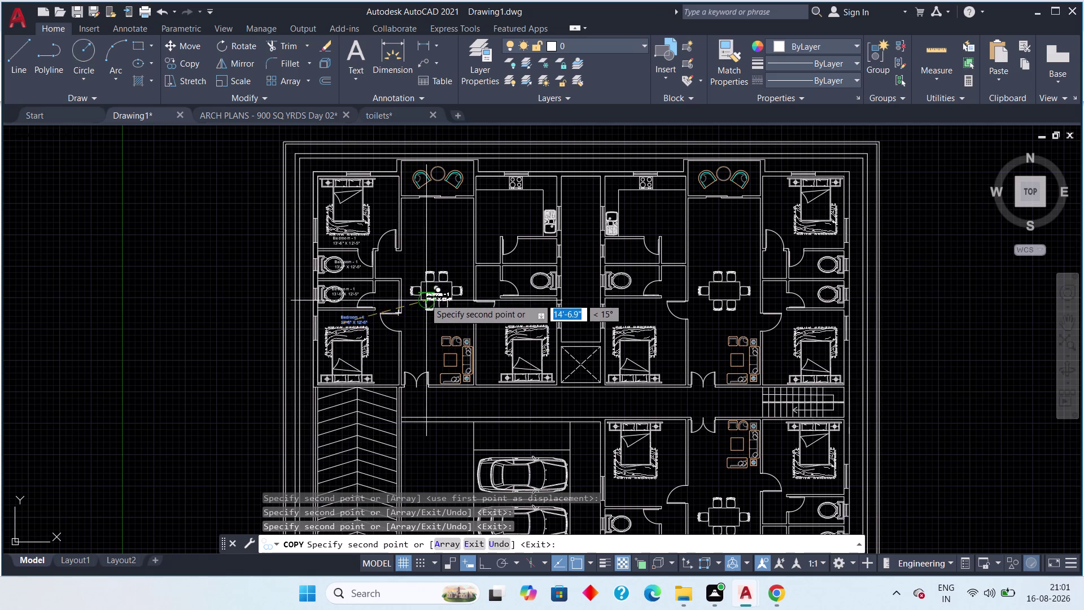
scroll(up, 3)
middle_drag(431, 293, 417, 275)
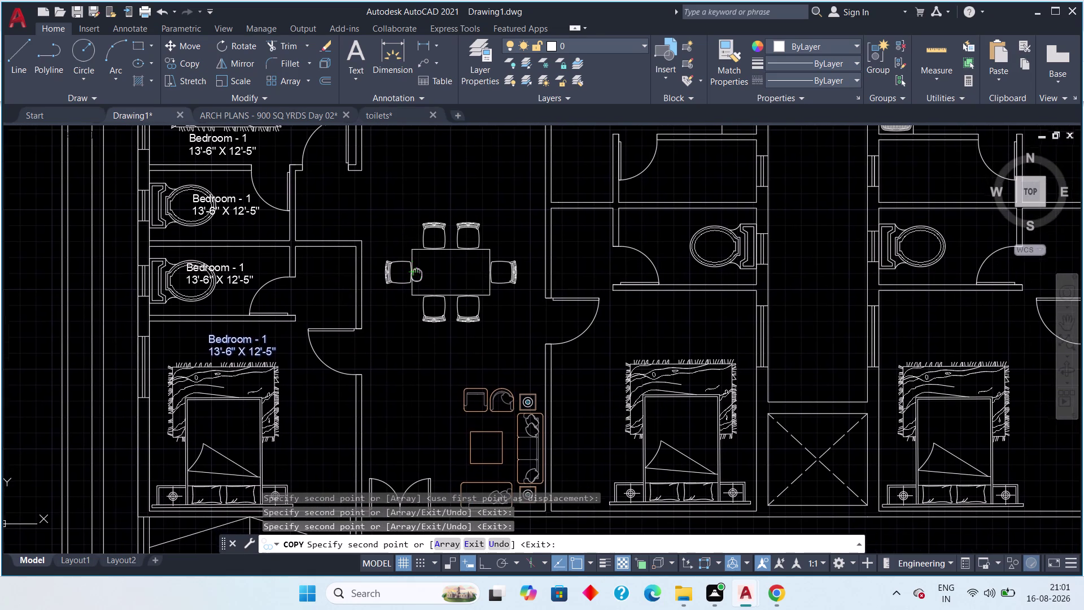
middle_drag(418, 275, 417, 274)
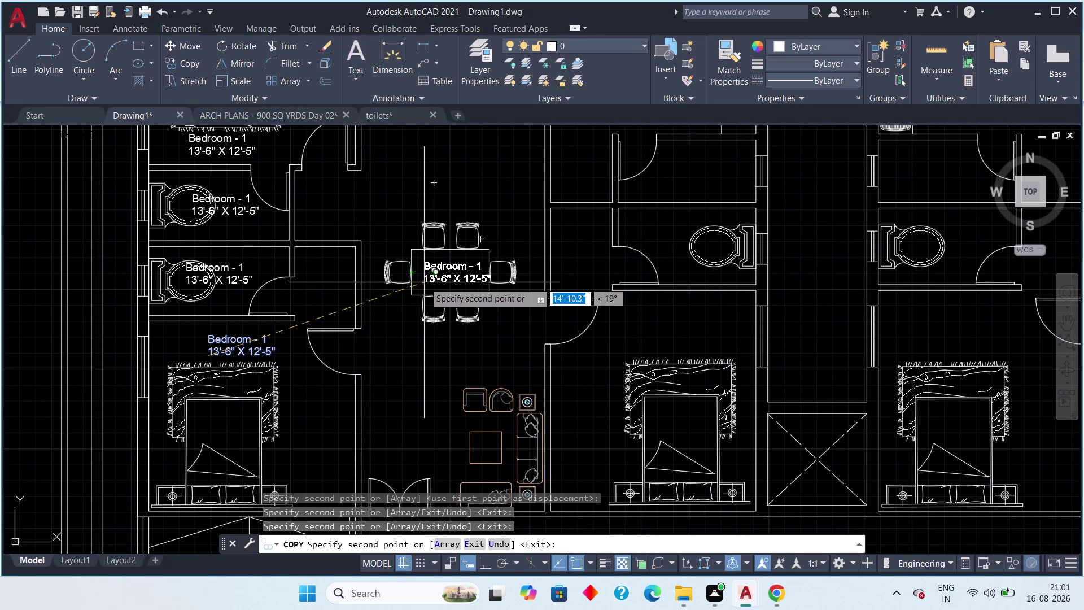
click(424, 282)
middle_drag(496, 293, 232, 258)
scroll(down, 3)
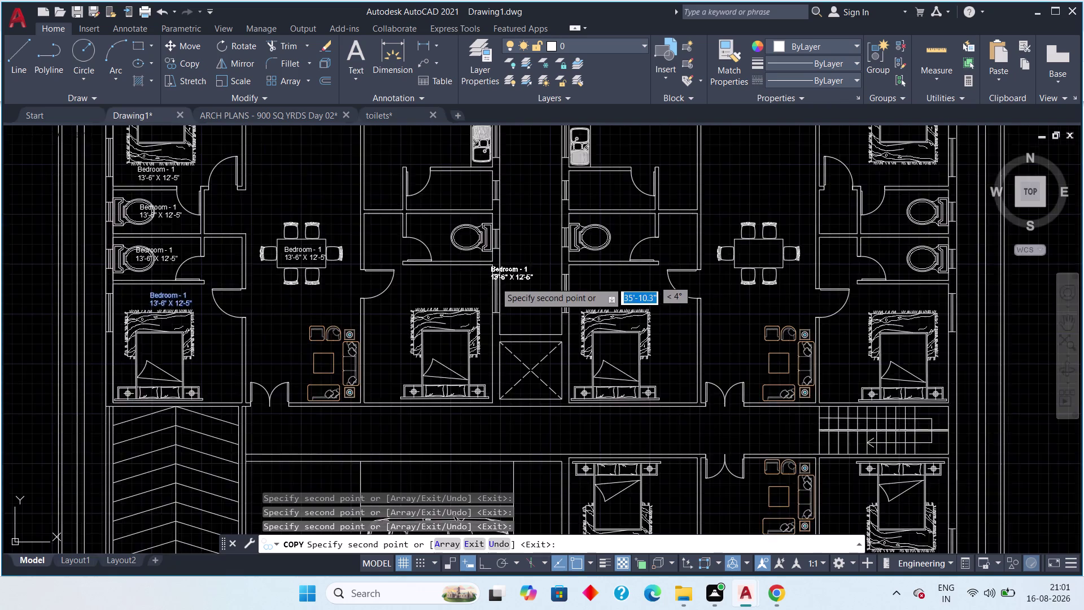
scroll(down, 3)
middle_drag(591, 284, 467, 283)
scroll(up, 3)
click(520, 284)
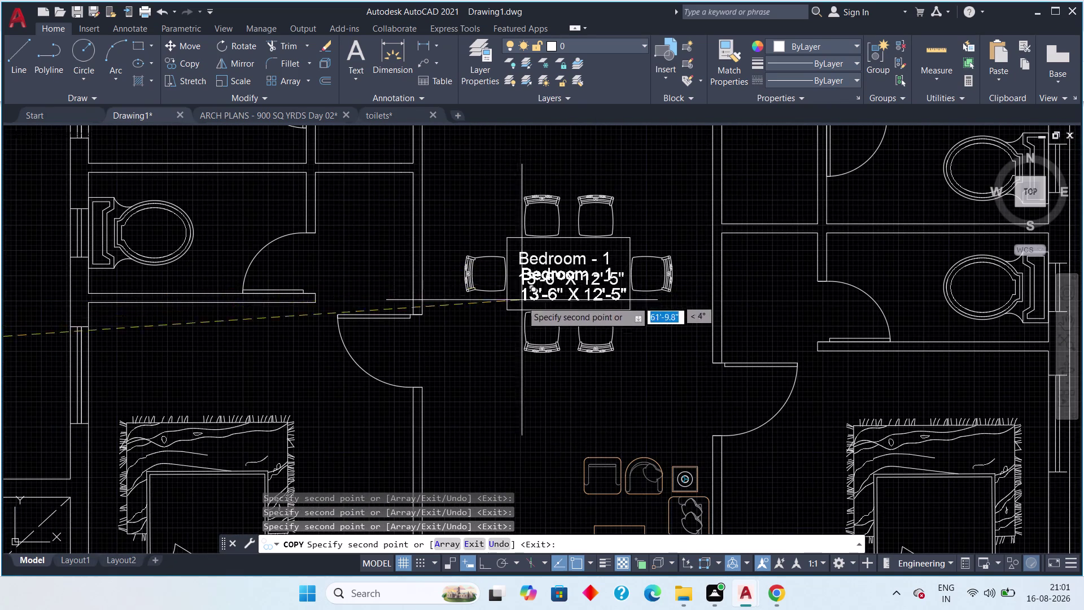
scroll(down, 3)
middle_drag(513, 380, 491, 187)
middle_drag(497, 340, 491, 182)
scroll(up, 3)
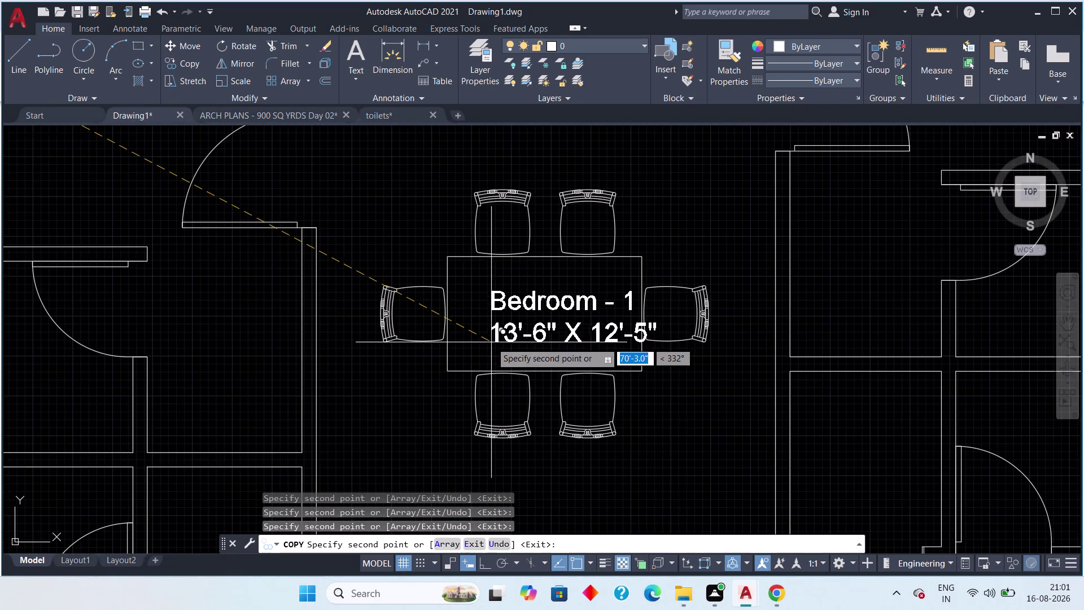
click(484, 339)
Place label copies in the living areas of both upper flats.
scroll(down, 3)
middle_drag(464, 373, 538, 245)
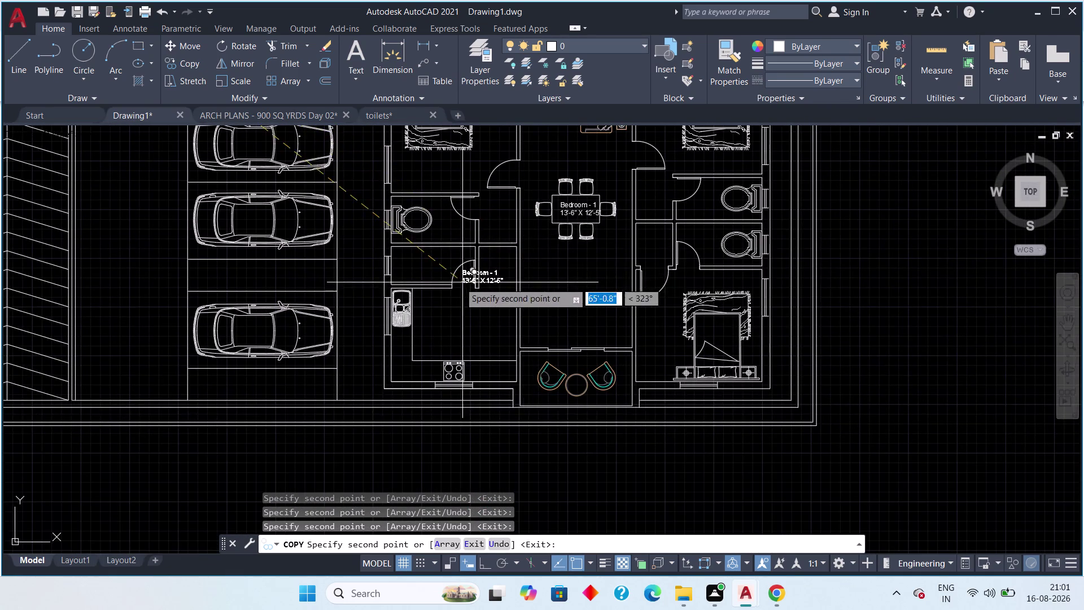
scroll(down, 3)
middle_drag(396, 277, 534, 397)
scroll(down, 3)
middle_drag(433, 272, 465, 376)
scroll(up, 3)
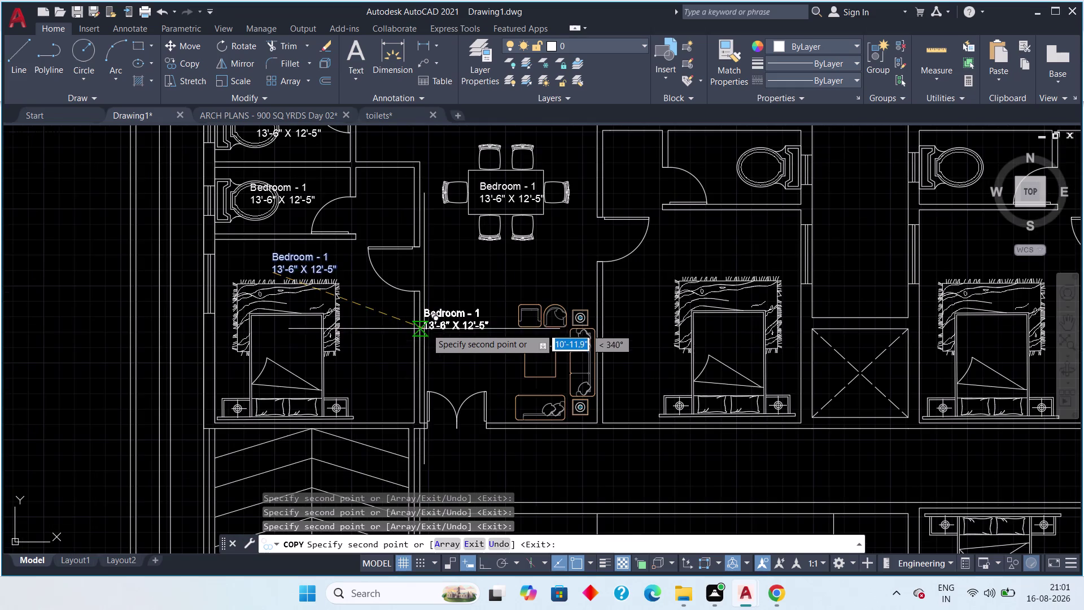
click(445, 337)
middle_drag(665, 357, 545, 360)
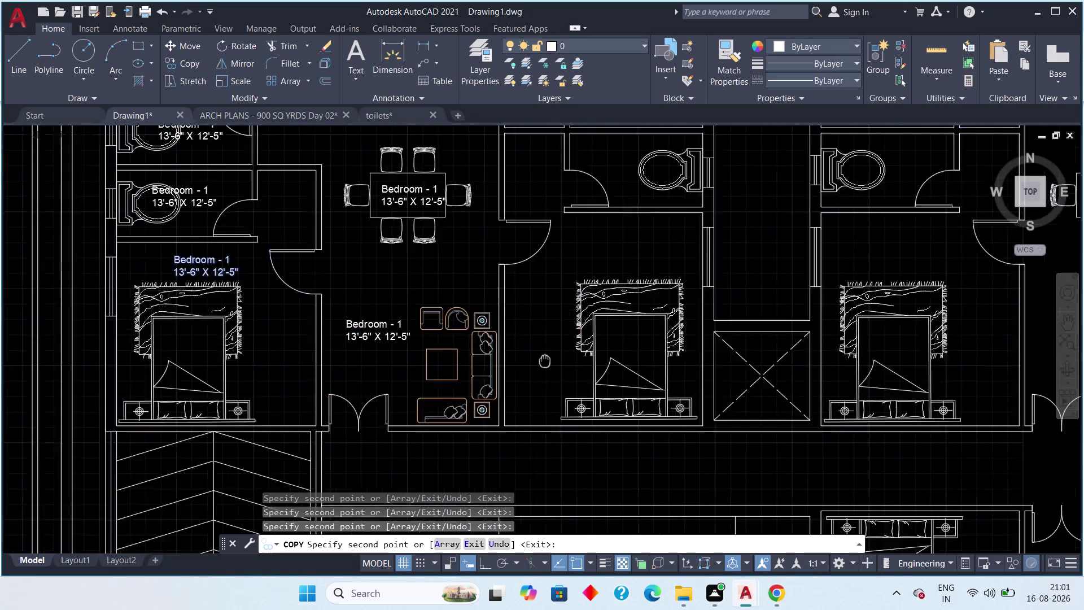
middle_drag(545, 361, 420, 363)
middle_drag(658, 361, 358, 375)
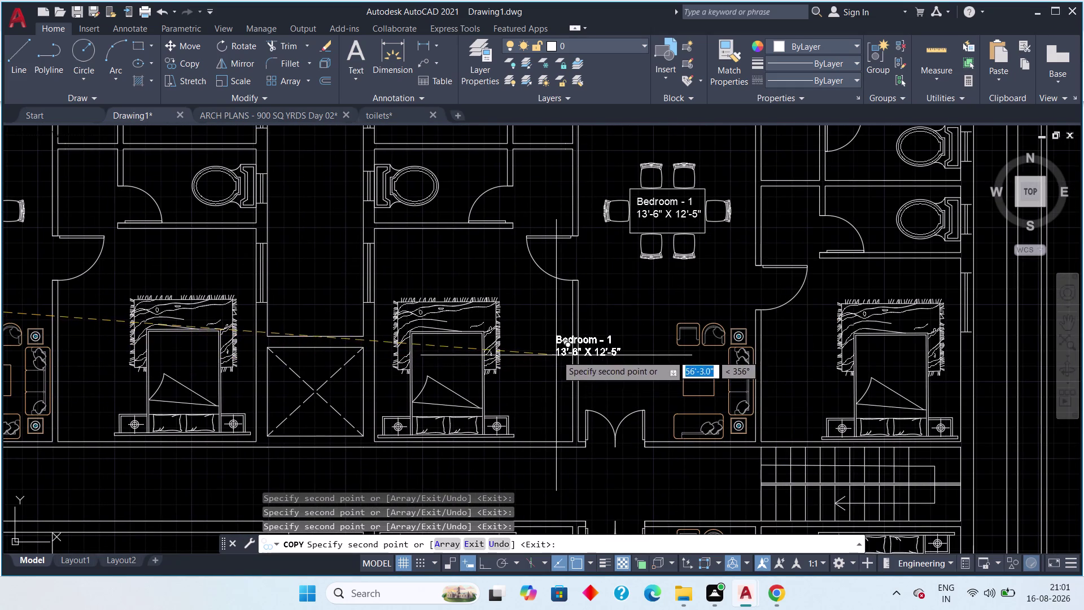
click(598, 361)
Place label copies in the lower flat's kitchen, the two rooms above it, and the toilet.
scroll(down, 3)
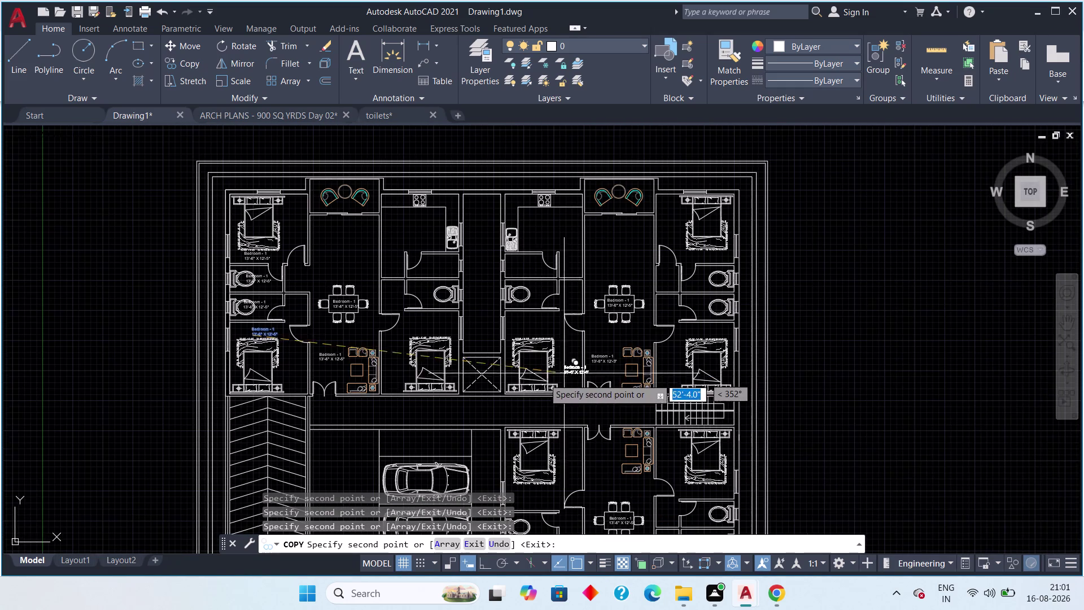
middle_drag(538, 379, 544, 251)
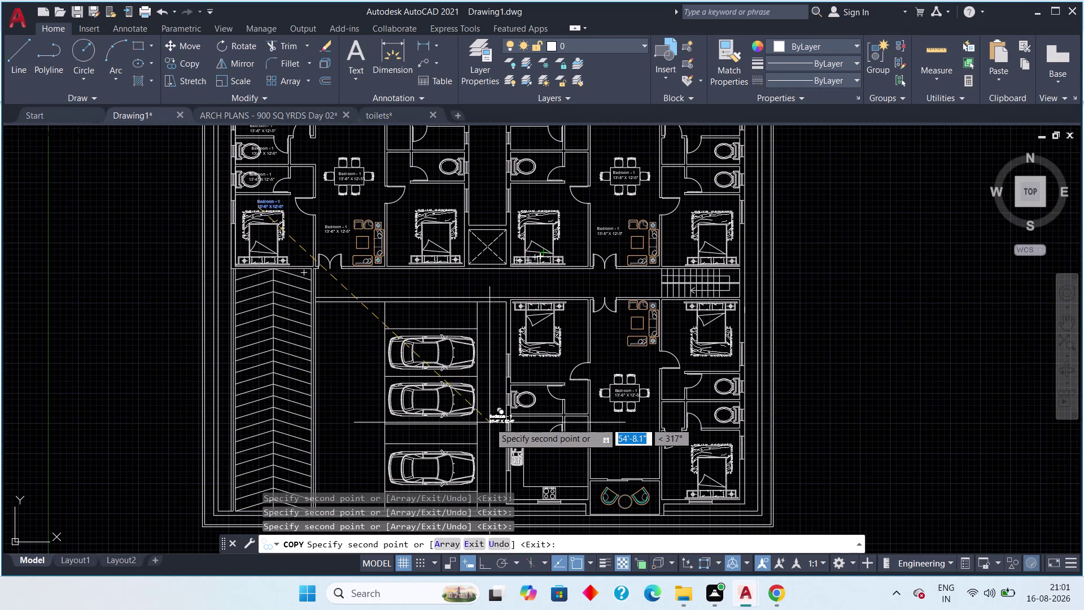
middle_drag(589, 442, 572, 363)
scroll(up, 3)
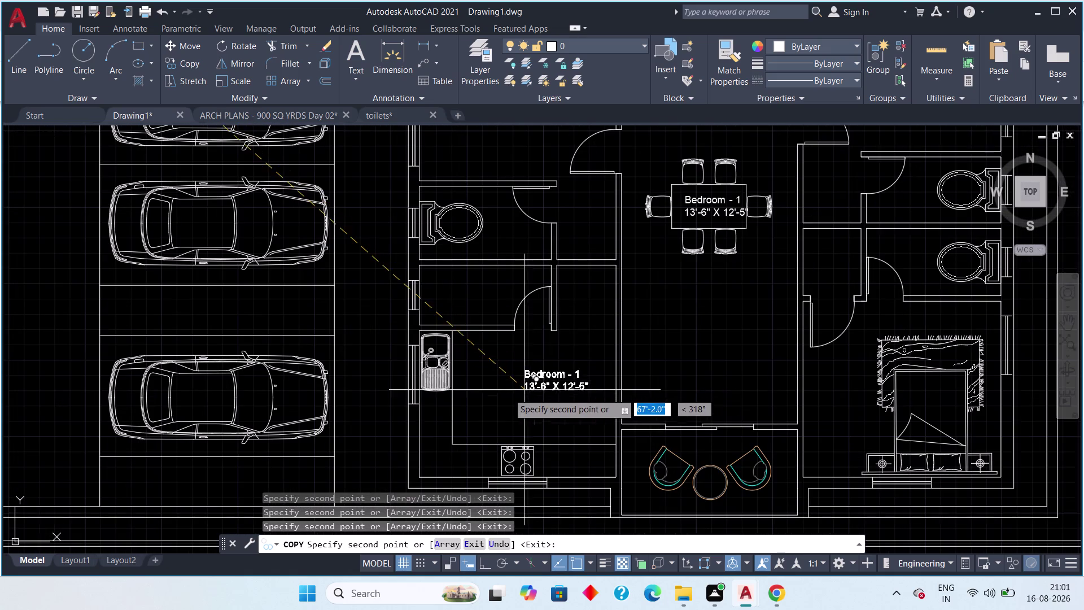
click(493, 389)
click(454, 309)
click(467, 232)
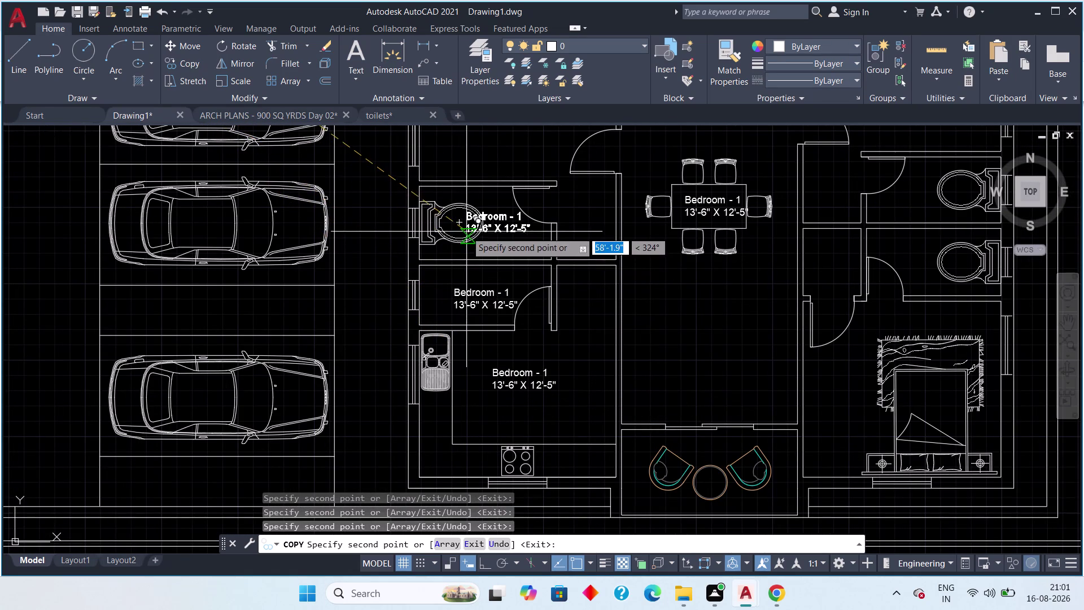
middle_drag(474, 242, 468, 371)
click(458, 273)
Place label copies in the lower flat's living area, right bedroom and lower bedroom.
middle_drag(527, 329, 508, 396)
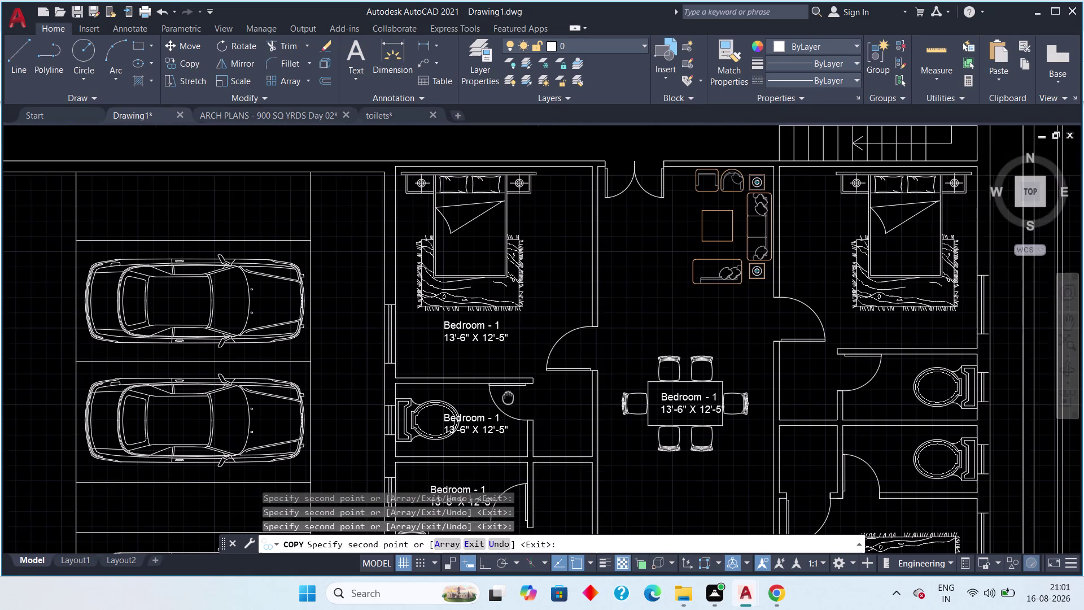
middle_drag(509, 396, 507, 396)
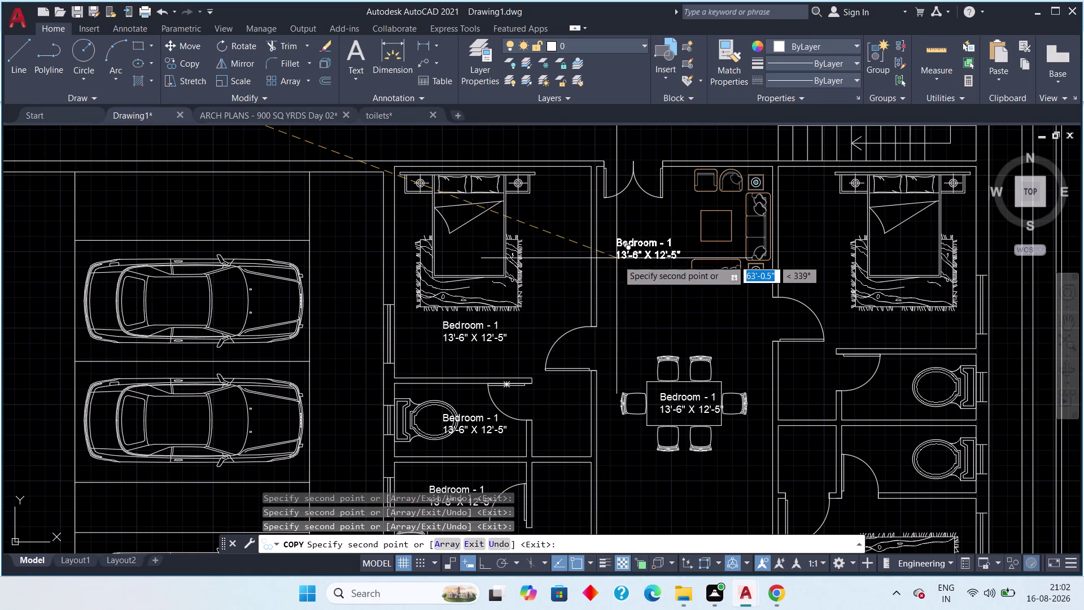
click(618, 260)
middle_drag(652, 450, 436, 419)
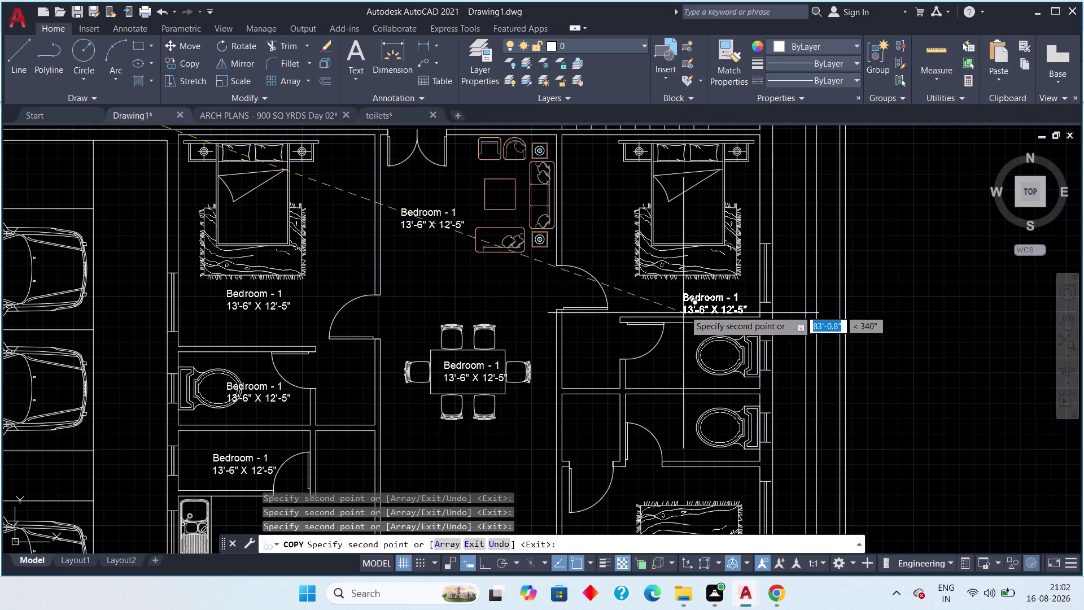
click(665, 302)
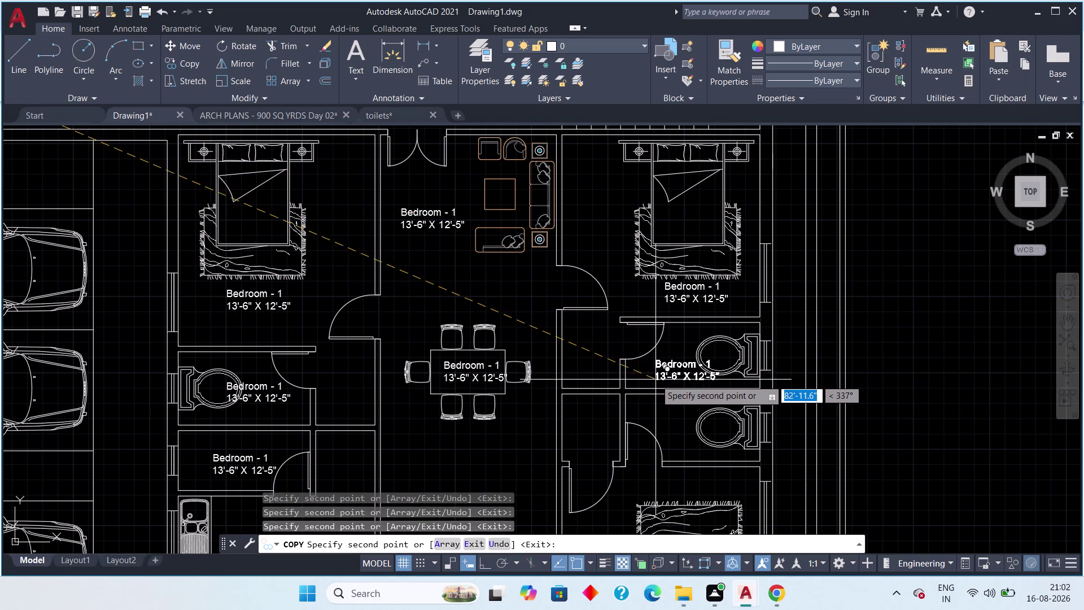
middle_drag(652, 379, 629, 256)
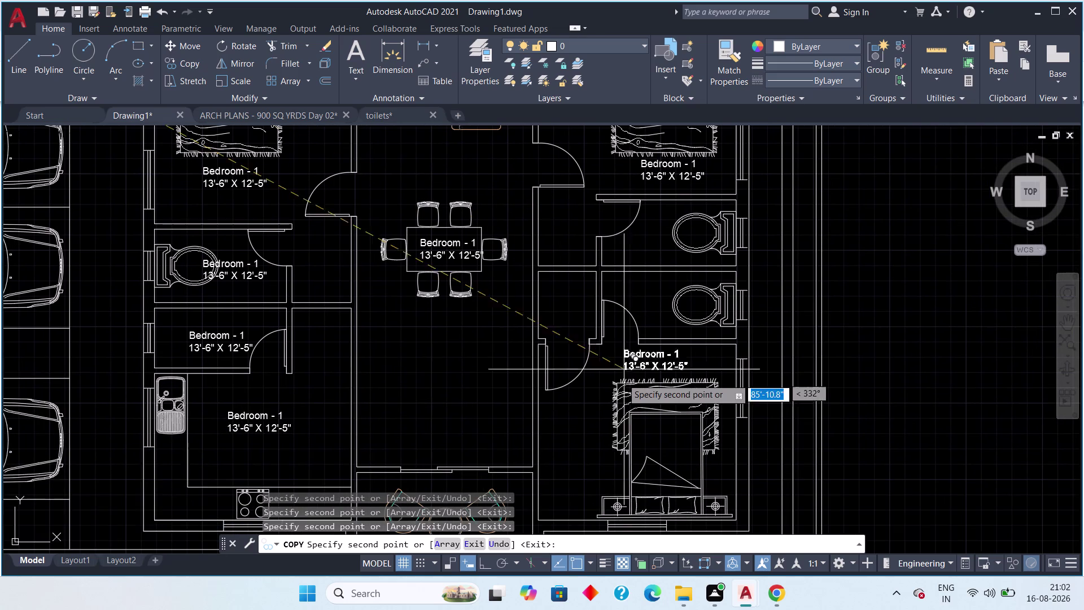
click(627, 372)
scroll(down, 3)
middle_drag(526, 431, 583, 413)
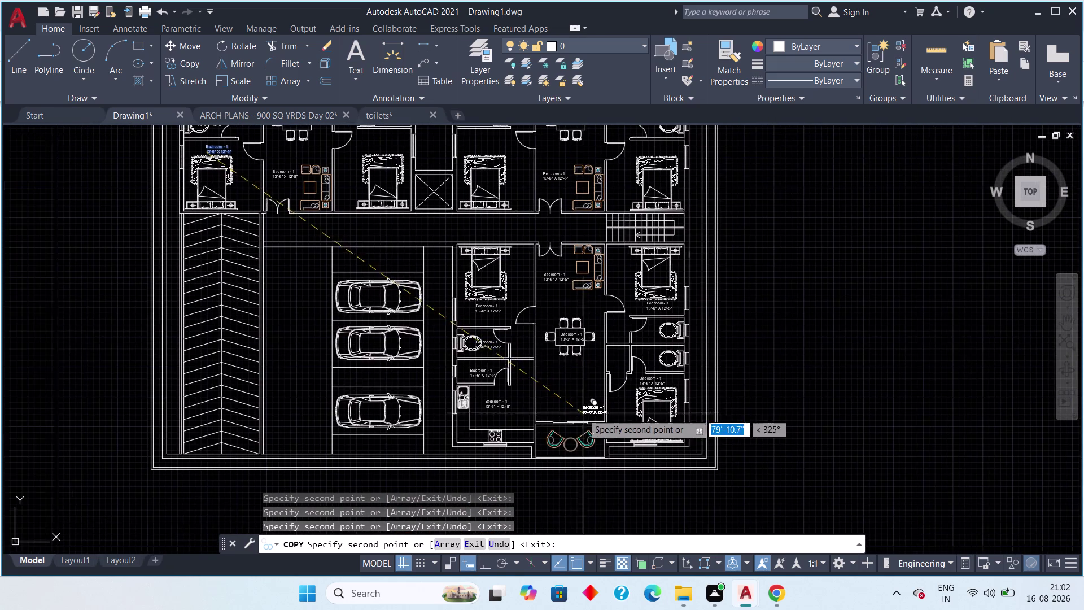
scroll(up, 3)
scroll(down, 3)
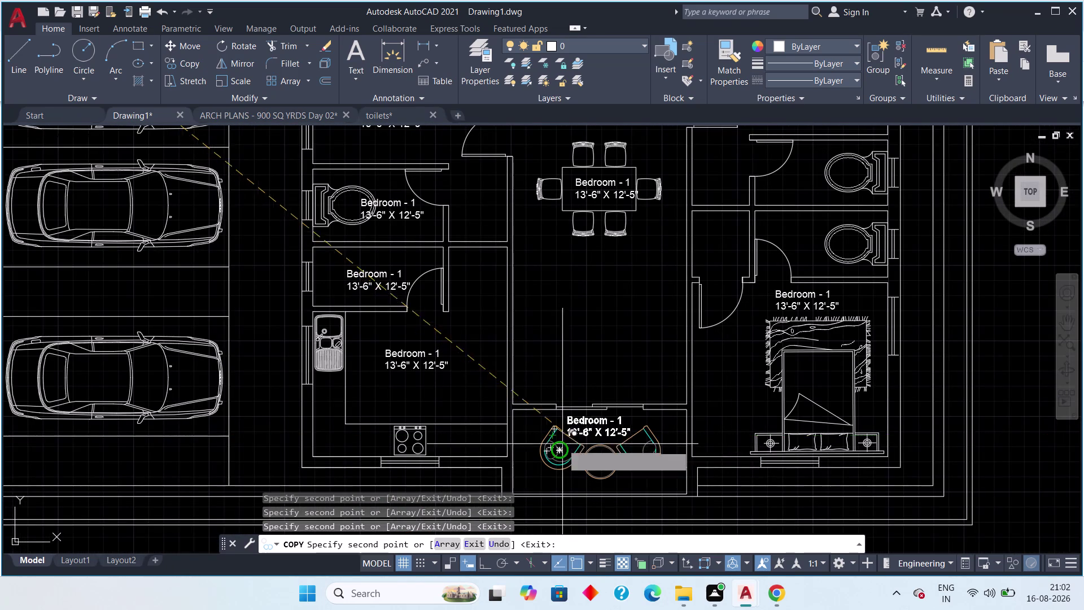
scroll(down, 3)
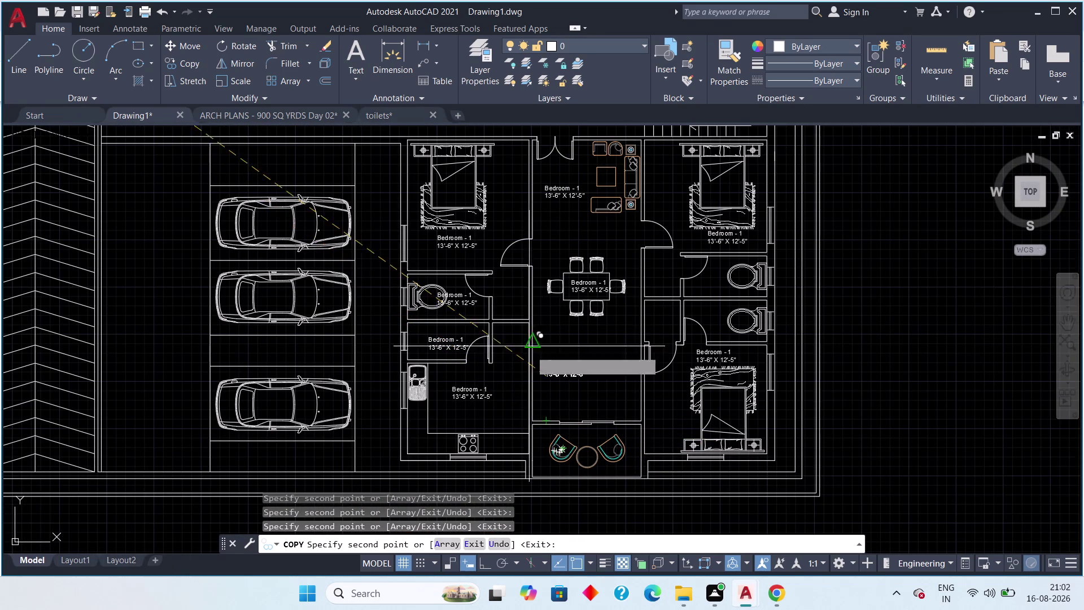
End copying and switch to the ARCH PLANS - 900 SQ YRDS Day 02 reference drawing.
key(Escape)
click(273, 114)
middle_drag(476, 306, 479, 424)
scroll(down, 3)
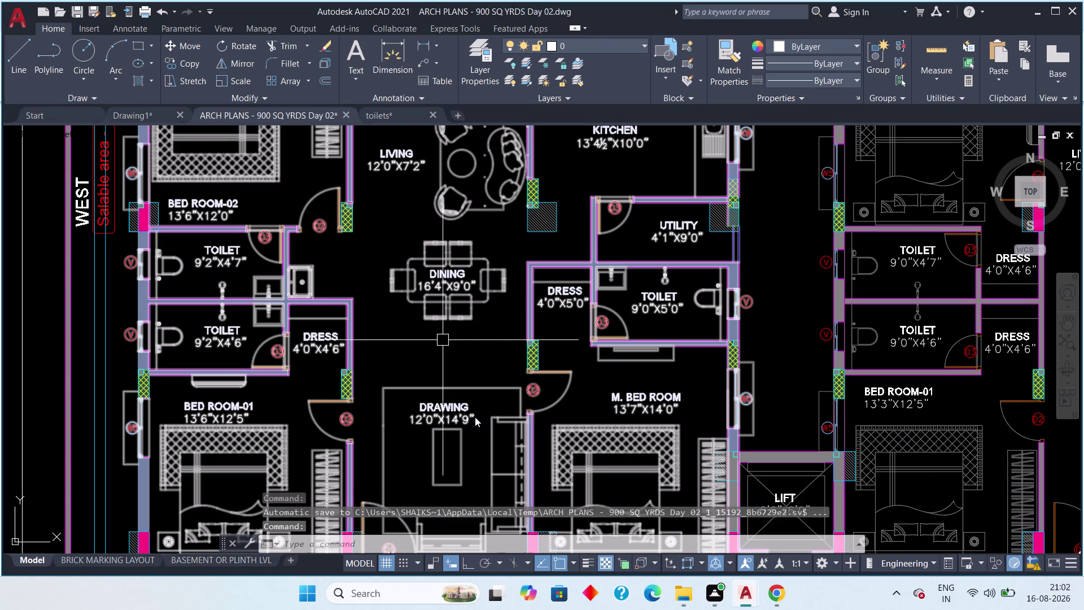
middle_drag(463, 334, 459, 321)
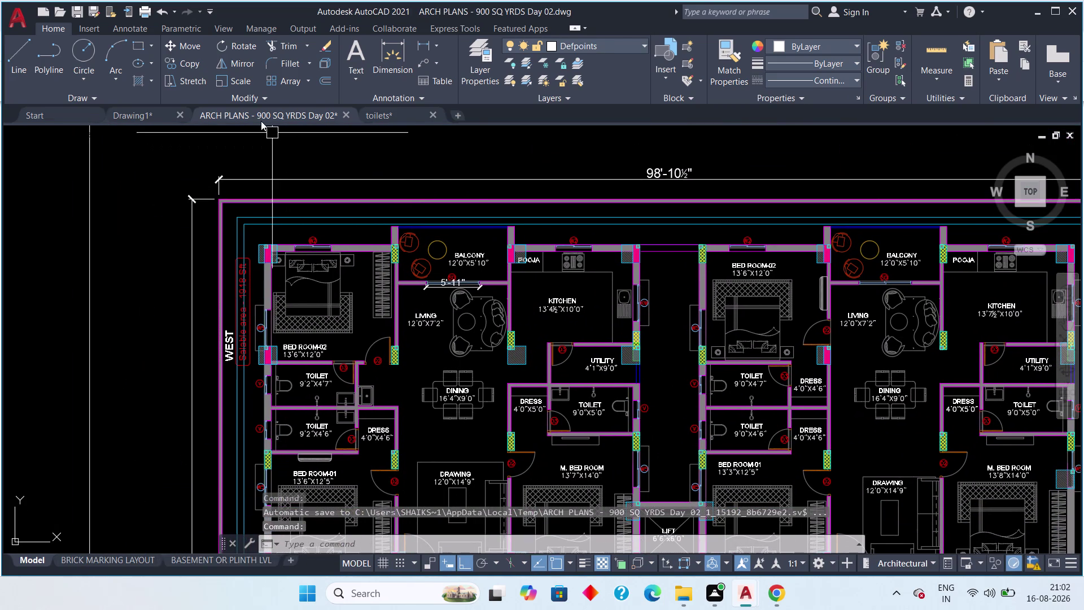
click(258, 113)
click(135, 113)
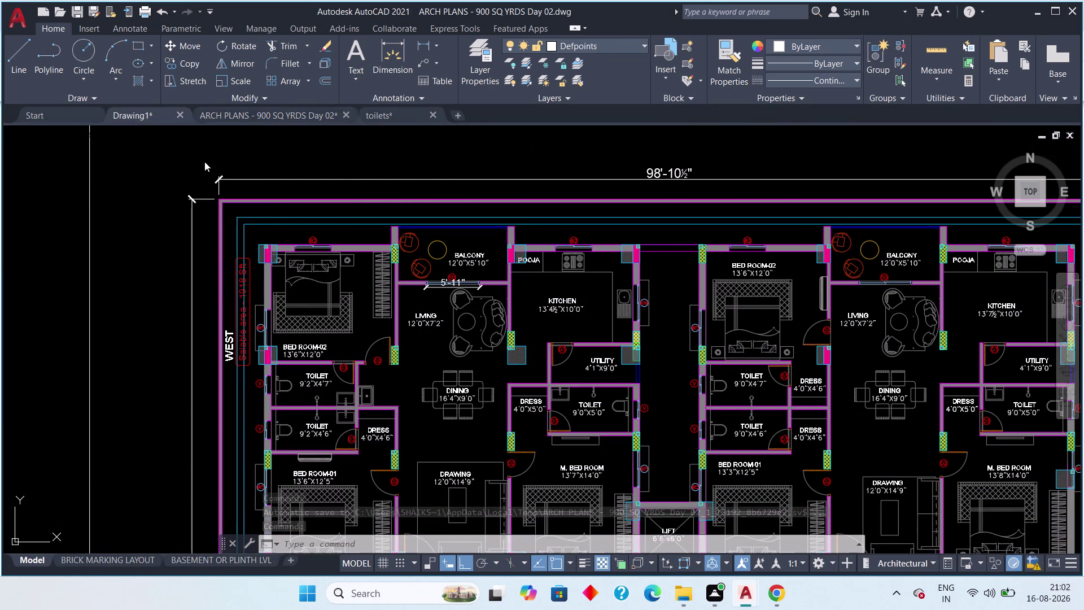
middle_drag(364, 272, 374, 394)
middle_drag(358, 352, 407, 470)
Pan and zoom onto the left flat's copied labels, centring the top bedroom's label.
scroll(down, 3)
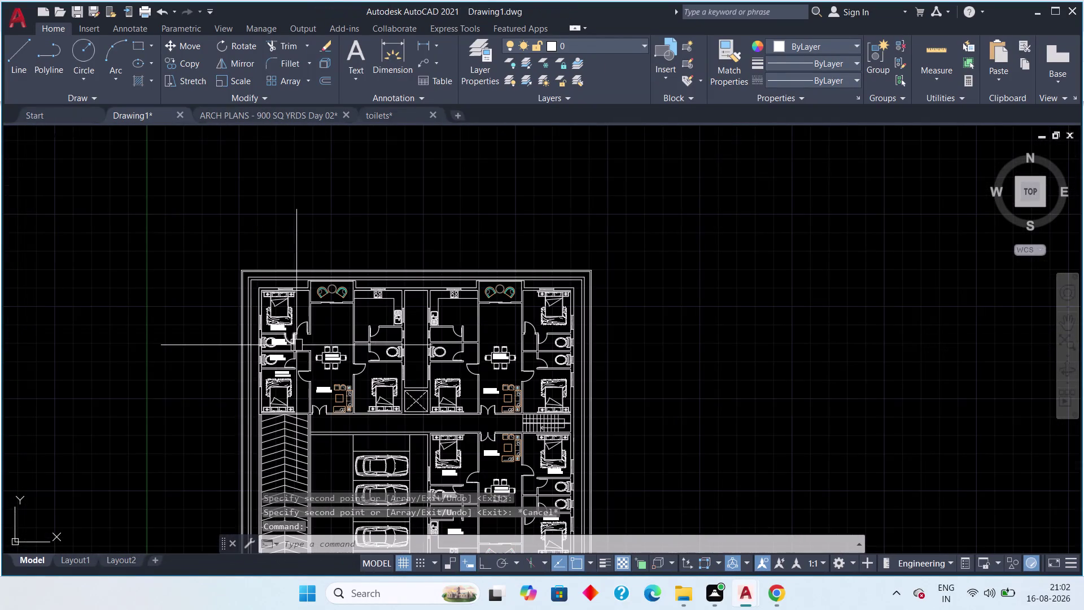
scroll(up, 3)
middle_drag(355, 401, 377, 274)
middle_drag(289, 359, 408, 410)
middle_drag(251, 360, 262, 368)
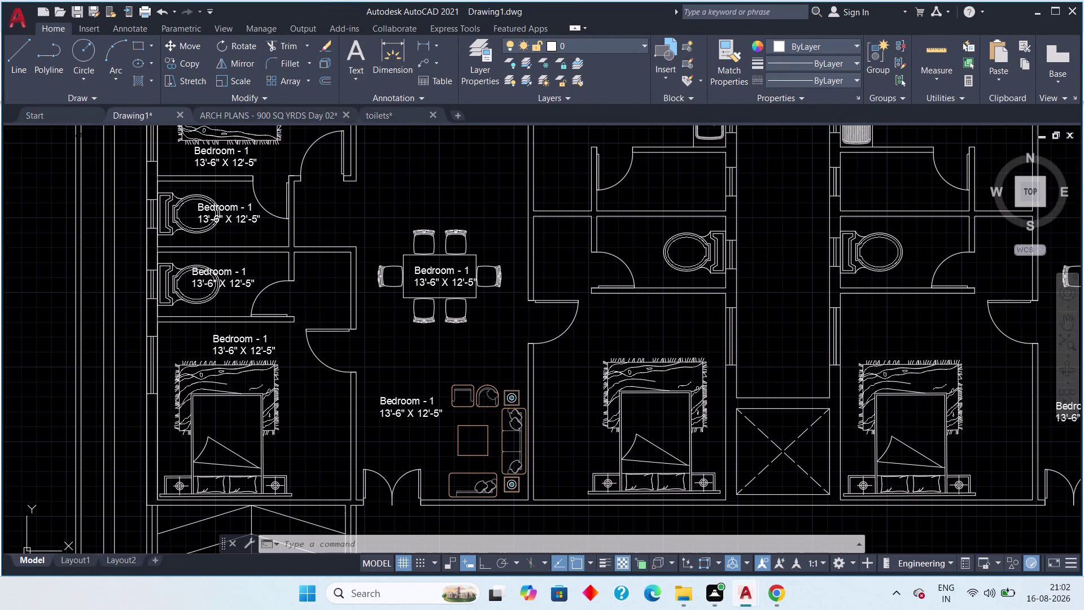
middle_drag(263, 368, 298, 352)
middle_drag(306, 347, 312, 344)
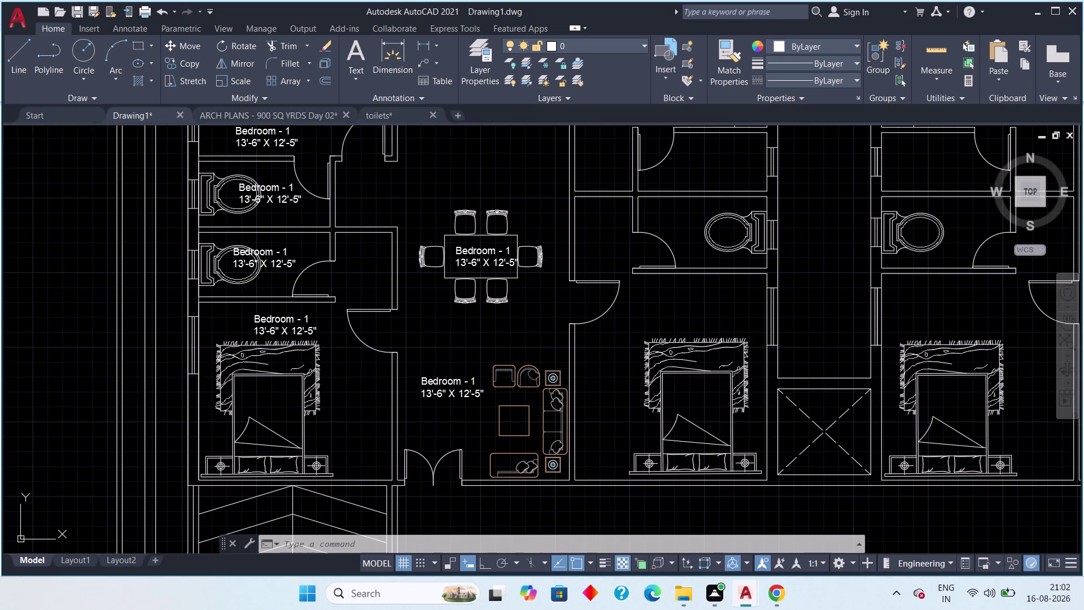
scroll(up, 3)
scroll(down, 3)
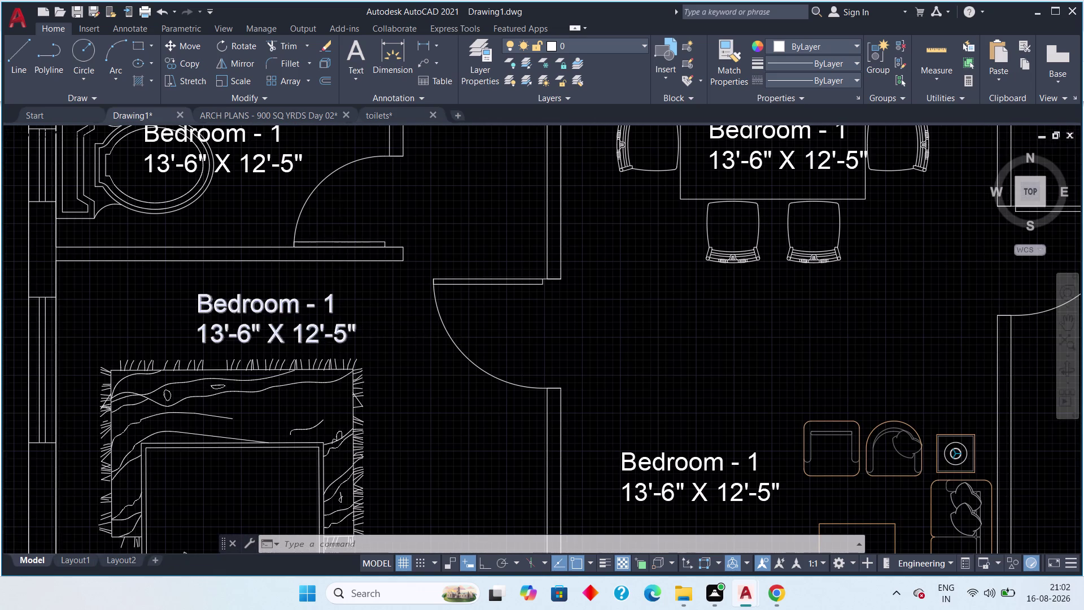
middle_drag(338, 351, 342, 444)
middle_drag(317, 265, 315, 407)
middle_drag(296, 305, 301, 347)
Reword the top bedroom's copied label to "Bedroom - 2" with size 13'-6" X 12'.
double_click(289, 309)
click(316, 294)
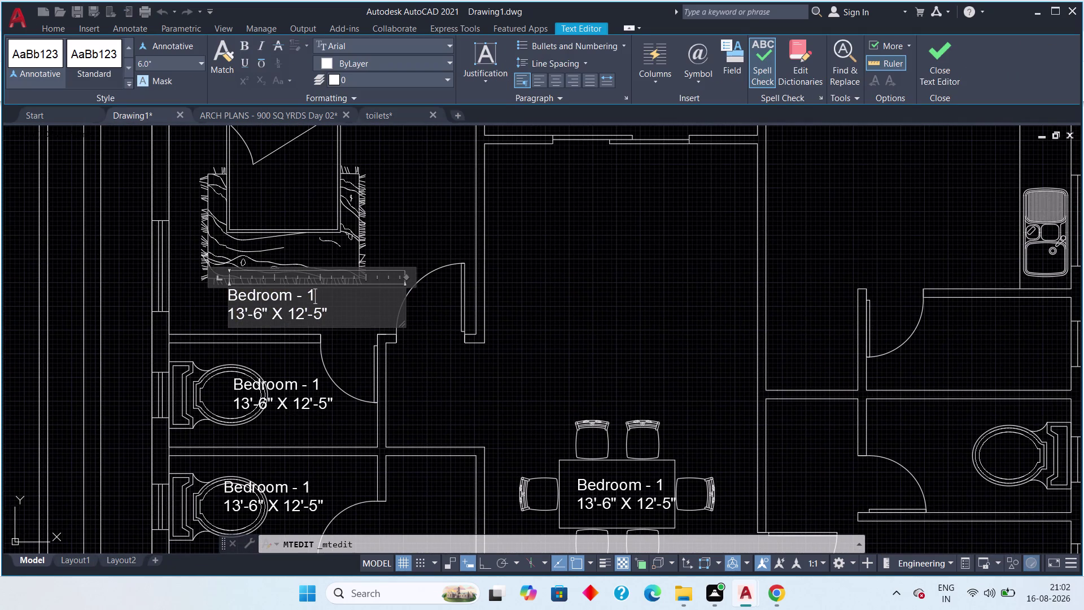
key(BackSpace)
key(2)
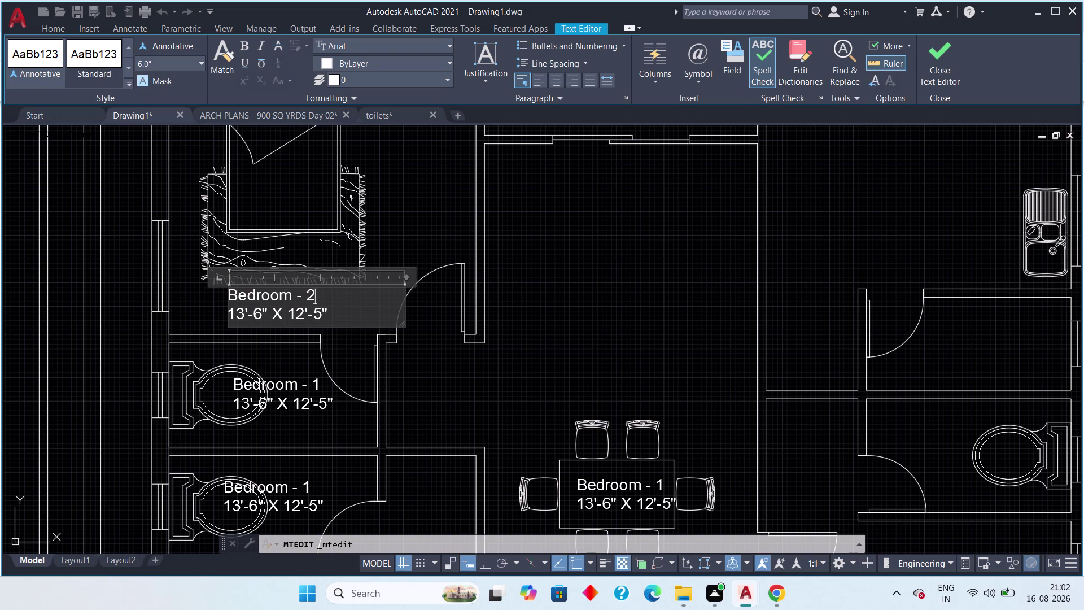
click(328, 311)
key(BackSpace)
key(BackSpace)
key(BackSpace)
drag(929, 61, 938, 65)
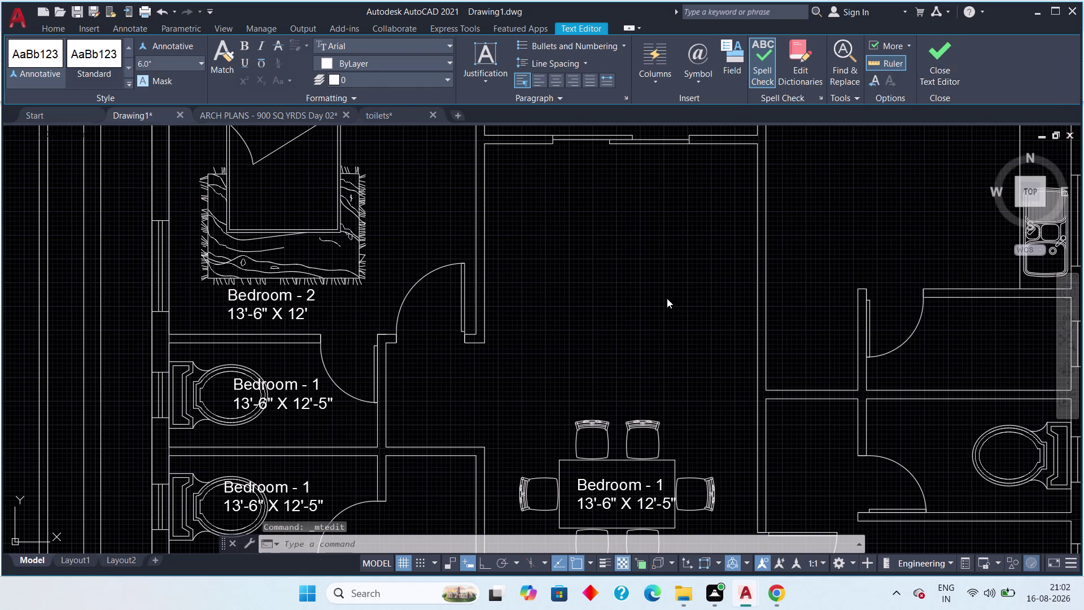
Pan to the copied label beside the lounge sofa set.
scroll(down, 3)
middle_drag(524, 318, 407, 243)
scroll(up, 3)
middle_drag(452, 347, 425, 257)
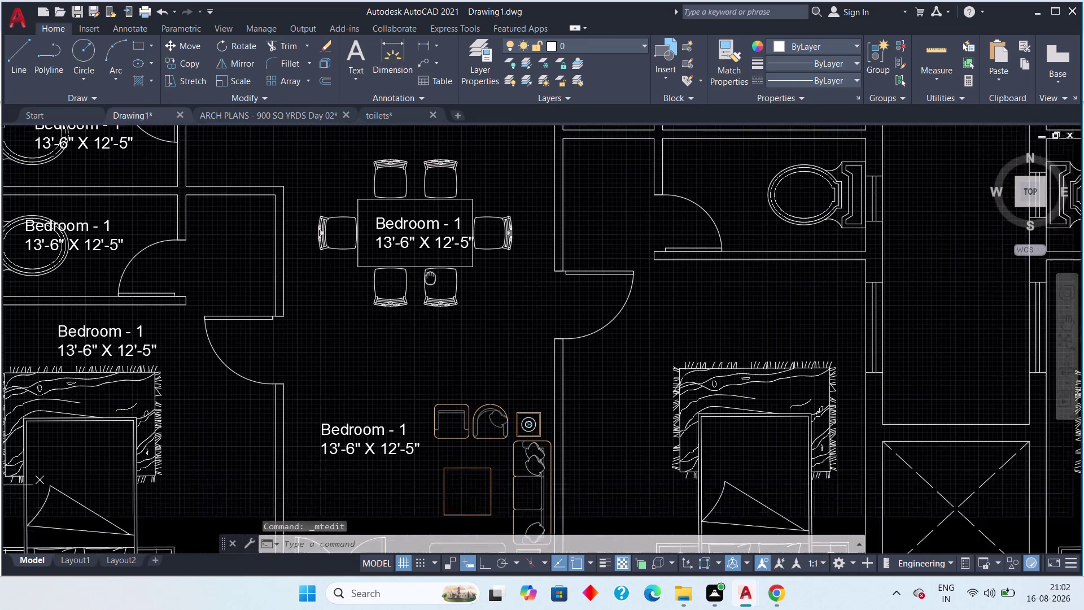
middle_drag(425, 257, 410, 202)
Change the name line of the label beside the sofa set to 'Living Area'.
double_click(334, 343)
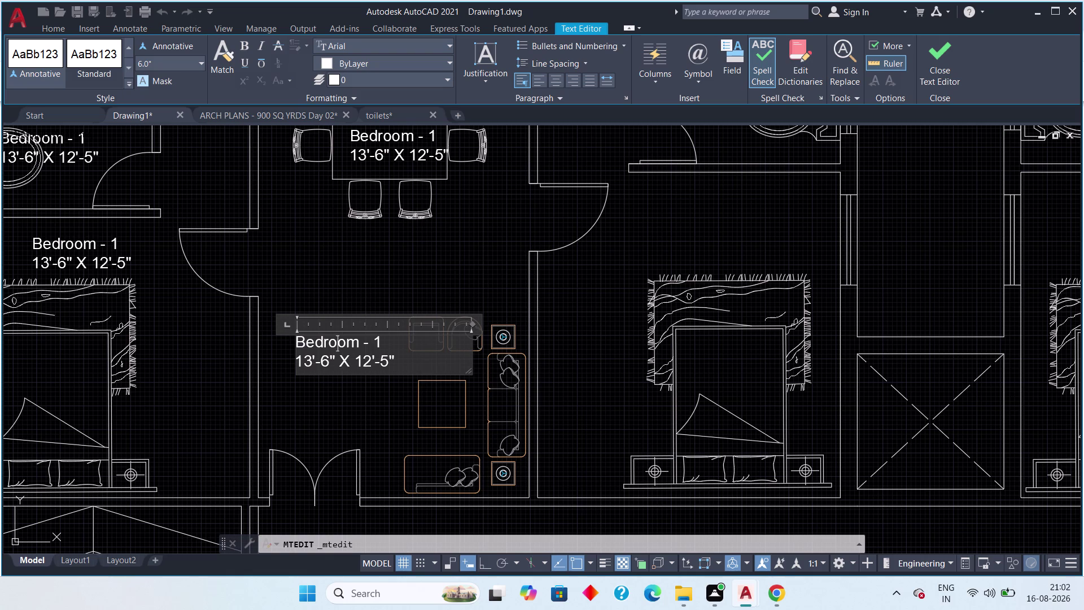
click(381, 341)
key(BackSpace)
key(BackSpace)
key(BackSpace)
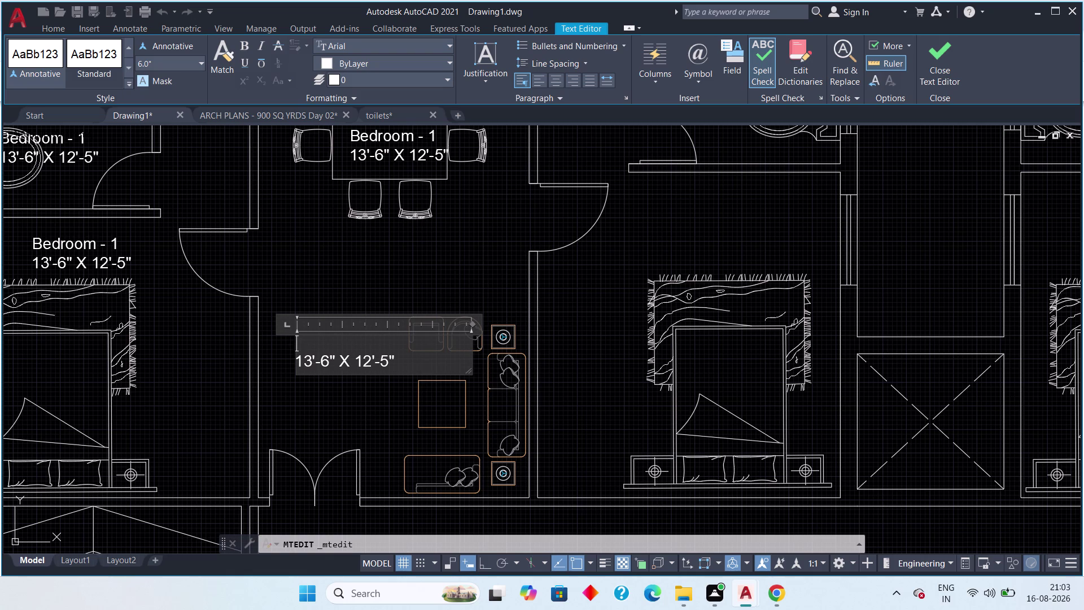
text(Li)
text(ving)
key(space)
text(Area)
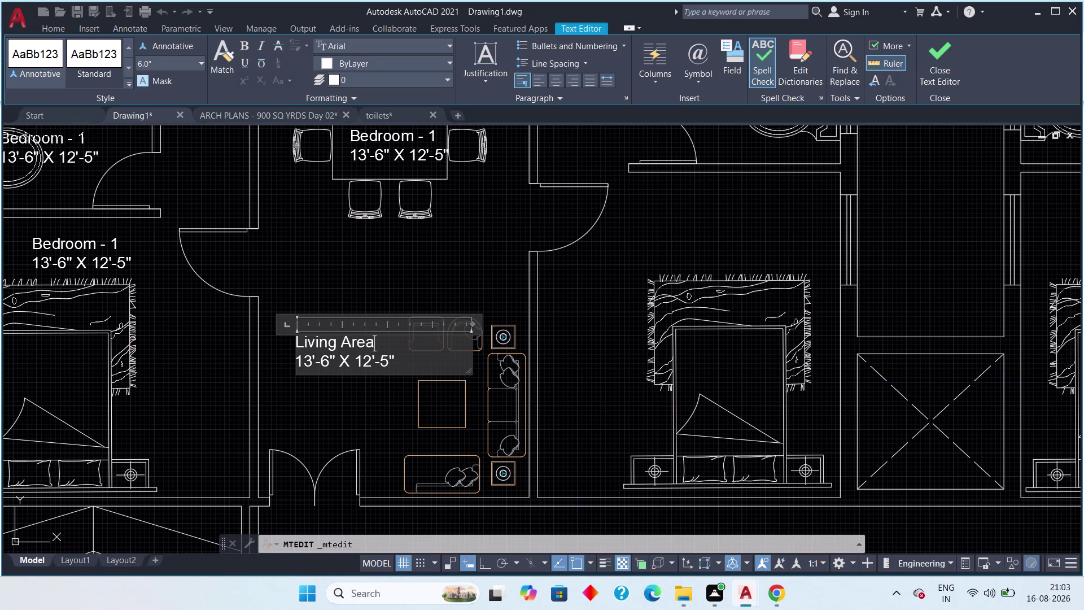
Replace the old 12'-5" size line with 12' X 14'-9" and close the editor.
click(331, 363)
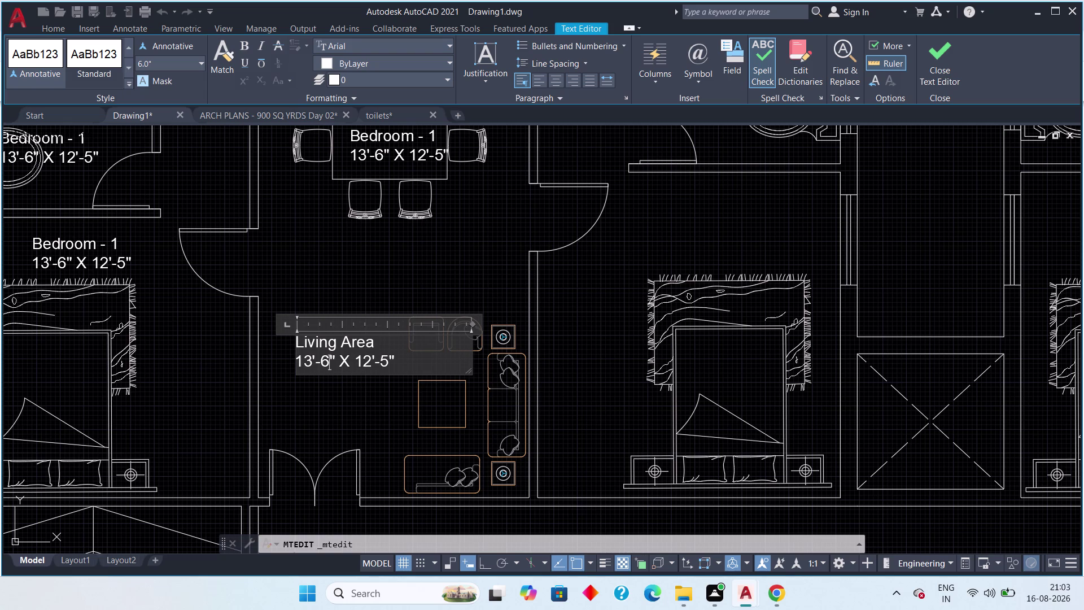
click(335, 364)
key(BackSpace)
key(BackSpace)
key(BackSpace)
key(BackSpace)
key(BackSpace)
text(2)
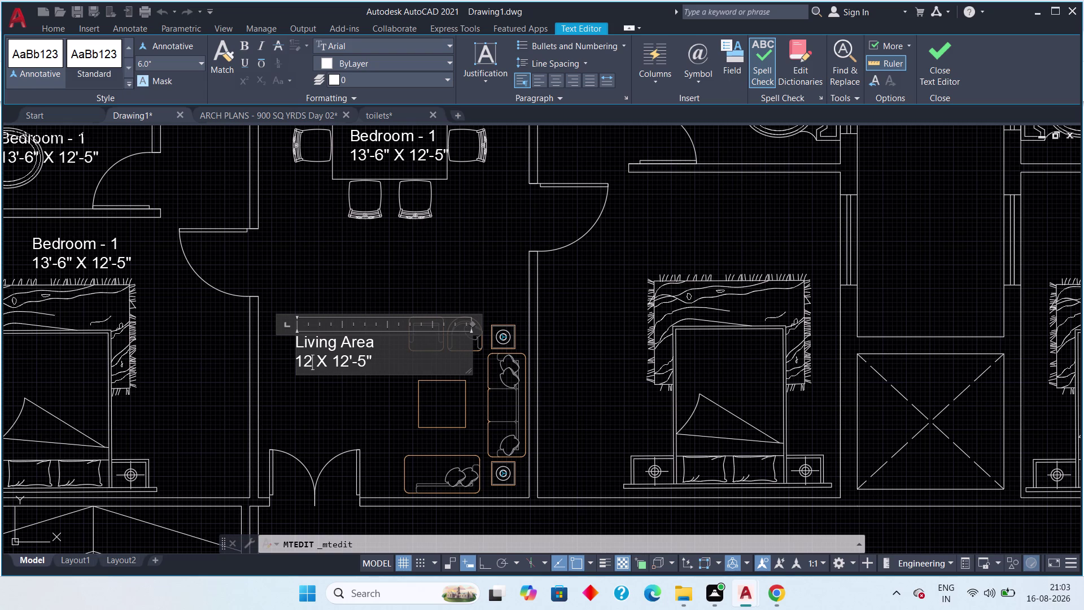
text(')
key(space)
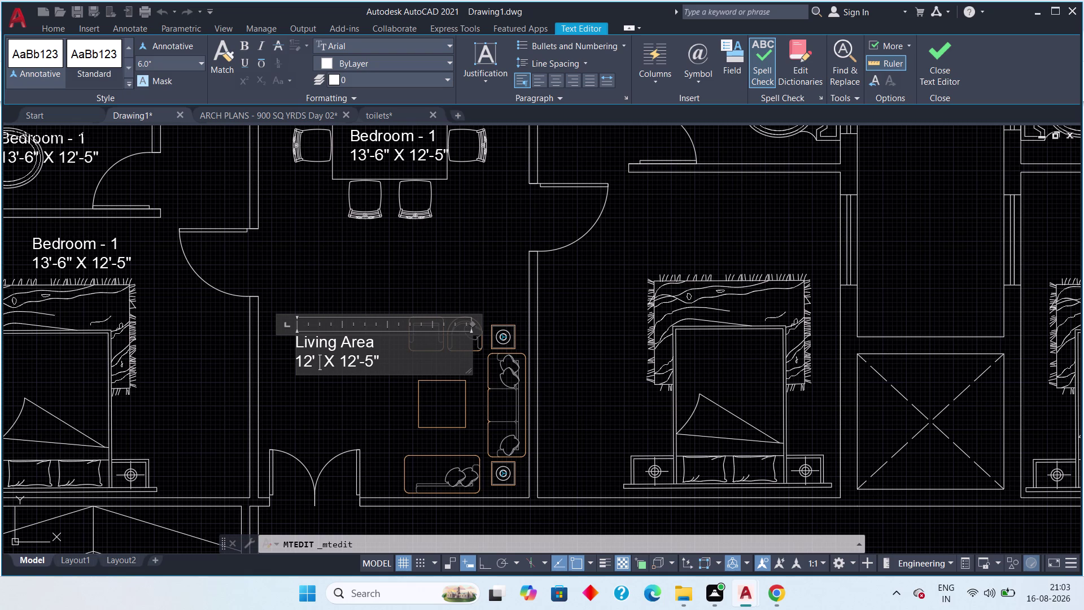
text(X)
key(BackSpace)
key(BackSpace)
key(Right)
key(Right)
key(Right)
key(Right)
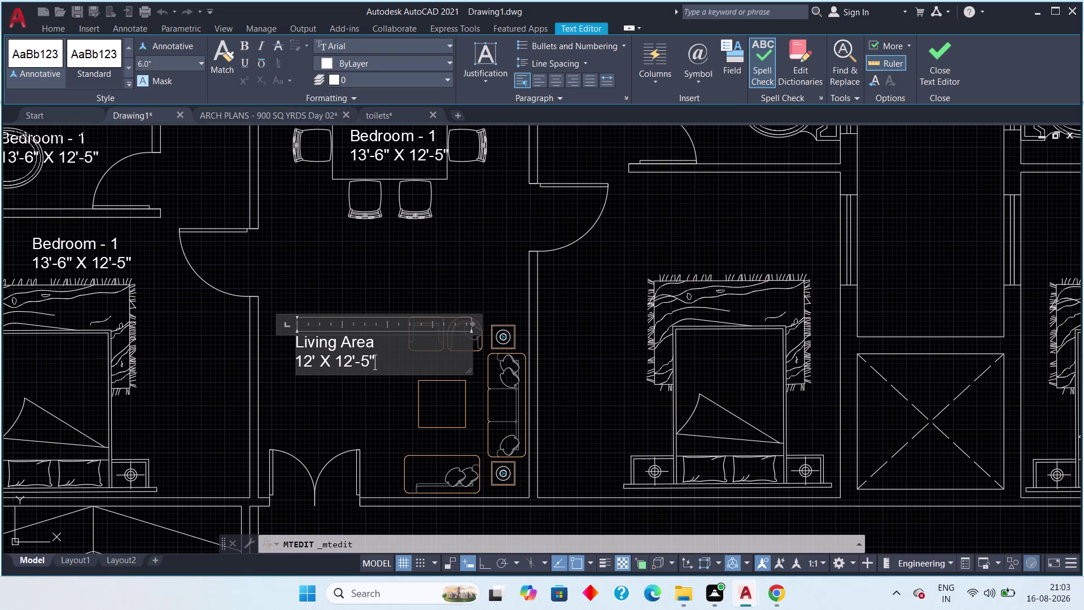
key(BackSpace)
key(BackSpace)
key(BackSpace)
key(BackSpace)
key(BackSpace)
key(BackSpace)
text(14)
text(')
text(-9)
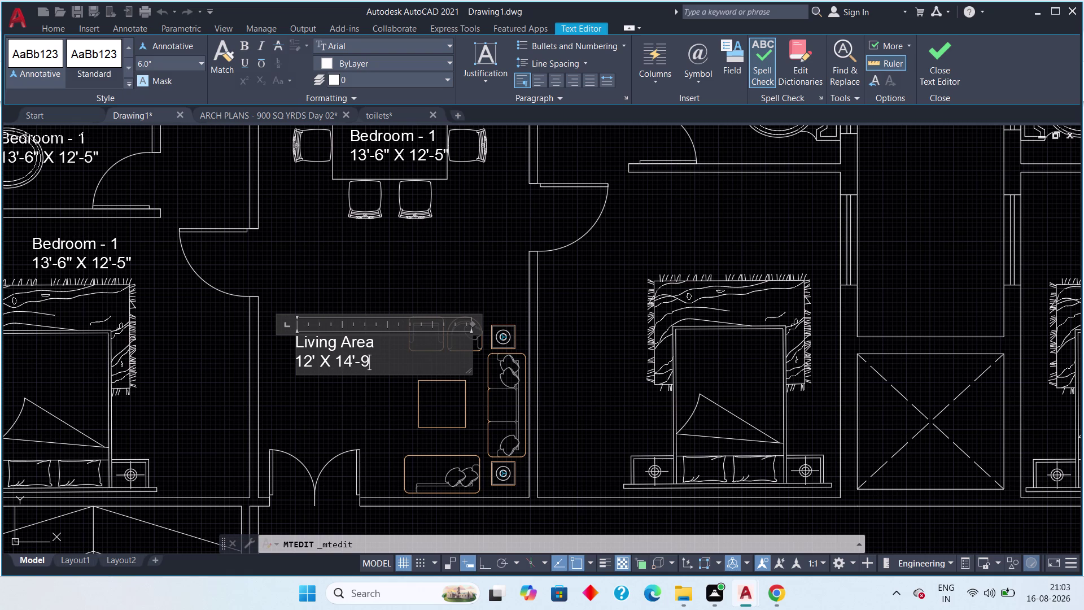
text(")
click(939, 76)
Nudge the Living Area label slightly within the living room using Move.
drag(380, 315, 371, 320)
click(289, 385)
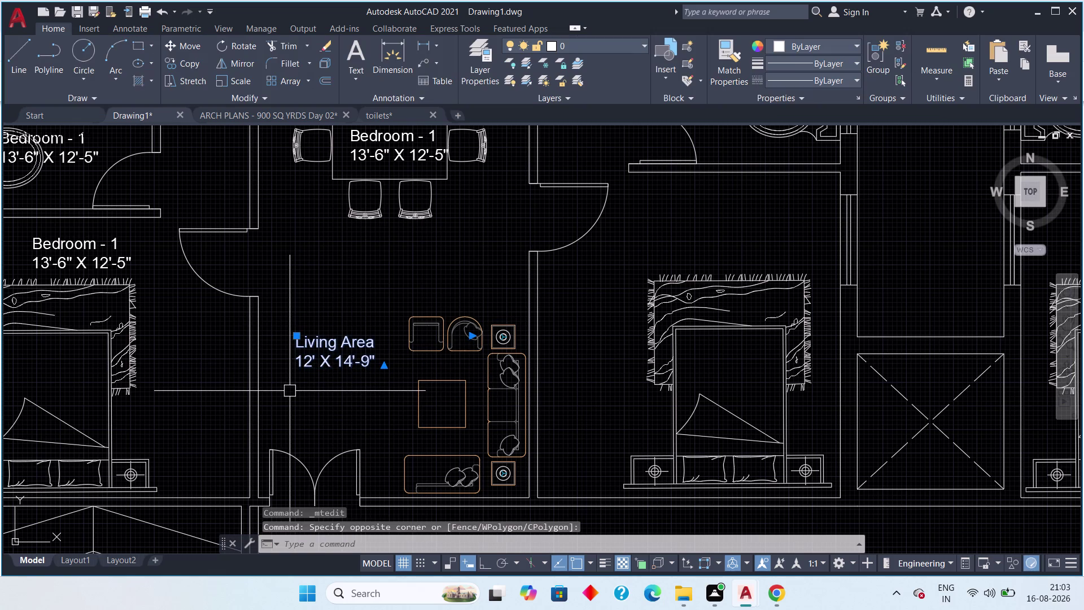
key(m)
key(space)
drag(327, 338, 333, 347)
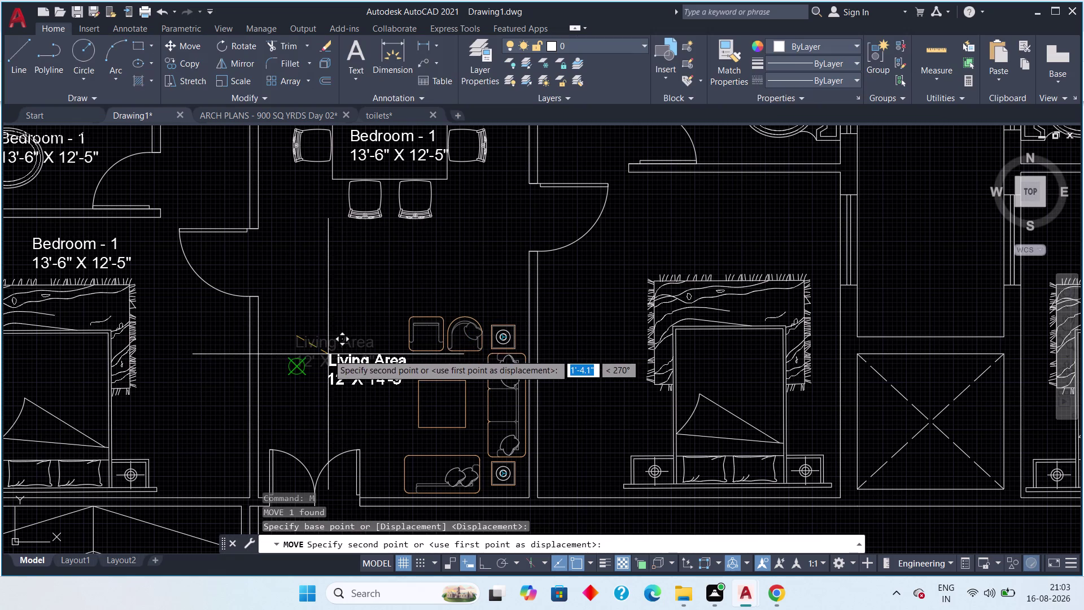
click(322, 354)
key(Escape)
scroll(down, 3)
middle_drag(327, 349, 331, 404)
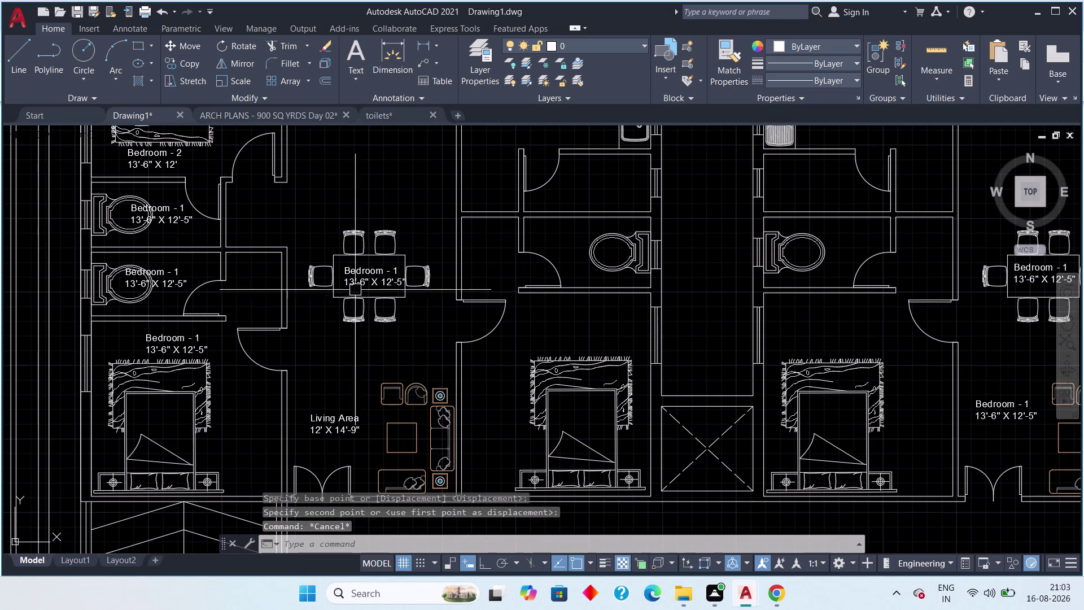
scroll(up, 3)
Type 16'-4" X 9' into the dining label's first line and try copying it.
double_click(375, 246)
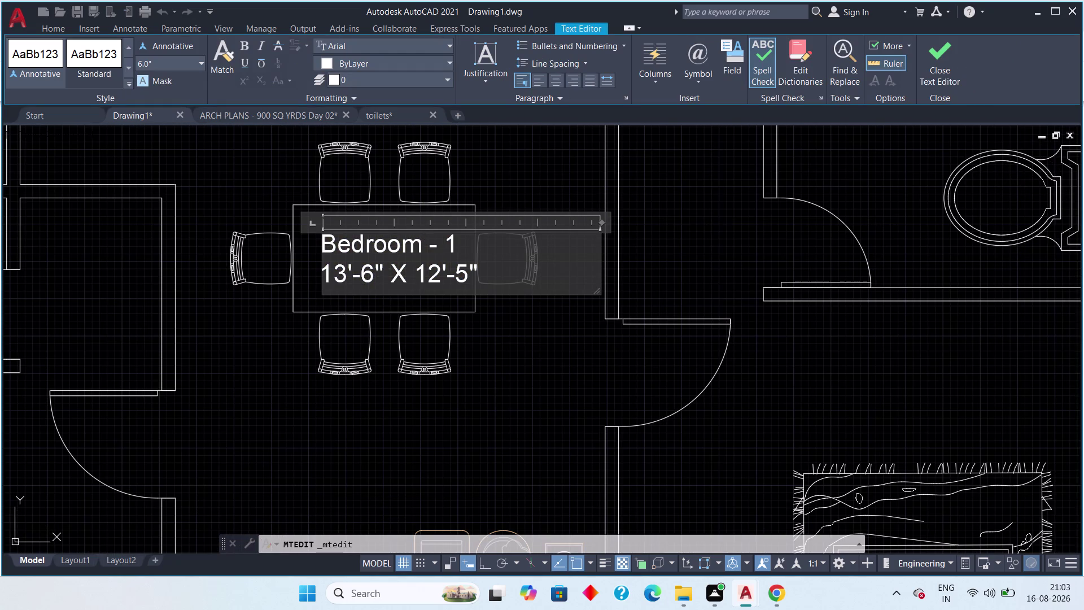
click(468, 249)
key(BackSpace)
key(BackSpace)
key(BackSpace)
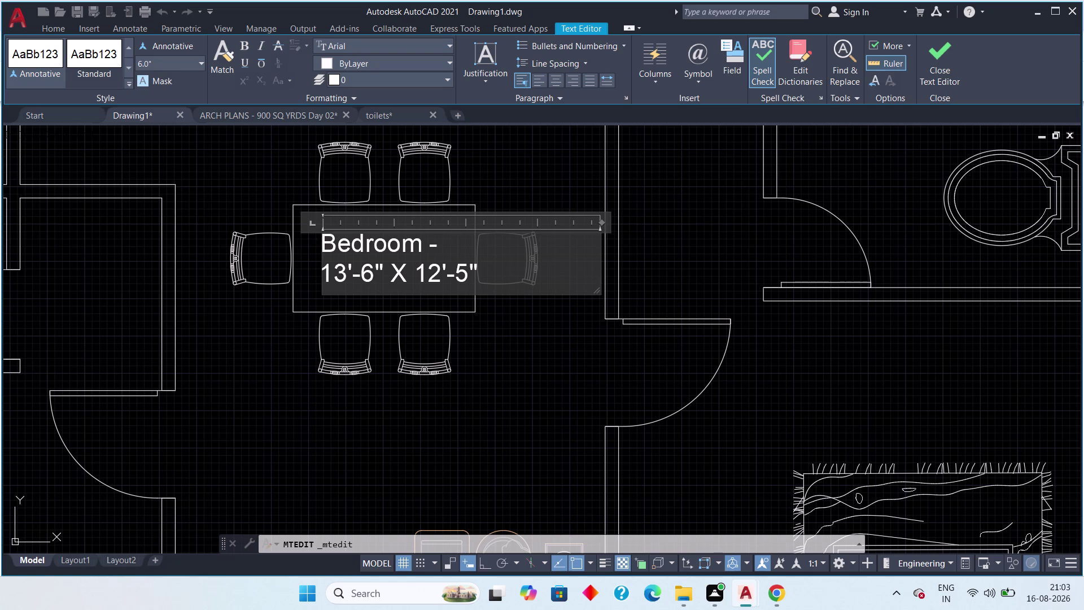
text(1)
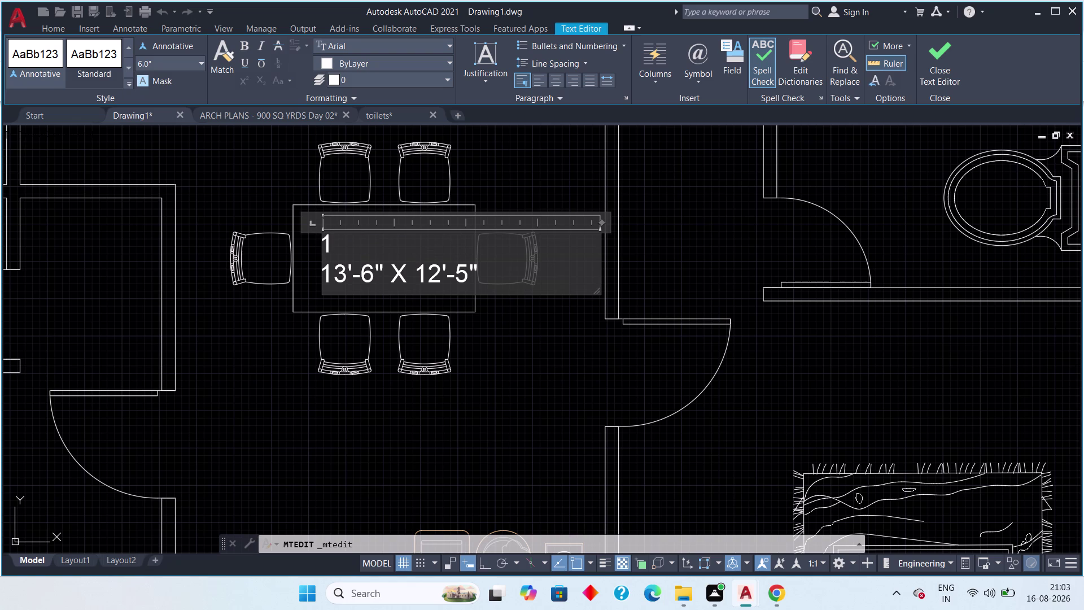
text(6)
key(apostrophe)
key(minus)
text(4")
key(space)
text(X)
key(space)
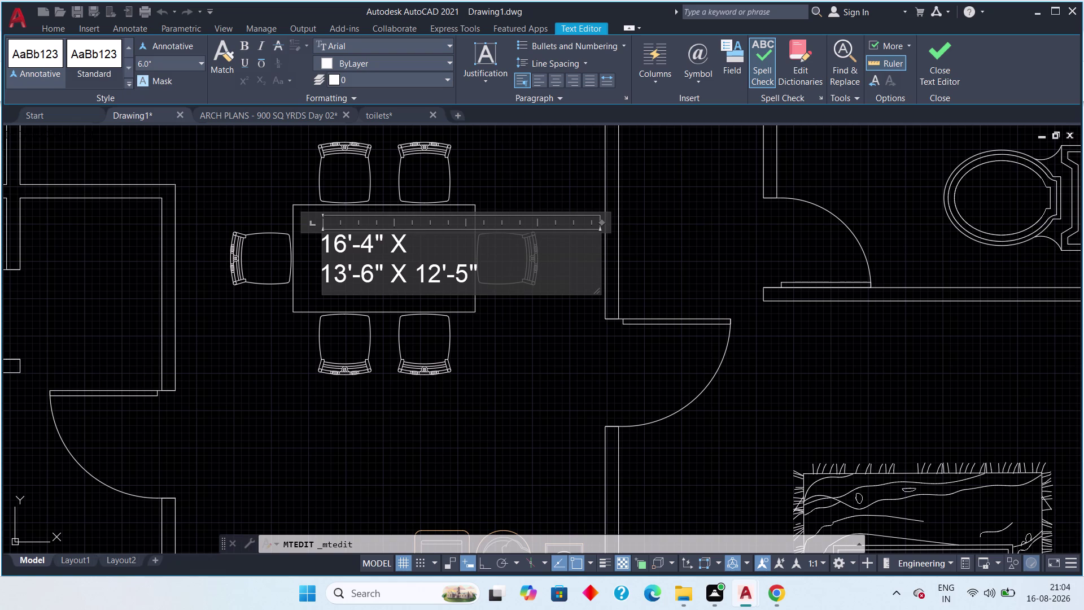
text(9')
drag(440, 244, 313, 249)
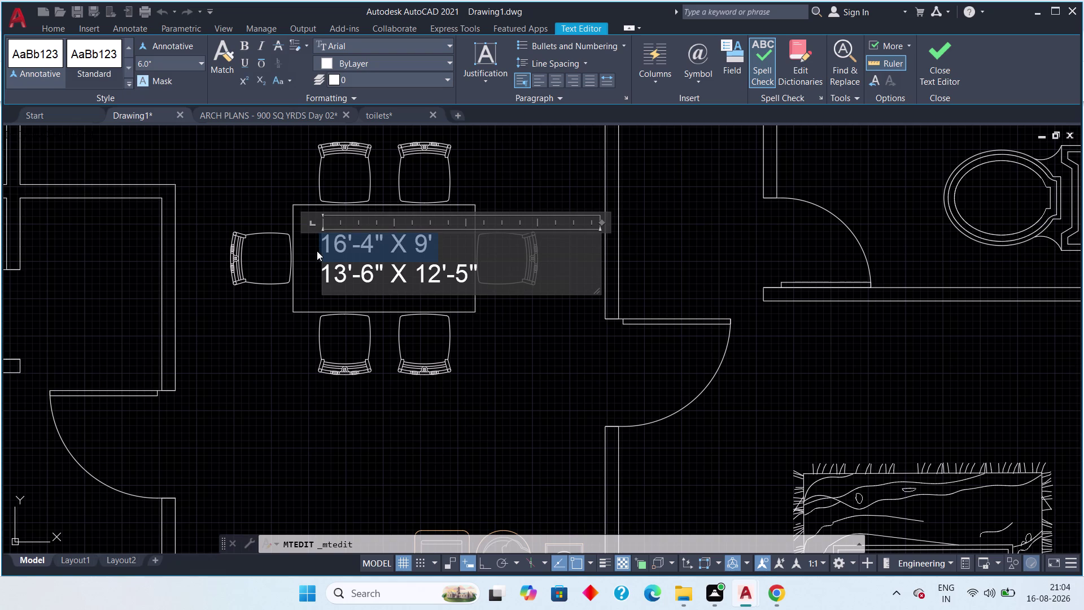
key(ctrl+c)
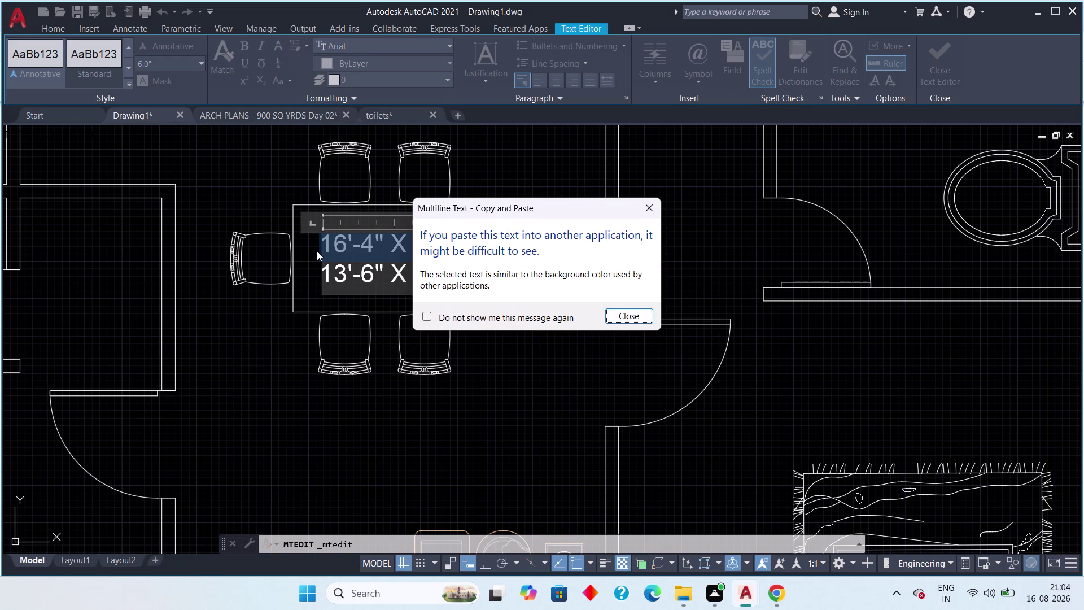
click(651, 206)
Replace the old size line with 16'-4" X 9'.
double_click(486, 270)
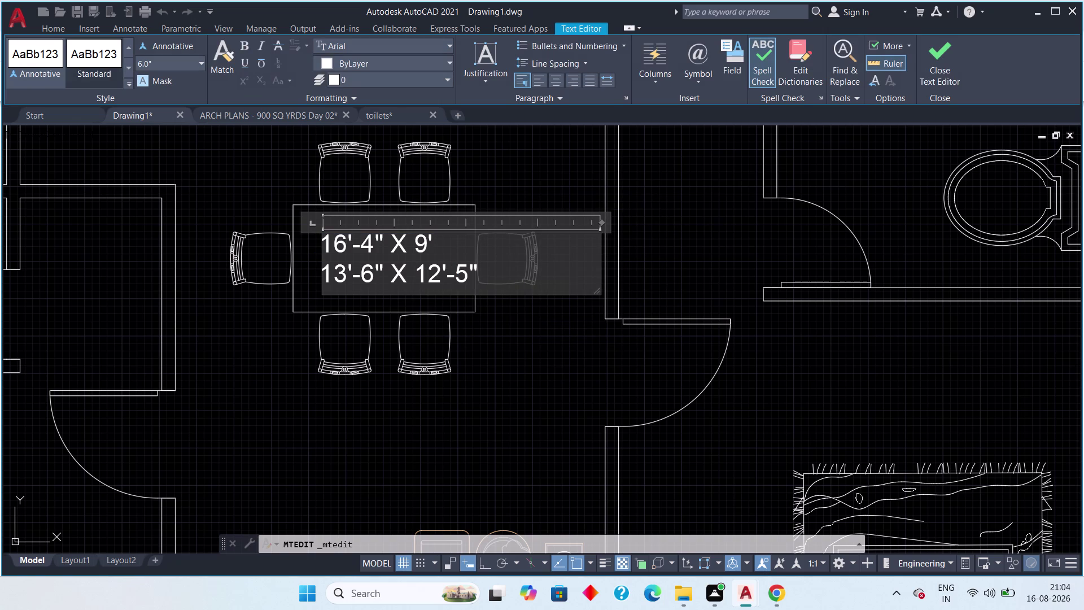
key(BackSpace)
key(BackSpace)
key(BackSpace)
key(BackSpace)
key(BackSpace)
key(BackSpace)
key(BackSpace)
key(BackSpace)
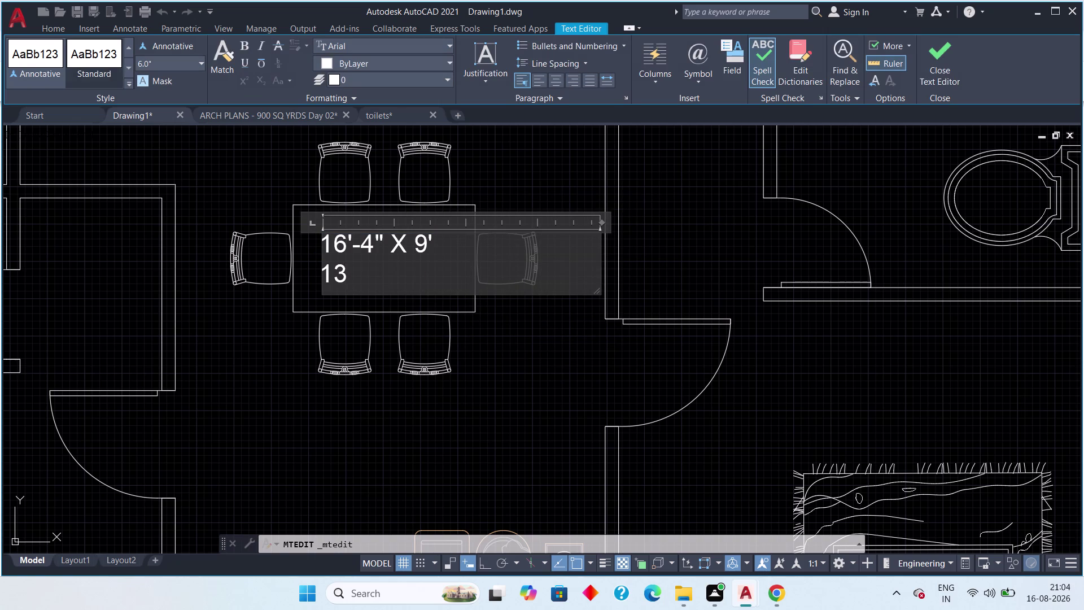
key(BackSpace)
key(BackSpace)
text(1)
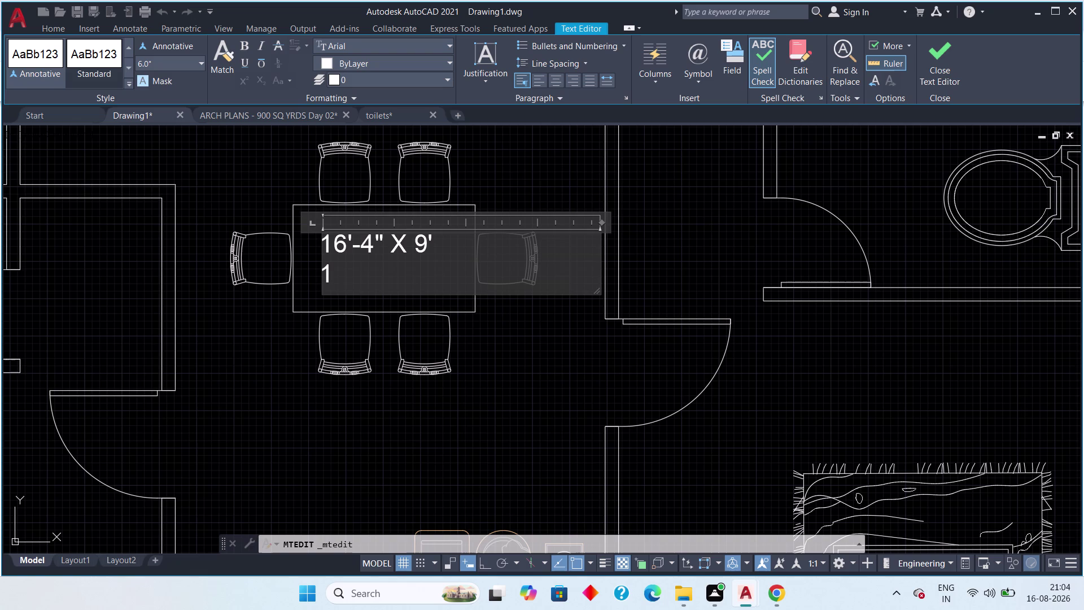
text(6')
key(minus)
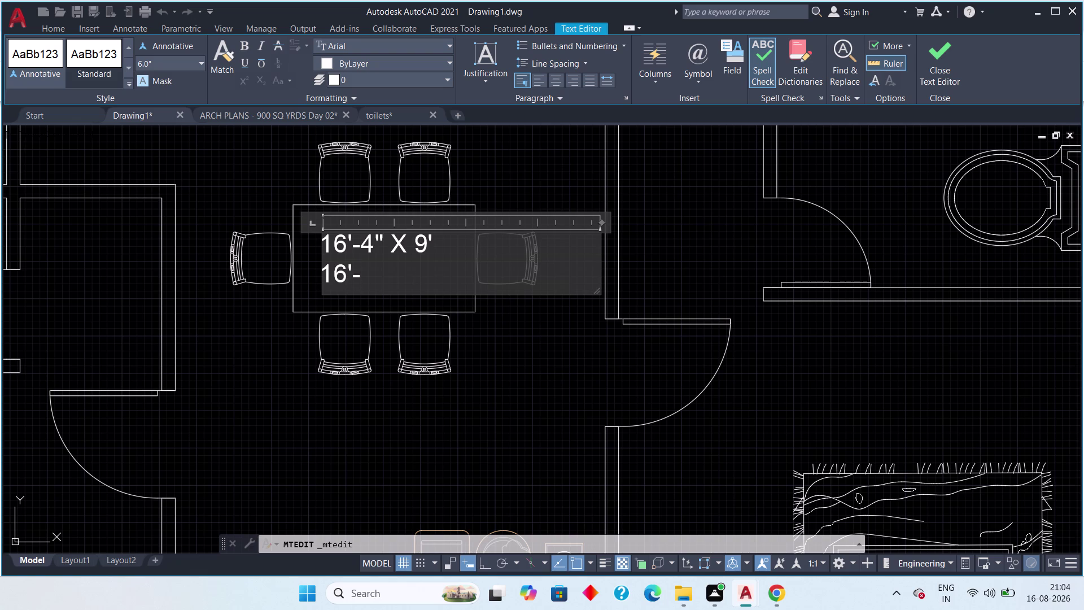
text(4")
key(space)
text(X)
key(space)
text(9)
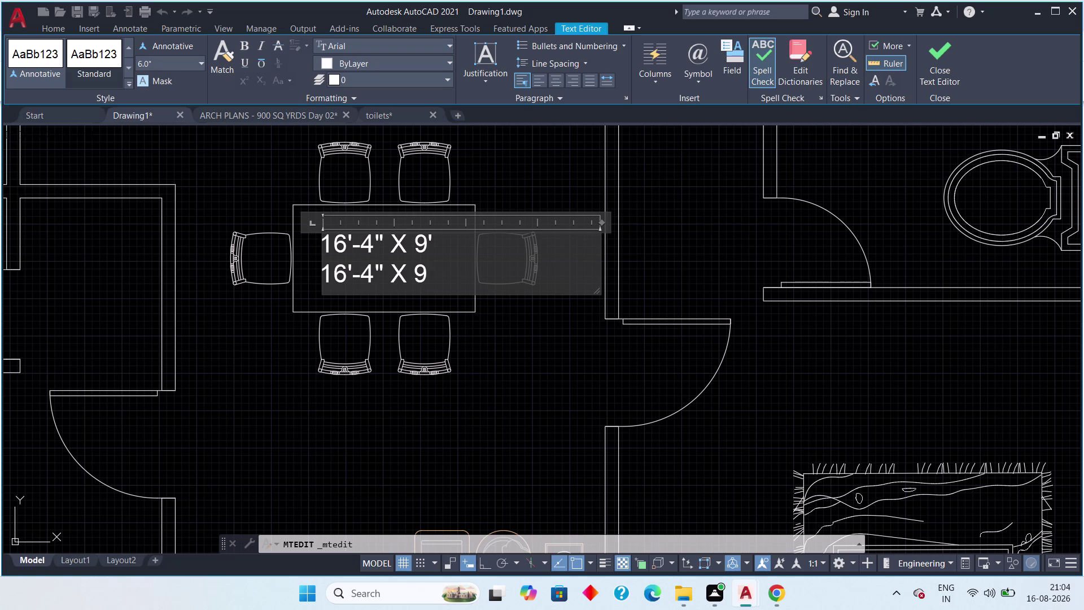
text(')
Change the duplicate first line to the room name 'Dining' and close the editor.
click(462, 253)
key(BackSpace)
key(BackSpace)
key(BackSpace)
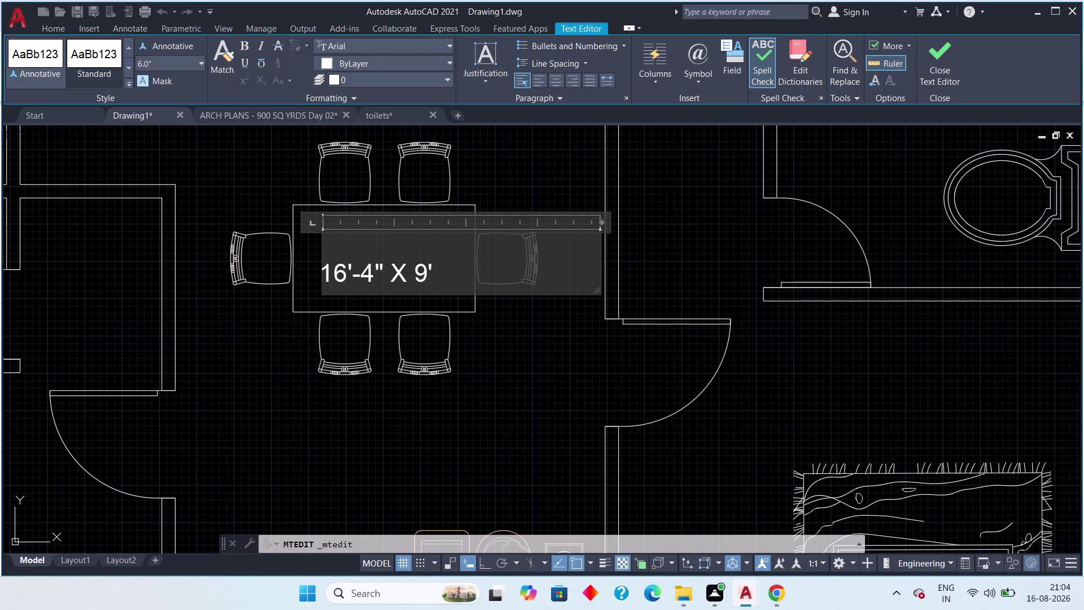
key(shift+d)
text(i)
text(ning)
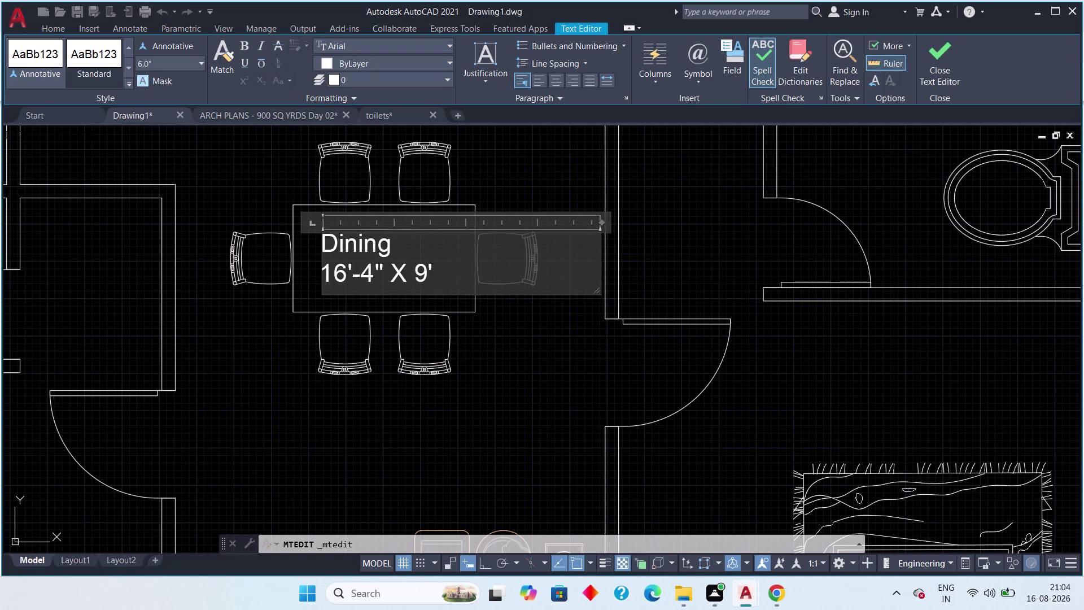
click(944, 74)
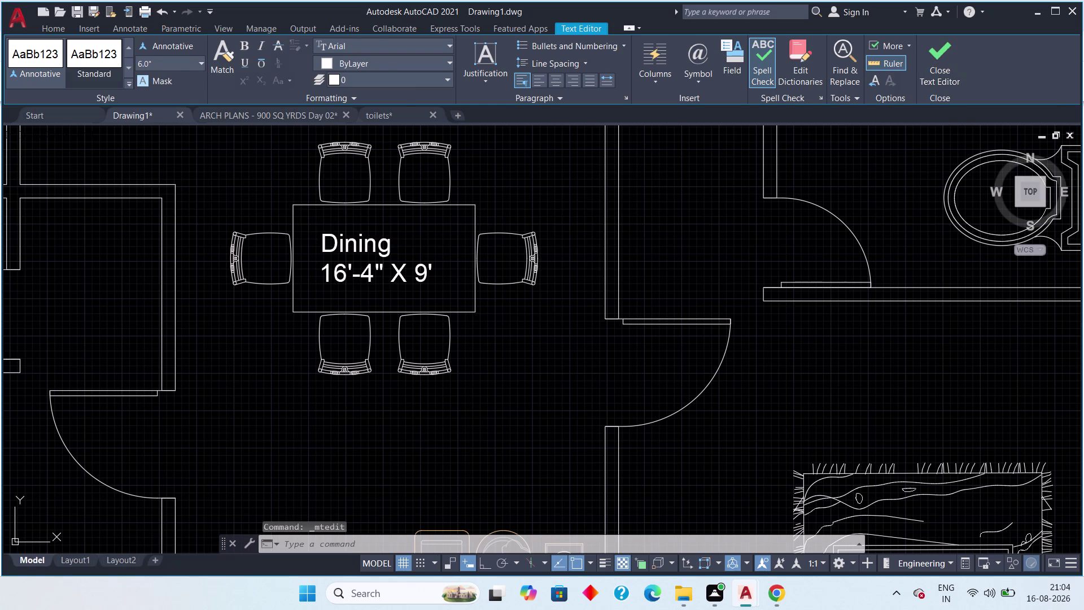
Copy the Dining label with CO onto the balcony's round table and chairs.
scroll(down, 3)
middle_drag(596, 351, 643, 471)
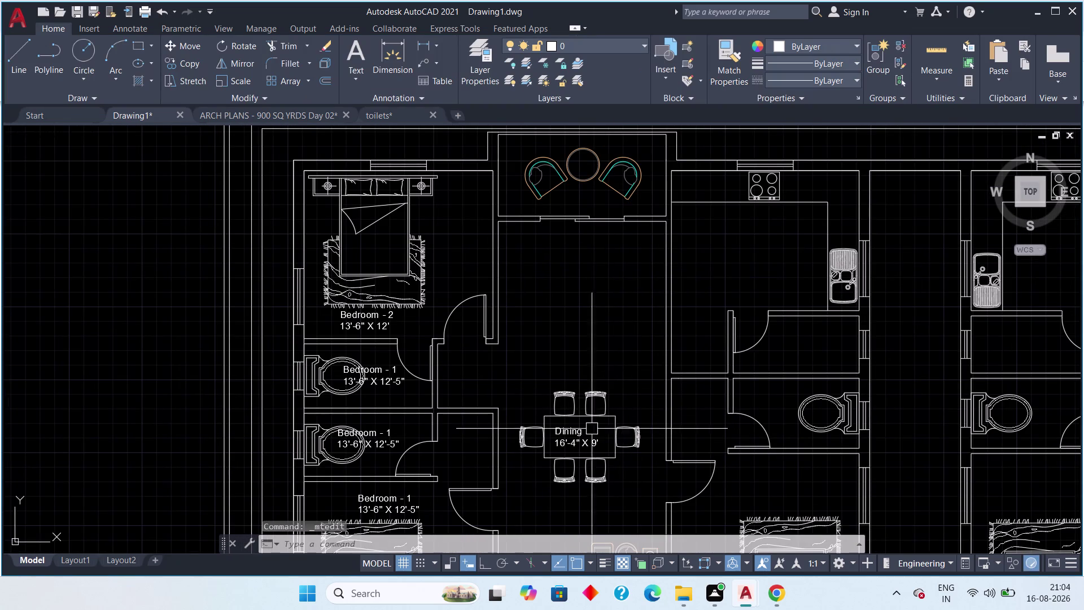
scroll(up, 3)
drag(608, 421, 585, 432)
click(545, 451)
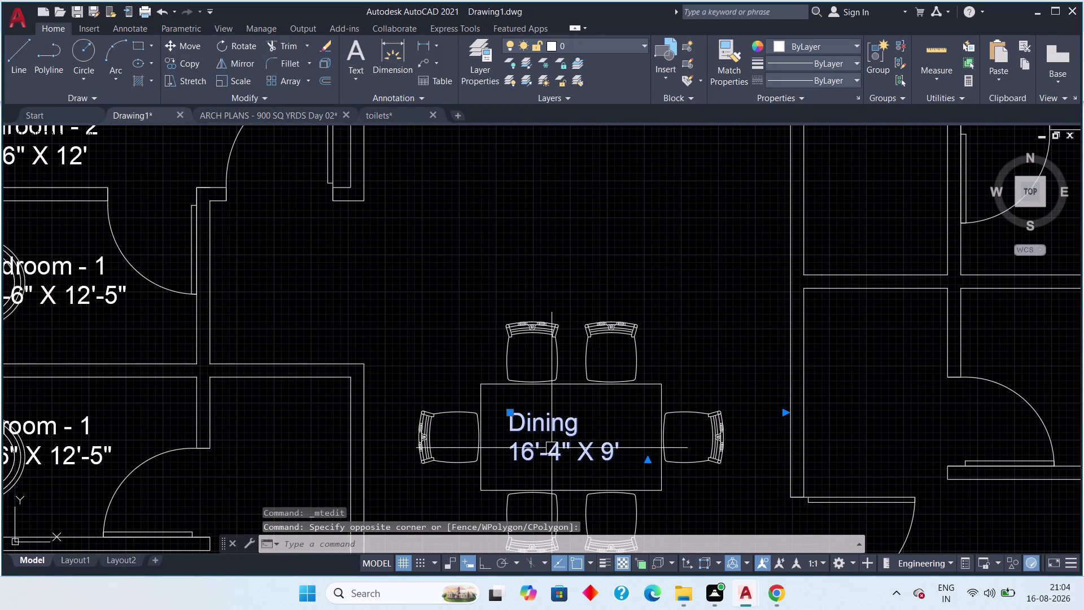
text(co)
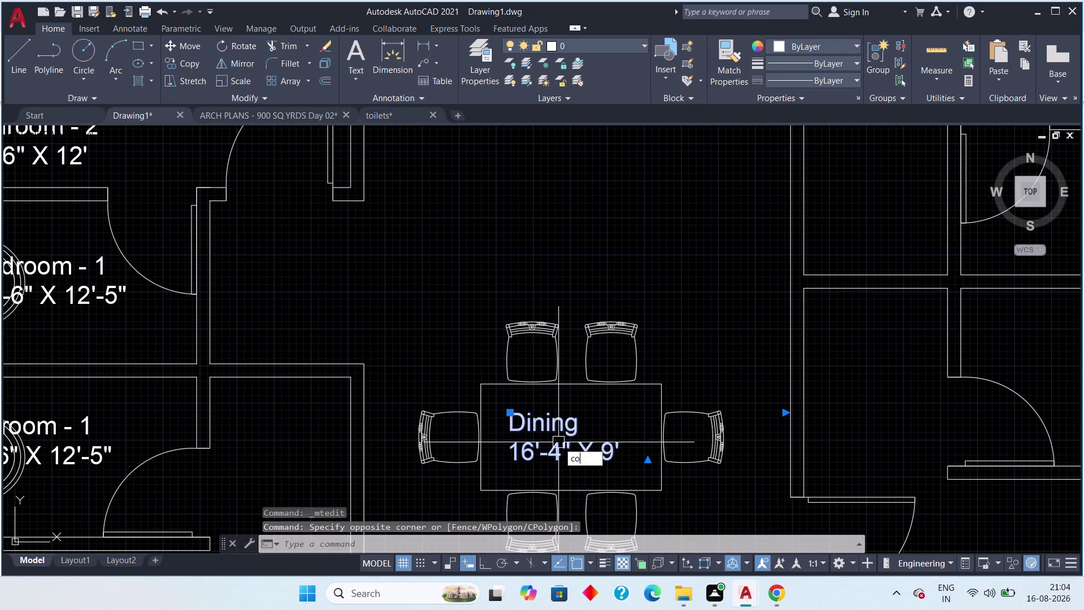
key(space)
click(548, 437)
scroll(down, 3)
middle_drag(540, 312, 535, 382)
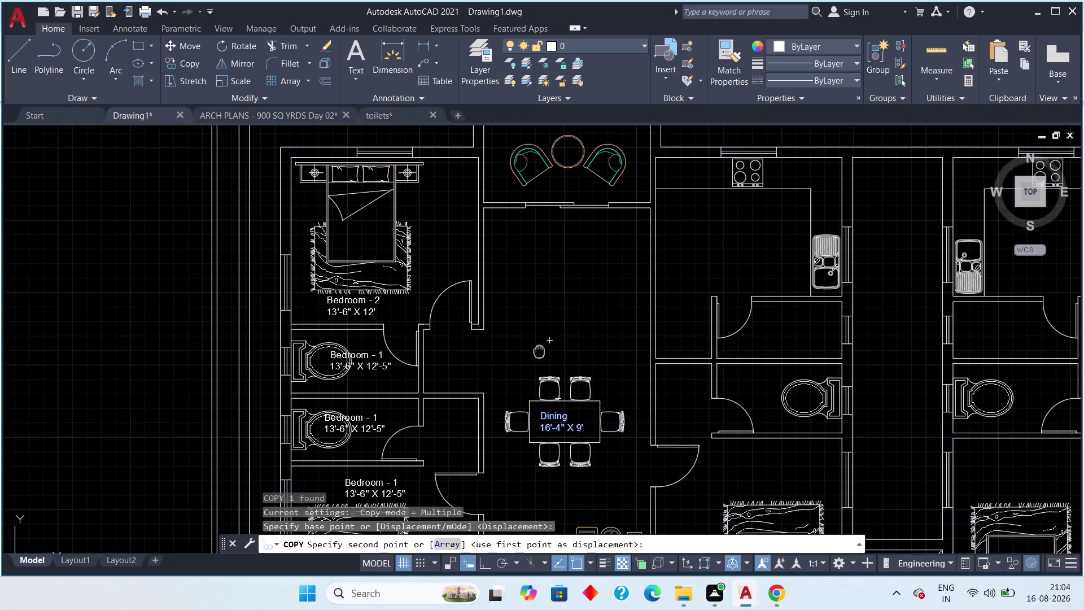
middle_drag(535, 382, 510, 545)
scroll(up, 3)
scroll(up, 3)
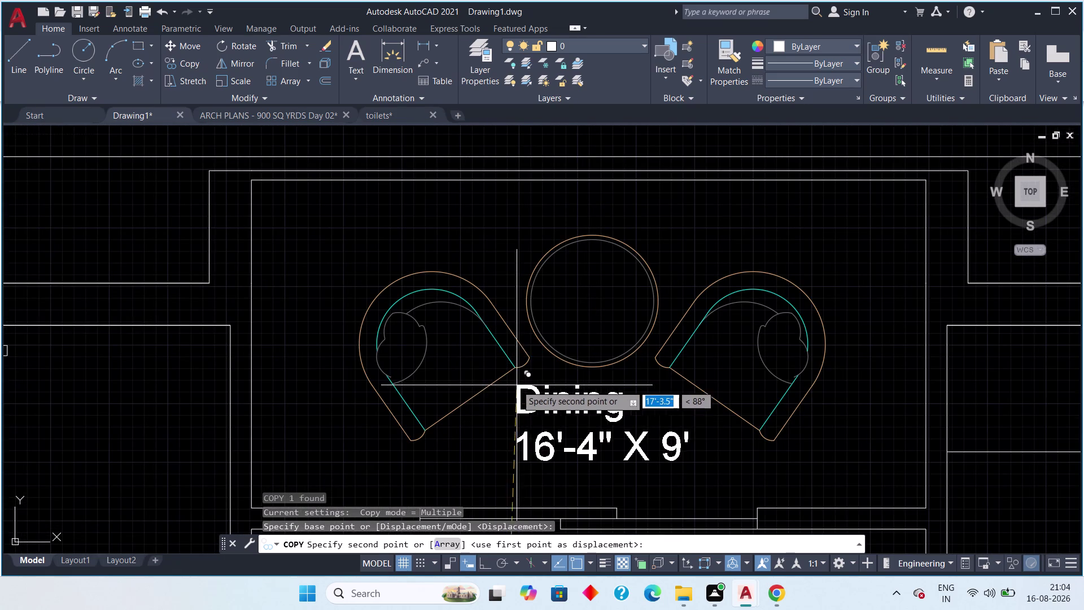
click(517, 386)
key(Escape)
key(Escape)
Reword the copied balcony label from 'Dining' to 'Balcony' and close the editor.
double_click(568, 408)
click(627, 402)
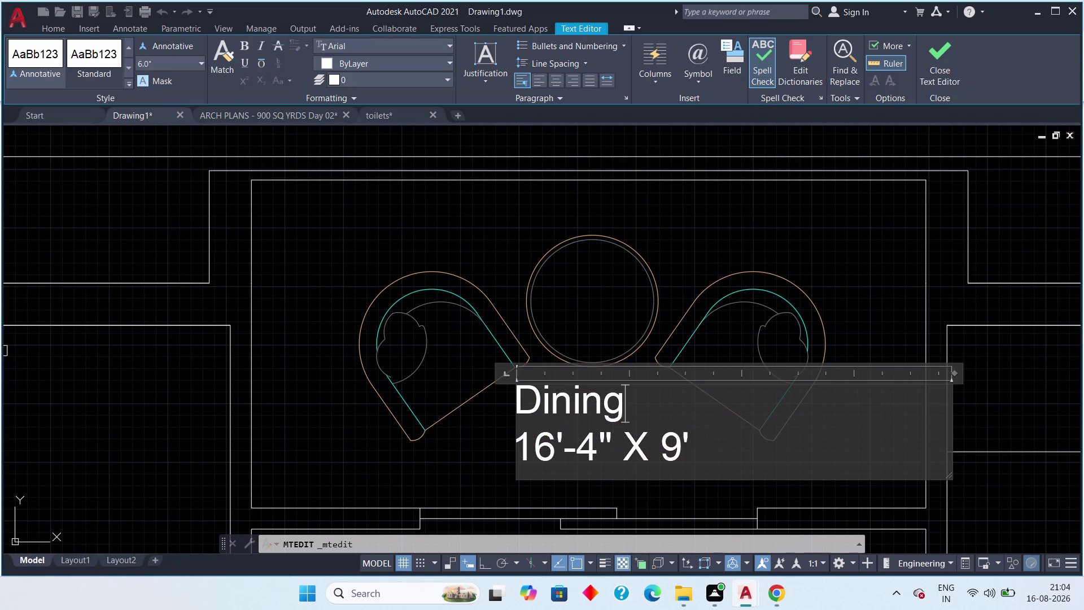
key(BackSpace)
key(BackSpace)
key(BackSpace)
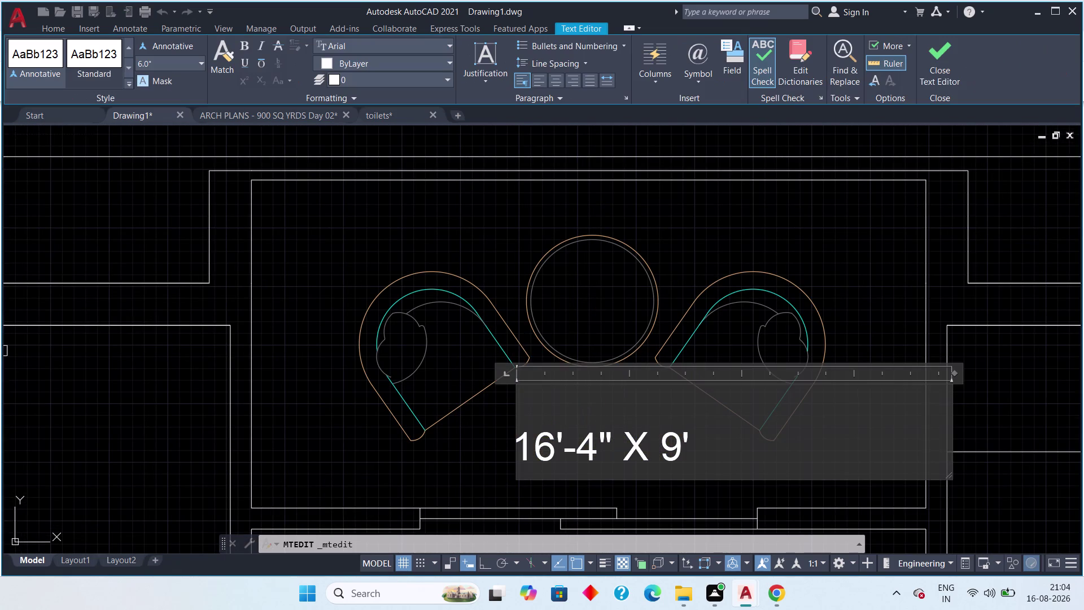
text(Bal)
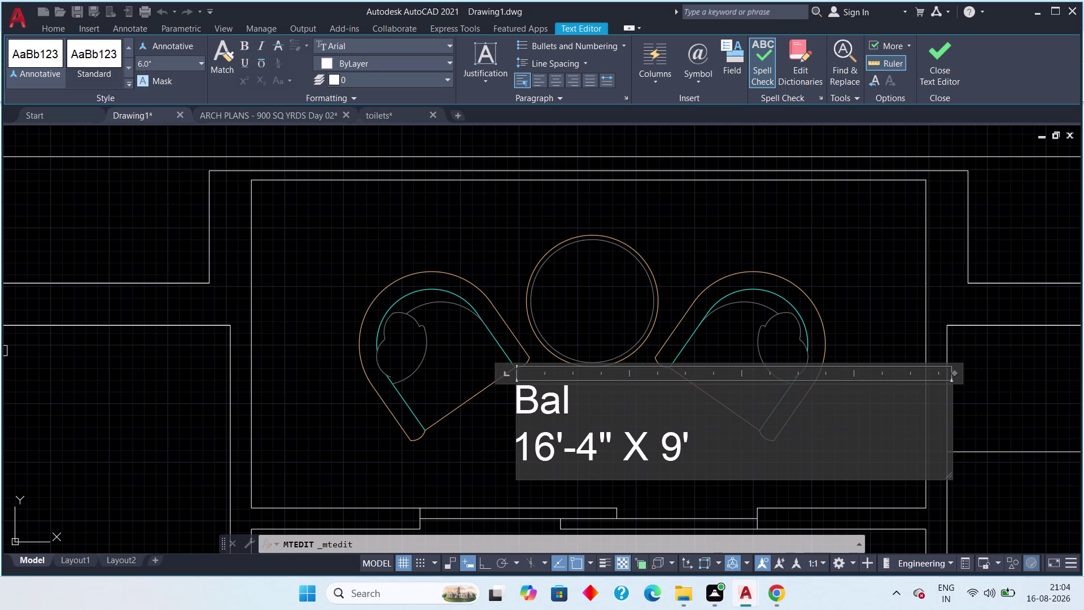
text(cony)
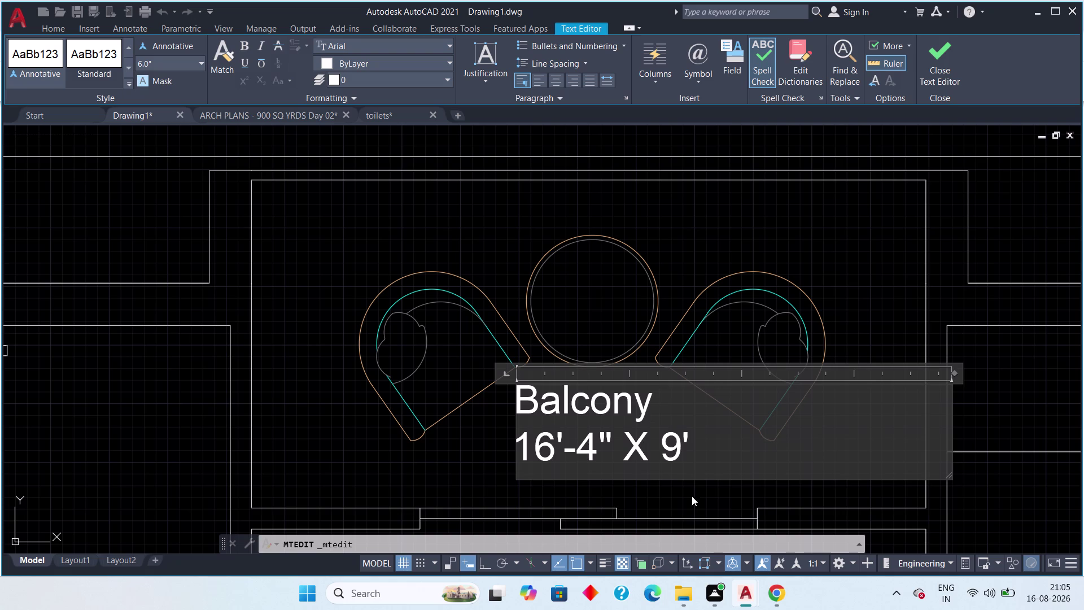
click(937, 78)
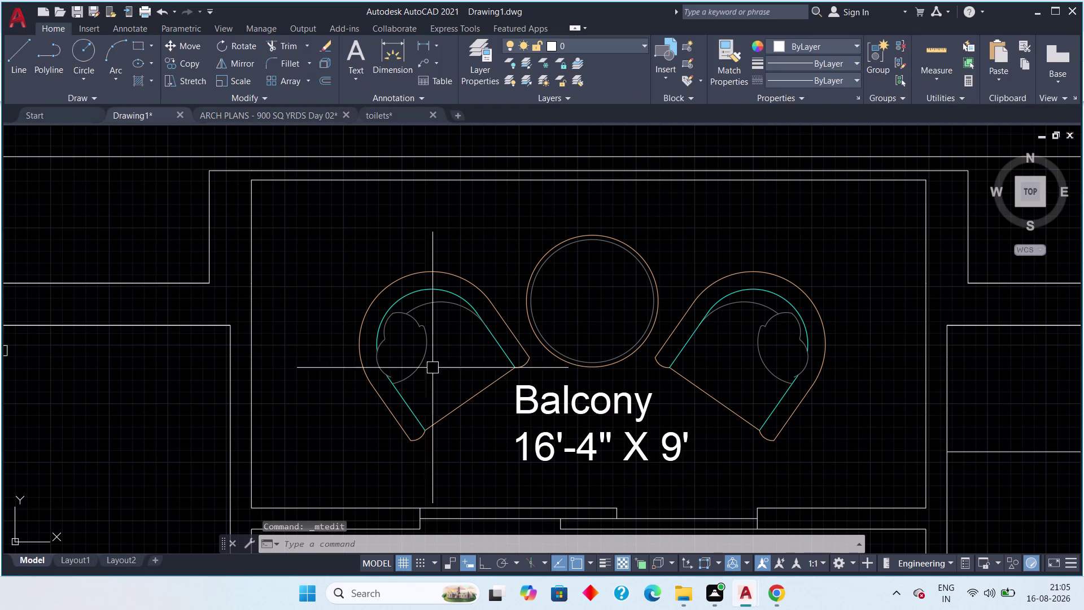
Check the ARCH PLANS drawing, then return to Drawing1 and reopen the Balcony label.
click(267, 111)
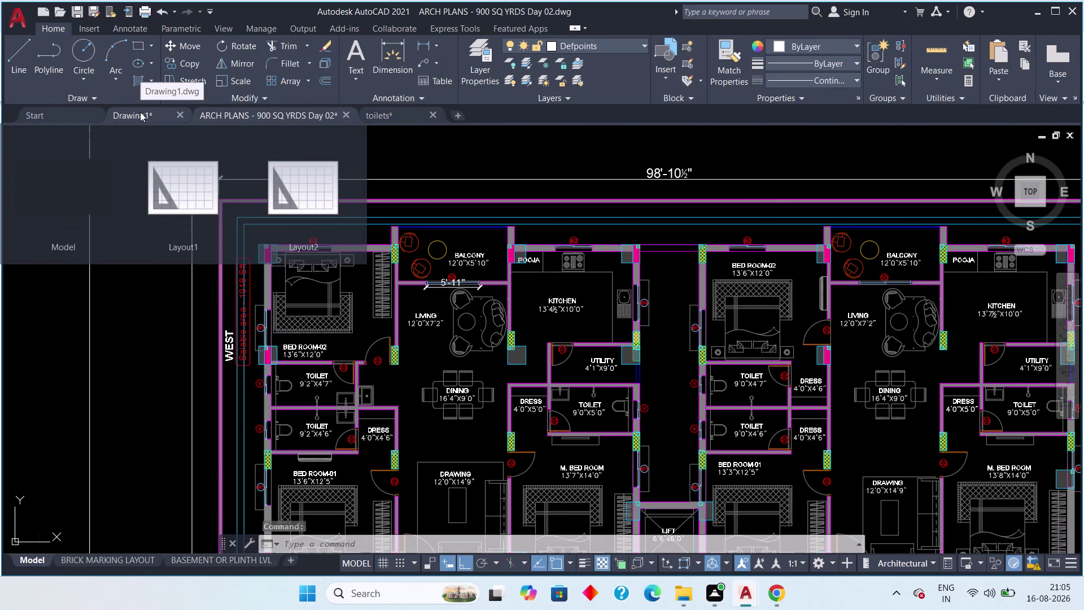
click(140, 112)
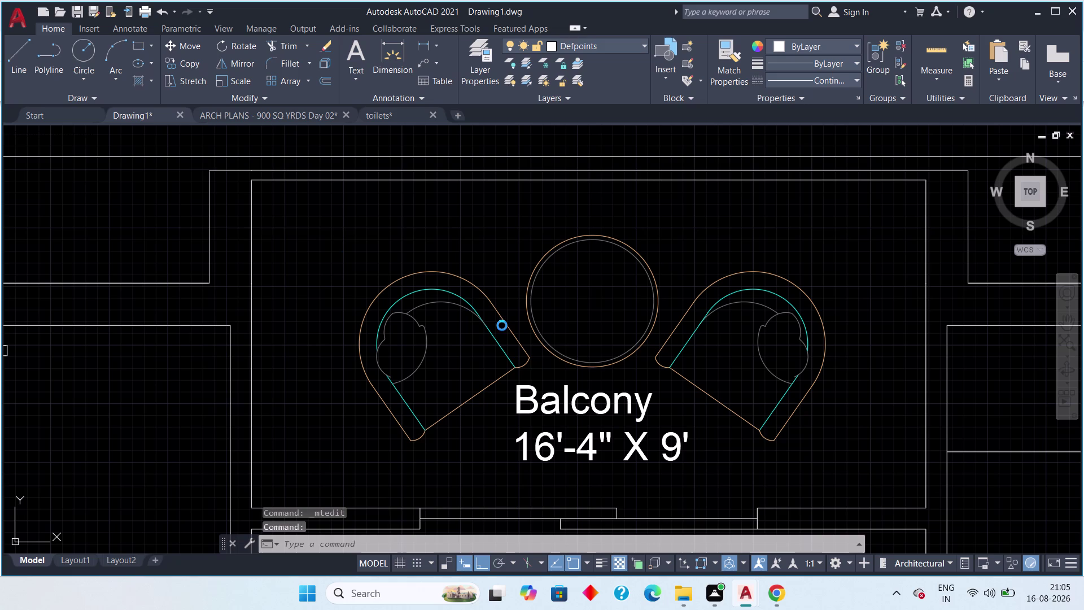
double_click(621, 463)
Change the balcony label's width from 9' to 5'-10".
click(696, 453)
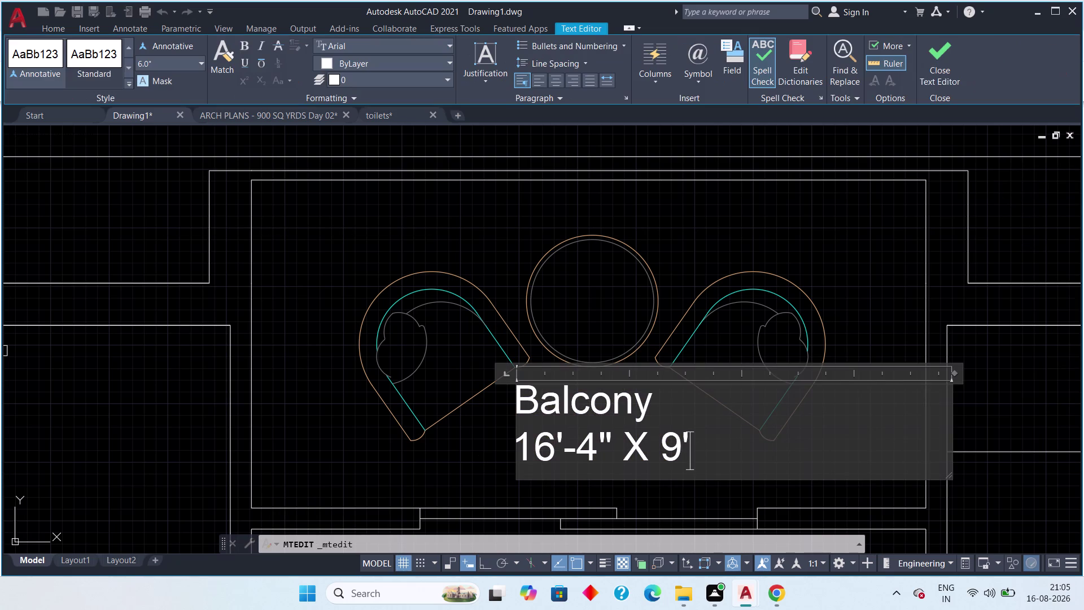
key(BackSpace)
key(BackSpace)
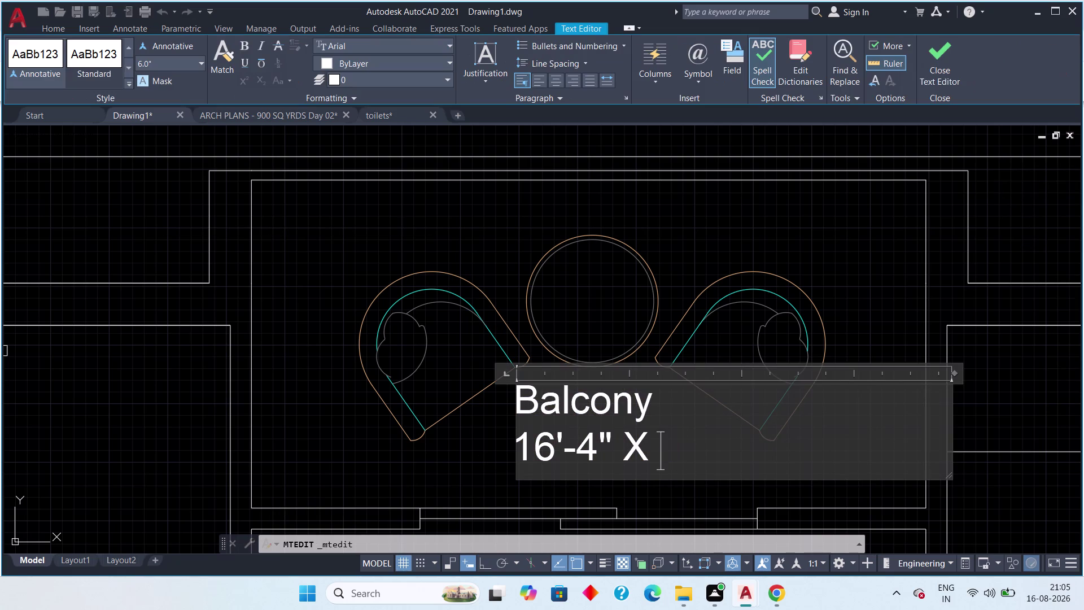
key(5)
key(apostrophe)
text(-)
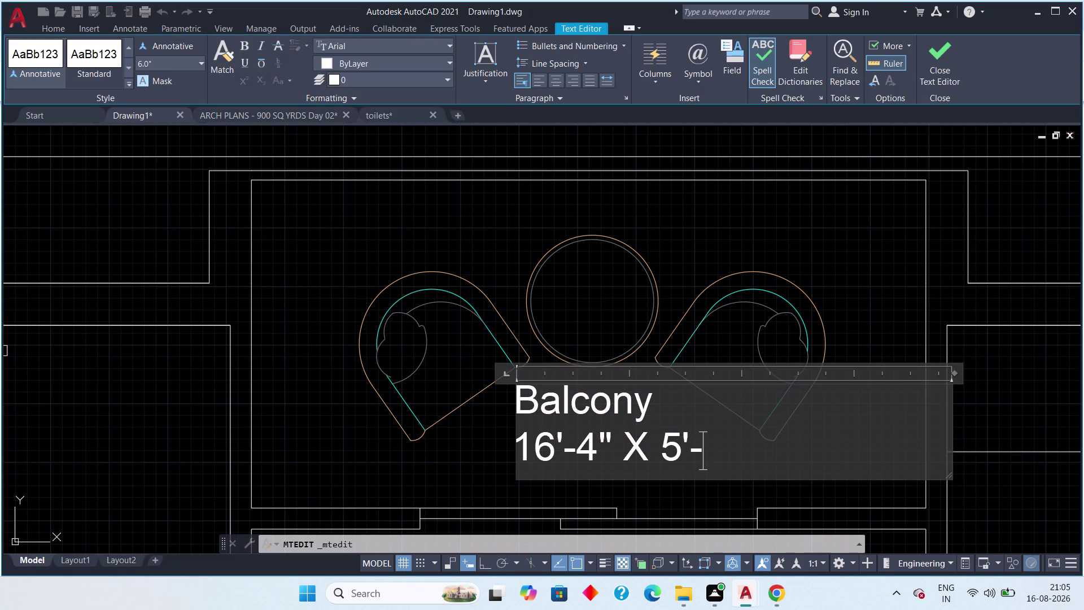
text(10")
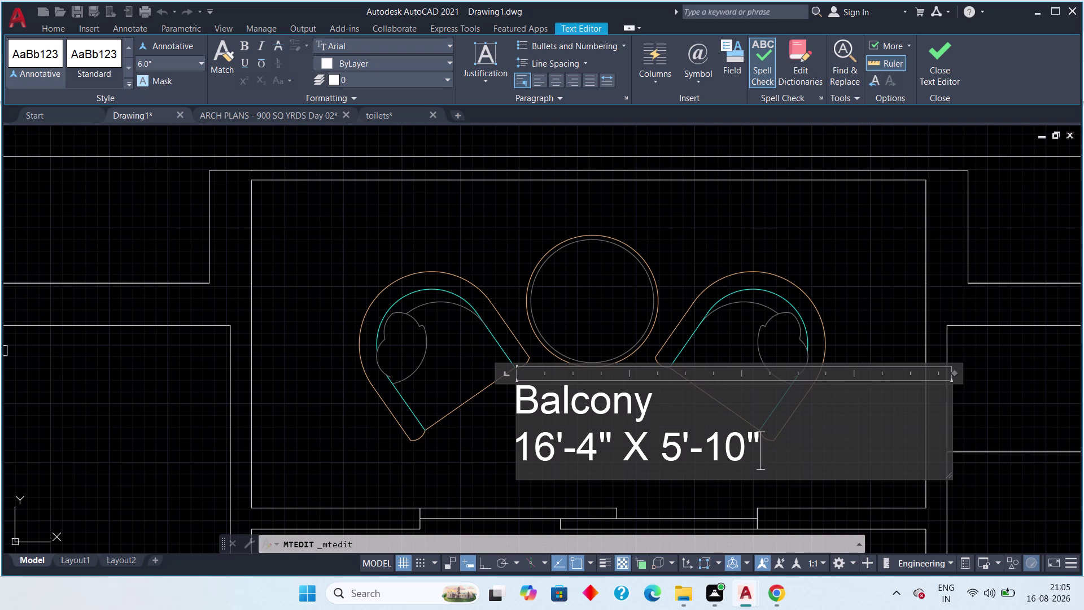
Change the balcony label's length from 16'-4" to 12'.
click(611, 459)
key(BackSpace)
key(BackSpace)
key(BackSpace)
key(BackSpace)
key(BackSpace)
text(2)
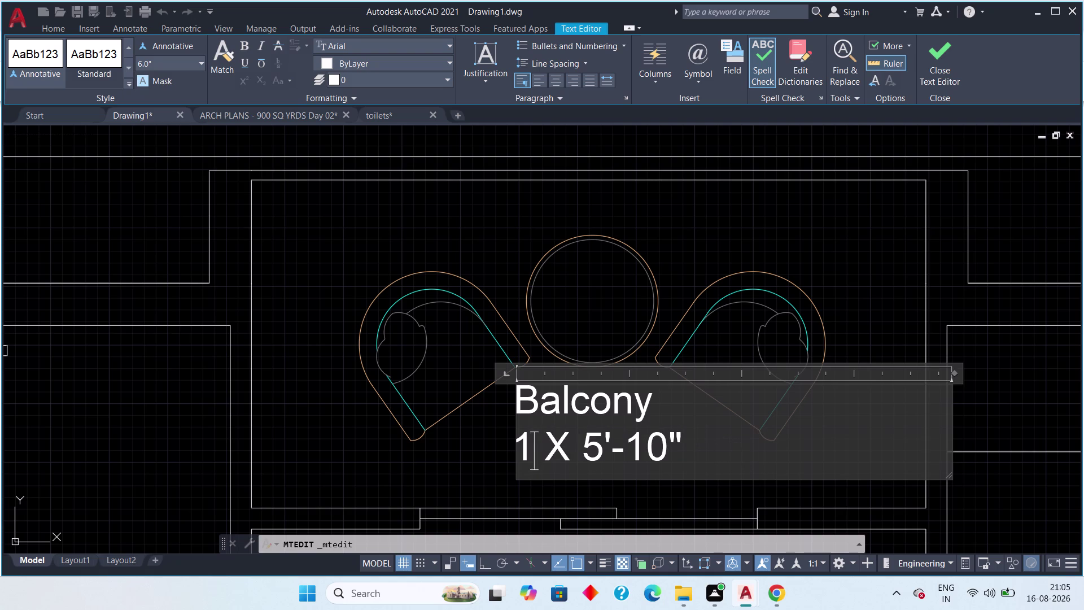
text(')
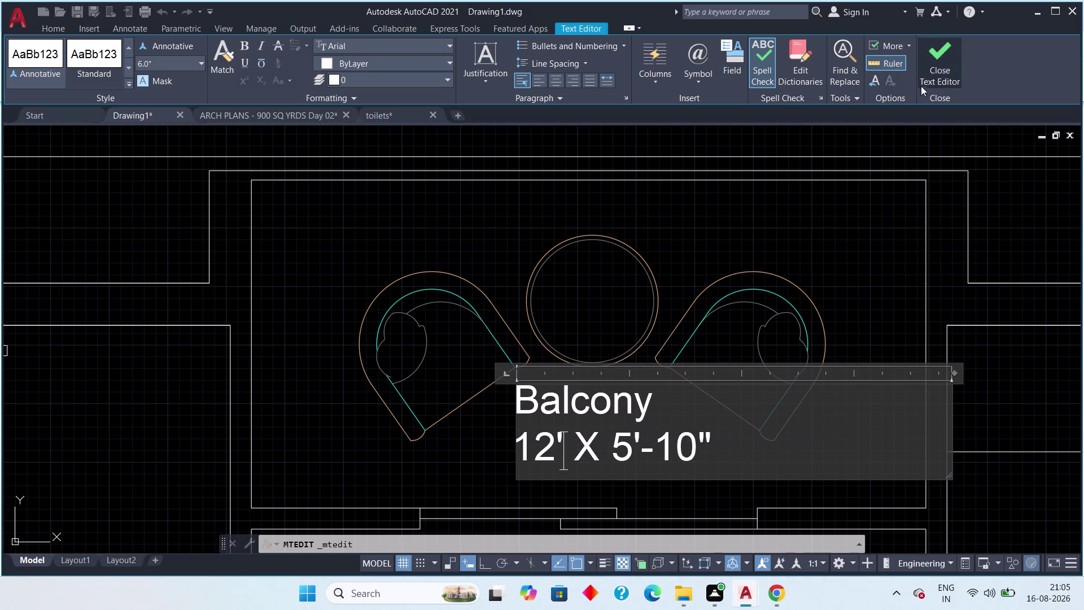
Close the Text Editor and zoom out over the floor plan.
click(944, 66)
scroll(down, 3)
middle_drag(781, 413, 707, 309)
scroll(down, 3)
middle_drag(702, 351, 686, 321)
scroll(down, 3)
middle_drag(710, 372, 619, 357)
middle_drag(670, 358, 641, 357)
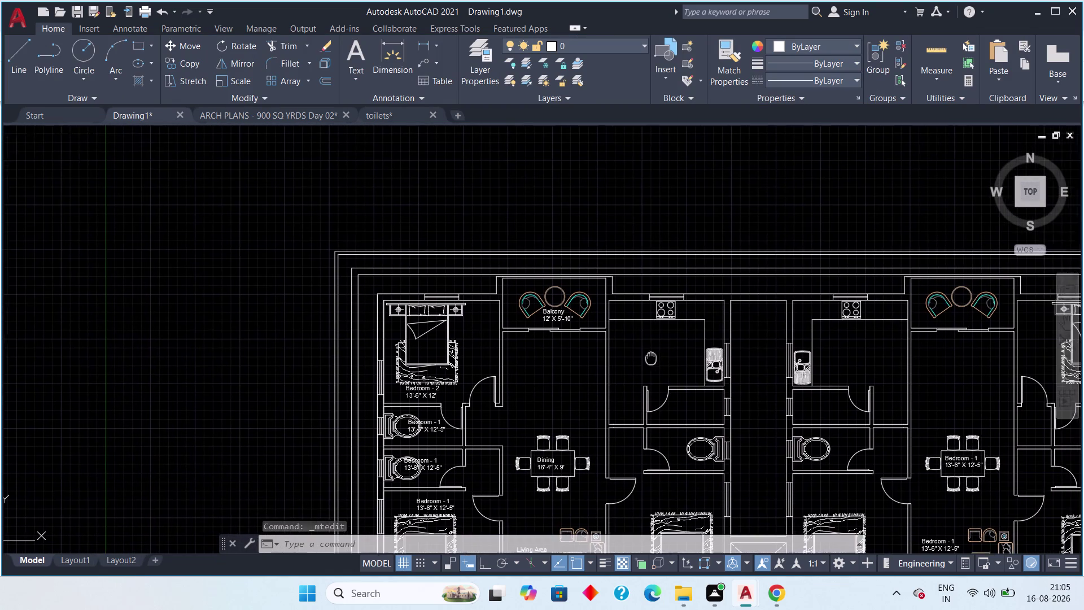
Copy the Balcony 12' X 5'-10" label into the kitchen using CO.
middle_drag(641, 356, 622, 354)
scroll(up, 3)
click(454, 267)
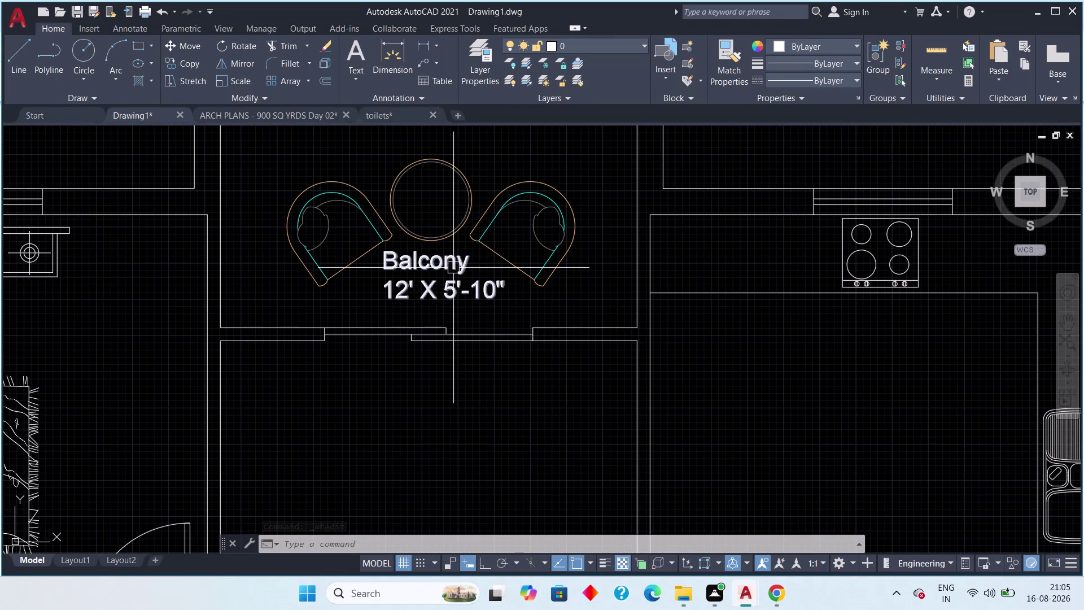
text(co)
key(space)
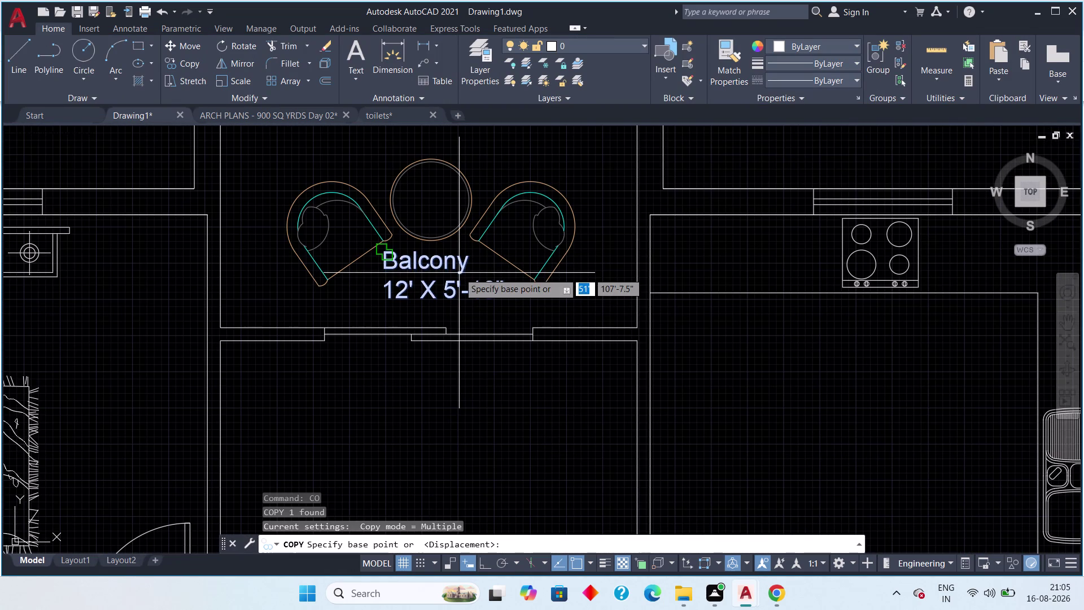
drag(455, 276, 521, 295)
middle_drag(746, 420, 601, 365)
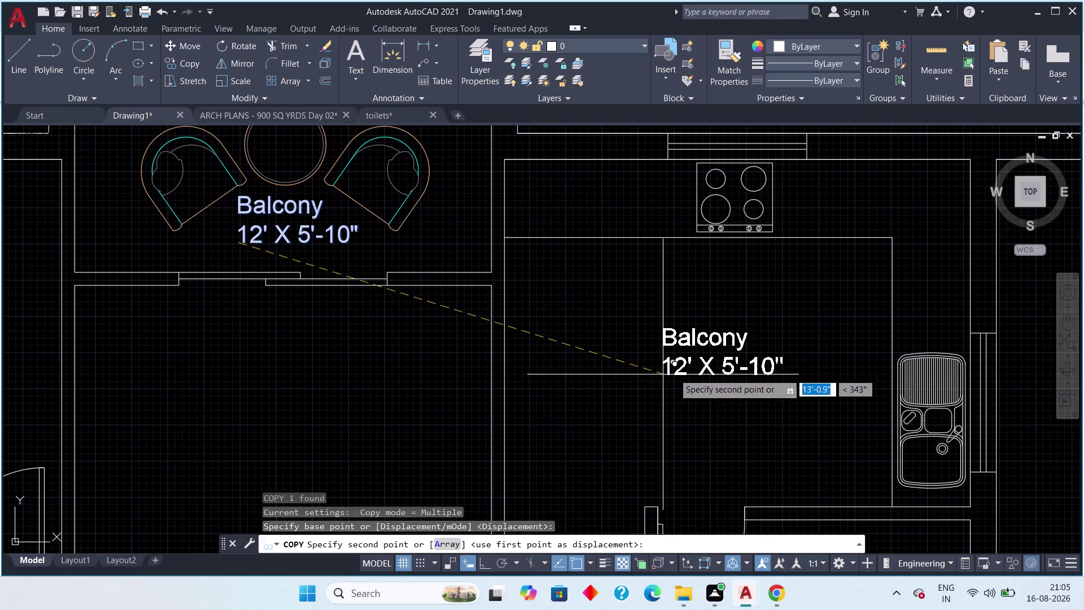
click(650, 353)
key(Escape)
Clear a stray selection, check the ARCH PLANS drawing, and return to Drawing1.
middle_drag(691, 364, 626, 353)
scroll(down, 3)
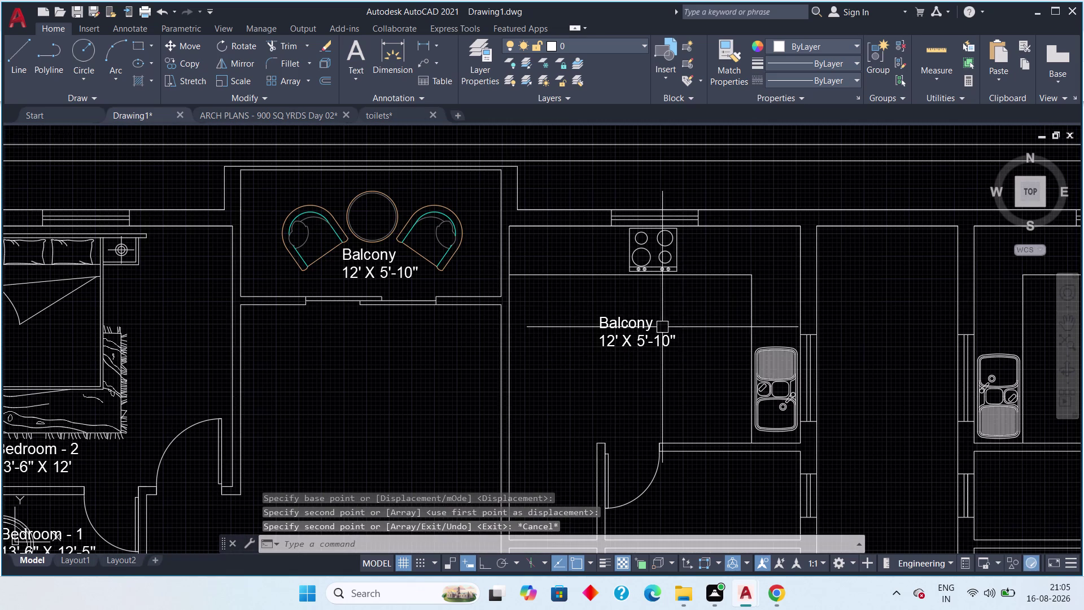
drag(682, 303, 646, 323)
click(585, 355)
key(Escape)
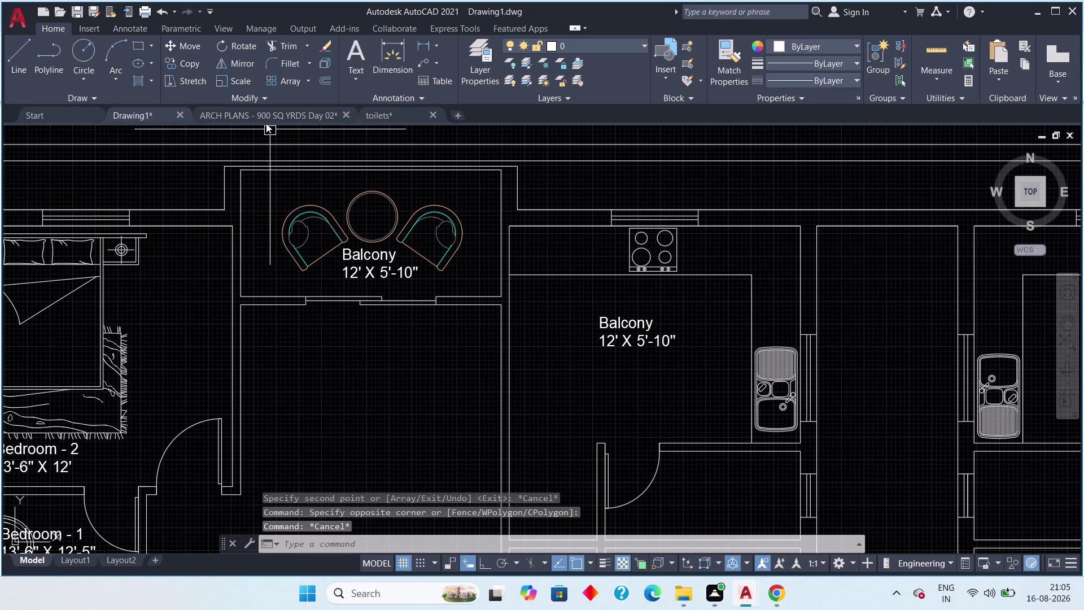
click(263, 109)
scroll(up, 3)
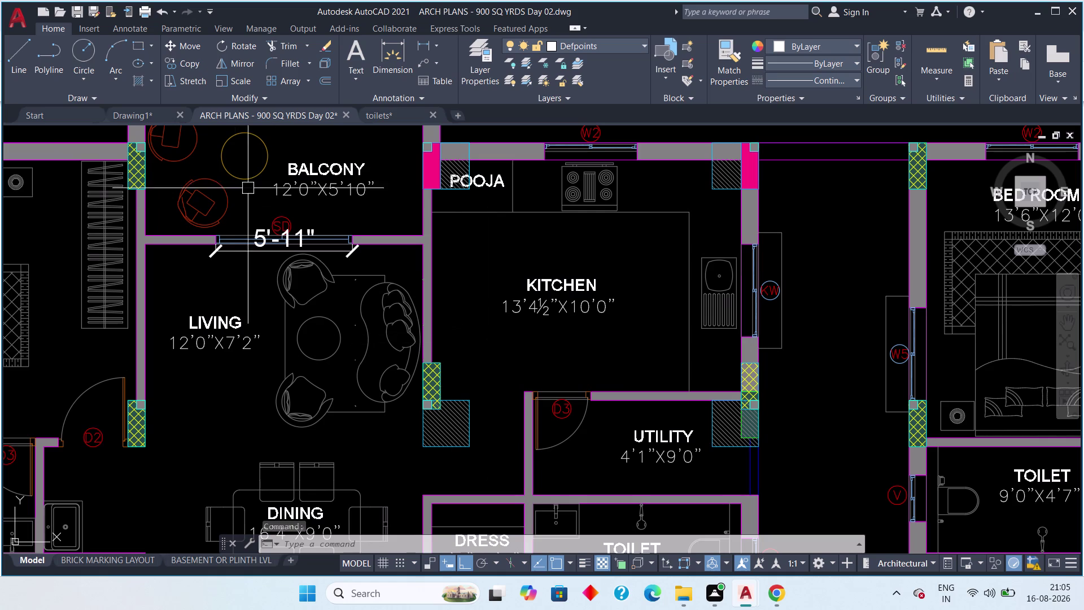
click(132, 110)
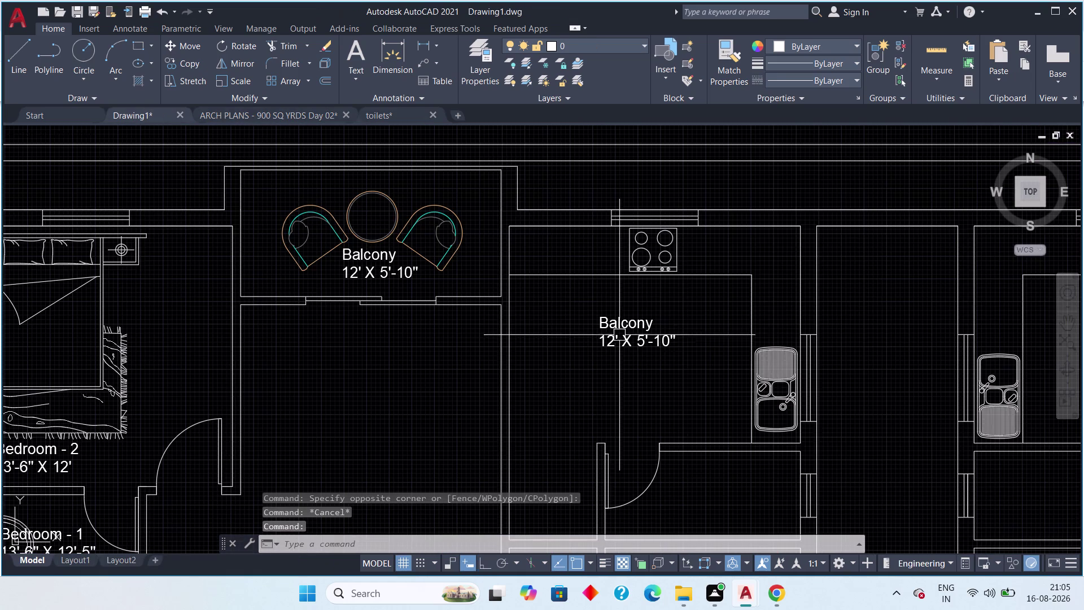
Rename the copied label in the kitchen from Balcony to Kitchen.
double_click(618, 328)
click(653, 320)
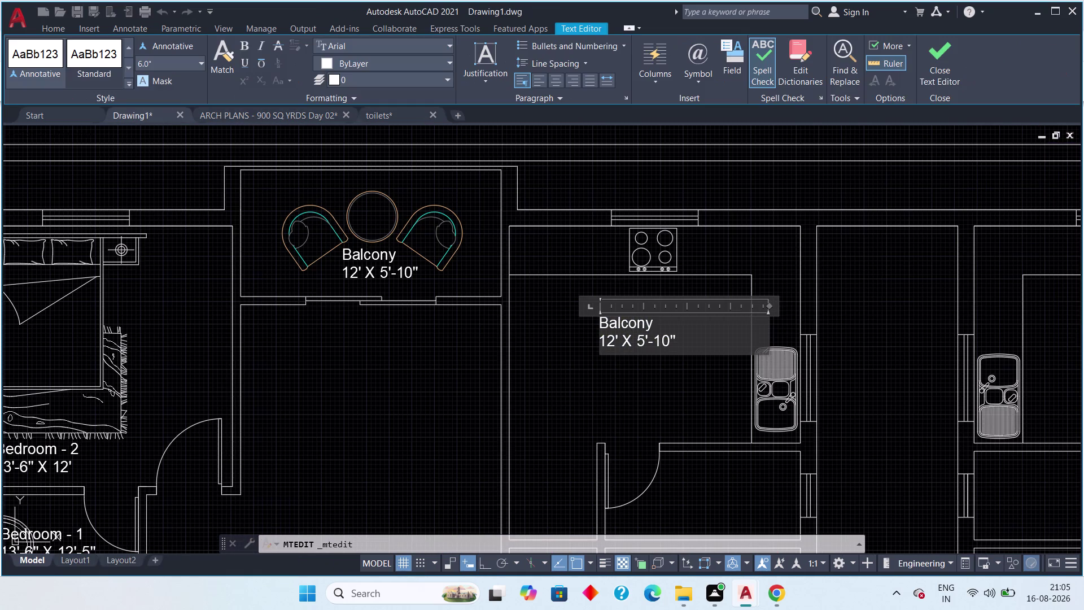
key(BackSpace)
key(BackSpace)
key(BackSpace)
text(Kitc)
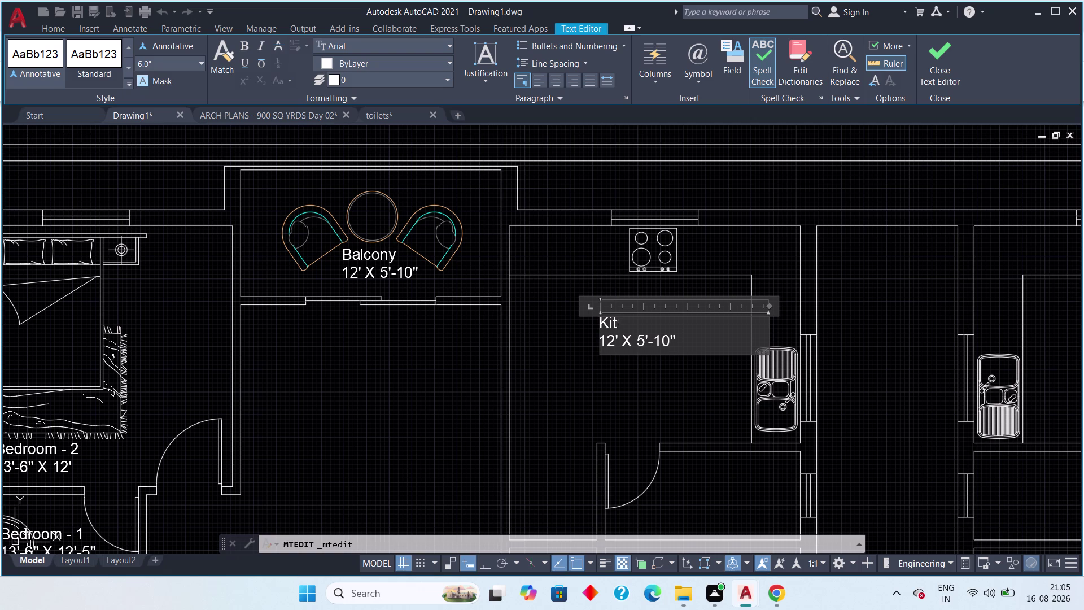
text(hen)
key(space)
scroll(up, 3)
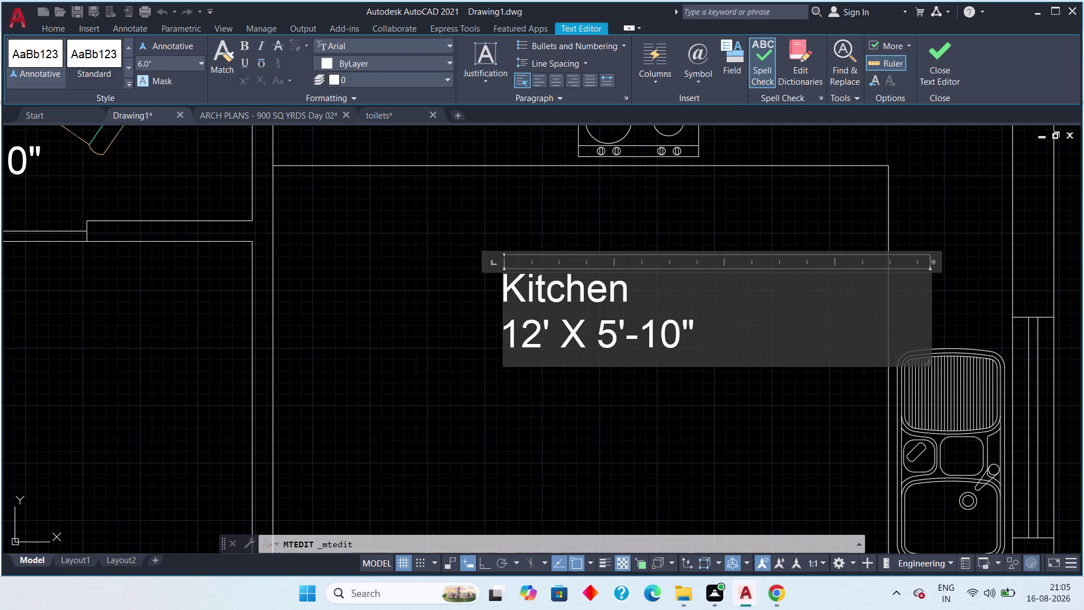
Replace the size 12' X 5'-10" with 13' X 10'.
click(741, 332)
key(BackSpace)
key(BackSpace)
key(BackSpace)
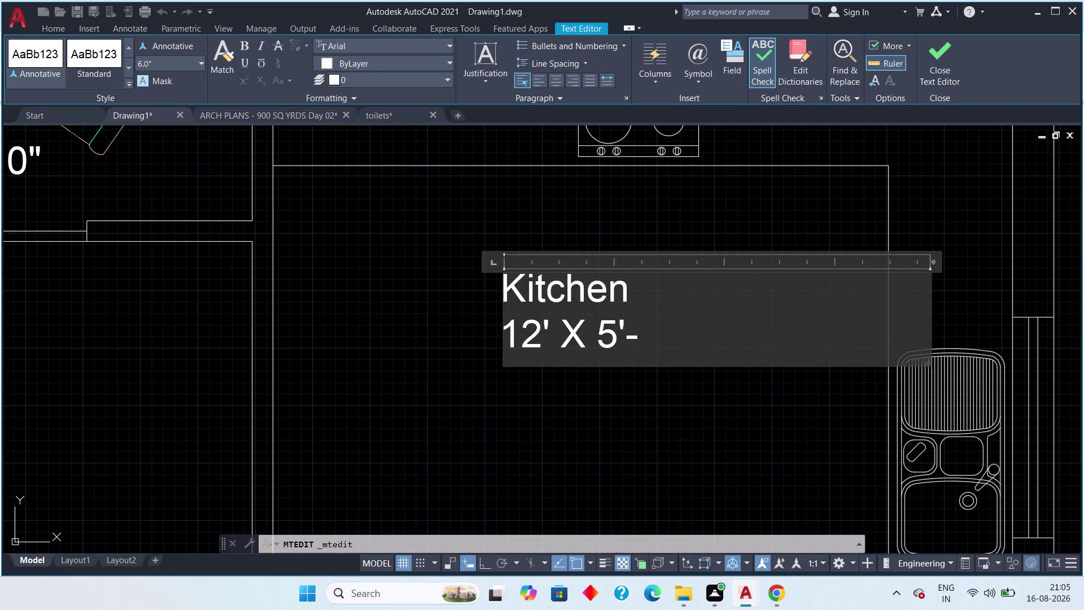
key(BackSpace)
key(BackSpace)
text(3)
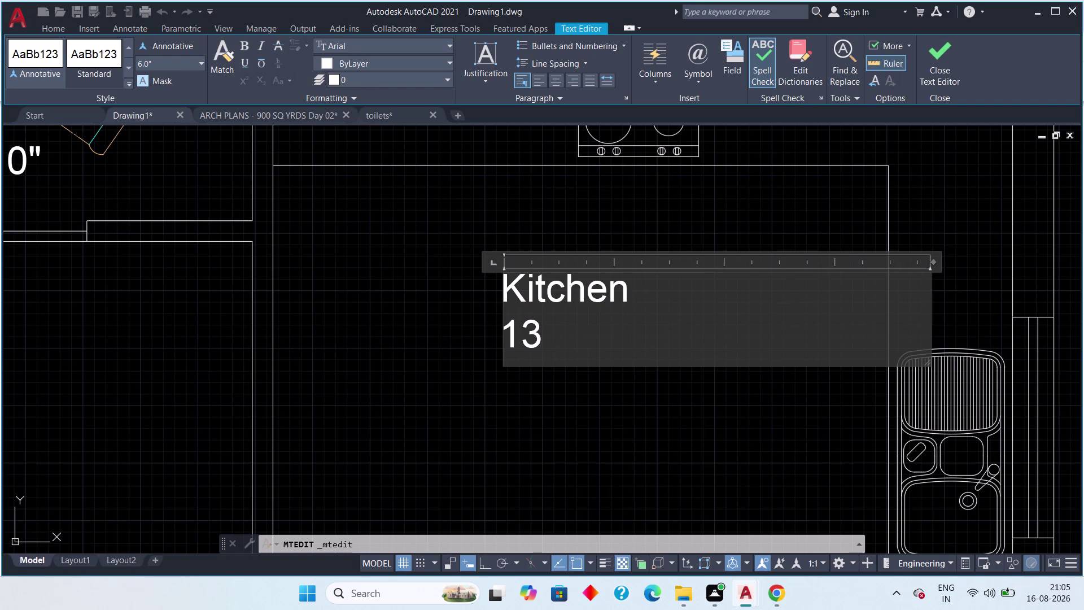
text(')
key(space)
text(X)
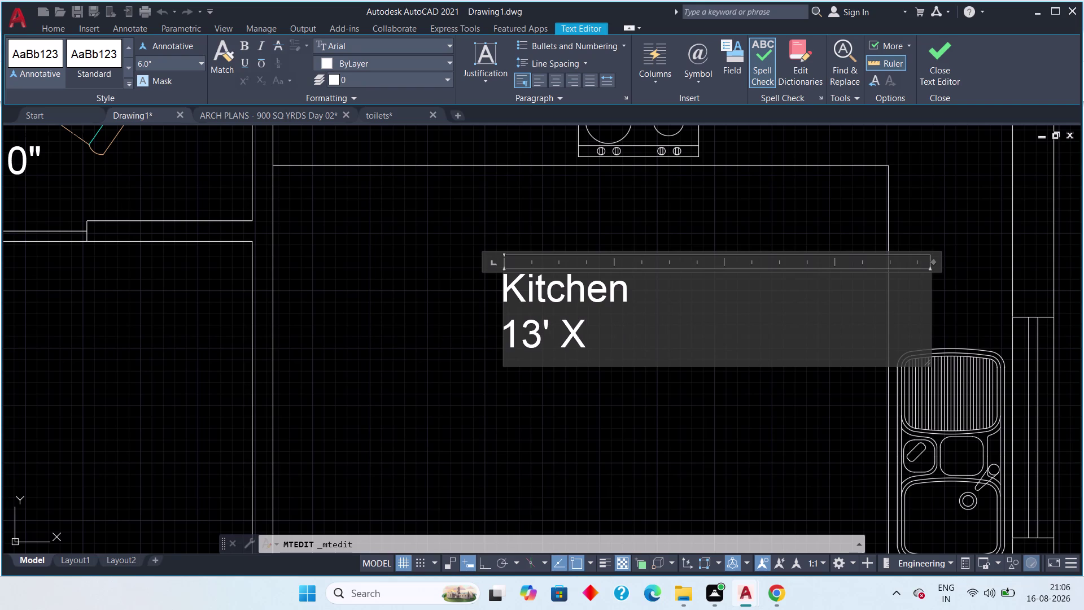
key(space)
text(10')
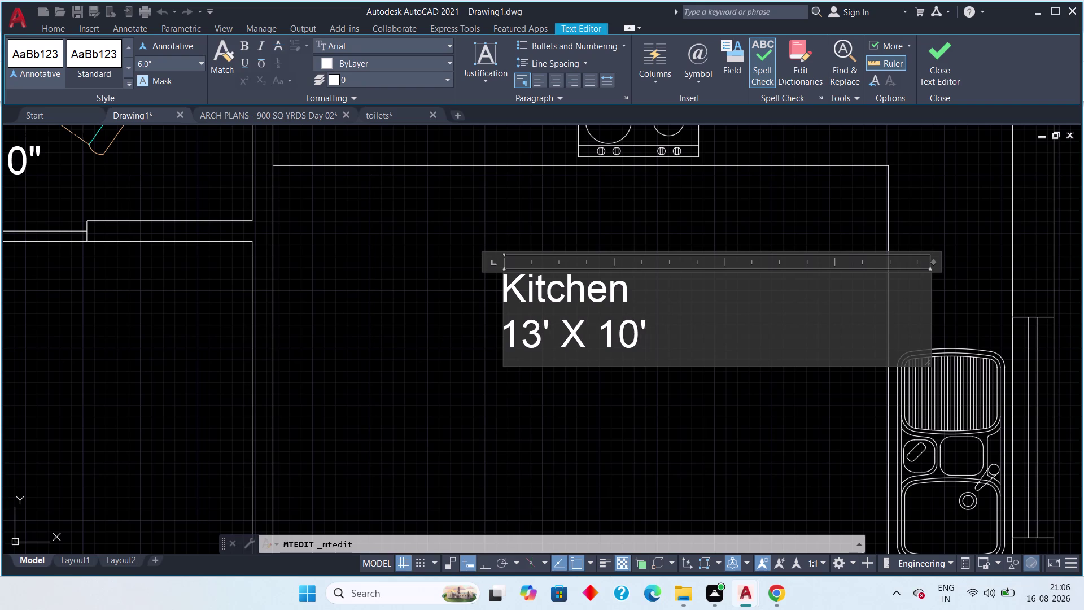
Close the Text Editor and bring up the ARCH PLANS - 900 SQ YRDS Day 02 drawing.
click(935, 71)
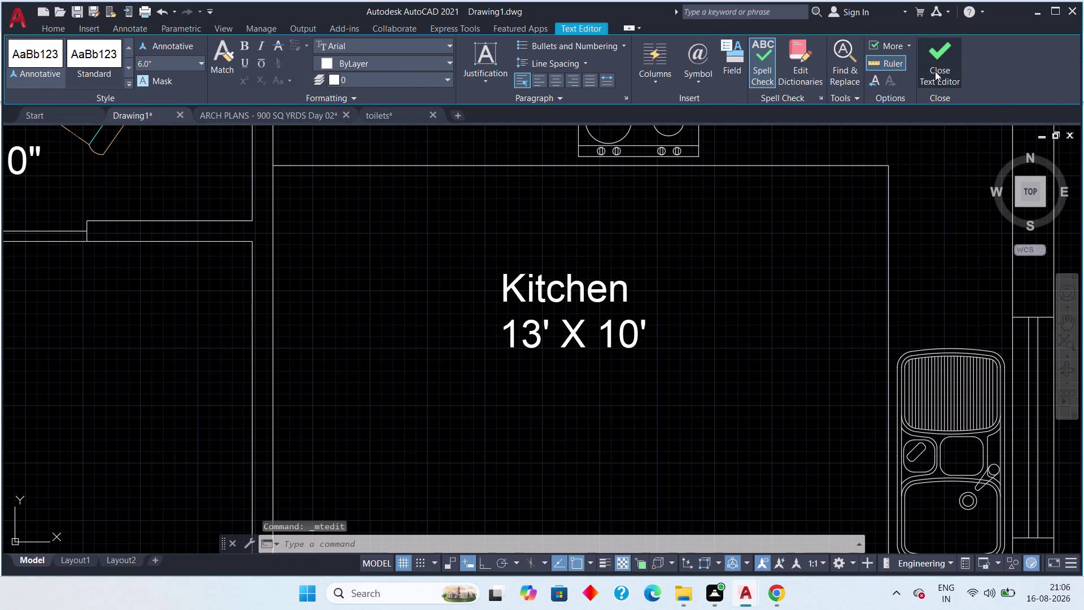
scroll(down, 3)
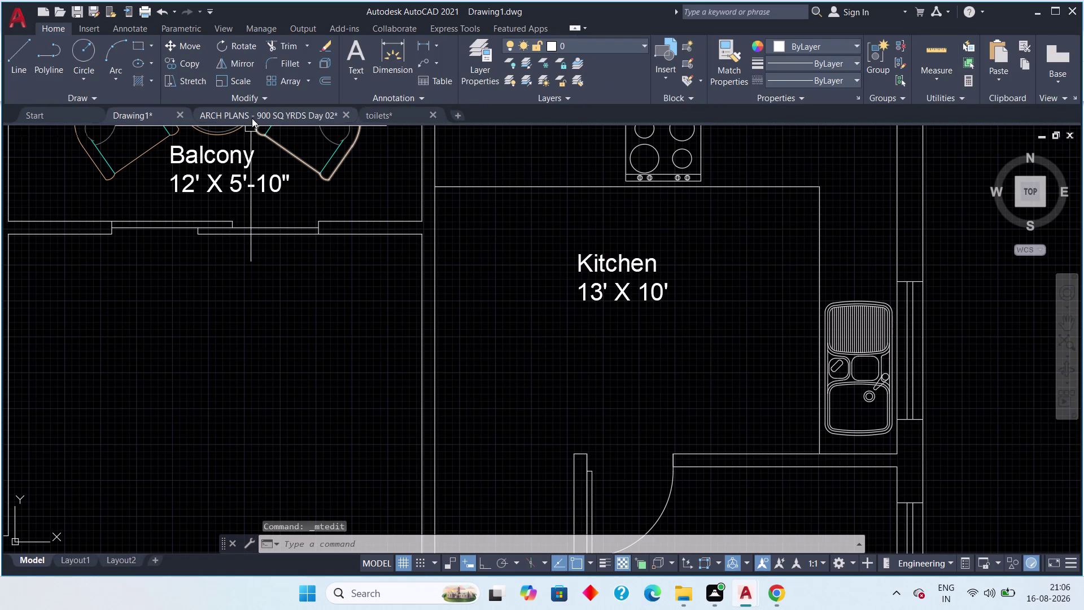
click(254, 115)
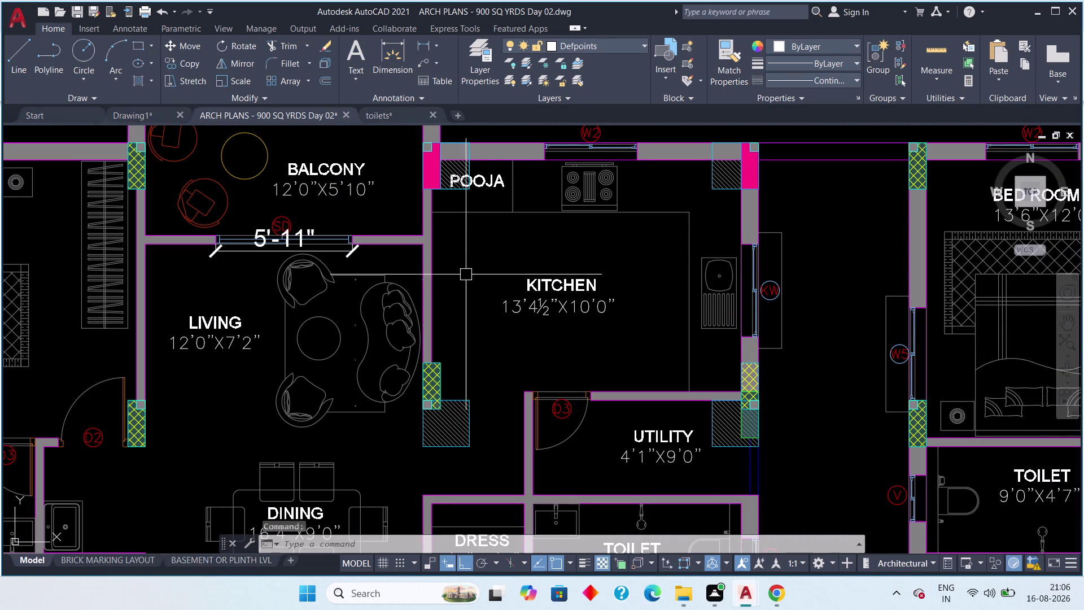
Back in Drawing1, pan to the left flat and select the upper Bedroom - 1 label.
click(144, 114)
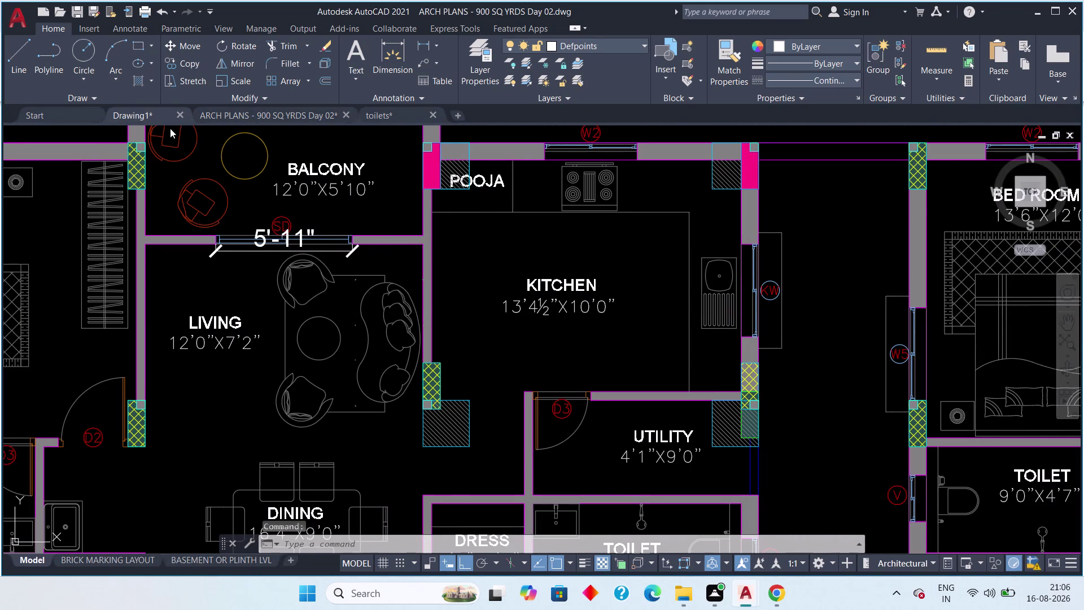
scroll(down, 3)
middle_drag(604, 320, 452, 269)
scroll(down, 3)
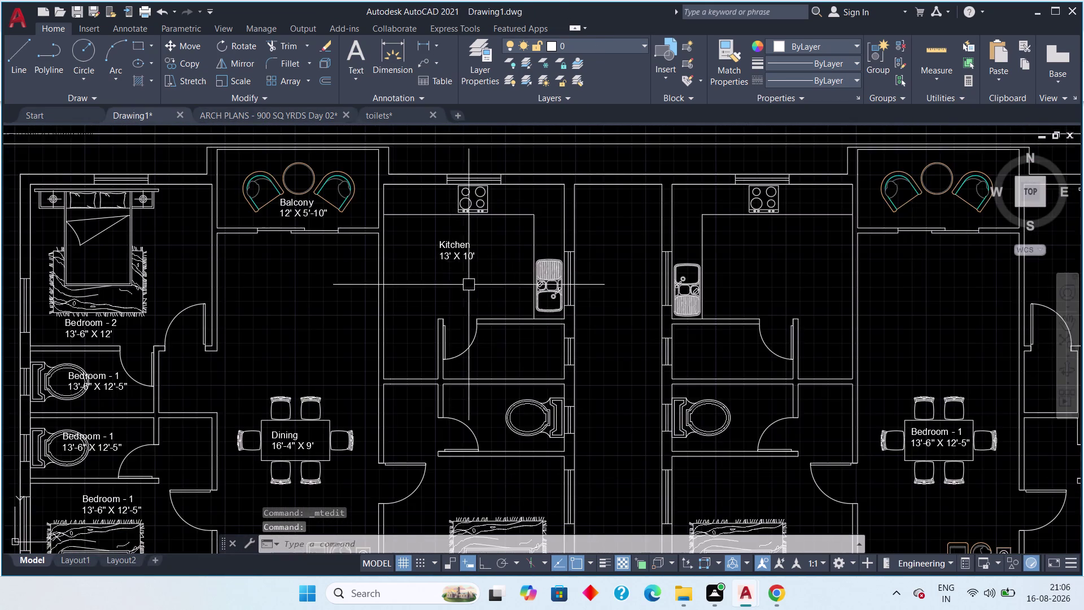
middle_drag(478, 310, 527, 276)
scroll(up, 3)
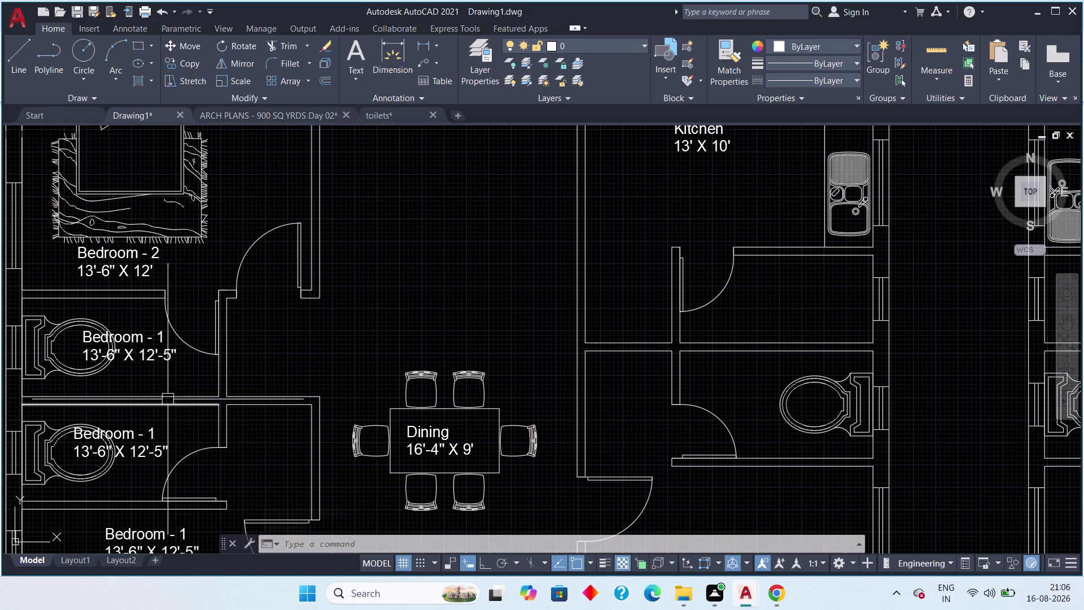
click(135, 358)
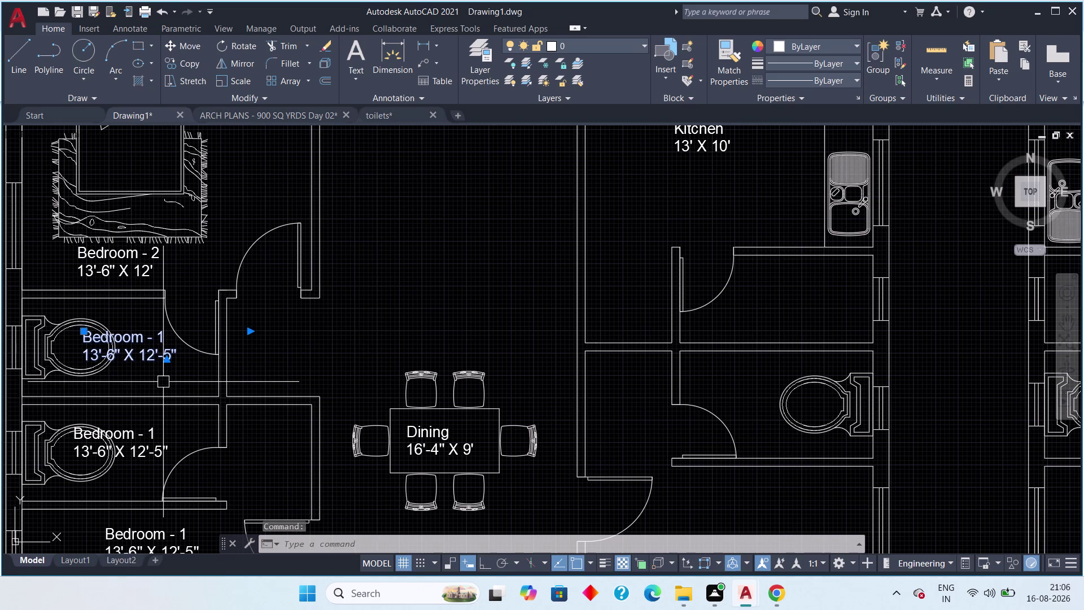
Copy the Bedroom - 1 label with CO into the next flat's upper and lower rooms.
text(co)
key(space)
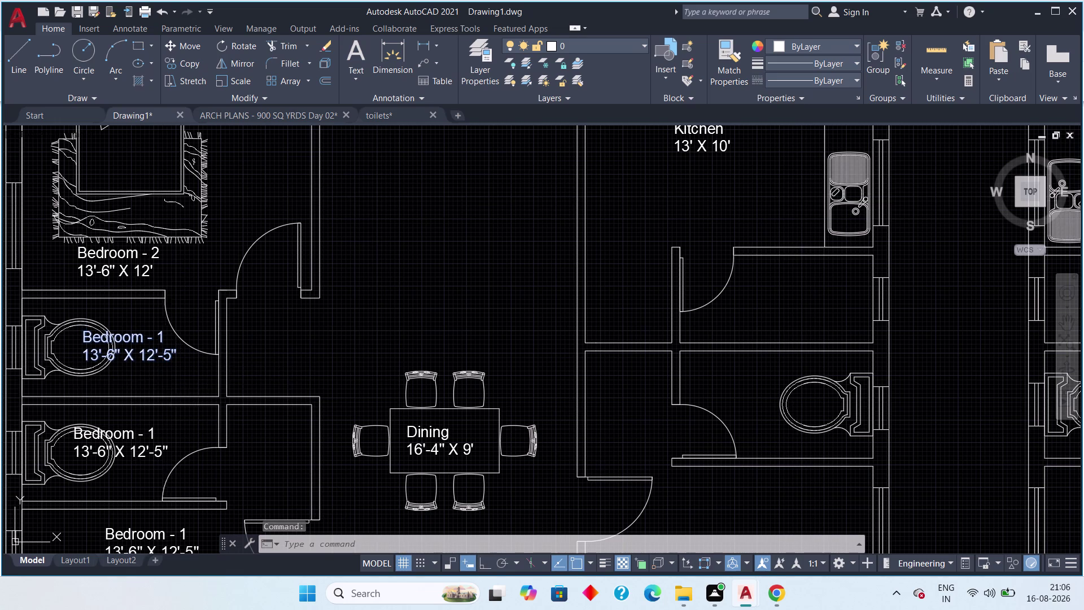
drag(110, 352, 124, 350)
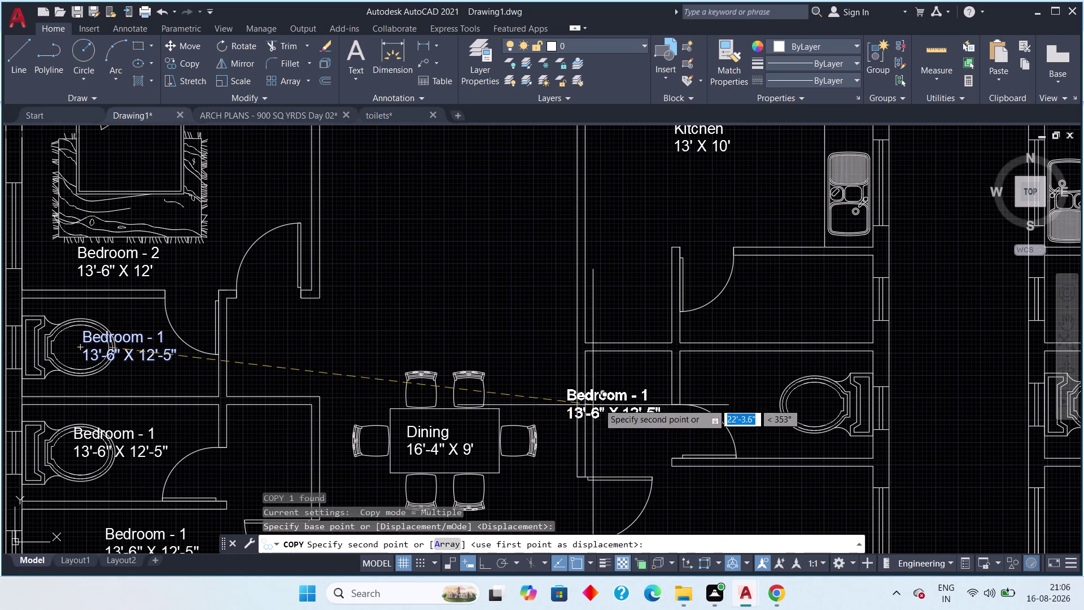
click(766, 304)
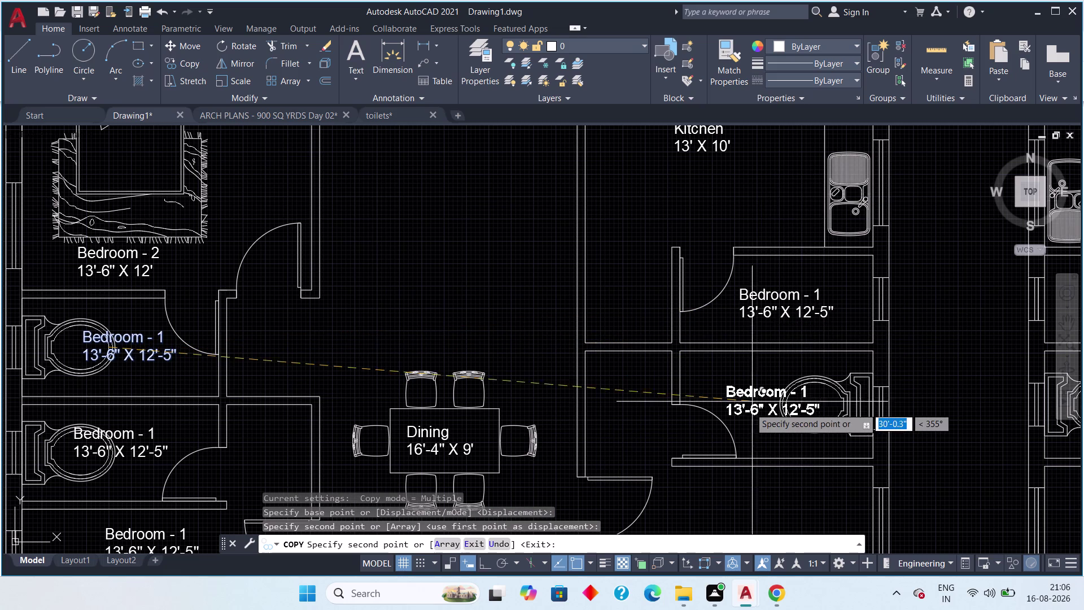
click(742, 408)
key(Escape)
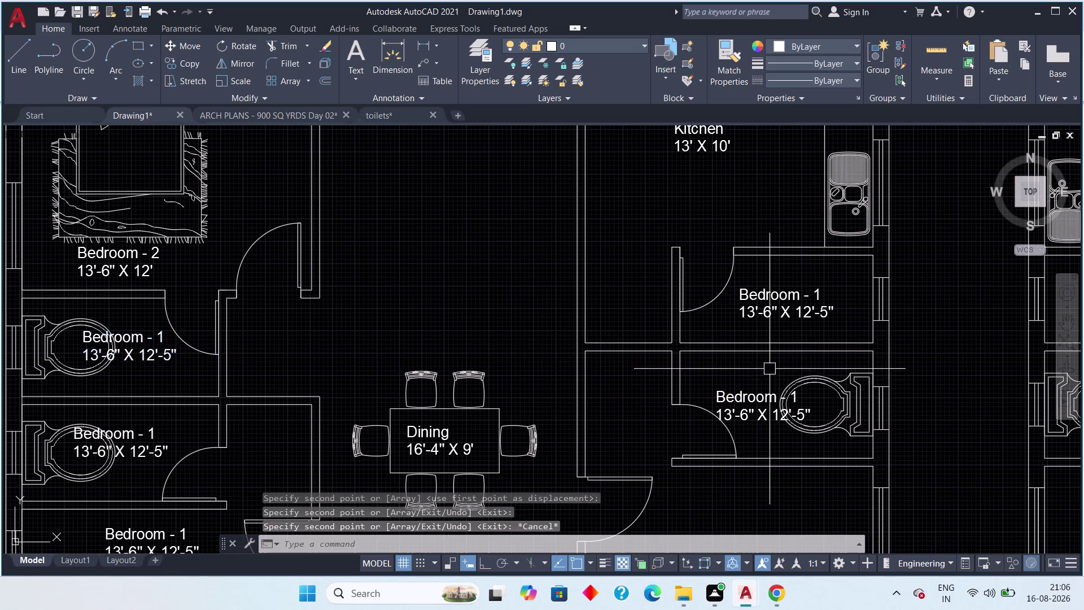
key(Escape)
middle_drag(188, 447, 329, 432)
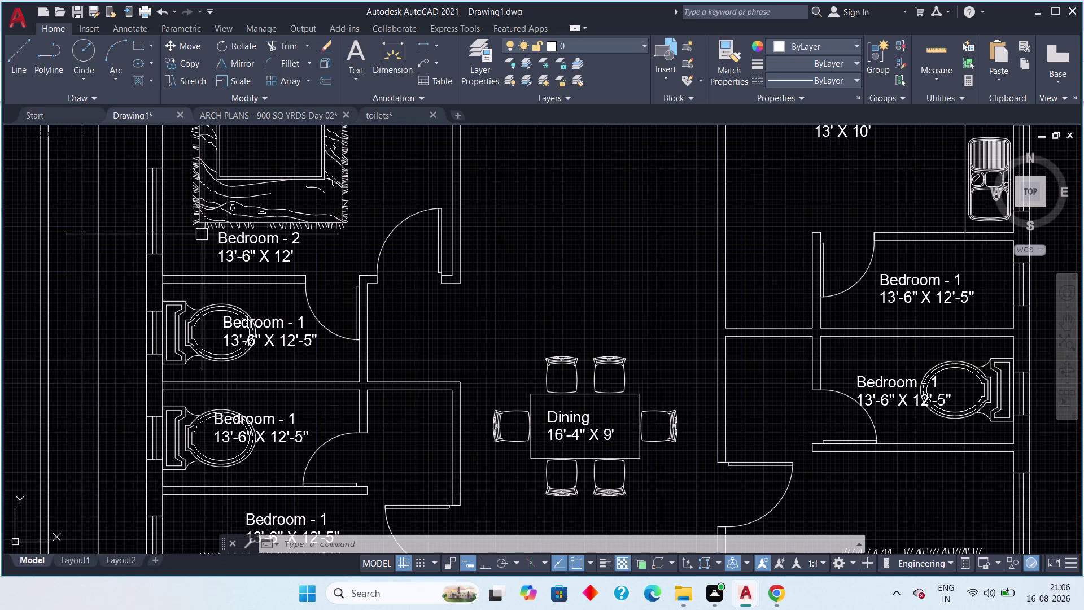
double_click(281, 332)
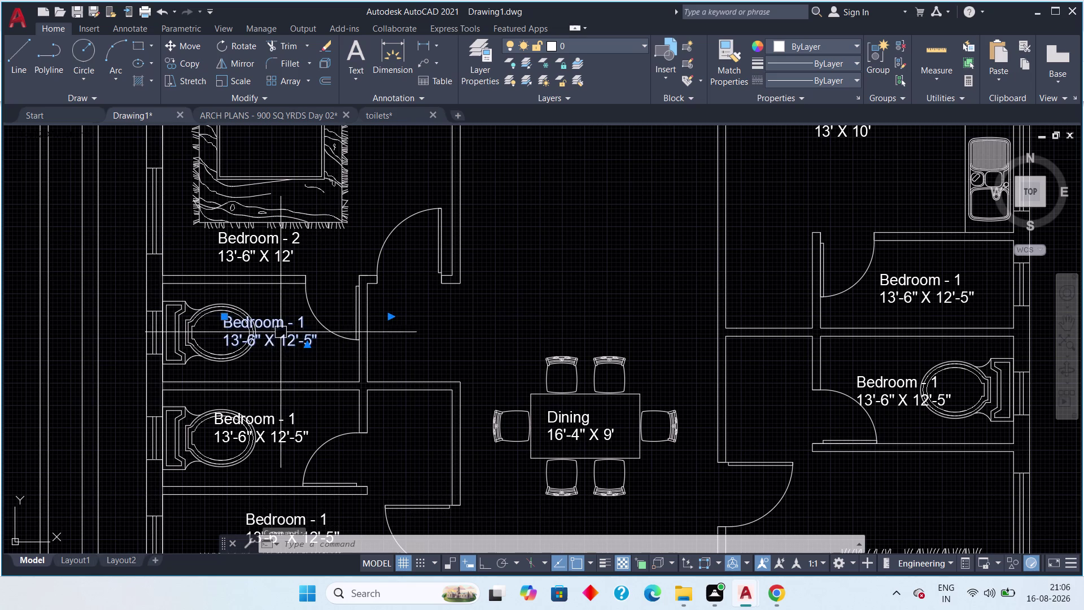
Replace the label's old room size with 9'-2" X 5'-6".
click(316, 343)
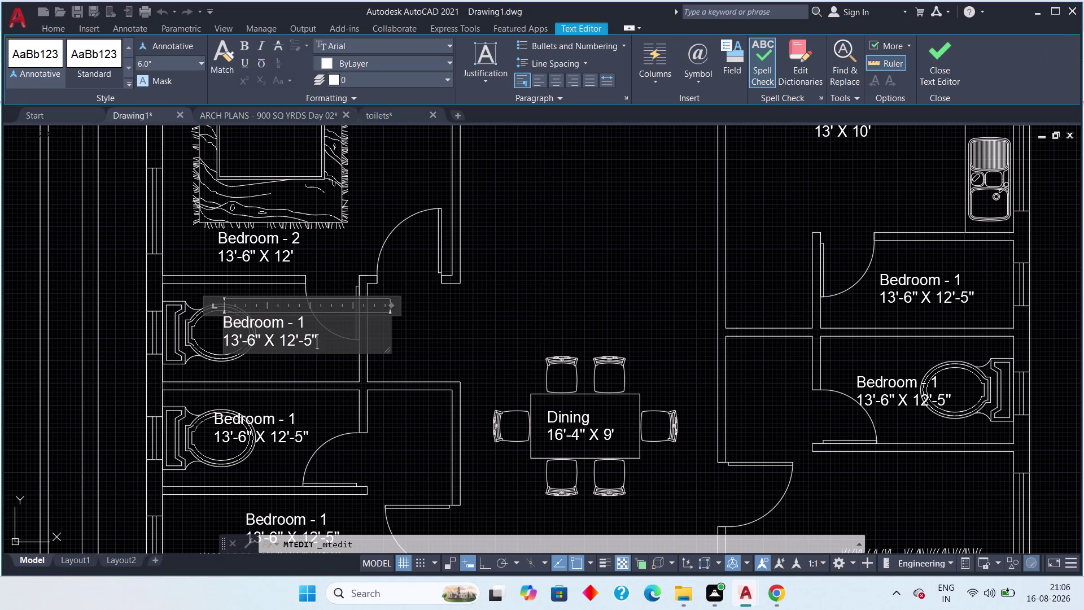
key(BackSpace)
key(BackSpace)
key(BackSpace)
key(BackSpace)
key(BackSpace)
key(BackSpace)
key(BackSpace)
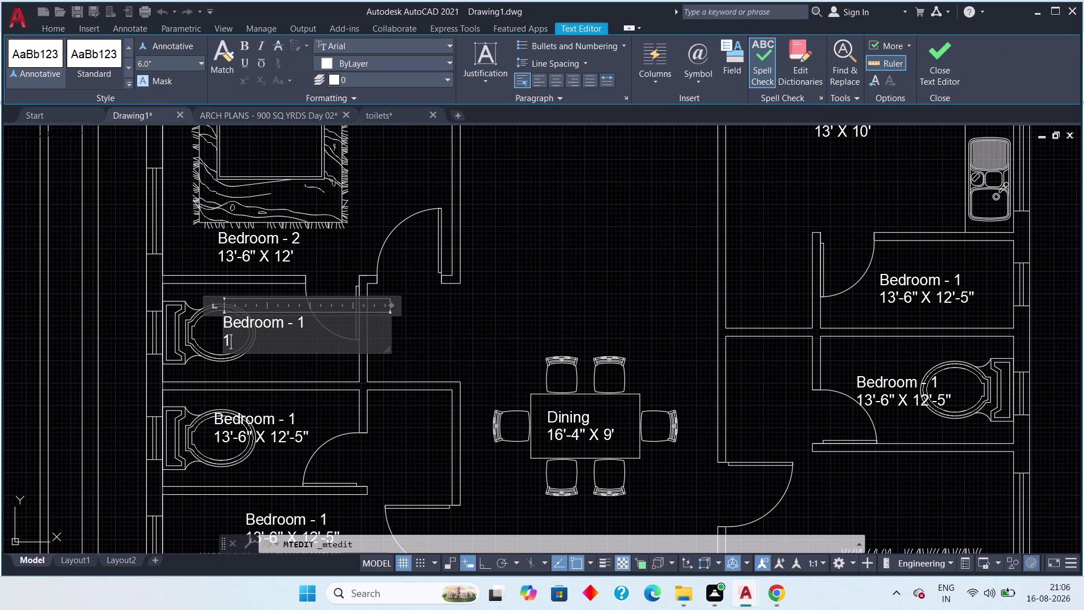
text(9')
text(-2")
key(space)
text(X)
key(space)
text(5)
text('6)
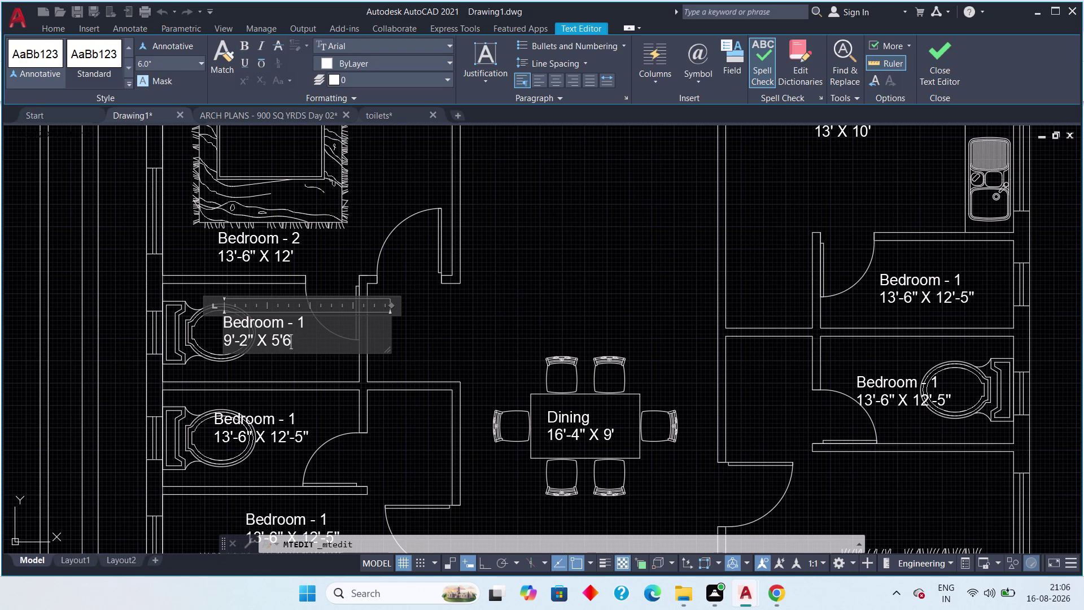
key(shift+quotedbl)
scroll(up, 3)
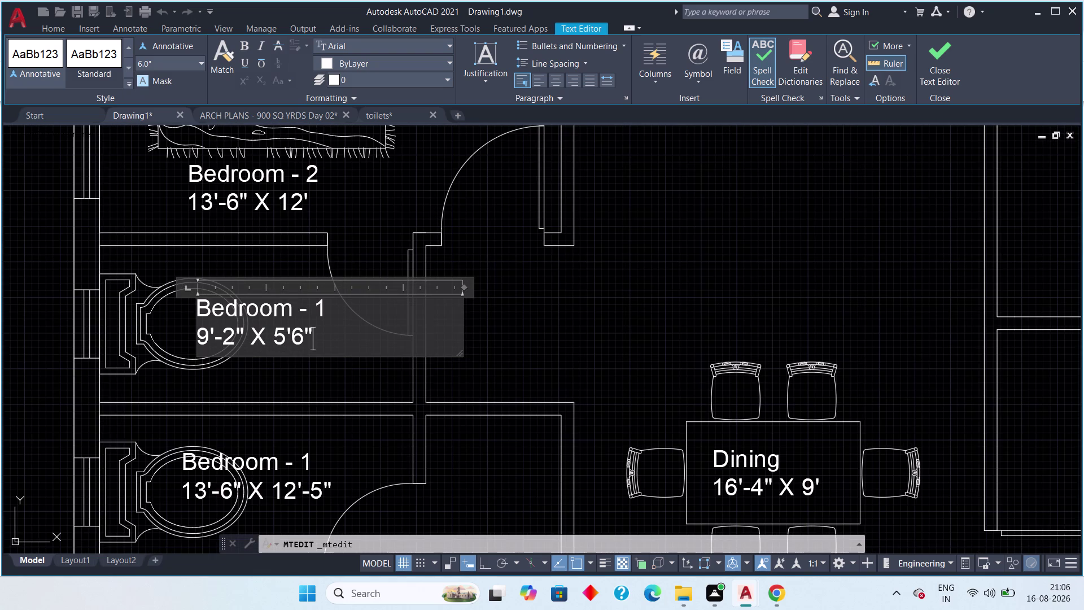
click(292, 341)
key(minus)
Correct the second dimension to 4'-6", making the size 9'-2" X 4'-6".
scroll(down, 3)
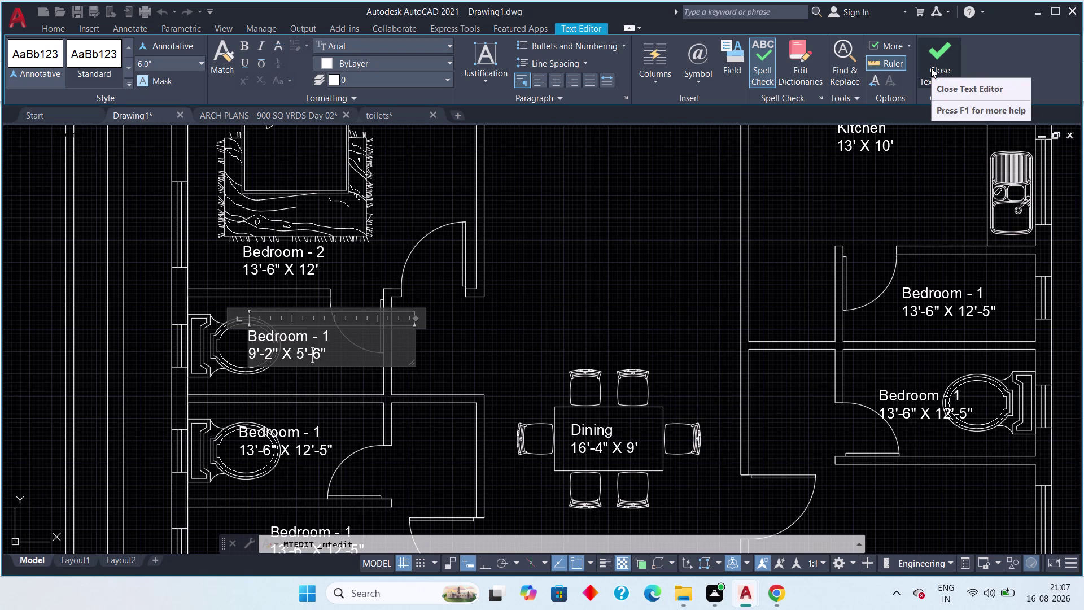
scroll(down, 3)
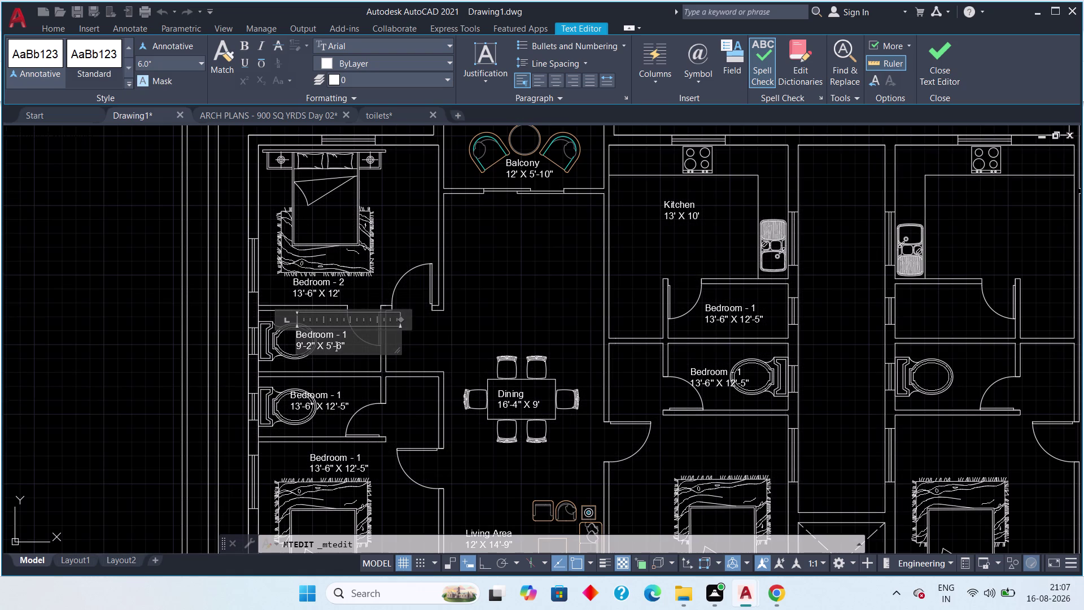
scroll(up, 3)
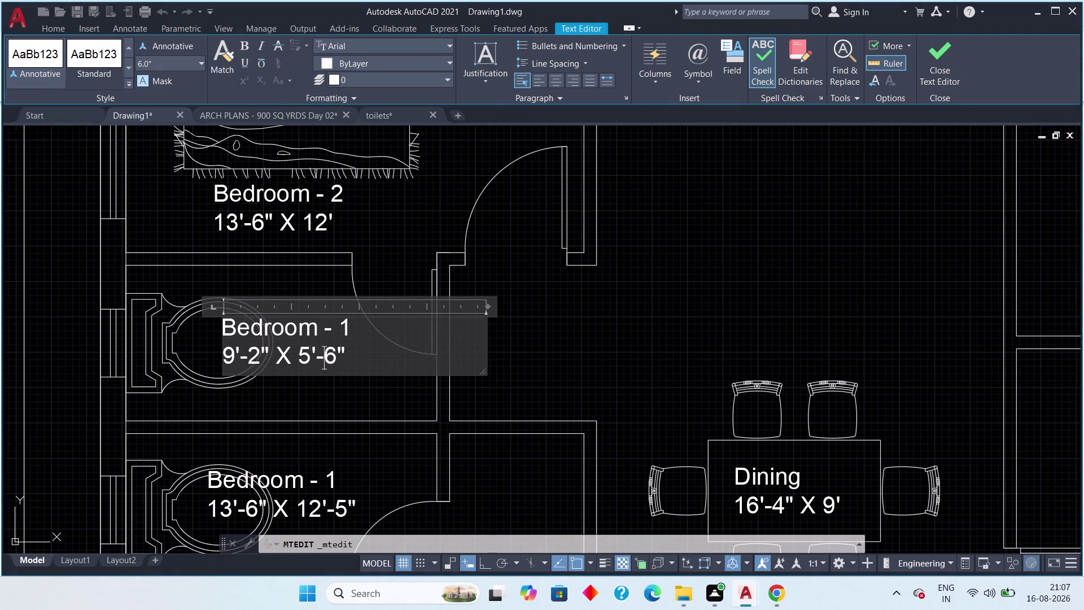
click(351, 354)
key(BackSpace)
key(BackSpace)
key(BackSpace)
key(BackSpace)
key(BackSpace)
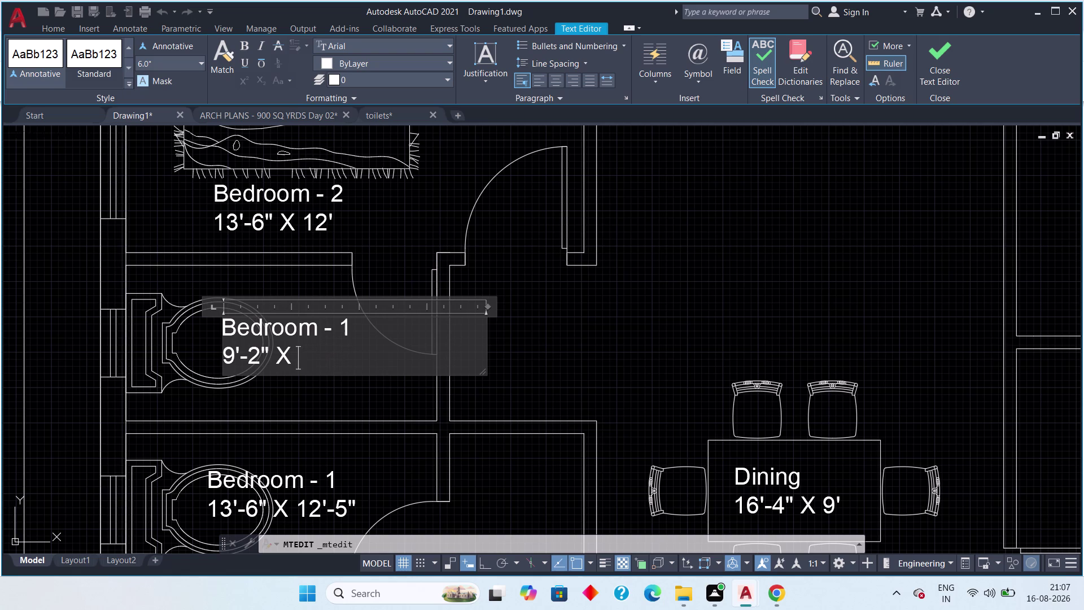
text(4')
text(-6)
key(shift+quotedbl)
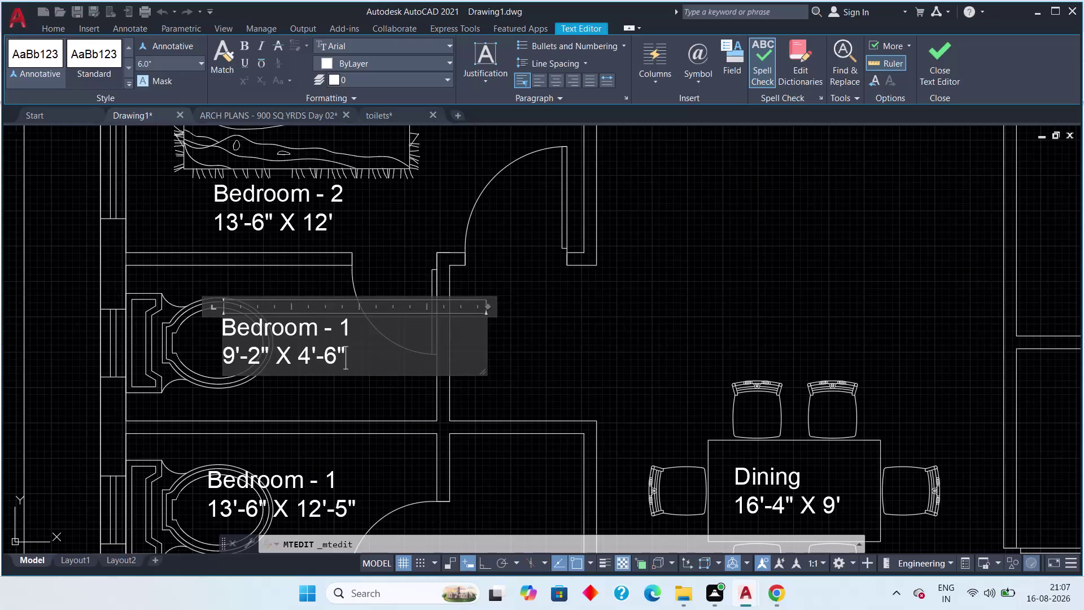
Change the room name from Bedroom - 1 to Toilet and close the editor.
click(345, 330)
key(BackSpace)
key(BackSpace)
key(BackSpace)
text(T)
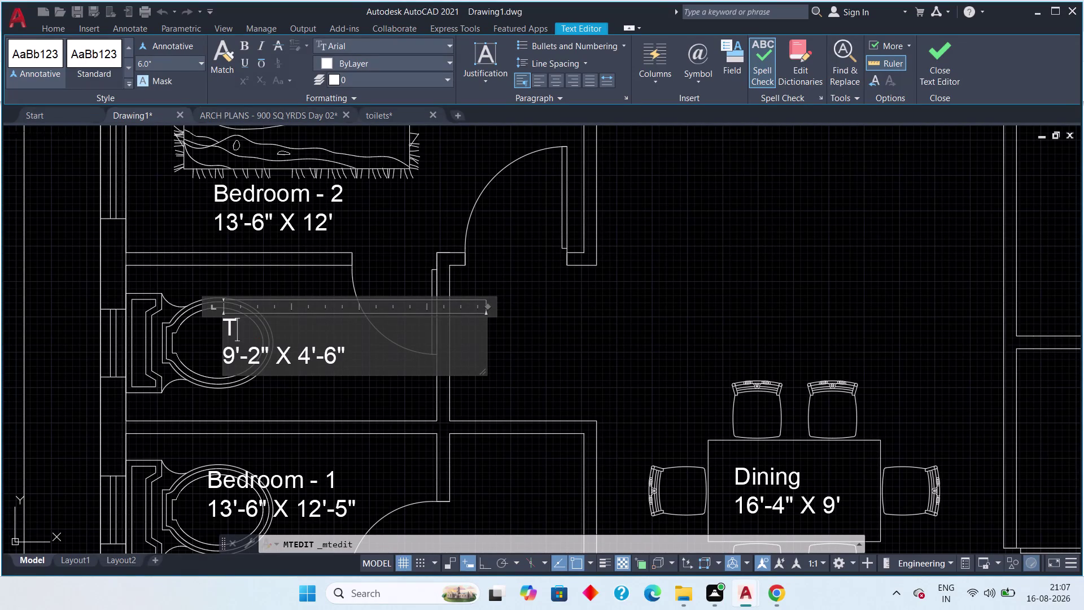
text(oil)
text(et)
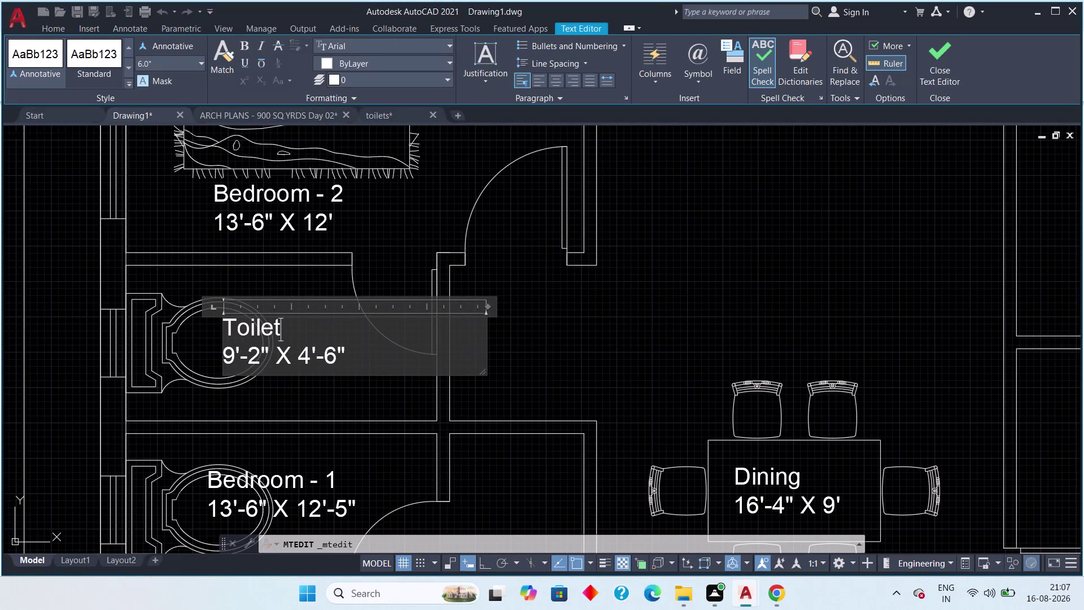
click(945, 63)
middle_drag(308, 470, 350, 363)
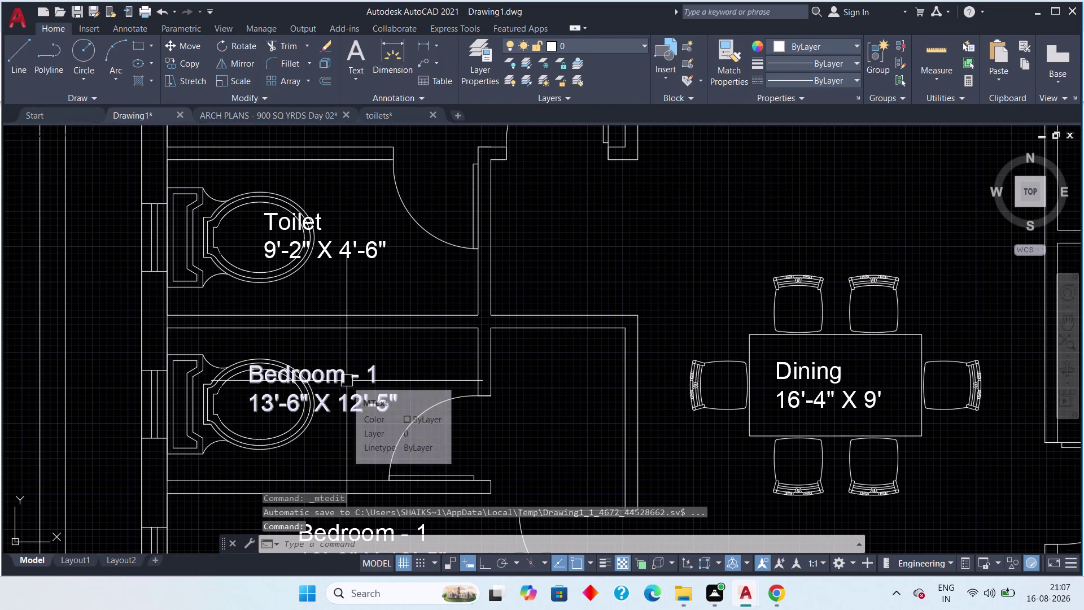
Delete the lower Bedroom - 1 label and copy the Toilet label into that room.
click(347, 381)
key(Delete)
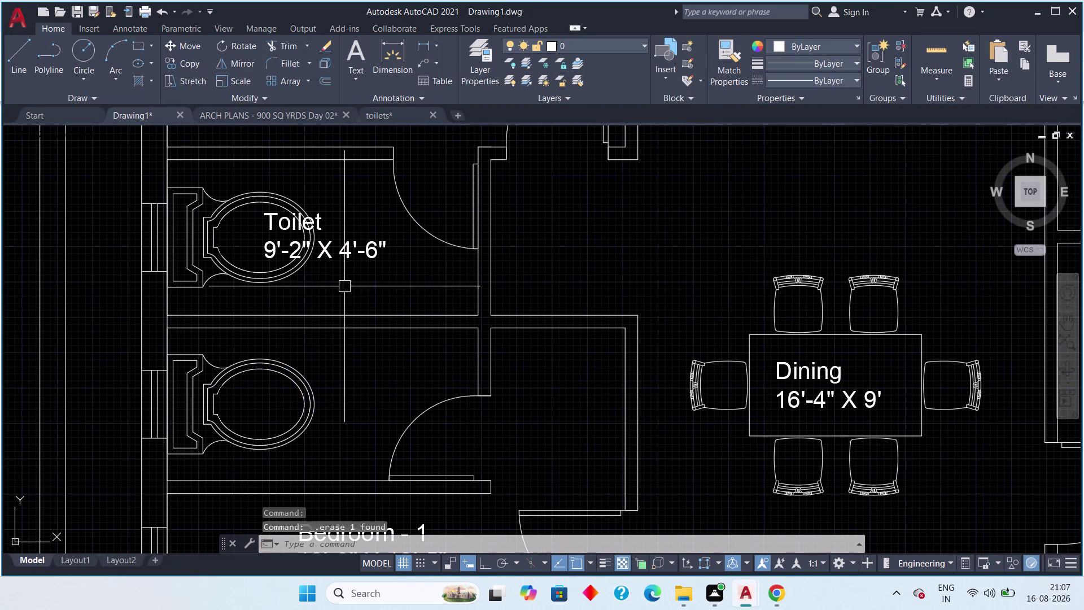
click(338, 254)
text(co)
key(space)
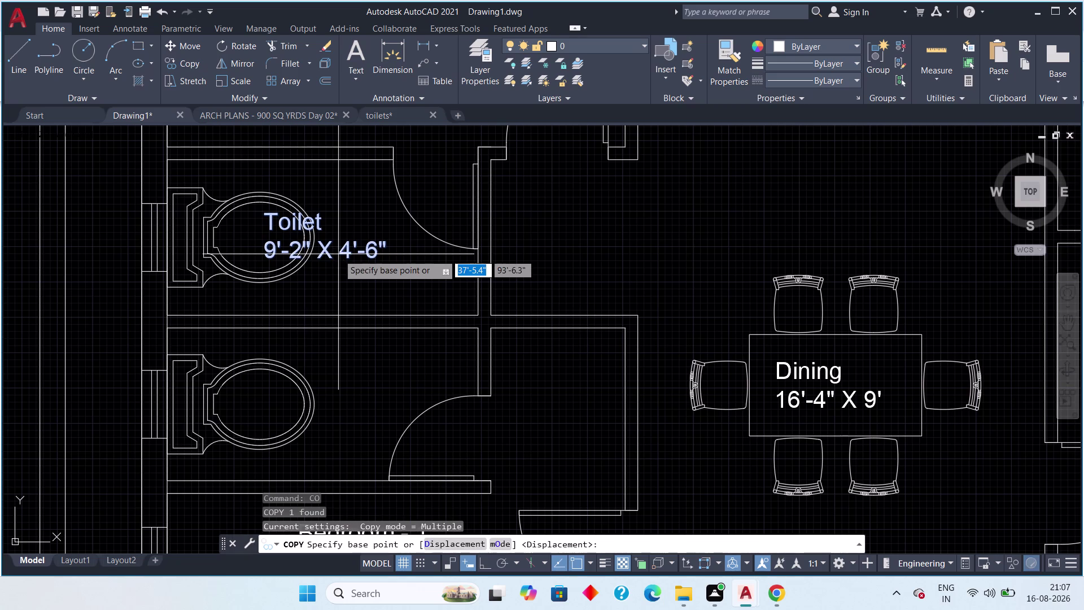
drag(338, 255, 338, 270)
click(339, 423)
key(Escape)
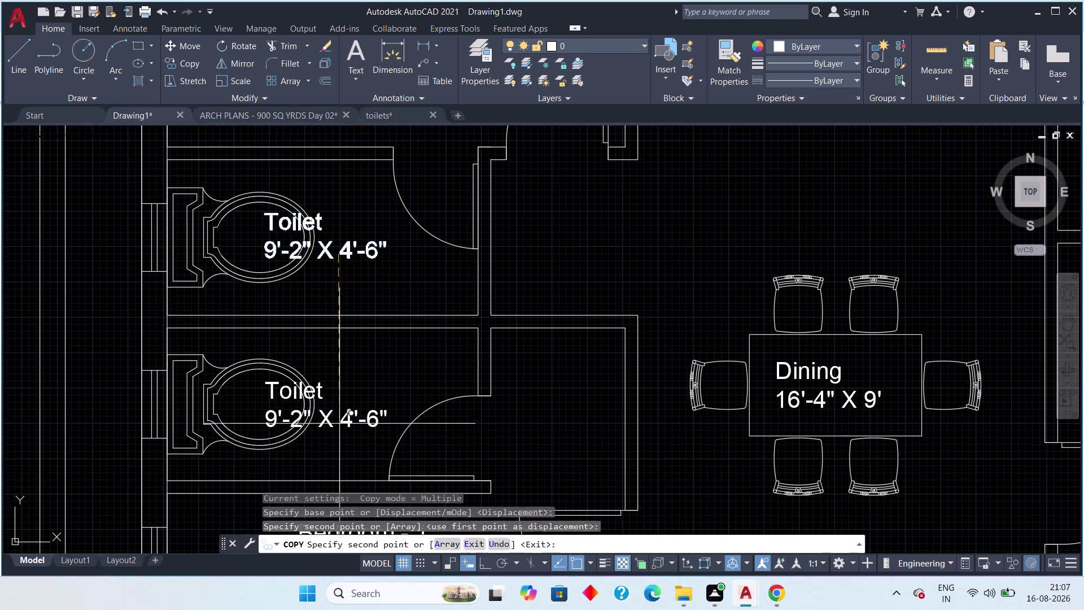
Clear stray picks in the neighbouring flat, then select the left flat's upper Toilet label.
scroll(down, 3)
middle_drag(470, 455, 335, 431)
scroll(up, 3)
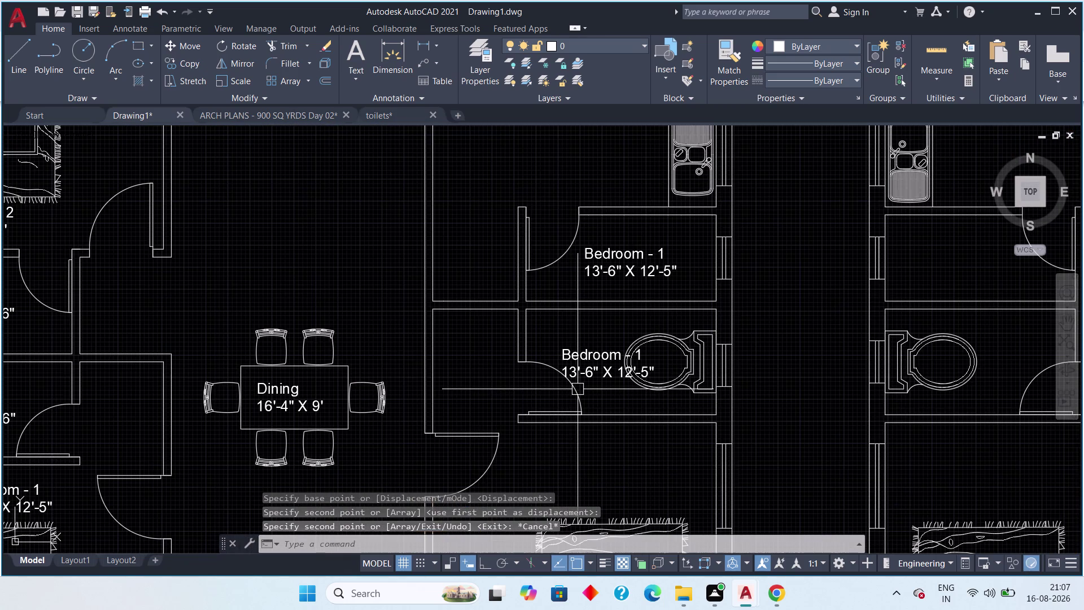
click(607, 364)
key(Delete)
click(616, 267)
key(Delete)
scroll(down, 3)
middle_drag(550, 323, 640, 335)
click(274, 326)
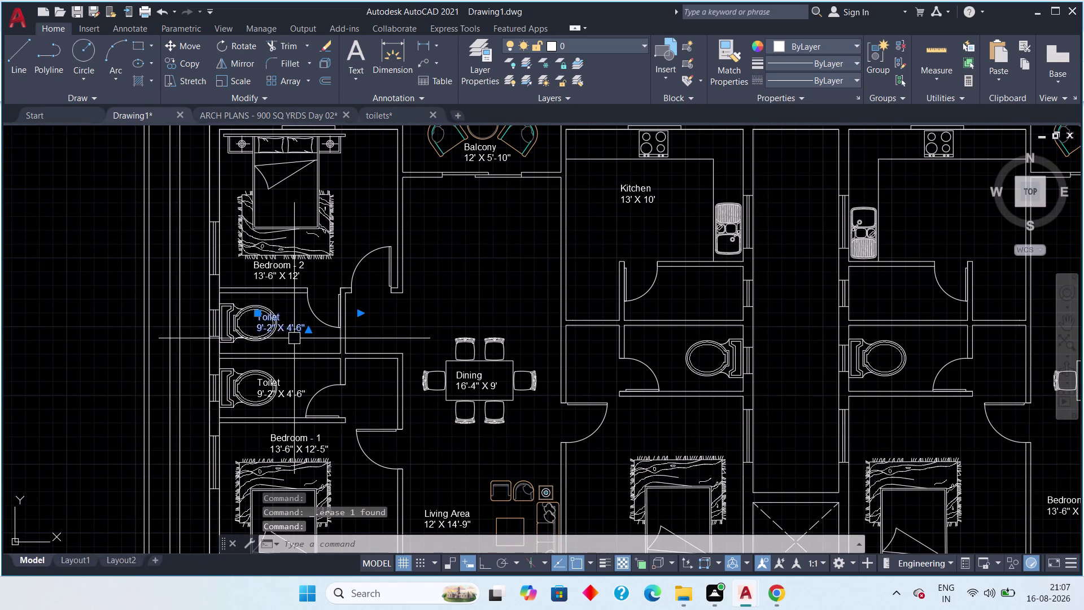
Copy the Toilet 9'-2" X 4'-6" label into eight toilets across the neighbouring flats.
text(co)
key(space)
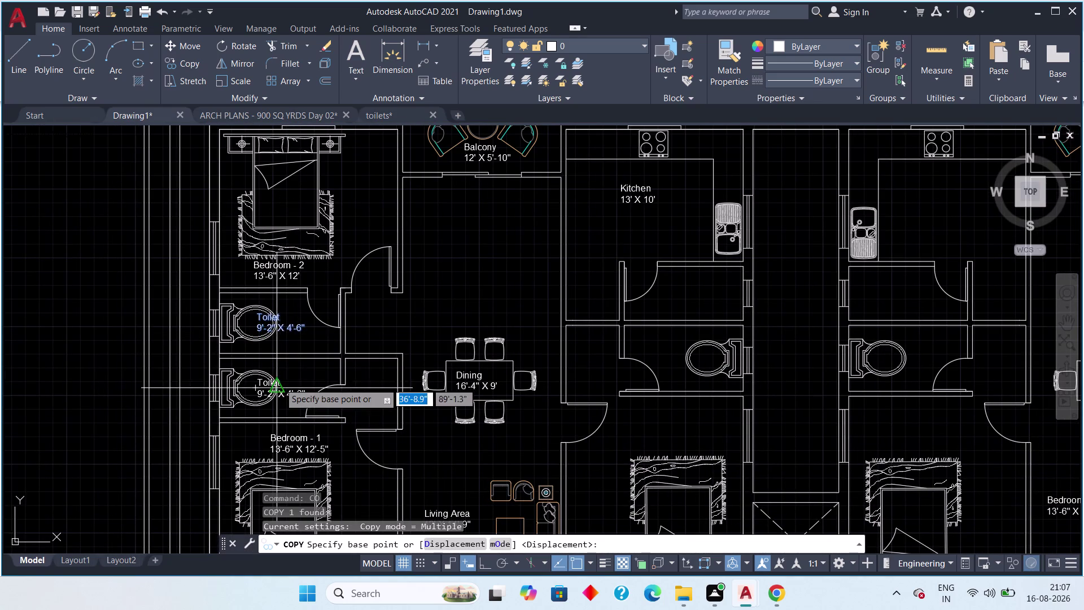
drag(278, 329, 318, 327)
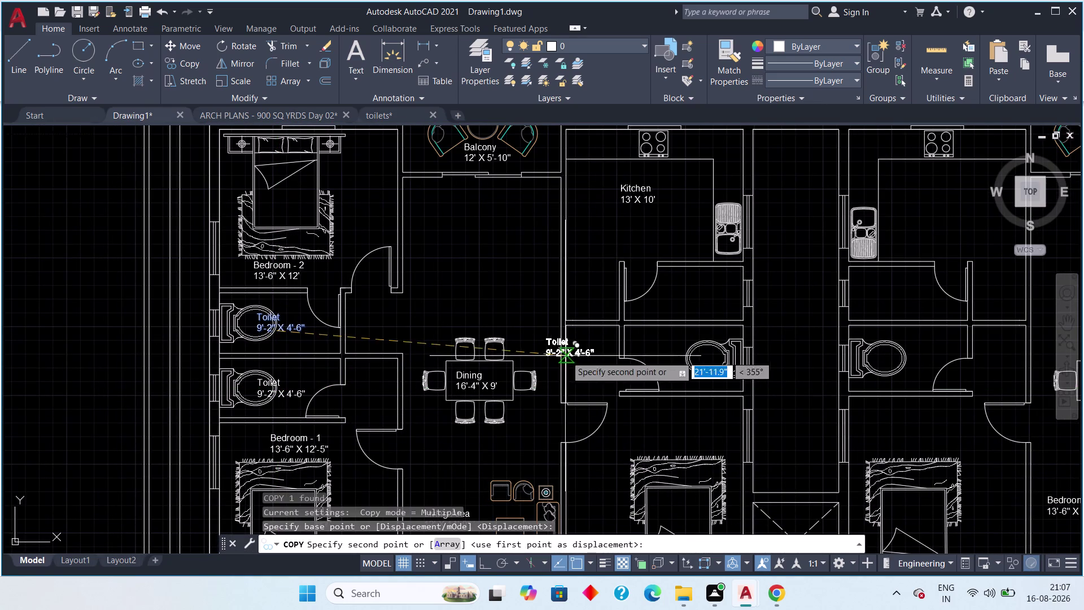
click(679, 304)
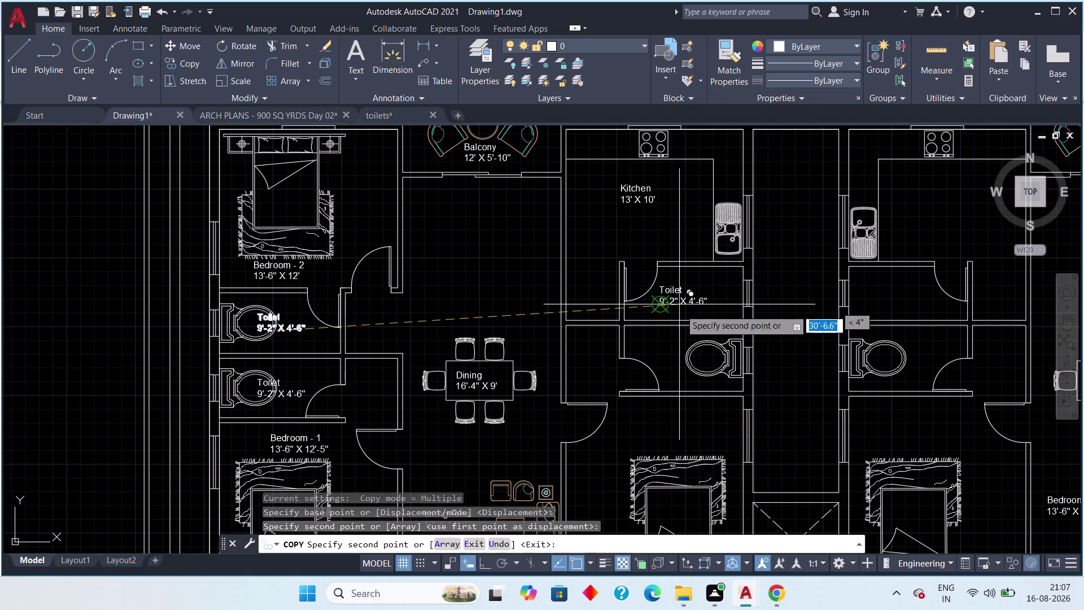
click(675, 364)
middle_drag(710, 374, 499, 353)
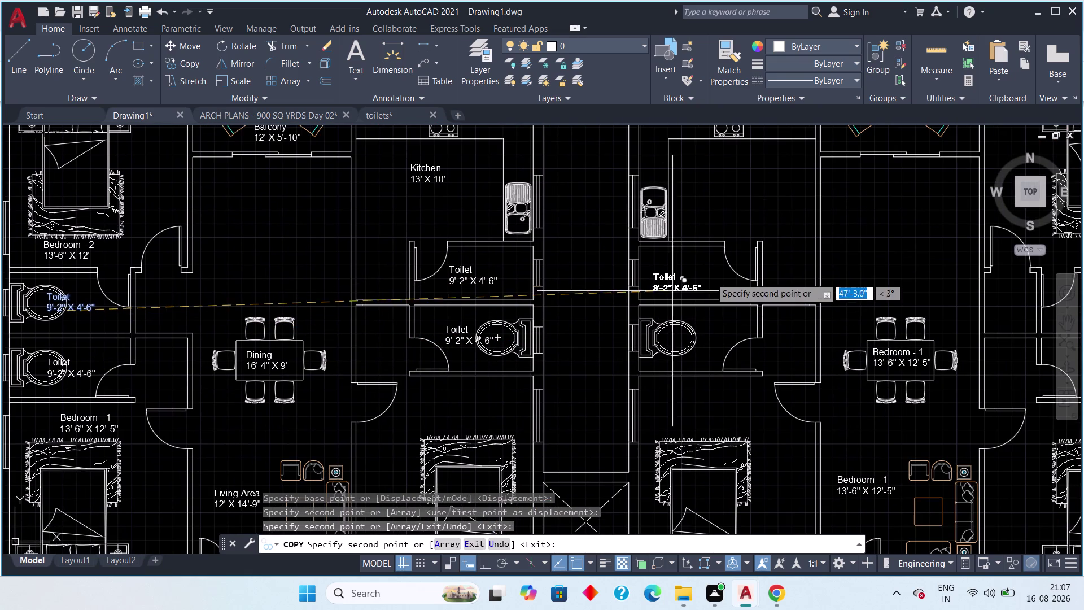
click(693, 283)
click(690, 339)
middle_drag(703, 362, 429, 345)
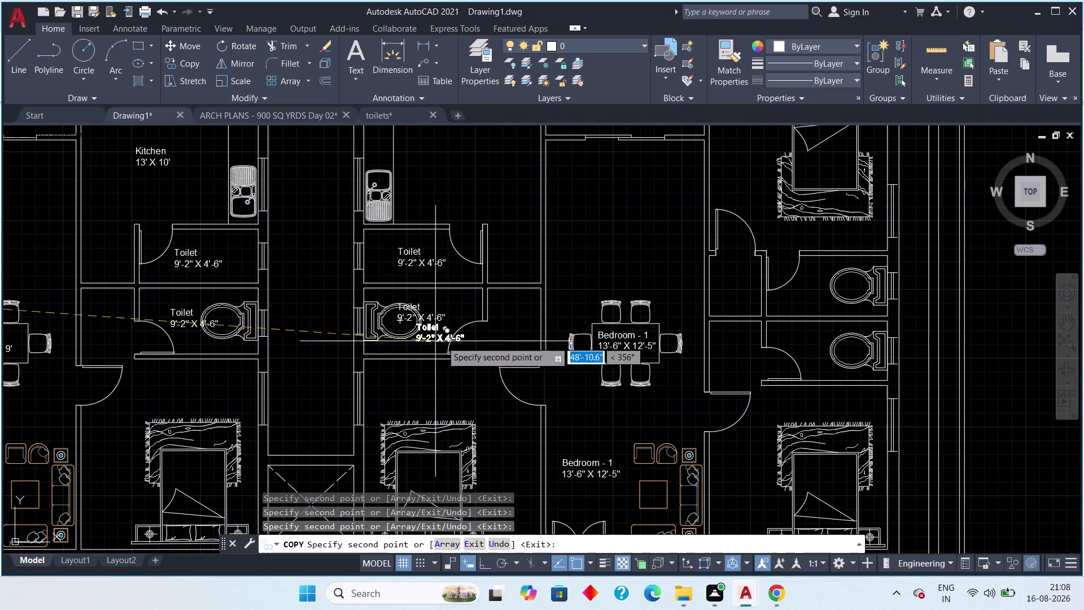
click(817, 294)
click(816, 354)
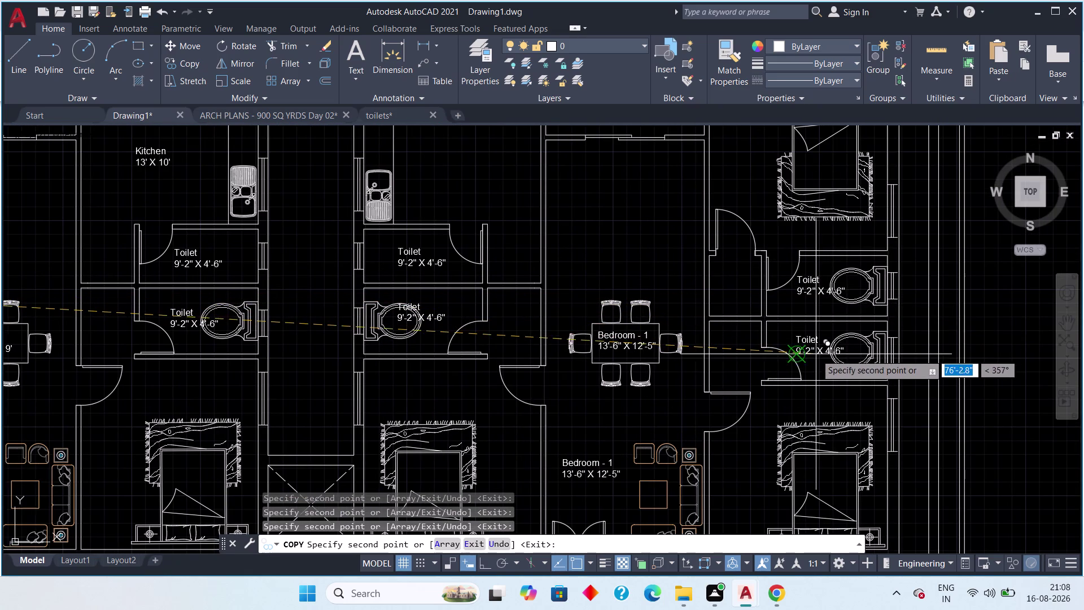
middle_drag(813, 362, 744, 270)
scroll(down, 3)
middle_drag(717, 368, 710, 255)
scroll(up, 3)
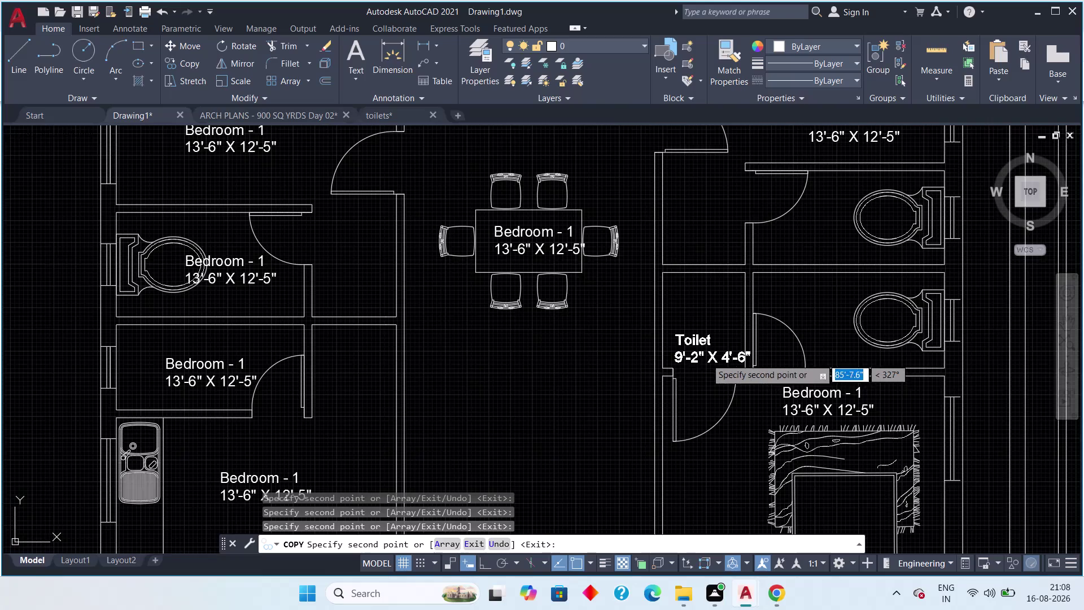
middle_drag(709, 357, 570, 415)
click(698, 384)
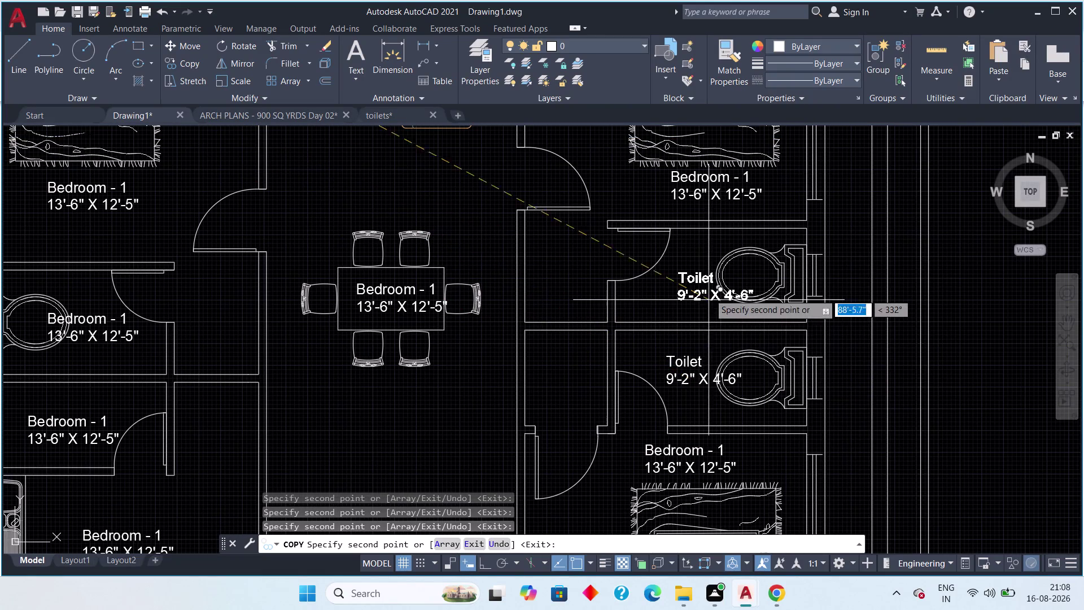
click(707, 288)
middle_drag(623, 356, 806, 379)
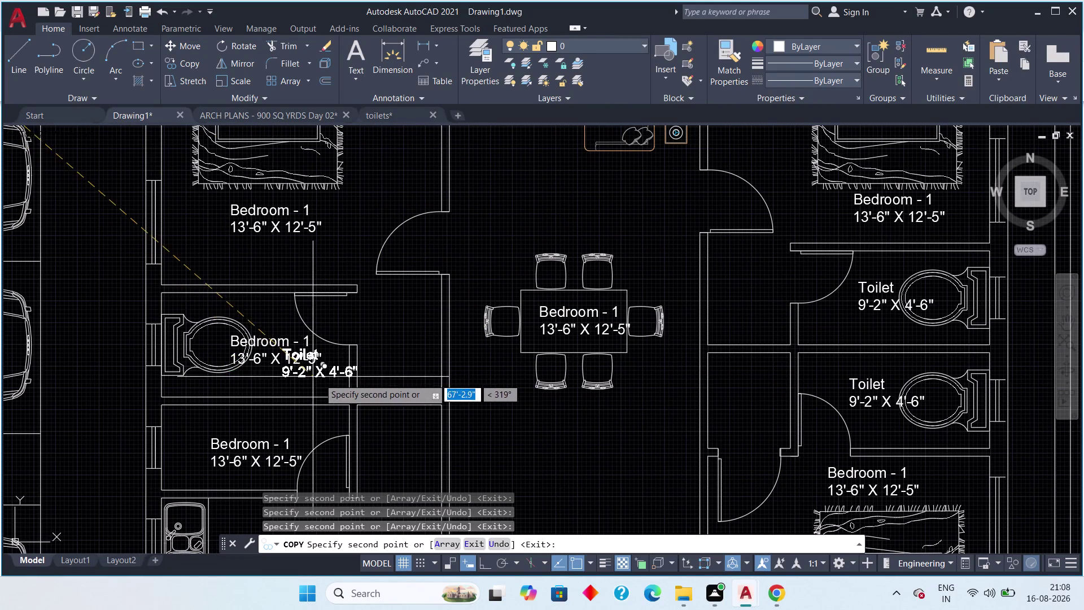
key(Escape)
Delete the misplaced Bedroom label inside the toilet.
click(286, 354)
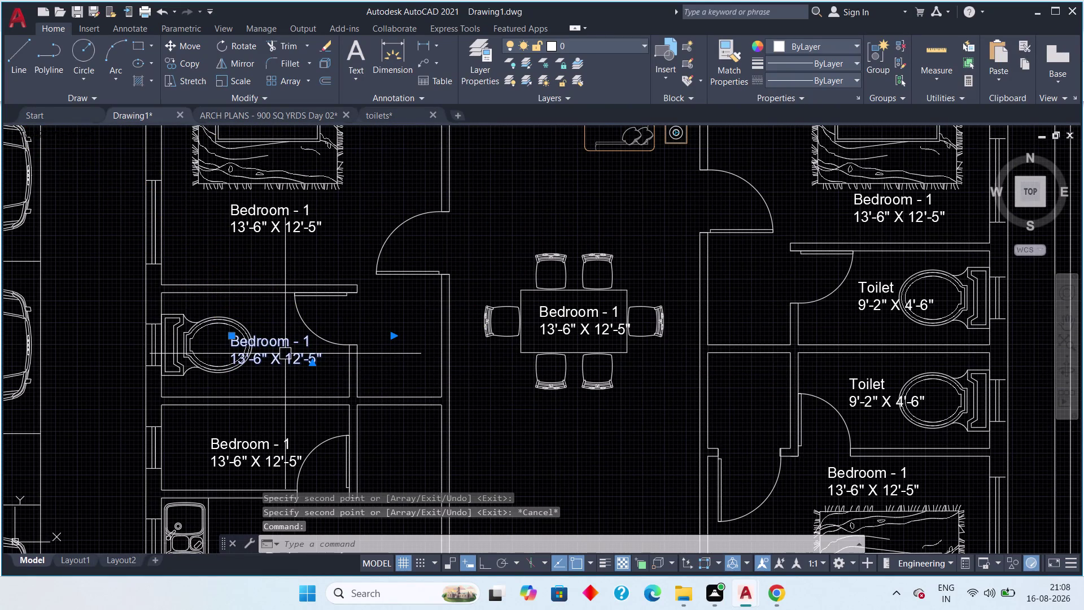
key(Delete)
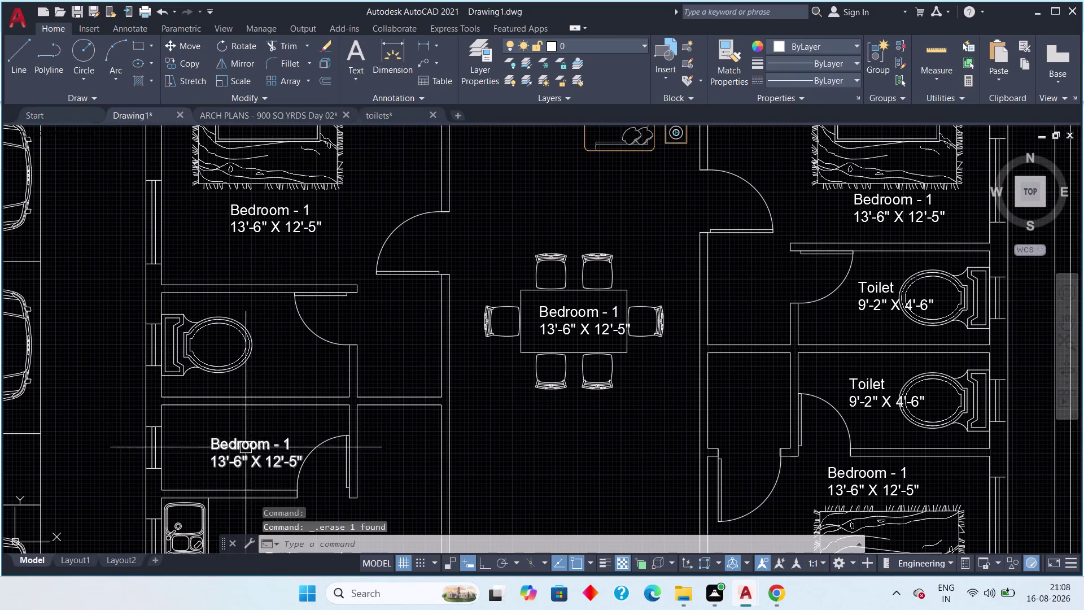
click(246, 447)
key(Delete)
Copy the right flat's Toilet label into the upper-left and lower-left toilets.
click(890, 314)
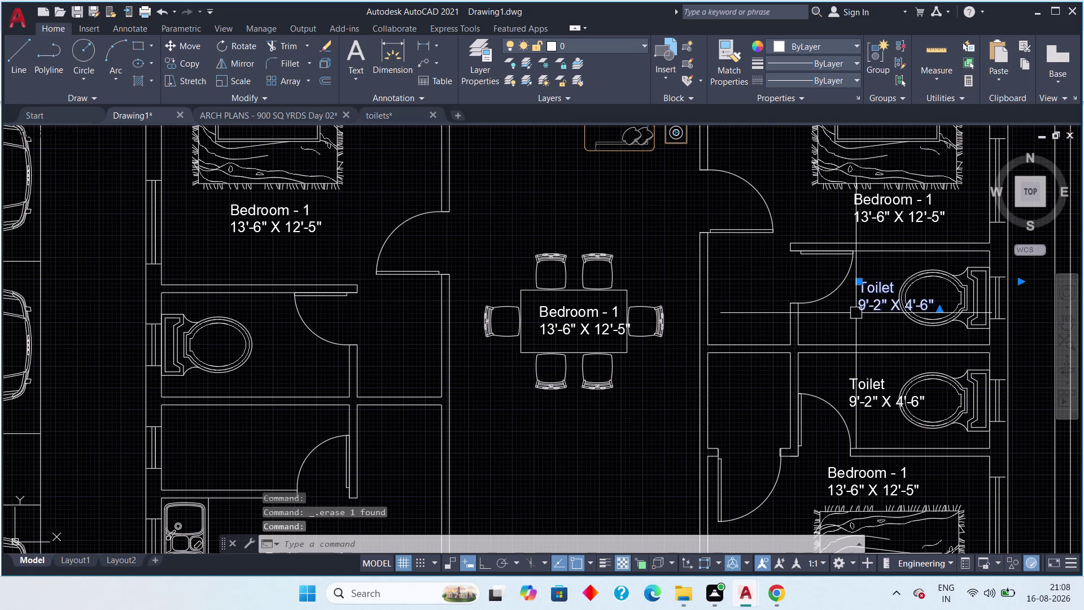
text(co)
key(space)
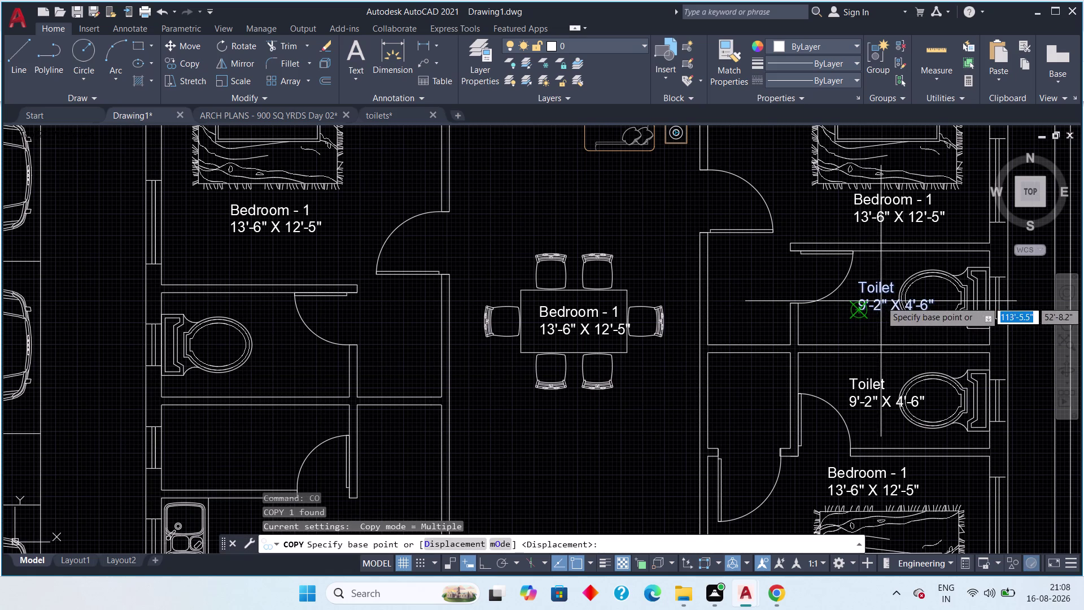
click(881, 301)
click(243, 370)
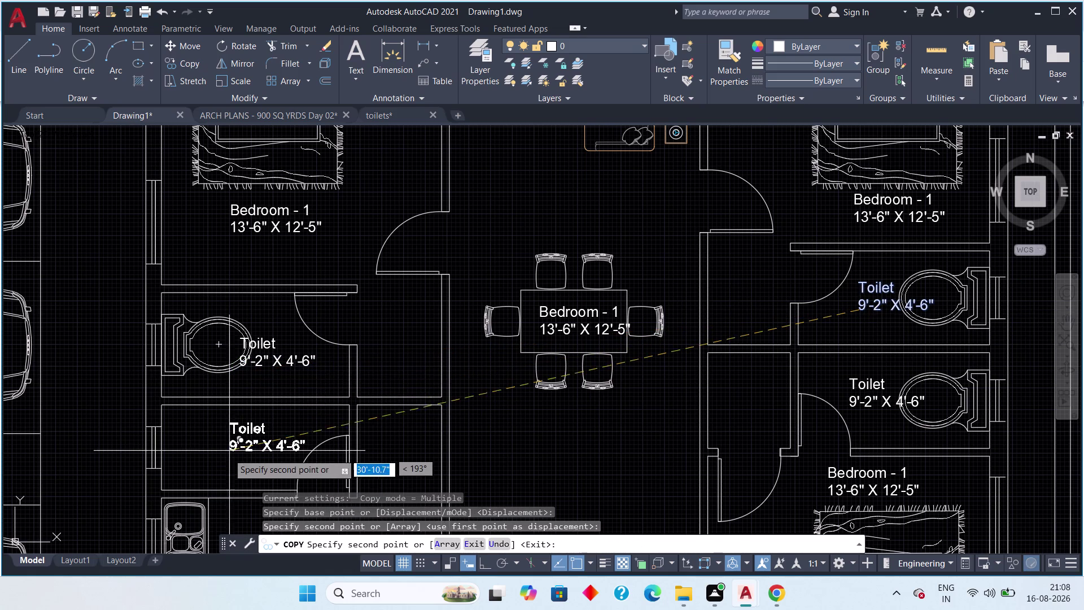
click(225, 460)
scroll(down, 3)
middle_drag(236, 463, 350, 258)
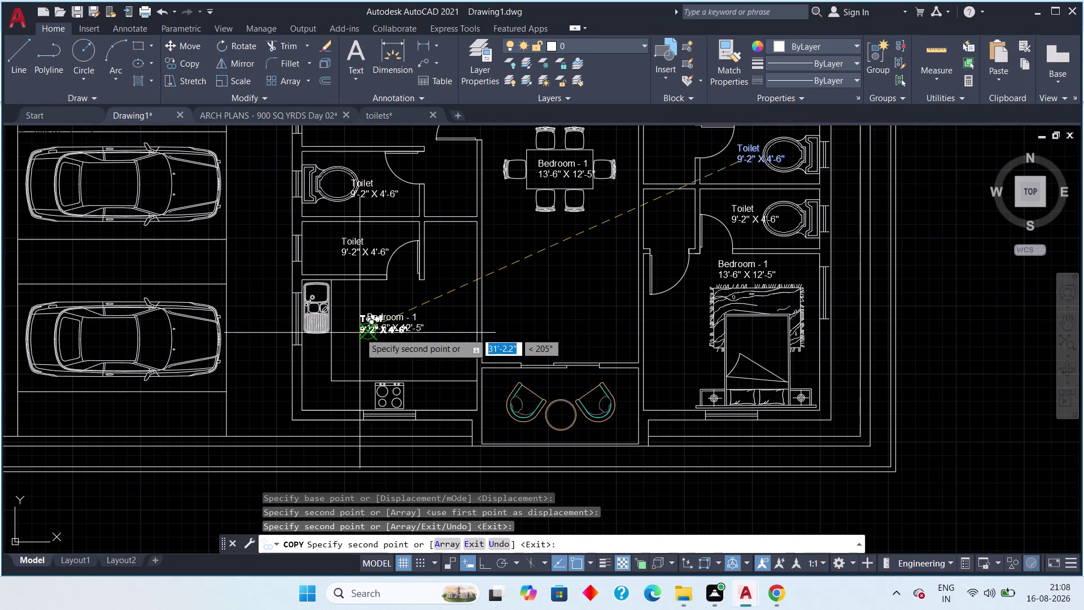
middle_drag(355, 334, 648, 453)
scroll(down, 3)
key(Escape)
middle_drag(692, 428, 592, 468)
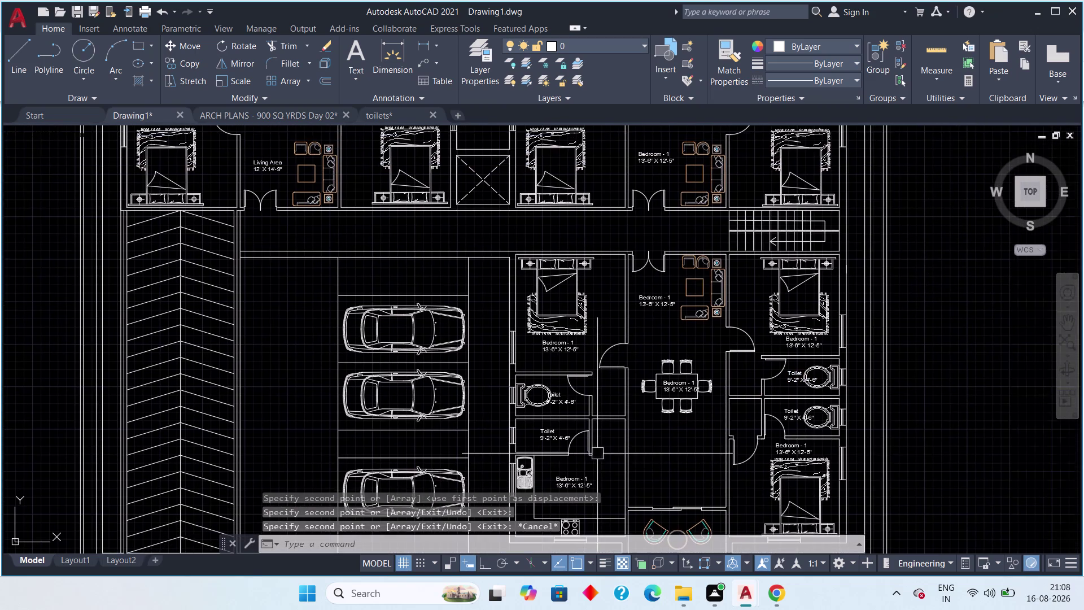
scroll(up, 3)
scroll(down, 3)
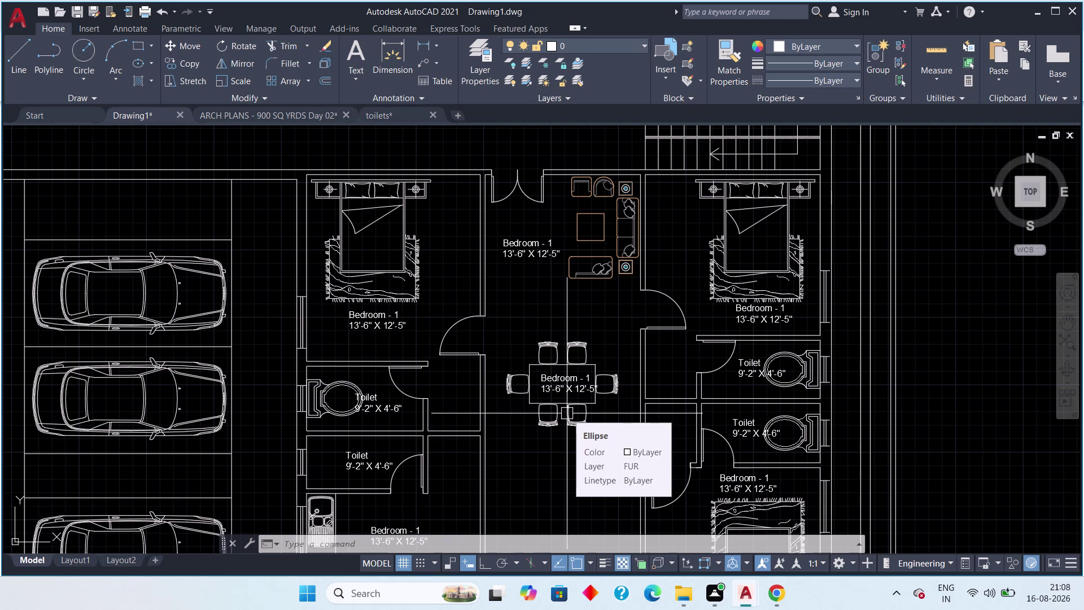
middle_drag(377, 389, 638, 398)
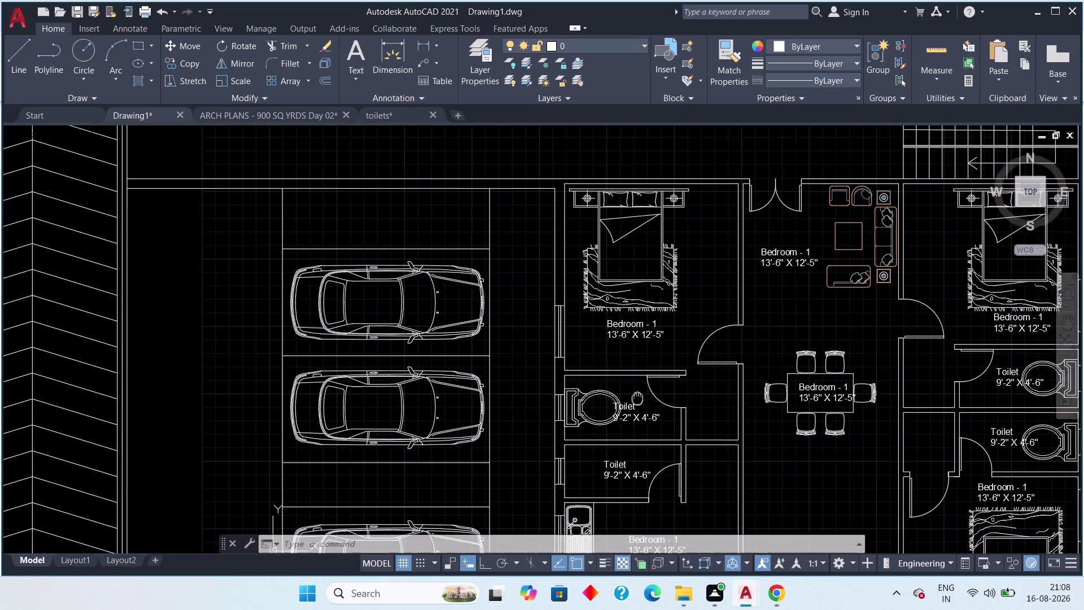
scroll(down, 3)
middle_drag(330, 344, 337, 467)
scroll(up, 3)
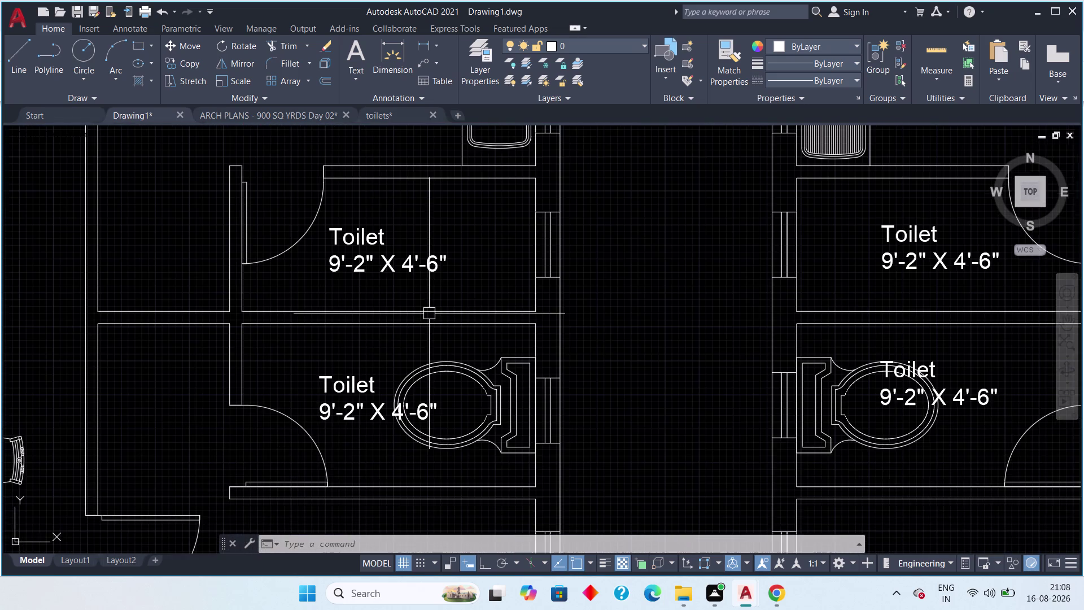
middle_drag(425, 309, 414, 376)
Change the upper central label's word Toilet to Utility.
double_click(361, 303)
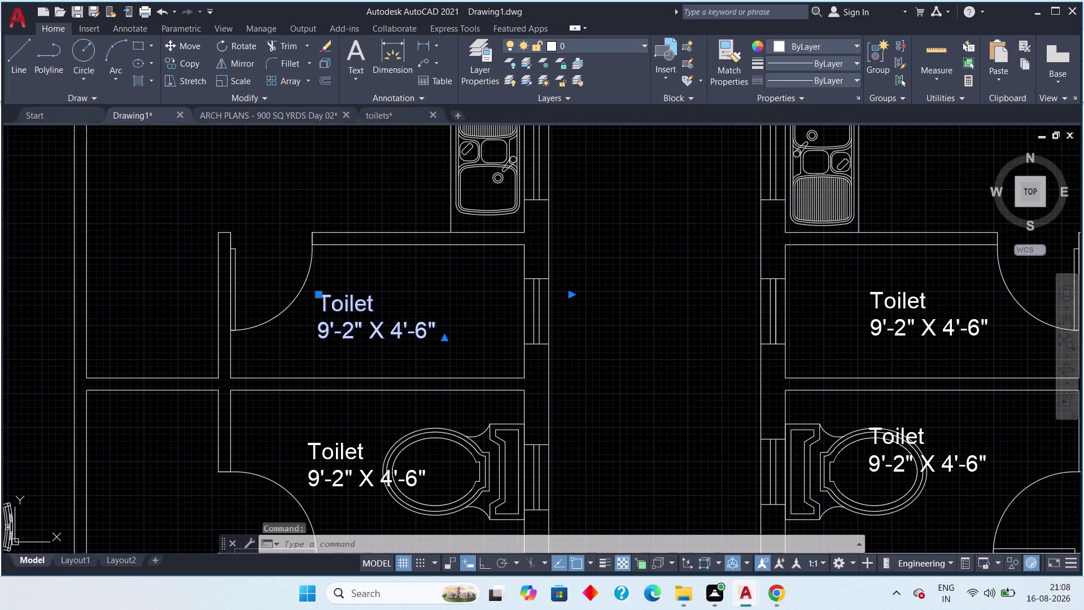
click(382, 303)
key(BackSpace)
key(BackSpace)
key(BackSpace)
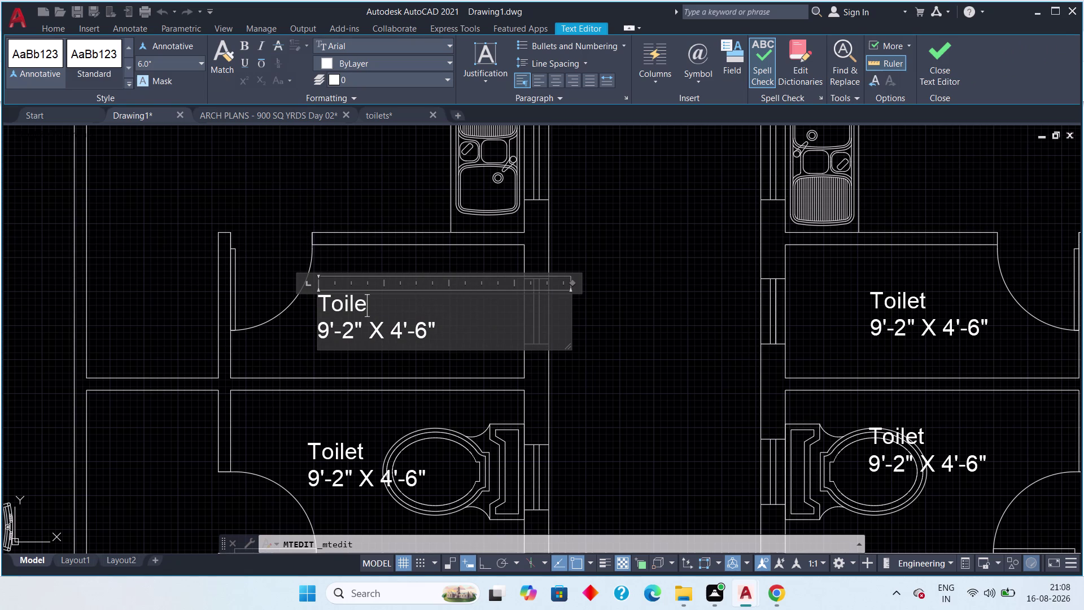
key(shift+u)
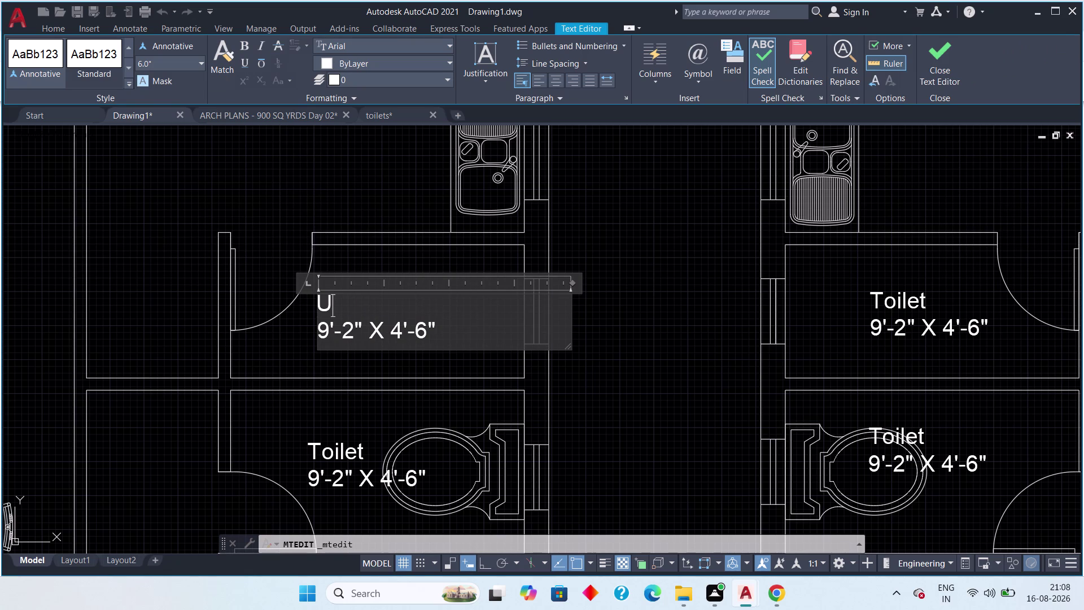
text(ti)
text(li)
text(ty)
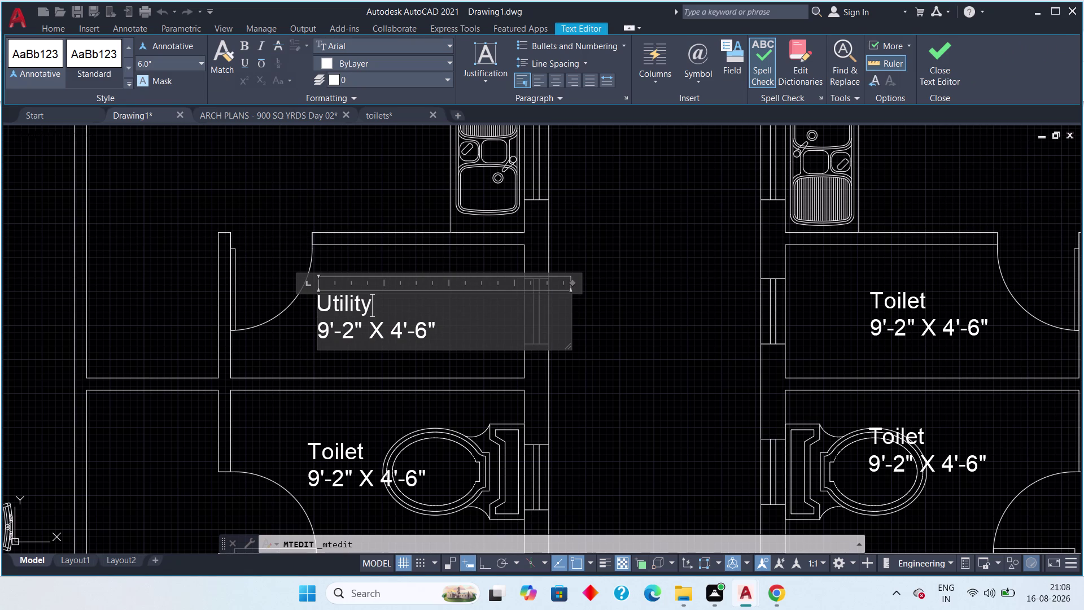
Edit the label's size to 9' X 4'-1" and close the Text Editor.
click(453, 327)
key(BackSpace)
key(BackSpace)
text(1")
click(360, 334)
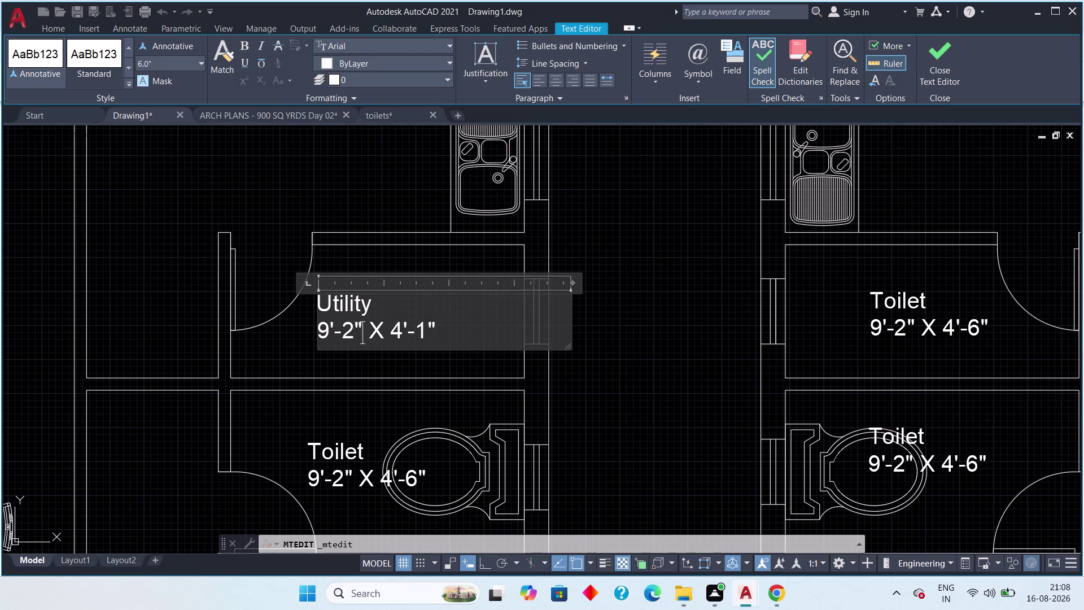
key(BackSpace)
key(BackSpace)
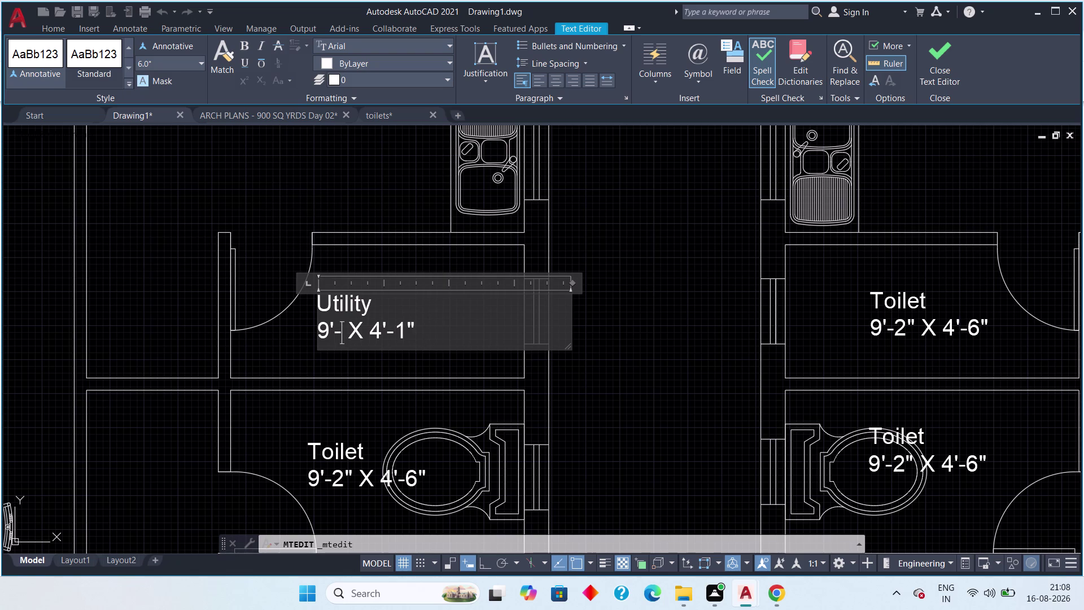
key(BackSpace)
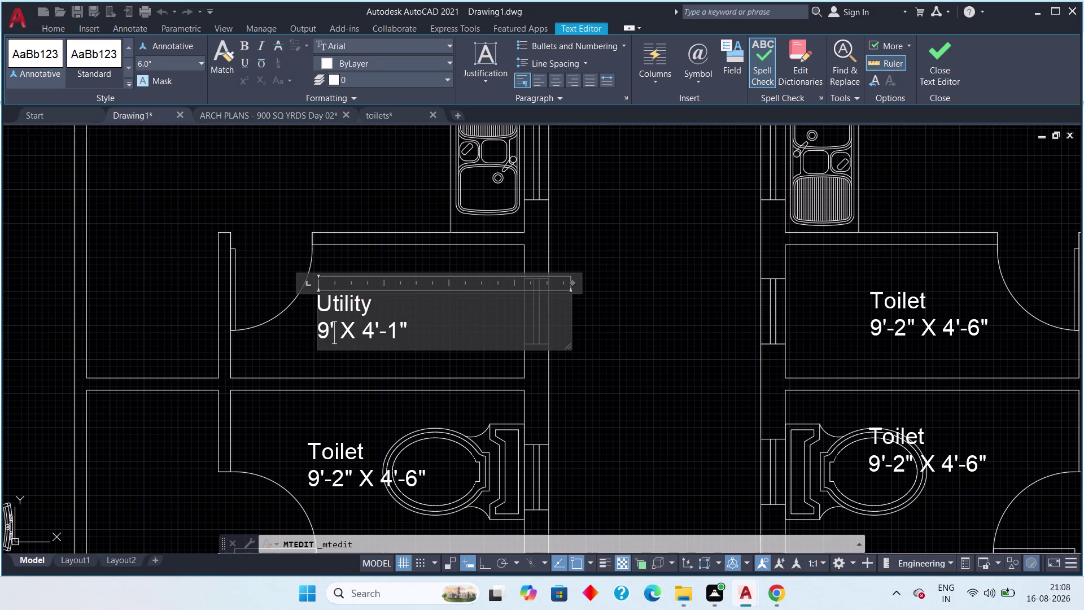
click(921, 74)
scroll(down, 3)
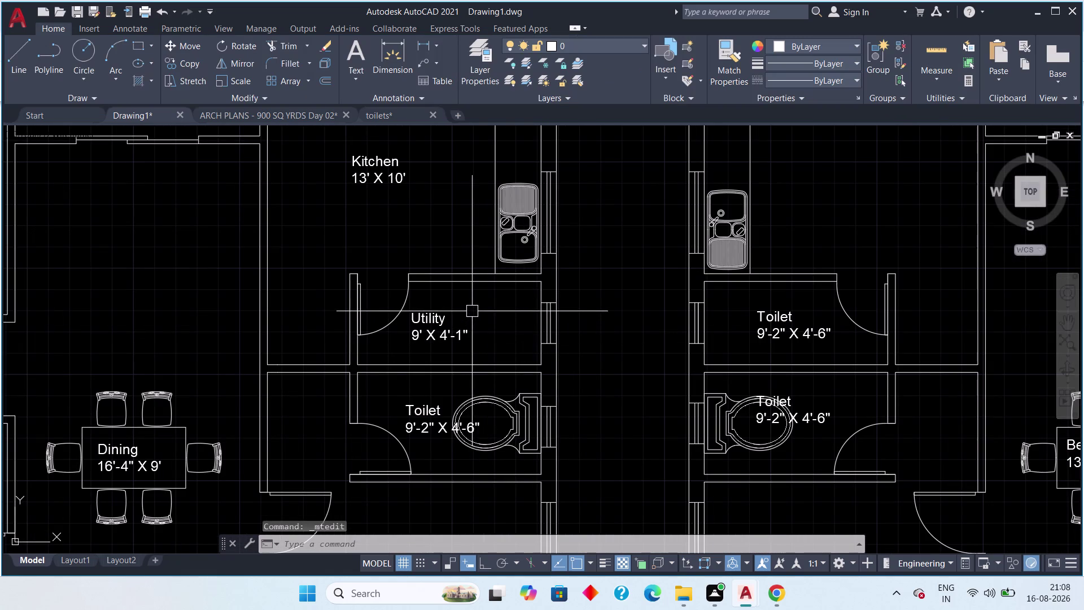
Delete two stray room labels, one in the upper plan and one in the lower flat.
scroll(down, 3)
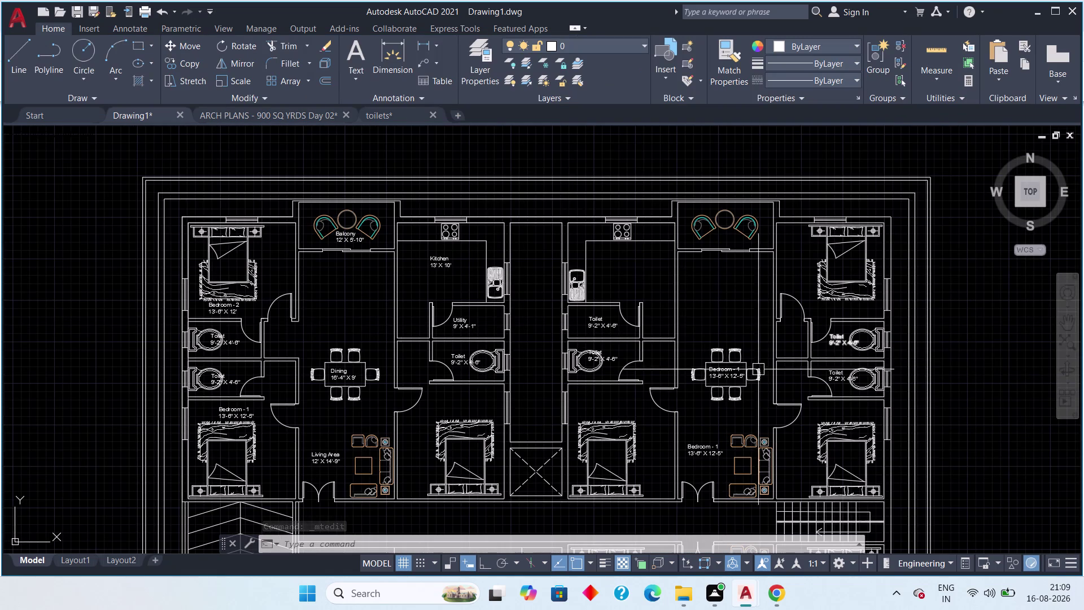
scroll(up, 3)
click(587, 330)
key(Delete)
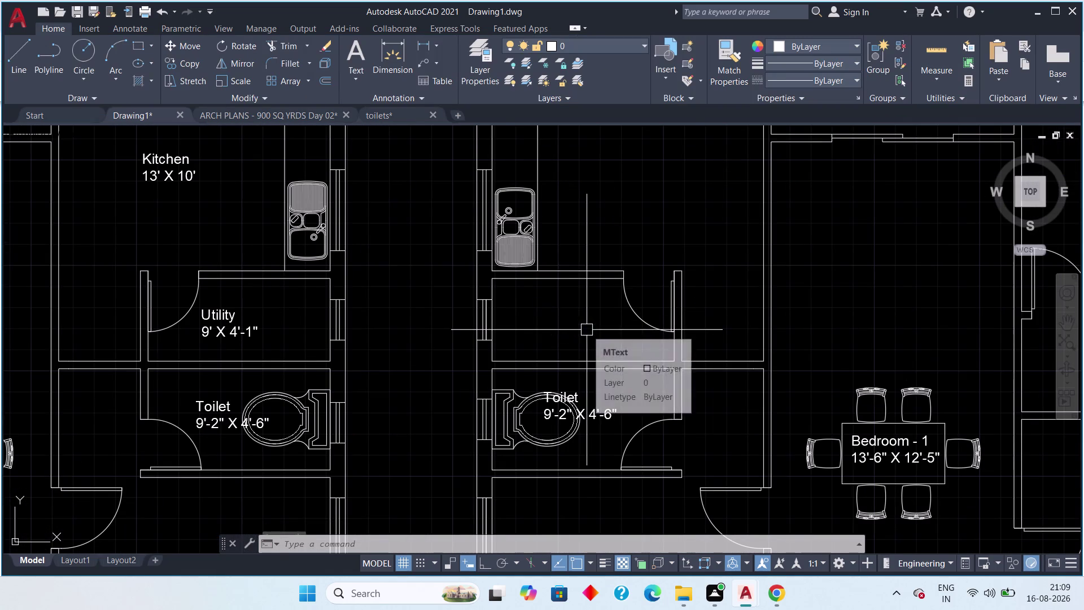
scroll(down, 3)
middle_drag(526, 411, 510, 277)
middle_drag(580, 380, 551, 346)
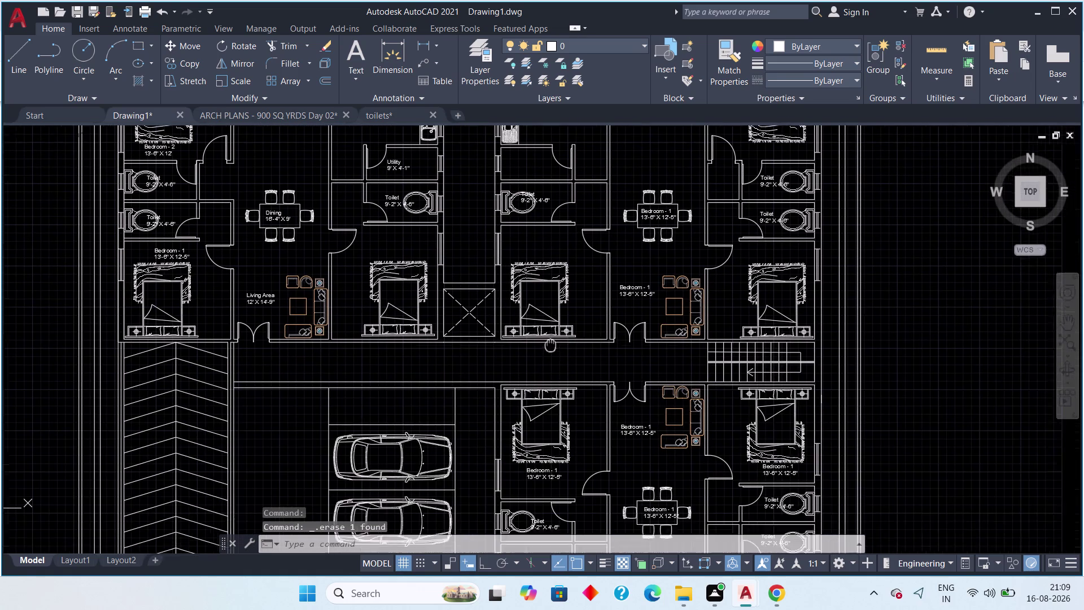
middle_drag(551, 346, 545, 337)
middle_drag(593, 413, 536, 346)
middle_drag(570, 398, 495, 338)
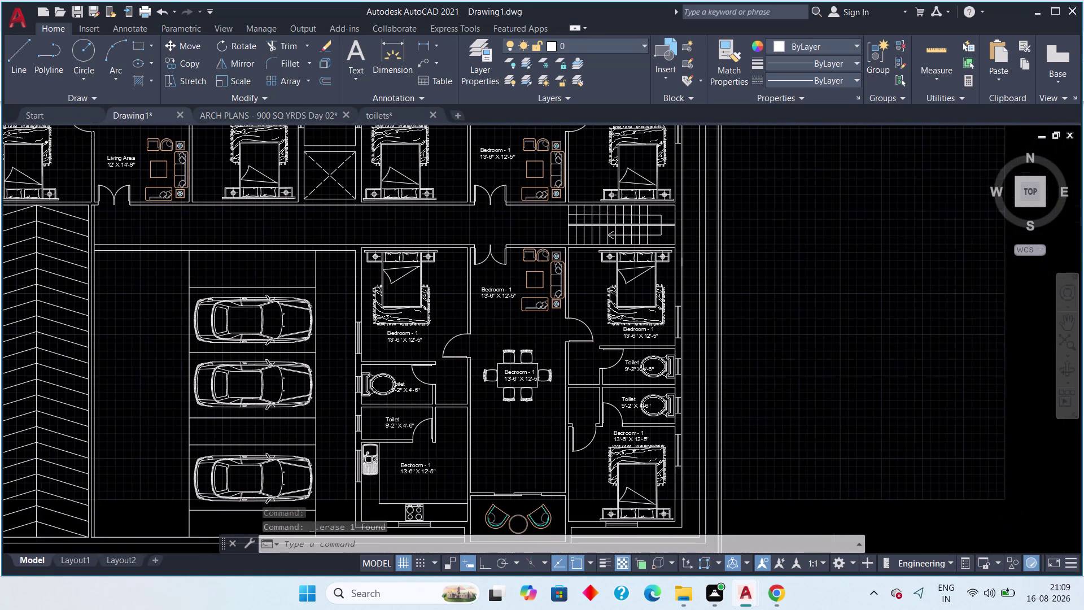
middle_drag(520, 397, 517, 343)
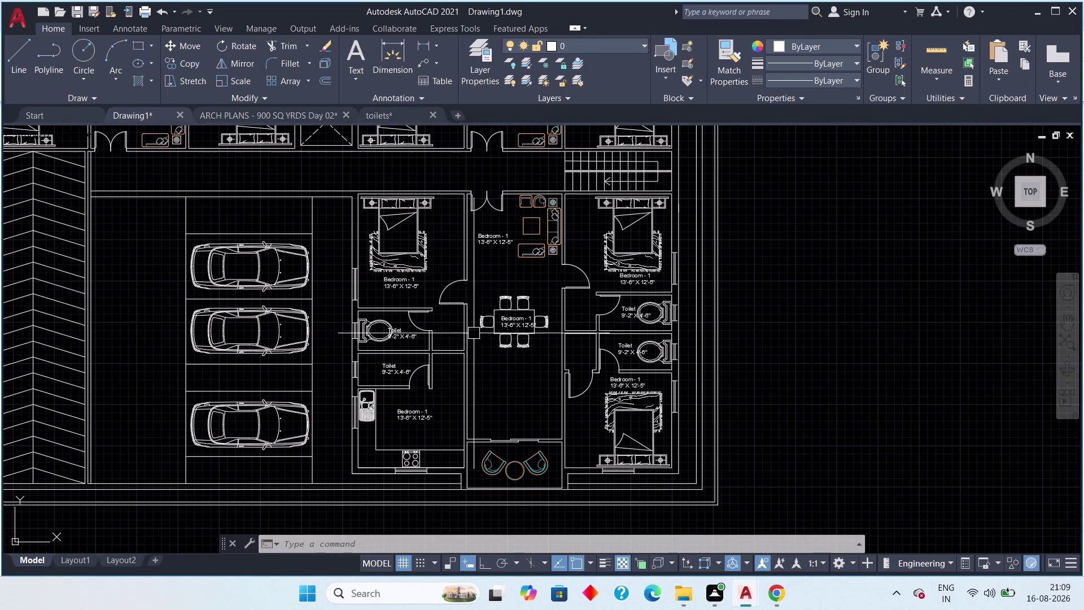
scroll(up, 3)
click(363, 339)
key(Delete)
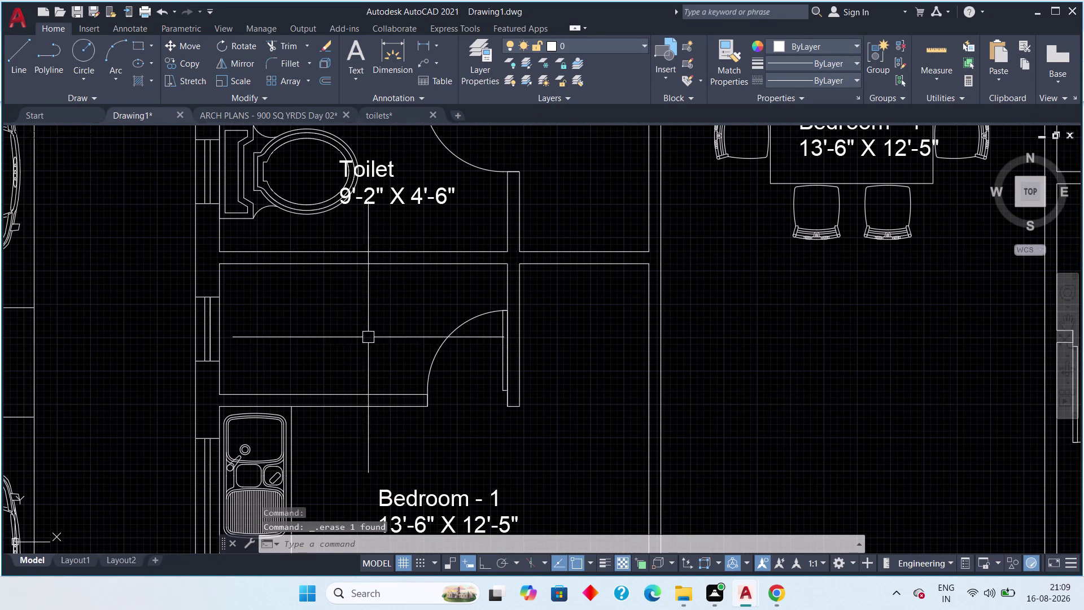
Start copying the Utility 9' X 4'-1" label with CO, picking its base point.
scroll(down, 3)
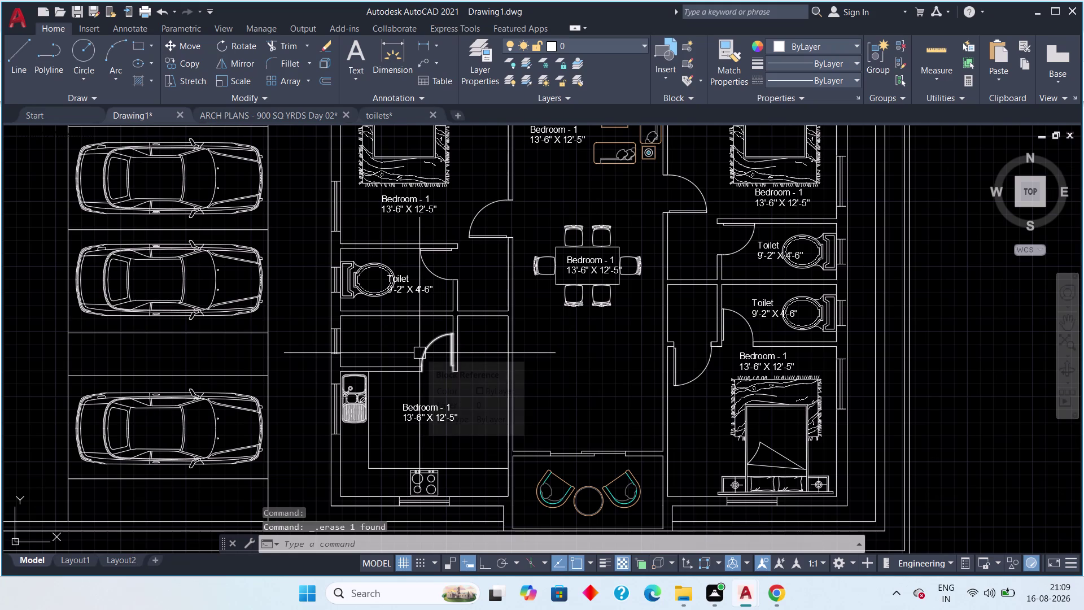
scroll(down, 3)
middle_drag(385, 345, 411, 392)
middle_drag(291, 248, 342, 330)
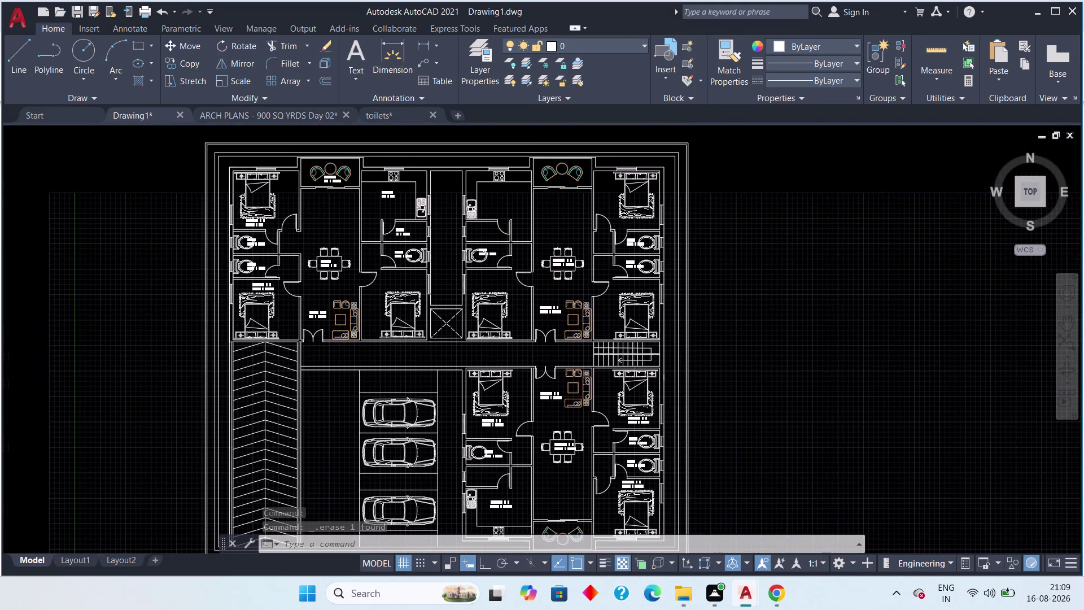
scroll(up, 3)
scroll(up, 3)
middle_drag(306, 292, 282, 324)
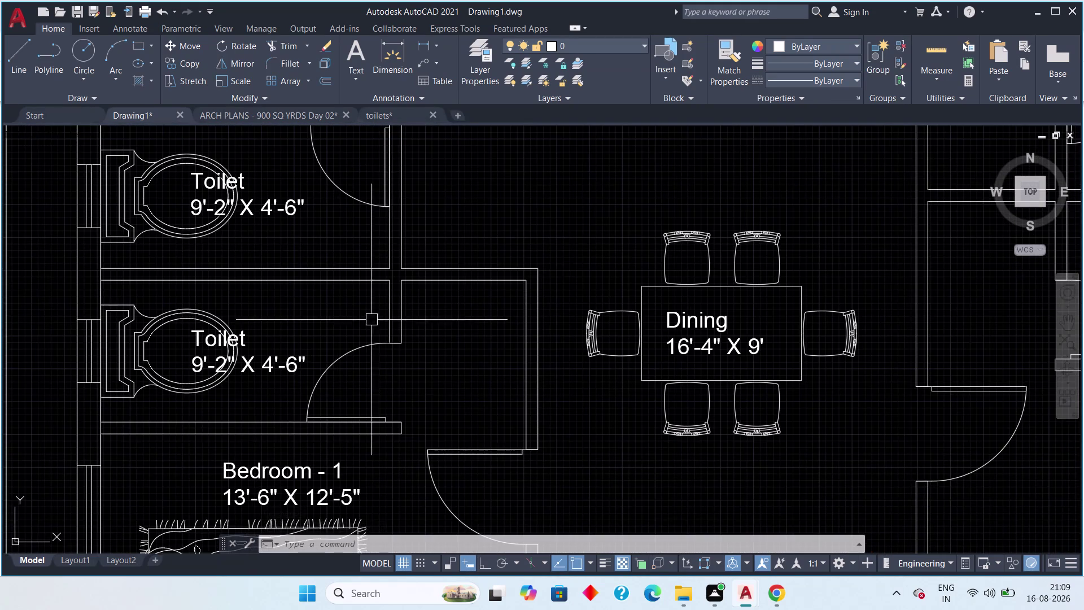
middle_drag(372, 319, 313, 331)
scroll(down, 3)
middle_drag(476, 339, 375, 346)
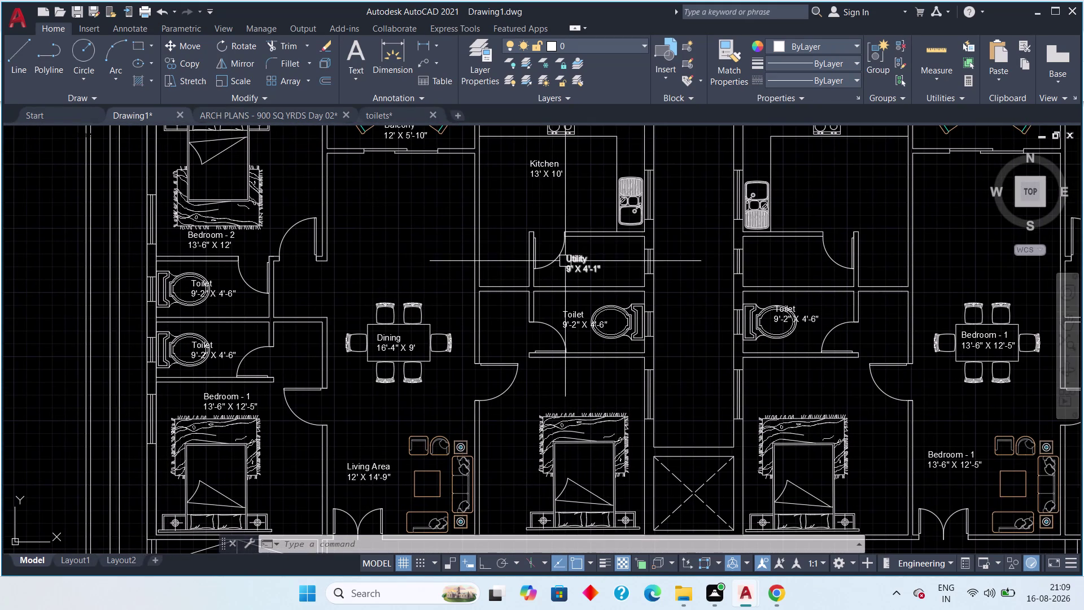
click(565, 261)
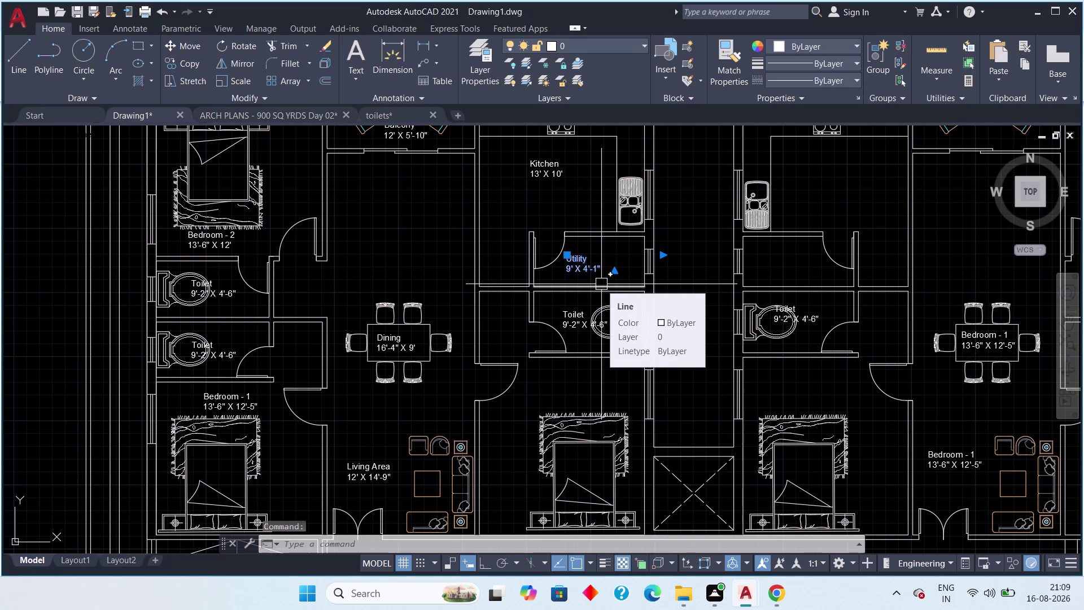
text(co)
key(space)
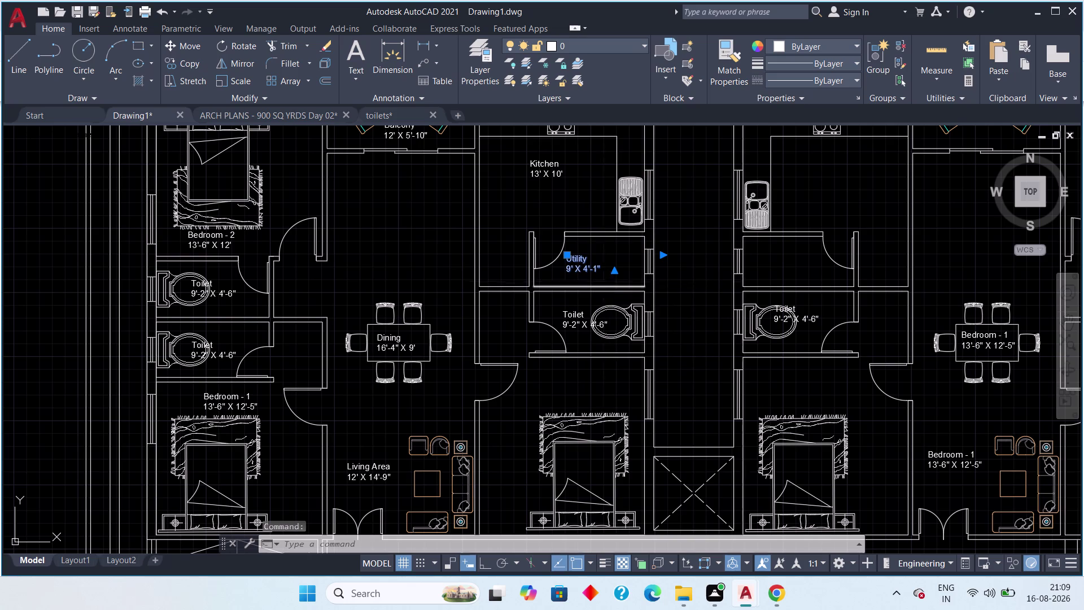
click(578, 262)
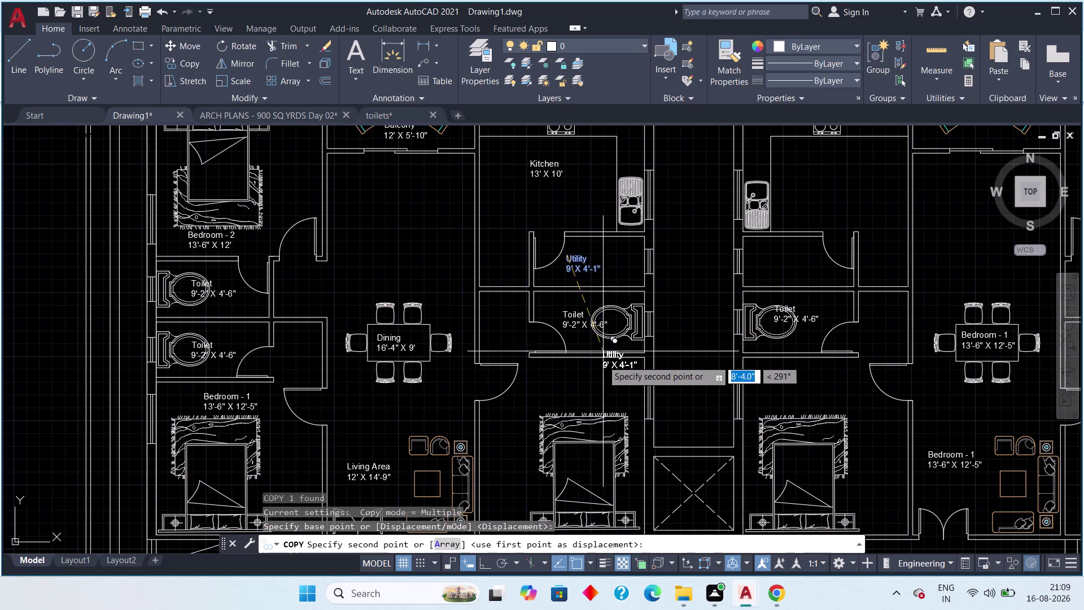
Place Utility label copies in the neighbouring and lower flats' utility rooms.
middle_drag(598, 370, 466, 416)
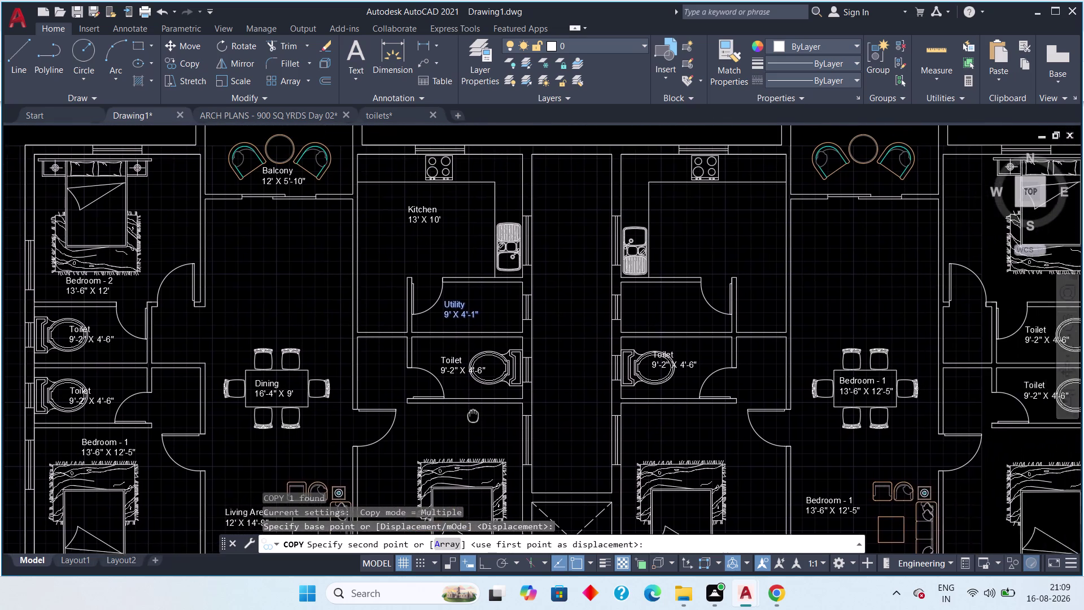
middle_drag(467, 416, 449, 416)
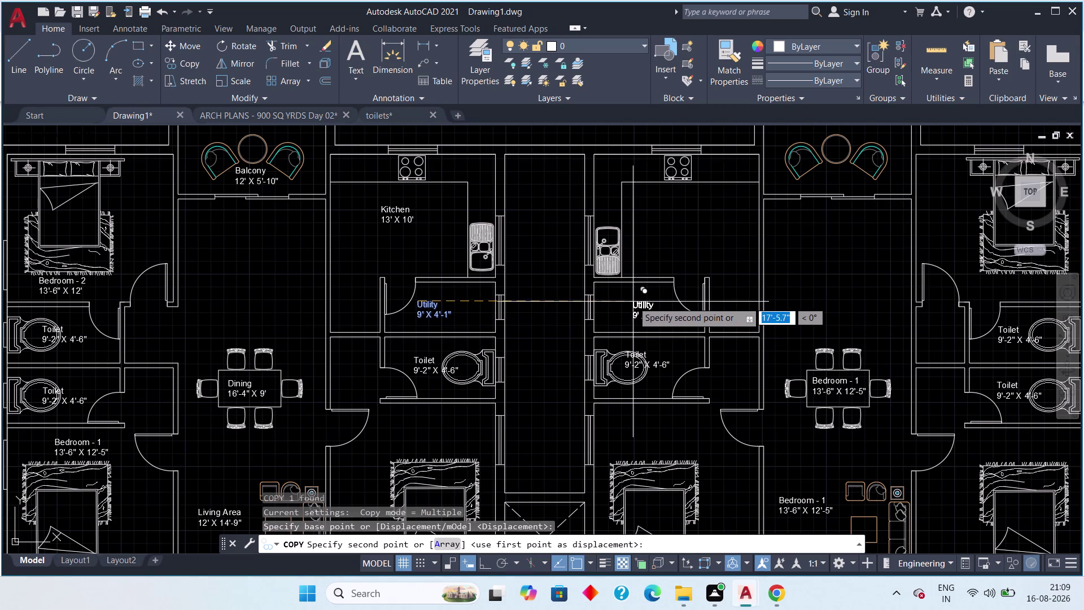
click(628, 301)
middle_drag(762, 380, 496, 346)
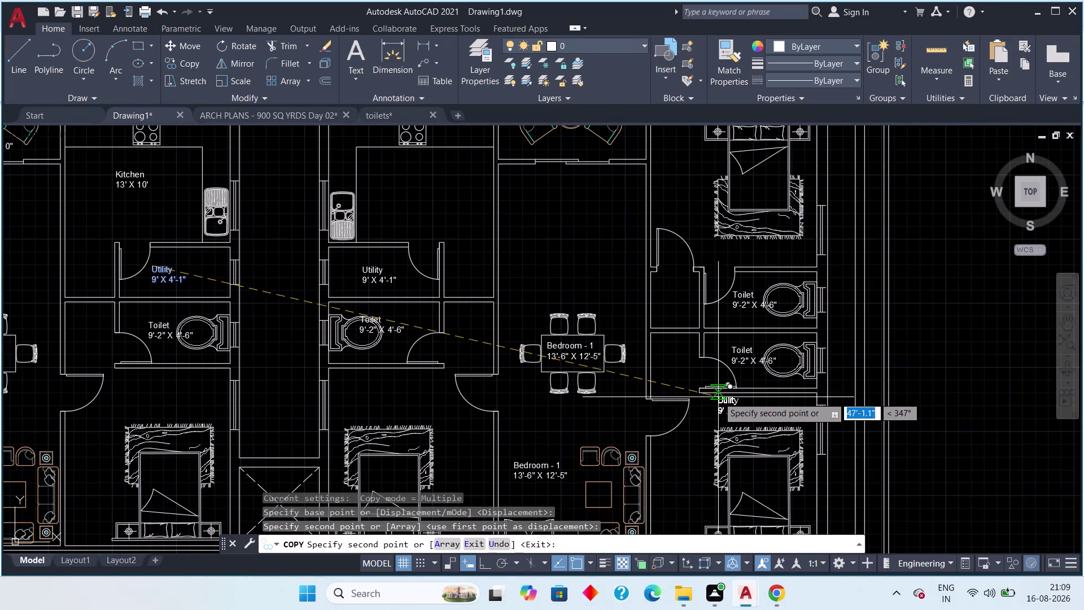
middle_drag(700, 405, 723, 260)
scroll(down, 3)
middle_drag(509, 403, 536, 245)
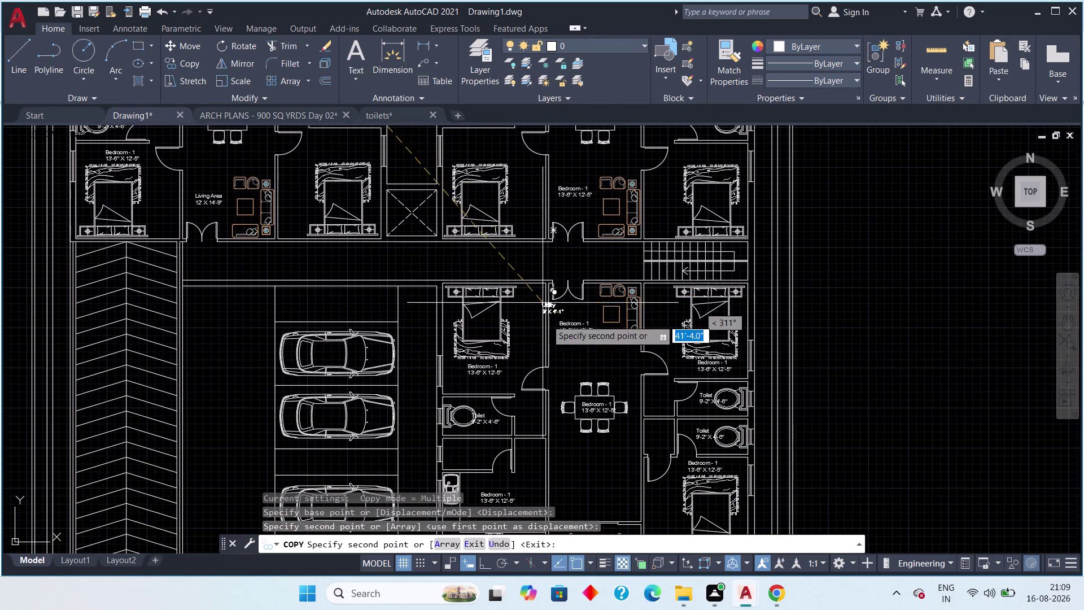
middle_drag(555, 349, 567, 263)
scroll(up, 3)
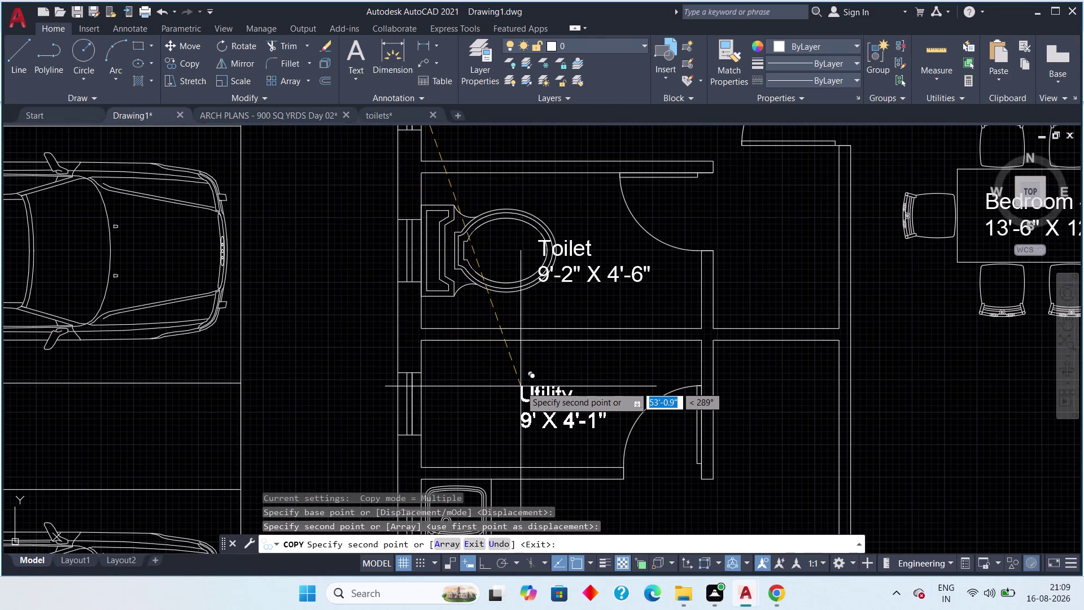
click(520, 386)
scroll(down, 3)
key(Escape)
key(Escape)
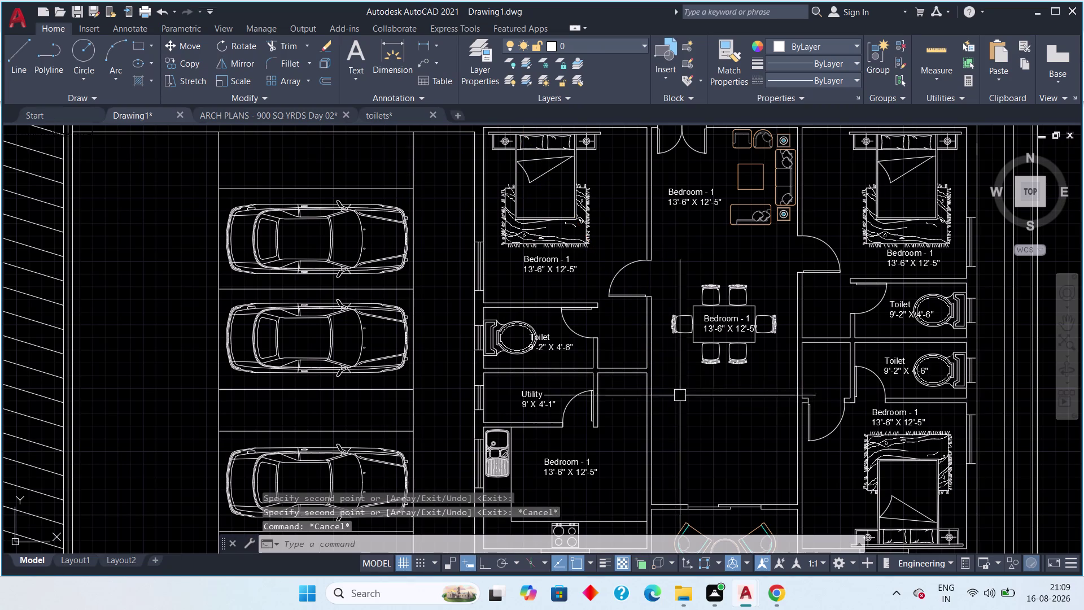
Delete the wrong Bedroom labels from the lower and upper-right flats' dining areas.
scroll(down, 3)
scroll(up, 3)
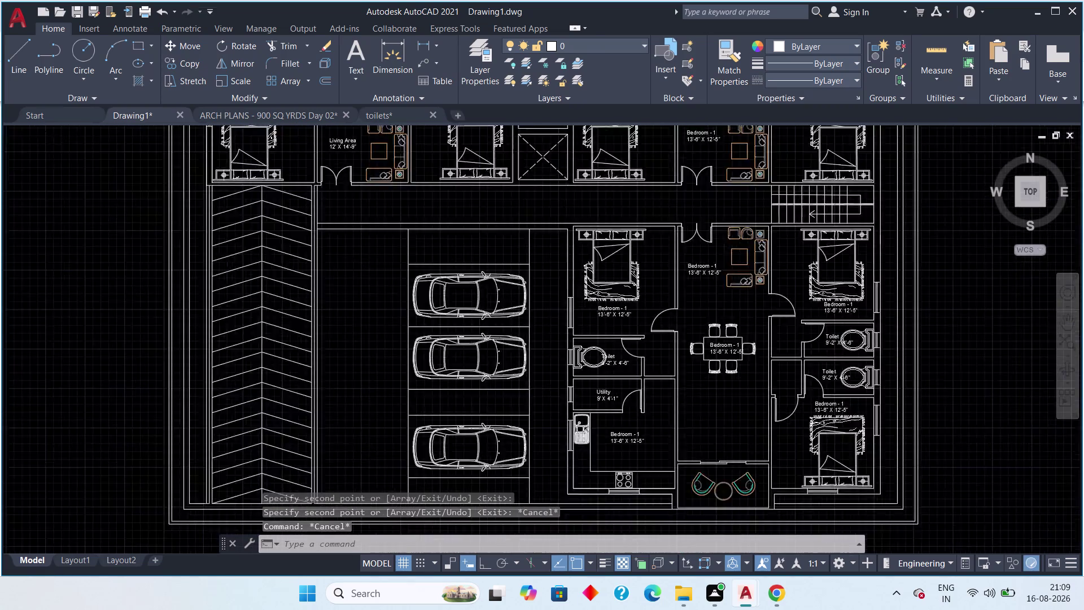
middle_drag(730, 386, 707, 453)
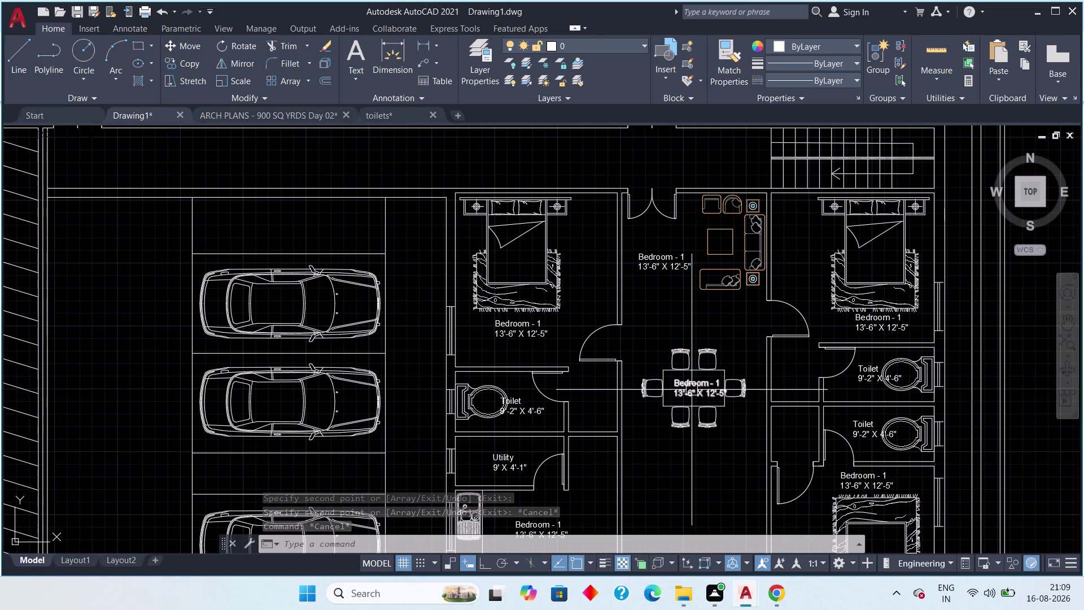
click(692, 390)
key(Delete)
middle_drag(662, 342, 658, 539)
scroll(down, 3)
middle_drag(632, 330, 633, 370)
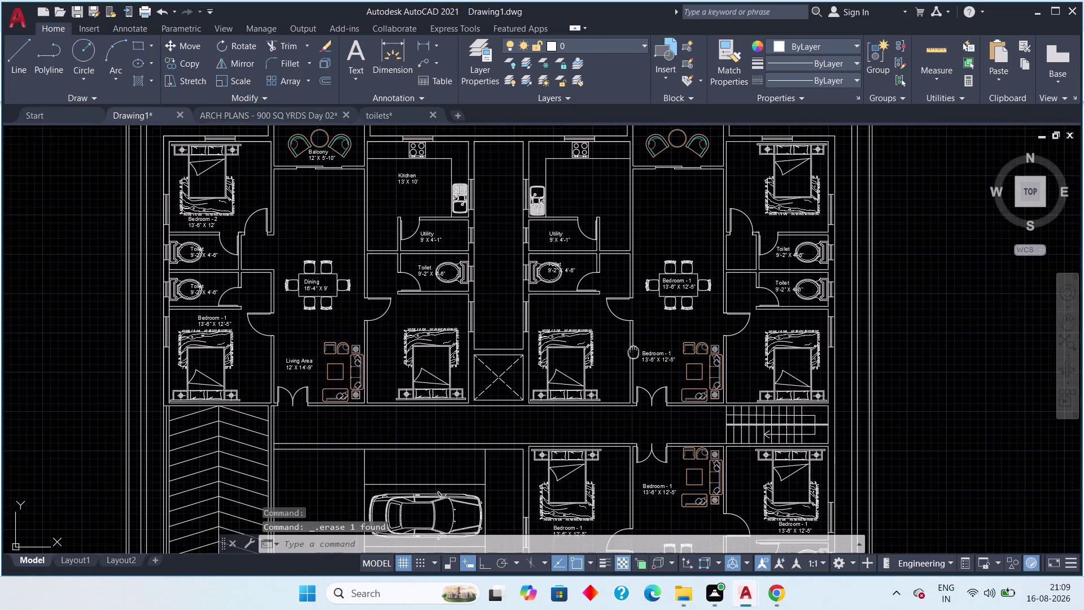
middle_drag(632, 370, 632, 373)
scroll(up, 3)
click(681, 325)
key(Delete)
scroll(down, 3)
middle_drag(592, 345, 560, 291)
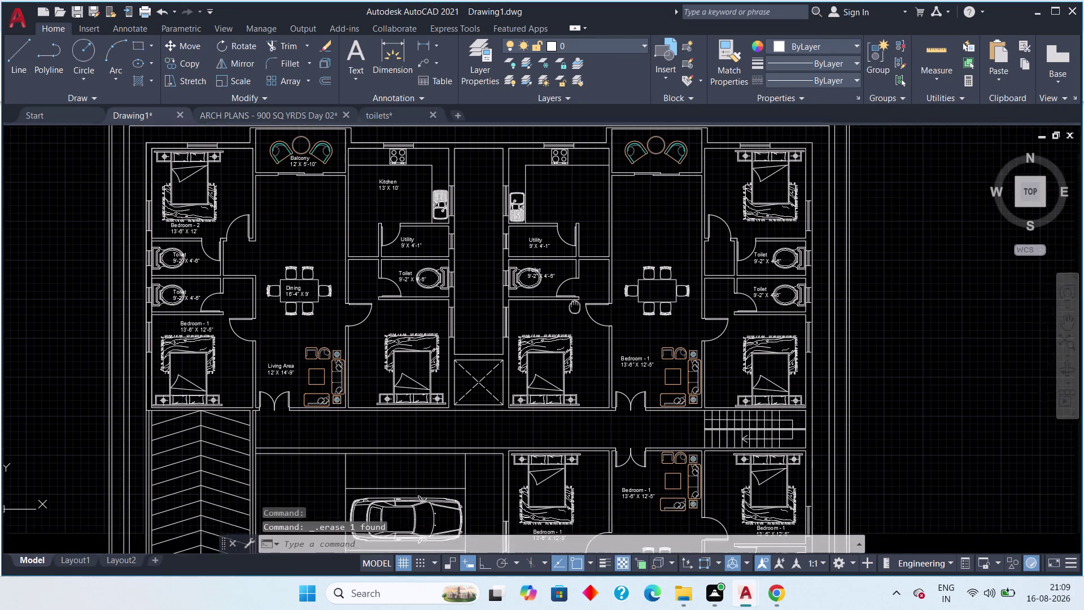
middle_drag(559, 292, 549, 281)
middle_drag(619, 403, 750, 472)
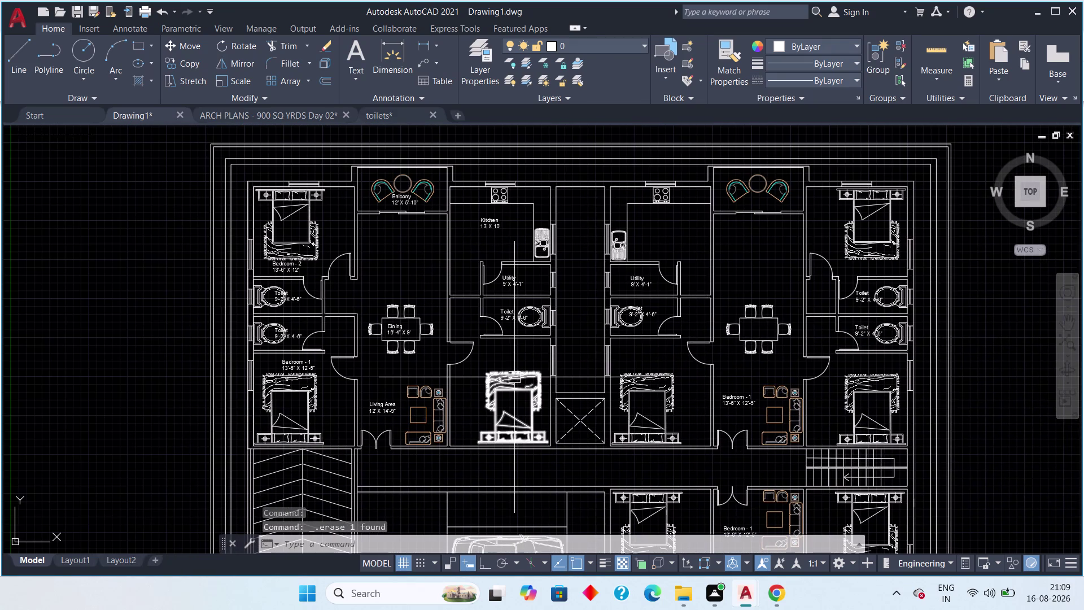
scroll(up, 3)
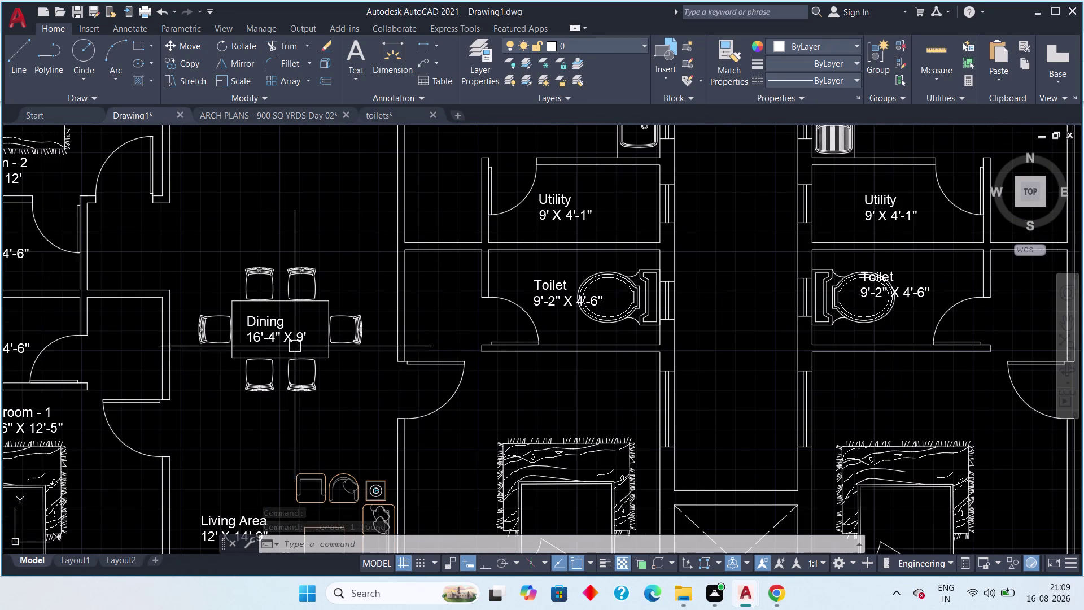
Copy the Dining label into the other upper flat's dining area.
click(268, 342)
text(co)
key(space)
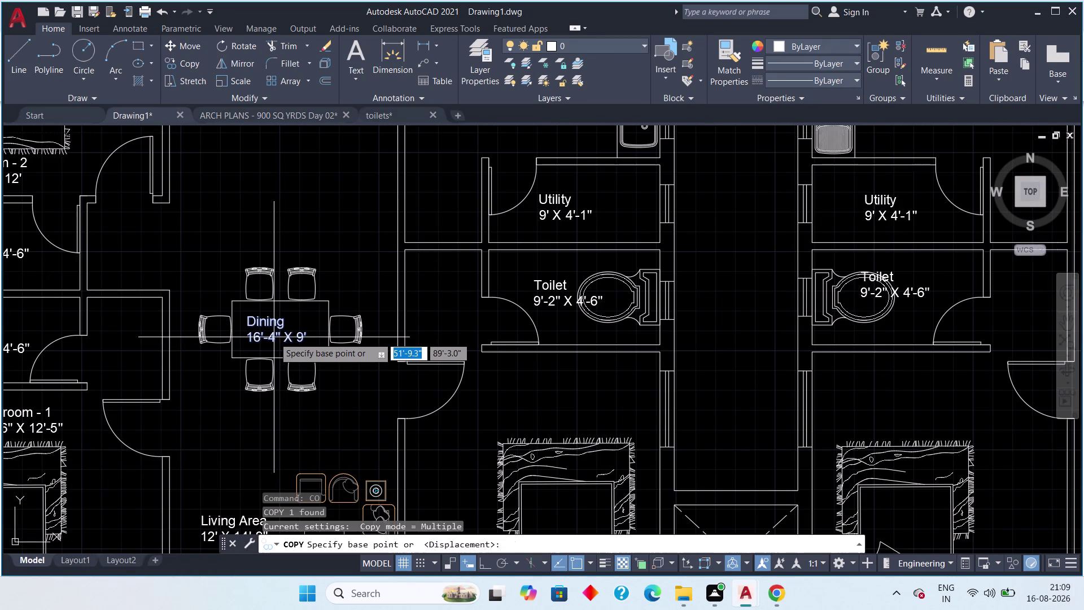
click(274, 337)
scroll(down, 3)
middle_drag(575, 322, 550, 322)
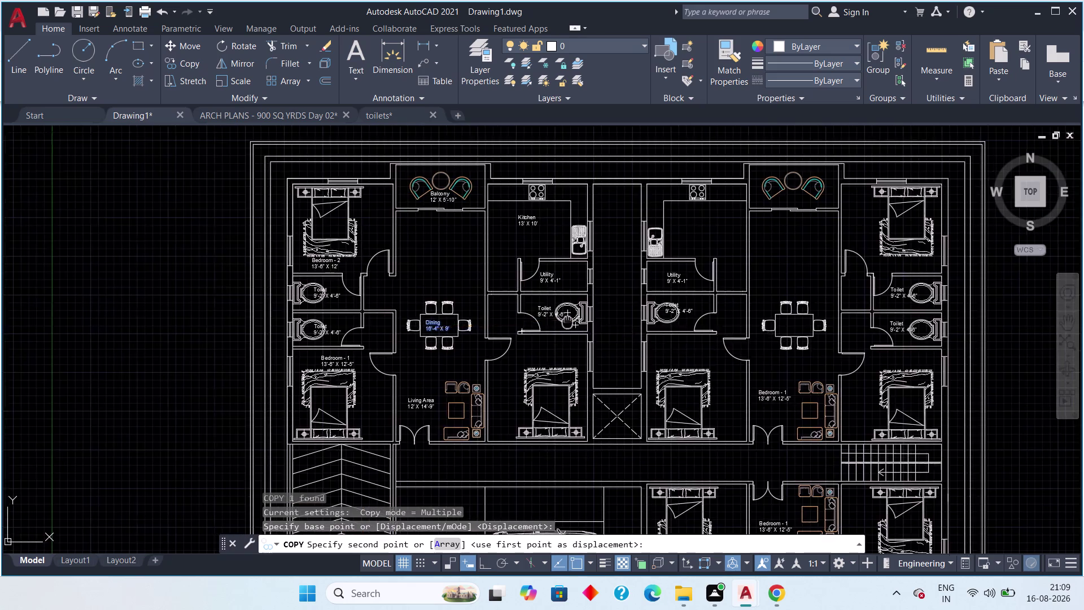
middle_drag(550, 322, 346, 299)
scroll(up, 3)
click(728, 332)
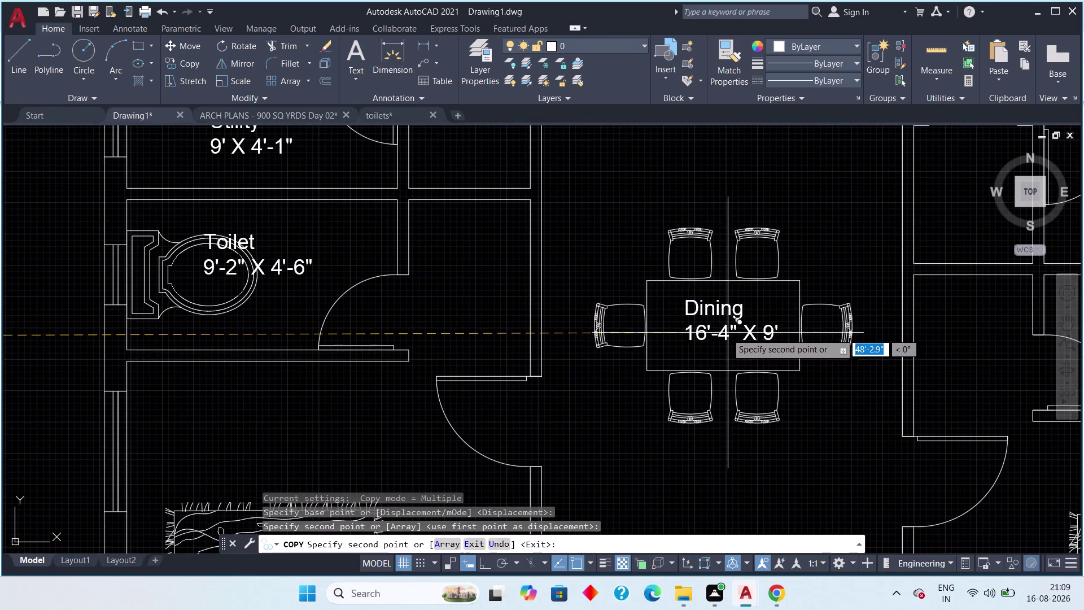
Place another "Dining 16'-4" X 9'" copy in the lower flat's dining area, then end copying.
scroll(down, 3)
middle_drag(708, 376, 663, 204)
middle_drag(657, 321, 640, 179)
middle_drag(621, 382, 592, 255)
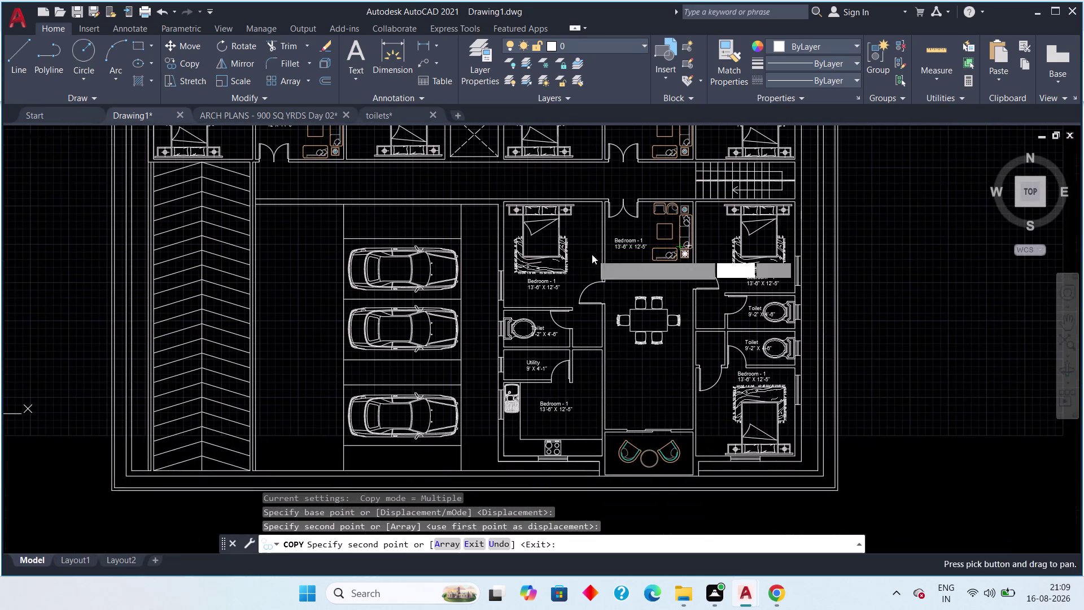
scroll(up, 3)
click(590, 331)
scroll(down, 3)
middle_drag(596, 347, 597, 286)
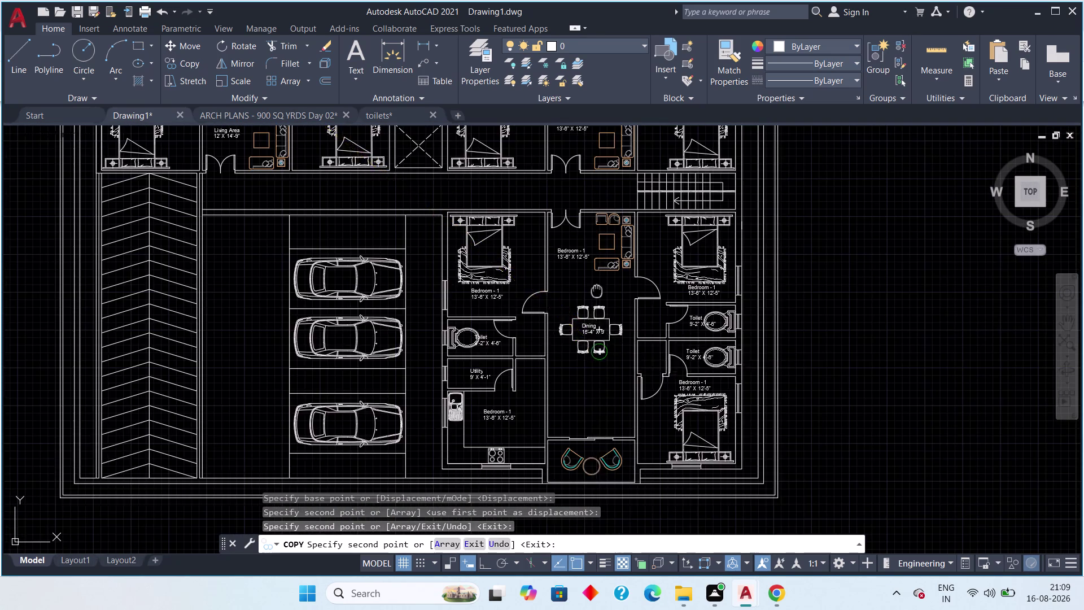
middle_drag(597, 285, 597, 283)
key(Escape)
key(Escape)
Erase the wrong Bedroom label near the sink in the lower flat's kitchen.
scroll(up, 3)
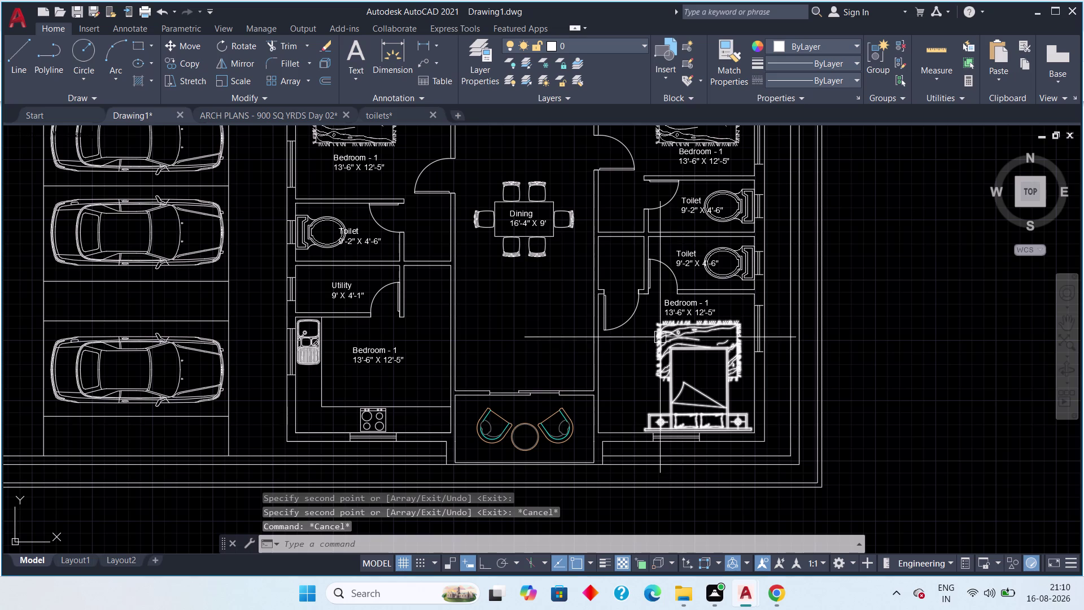
middle_drag(431, 350, 464, 398)
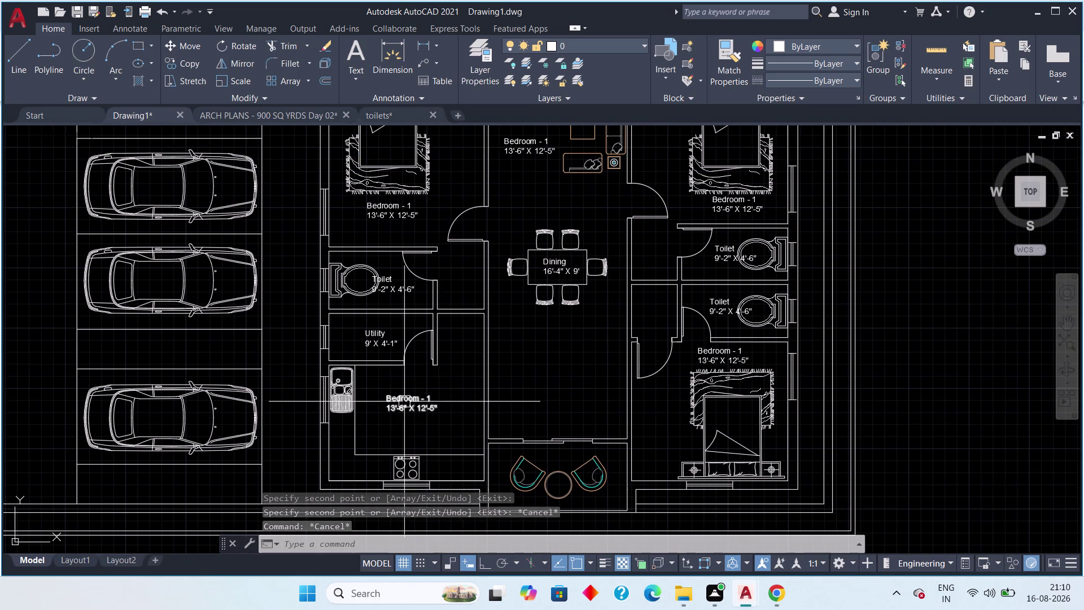
click(404, 402)
key(Delete)
scroll(down, 3)
middle_drag(403, 323, 406, 385)
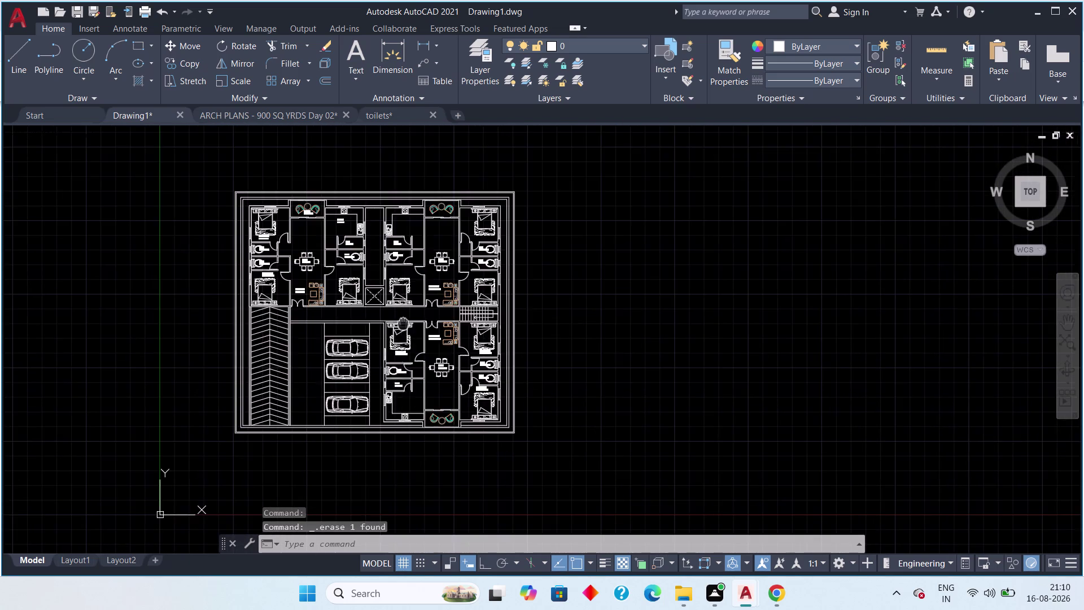
middle_drag(406, 385, 406, 392)
scroll(up, 3)
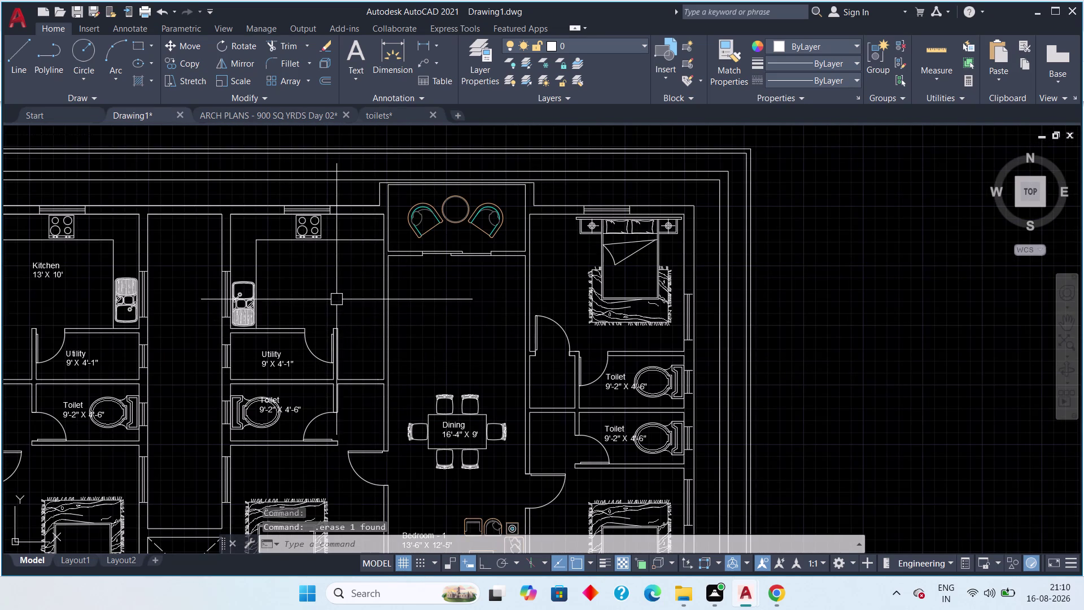
scroll(down, 3)
middle_drag(334, 305, 591, 317)
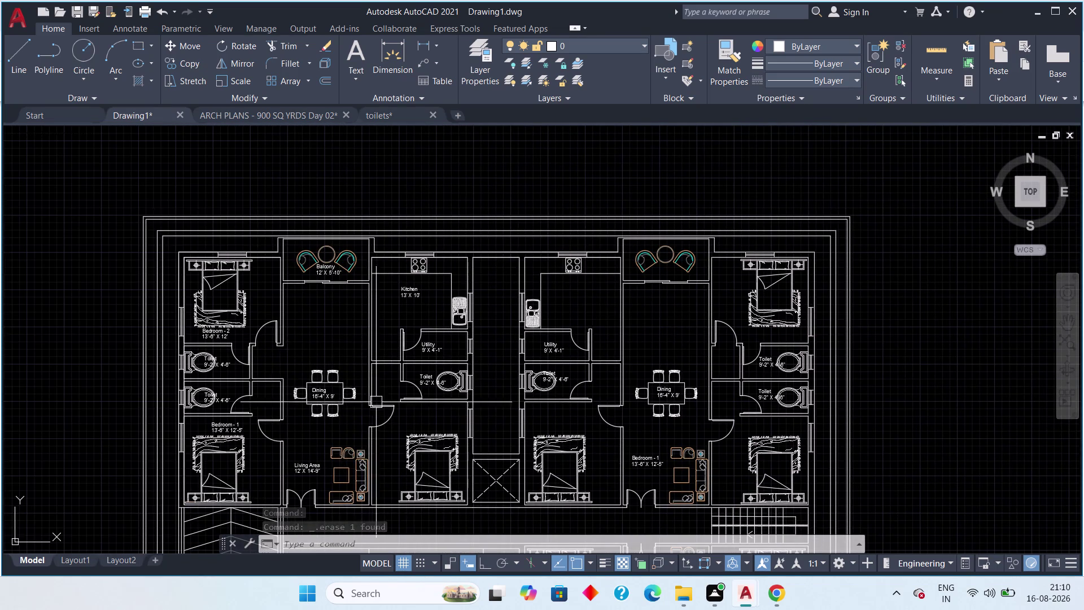
scroll(up, 3)
Copy the "Kitchen 13' X 10'" label into the neighbouring flat's kitchen.
click(398, 290)
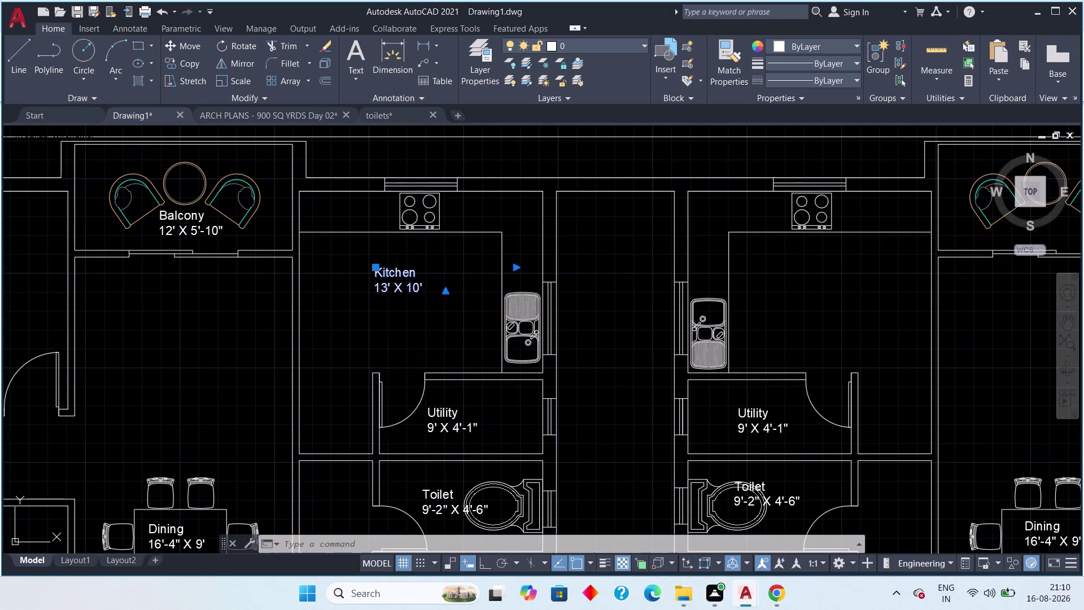
text(co)
key(space)
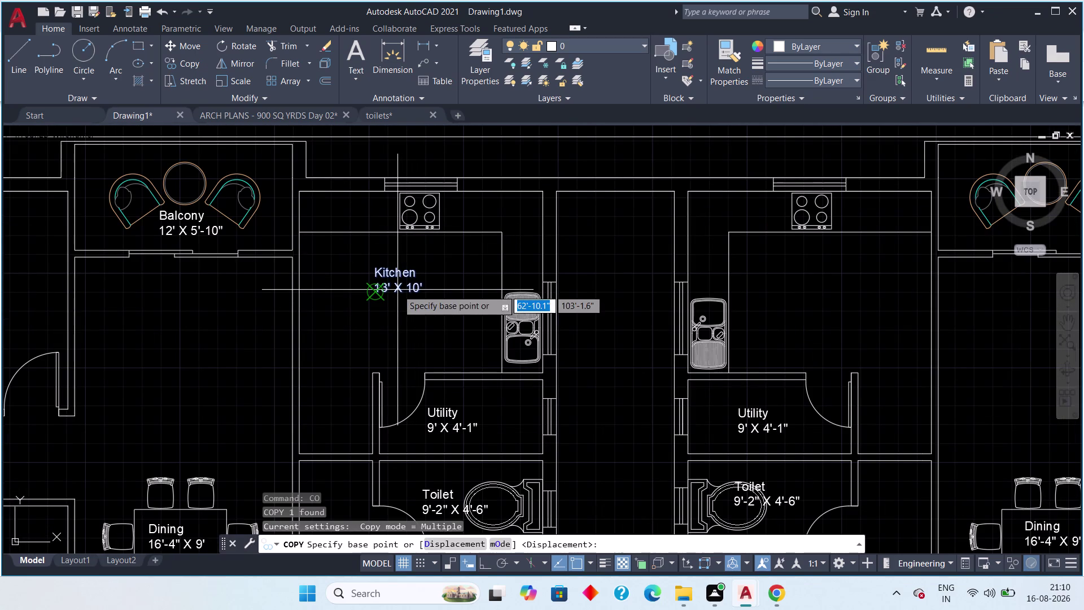
drag(397, 289, 404, 293)
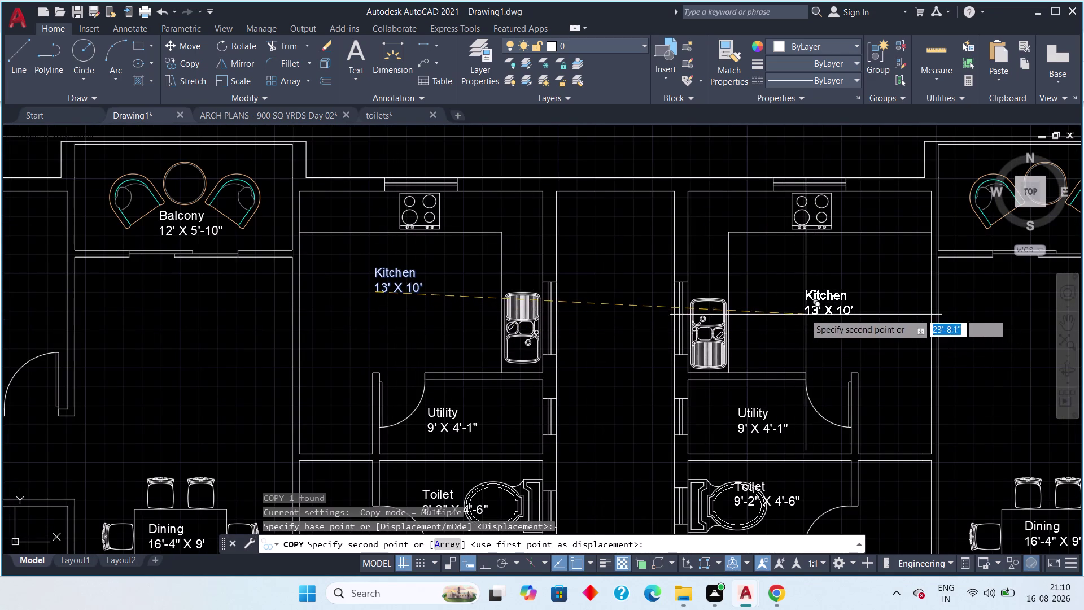
click(790, 305)
Place another Kitchen label copy in the lower flat's kitchen, then end copying.
middle_drag(835, 347, 466, 275)
scroll(down, 3)
middle_drag(532, 430, 501, 208)
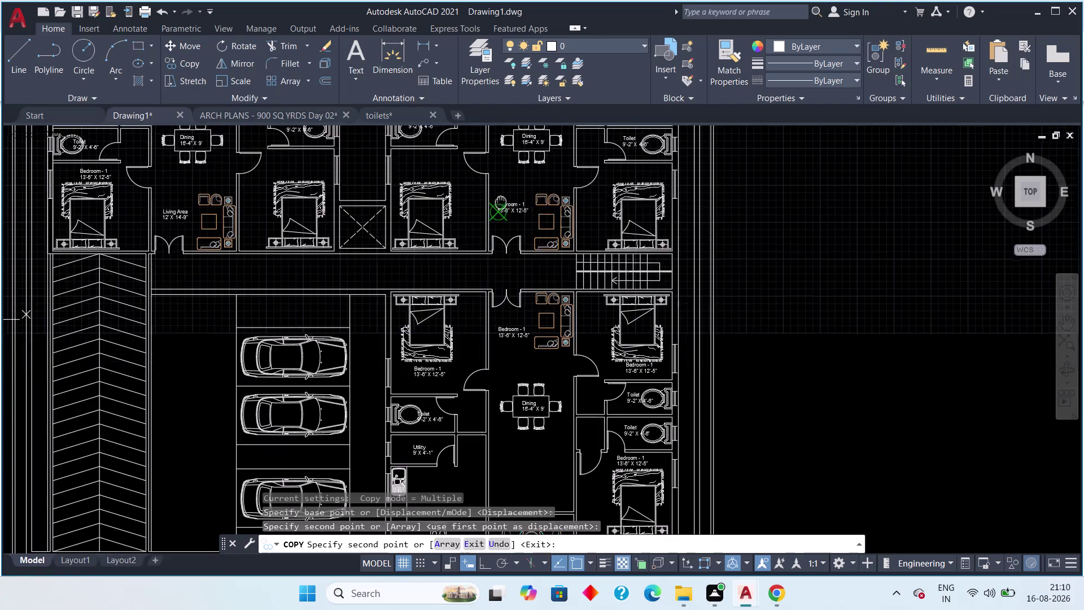
middle_drag(467, 375, 484, 261)
scroll(up, 3)
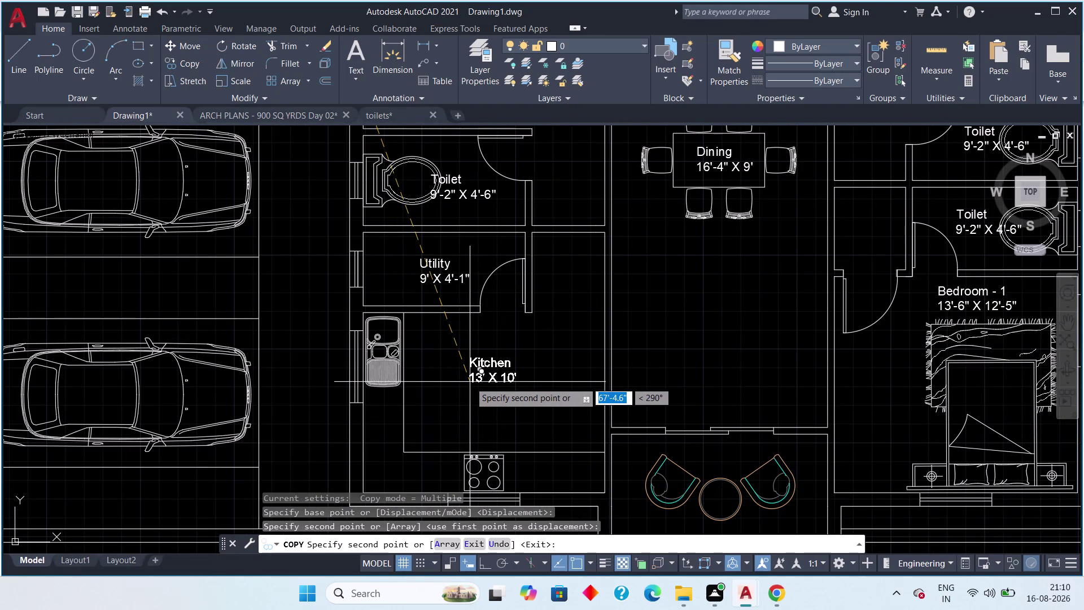
click(467, 386)
key(Escape)
key(Escape)
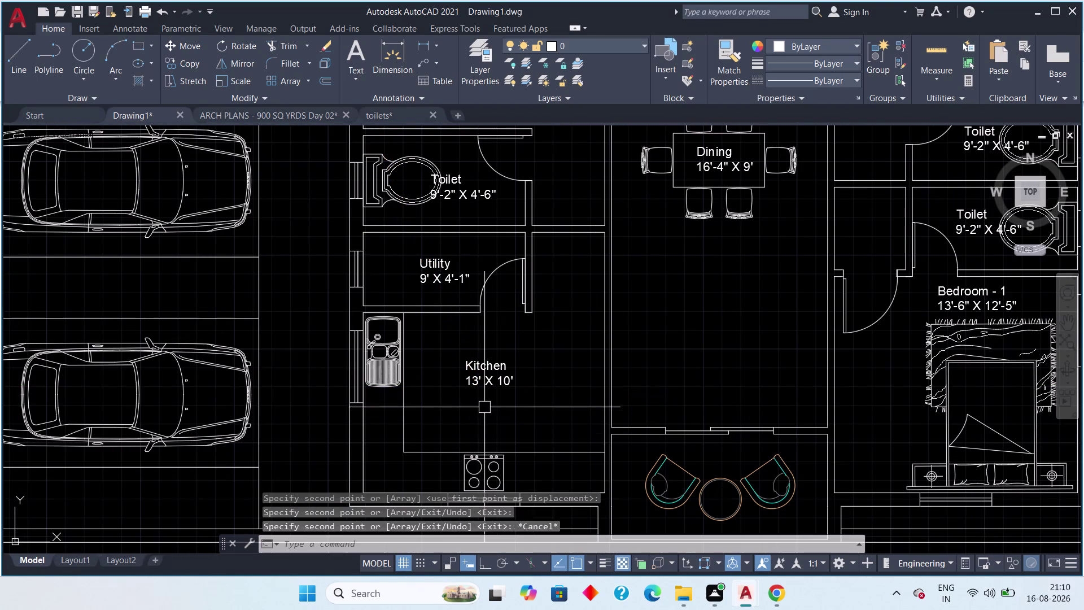
Pan across the plan to check the new labels and find the Balcony label.
scroll(down, 3)
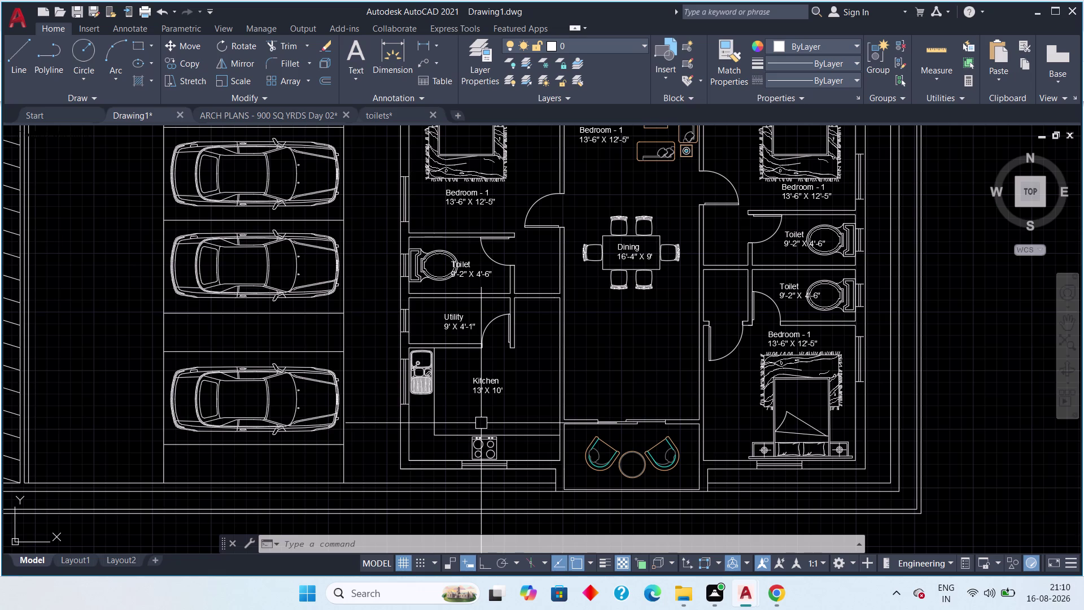
scroll(up, 3)
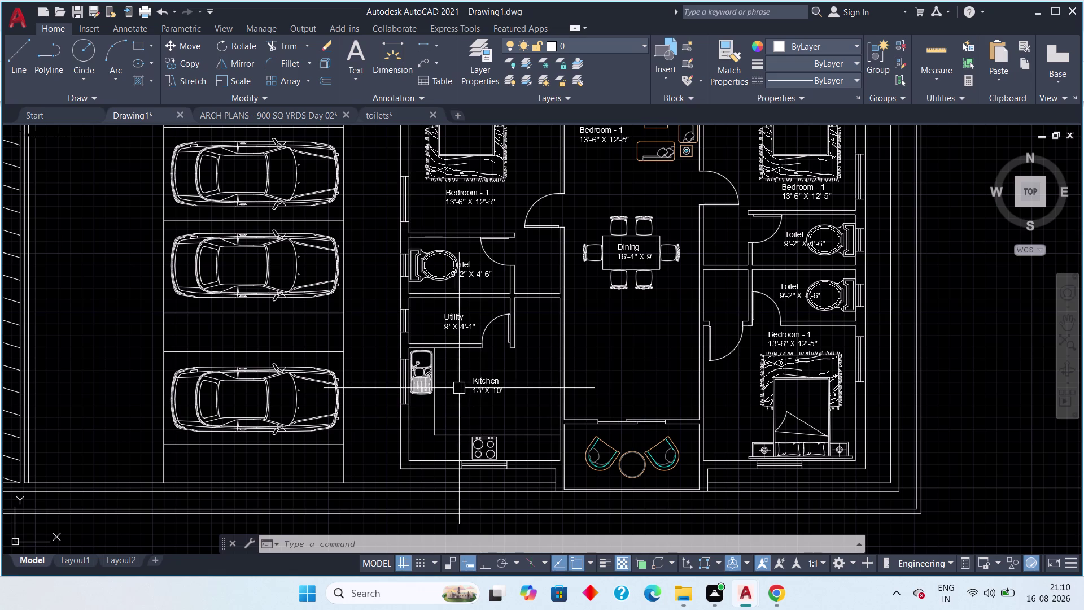
scroll(up, 3)
scroll(down, 3)
scroll(down, 3)
middle_drag(516, 434, 563, 374)
scroll(down, 3)
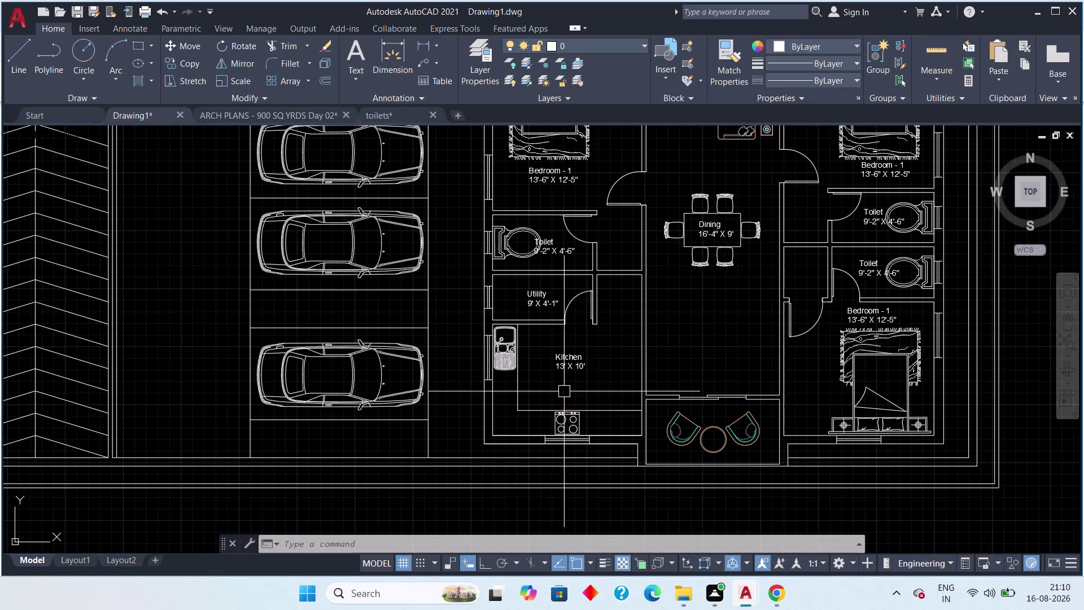
middle_drag(564, 392, 557, 408)
scroll(down, 3)
middle_drag(584, 387, 583, 388)
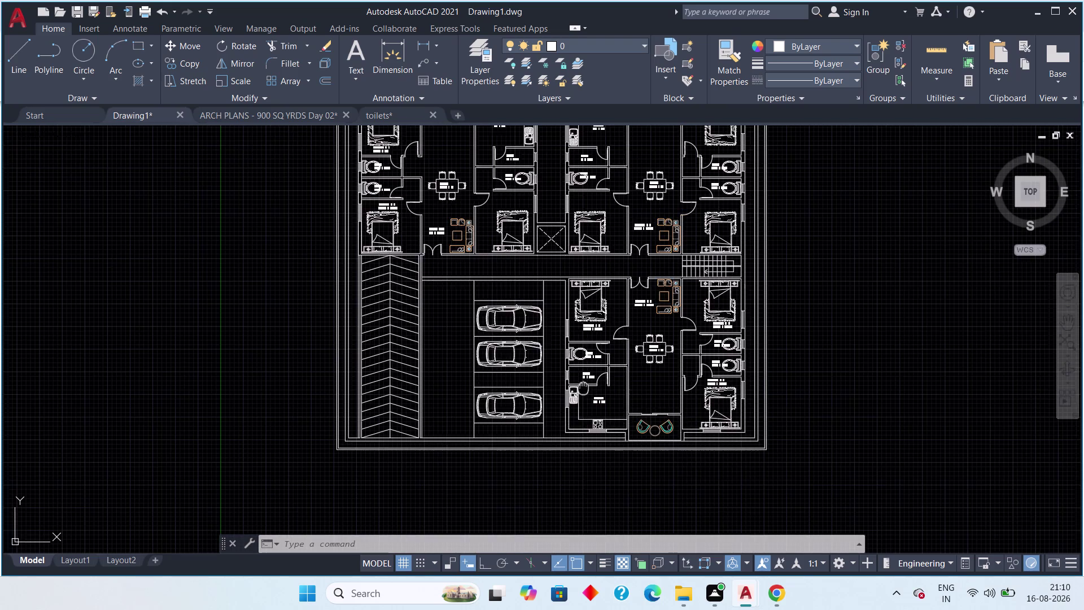
middle_drag(583, 388, 587, 479)
middle_drag(469, 279, 466, 327)
scroll(up, 3)
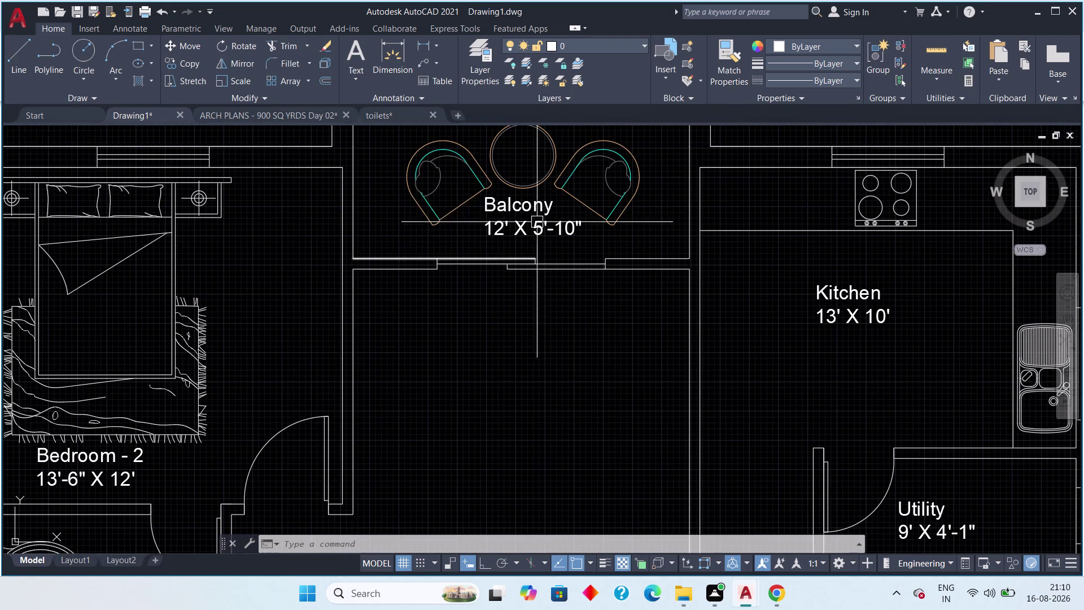
Copy the Balcony label into the neighbouring flat's balcony.
click(533, 221)
text(c)
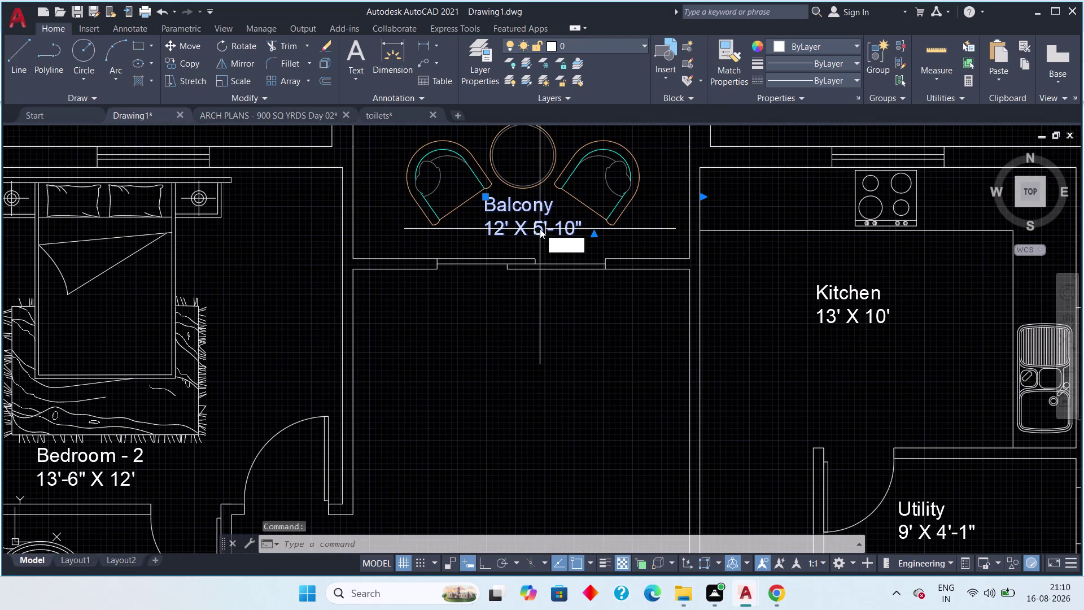
text(o)
key(space)
click(539, 217)
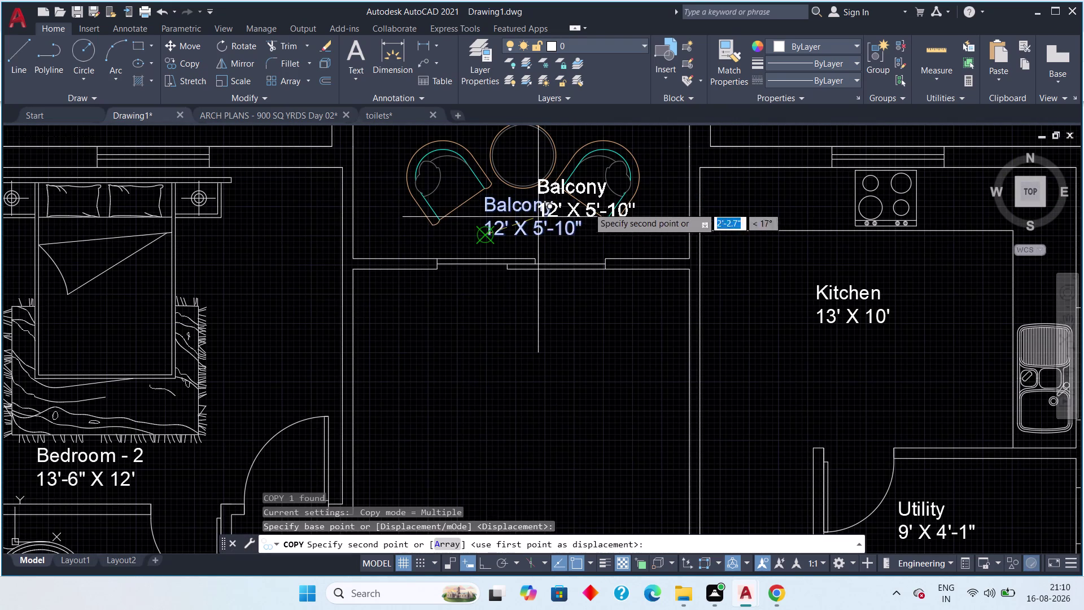
scroll(down, 3)
middle_drag(749, 231, 434, 206)
middle_drag(671, 185, 410, 208)
scroll(up, 3)
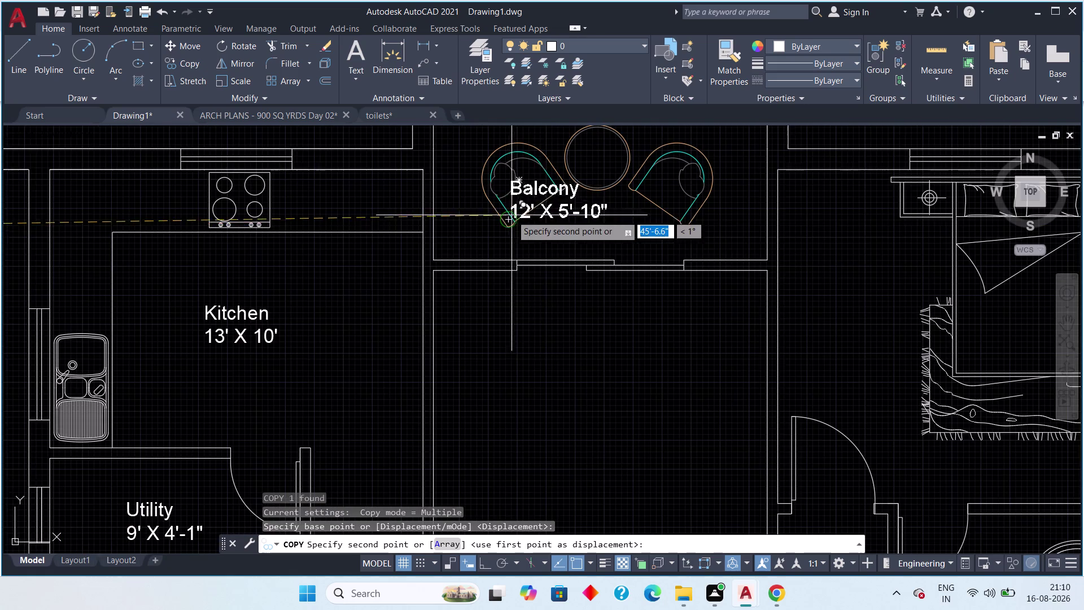
click(562, 231)
Place a "Balcony 12' X 5'-10"" copy in the lower flat's balcony, then end copying.
scroll(down, 3)
middle_drag(562, 335, 527, 143)
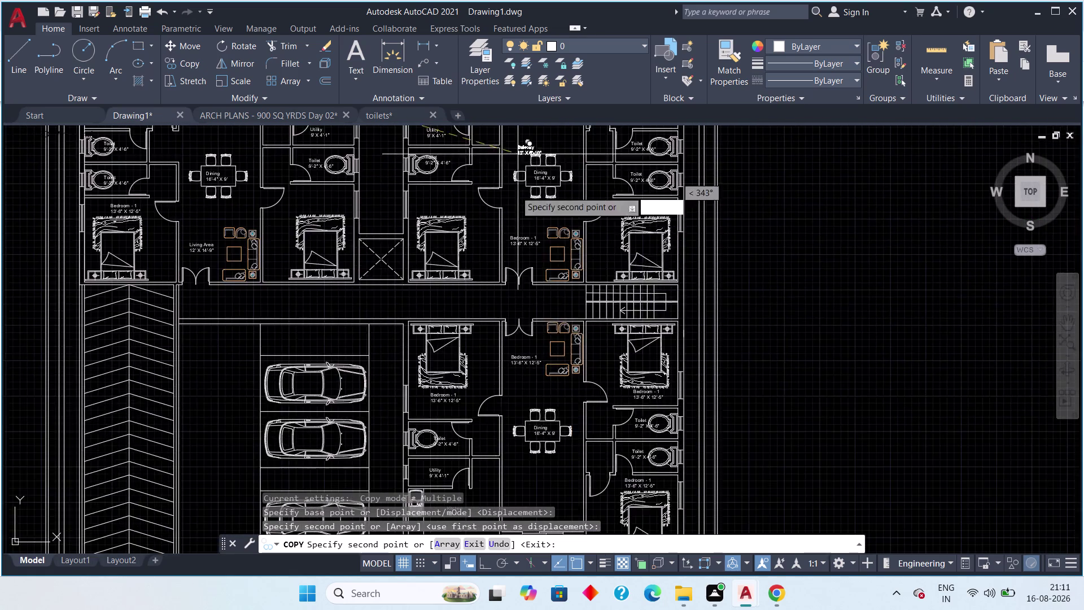
scroll(down, 3)
middle_drag(523, 325, 523, 219)
scroll(up, 3)
scroll(up, 3)
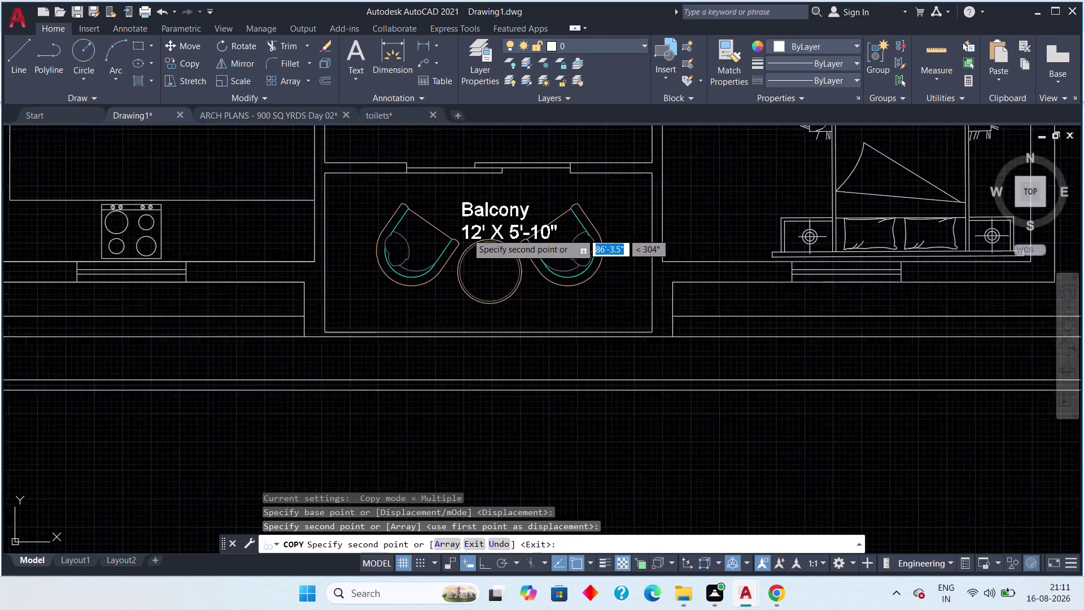
scroll(up, 3)
click(437, 231)
scroll(down, 3)
middle_drag(458, 250, 470, 314)
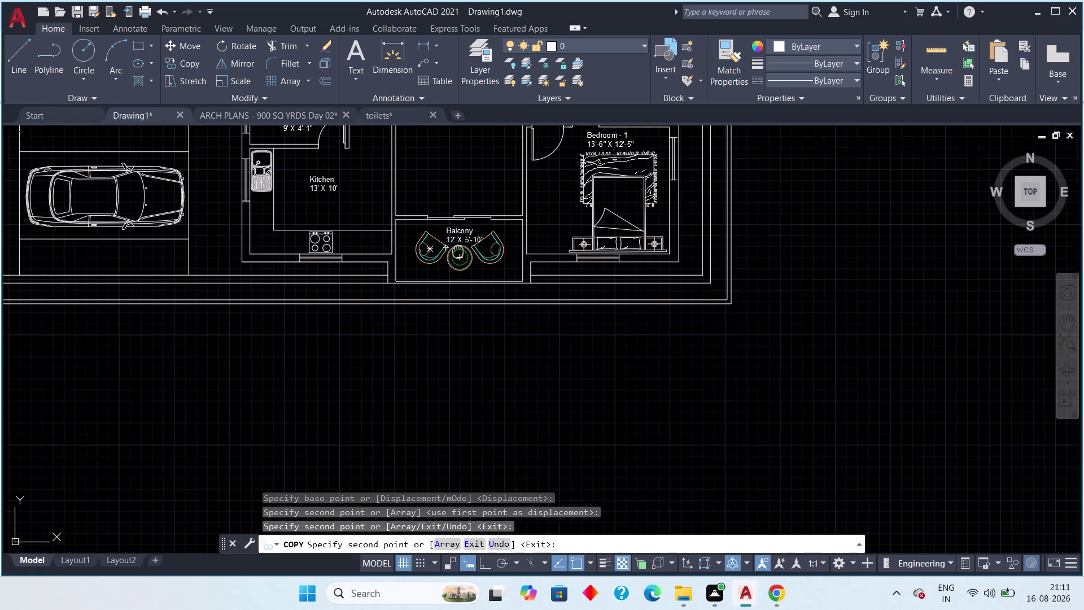
middle_drag(470, 314, 471, 317)
middle_drag(447, 262, 458, 370)
key(Escape)
Delete the misplaced Bedroom label from the living area.
middle_drag(458, 299, 464, 354)
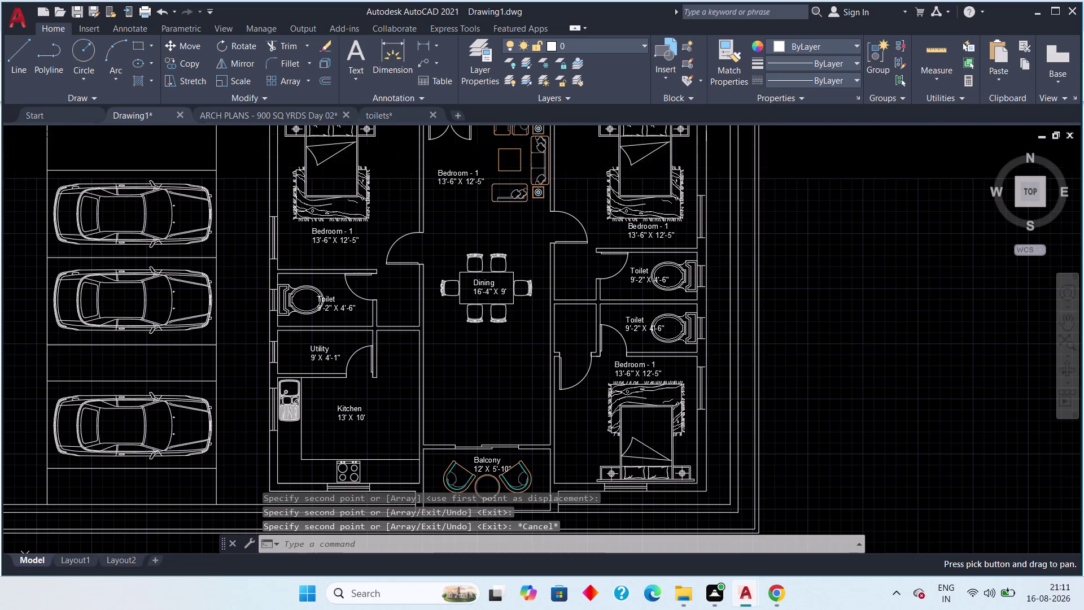
scroll(up, 3)
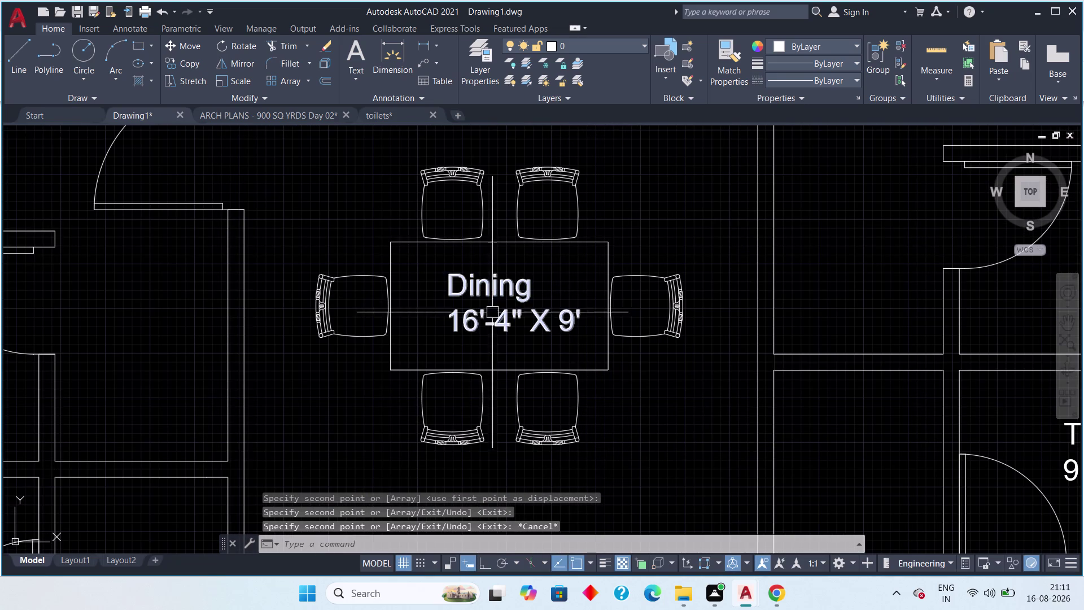
middle_drag(469, 325, 469, 367)
scroll(down, 3)
middle_drag(468, 357, 472, 415)
middle_drag(447, 265, 455, 319)
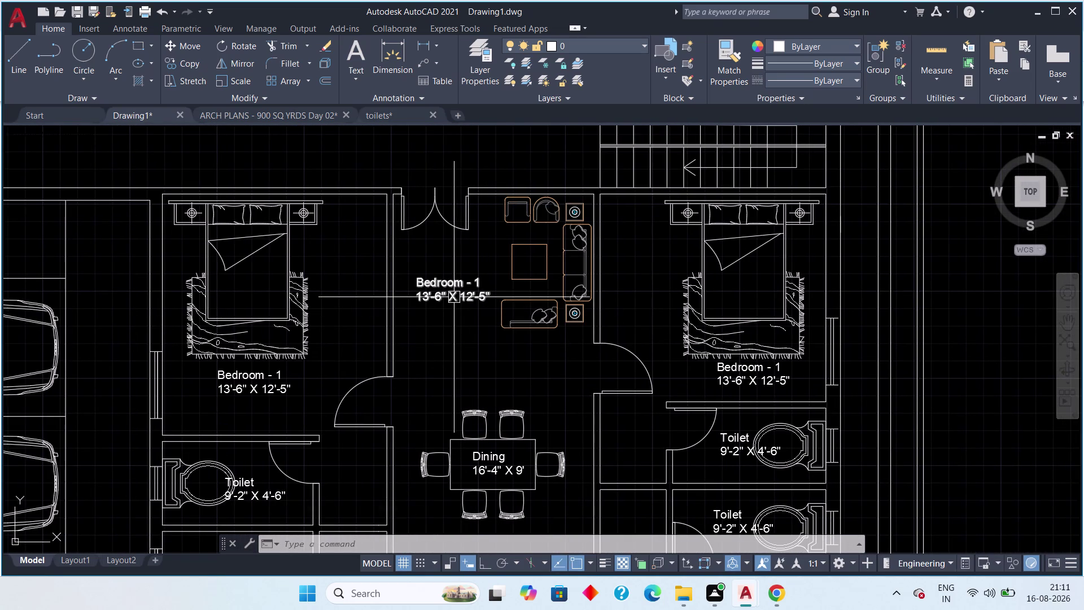
click(454, 296)
key(Delete)
Delete a second misplaced label and locate the Living Area label.
scroll(down, 3)
middle_drag(458, 314, 461, 357)
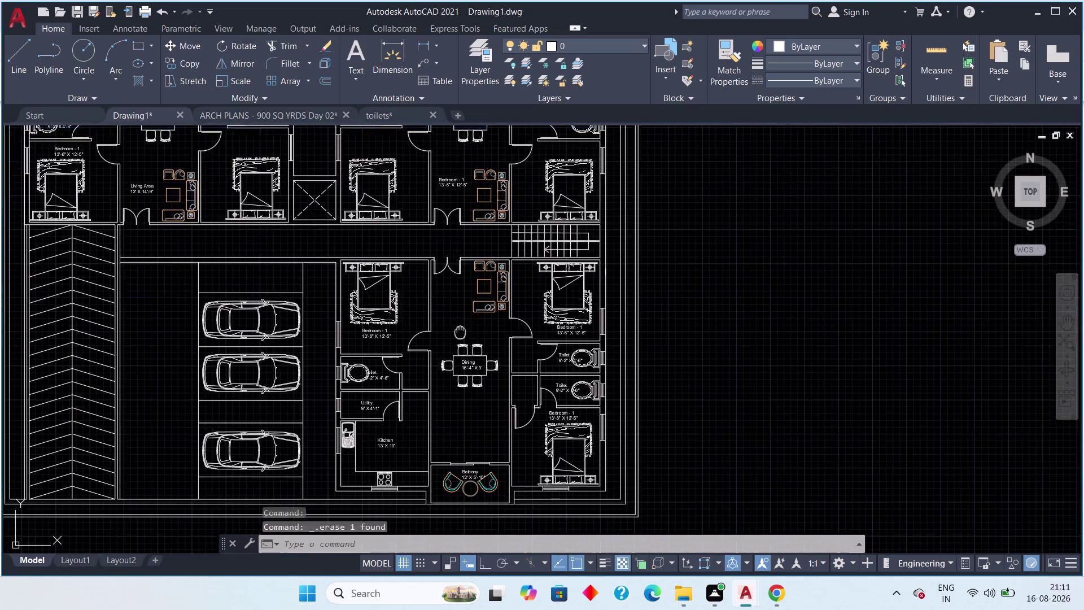
middle_drag(462, 356, 458, 399)
middle_drag(461, 273, 460, 317)
scroll(up, 3)
click(444, 302)
key(Delete)
scroll(down, 3)
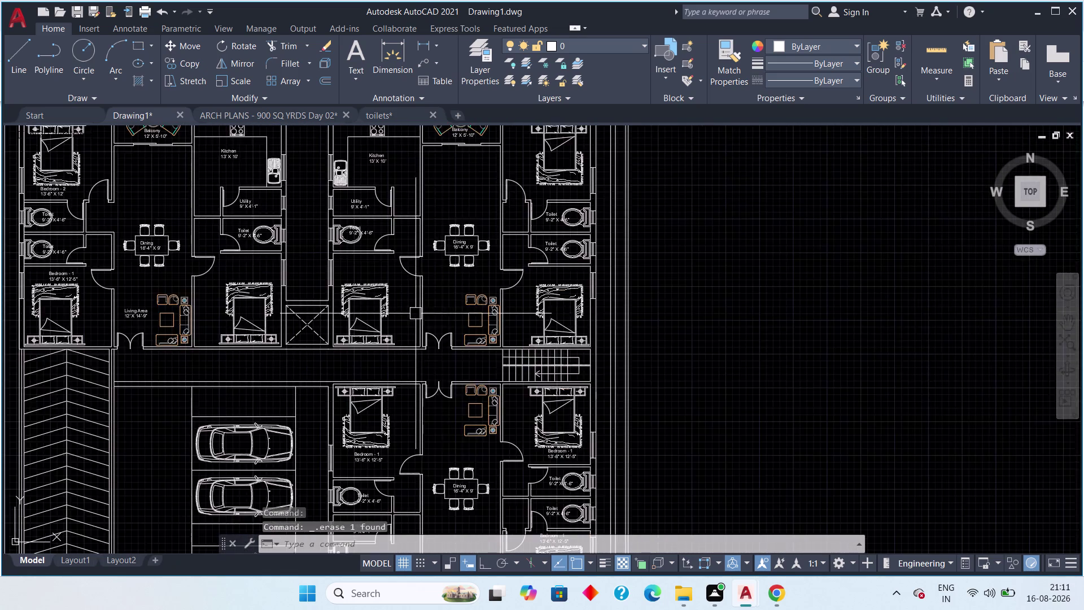
scroll(down, 3)
middle_drag(423, 321, 507, 331)
middle_drag(349, 333, 389, 313)
scroll(up, 3)
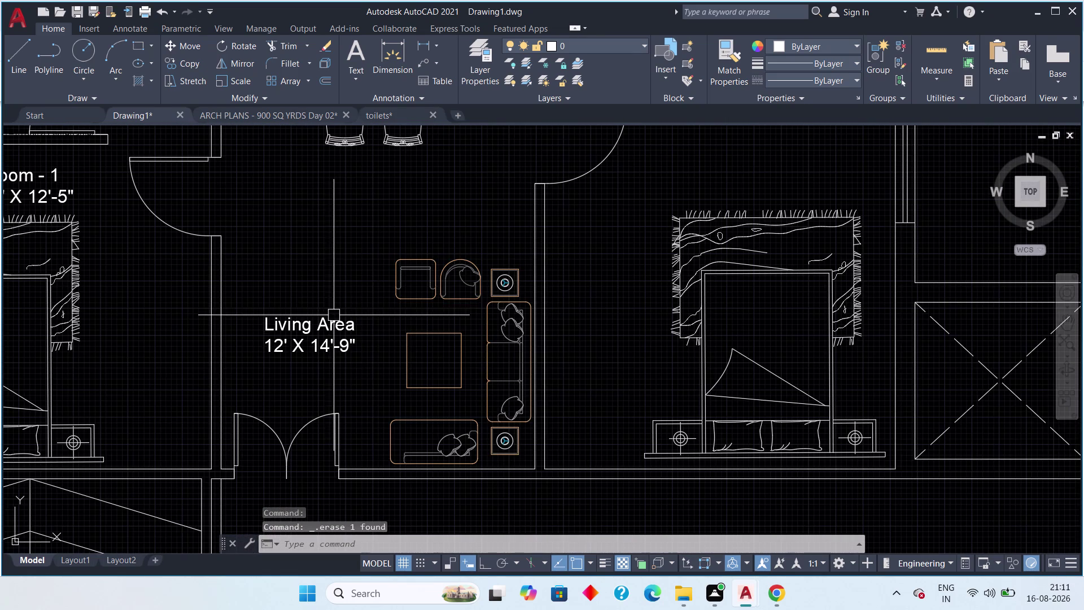
Copy the "Living Area 12' X 14'-9"" label into the neighbouring flat's living area.
drag(337, 304, 335, 318)
click(314, 344)
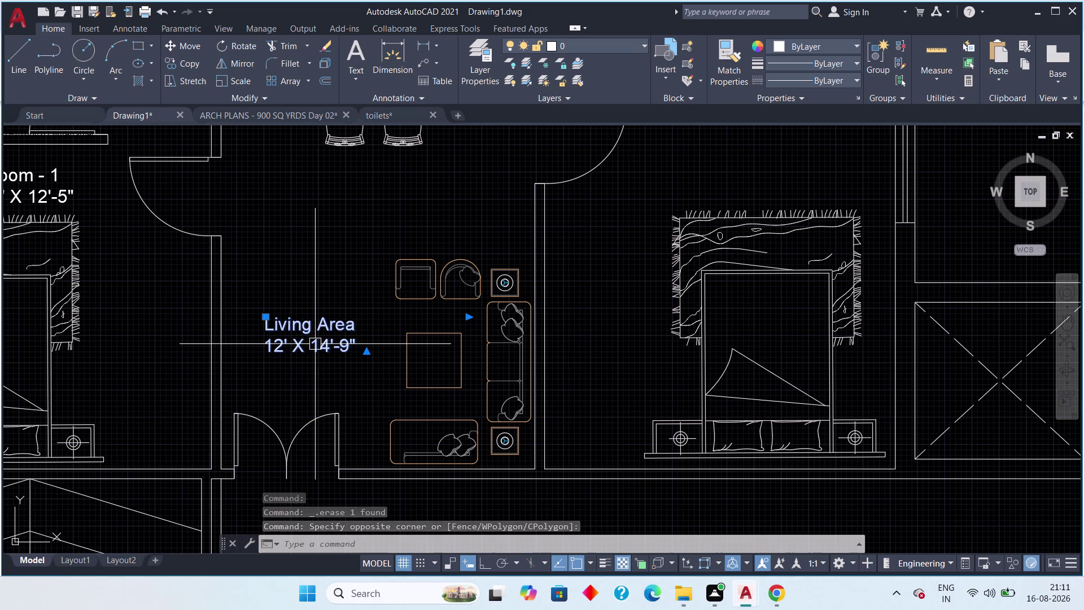
text(co)
key(space)
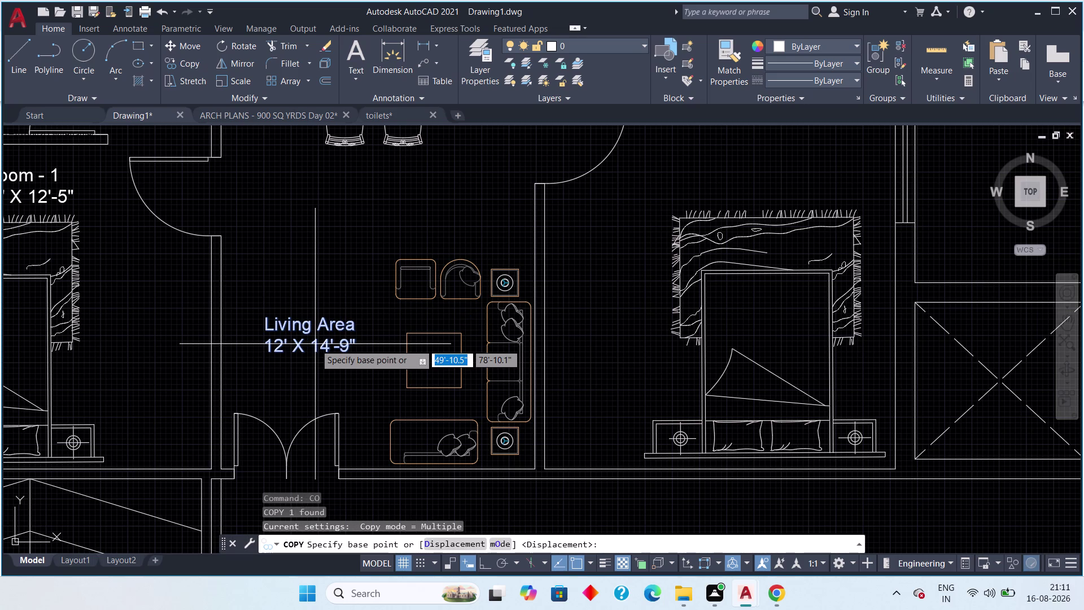
click(292, 336)
scroll(down, 3)
middle_drag(479, 363, 304, 368)
middle_drag(596, 357, 460, 360)
scroll(up, 3)
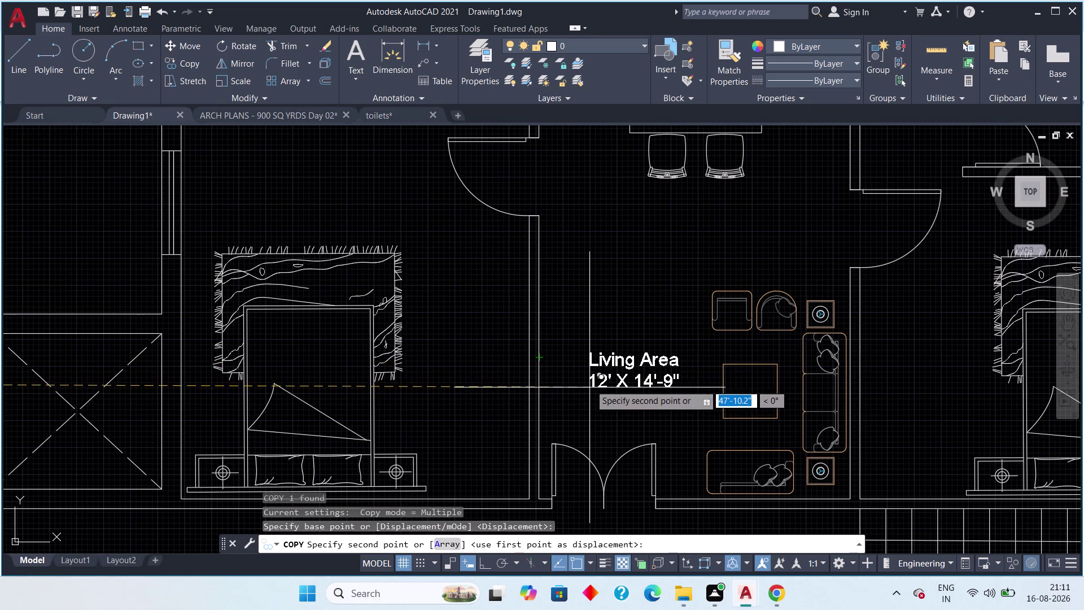
click(590, 384)
Place another Living Area copy in the lower flat's lounge, then end copying.
scroll(down, 3)
middle_drag(611, 402, 595, 267)
middle_drag(619, 366, 611, 320)
scroll(up, 3)
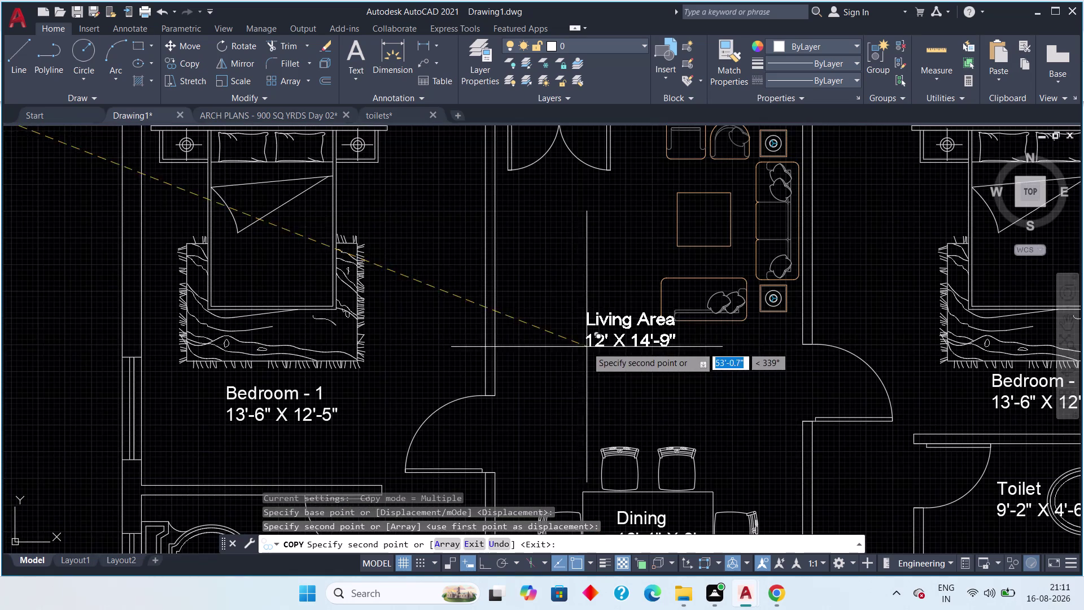
click(538, 263)
scroll(down, 3)
key(Escape)
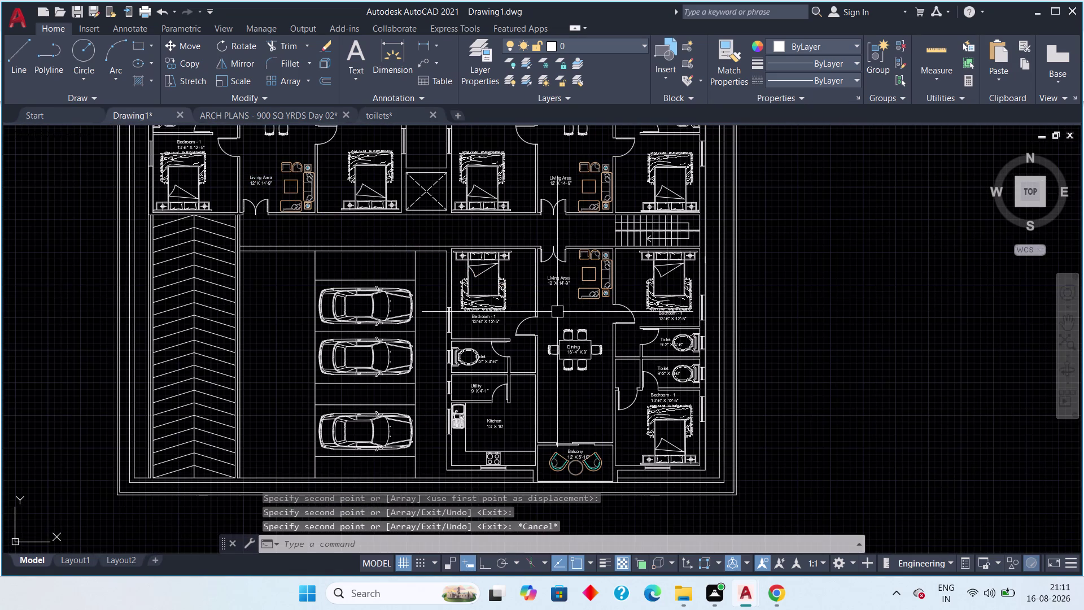
Pan across the upper flats to find the Bedroom - 1 label.
middle_drag(573, 326, 585, 343)
middle_drag(347, 309, 431, 418)
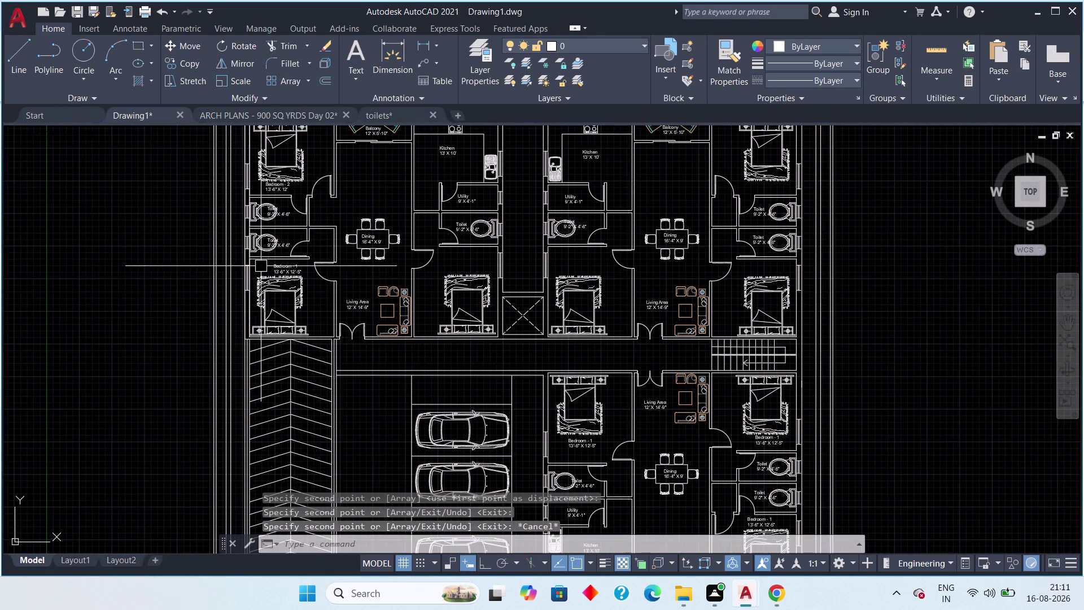
scroll(up, 3)
middle_drag(300, 290, 302, 441)
scroll(down, 3)
middle_drag(285, 282, 286, 302)
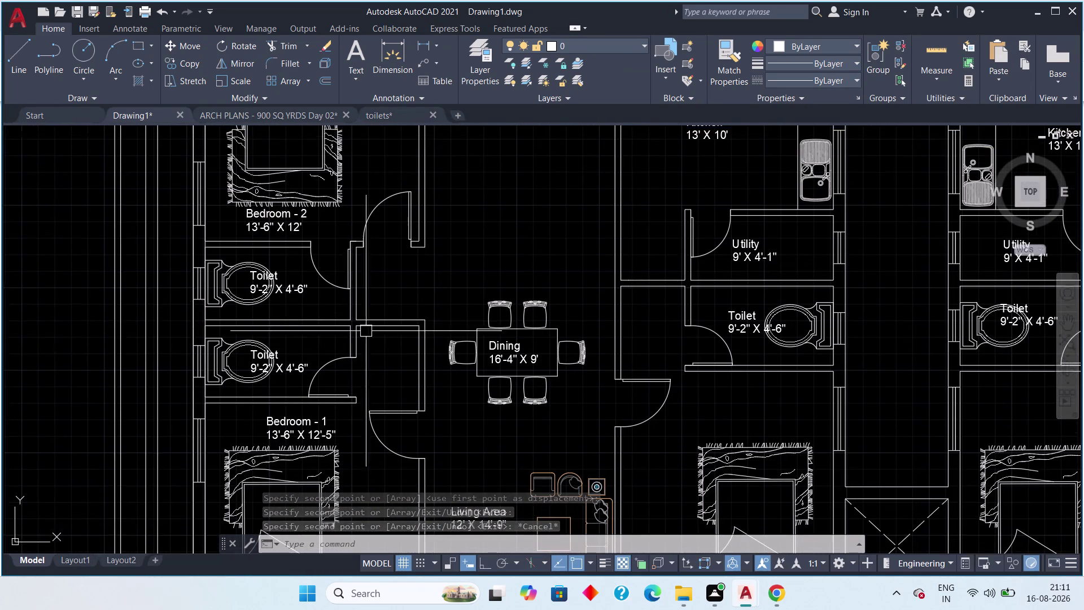
middle_drag(366, 332, 315, 309)
middle_drag(418, 353, 266, 229)
middle_drag(532, 333, 468, 363)
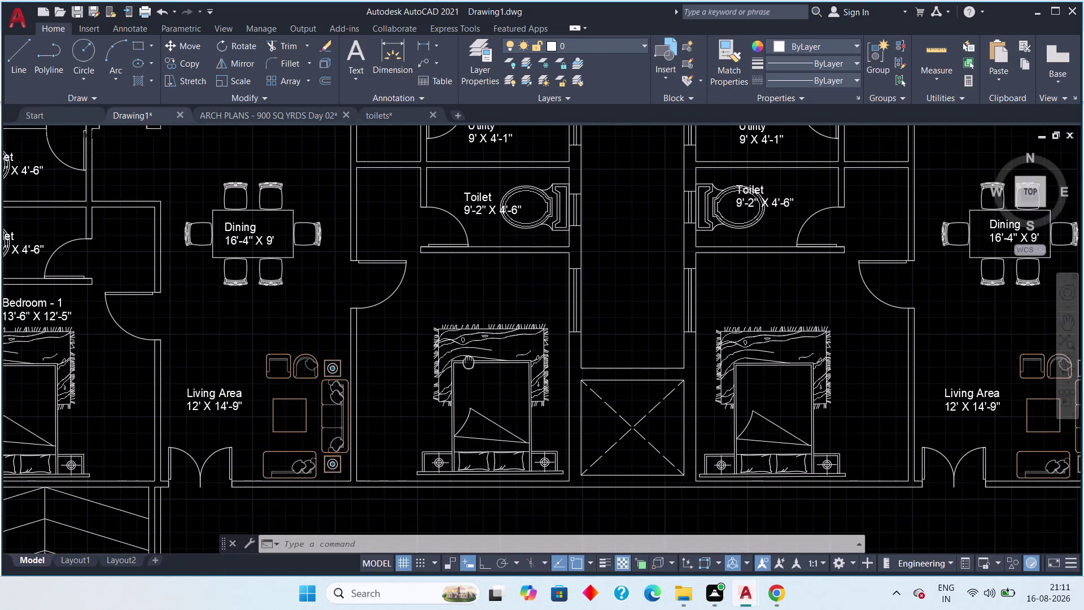
middle_drag(468, 363, 580, 387)
Copy the Bedroom - 1 label into the next flat's bedroom.
click(155, 337)
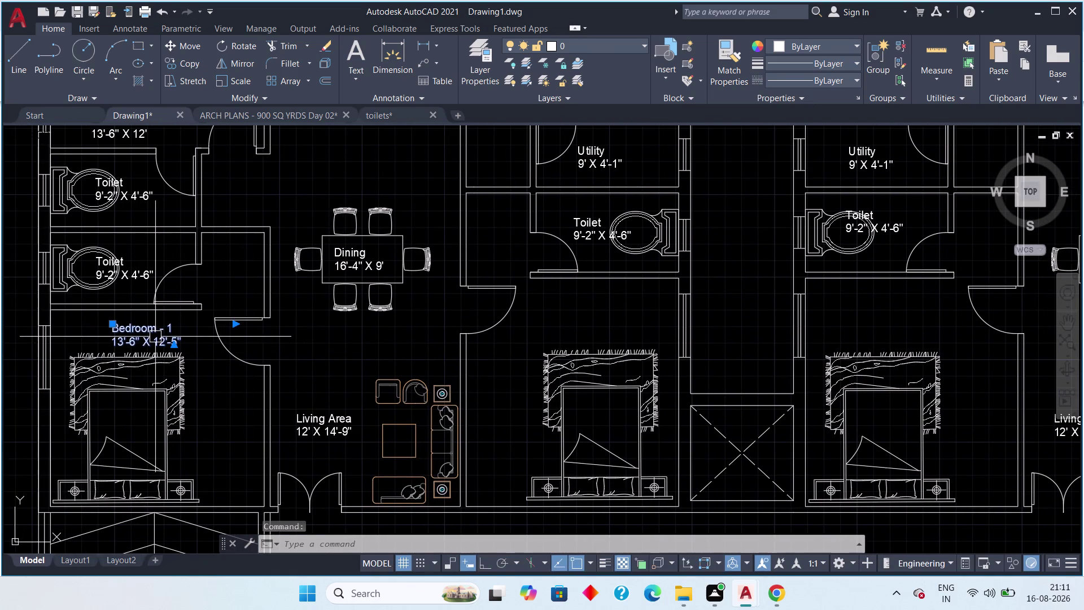
text(co)
key(space)
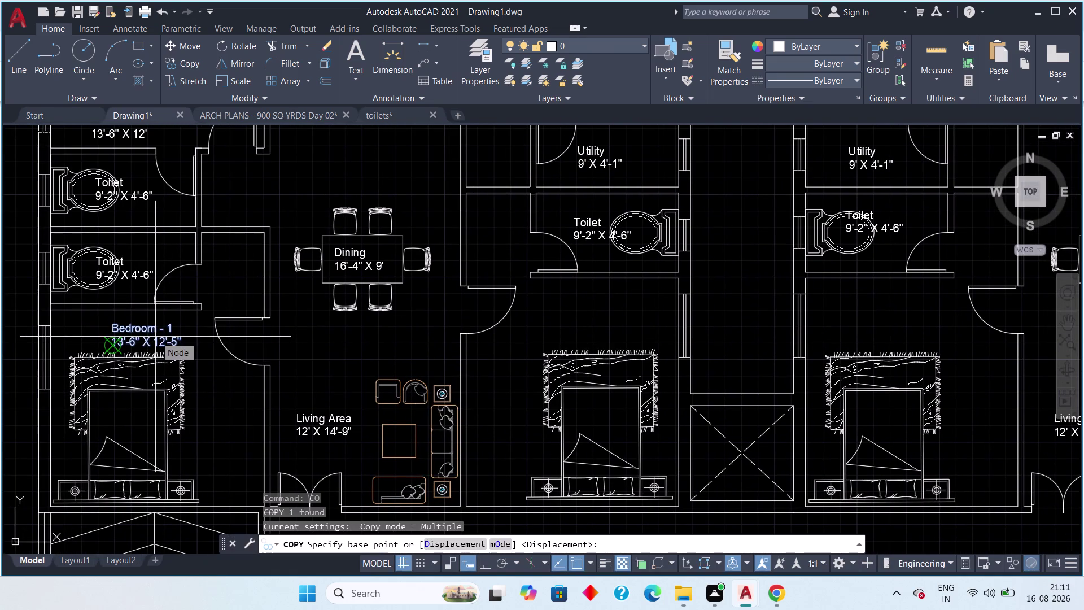
click(139, 337)
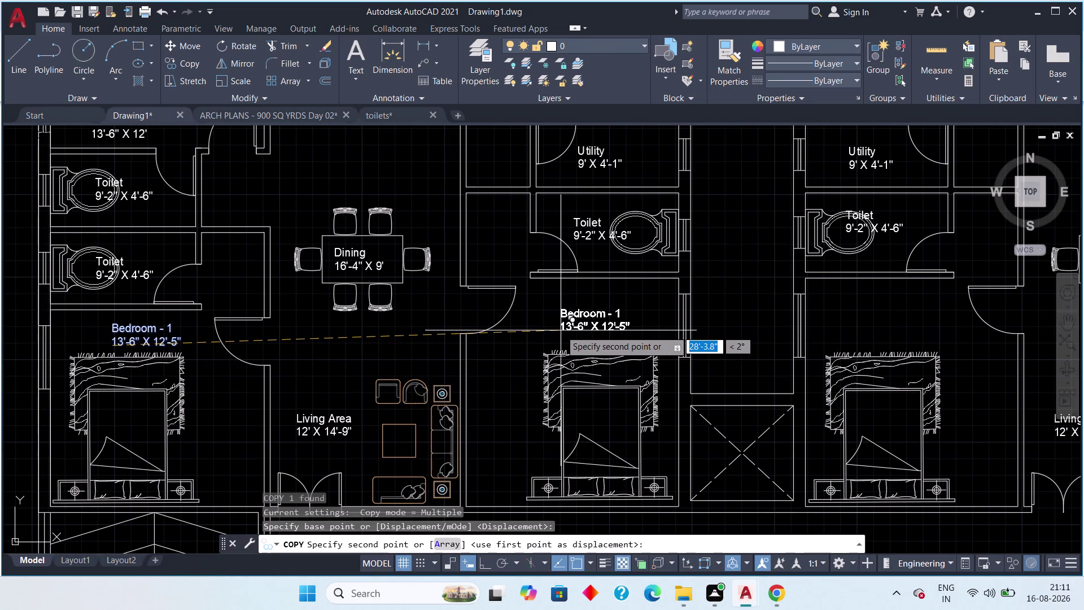
click(551, 330)
key(Escape)
Double-click the copied Bedroom - 1 label to edit it, cancelling the accidental selection window.
scroll(up, 3)
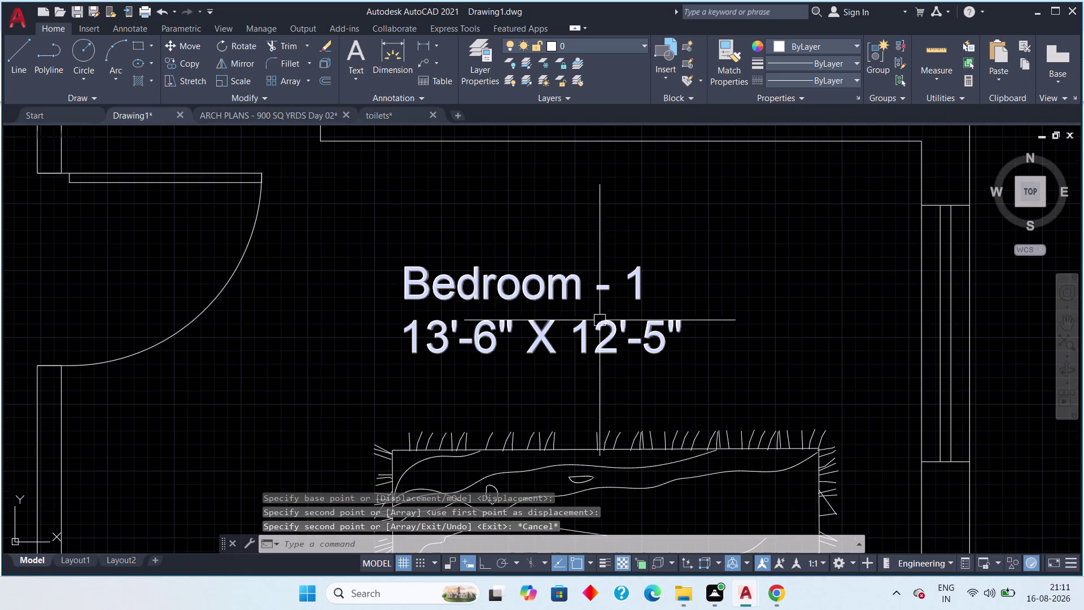
double_click(638, 289)
double_click(628, 287)
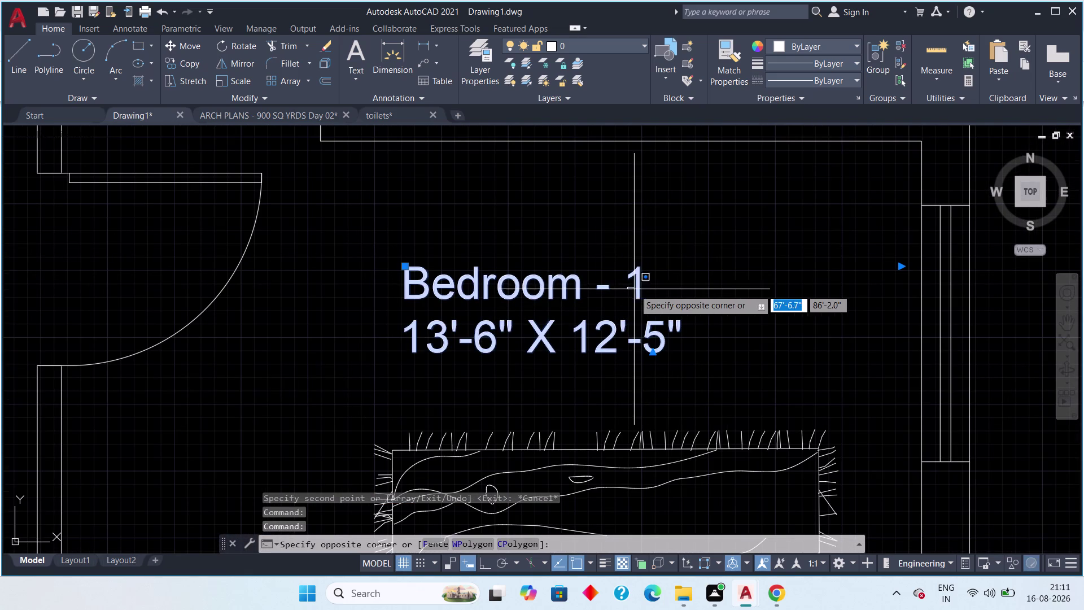
key(Escape)
key(Escape)
Change the copied bedroom label's room number from 1 to 3.
double_click(539, 289)
click(643, 292)
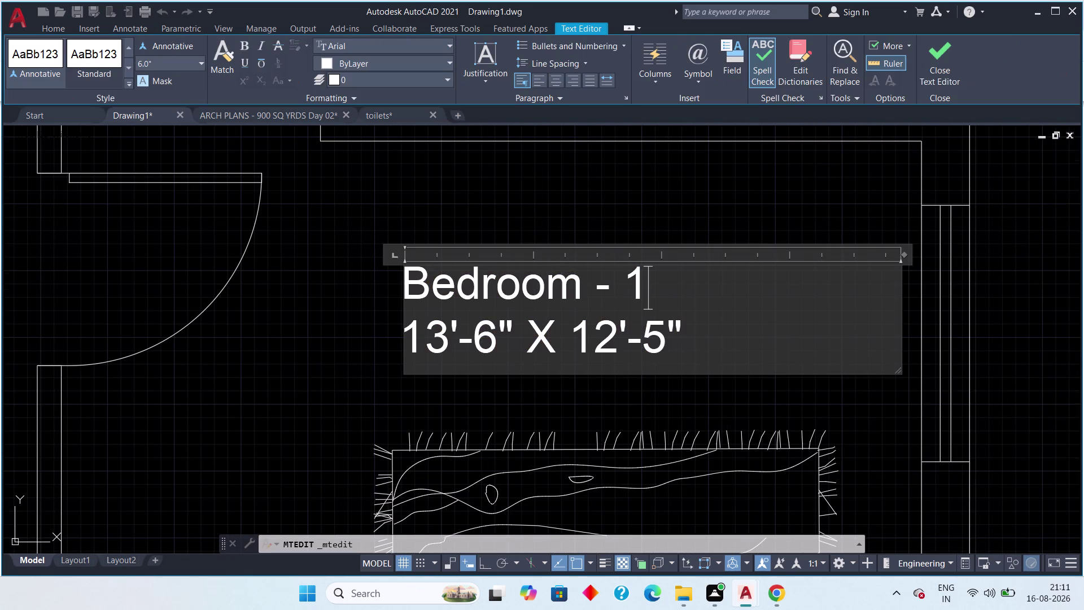
key(BackSpace)
key(3)
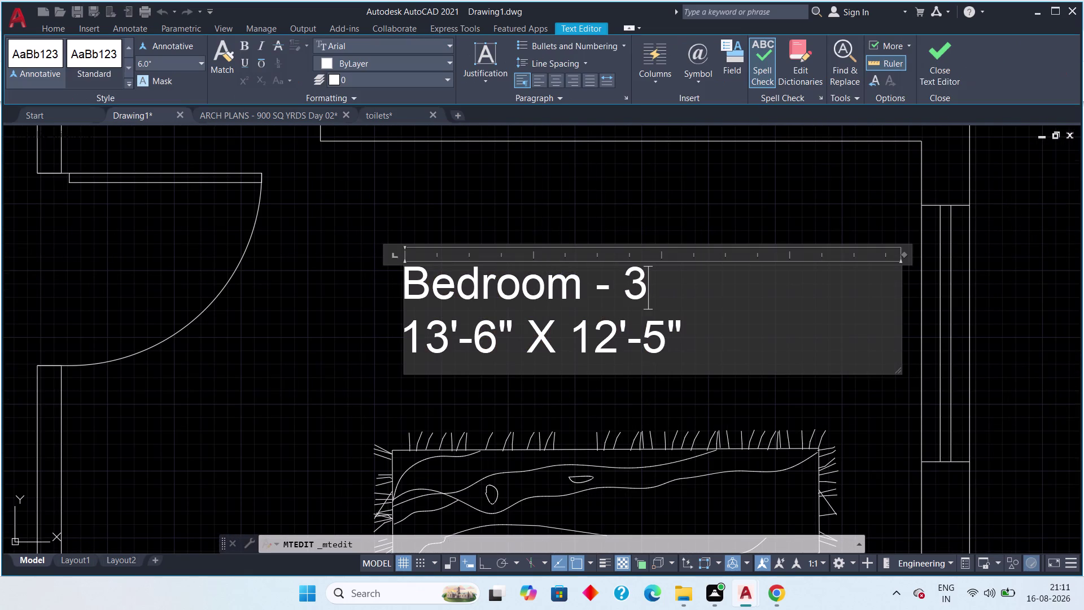
Change the width inches in the size line from 6 to 7, giving 13'-7".
click(731, 349)
key(Left)
key(Left)
key(Left)
key(Left)
key(Left)
key(Left)
key(Left)
key(Left)
key(Left)
key(Left)
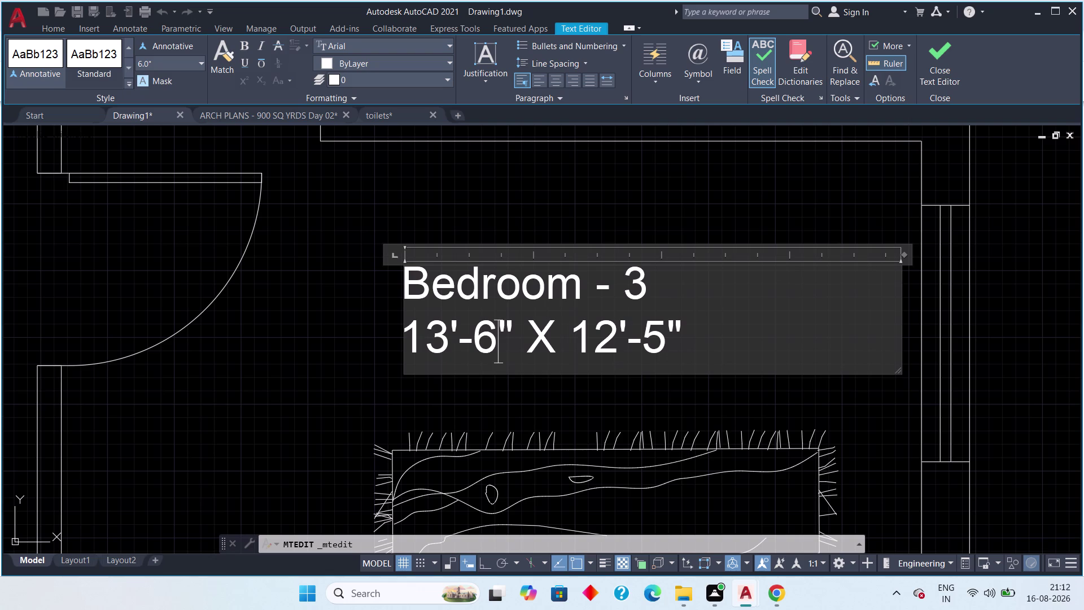
key(BackSpace)
key(7)
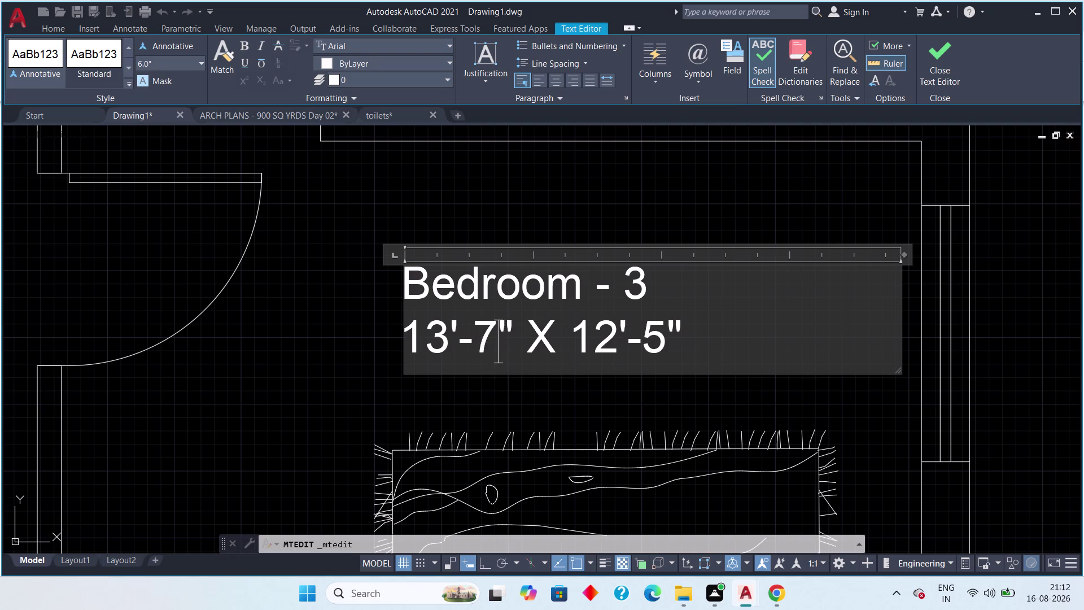
key(0)
key(0)
key(BackSpace)
key(BackSpace)
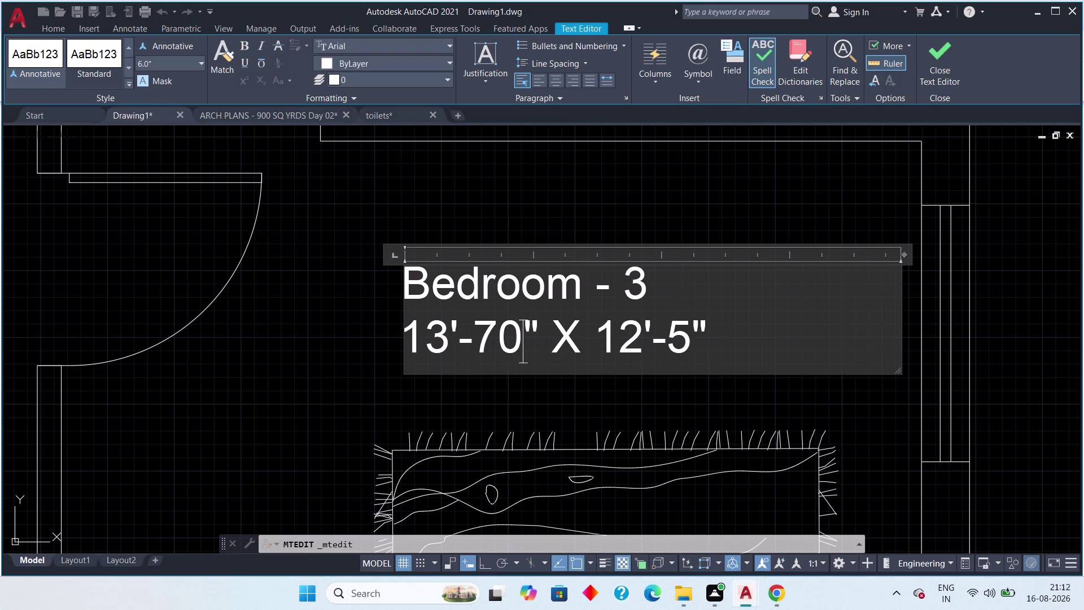
Replace the old length figure 12'-5" with 14'.
key(Right)
key(Right)
key(Right)
key(Right)
key(Right)
key(Right)
key(Right)
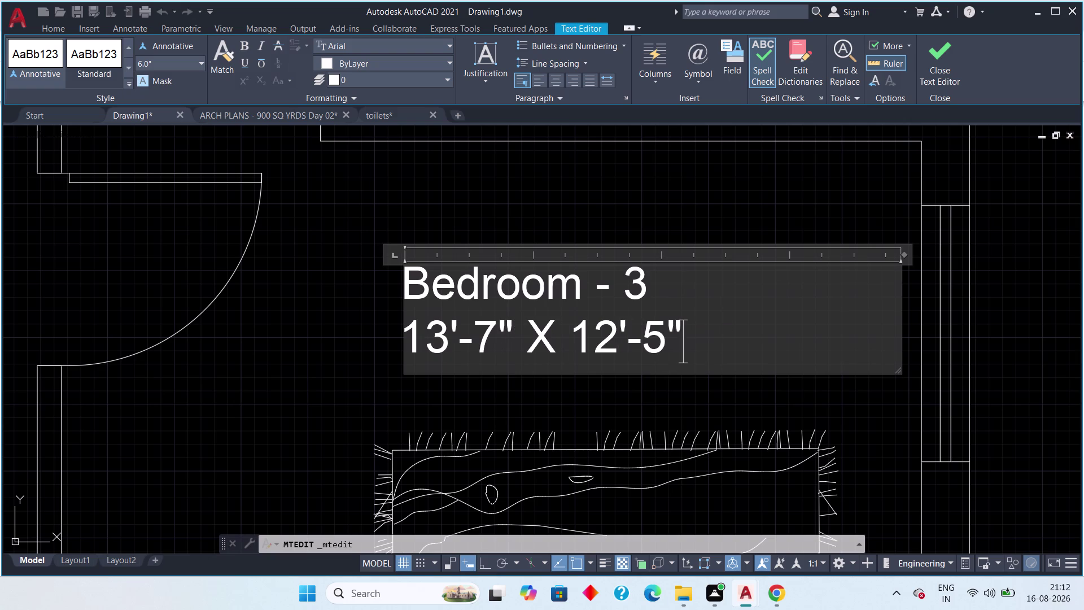
key(BackSpace)
key(BackSpace)
key(BackSpace)
key(BackSpace)
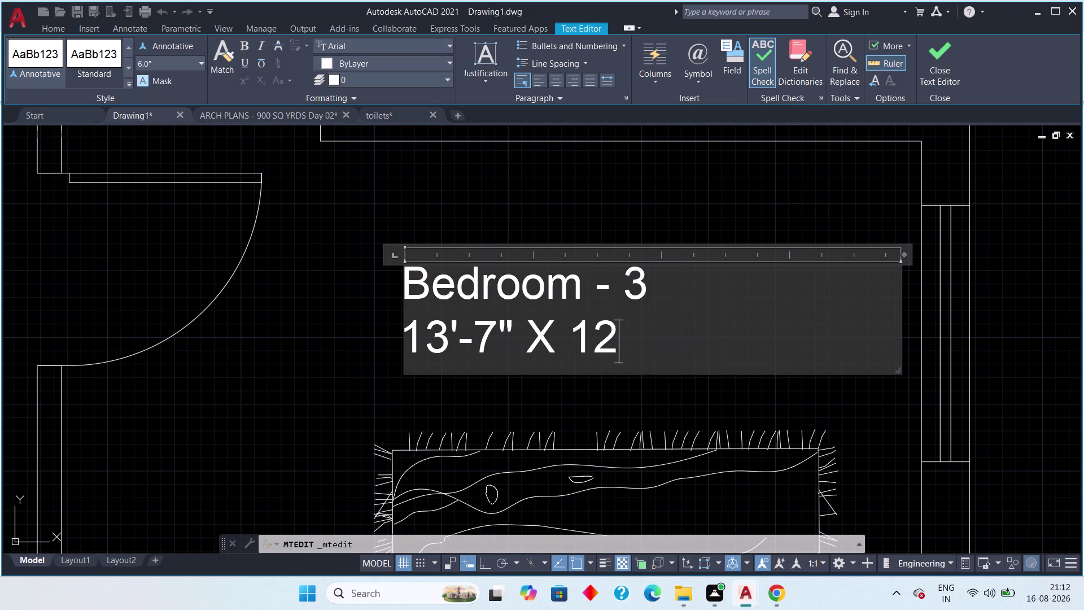
key(BackSpace)
text(4')
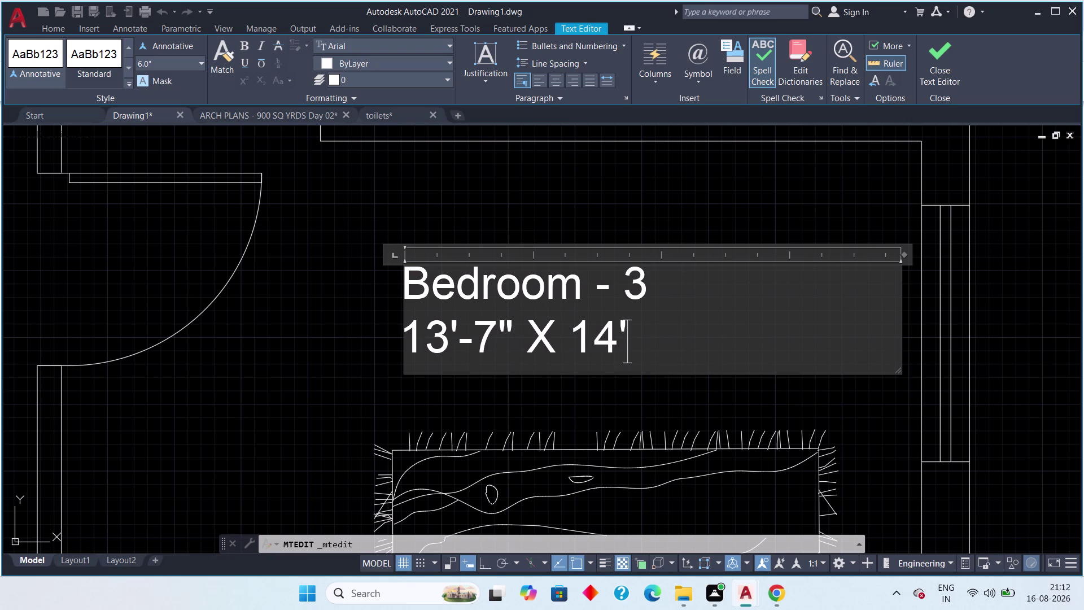
Check the edited Bedroom - 3 label in the plan and close the text editor.
scroll(down, 3)
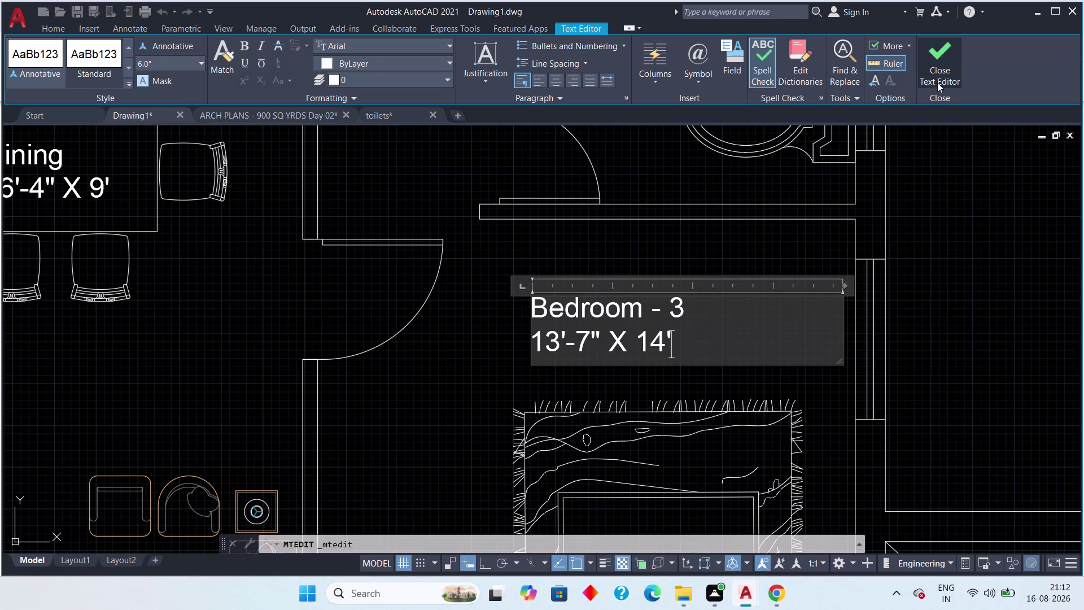
scroll(down, 3)
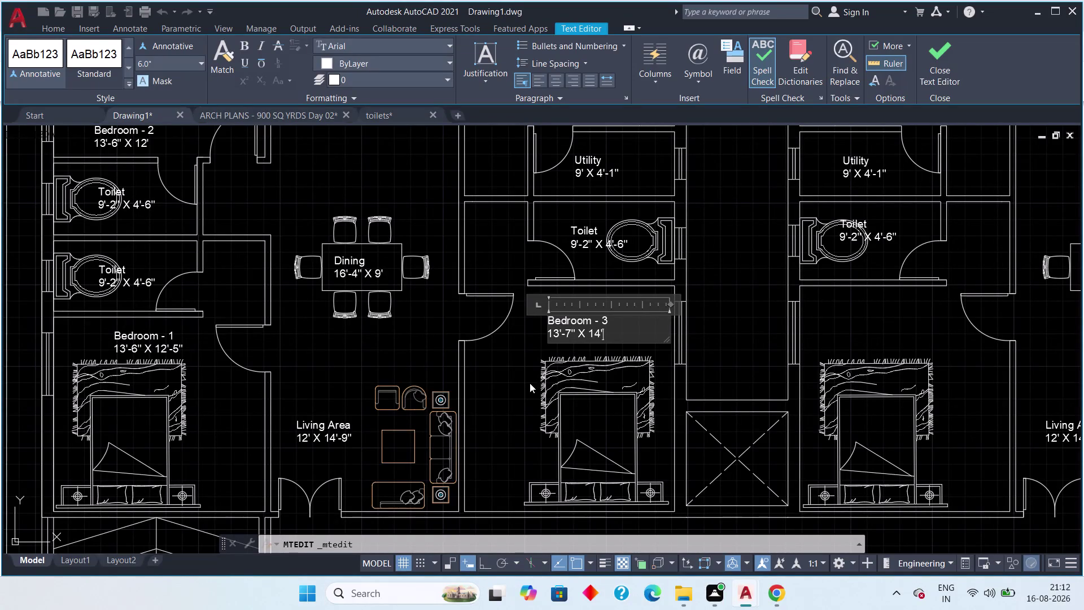
scroll(down, 3)
middle_drag(454, 408, 431, 448)
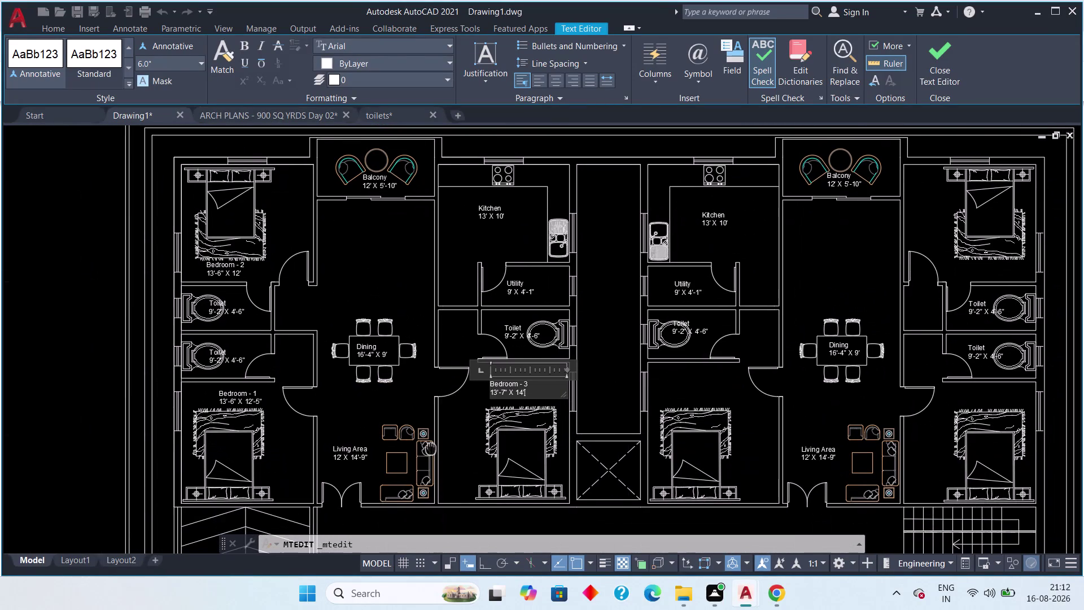
middle_drag(431, 448, 431, 447)
scroll(up, 3)
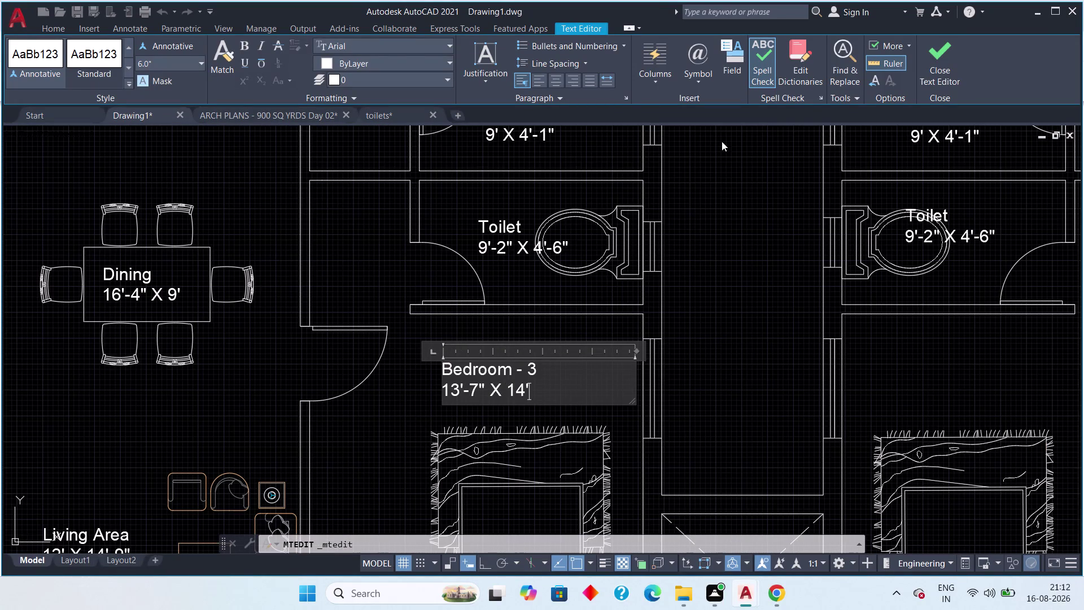
click(925, 74)
scroll(down, 3)
Find and select the Bedroom - 2 label in the upper flats.
middle_drag(433, 443, 461, 492)
scroll(down, 3)
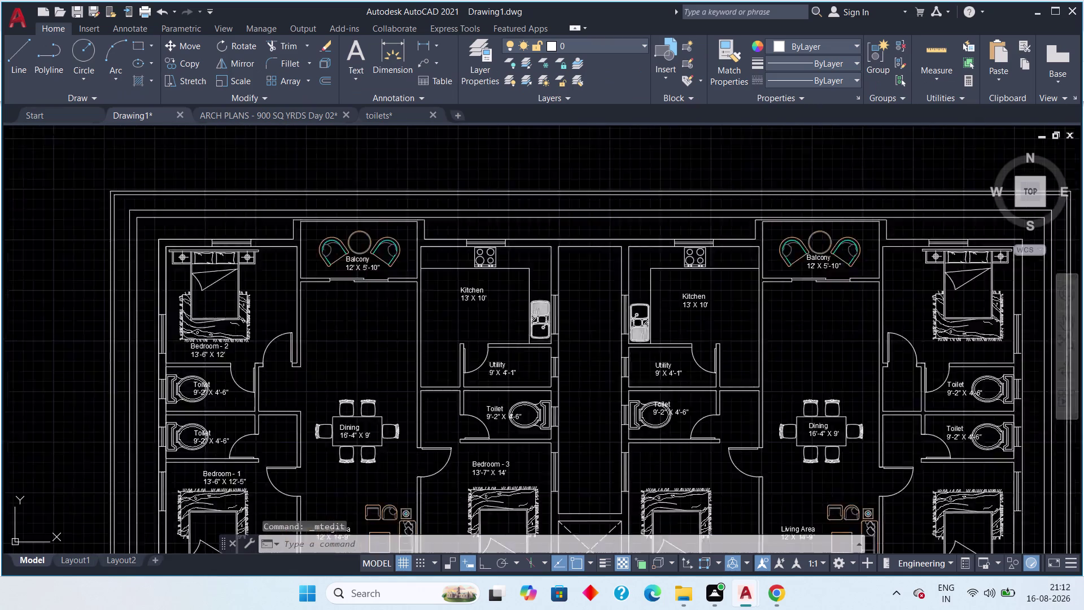
middle_drag(395, 439, 353, 444)
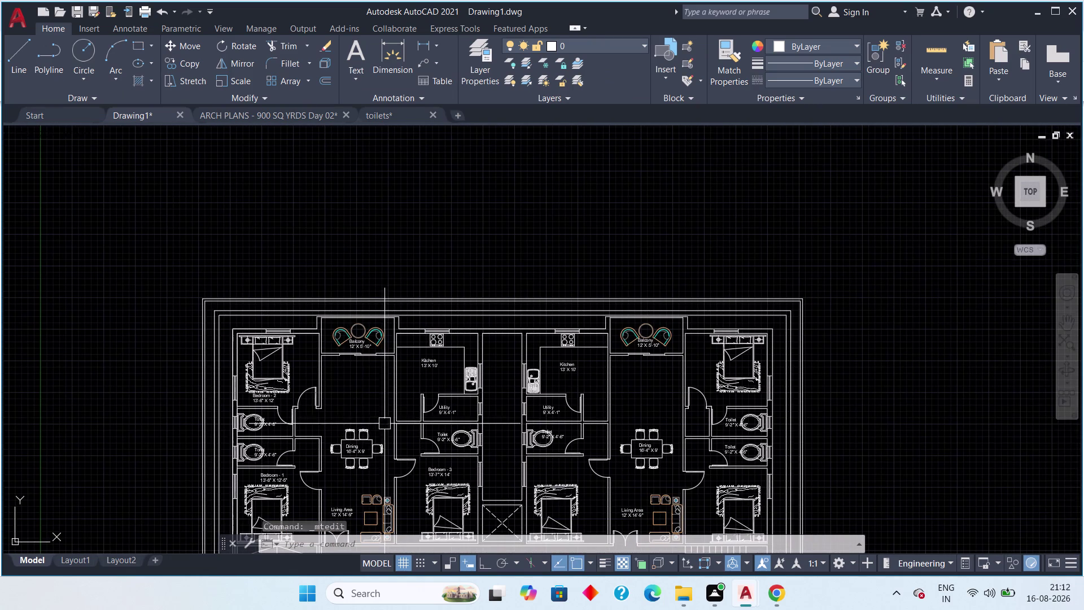
scroll(up, 3)
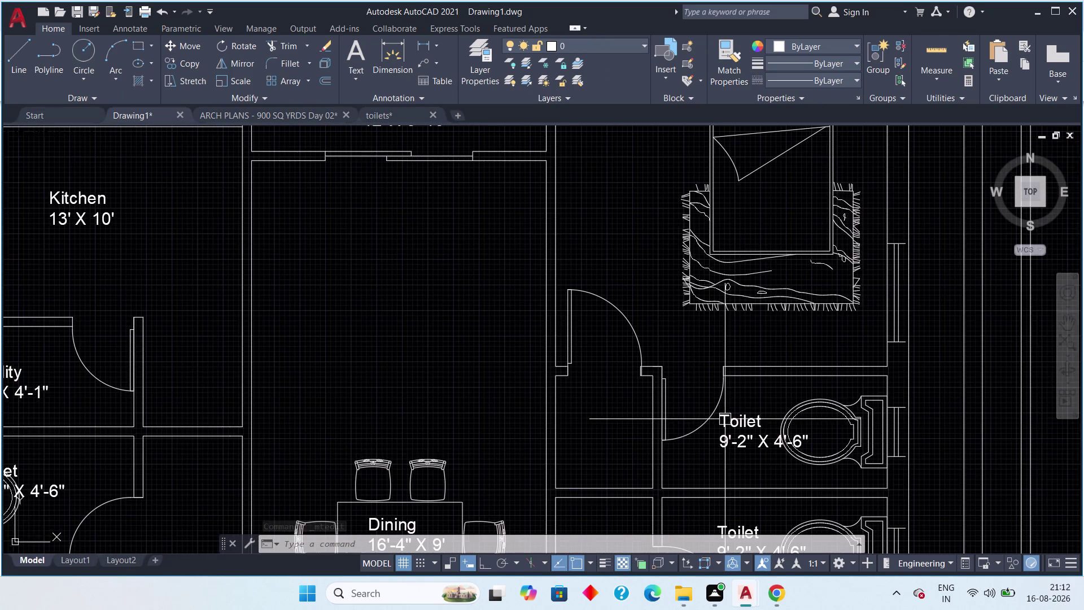
middle_drag(725, 419, 722, 432)
scroll(down, 3)
middle_drag(383, 428, 537, 455)
scroll(down, 3)
middle_drag(290, 446, 510, 415)
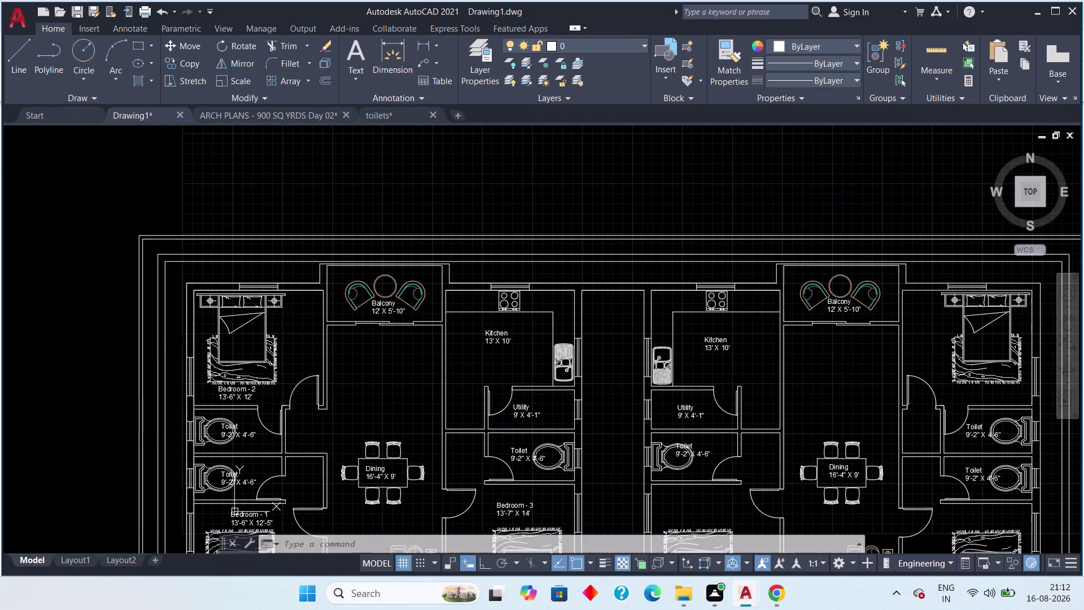
middle_drag(510, 415, 510, 415)
middle_drag(301, 447, 332, 309)
scroll(up, 3)
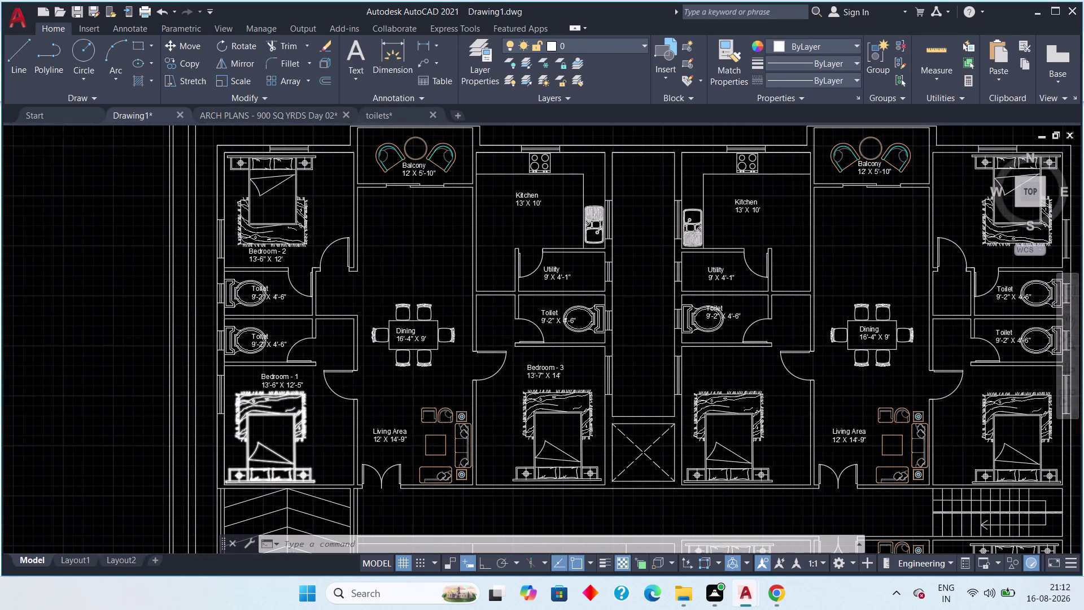
middle_drag(275, 405, 279, 446)
scroll(down, 3)
middle_drag(313, 366, 276, 408)
click(235, 338)
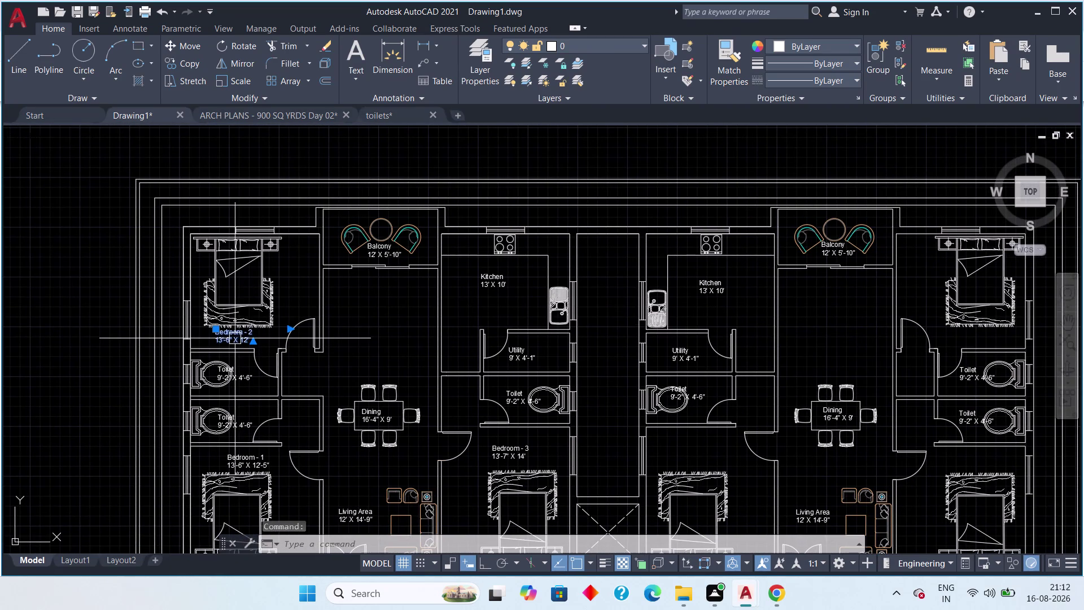
Copy the Bedroom - 2 label into the lower flat's bedroom beside the balcony.
text(co)
key(space)
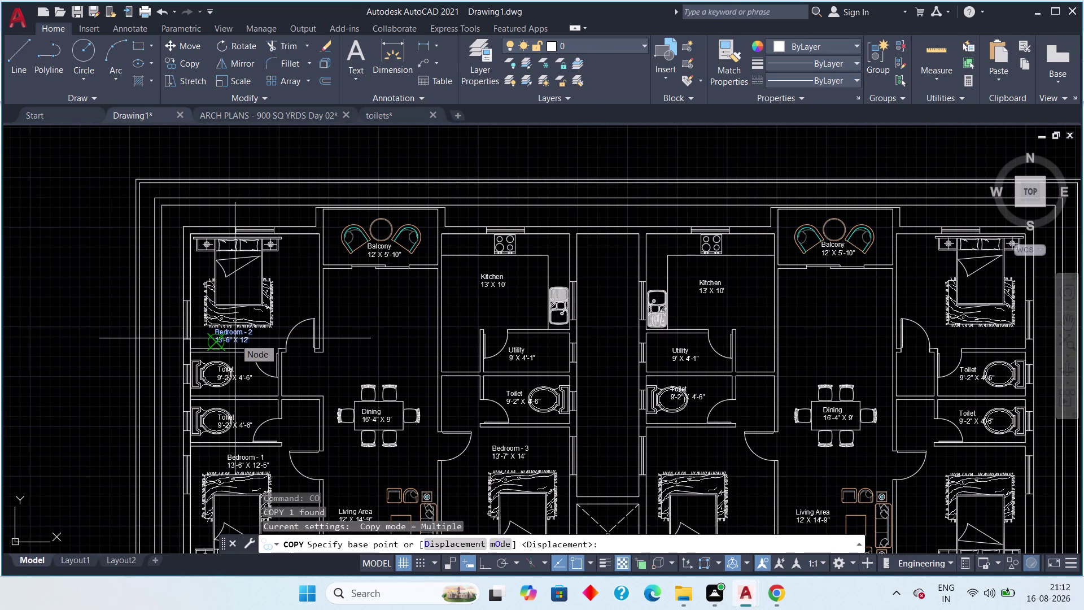
drag(235, 338, 269, 336)
middle_drag(456, 352, 21, 356)
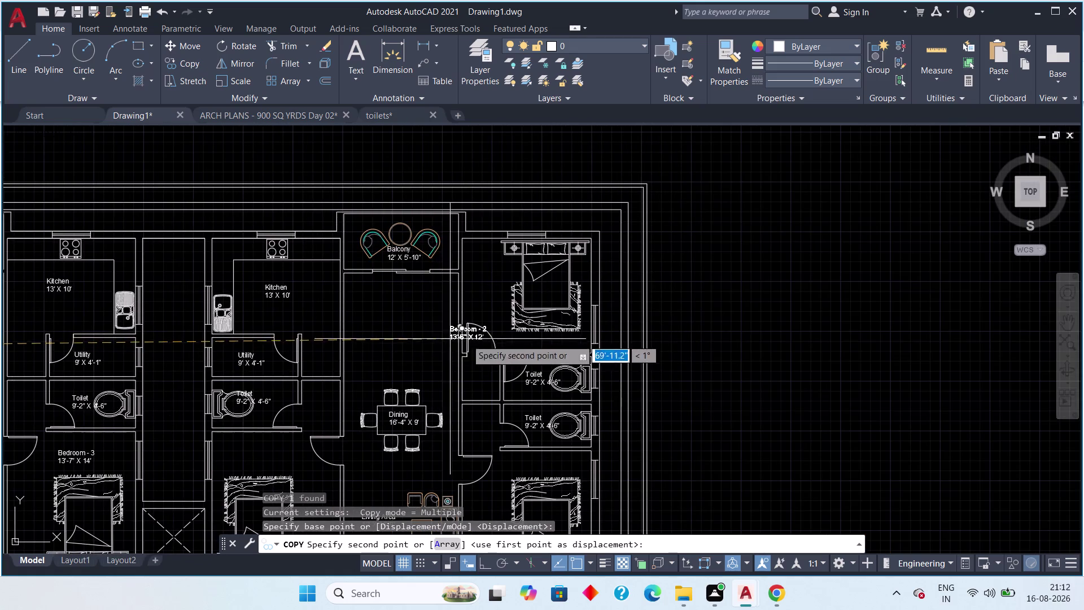
scroll(up, 3)
click(512, 354)
scroll(down, 3)
middle_drag(519, 392, 505, 223)
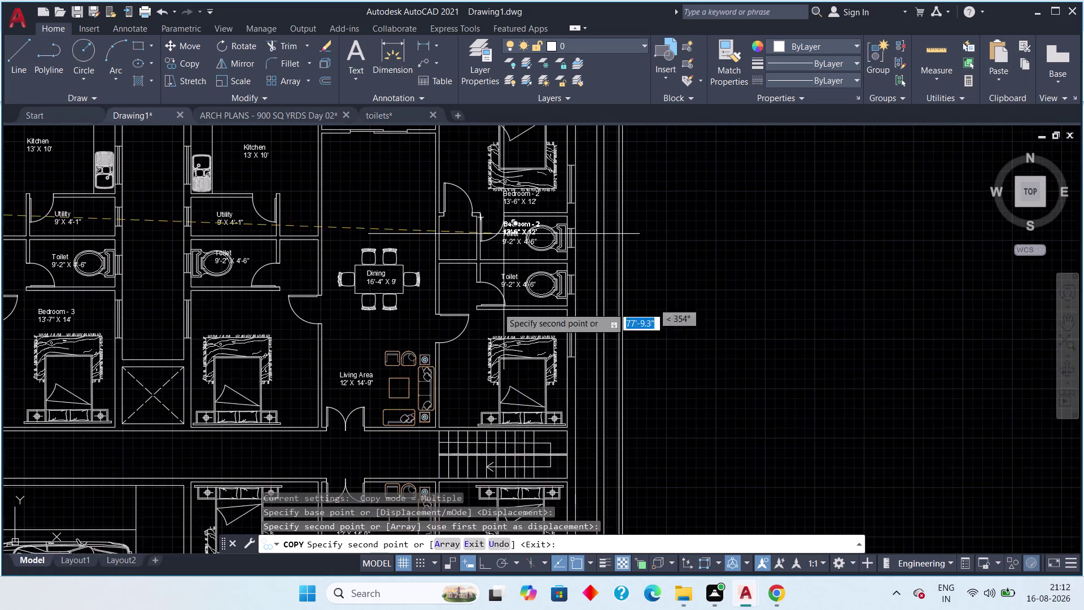
scroll(down, 3)
middle_drag(494, 409, 487, 279)
scroll(up, 3)
middle_drag(449, 313, 442, 405)
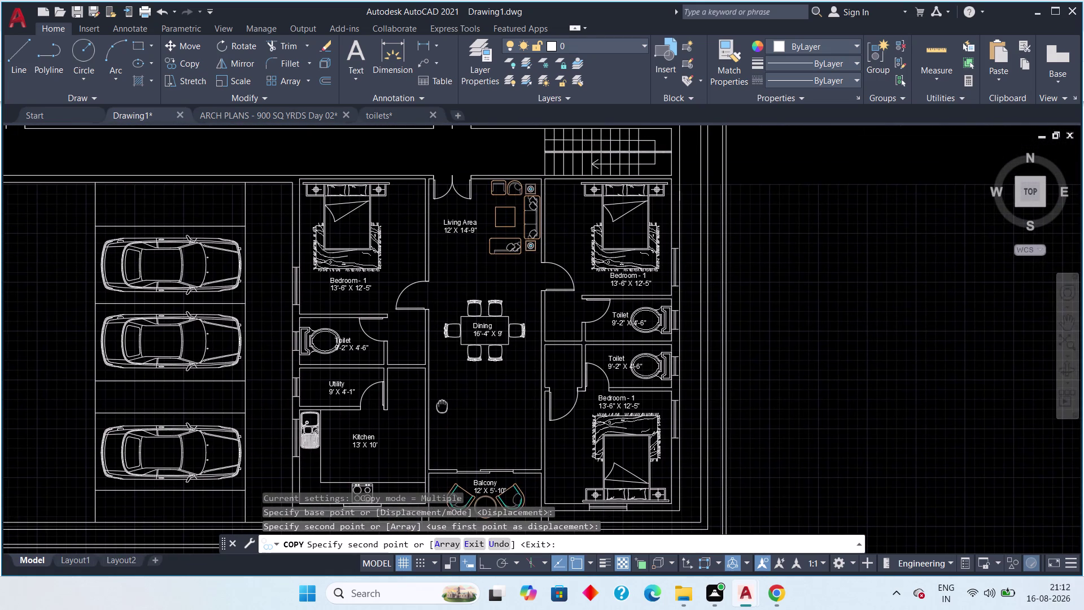
middle_drag(442, 405, 455, 384)
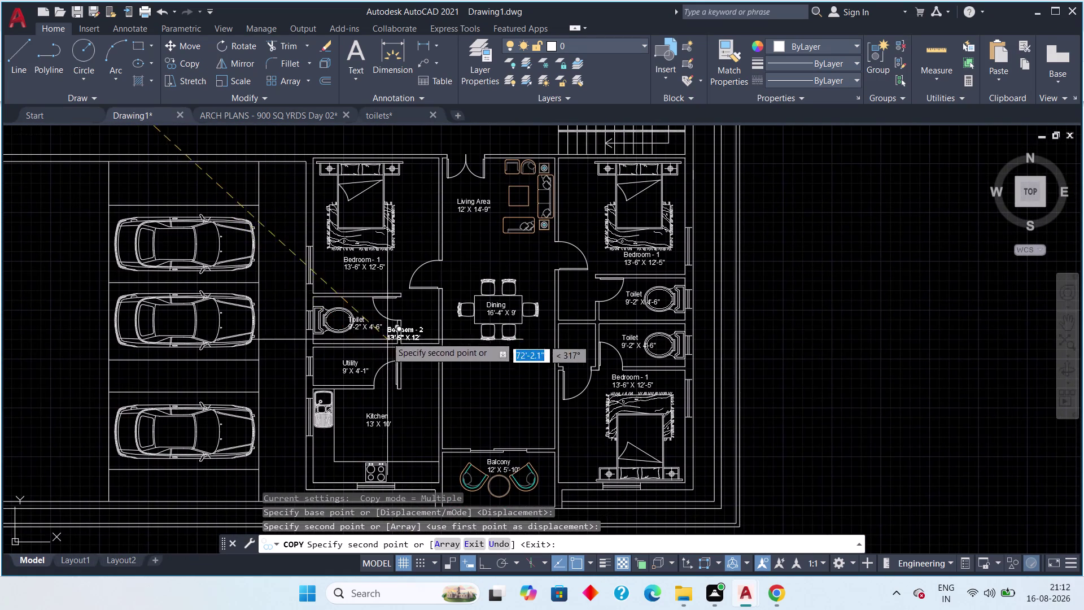
scroll(up, 3)
scroll(down, 3)
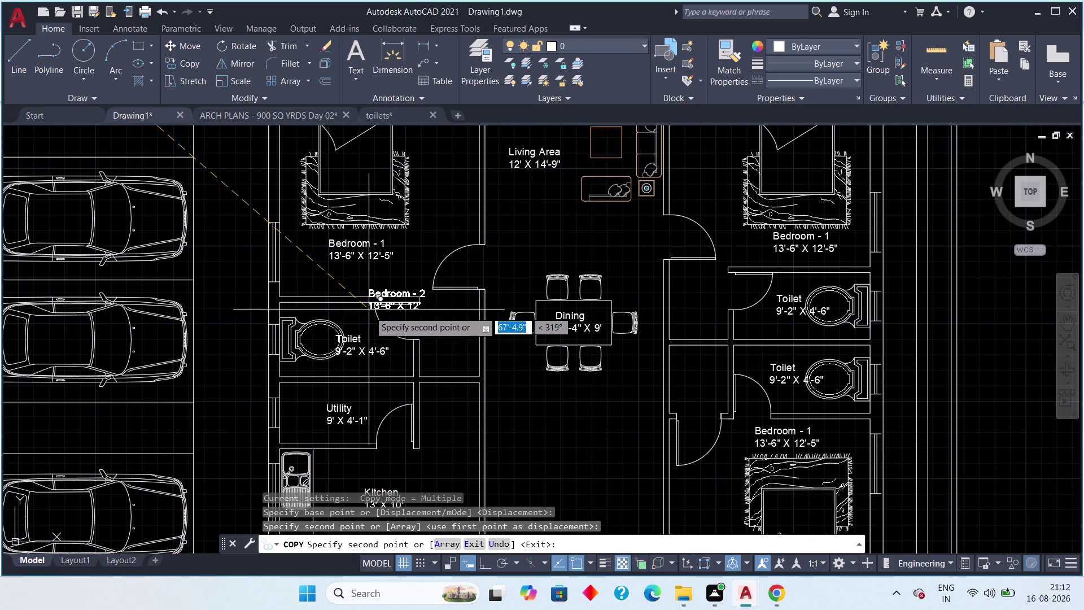
middle_drag(371, 317, 372, 359)
scroll(down, 3)
middle_drag(403, 387, 364, 251)
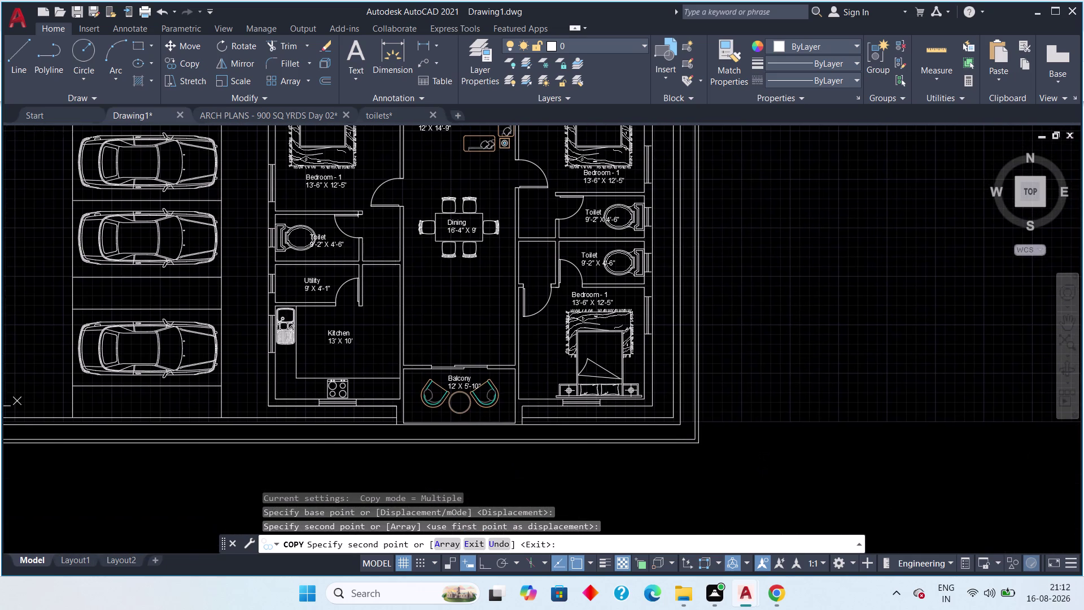
click(458, 337)
key(Escape)
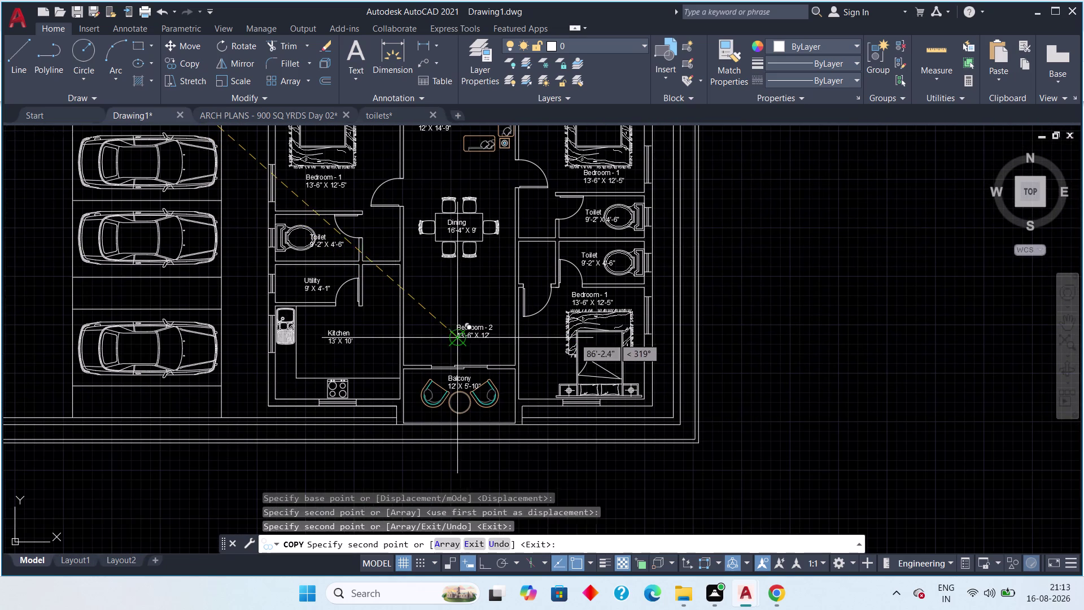
Delete the extra Bedroom - 1 label.
scroll(up, 3)
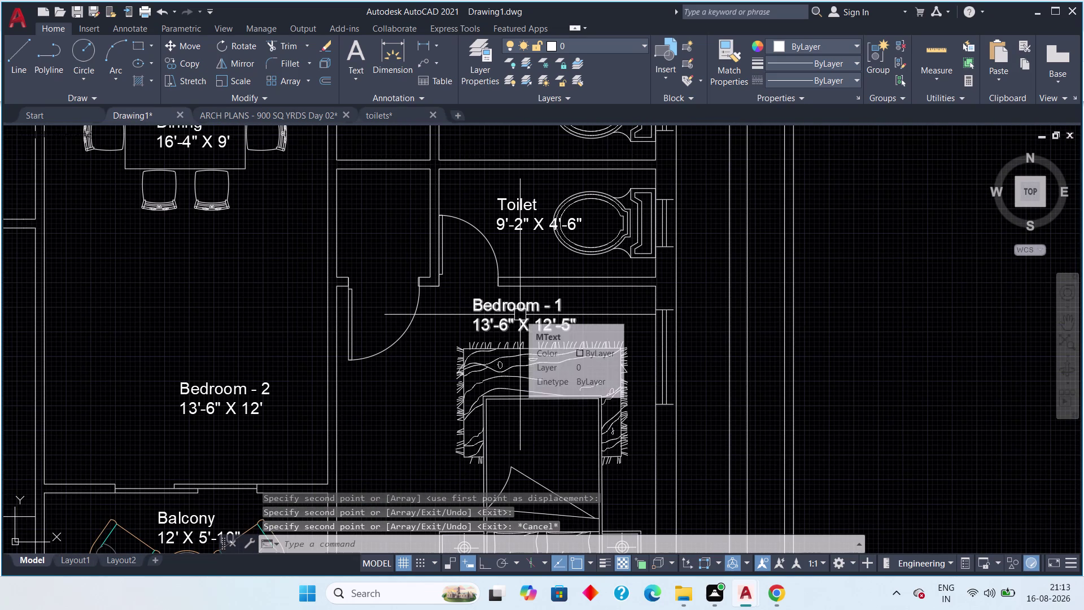
click(536, 323)
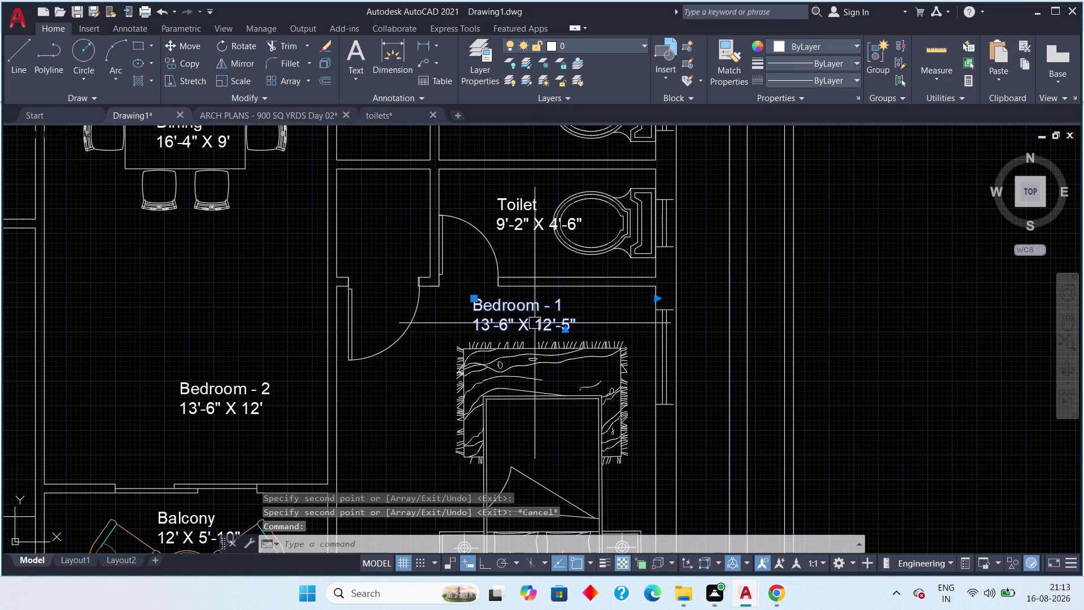
key(Delete)
Copy the new Bedroom - 2 label into the other flat's matching bedroom.
scroll(down, 3)
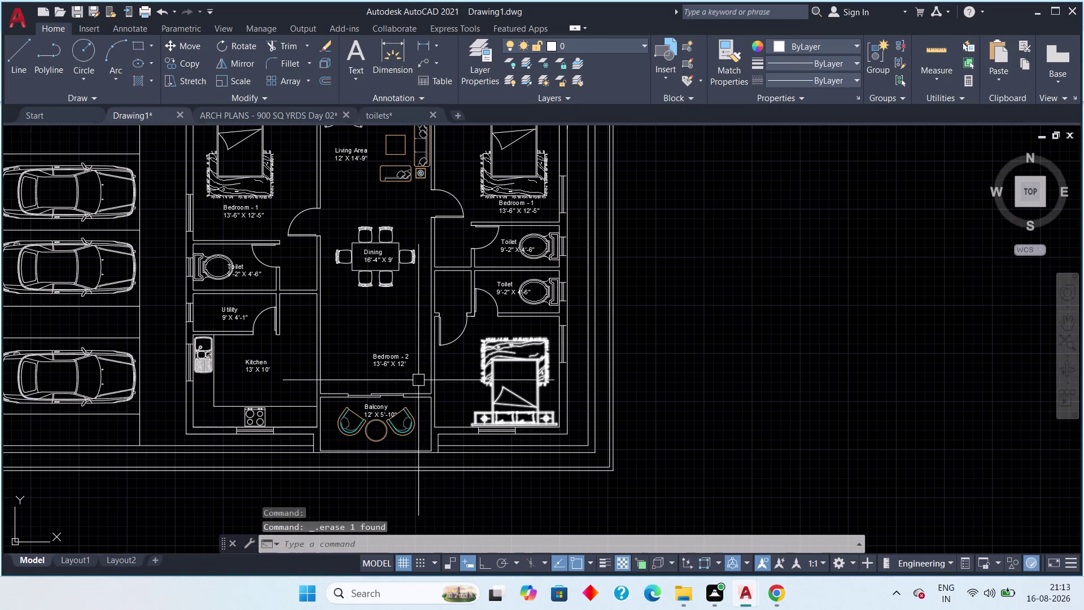
click(391, 366)
text(co)
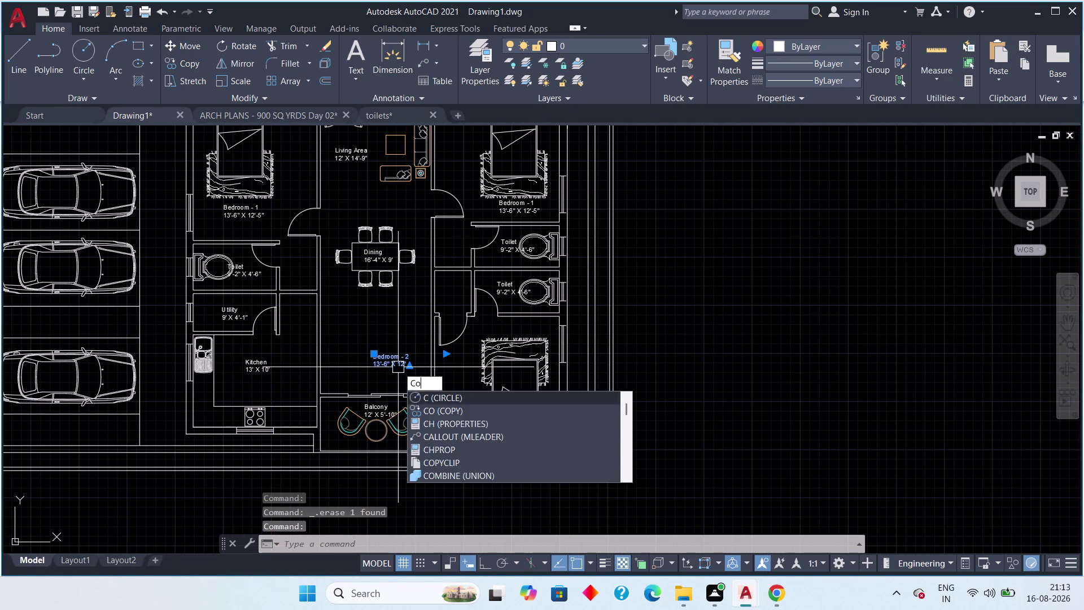
key(space)
scroll(up, 3)
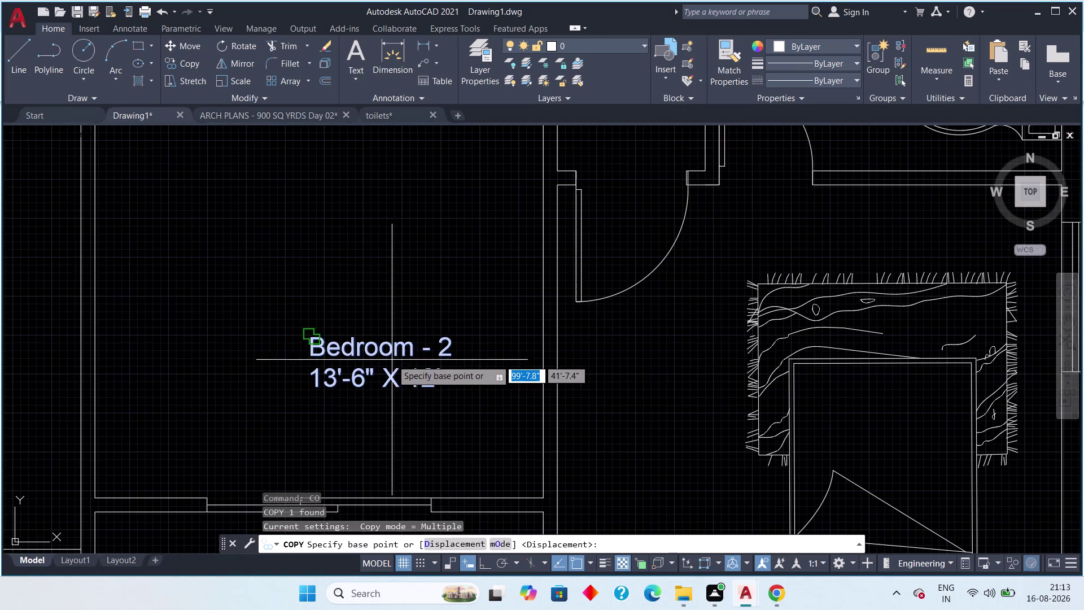
drag(390, 365, 407, 373)
middle_drag(600, 347, 335, 399)
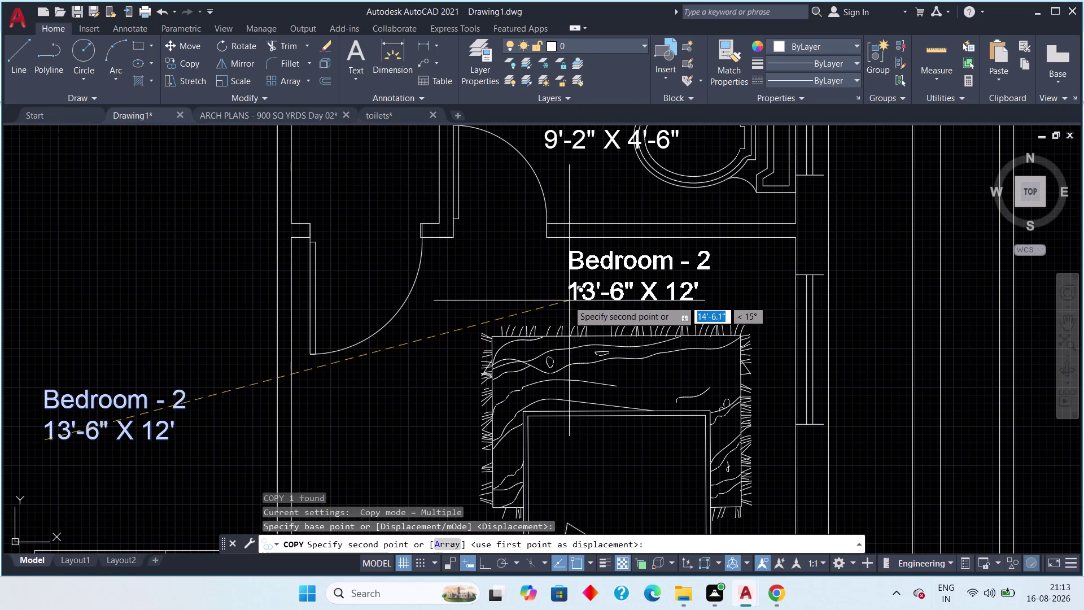
click(561, 301)
key(Escape)
Delete the stray extra Bedroom - 2 label copy.
scroll(down, 3)
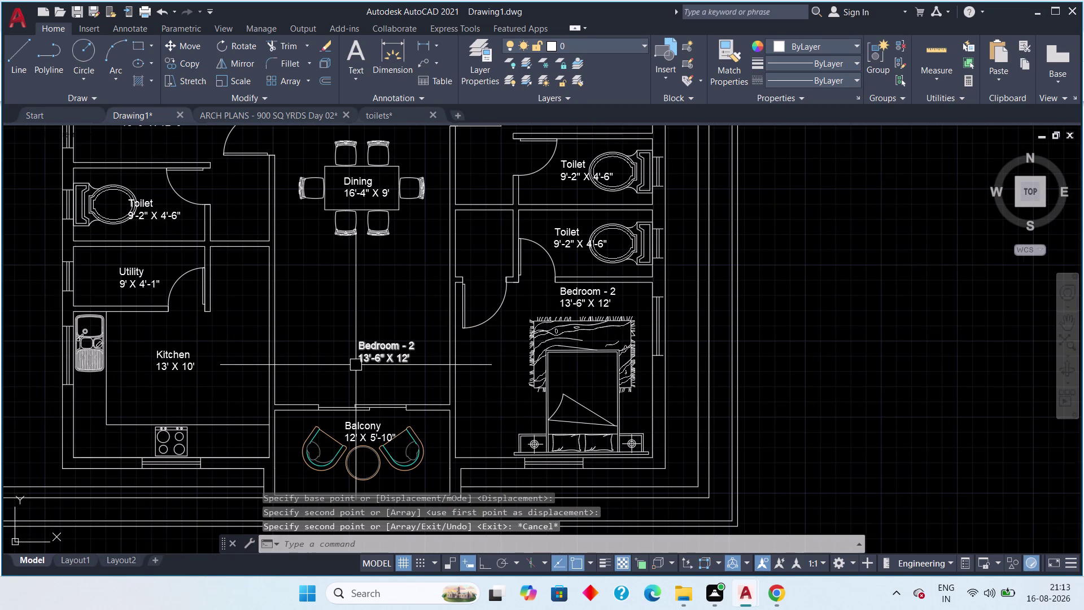
click(378, 359)
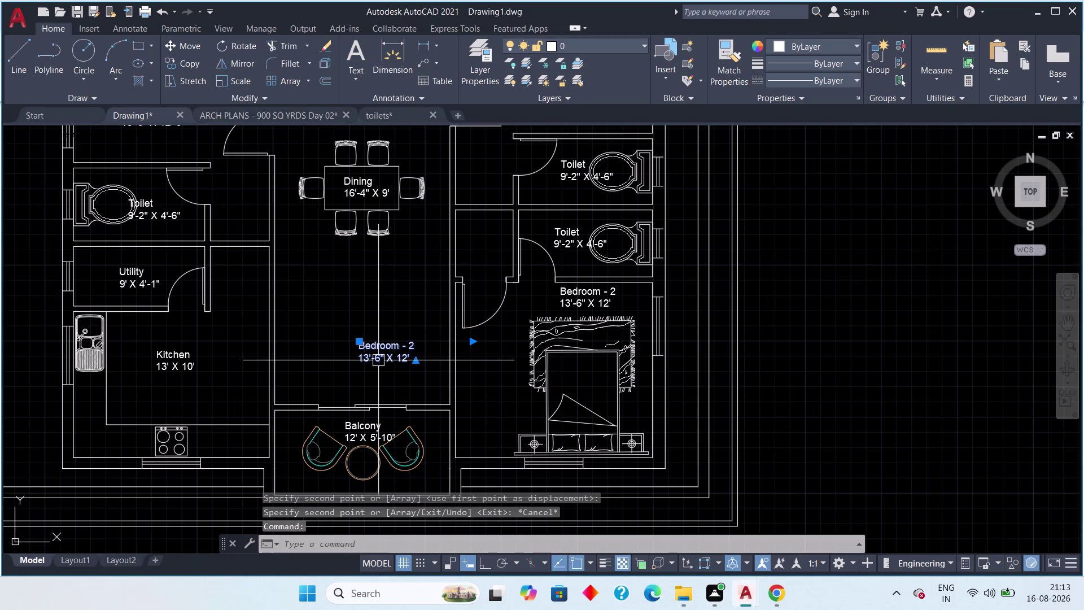
key(Delete)
middle_drag(382, 365, 382, 392)
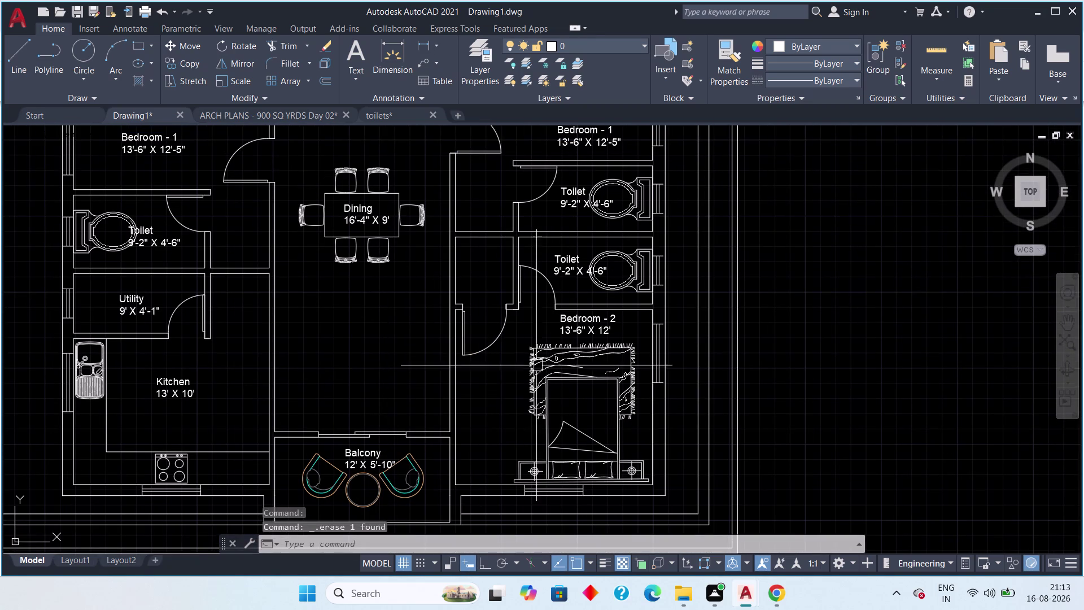
scroll(up, 3)
middle_drag(597, 336, 554, 394)
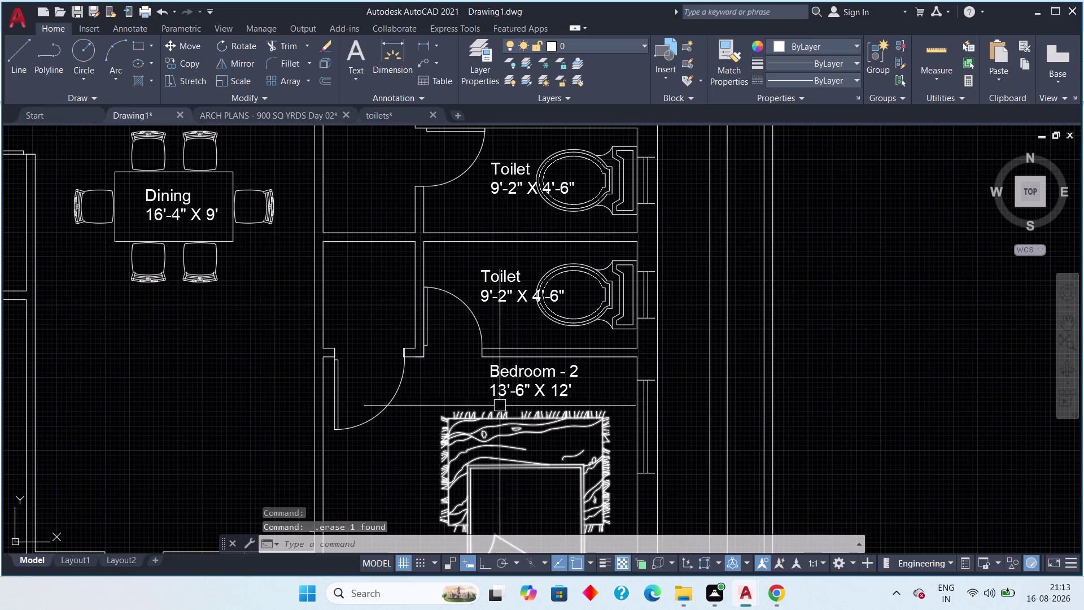
scroll(up, 3)
middle_drag(501, 385, 492, 412)
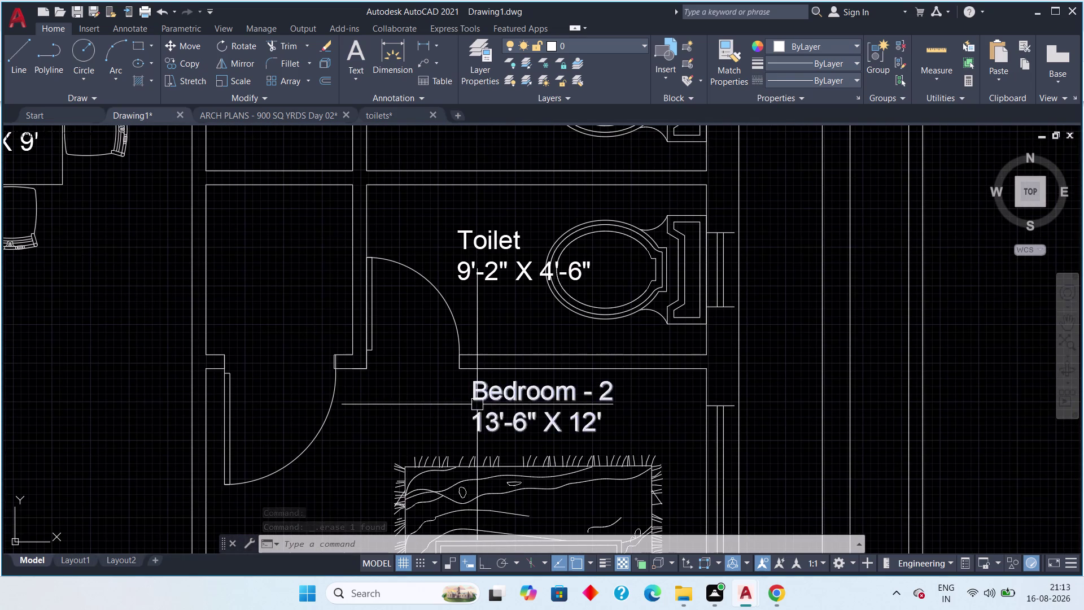
middle_drag(477, 404, 513, 426)
scroll(down, 3)
middle_drag(477, 377, 514, 443)
scroll(down, 3)
scroll(down, 3)
middle_drag(467, 407, 509, 449)
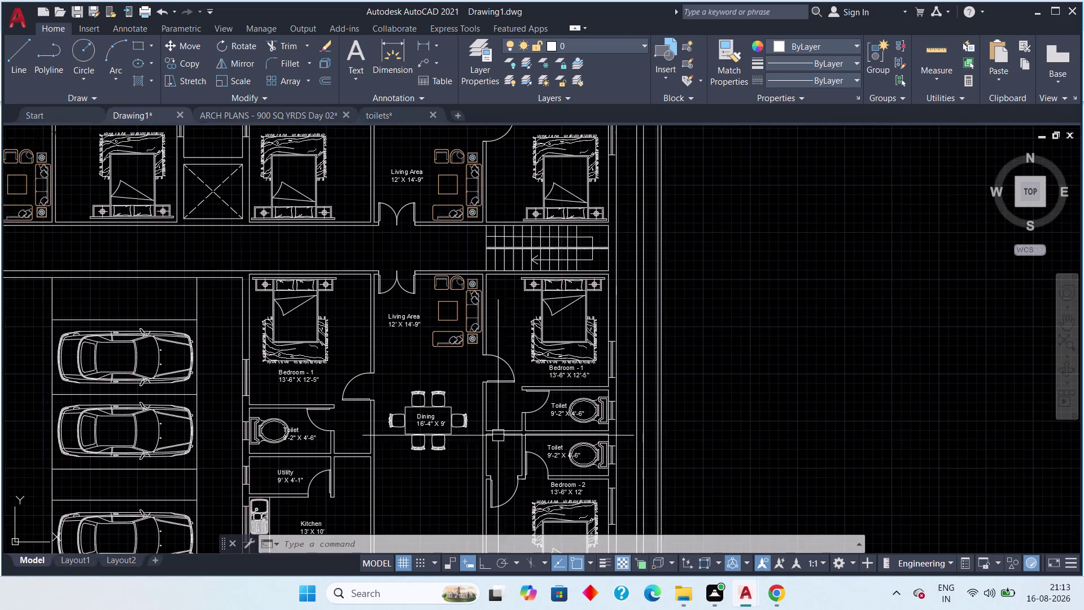
scroll(down, 3)
middle_drag(407, 380, 498, 451)
middle_drag(287, 337, 353, 392)
scroll(up, 3)
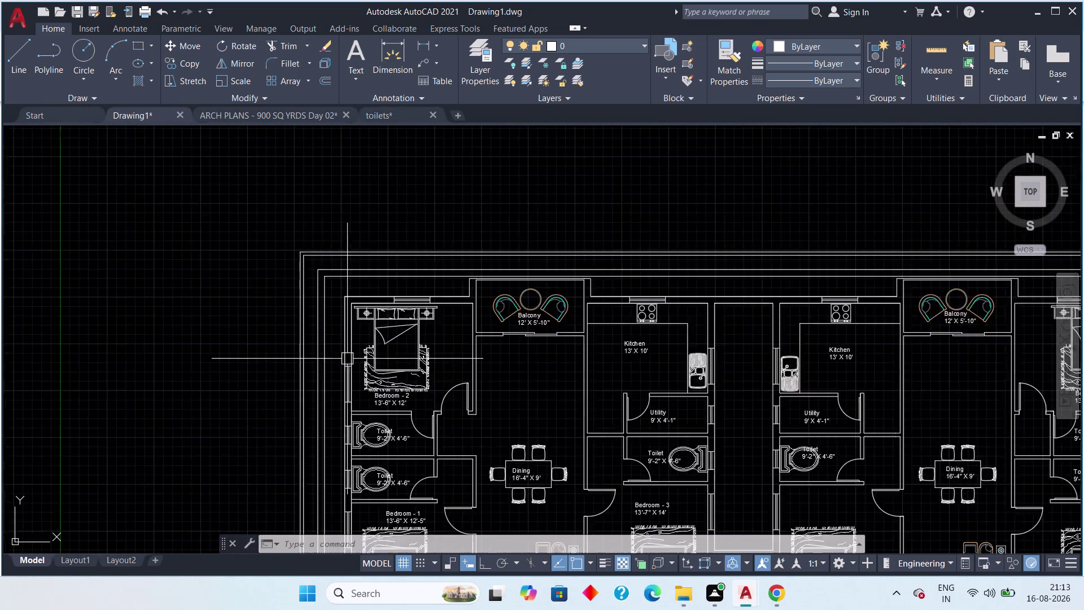
middle_drag(396, 373, 423, 296)
scroll(up, 3)
middle_drag(478, 393, 386, 399)
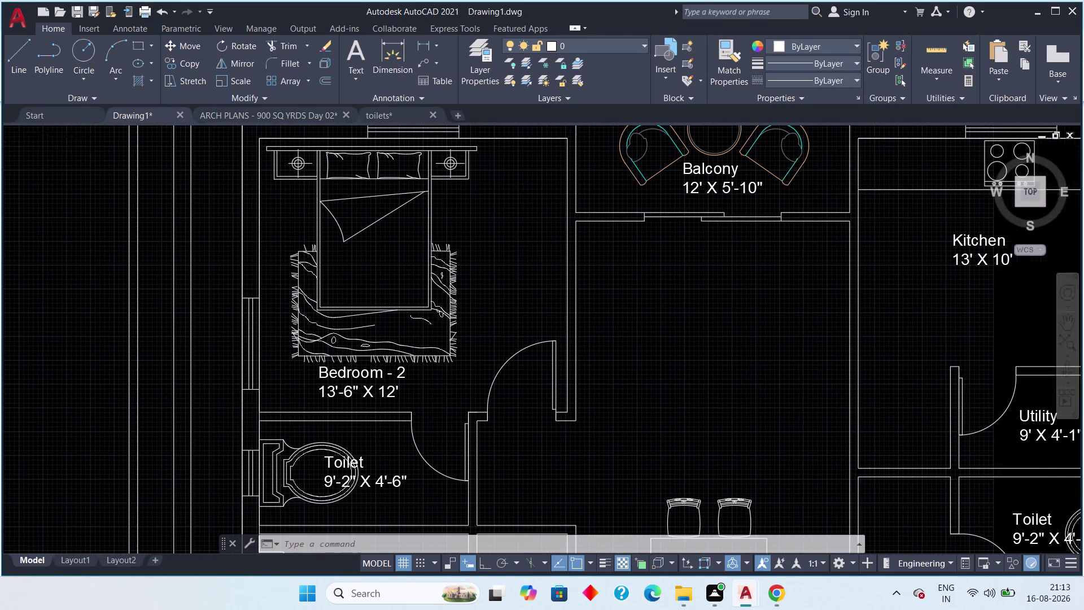
scroll(down, 3)
middle_drag(550, 351, 273, 432)
scroll(down, 3)
scroll(up, 3)
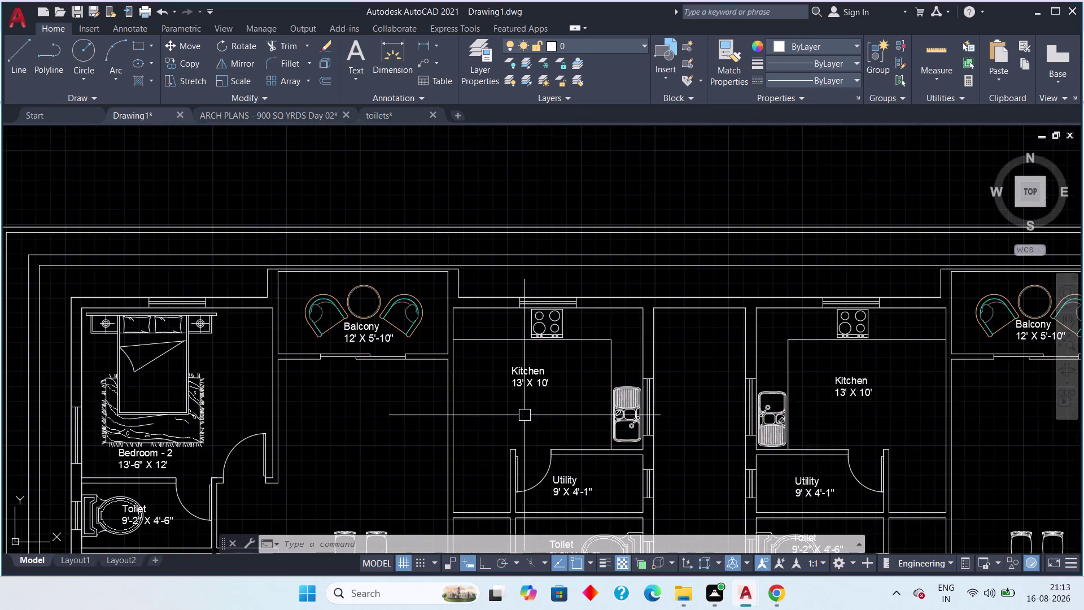
middle_drag(548, 417, 392, 355)
scroll(down, 3)
middle_drag(576, 409, 464, 389)
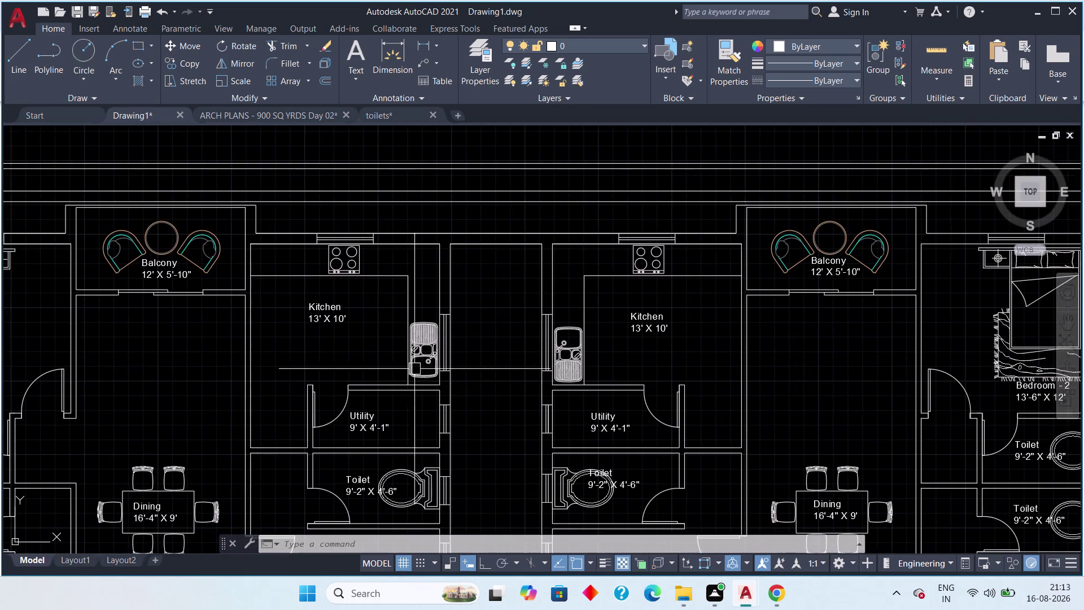
scroll(up, 3)
middle_drag(399, 367, 405, 299)
scroll(down, 3)
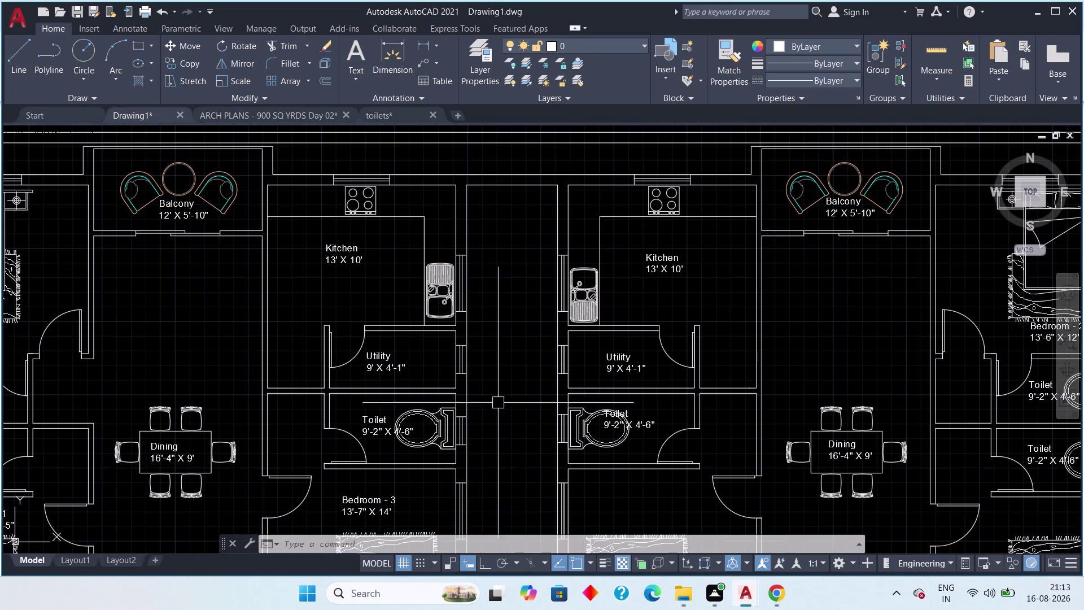
middle_drag(533, 443, 307, 341)
scroll(down, 3)
middle_drag(360, 419, 410, 242)
middle_drag(428, 378, 430, 312)
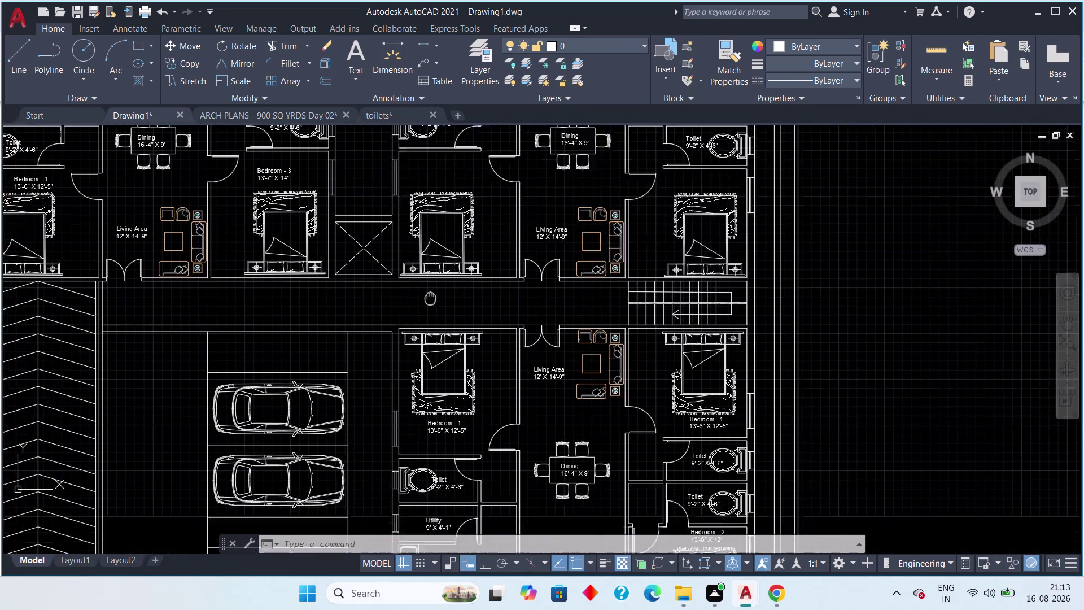
middle_drag(430, 312, 431, 191)
scroll(up, 3)
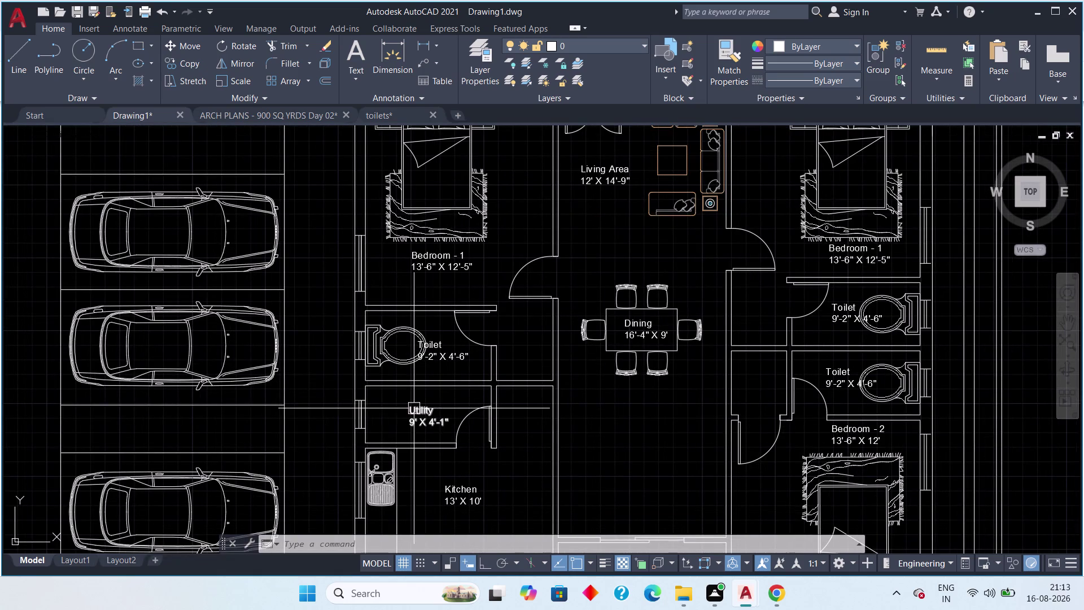
middle_drag(359, 365, 461, 323)
scroll(down, 3)
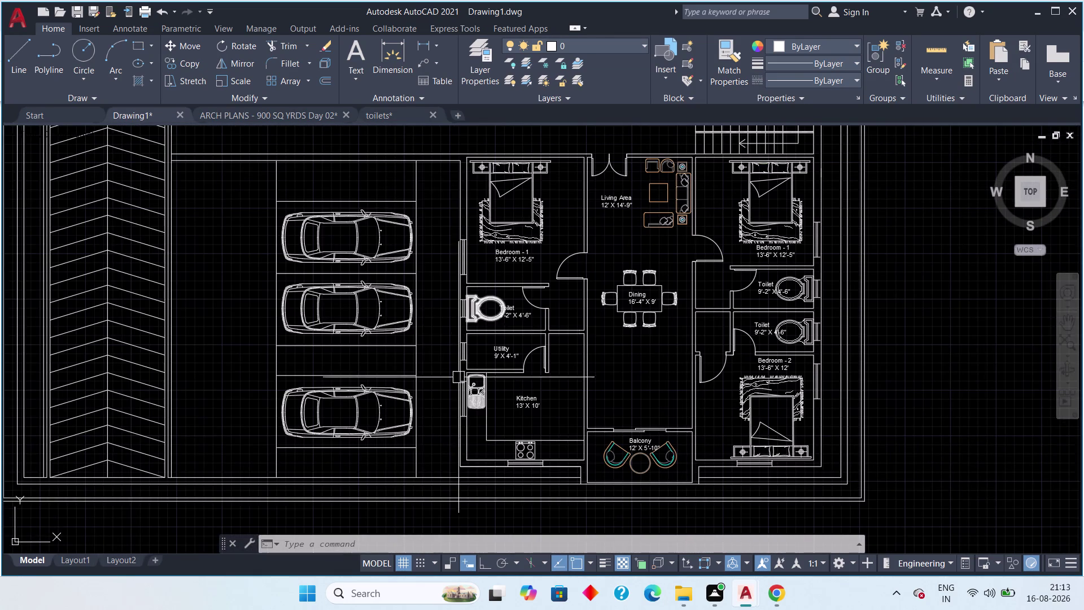
middle_drag(459, 385, 524, 461)
scroll(down, 3)
middle_drag(350, 257, 397, 363)
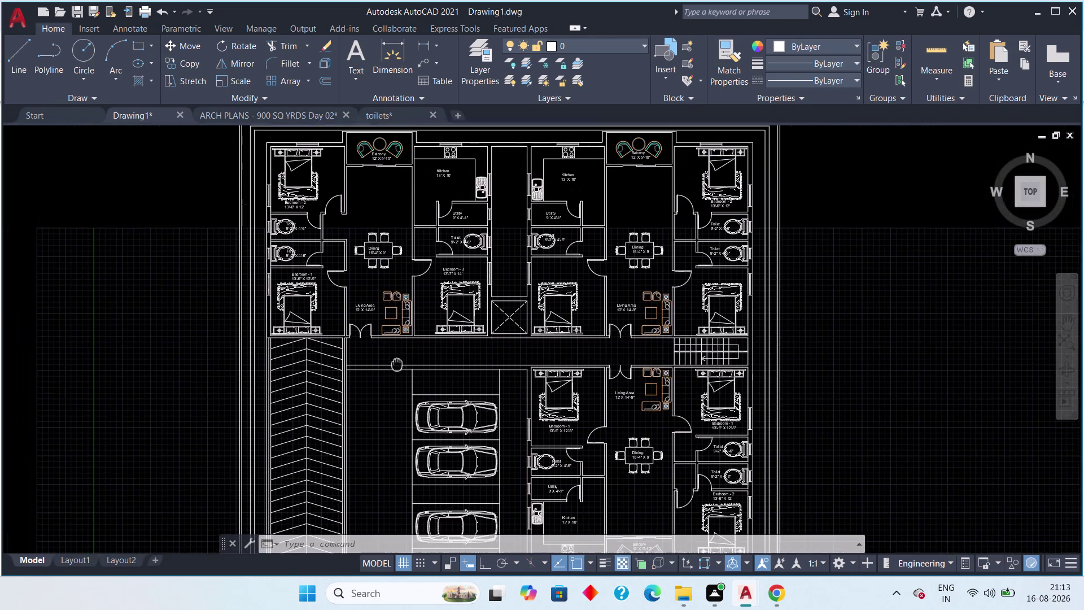
middle_drag(397, 363, 397, 366)
scroll(up, 3)
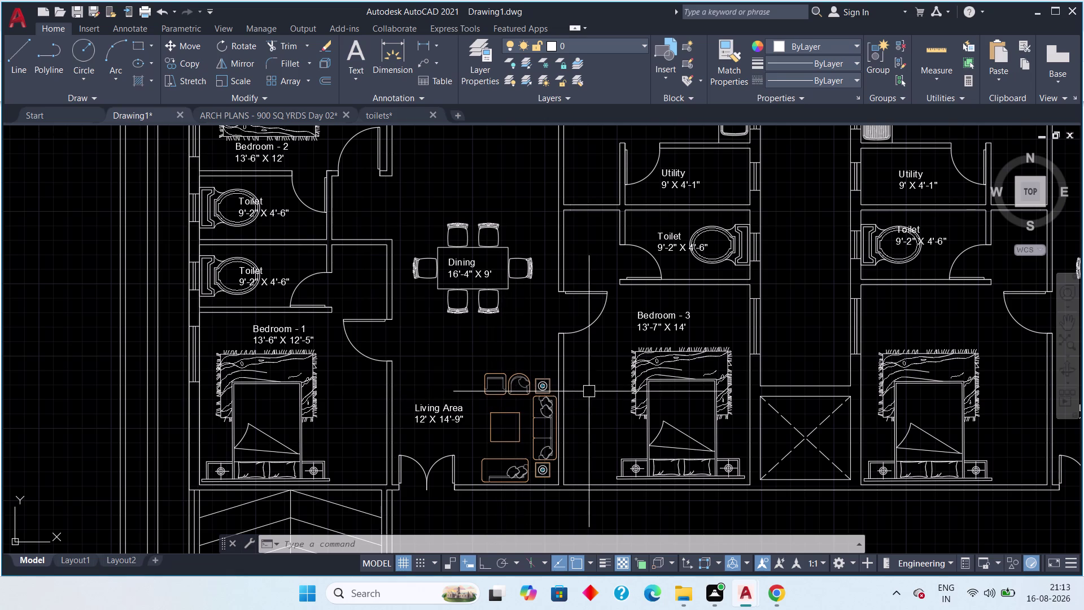
middle_drag(579, 396, 325, 419)
scroll(down, 3)
Copy the Bedroom - 3 label into the neighbouring flat's bedroom.
scroll(up, 3)
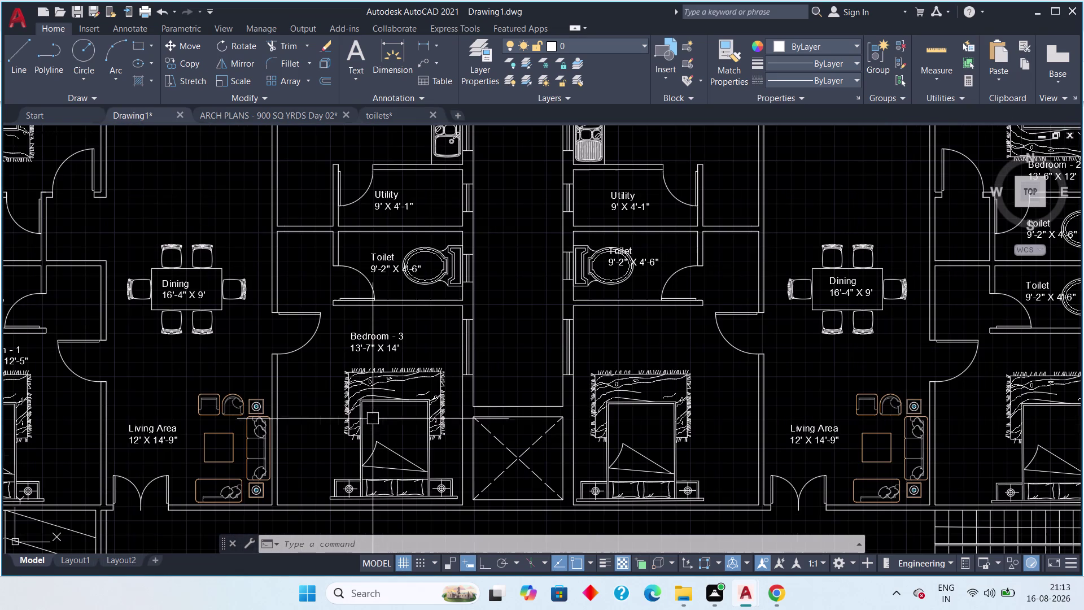
click(374, 345)
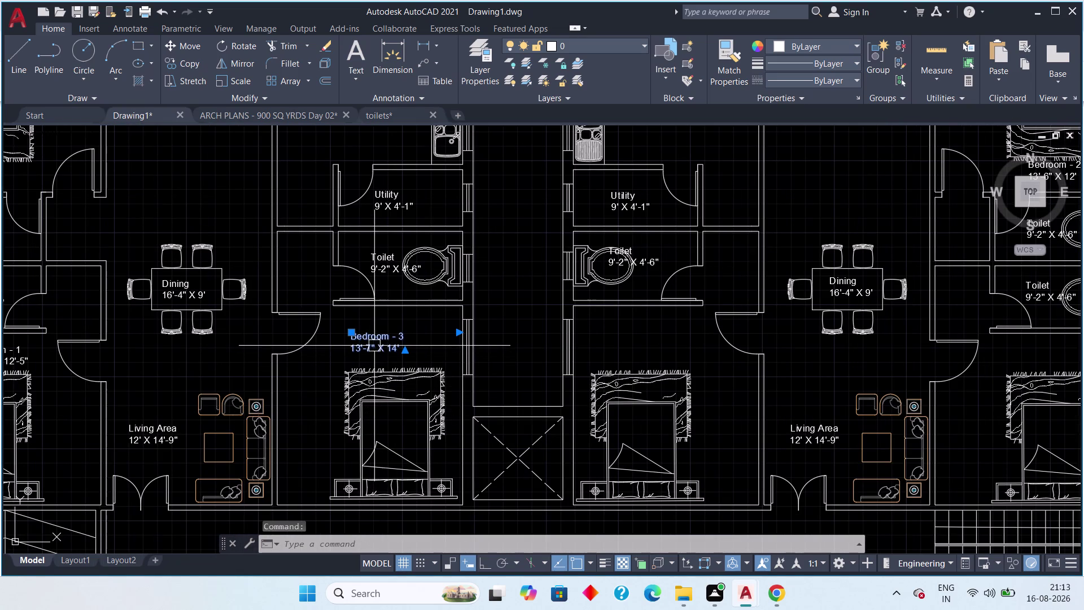
text(co)
key(space)
drag(377, 343, 461, 361)
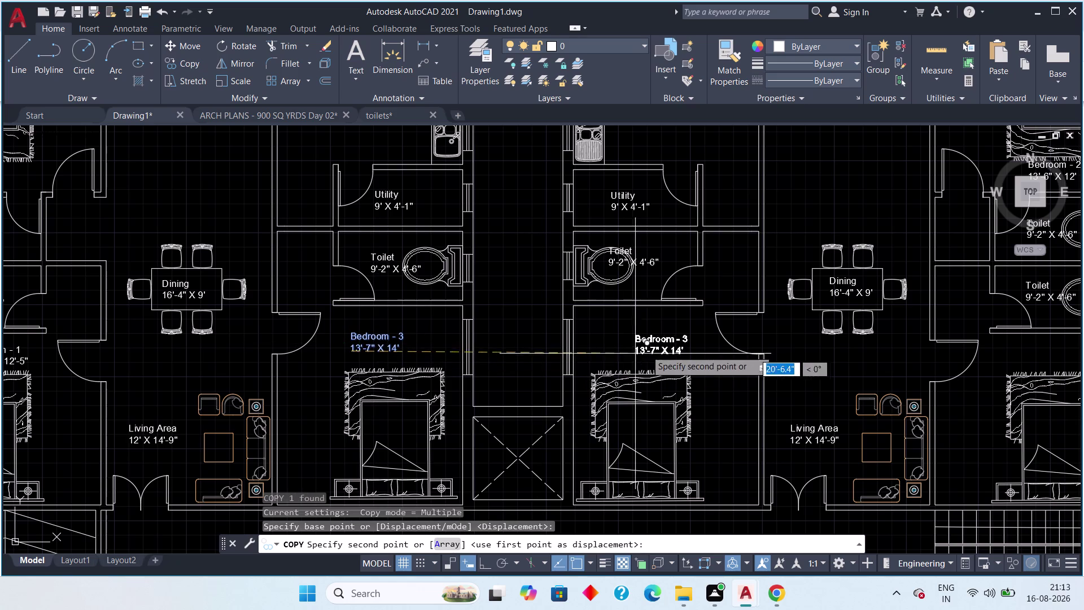
click(635, 351)
key(Escape)
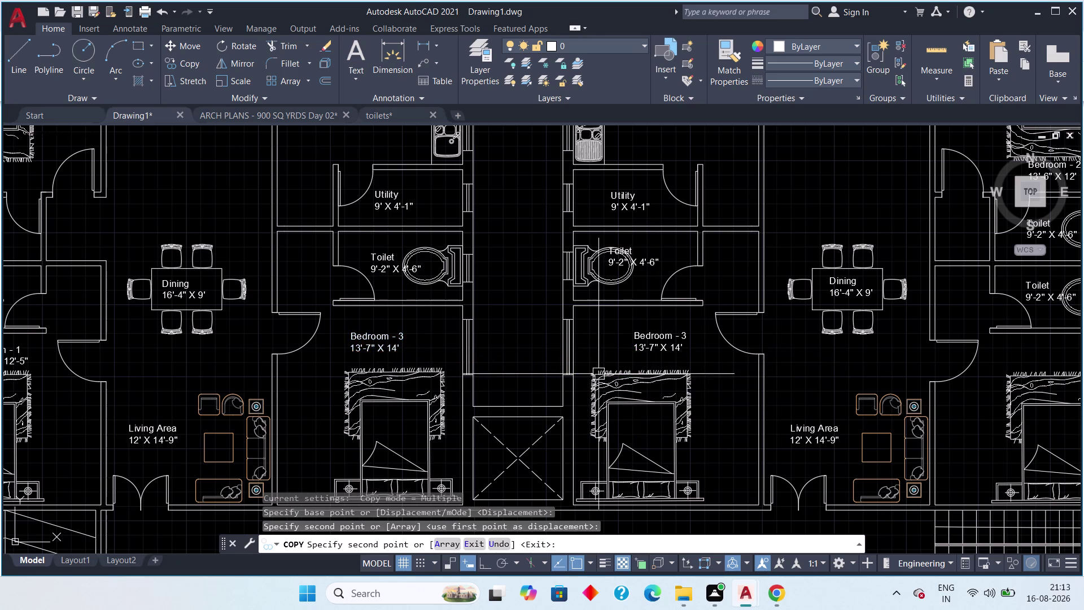
Copy the Bedroom - 1, 13'-6" X 12'-5" label into the right-hand flat's bedroom.
scroll(down, 3)
click(220, 363)
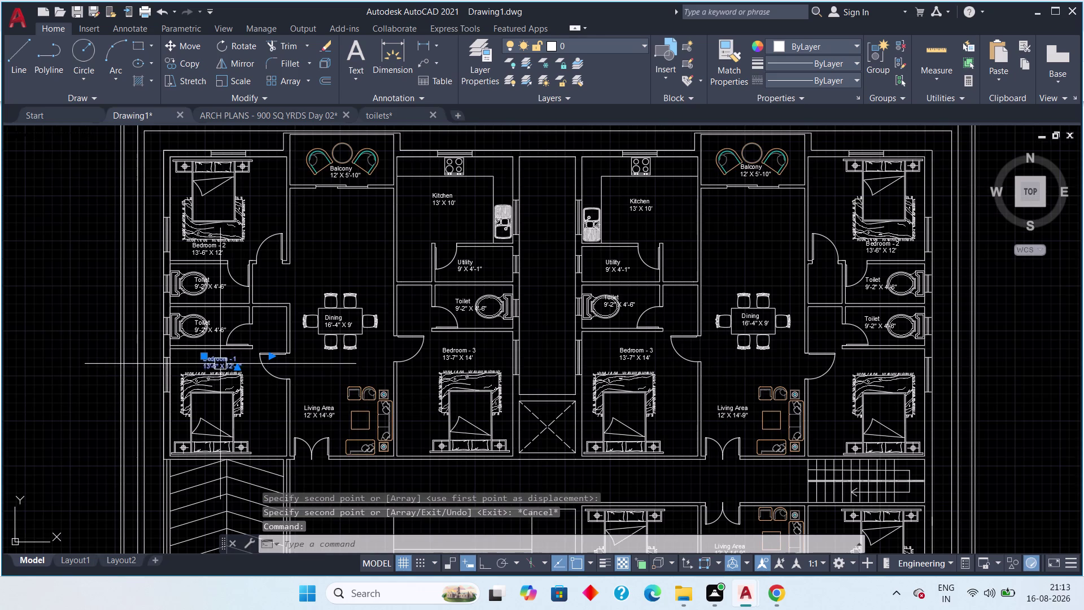
text(co)
key(space)
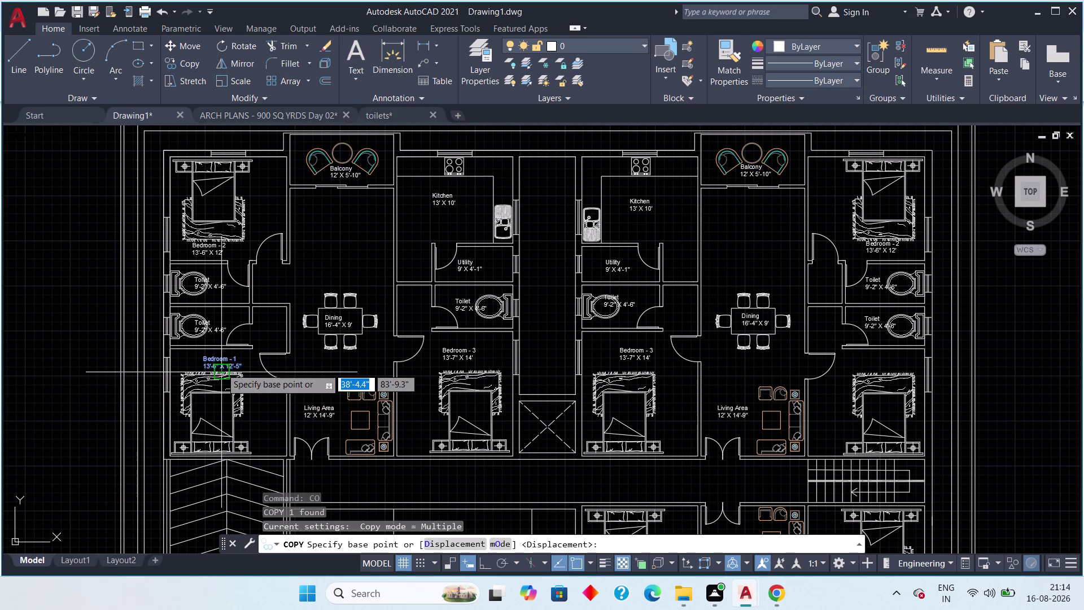
scroll(up, 3)
click(215, 361)
middle_drag(396, 380, 0, 292)
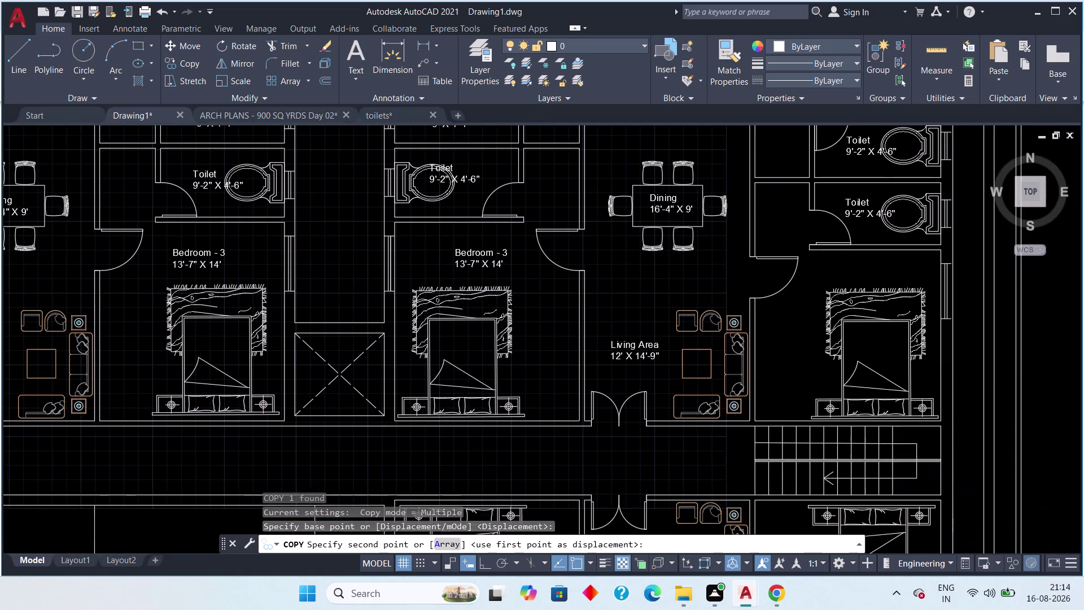
middle_drag(476, 345, 334, 343)
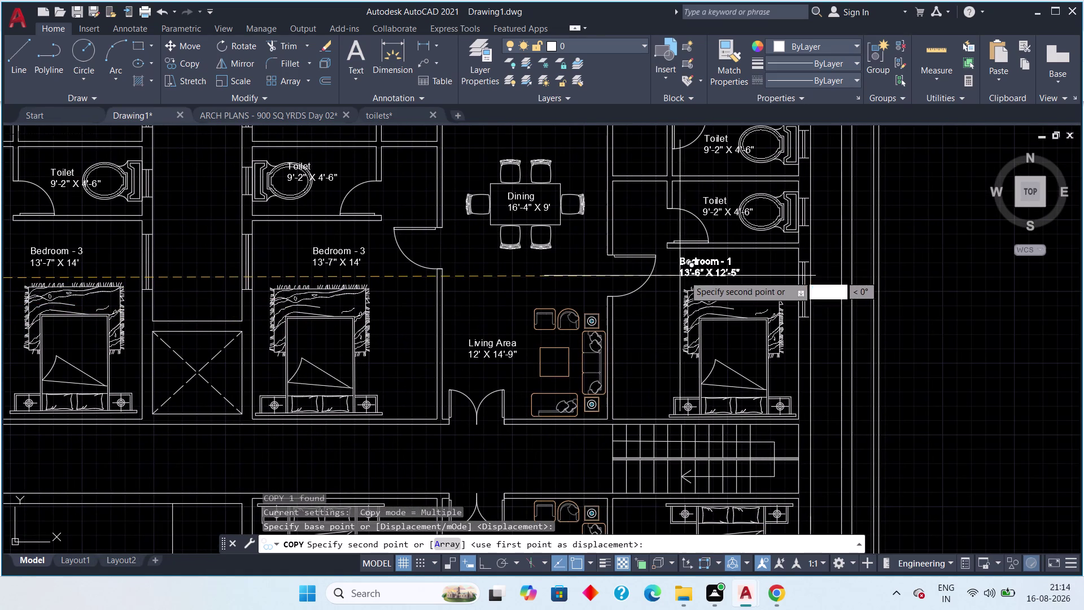
click(695, 276)
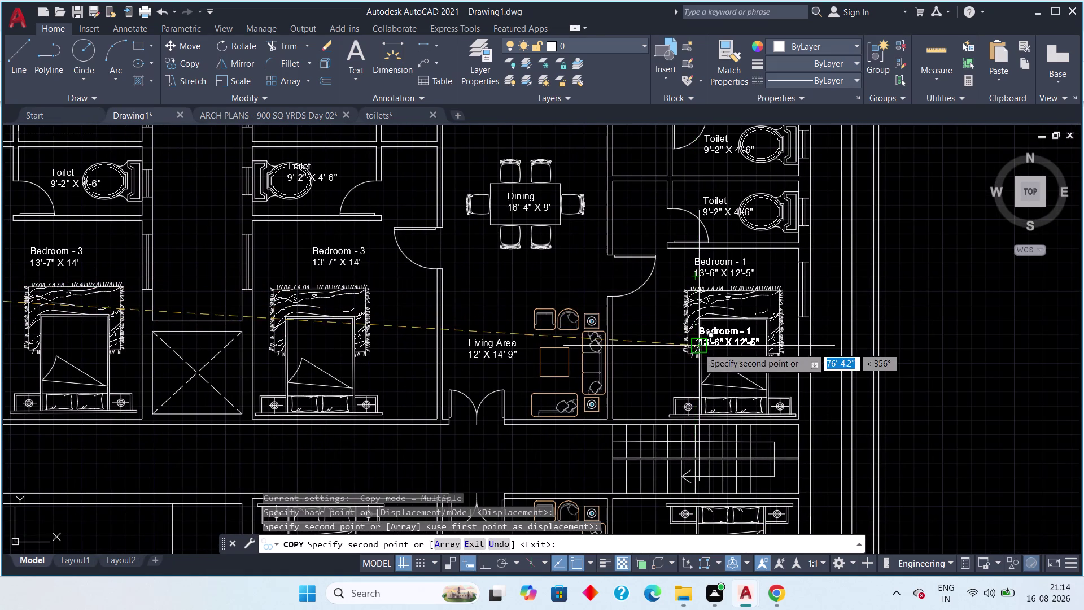
key(Escape)
middle_drag(689, 351, 587, 281)
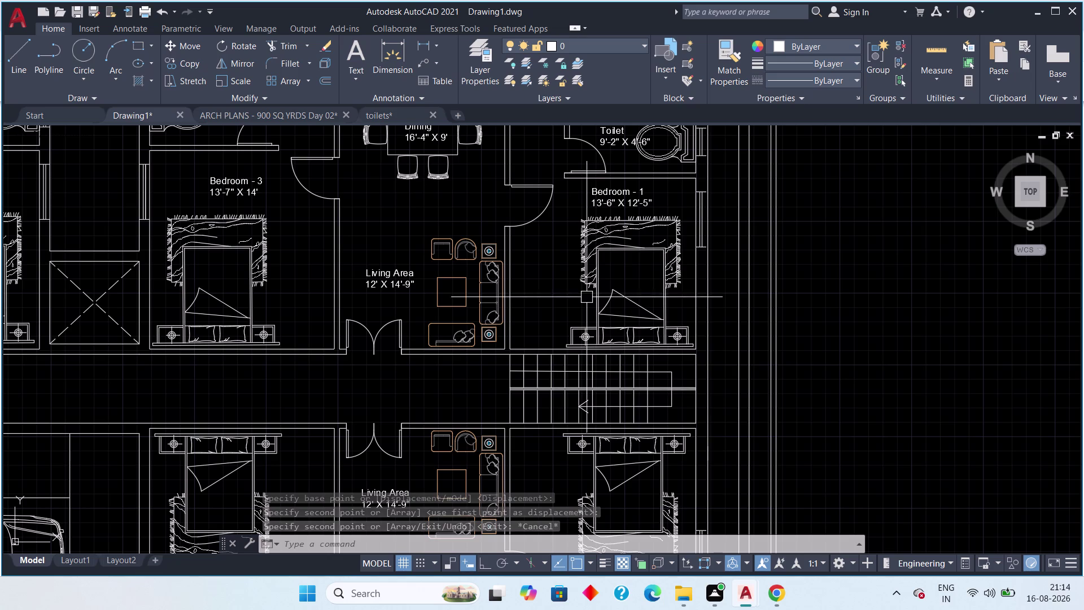
middle_drag(593, 233, 557, 262)
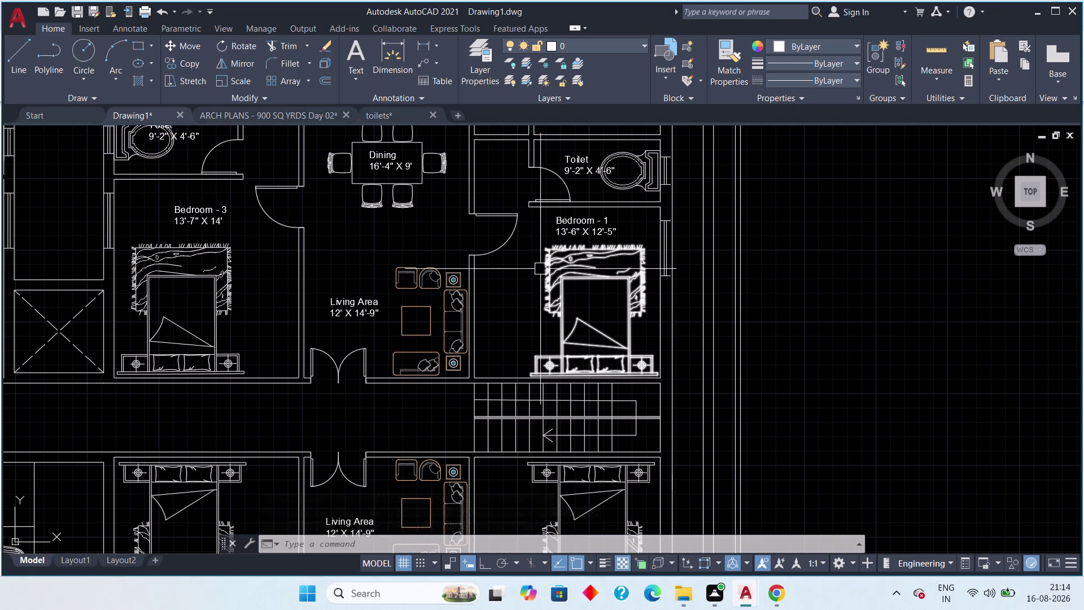
scroll(down, 3)
middle_drag(539, 351, 531, 332)
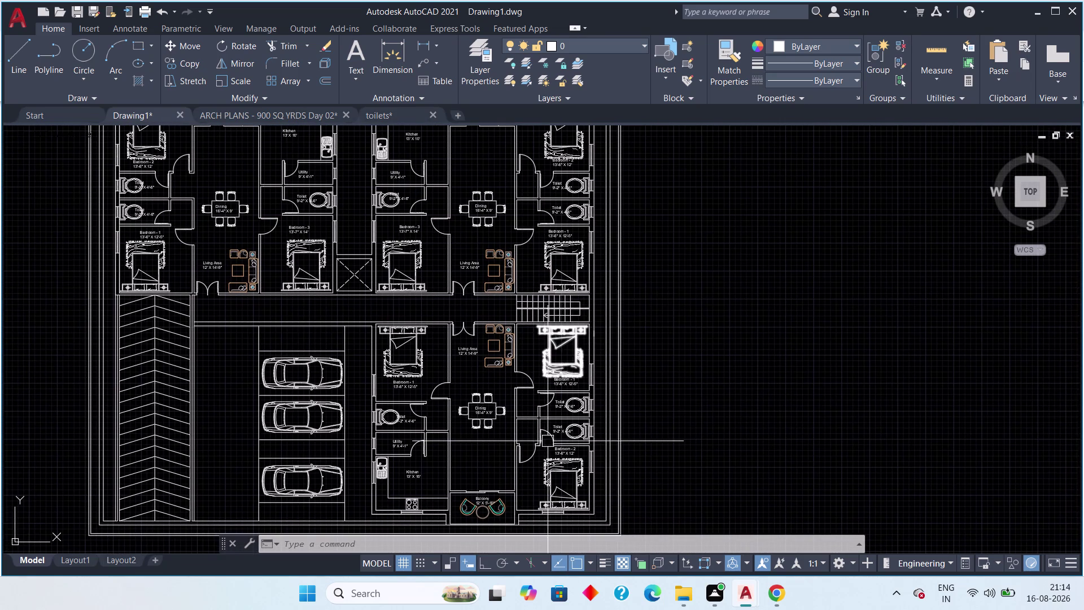
middle_click(547, 441)
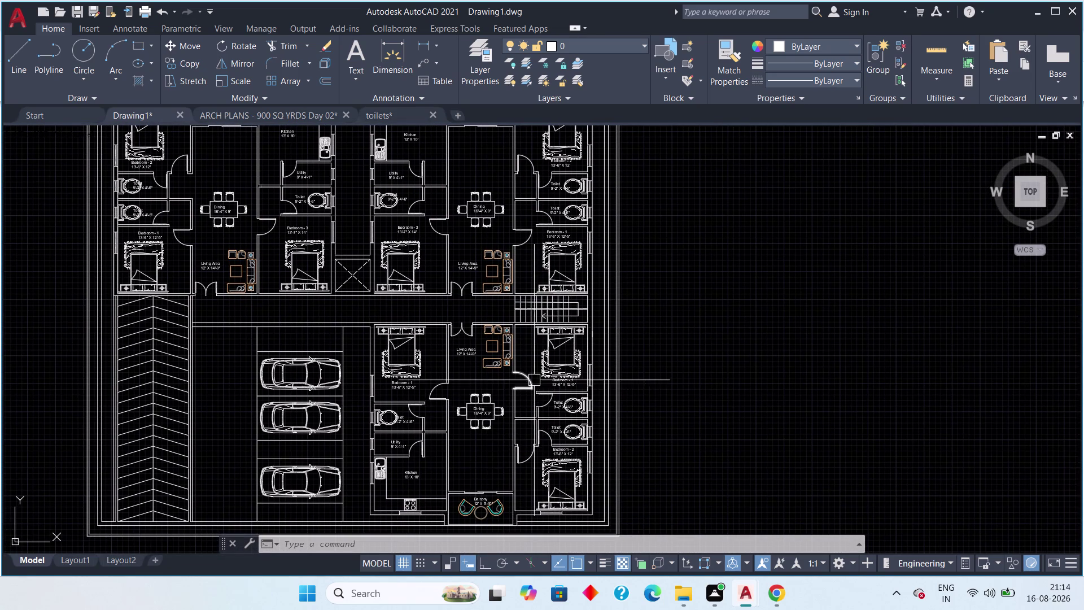
middle_drag(536, 353, 517, 382)
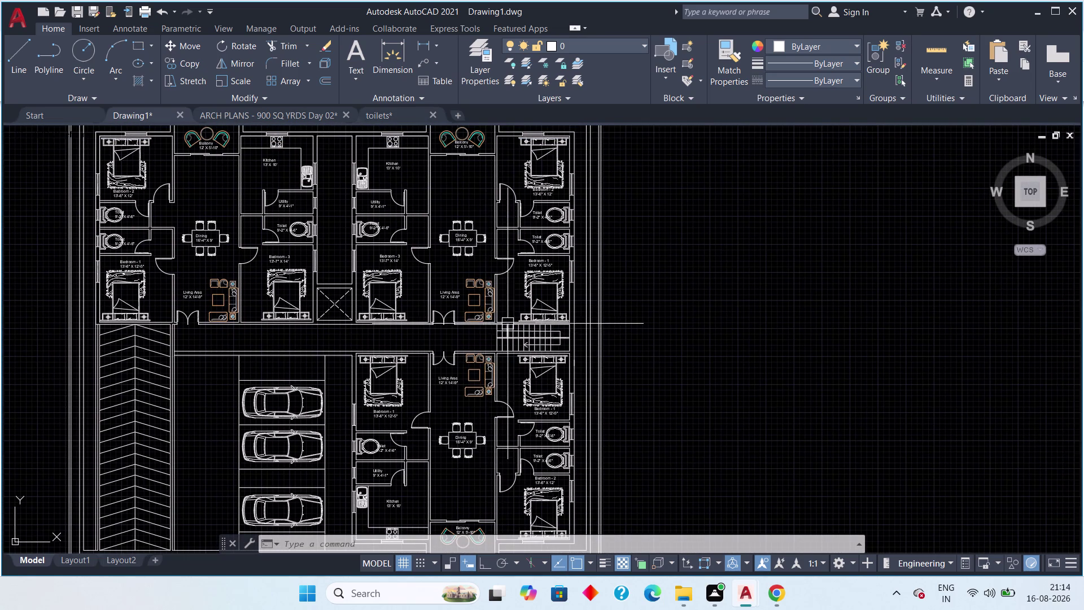
scroll(up, 3)
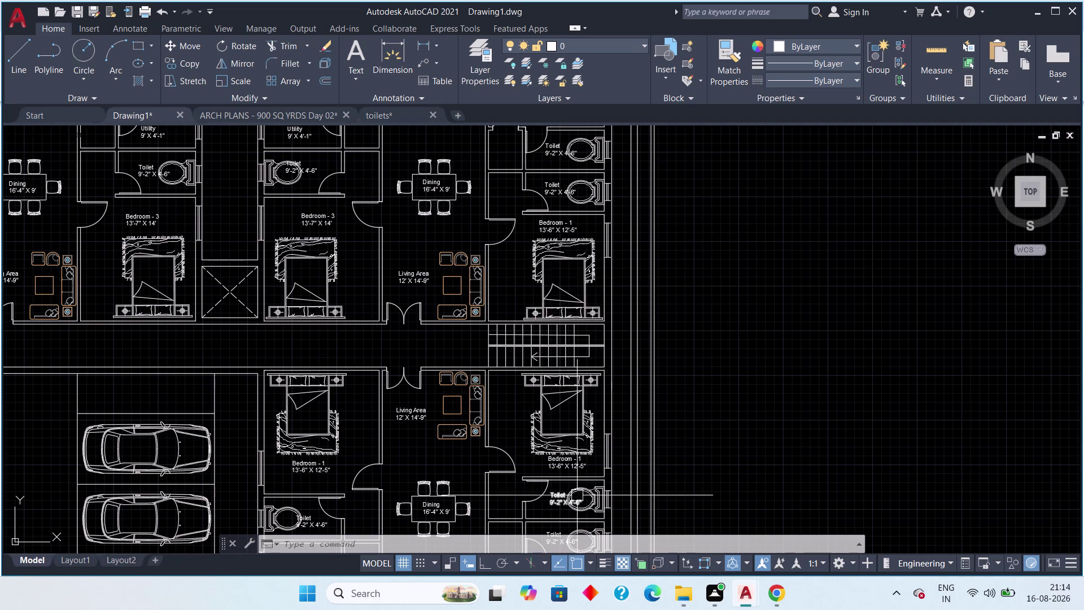
scroll(up, 3)
middle_drag(571, 477, 571, 528)
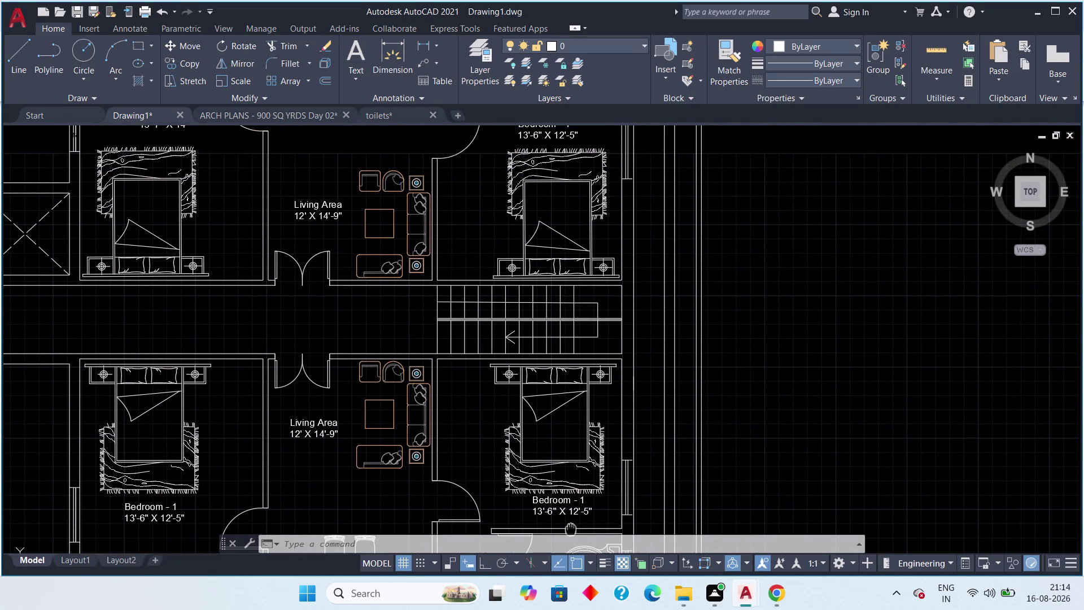
middle_drag(571, 528, 632, 518)
middle_drag(389, 470, 471, 480)
scroll(down, 3)
scroll(up, 3)
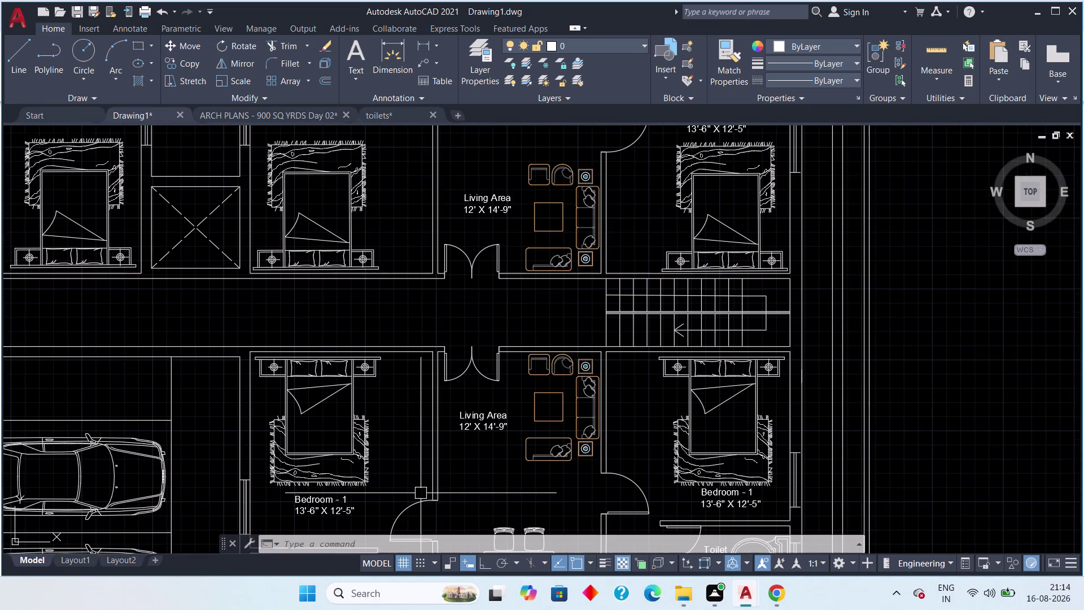
middle_drag(422, 493, 455, 514)
scroll(down, 3)
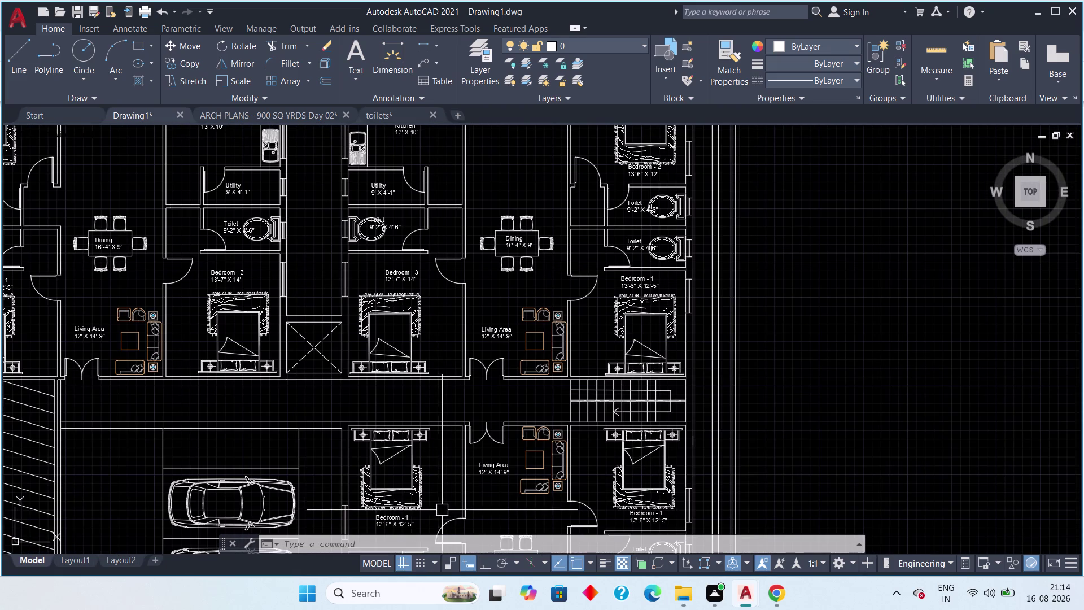
scroll(up, 3)
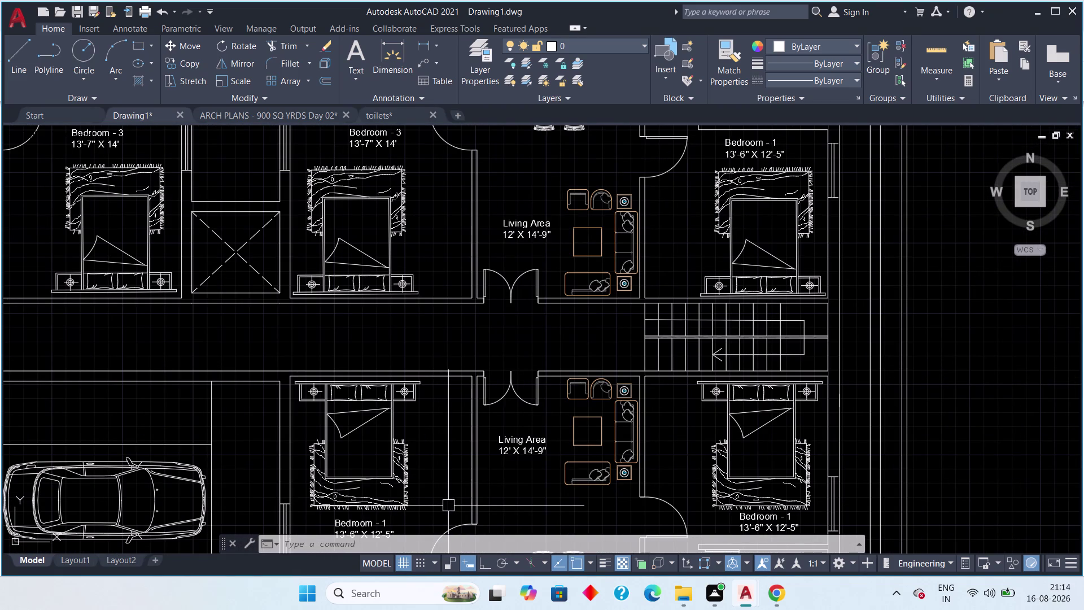
scroll(down, 3)
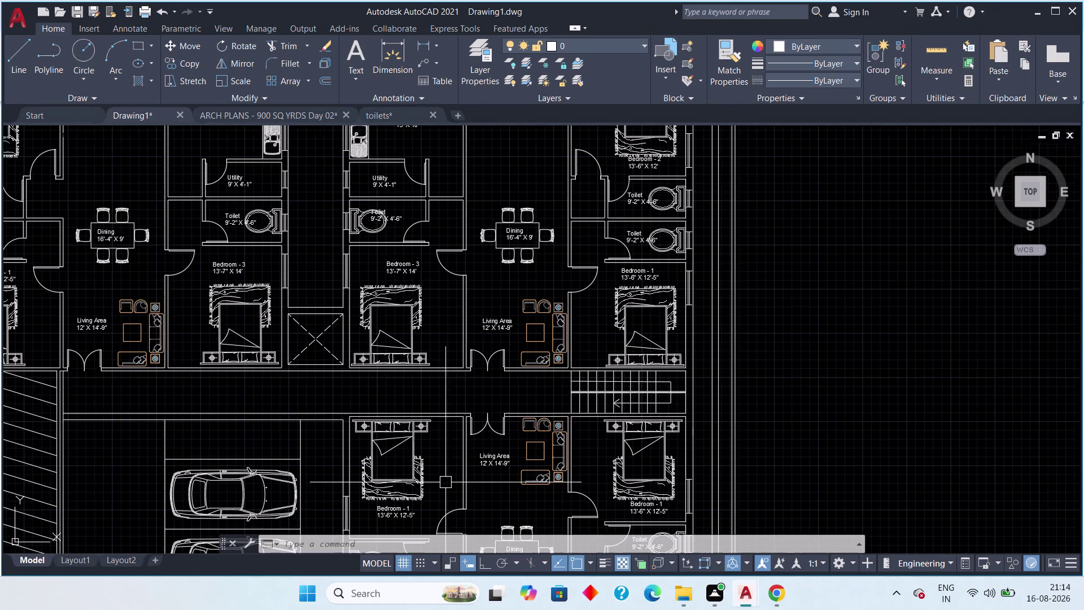
click(400, 519)
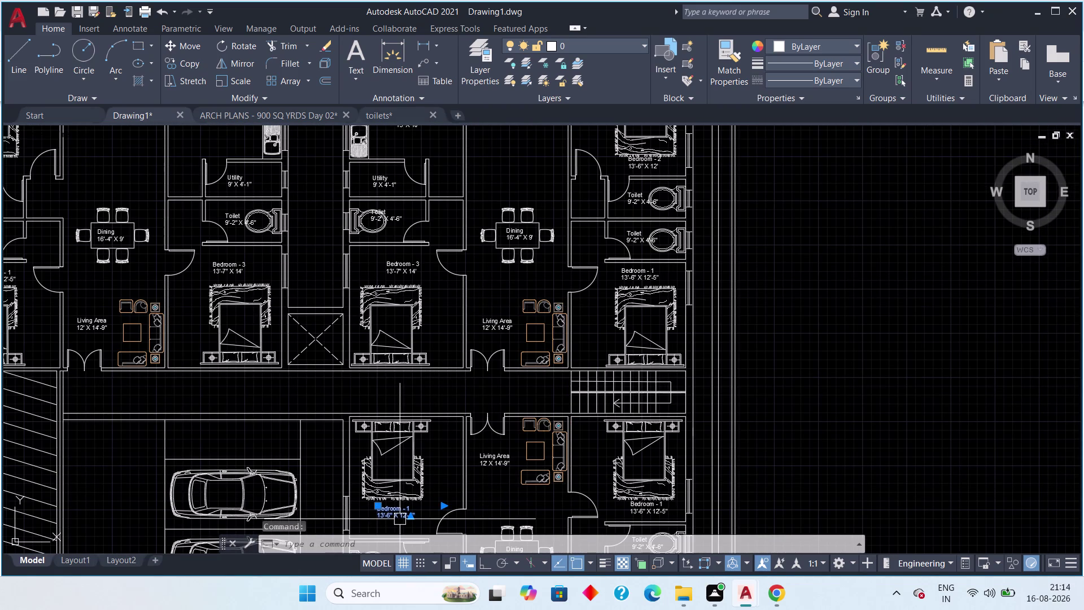
Erase the wrong label and copy Bedroom - 3, 13'-7" X 14' into the lower-left bedroom.
key(Delete)
click(396, 269)
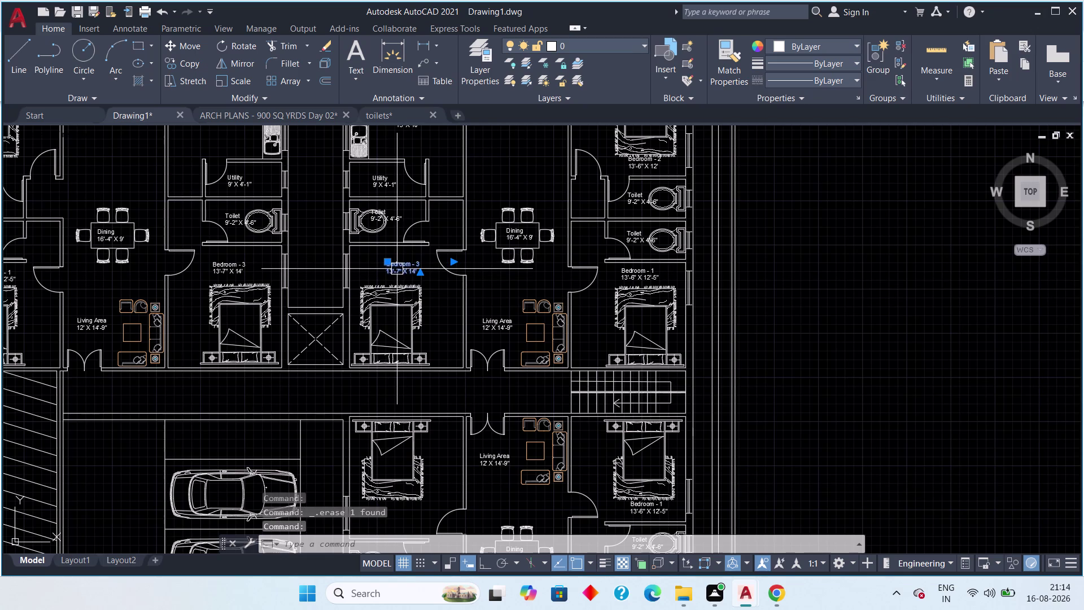
text(co)
key(space)
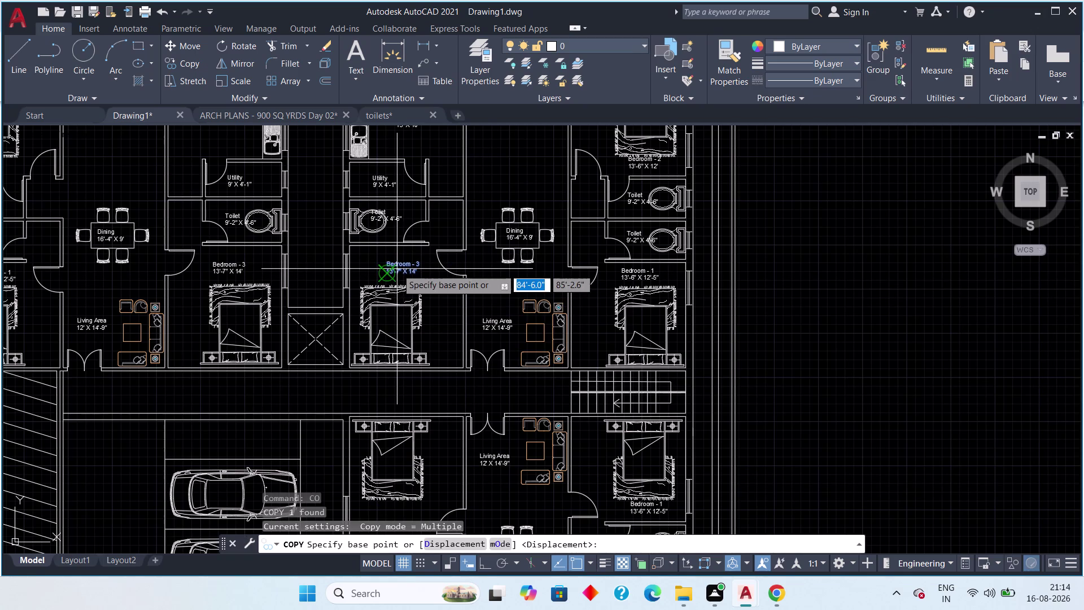
click(397, 268)
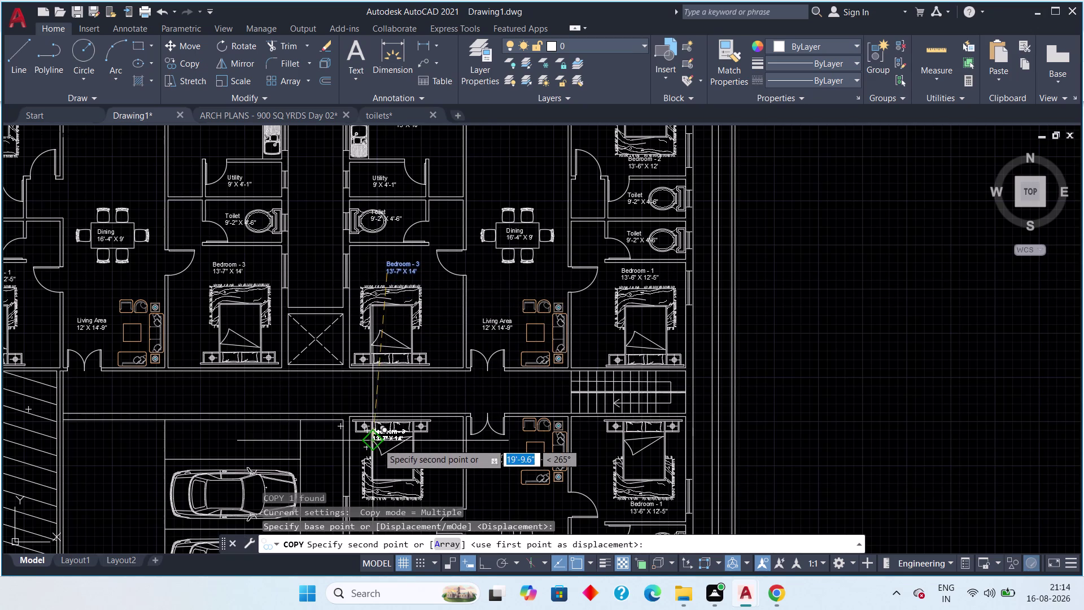
middle_drag(397, 486, 388, 409)
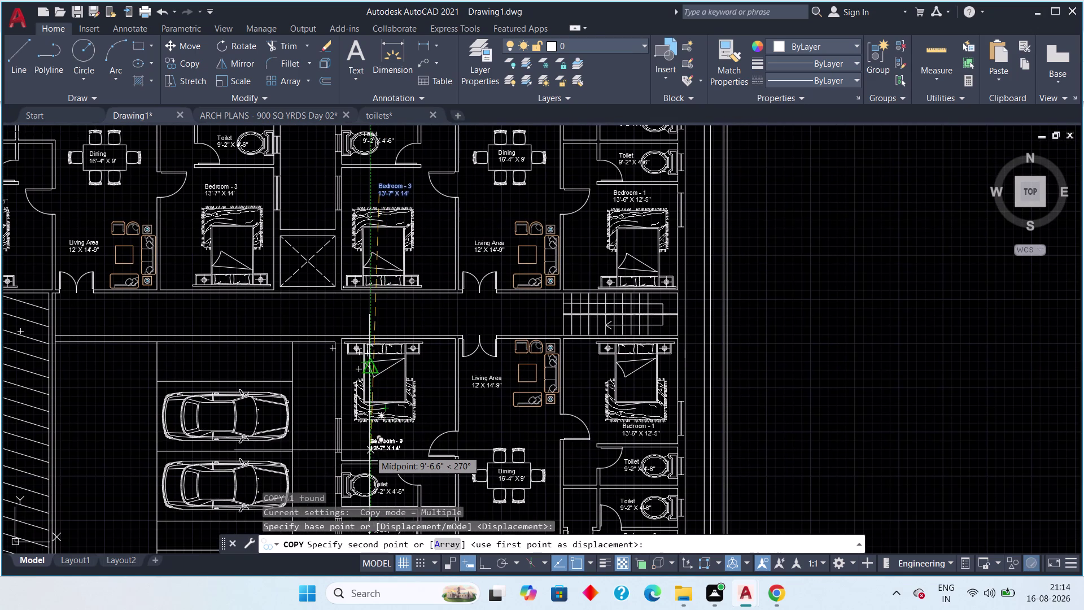
click(366, 450)
key(Escape)
scroll(down, 3)
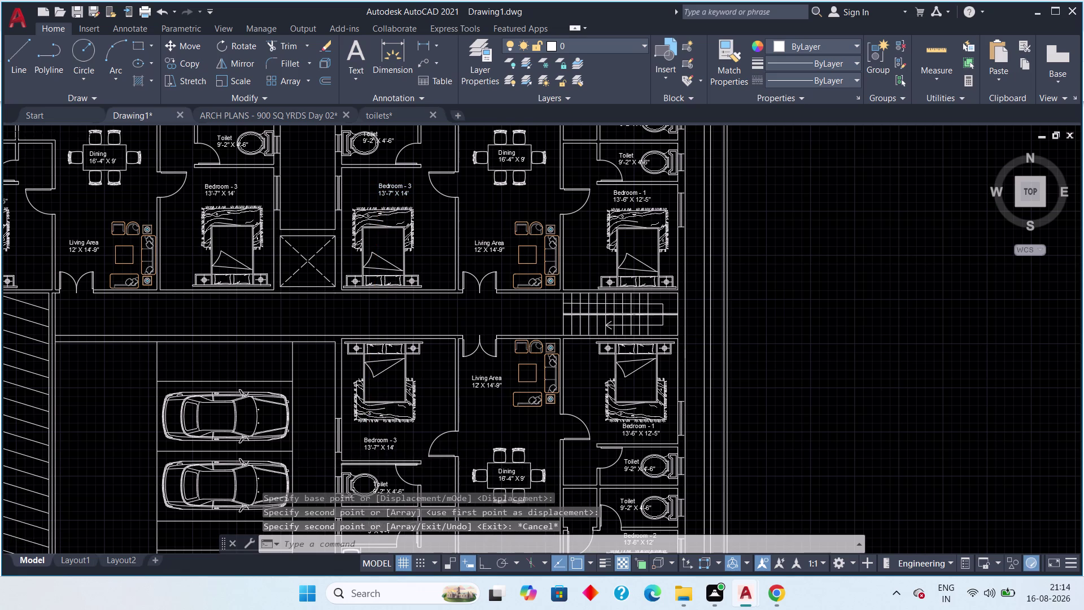
scroll(up, 3)
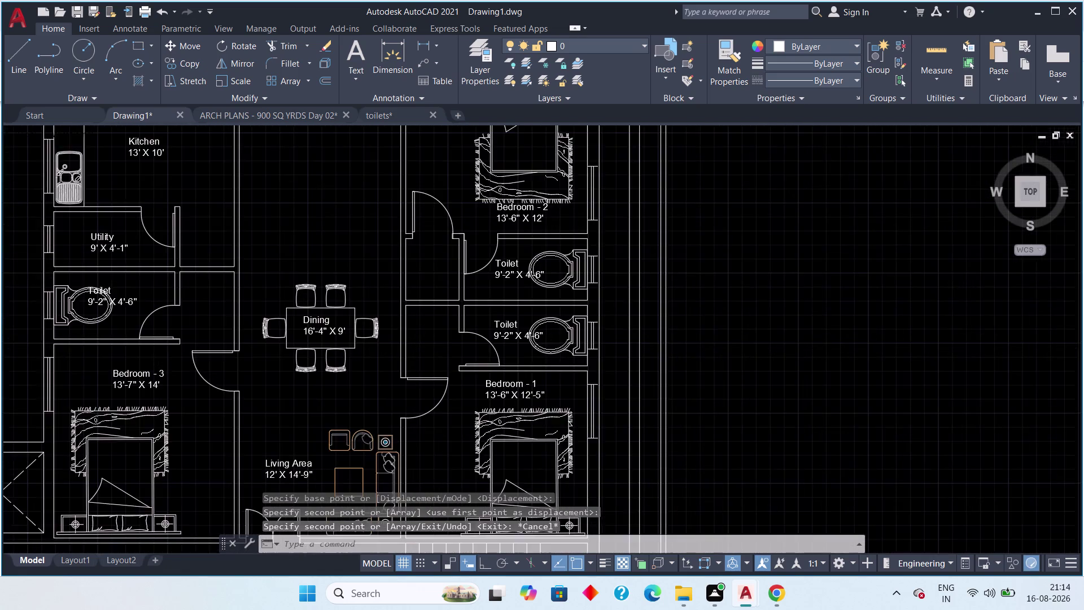
Pan and zoom over the upper and lower flats to check the Bedroom - 2 and kitchen labels.
scroll(down, 3)
middle_drag(545, 303, 474, 41)
scroll(up, 3)
scroll(up, 3)
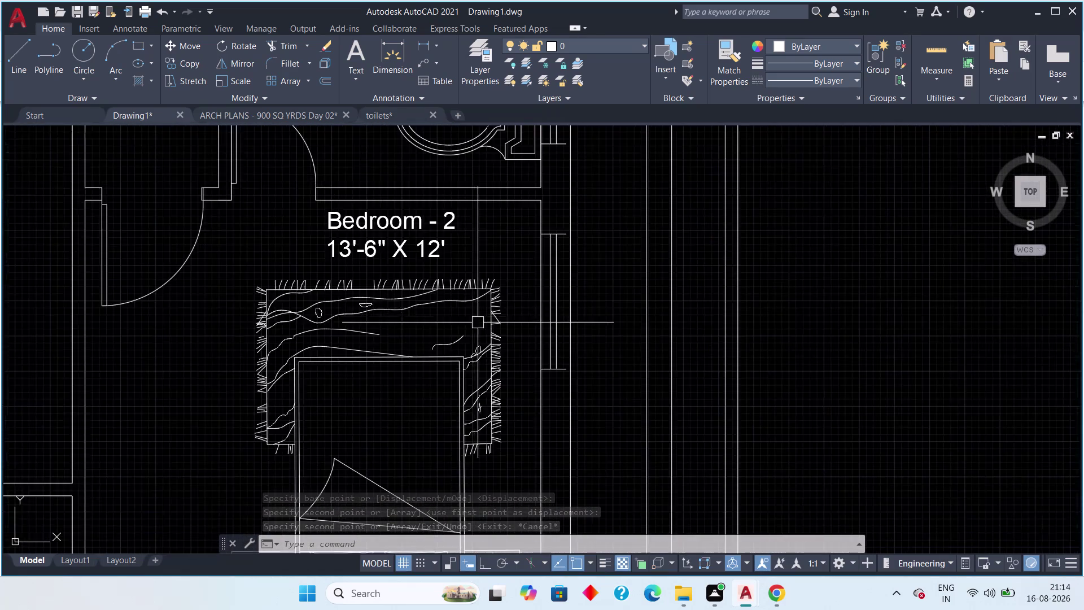
scroll(down, 3)
middle_drag(439, 379, 580, 353)
middle_drag(335, 410, 548, 395)
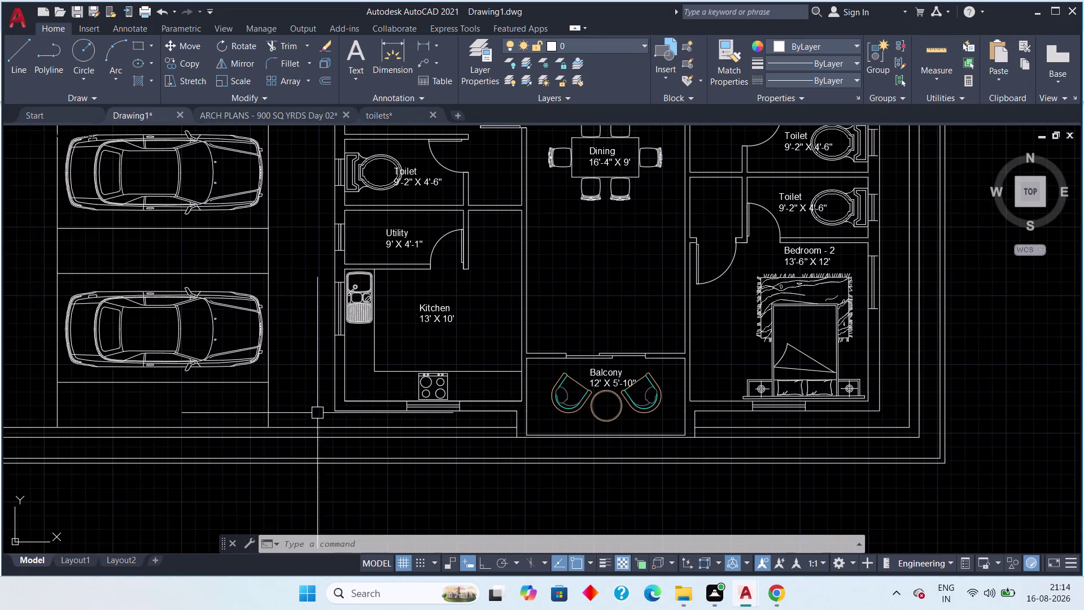
middle_drag(268, 419, 393, 420)
scroll(down, 3)
middle_drag(318, 376, 305, 456)
middle_drag(201, 305, 239, 382)
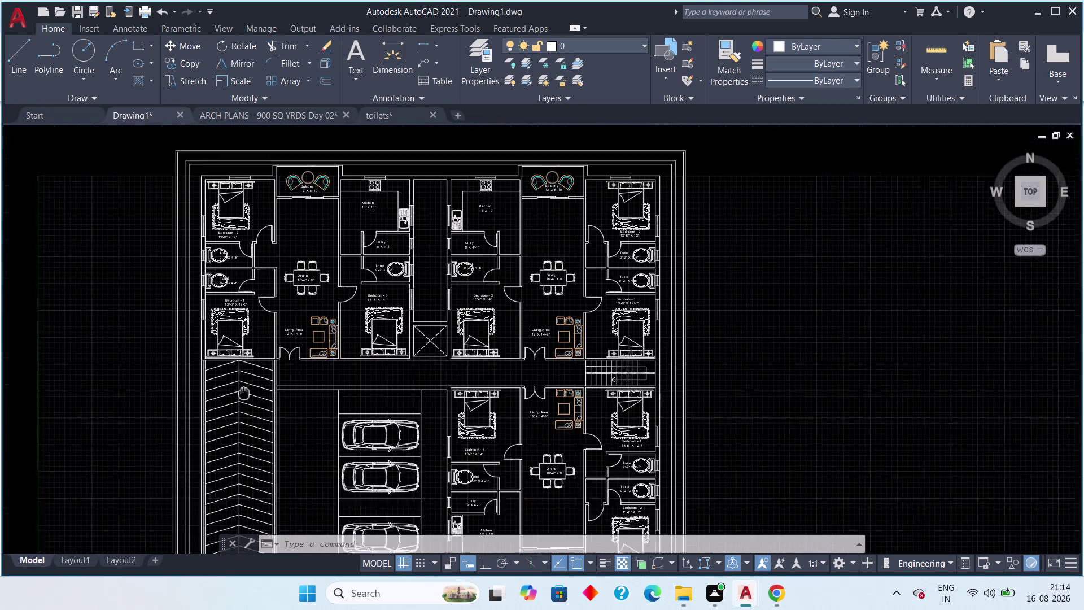
middle_drag(239, 382, 255, 414)
Pan along the top row of flats to review their kitchen and room labels.
scroll(up, 3)
middle_drag(265, 305, 288, 404)
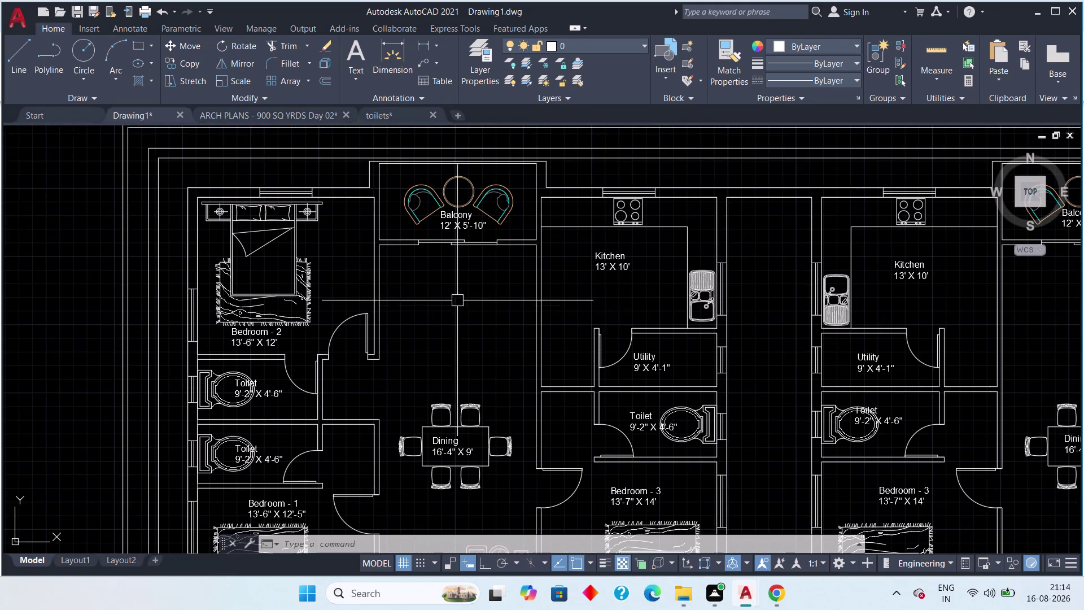
middle_drag(599, 324, 500, 350)
middle_drag(518, 346, 397, 354)
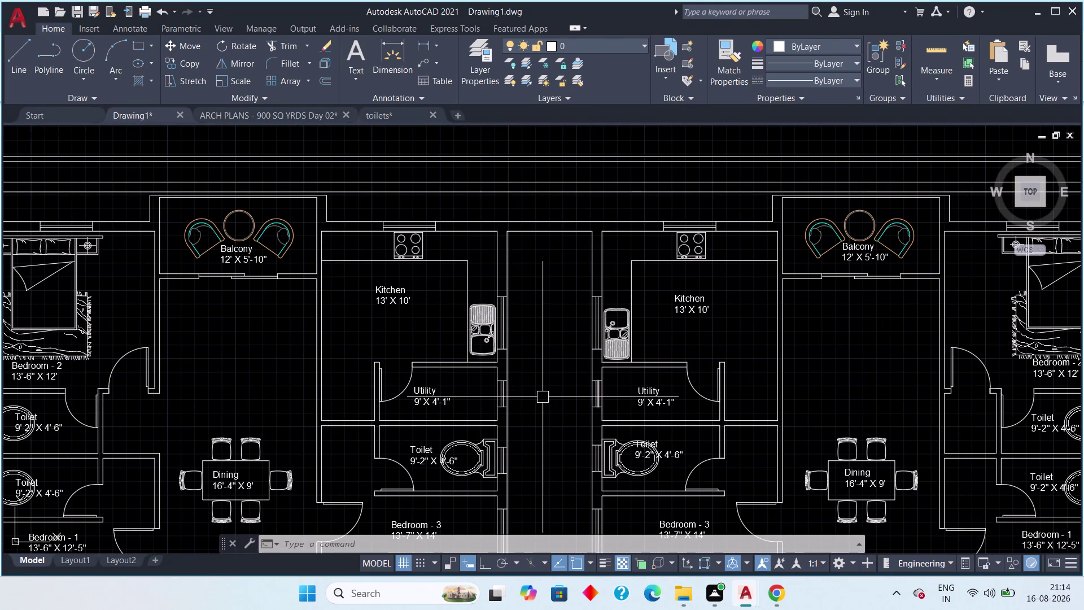
scroll(up, 3)
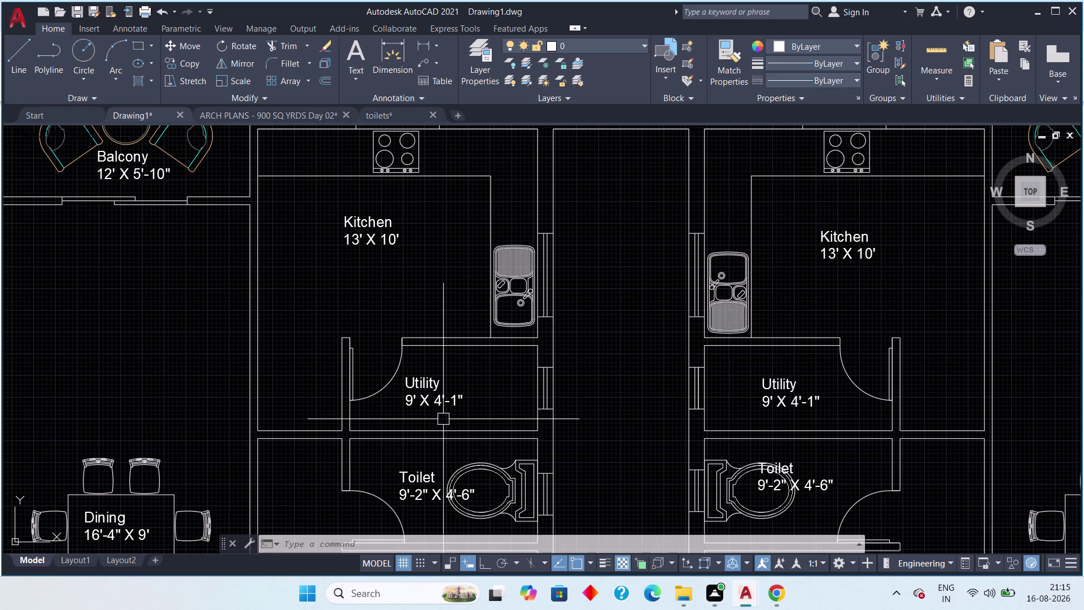
scroll(down, 3)
middle_drag(401, 358, 359, 331)
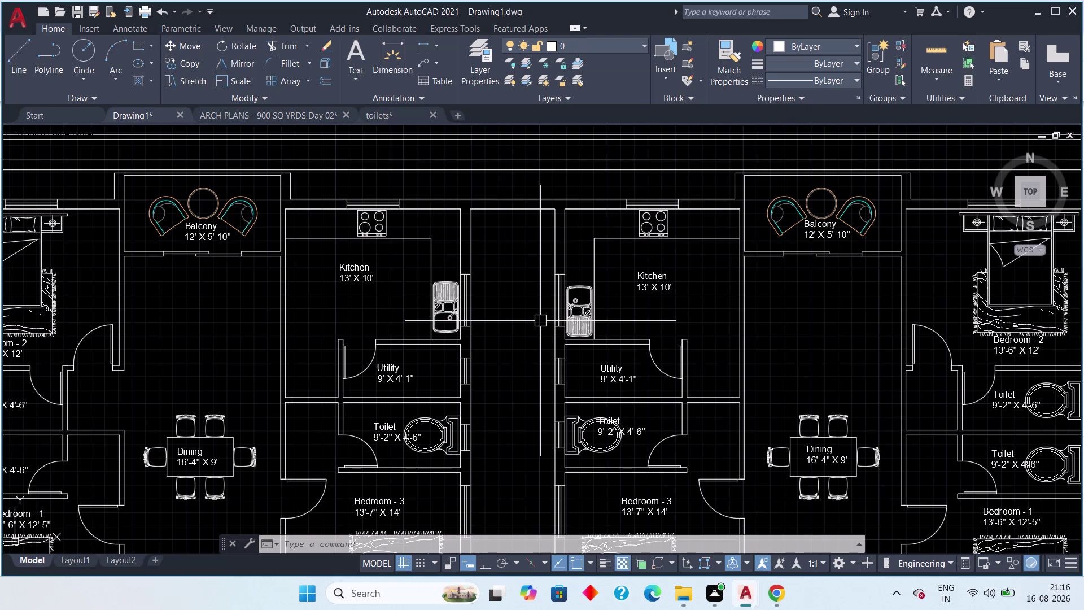
scroll(down, 3)
middle_drag(521, 399, 484, 297)
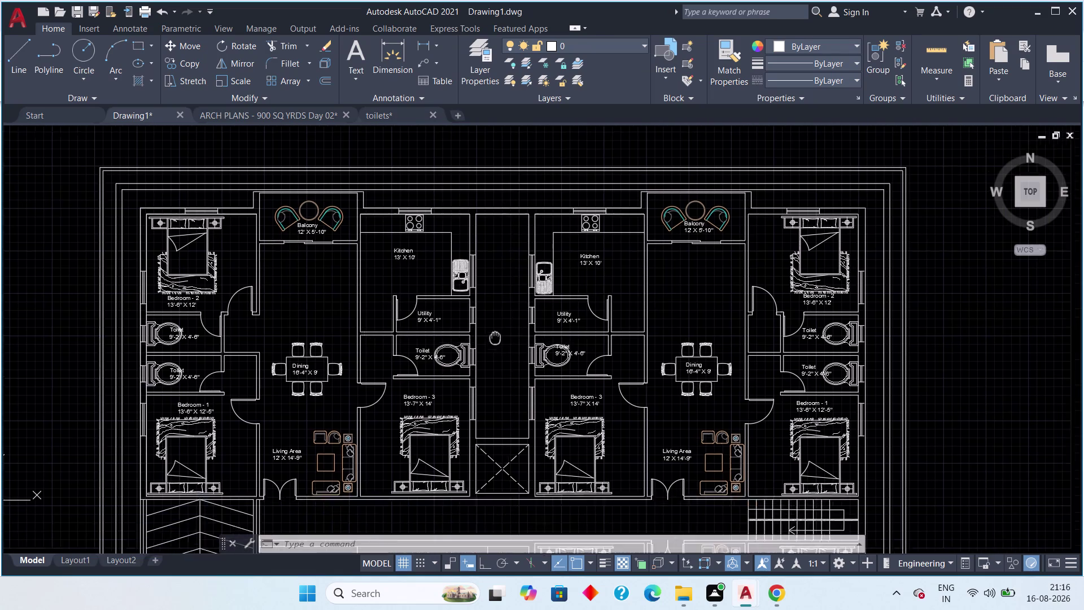
middle_drag(484, 298, 476, 258)
middle_drag(500, 406, 478, 270)
middle_drag(493, 375, 479, 314)
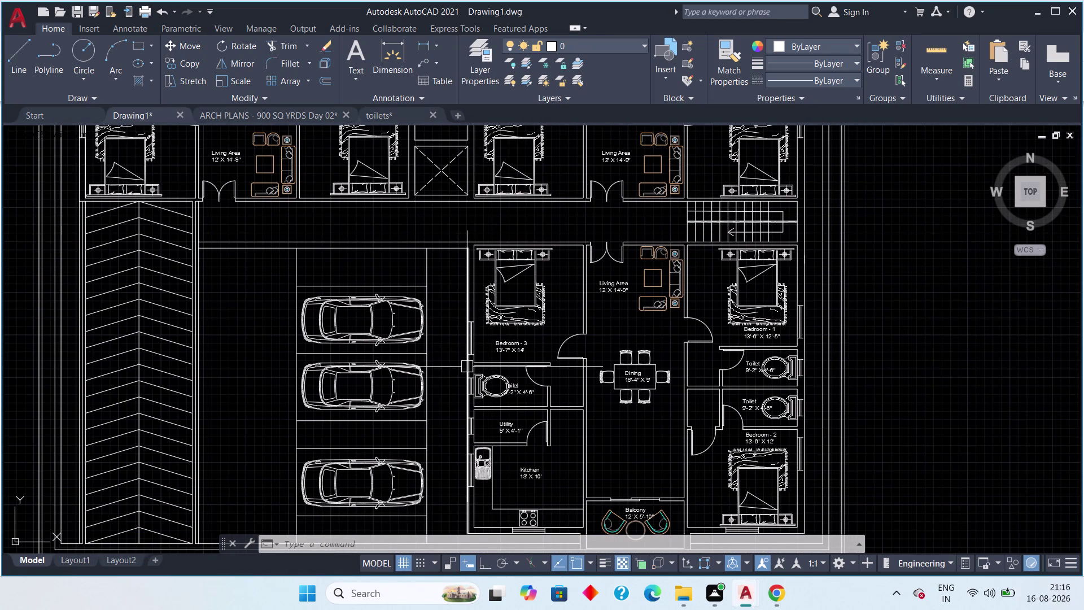
Cancel any pending command and switch to Chrome's download history of DWG block files.
middle_drag(455, 385, 451, 363)
scroll(down, 3)
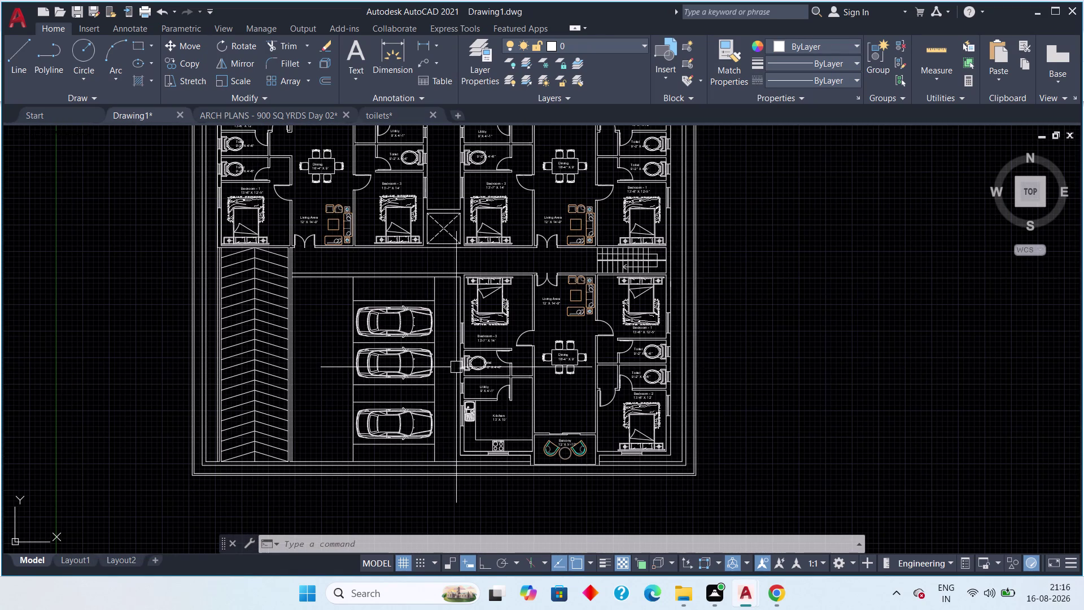
key(Escape)
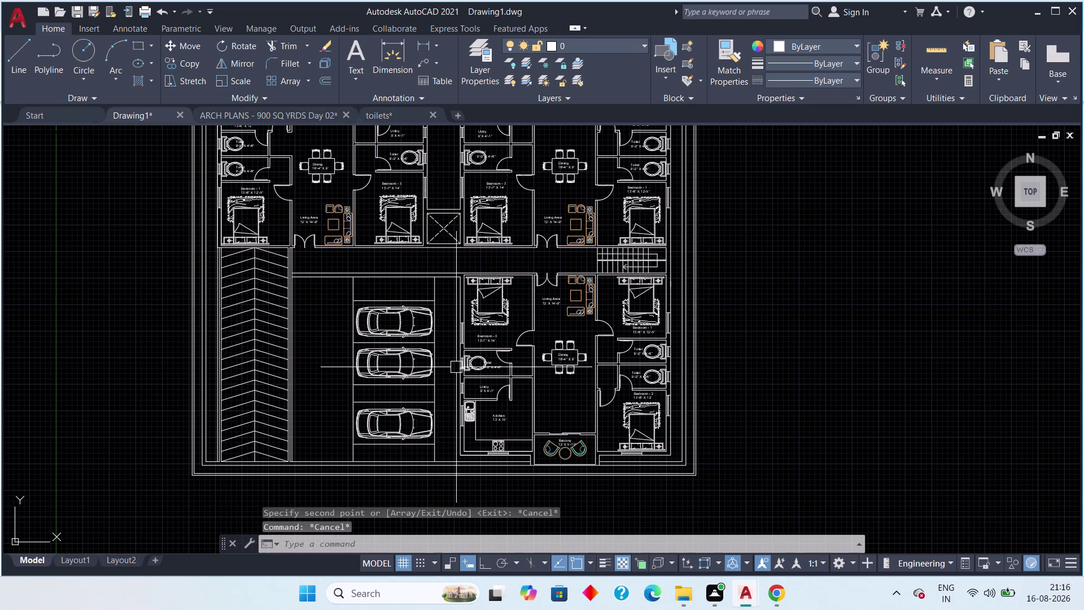
click(1031, 9)
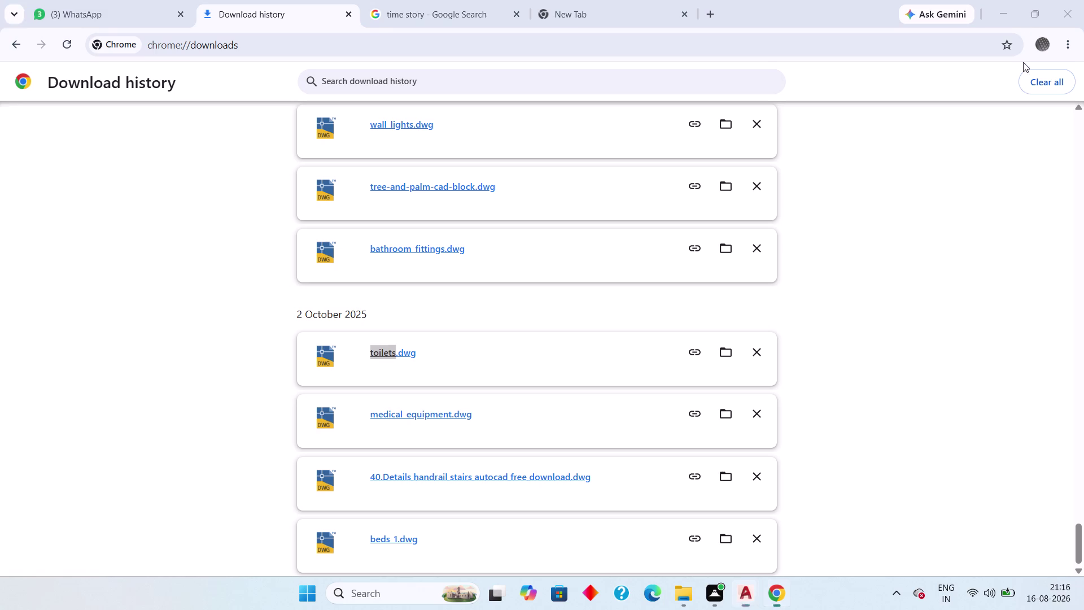